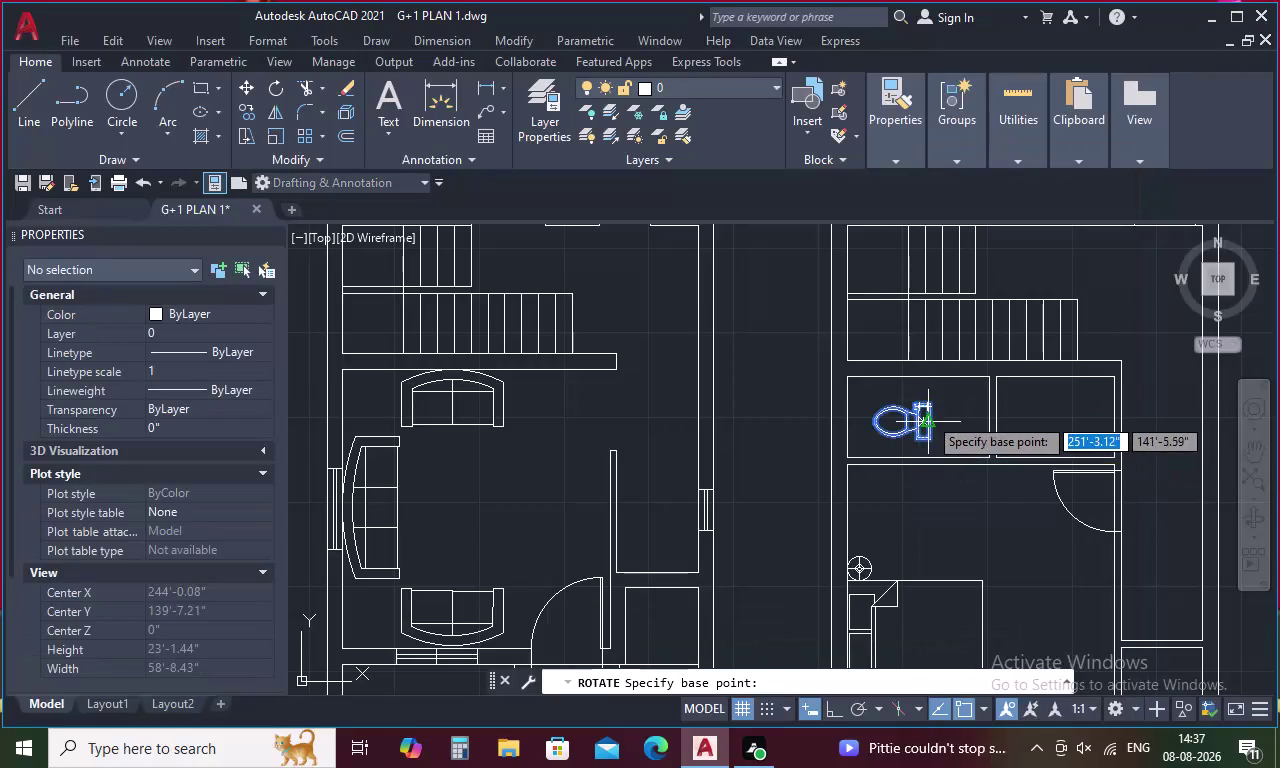
Rotate the toilet 180° and move it against the bathroom's left wall.
click(927, 421)
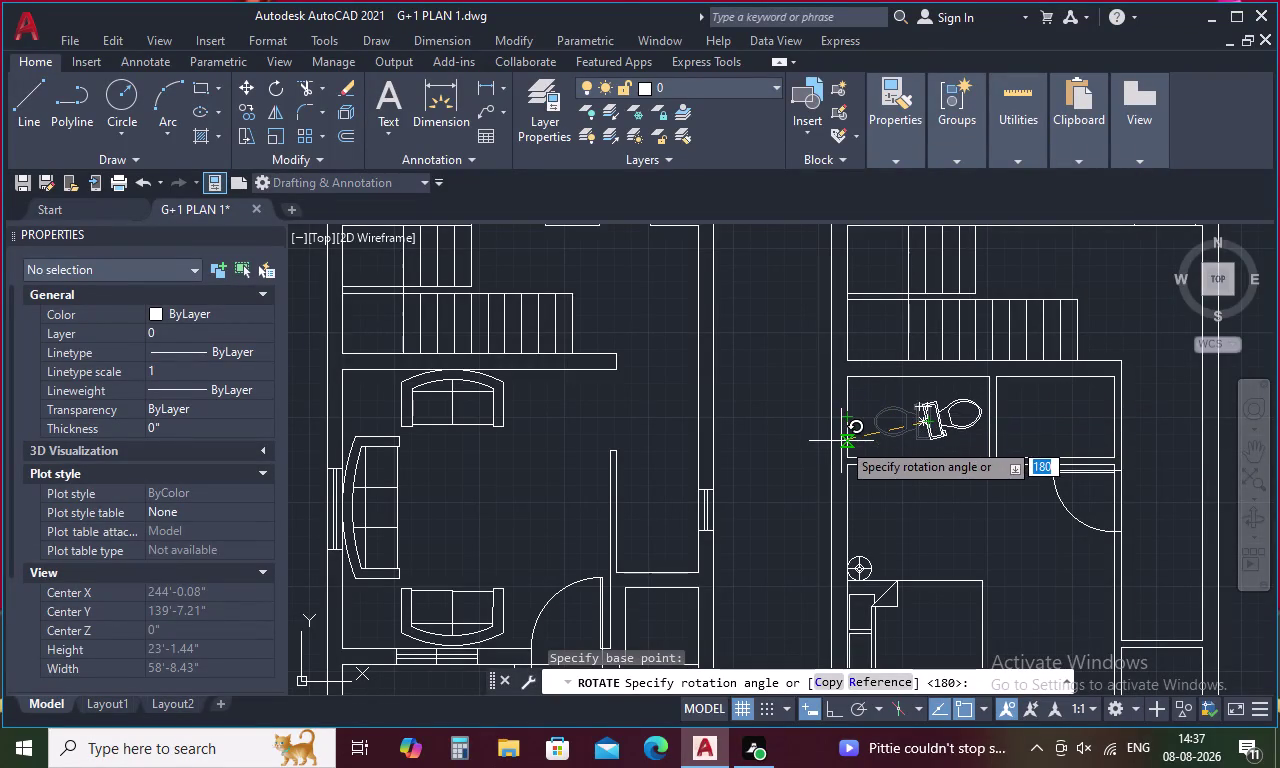
click(826, 428)
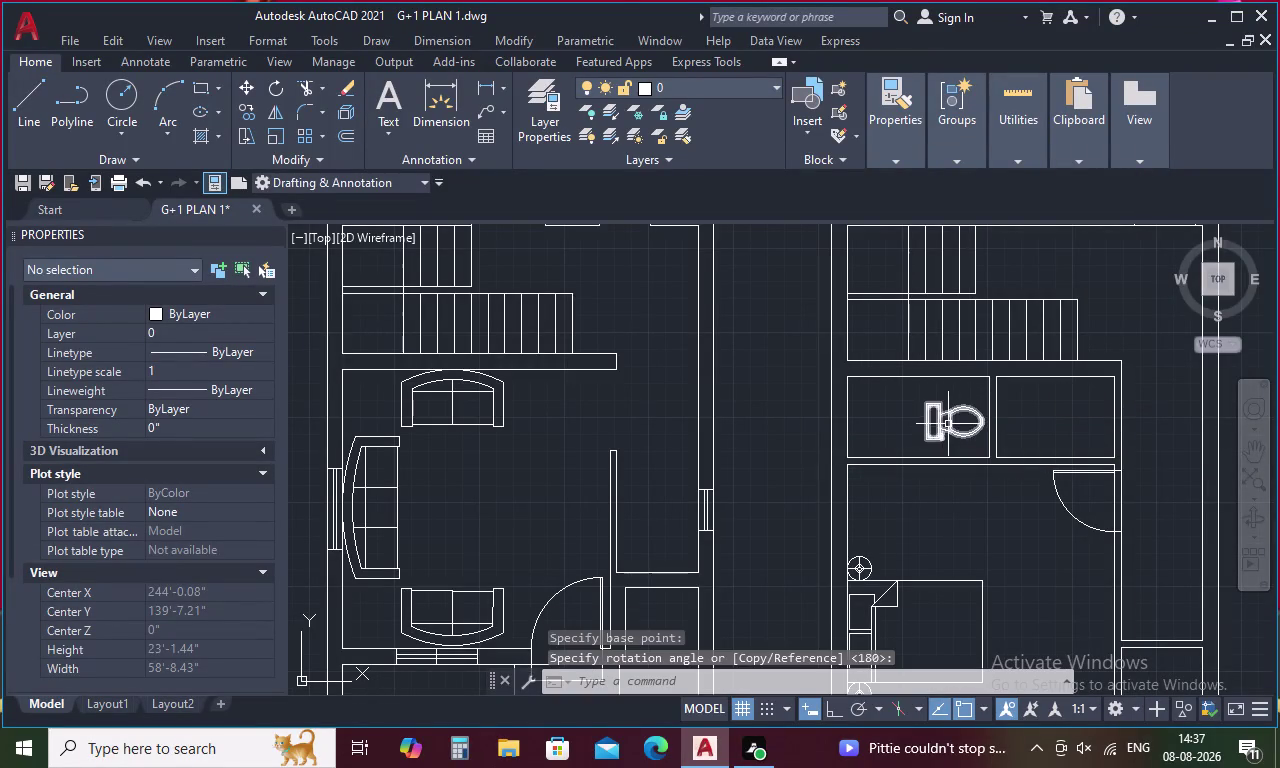
click(948, 424)
right_click(948, 424)
click(1020, 386)
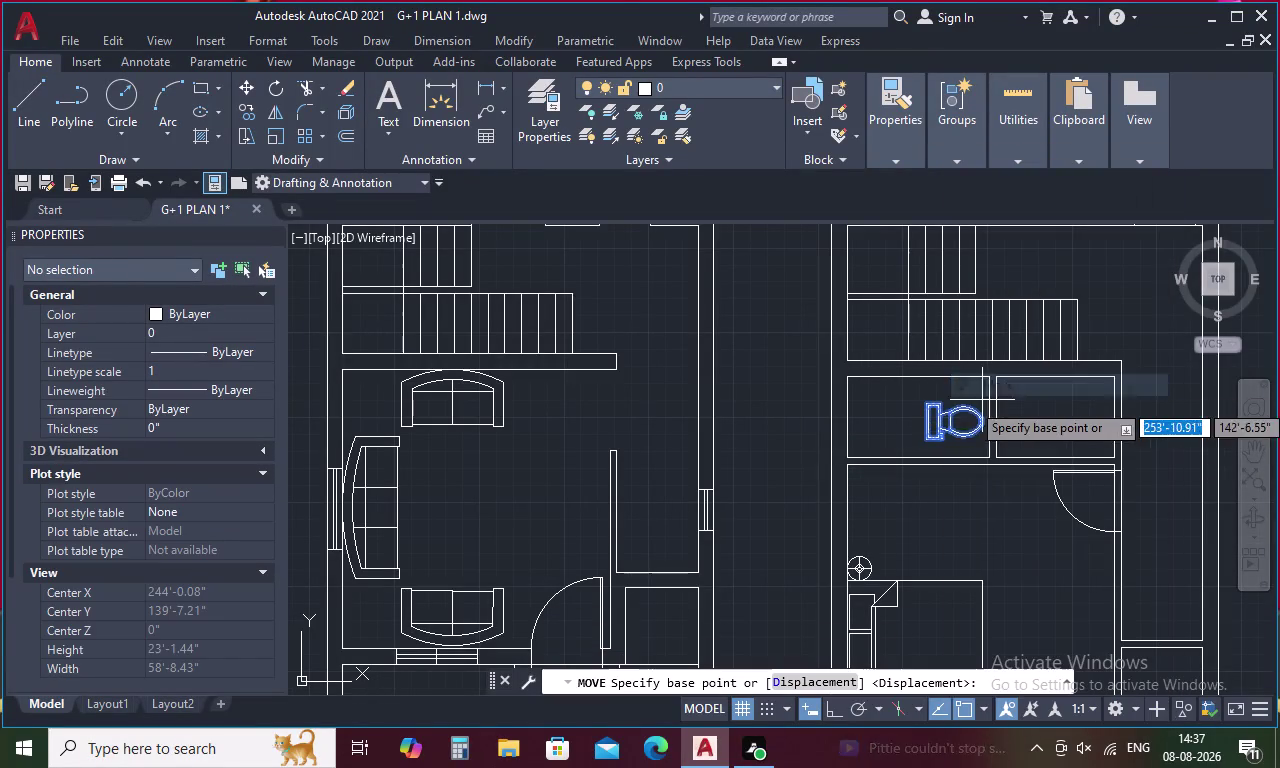
click(926, 427)
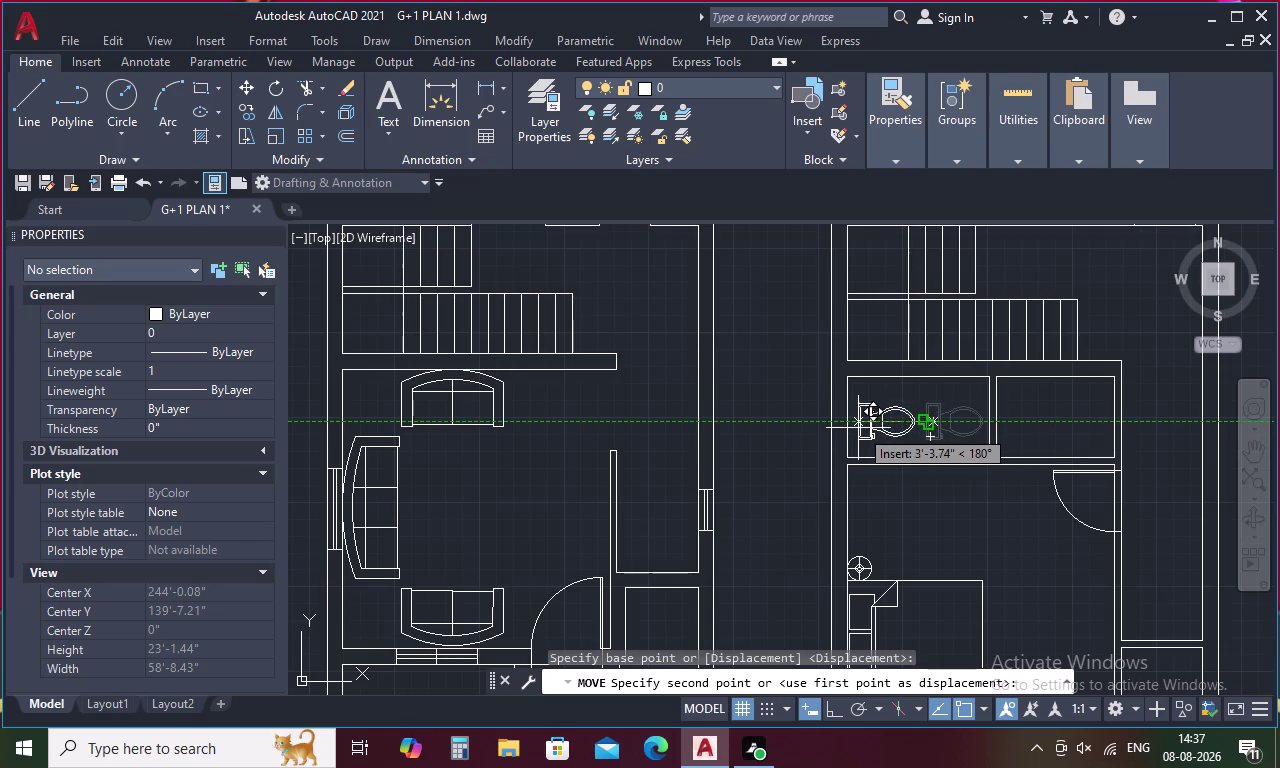
scroll(up, 3)
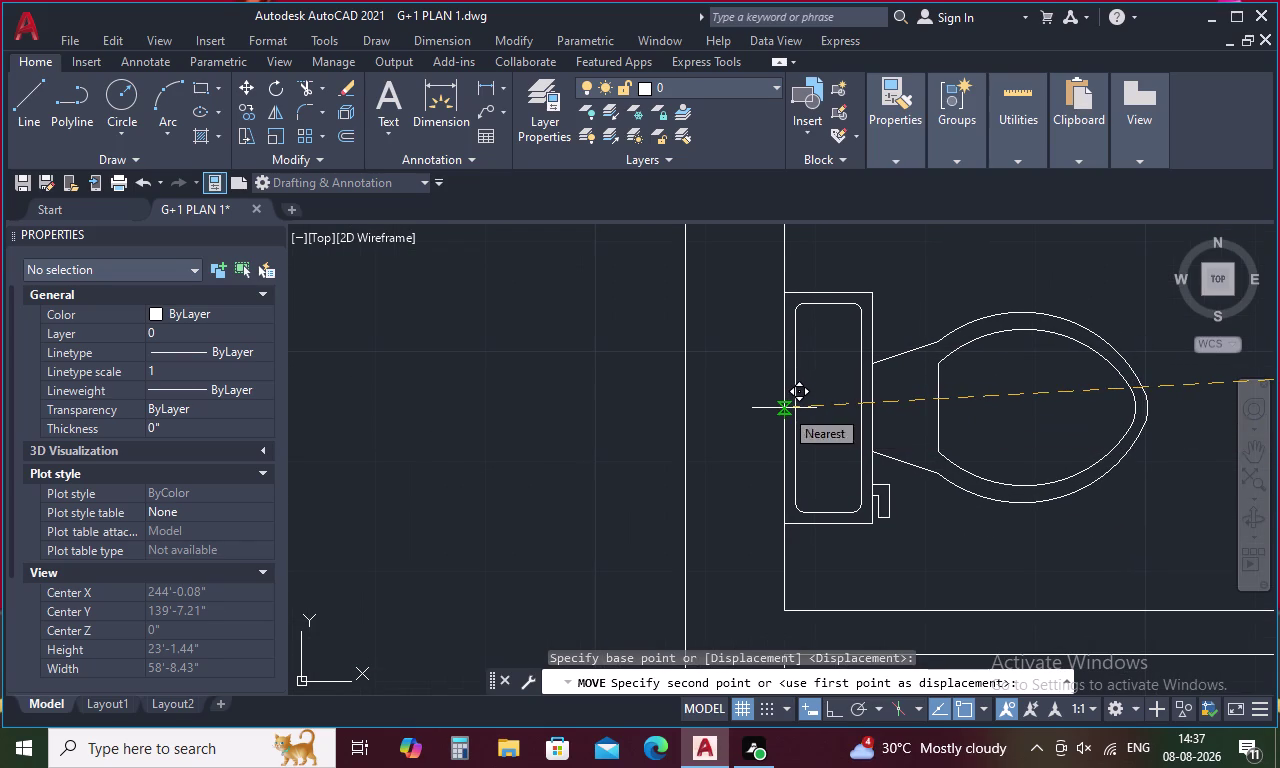
click(784, 408)
Zoom out and pan to frame both floor plans.
scroll(down, 3)
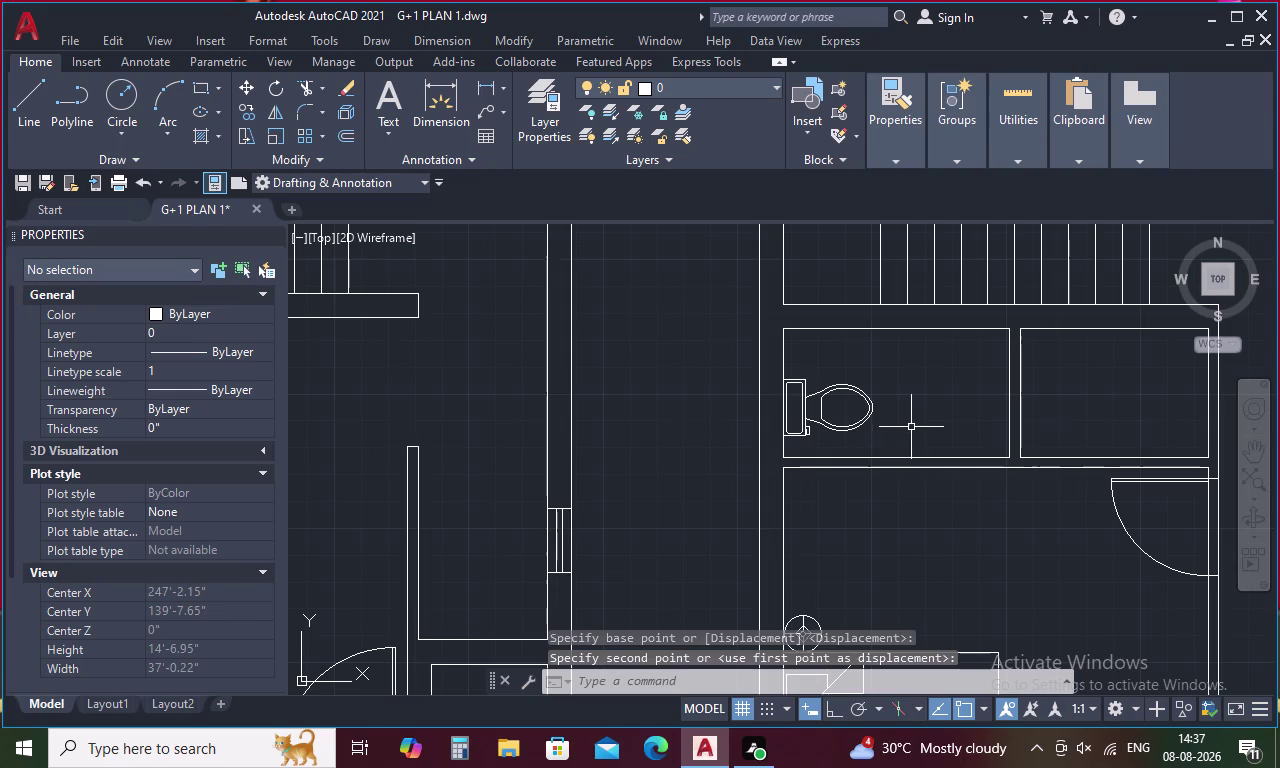
middle_drag(910, 427, 821, 492)
scroll(down, 3)
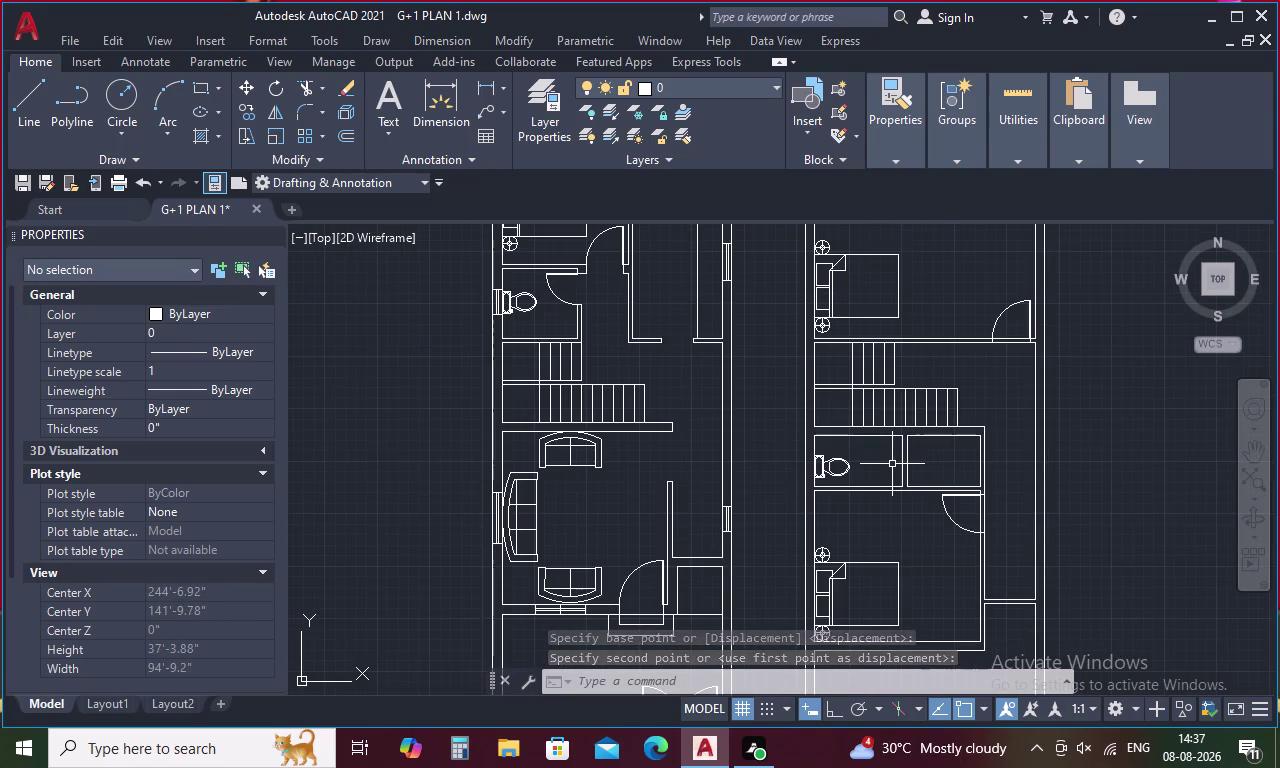
scroll(down, 3)
middle_drag(998, 428, 932, 449)
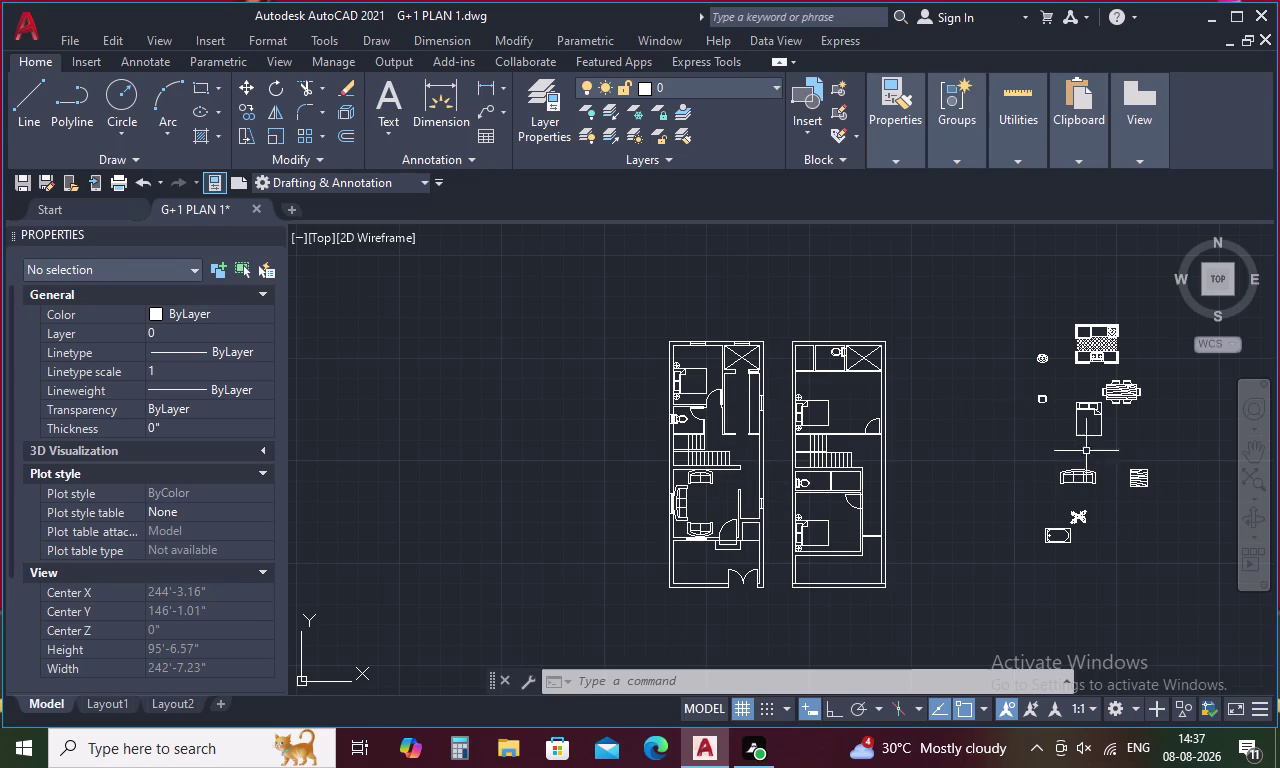
Move the small fixture onto the left plan's top wall.
scroll(up, 3)
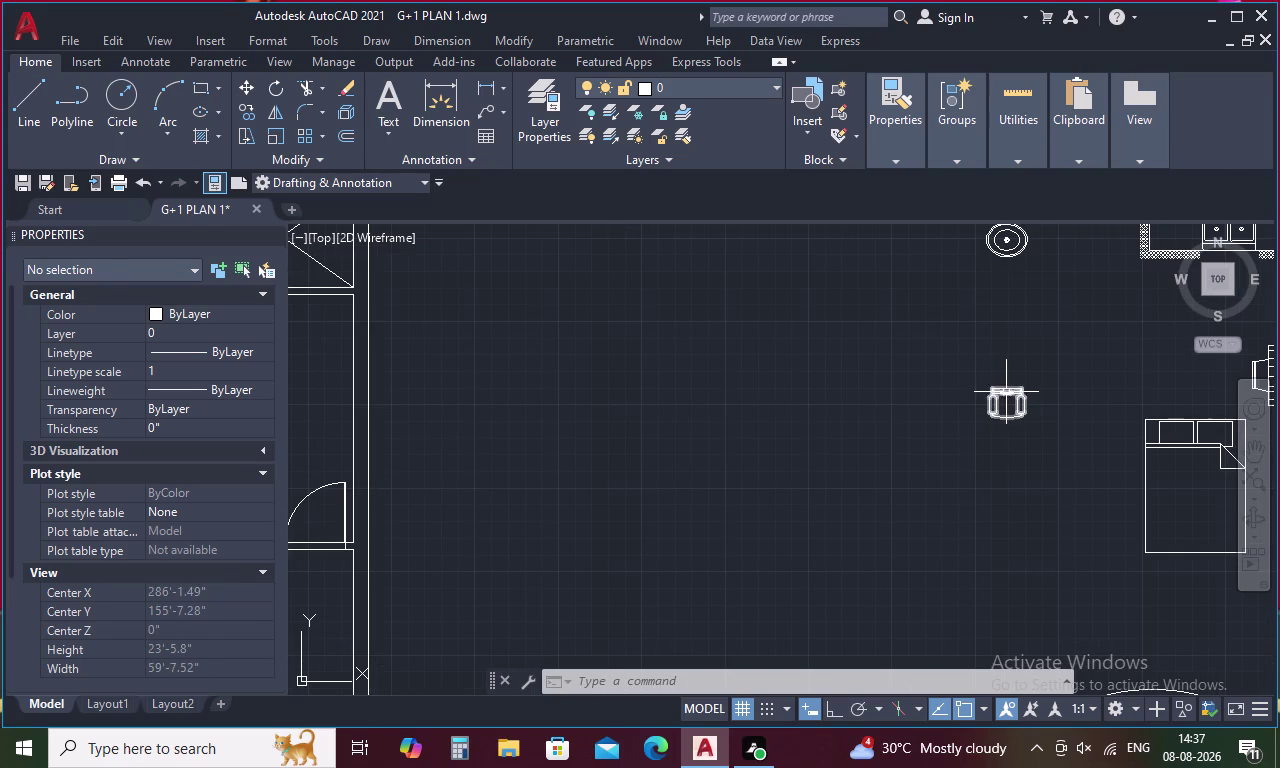
click(1006, 392)
right_click(1006, 392)
click(1069, 390)
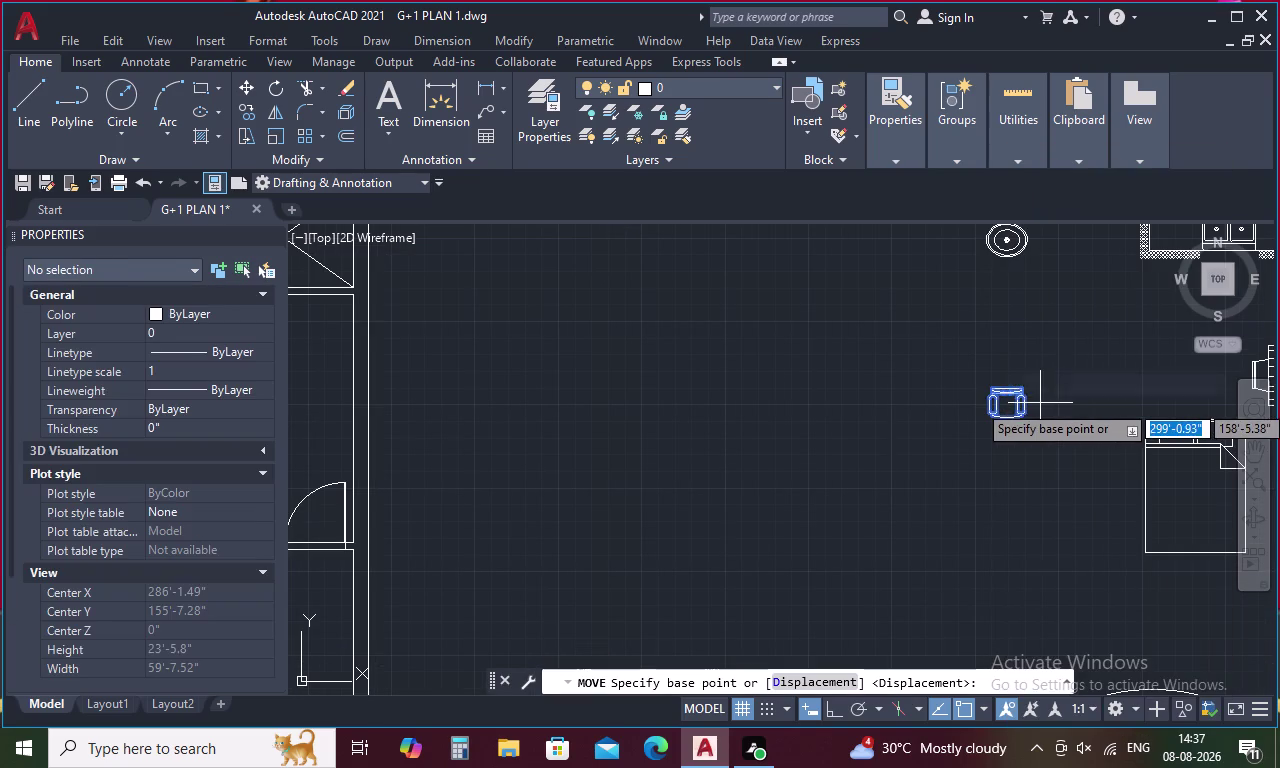
click(1005, 393)
scroll(down, 3)
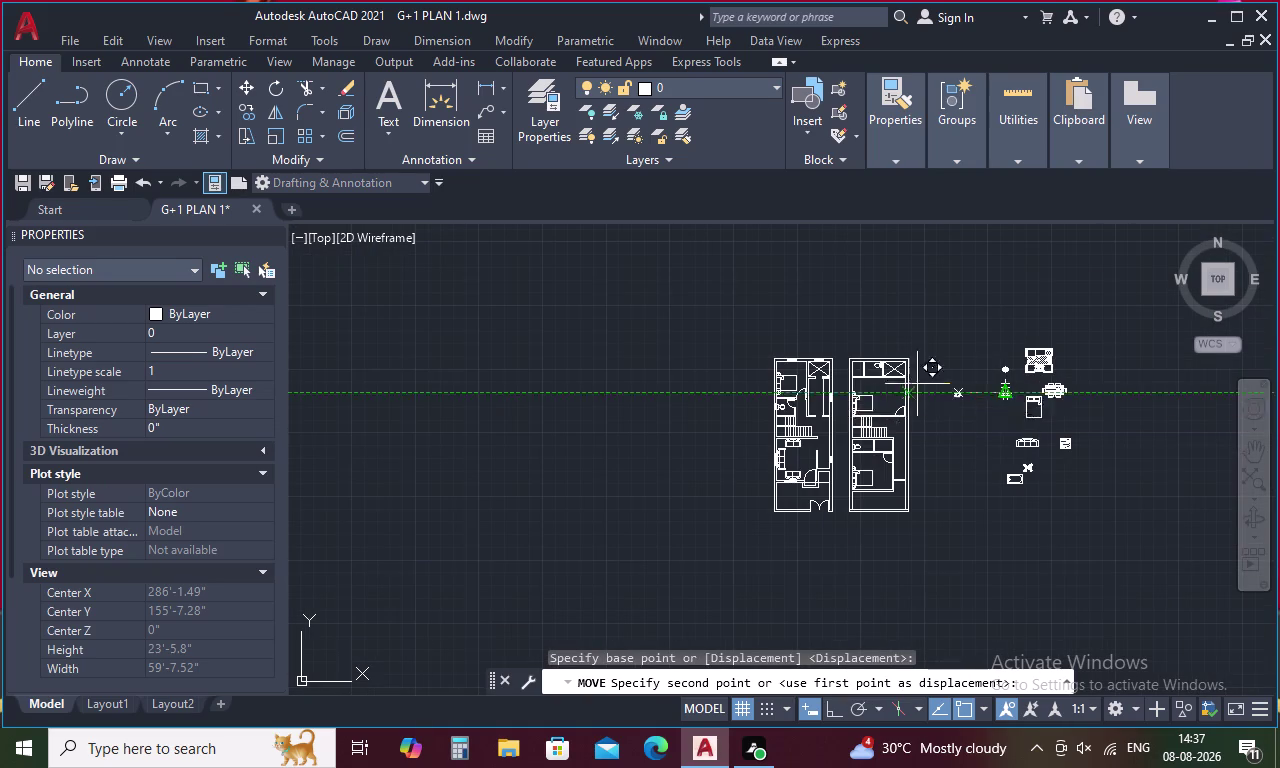
scroll(up, 3)
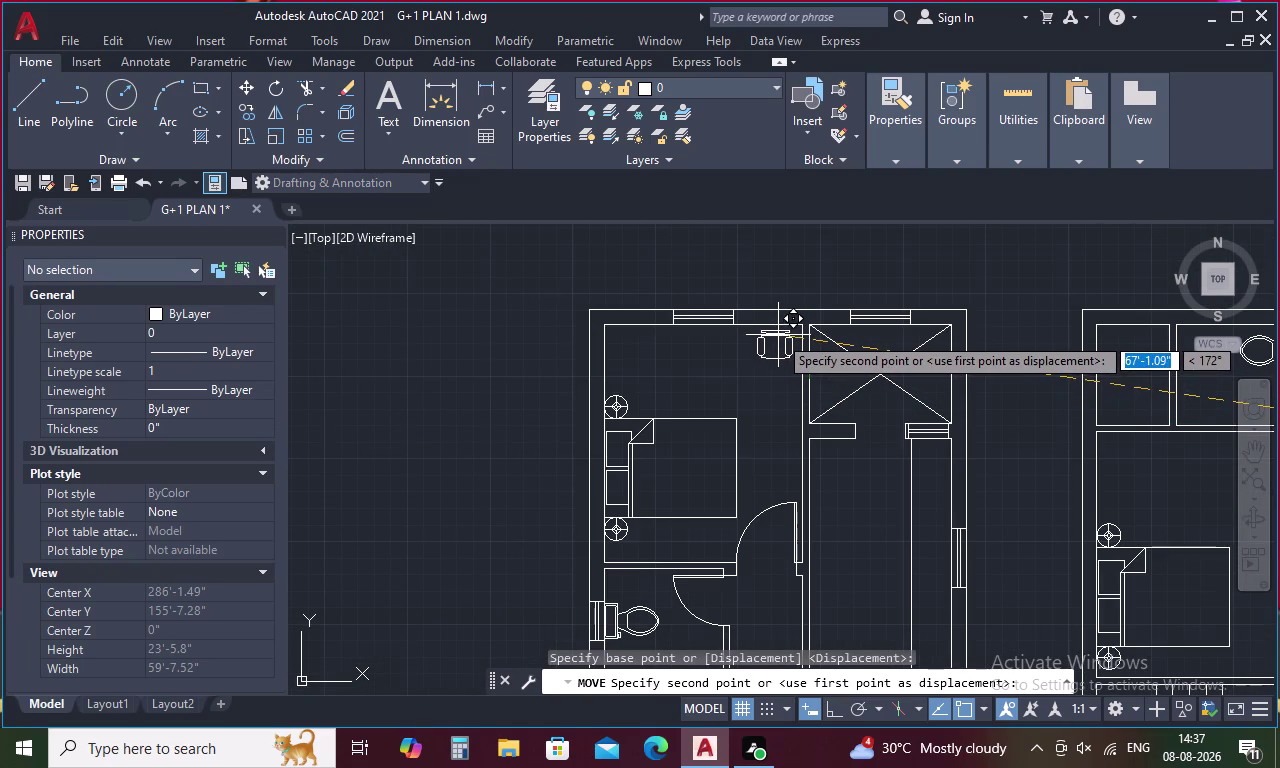
click(778, 335)
Frame both floor plans and select the living-room sofa.
scroll(down, 3)
middle_drag(903, 465, 906, 419)
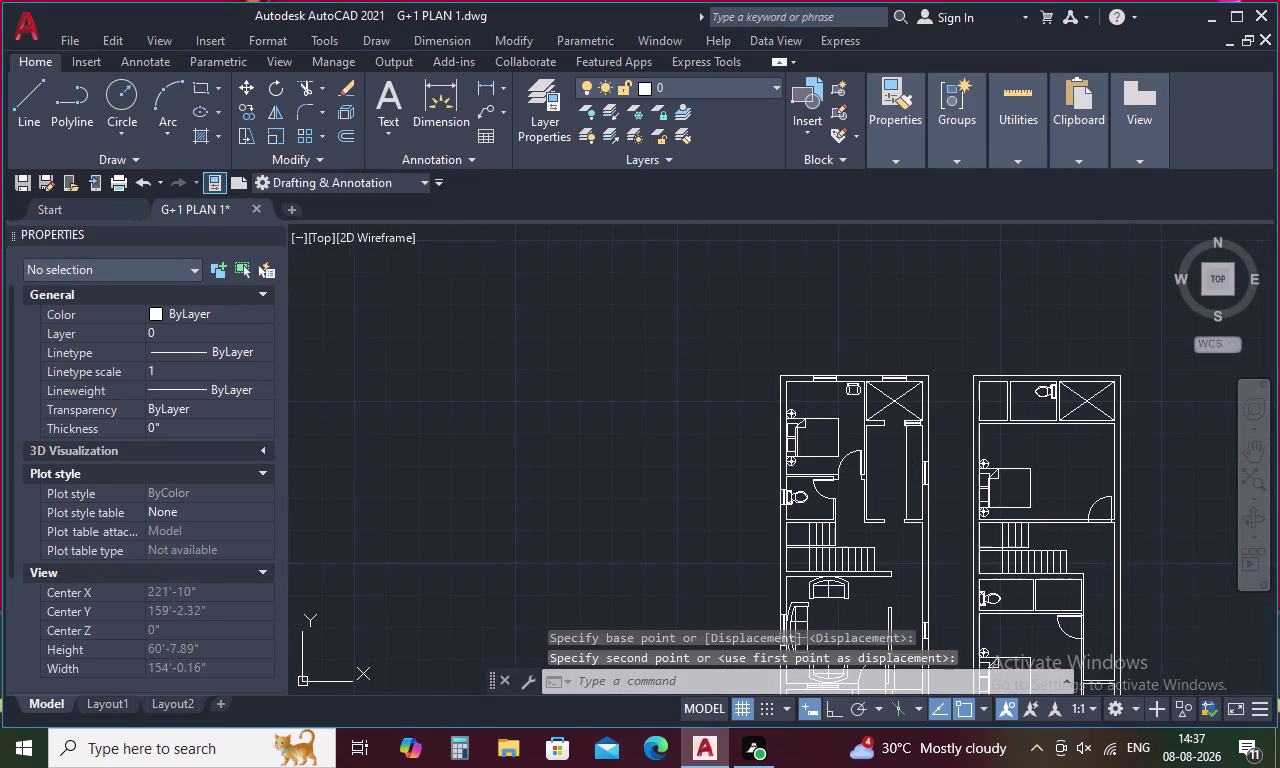
middle_drag(906, 419, 896, 358)
middle_drag(1122, 524, 982, 495)
middle_drag(916, 497, 717, 485)
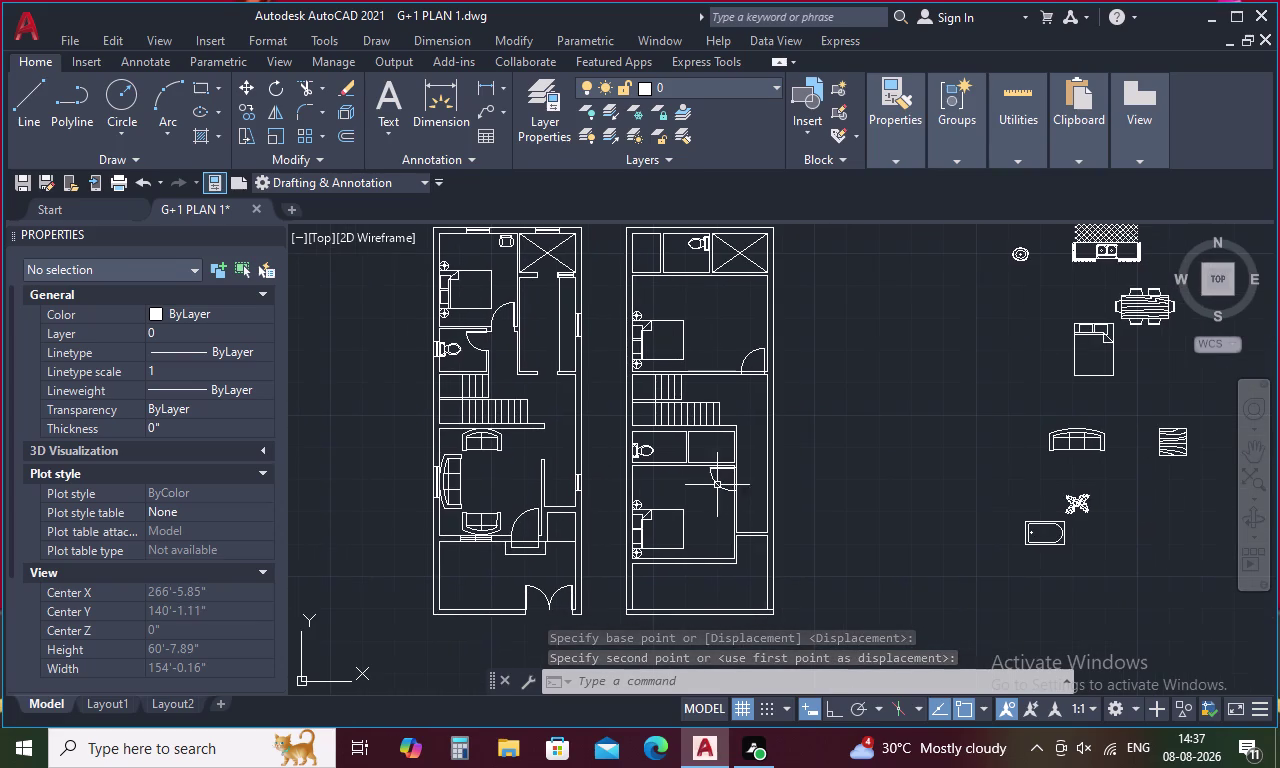
scroll(down, 3)
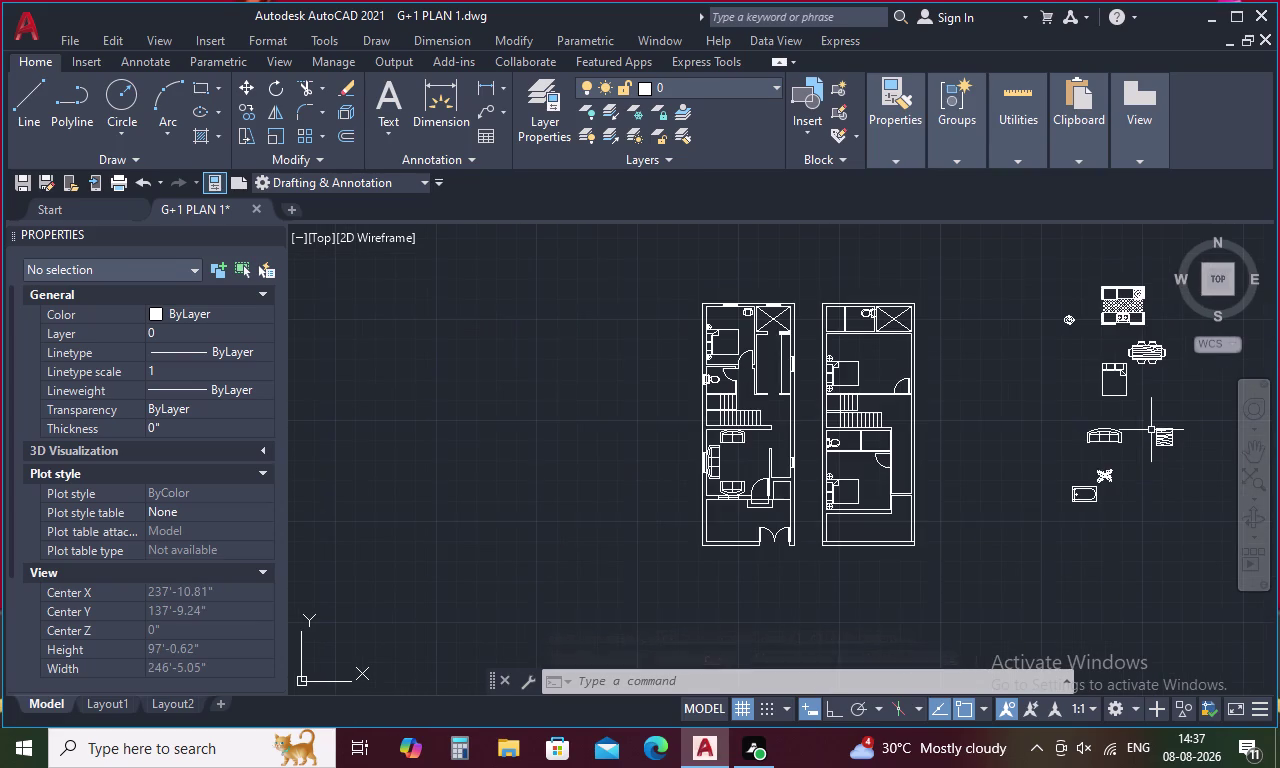
click(736, 441)
right_click(736, 441)
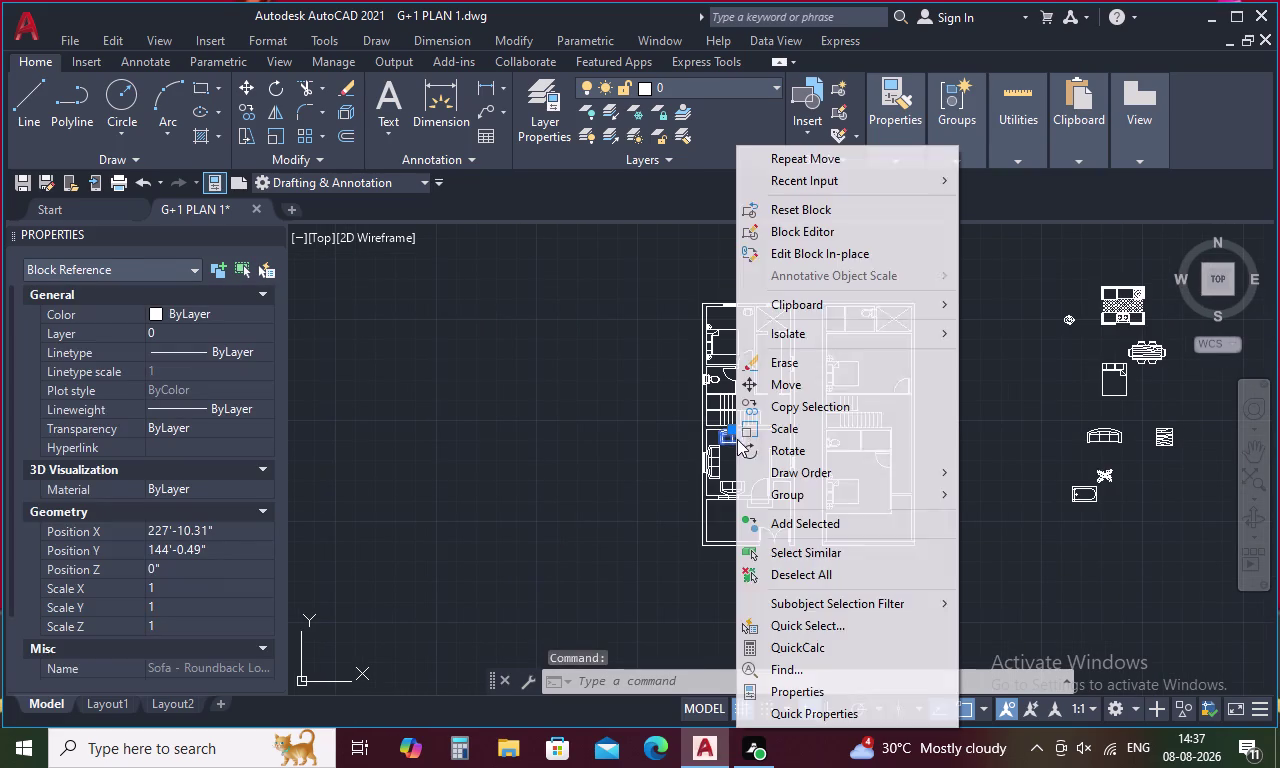
Copy the living-room sofa into the right plan's lower bedroom and select the copy.
click(815, 400)
scroll(up, 3)
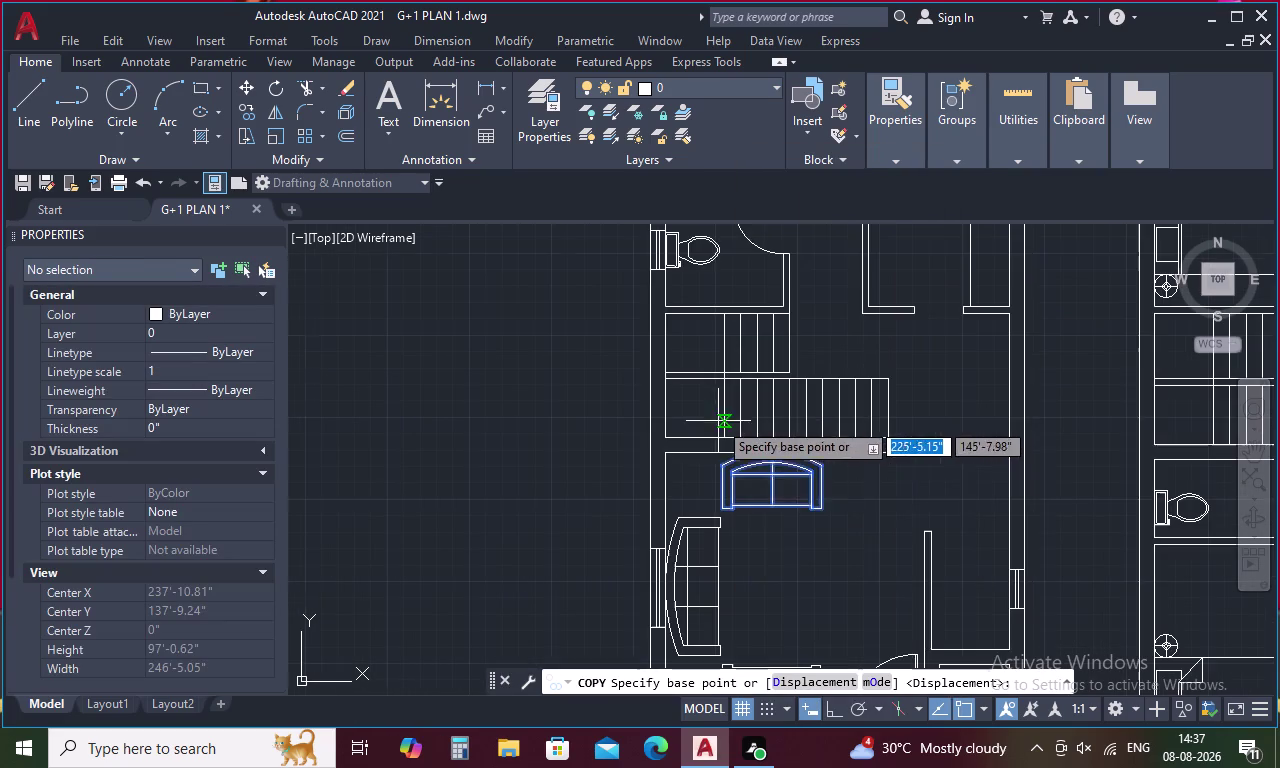
click(771, 466)
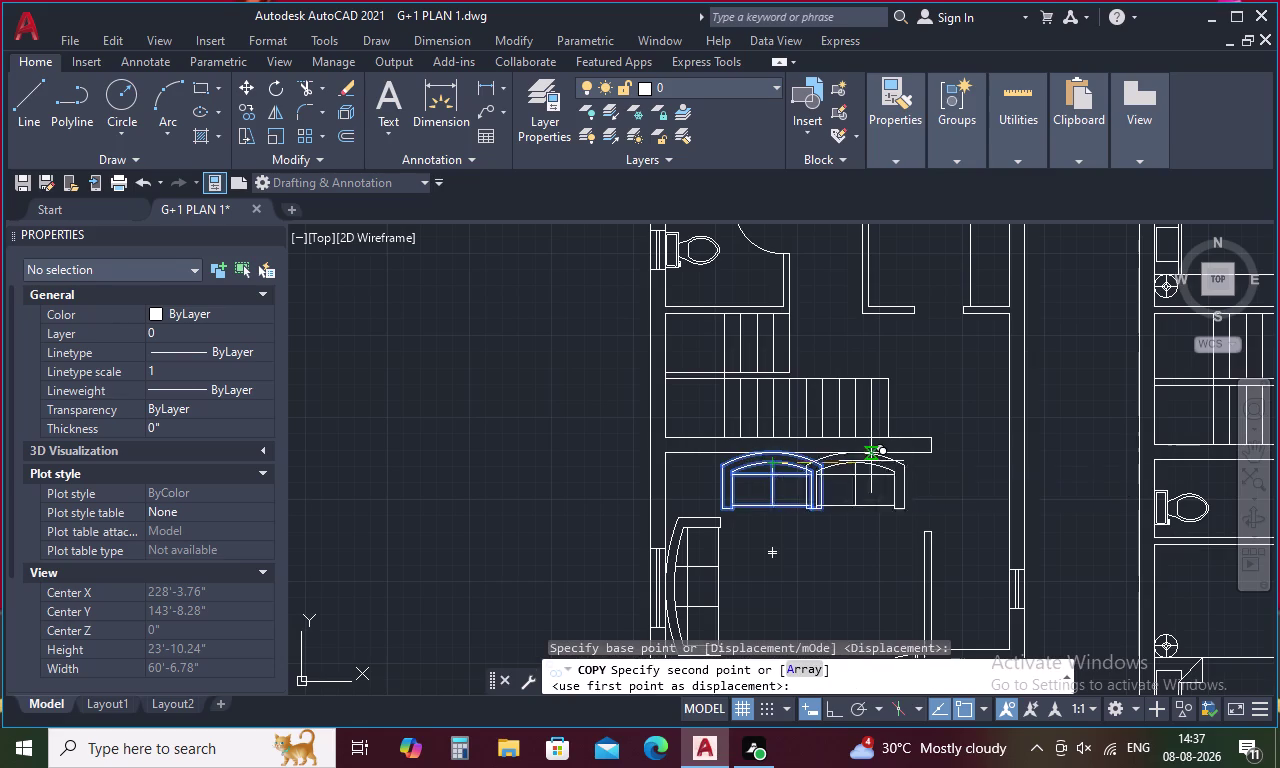
scroll(down, 3)
middle_drag(910, 461, 748, 453)
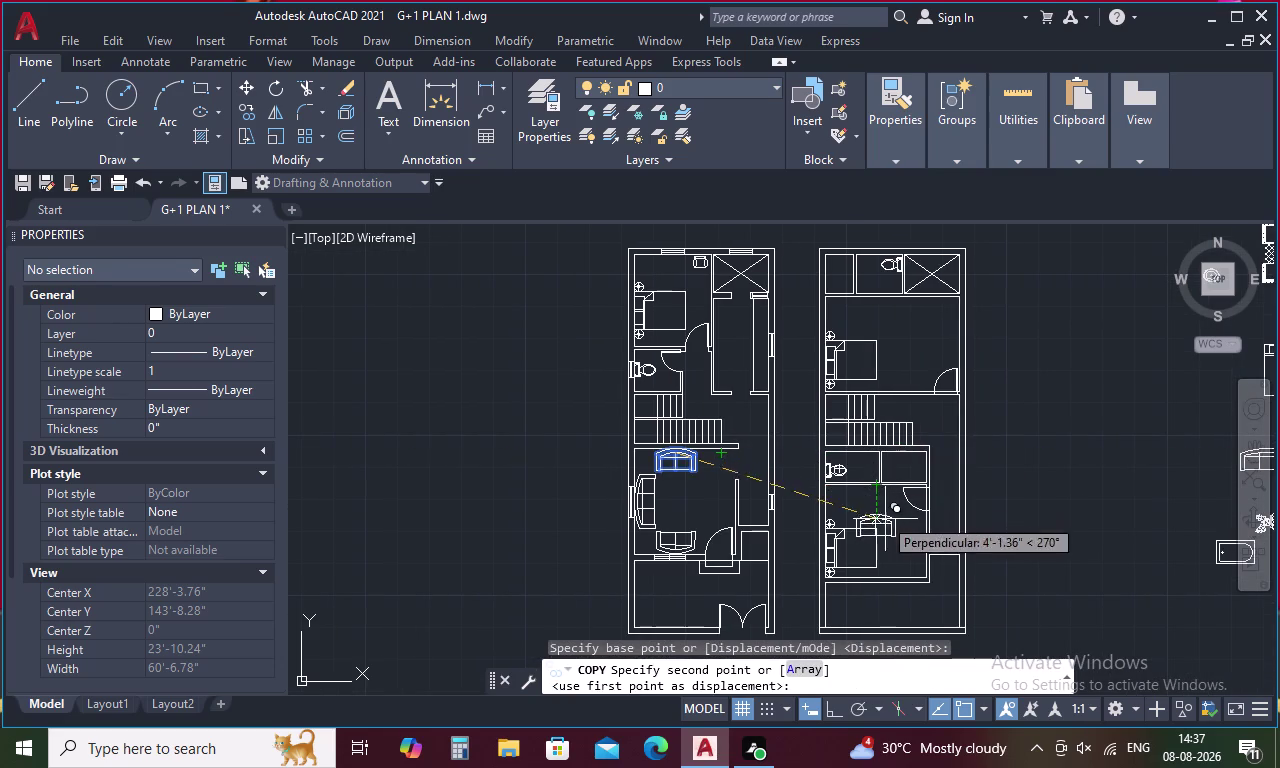
scroll(up, 3)
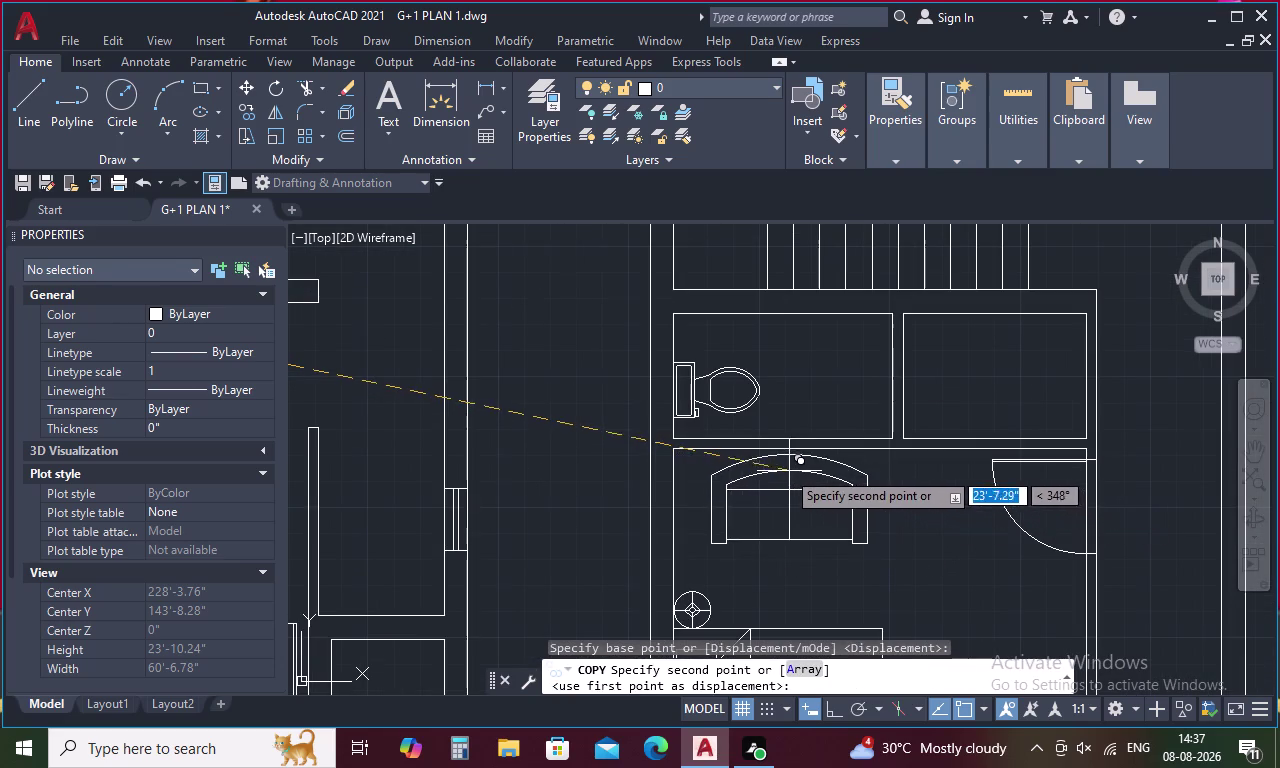
scroll(down, 3)
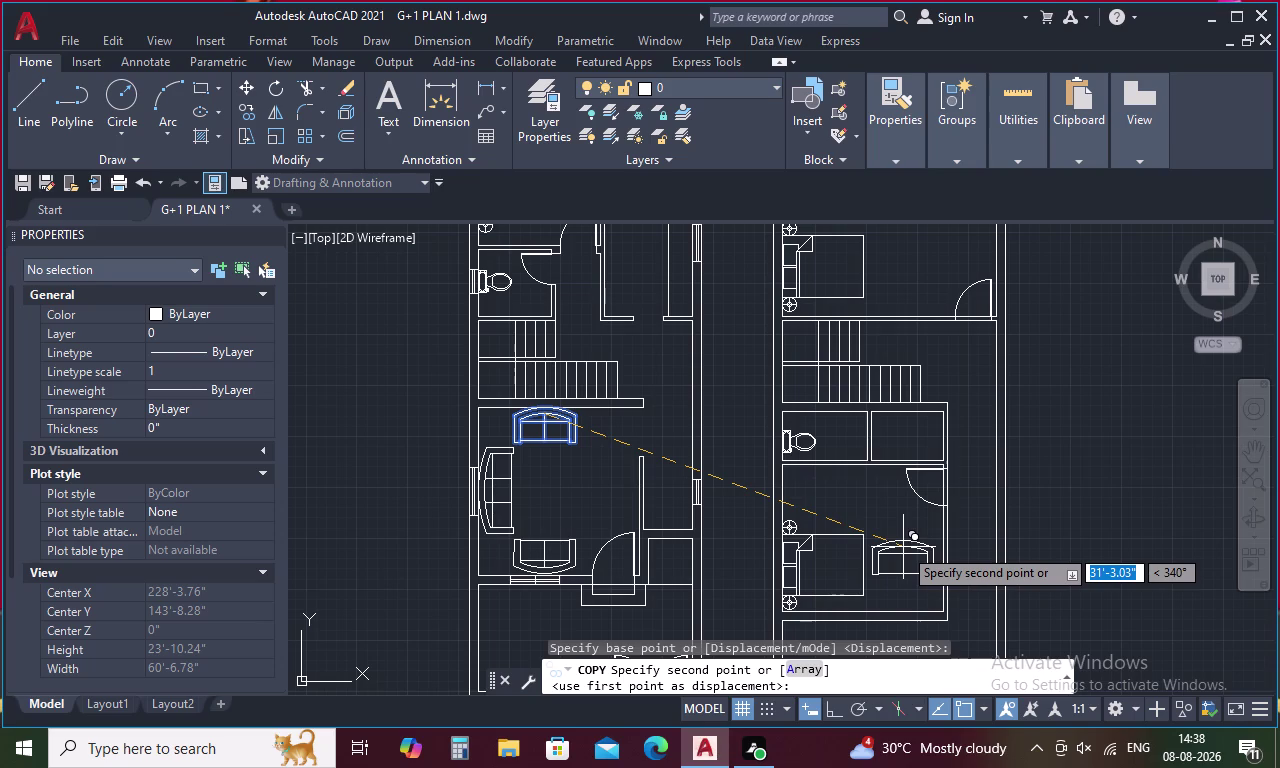
click(903, 547)
key(Escape)
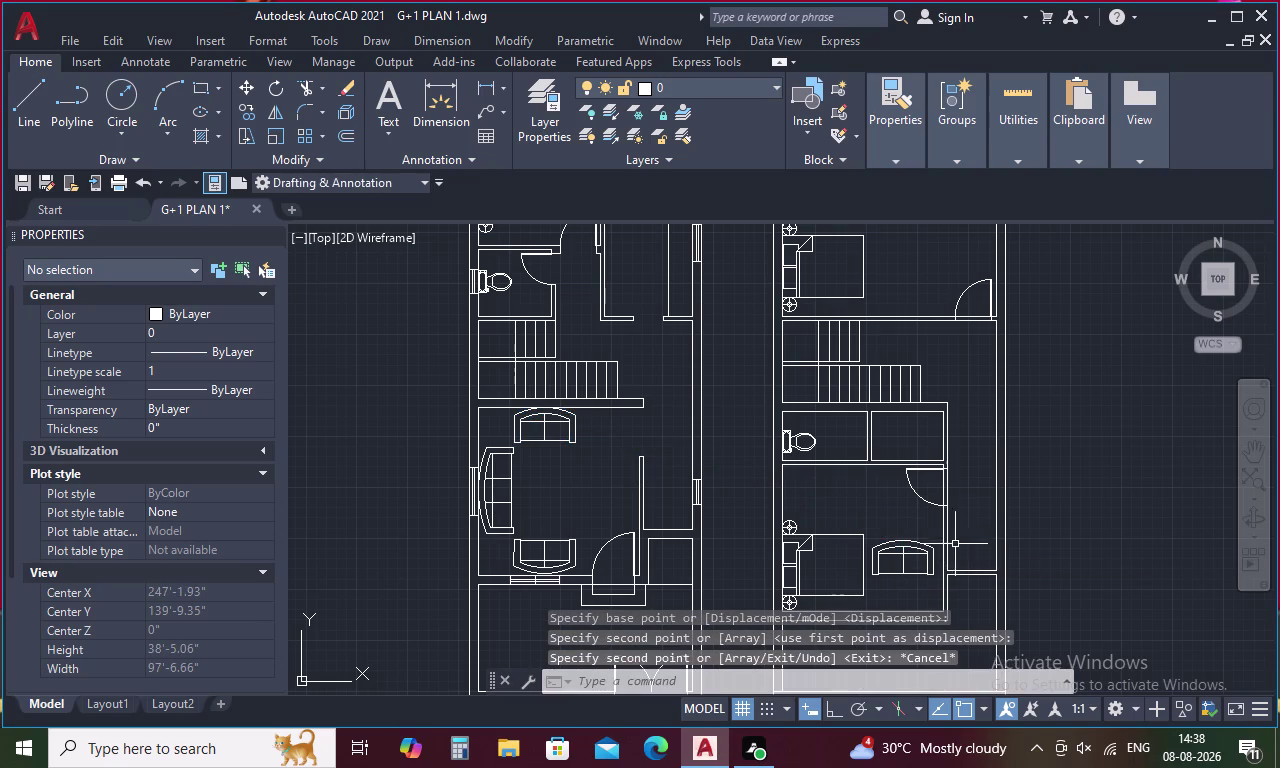
click(901, 550)
right_click(901, 550)
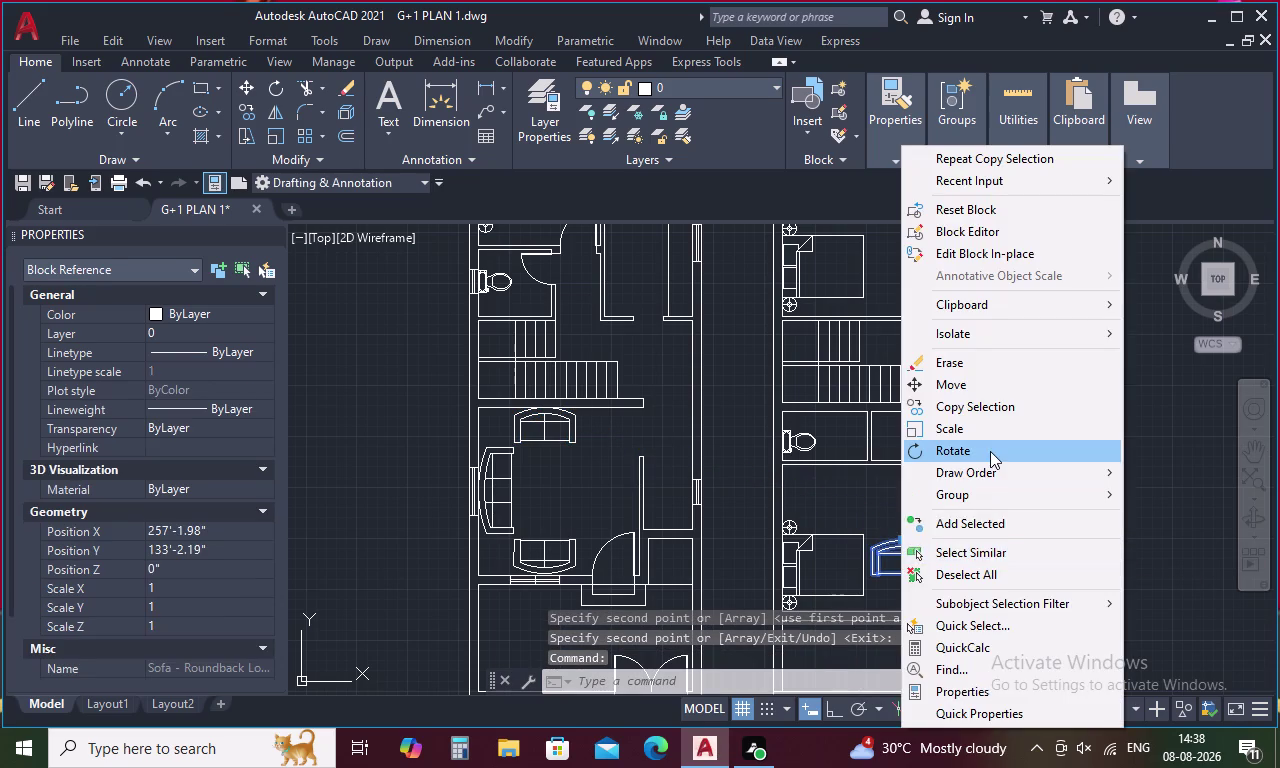
Rotate the copied sofa to face the bed.
click(990, 451)
click(906, 578)
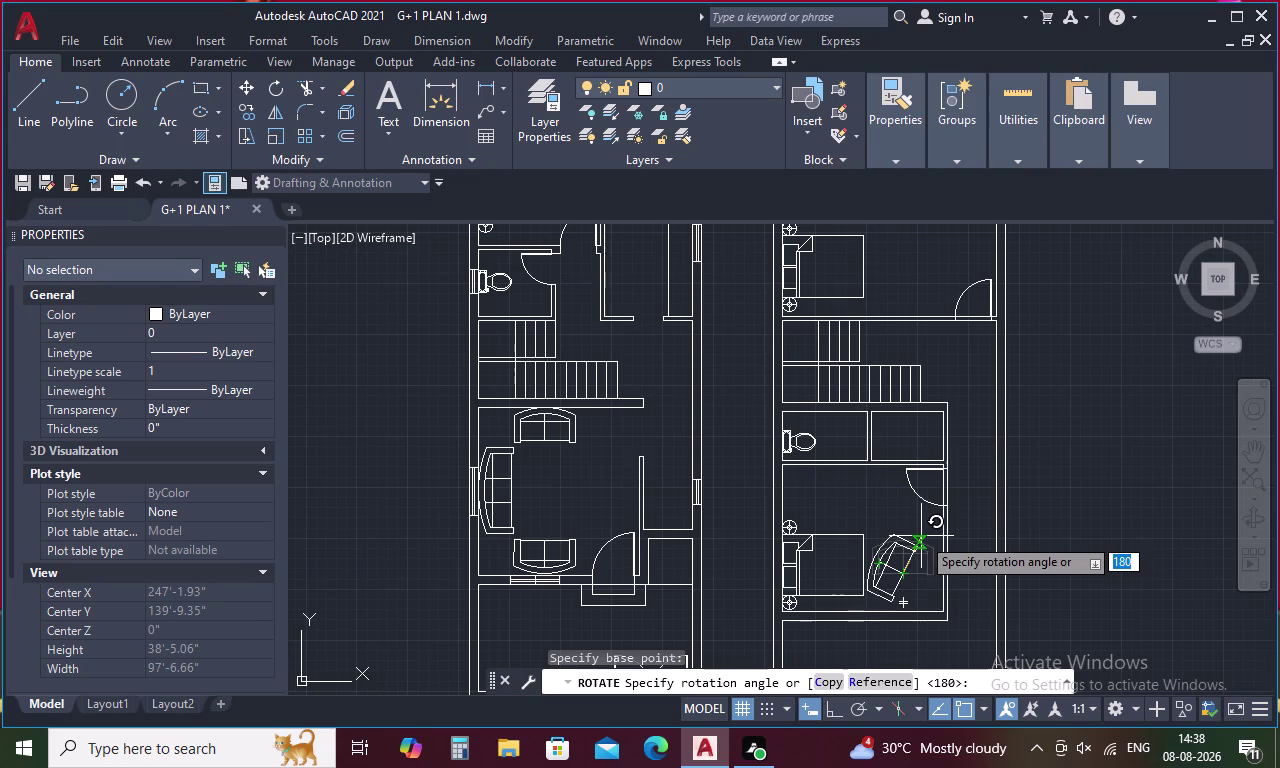
click(898, 612)
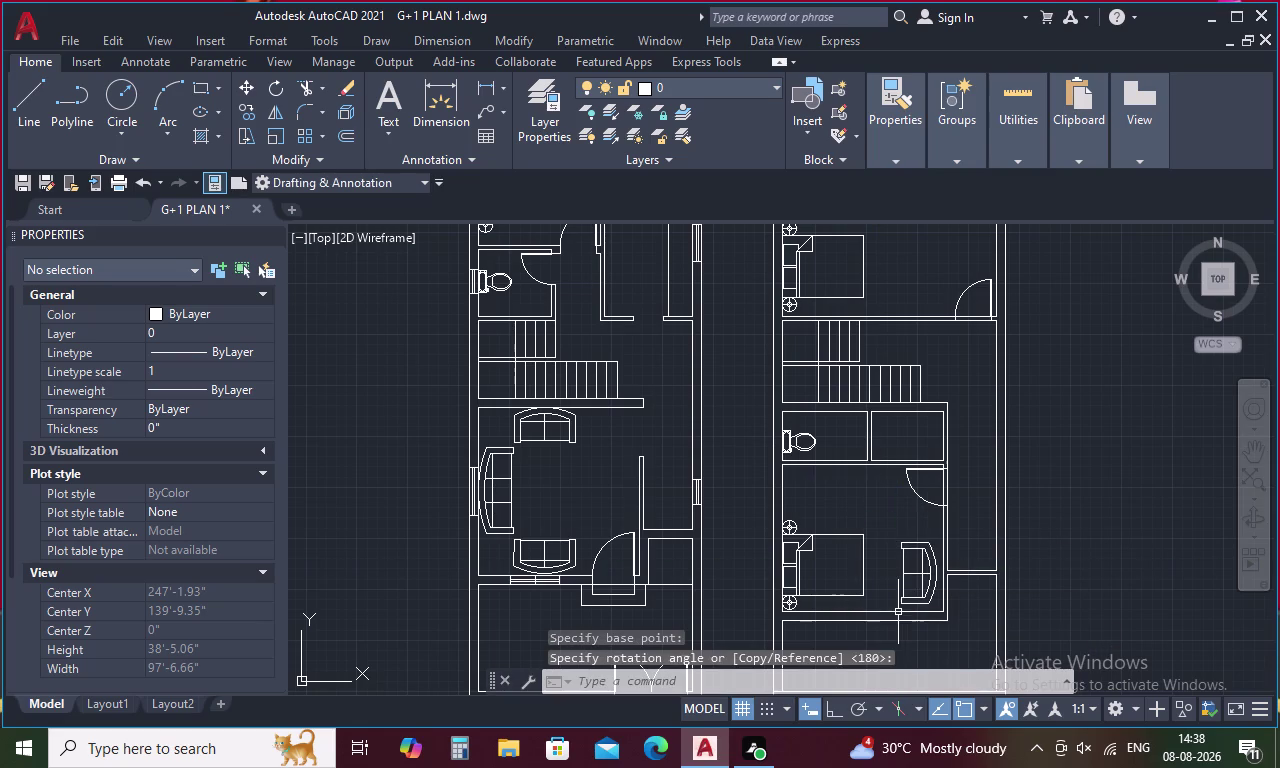
Move the turned sofa against the bedroom's right-hand wall.
click(913, 573)
right_click(913, 573)
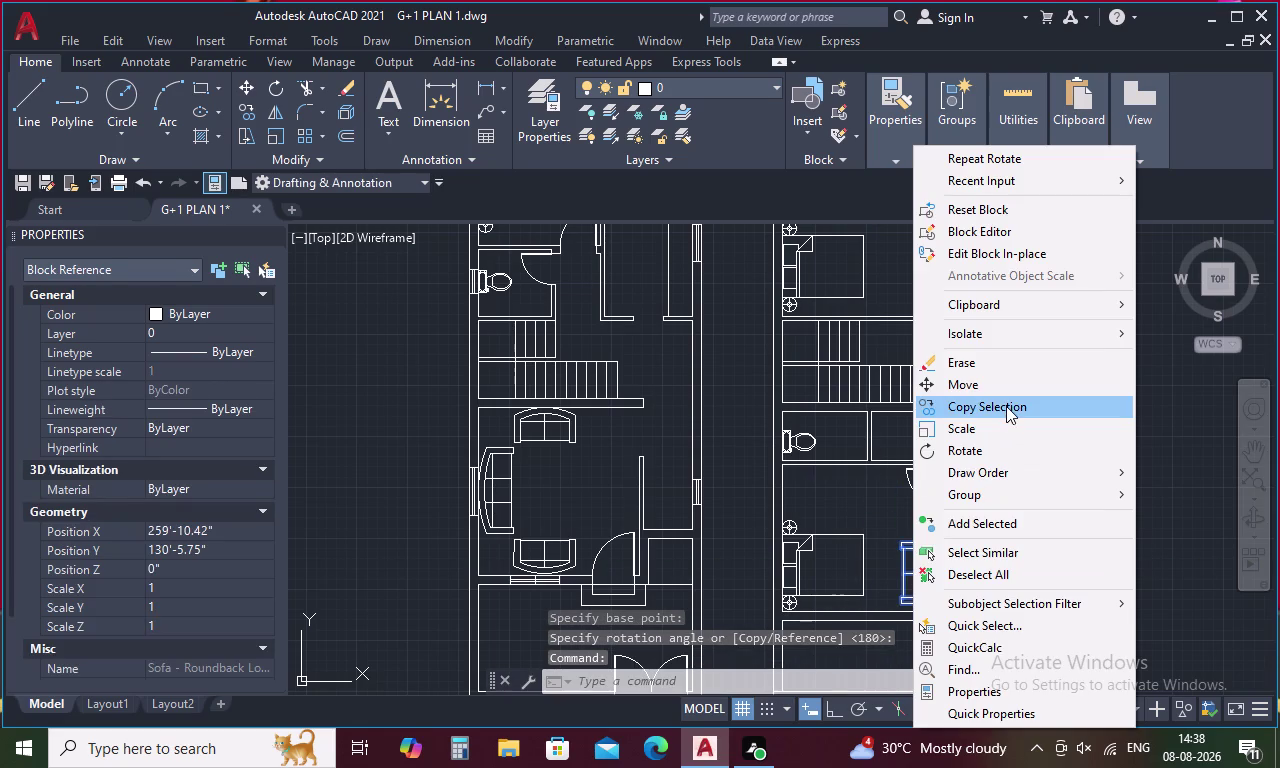
click(997, 390)
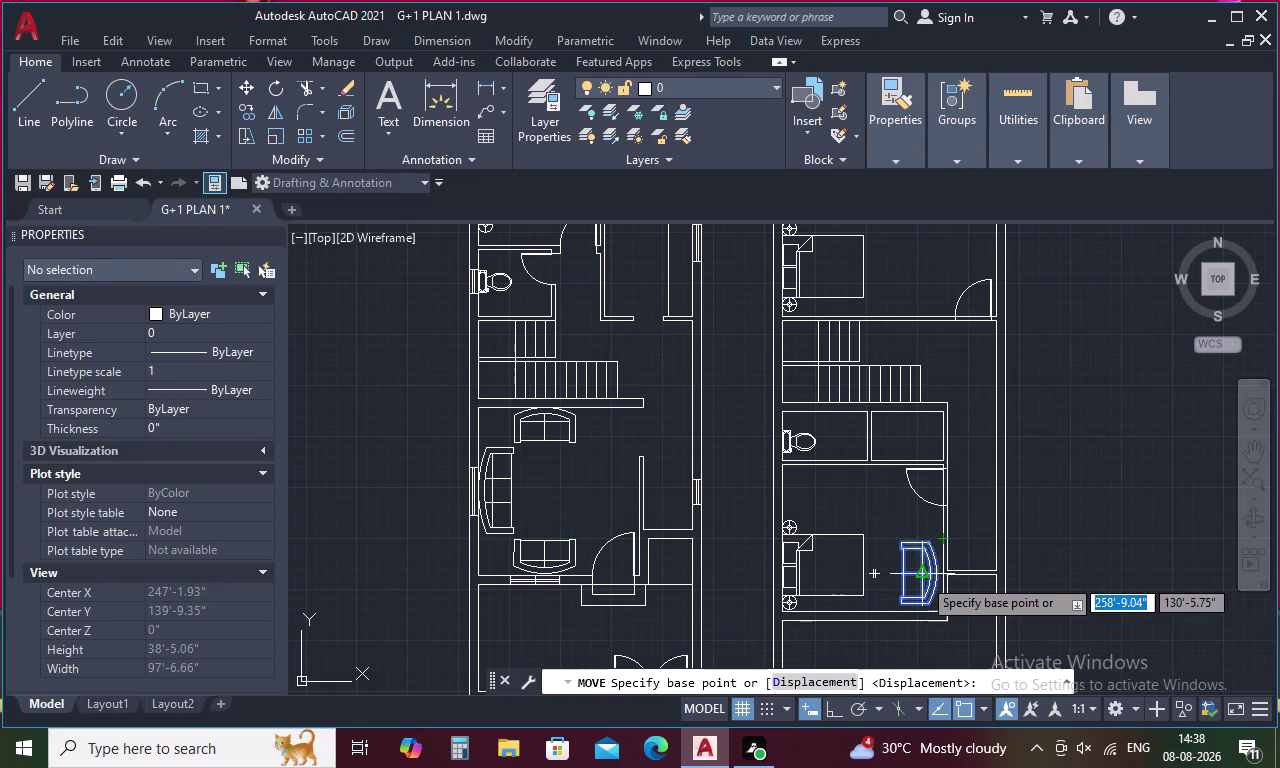
scroll(up, 3)
click(985, 556)
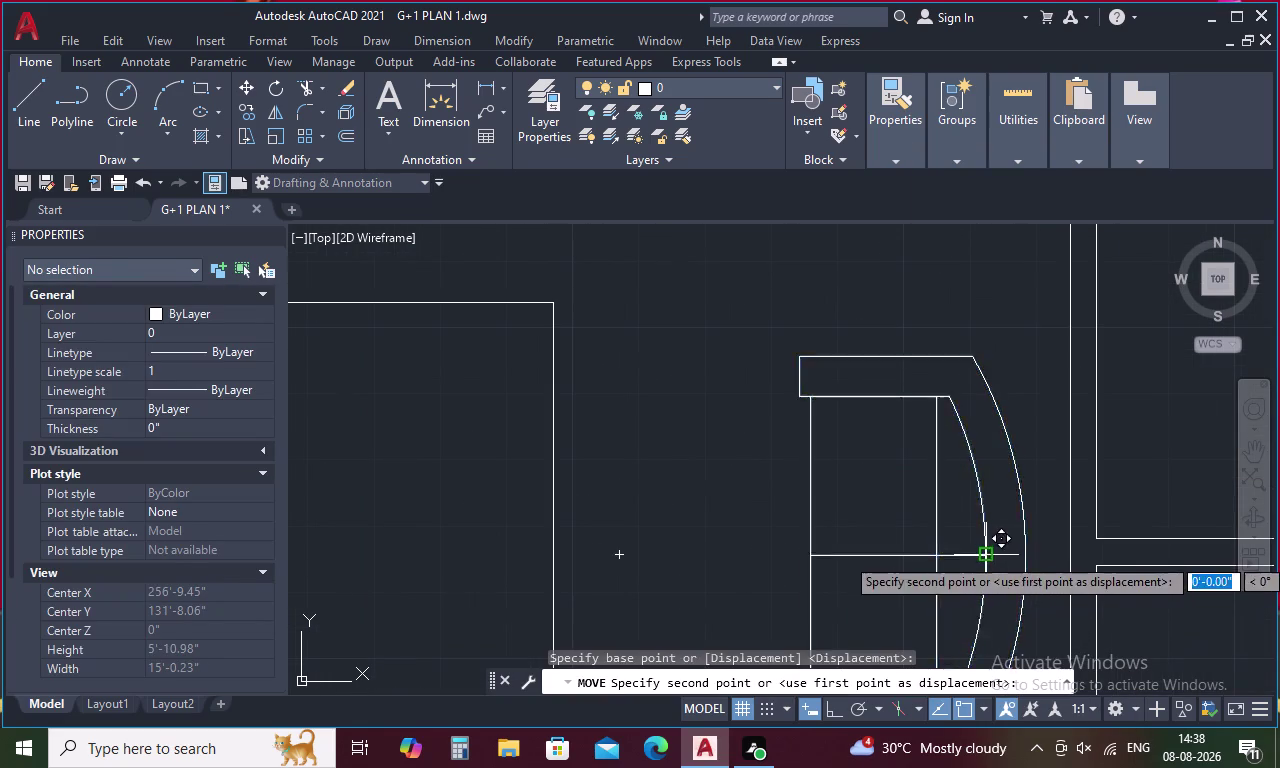
click(1024, 546)
scroll(down, 3)
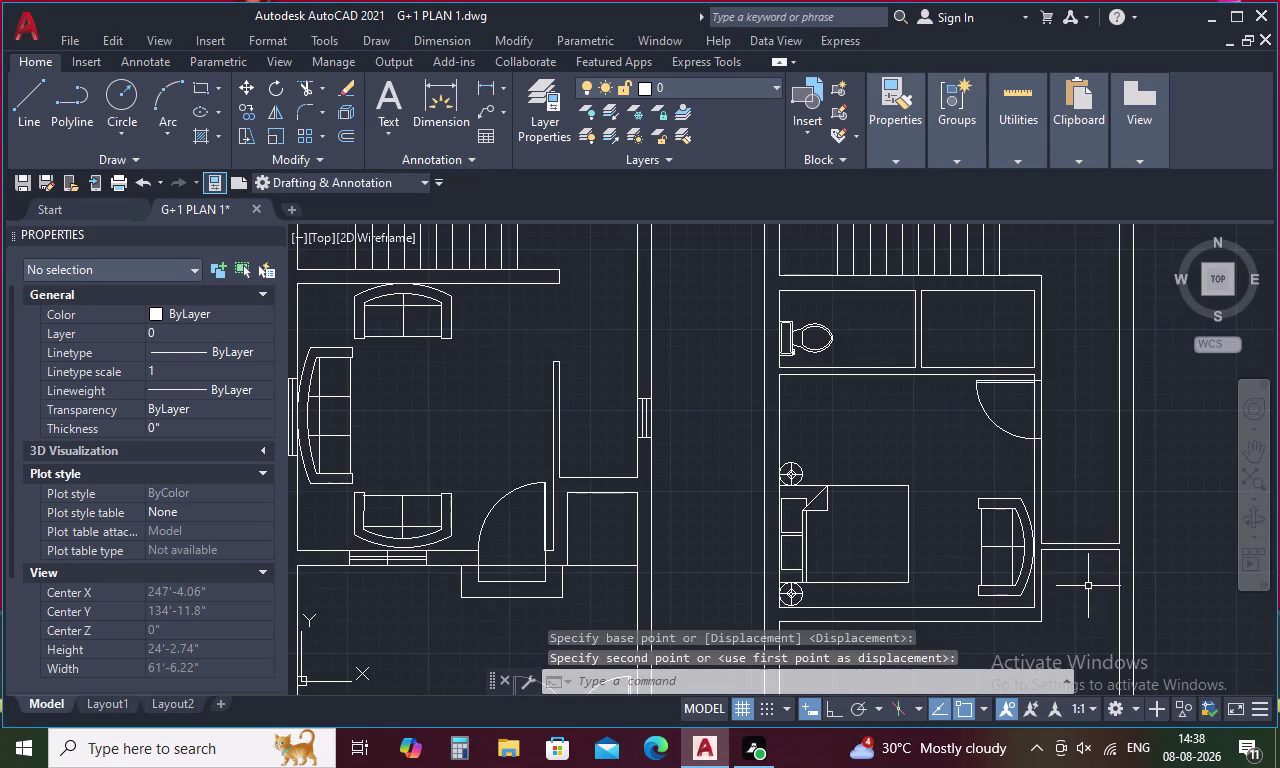
middle_drag(1089, 587, 1046, 531)
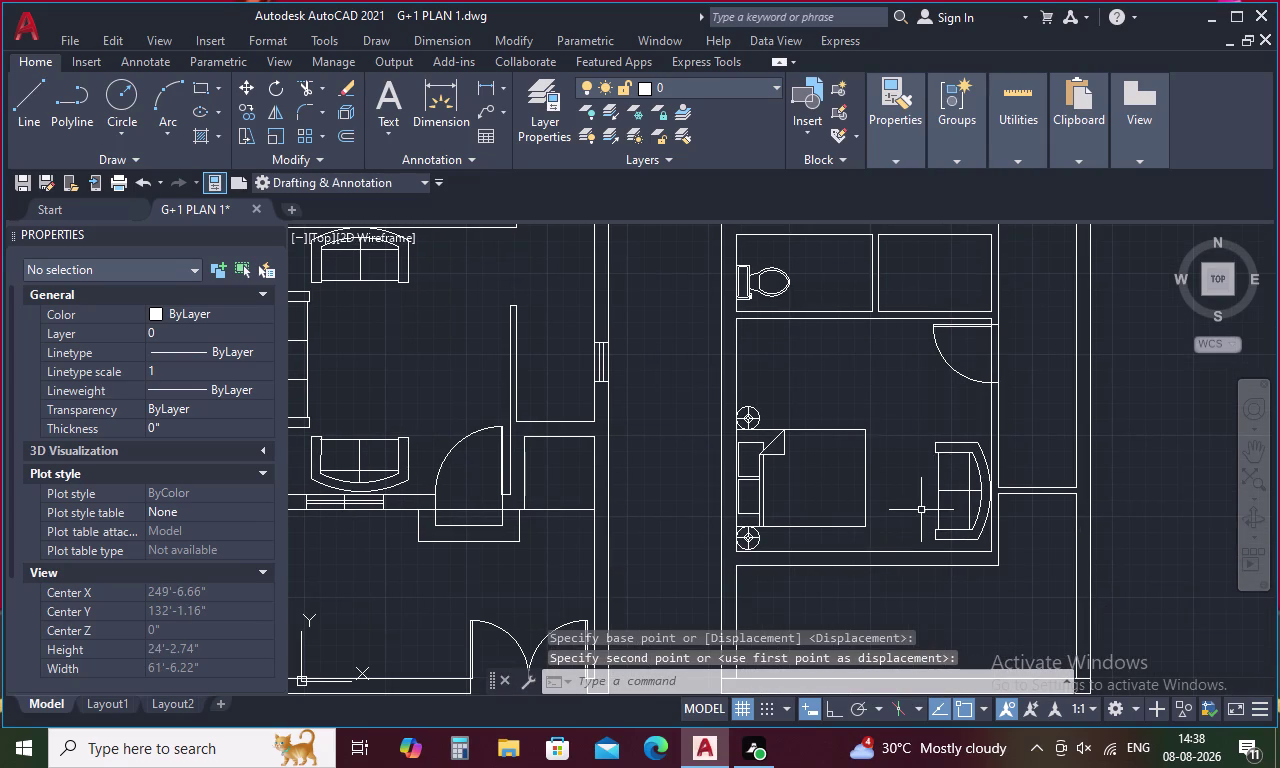
scroll(down, 3)
scroll(down, 3)
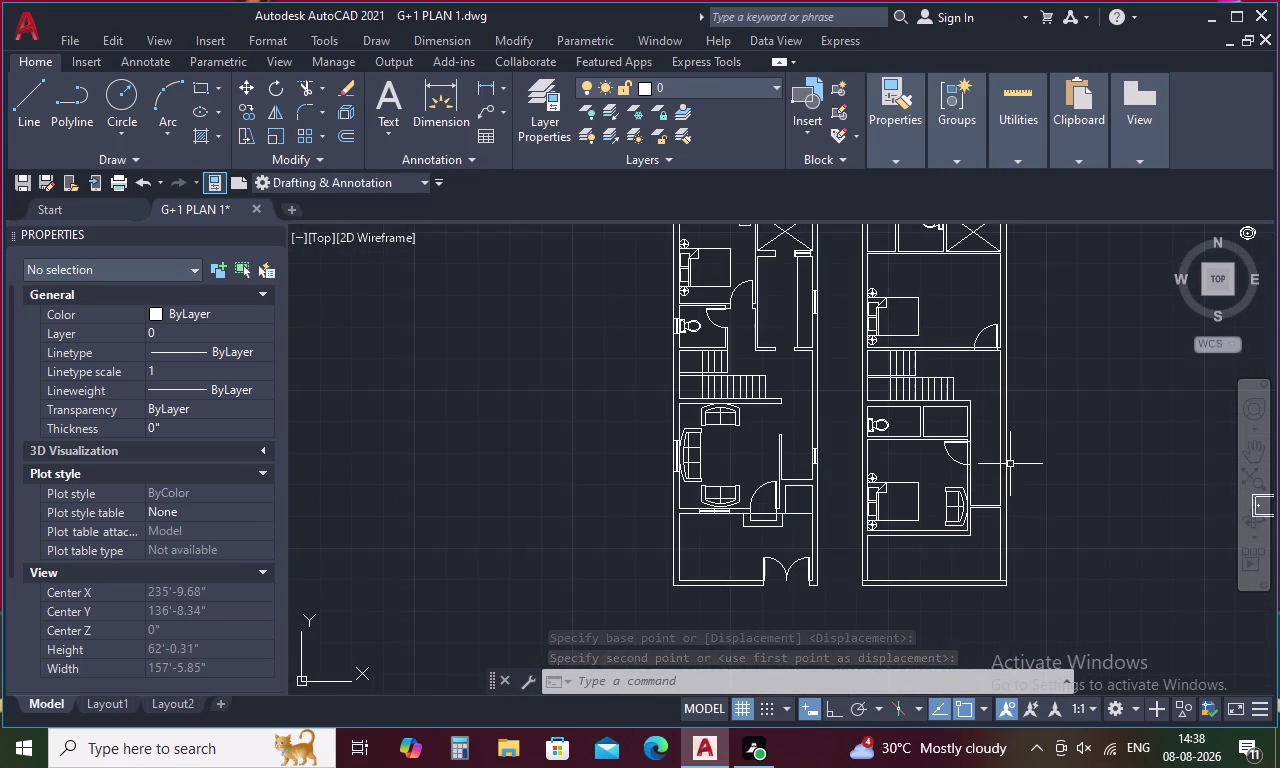
middle_drag(1008, 454, 857, 490)
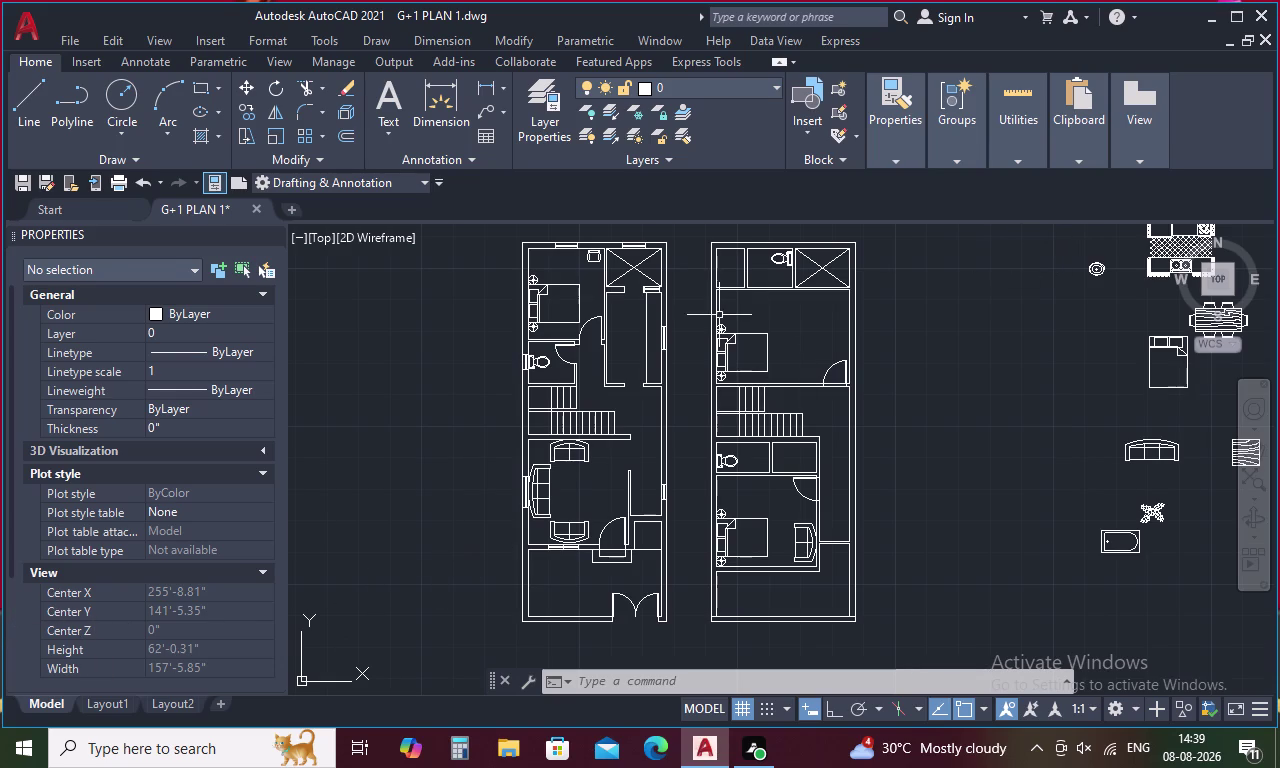
Zoom to the wall junction below the right plan's bathroom and cancel the pending command.
scroll(up, 3)
middle_drag(746, 289, 743, 420)
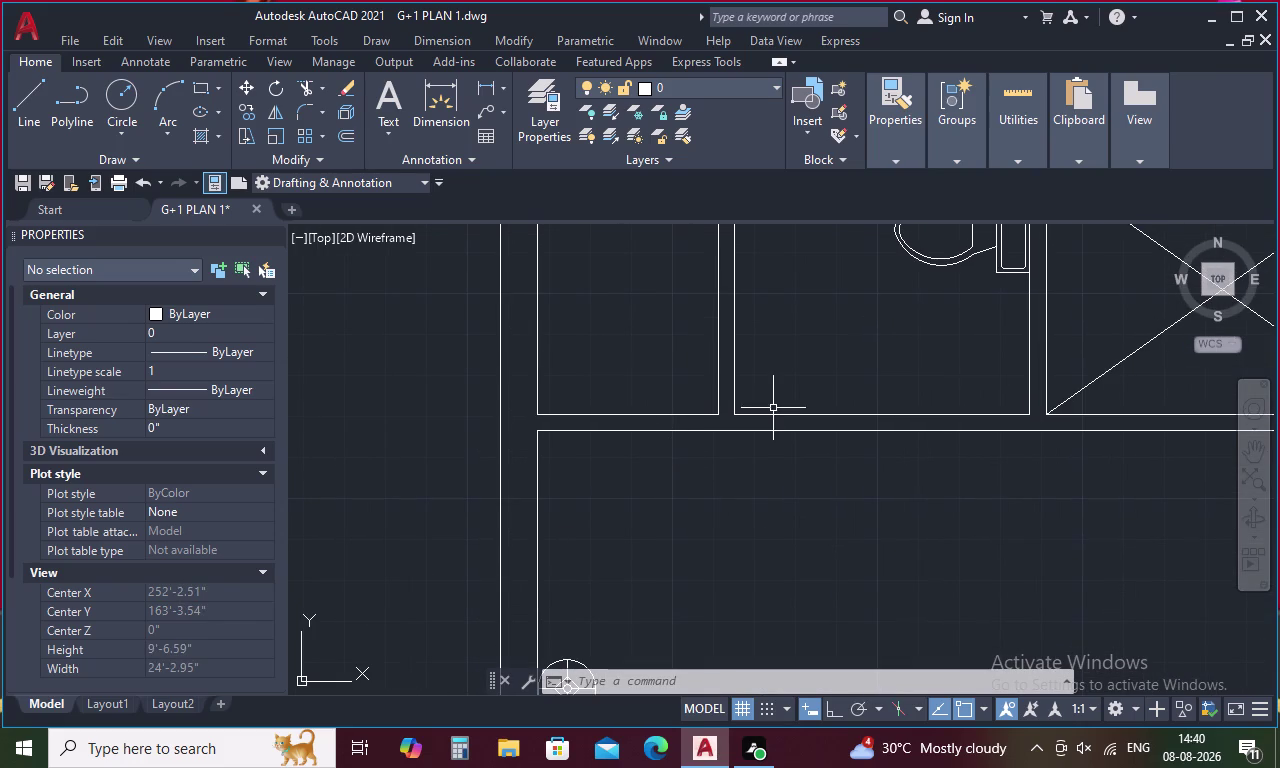
key(Escape)
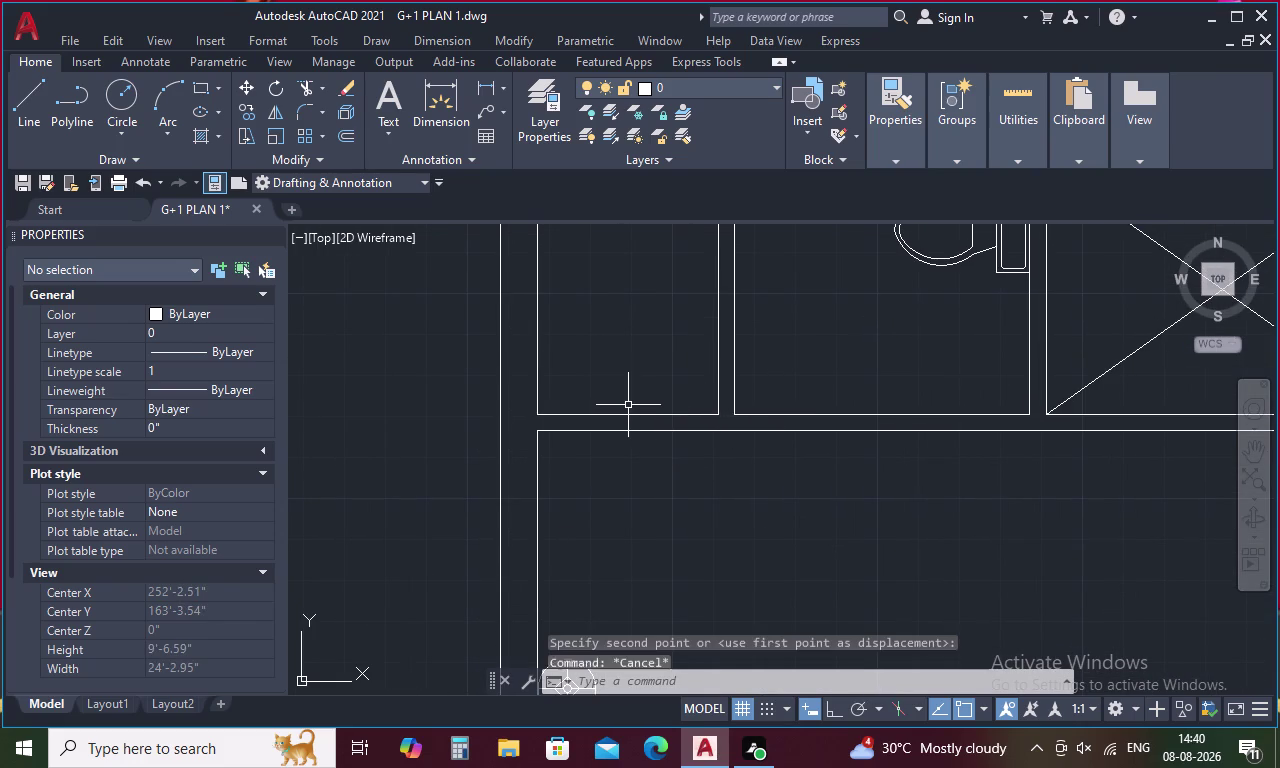
Extend the left and middle wall lines to their boundaries.
text(EX)
key(space)
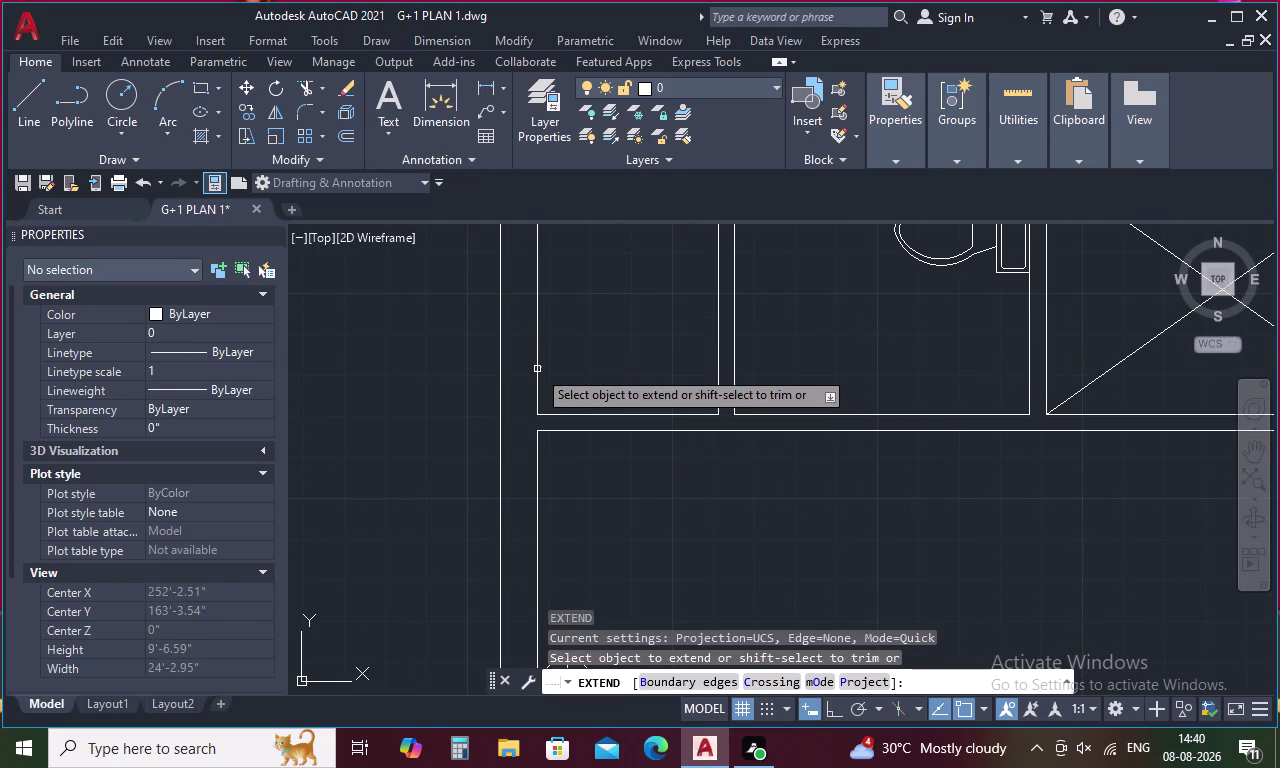
click(535, 366)
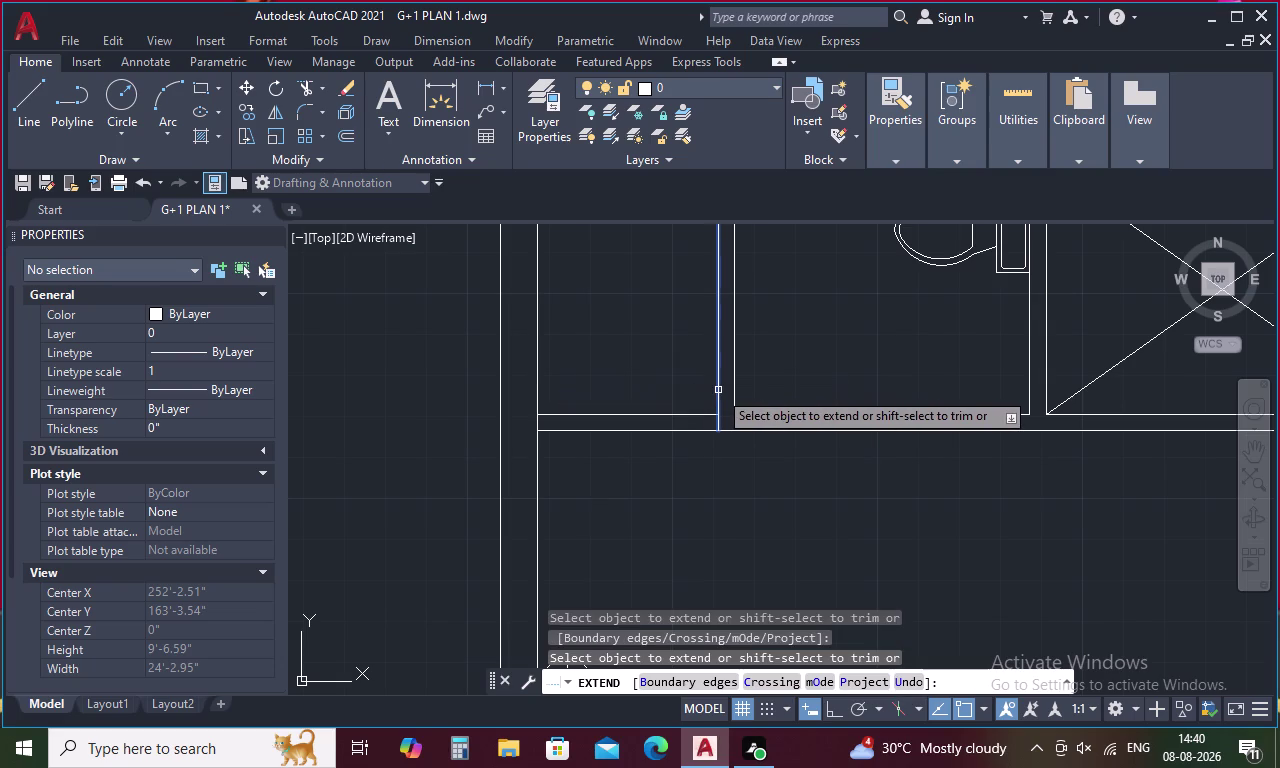
click(718, 390)
key(Escape)
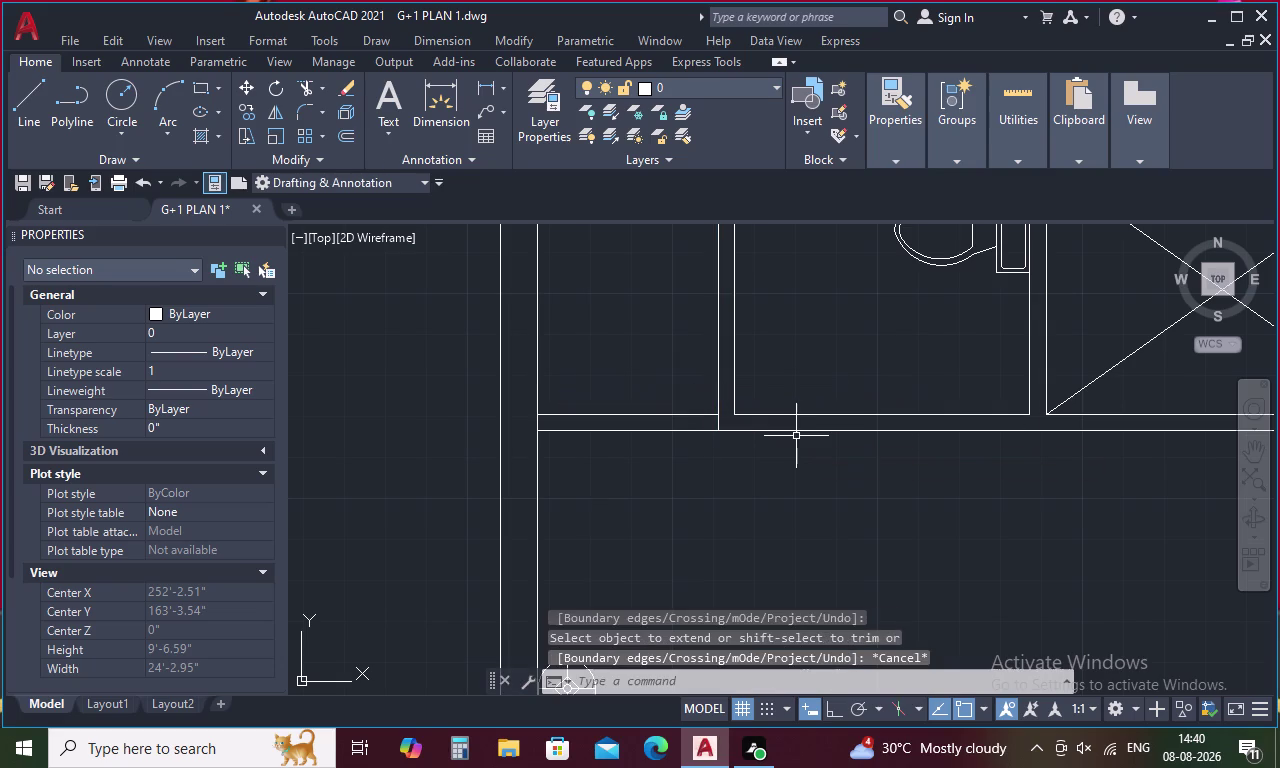
Trim the leftover wall segment and stray lines beside the stairs and bathroom door.
text(TR)
key(space)
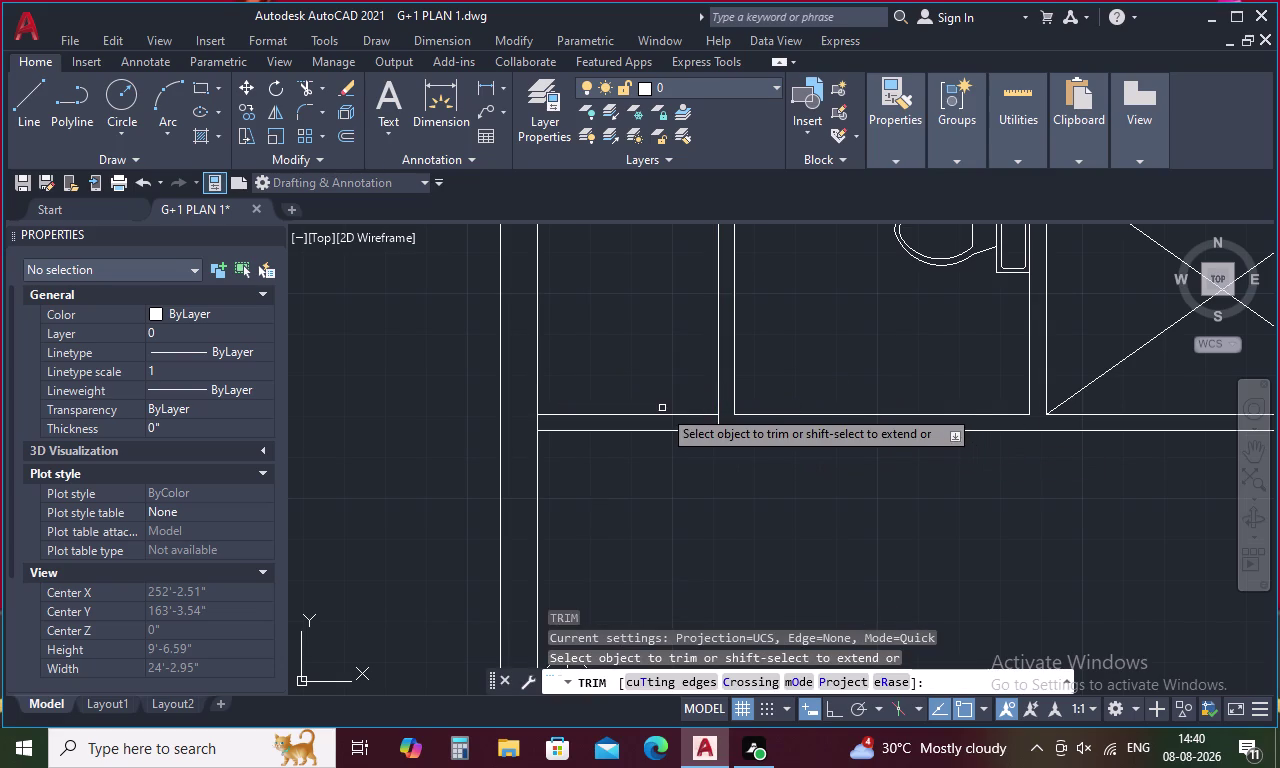
click(662, 416)
scroll(down, 3)
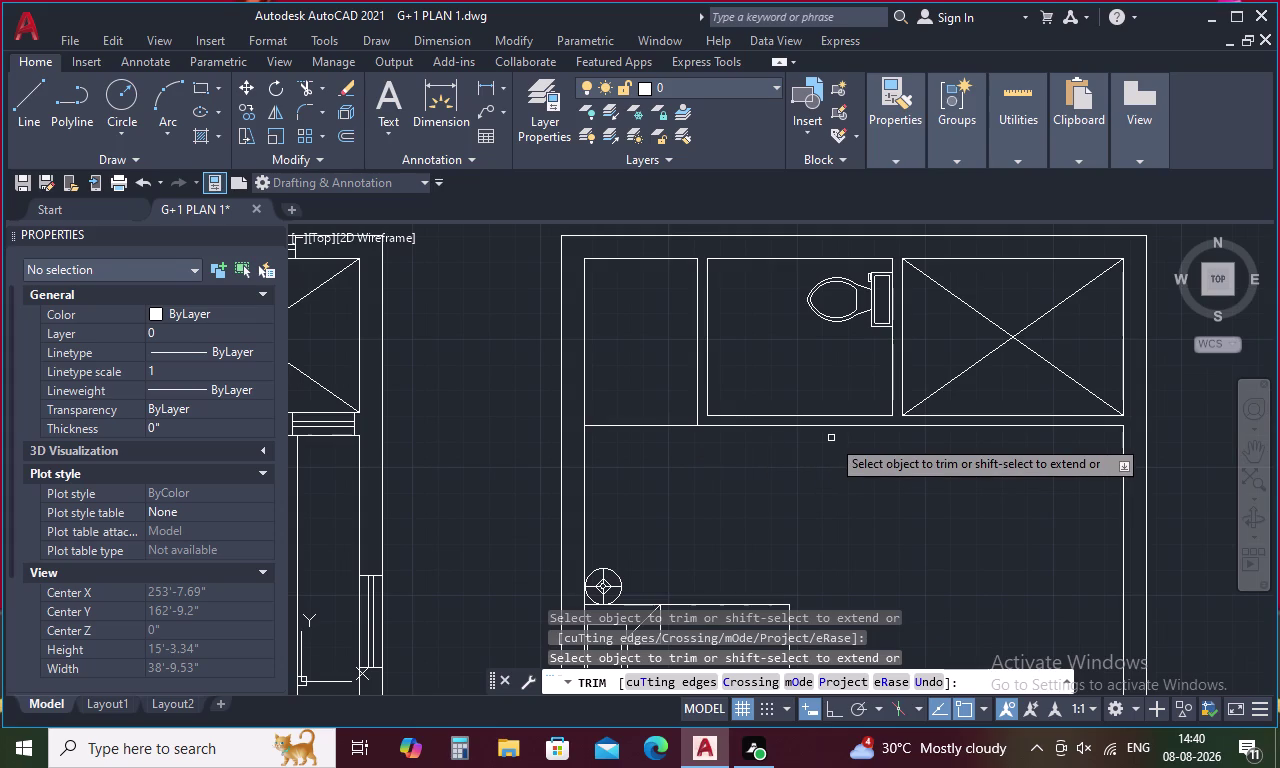
scroll(down, 3)
middle_drag(799, 506, 740, 352)
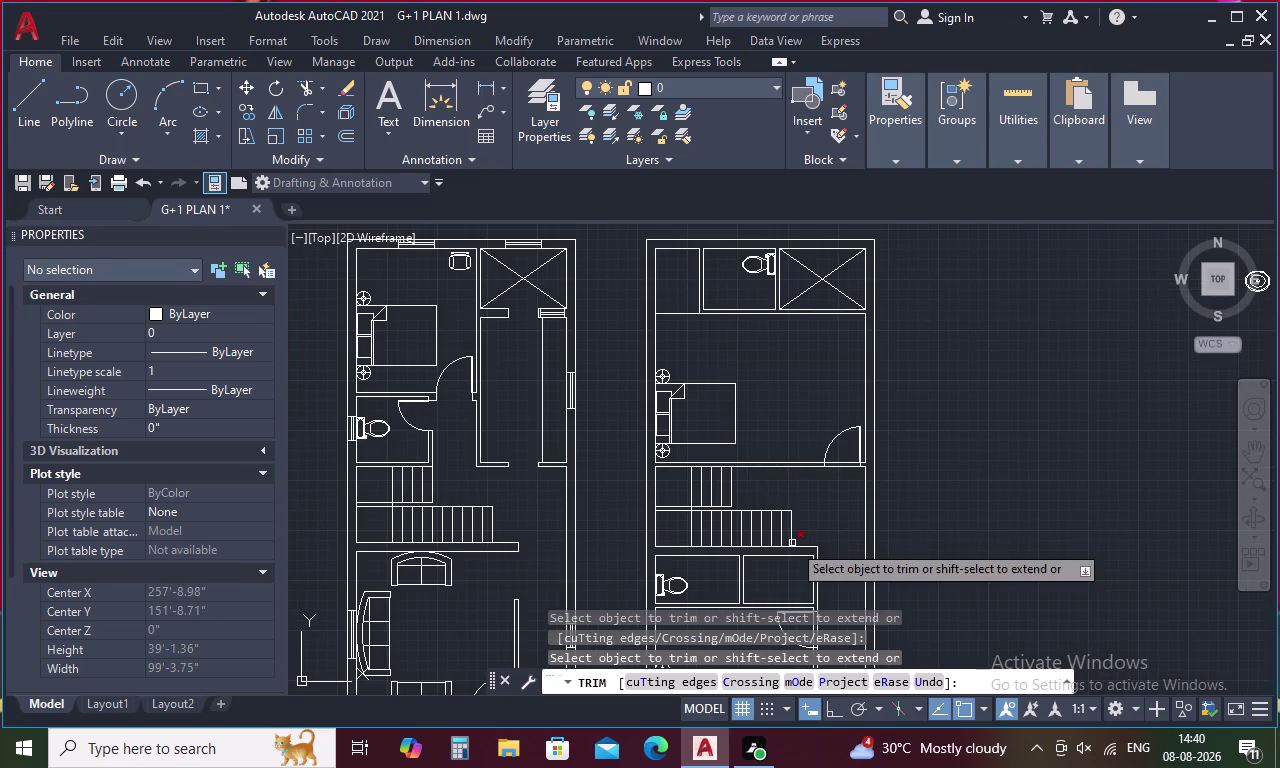
middle_drag(833, 507, 811, 421)
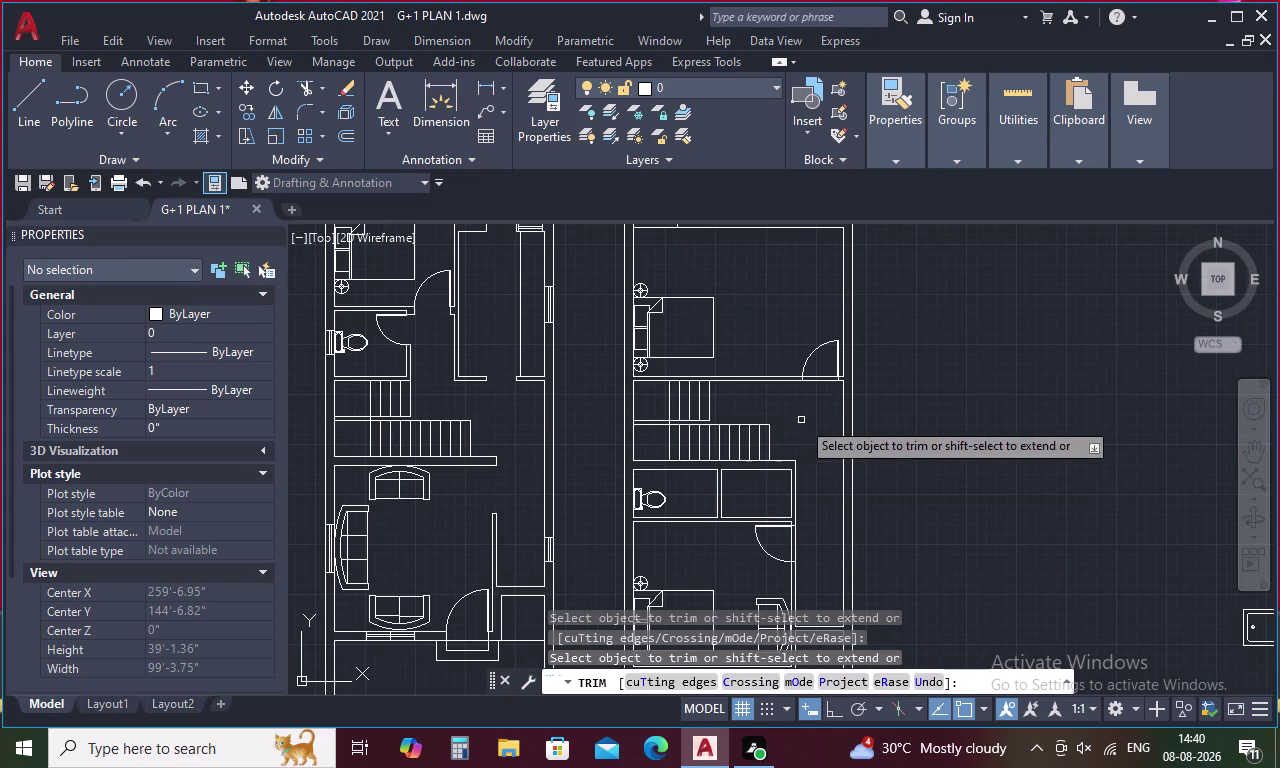
drag(826, 370, 826, 390)
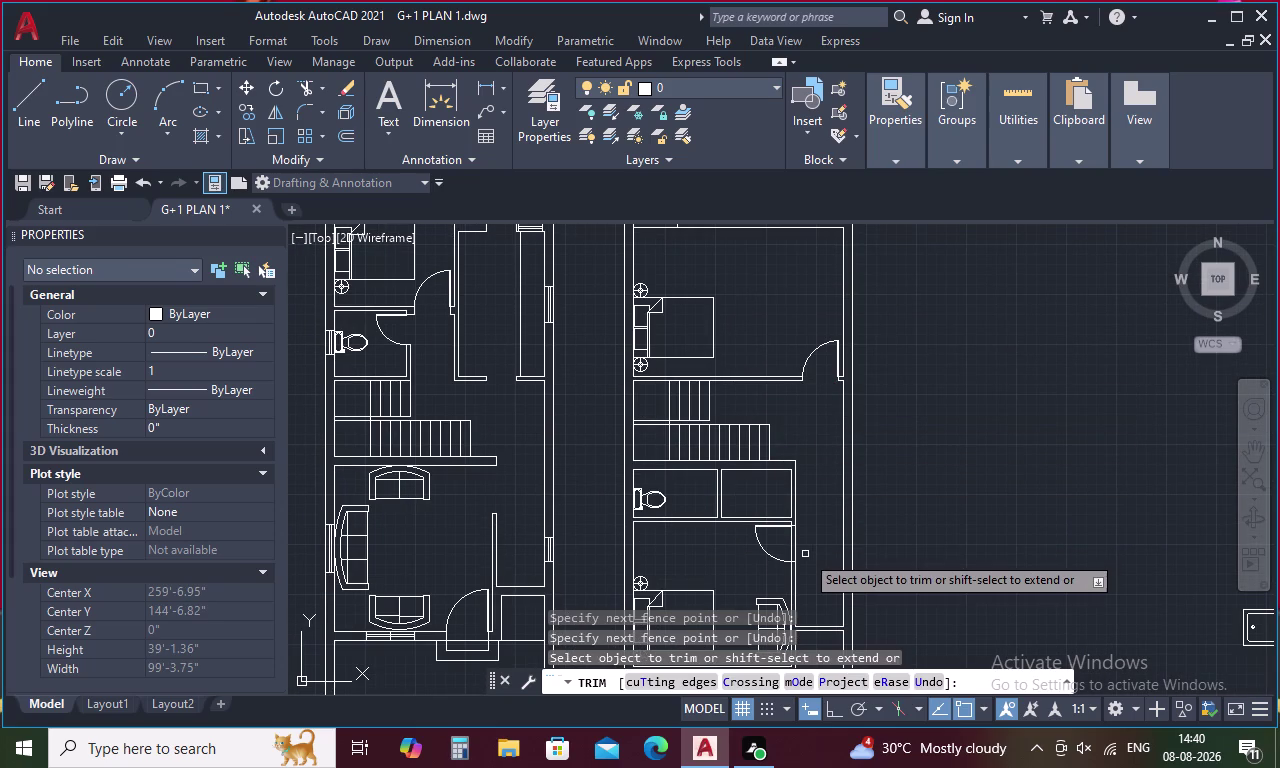
drag(805, 554, 780, 550)
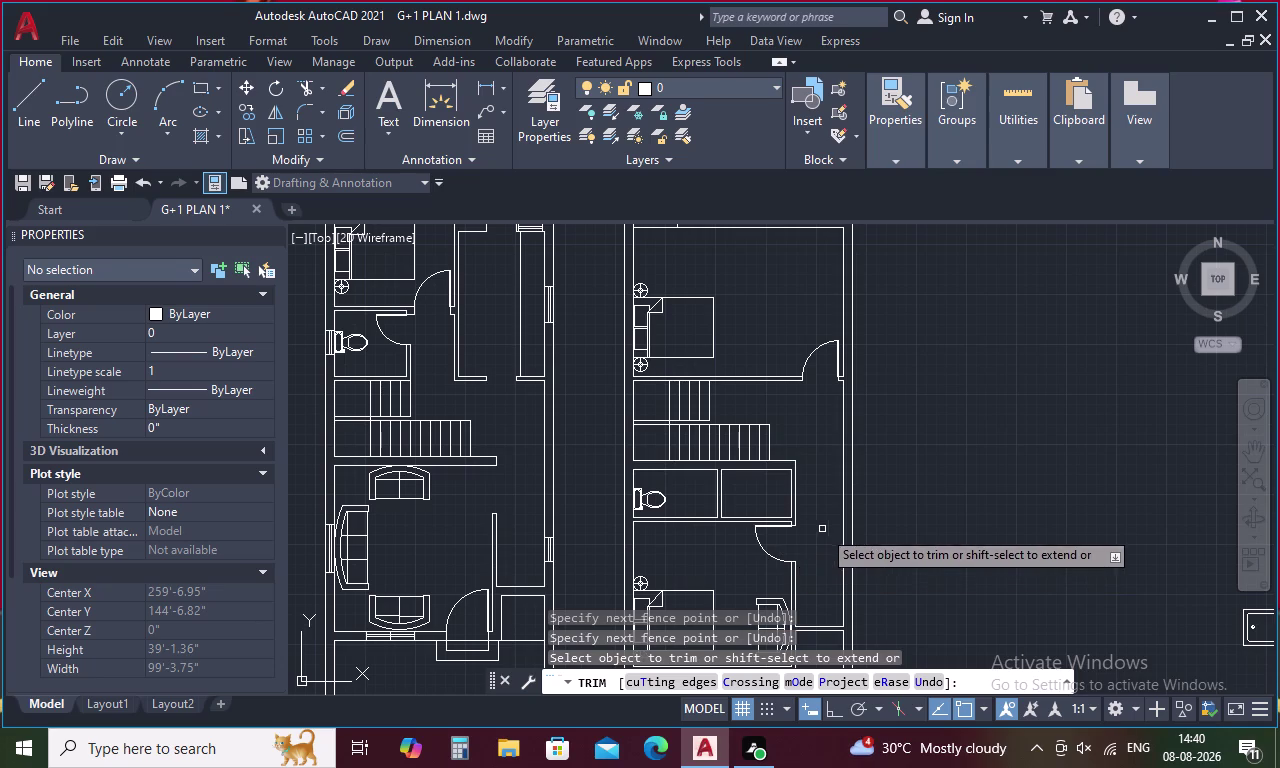
middle_drag(818, 582, 807, 486)
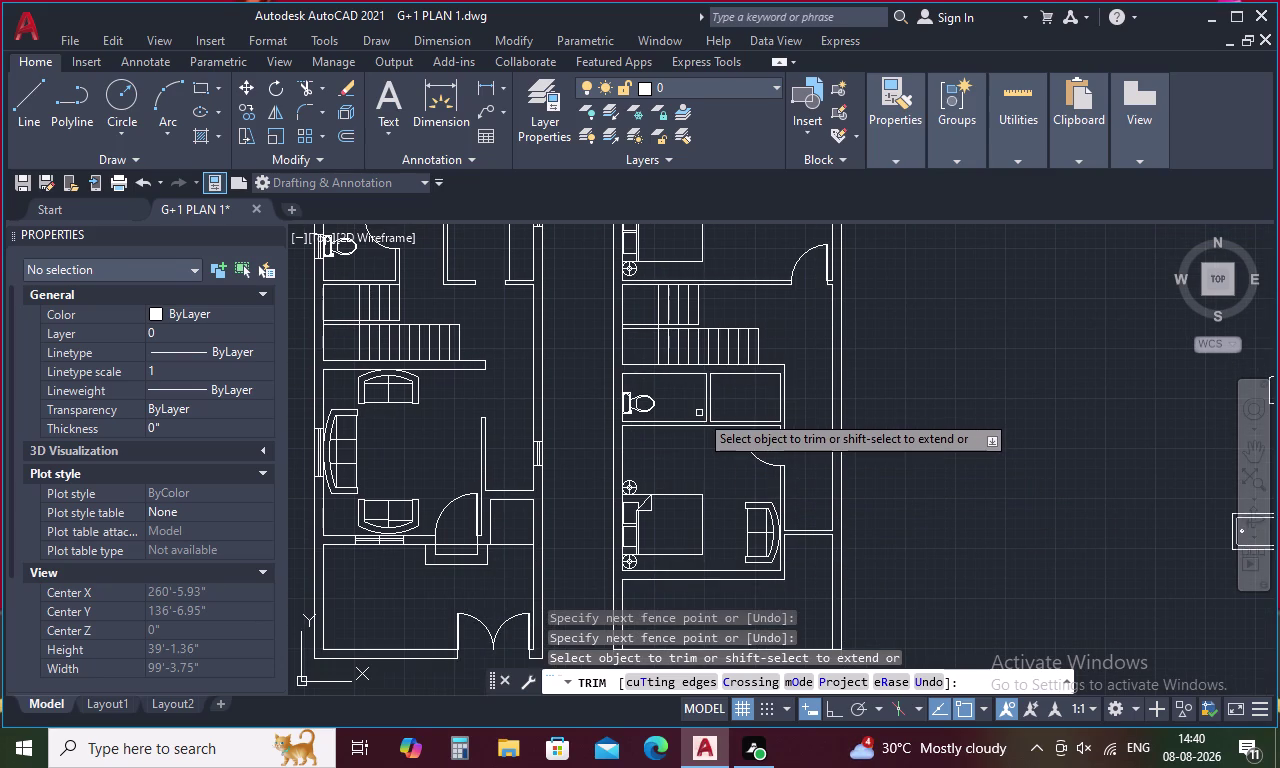
key(e)
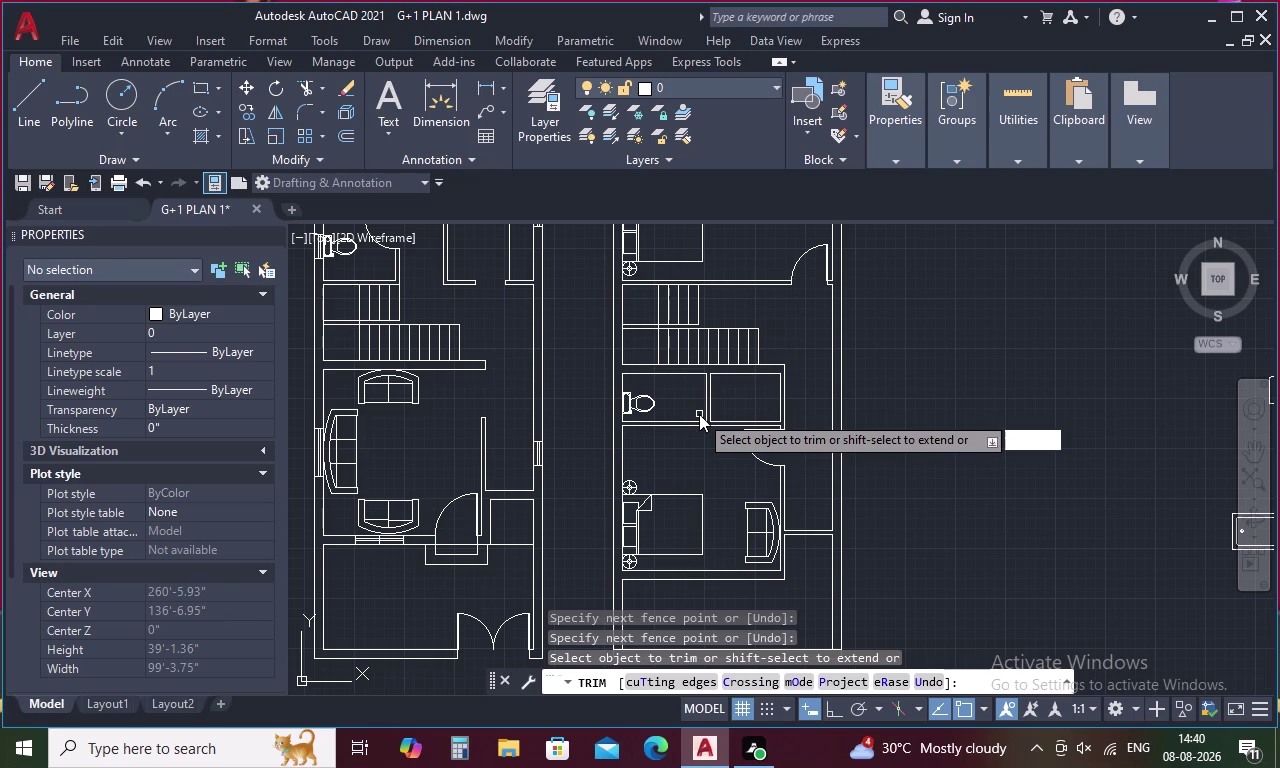
key(Escape)
Extend the line below the toilet and the short vertical partition line.
text(EX)
key(space)
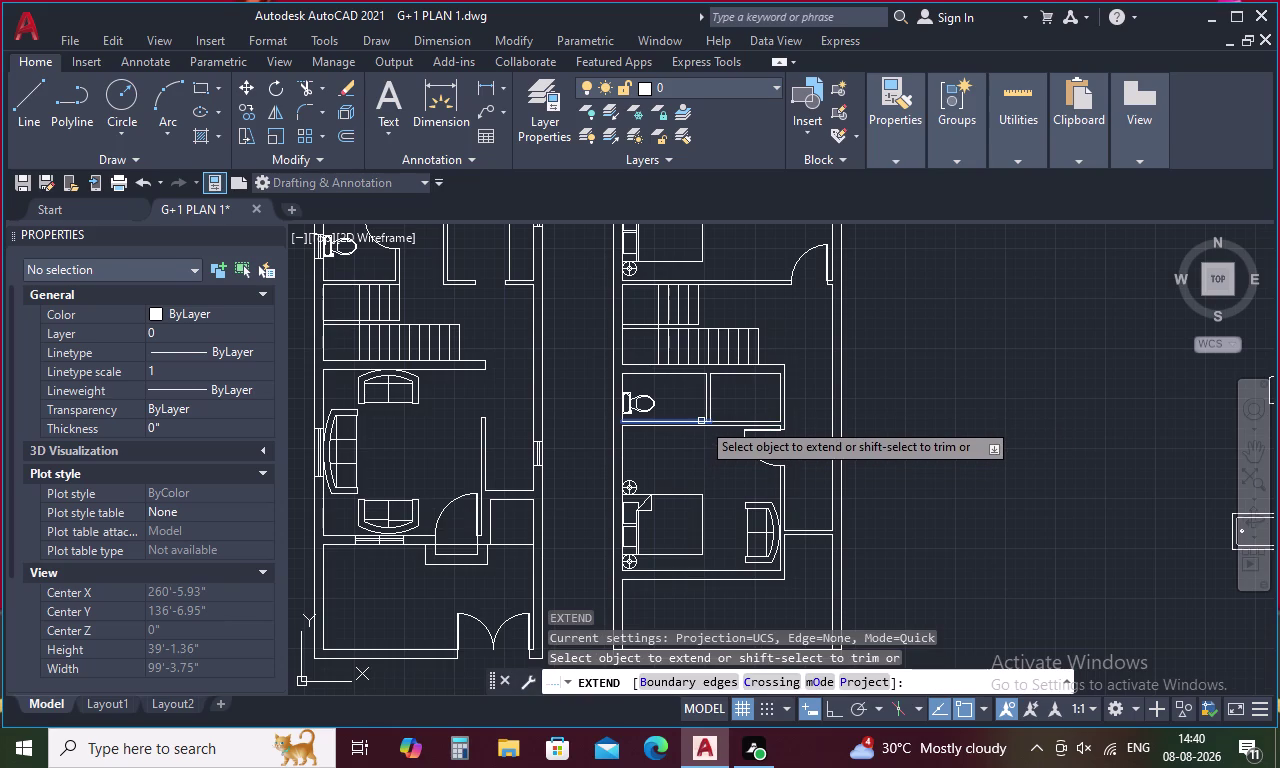
click(701, 421)
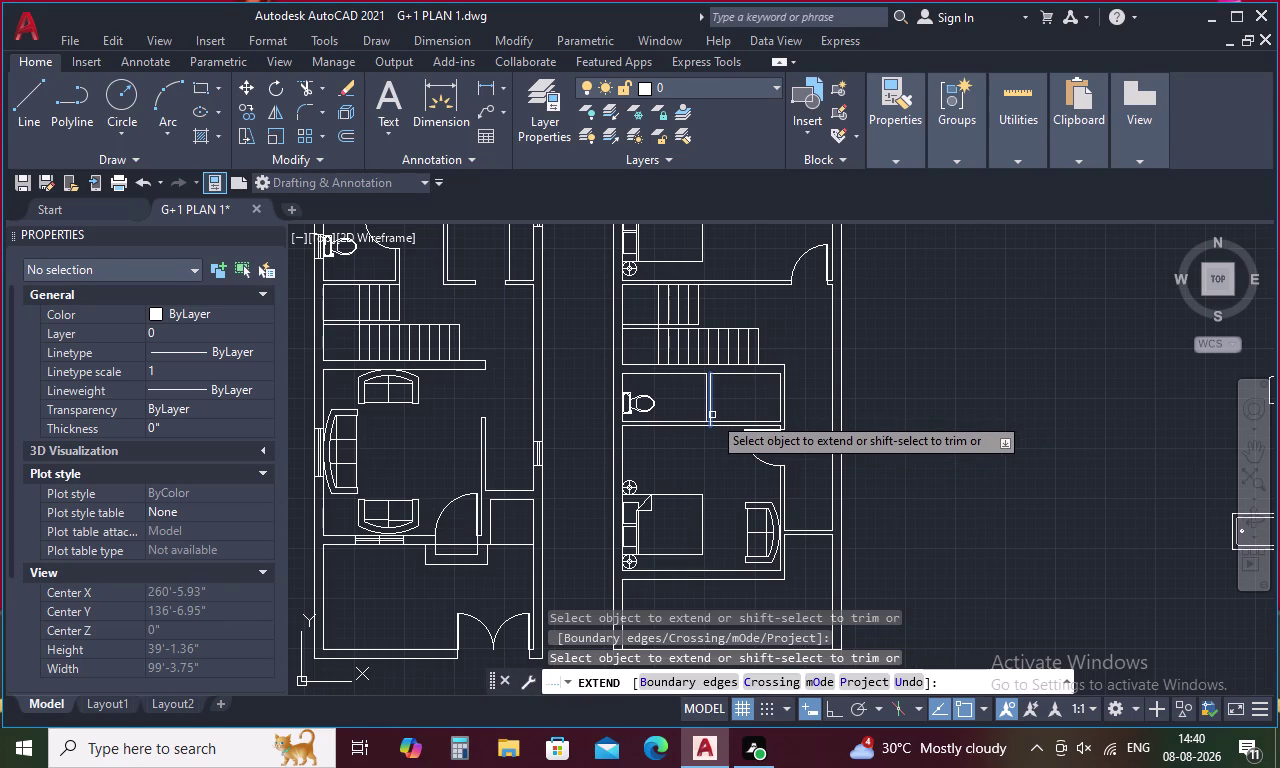
click(712, 415)
middle_drag(725, 410, 716, 439)
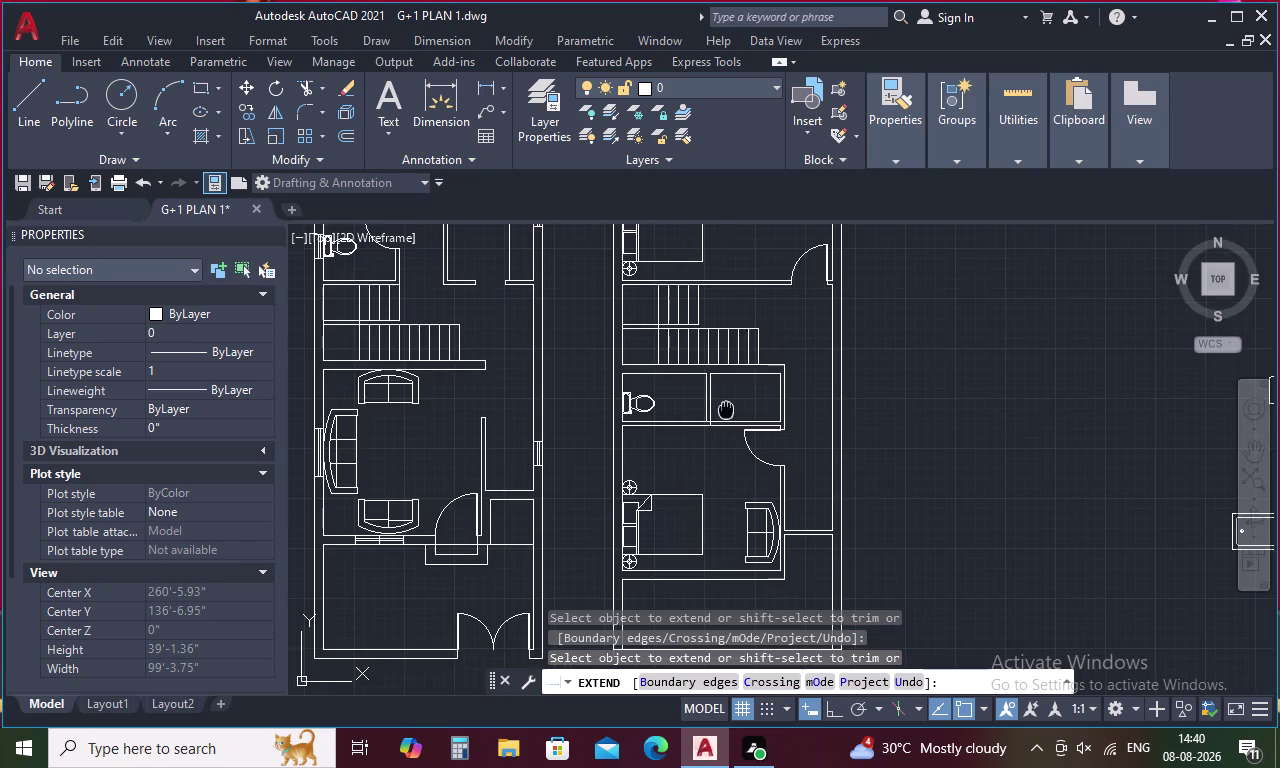
middle_drag(716, 439, 633, 580)
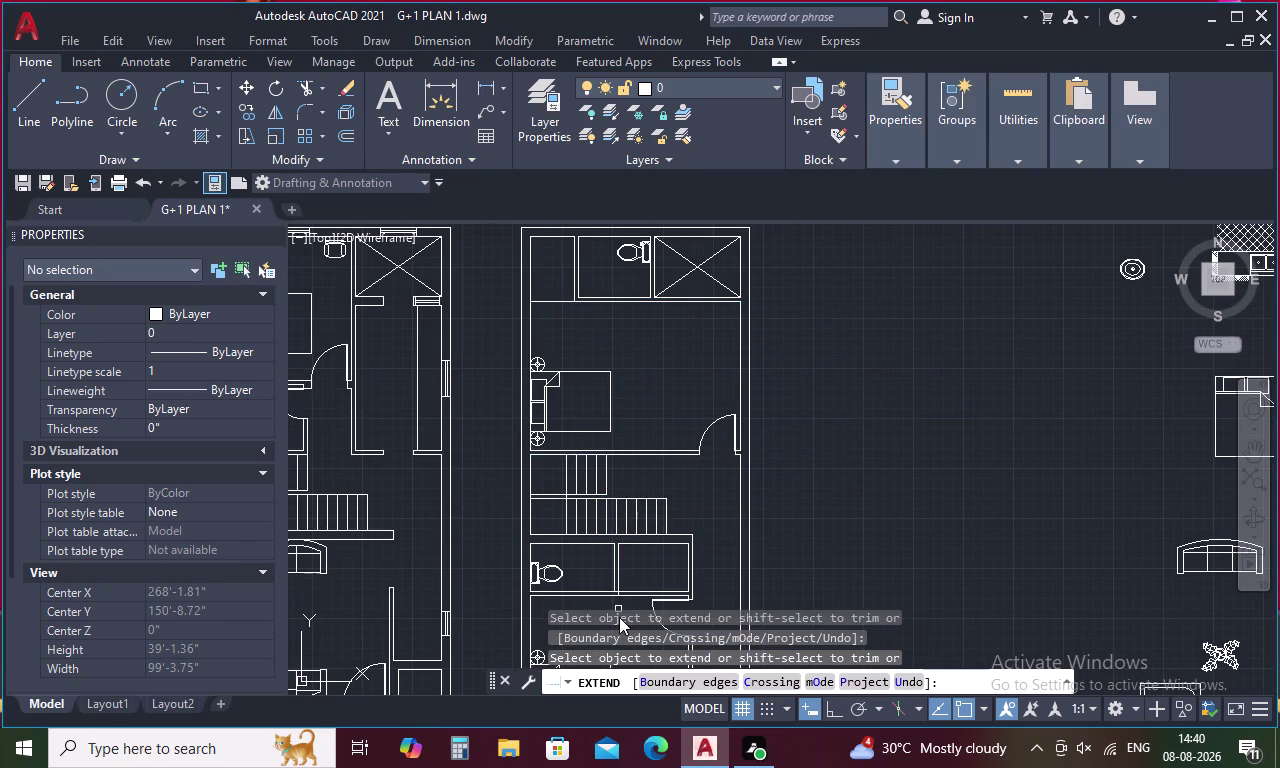
key(Escape)
Trim the short piece between the doubled wall lines near the door arc.
scroll(up, 3)
middle_drag(621, 599, 641, 516)
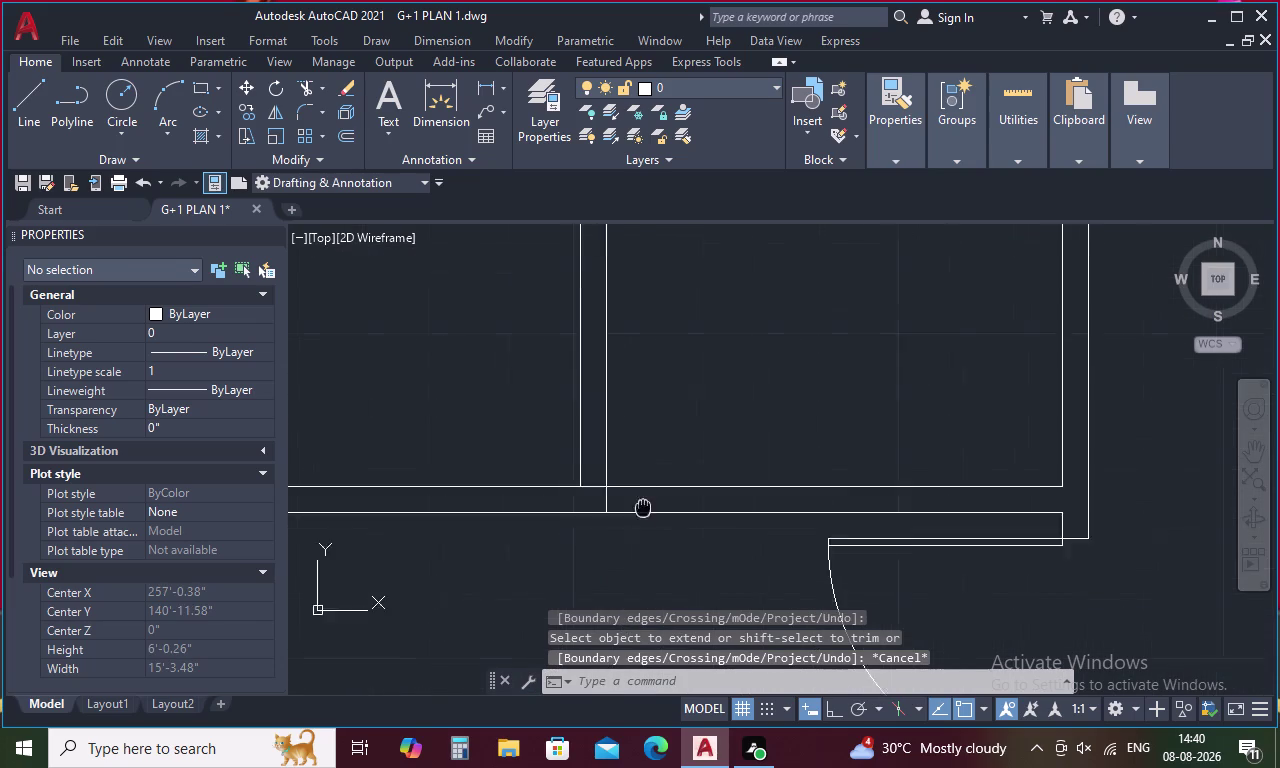
middle_drag(641, 516, 650, 478)
text(TR)
key(space)
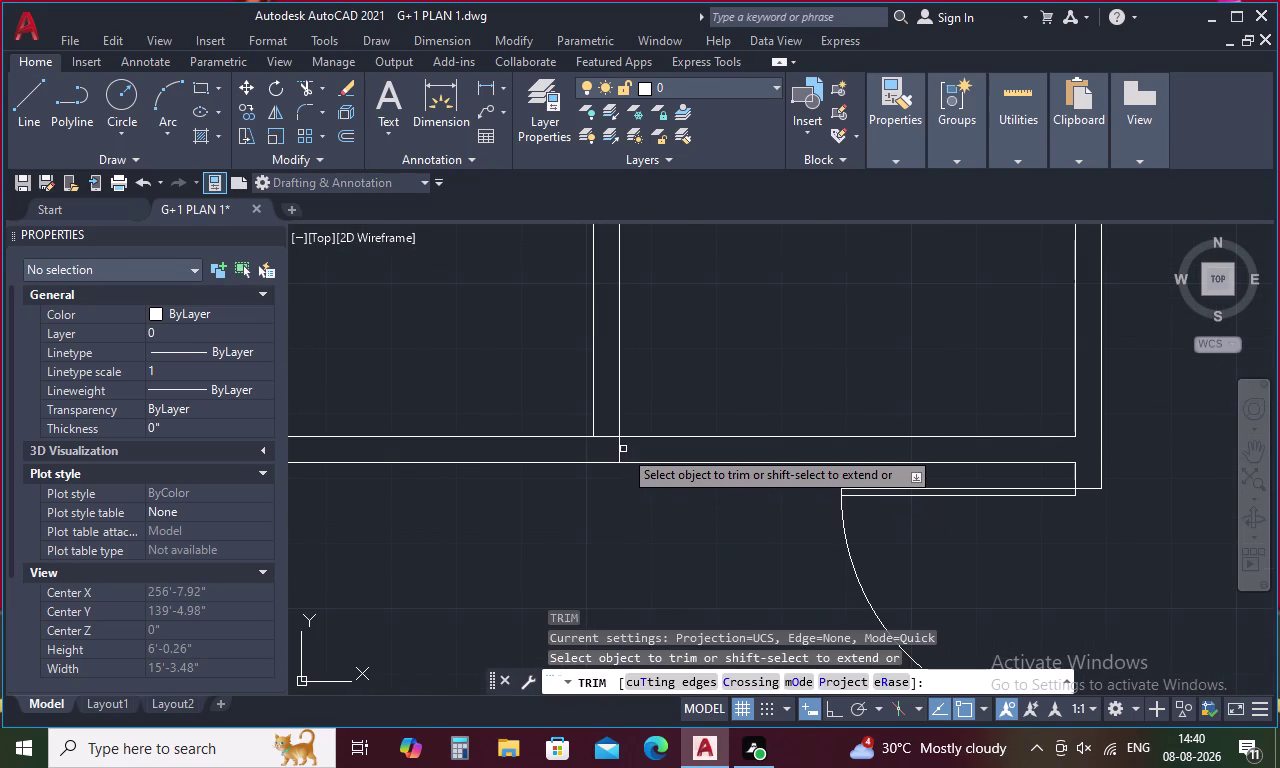
click(617, 446)
scroll(down, 3)
scroll(down, 3)
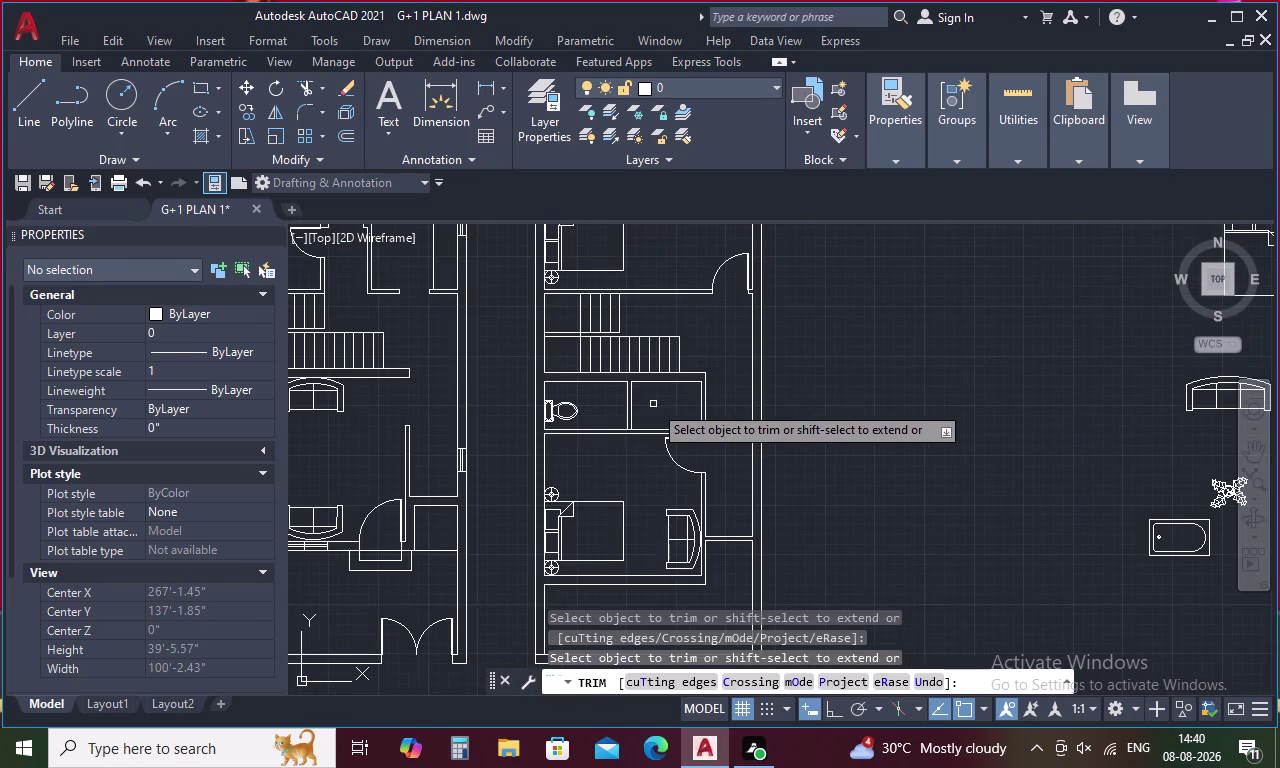
middle_drag(653, 404, 648, 496)
middle_drag(657, 356, 658, 504)
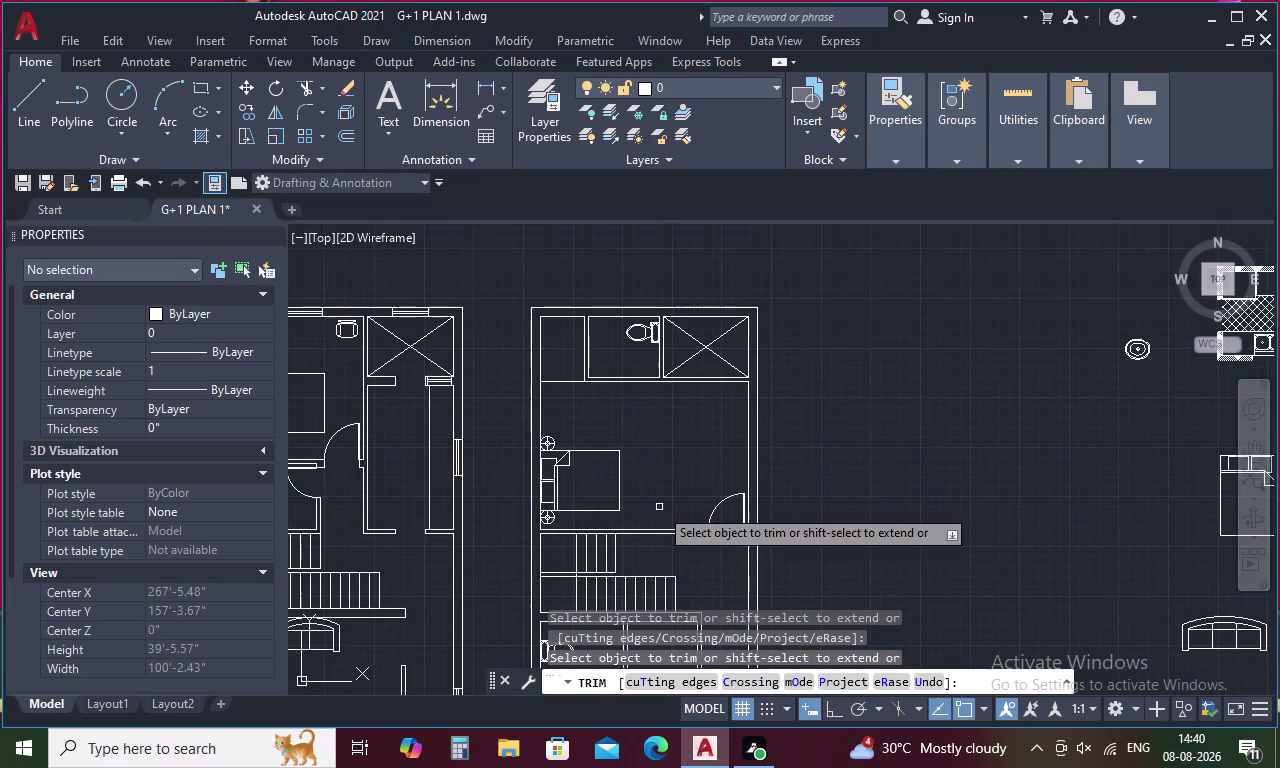
key(Escape)
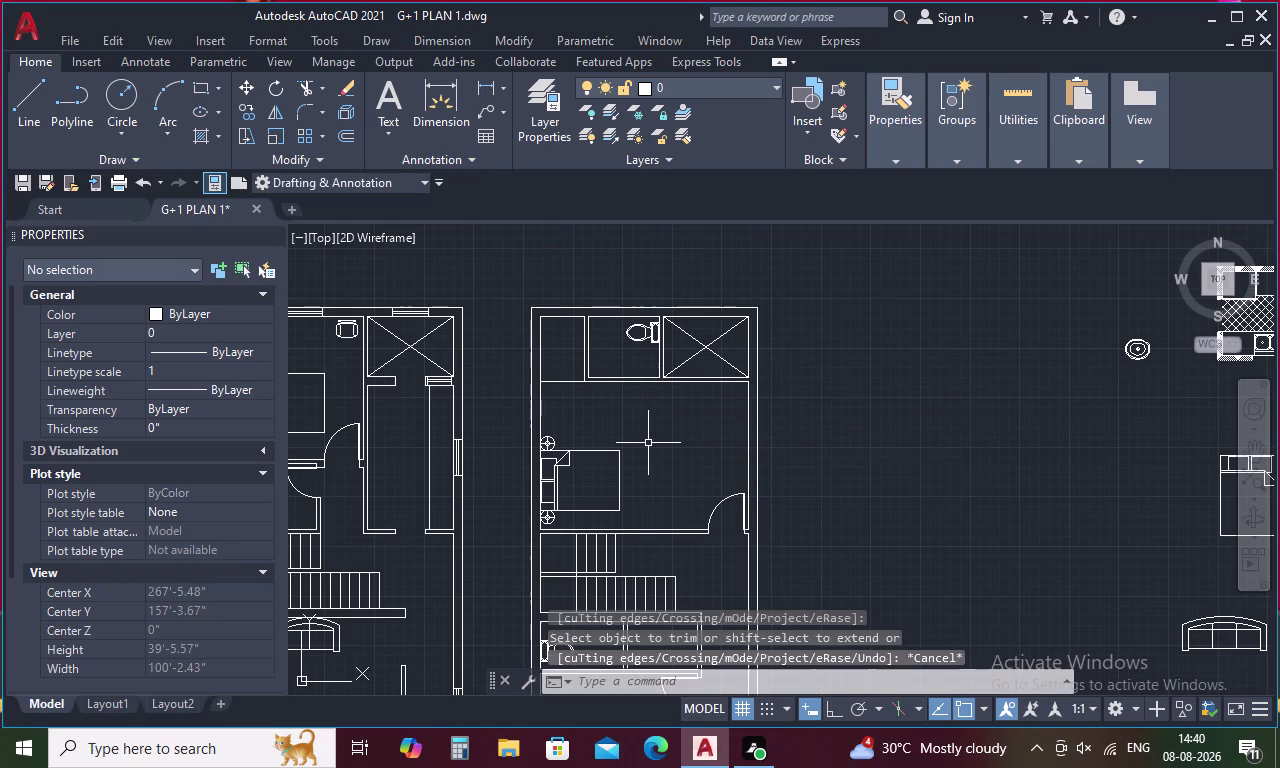
key(l)
key(space)
Draw a short orthogonal line starting 4 units from the bathroom wall corner.
text(TK)
key(space)
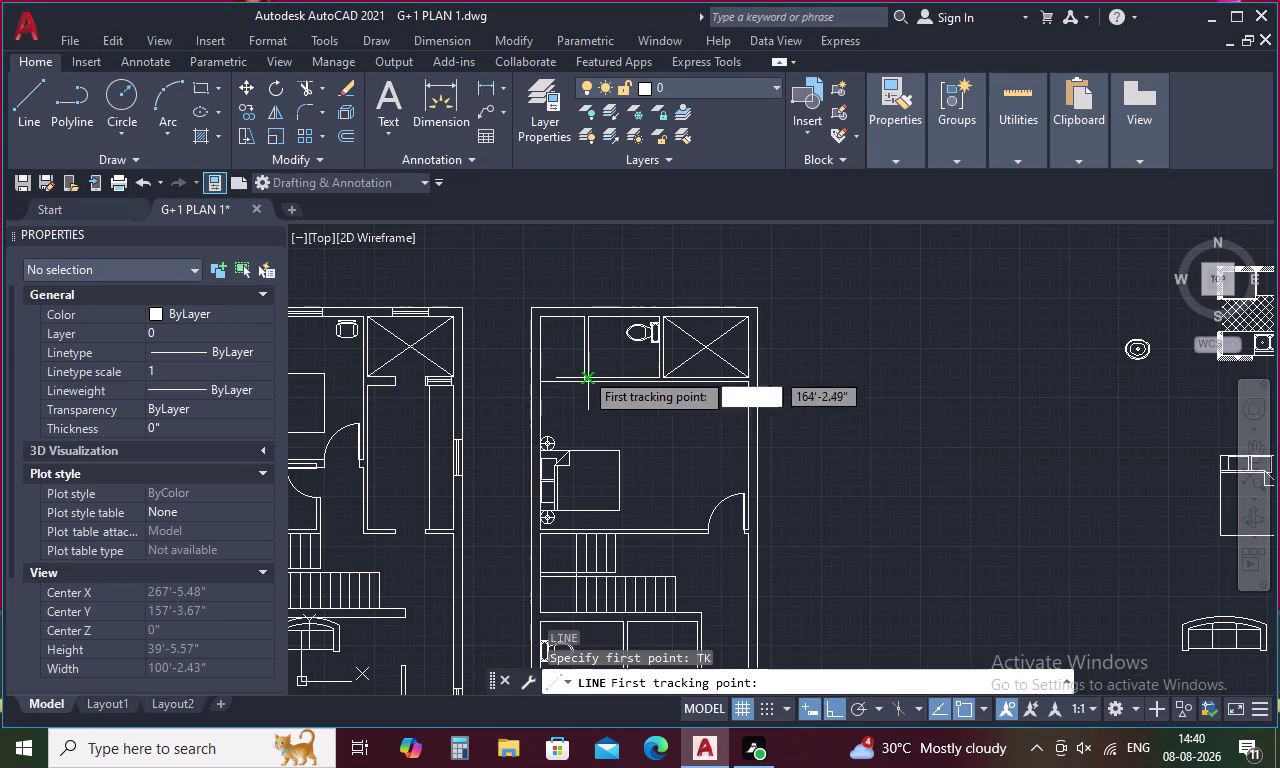
scroll(up, 3)
click(606, 413)
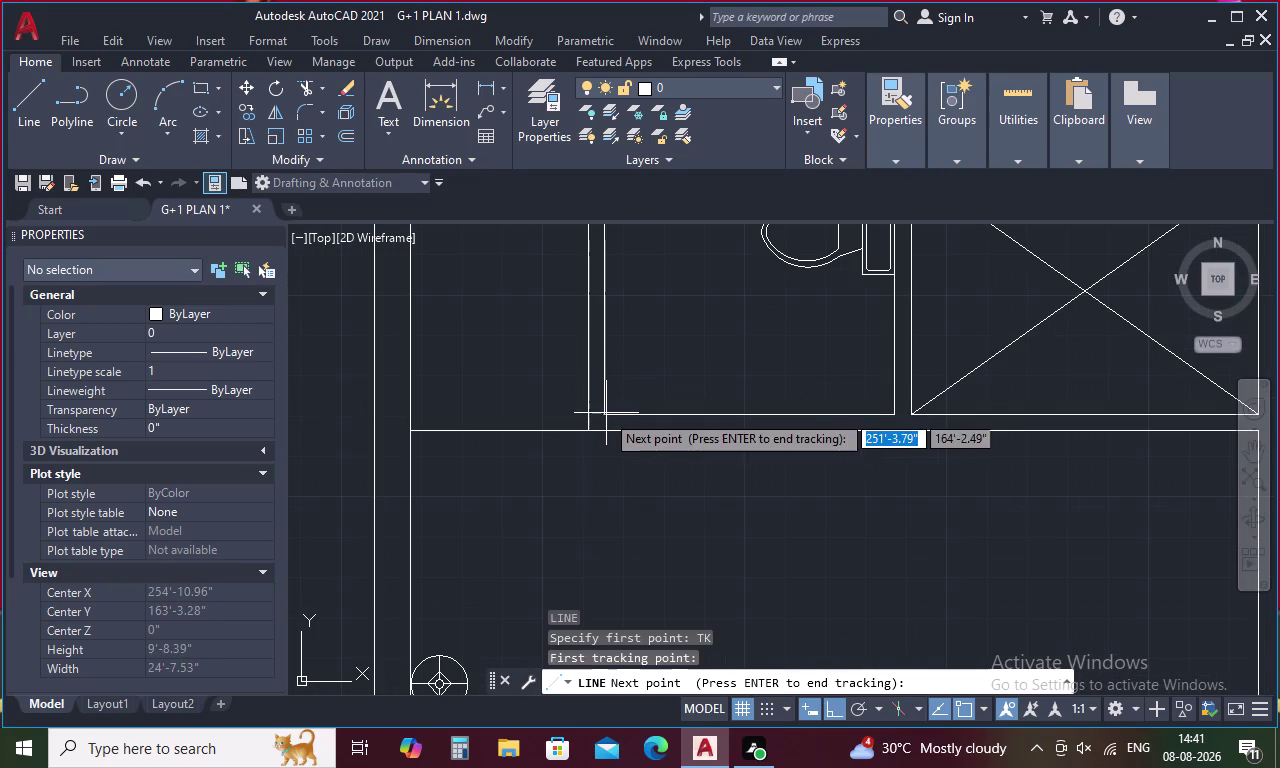
text(4)
key(space)
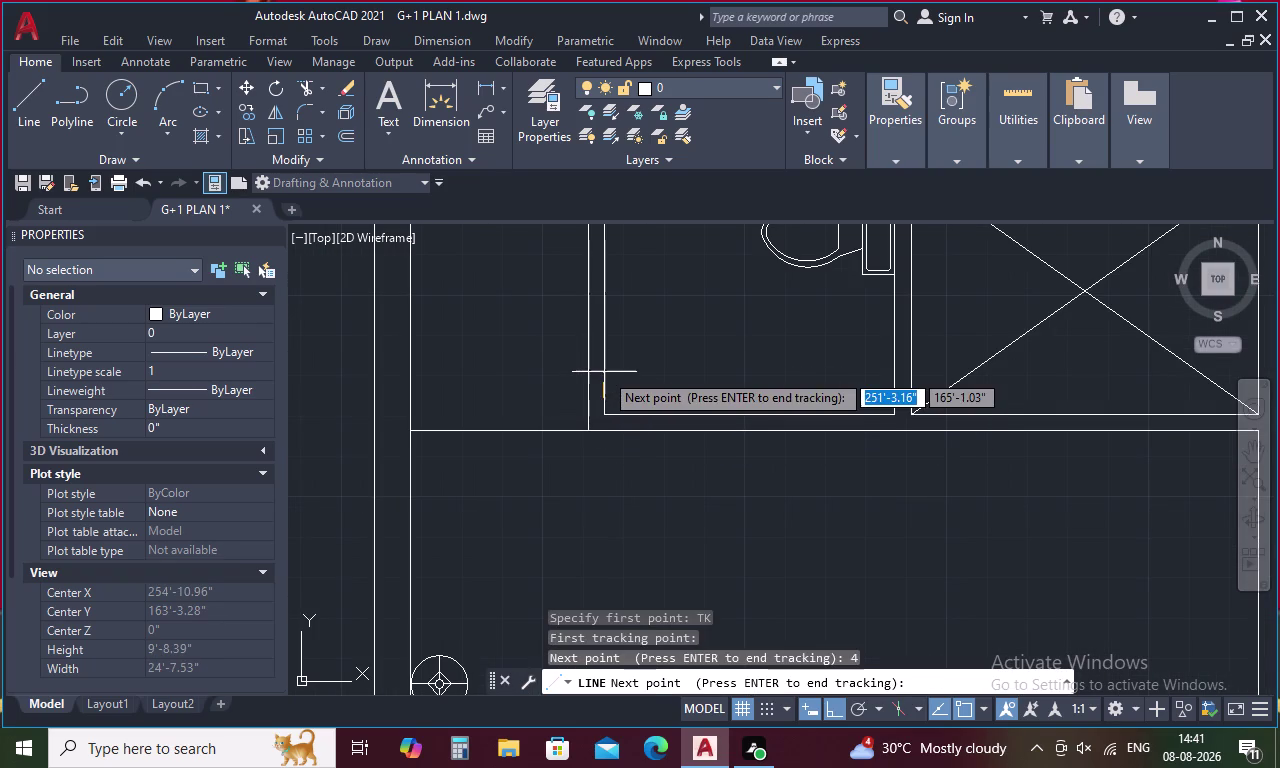
key(space)
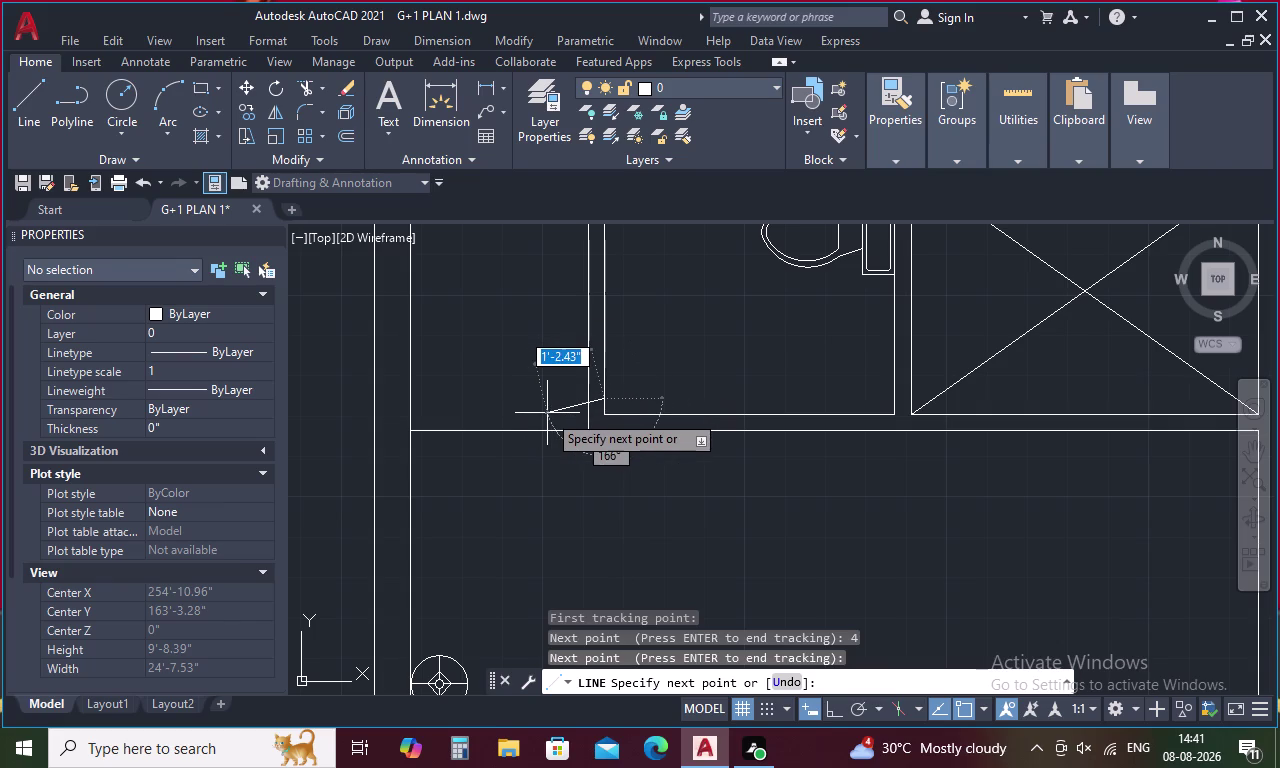
key(F8)
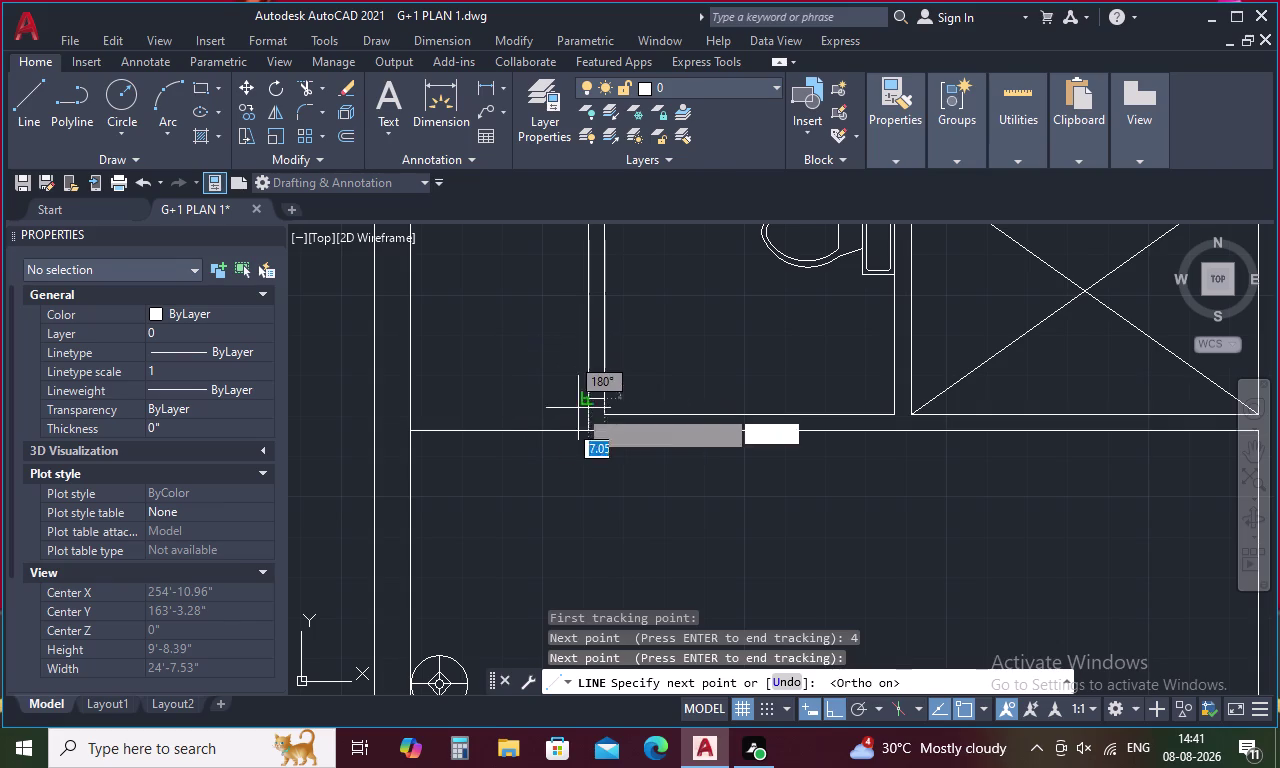
click(588, 397)
key(Escape)
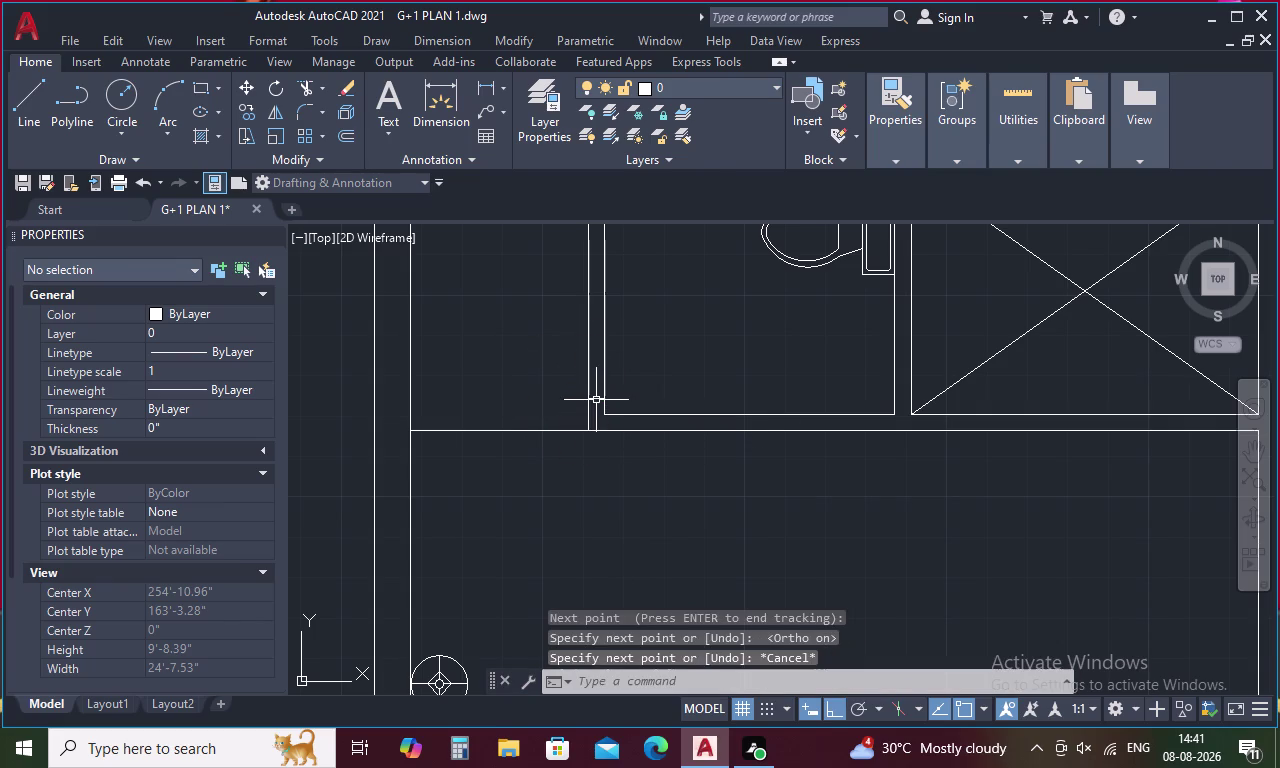
Zoom to the left plan's toilet door and select its leaf and swing arc.
scroll(down, 3)
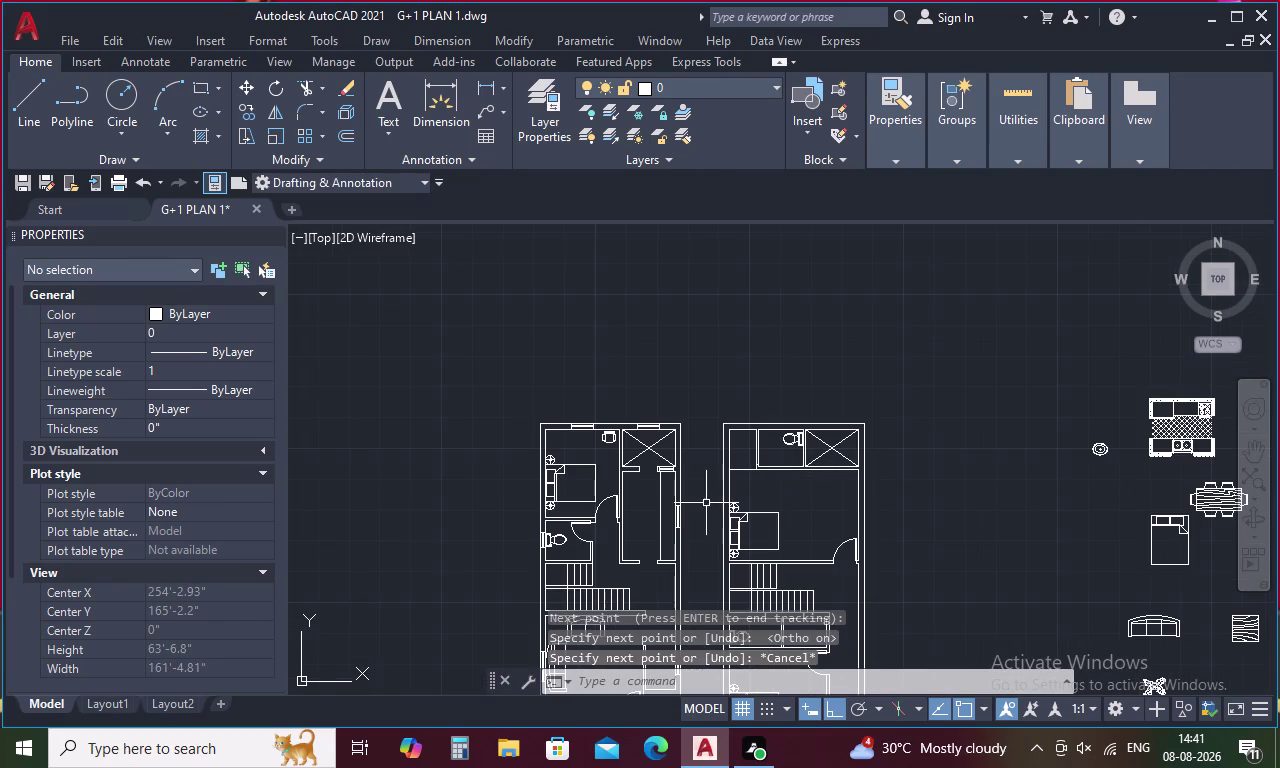
middle_drag(627, 541, 622, 463)
scroll(up, 3)
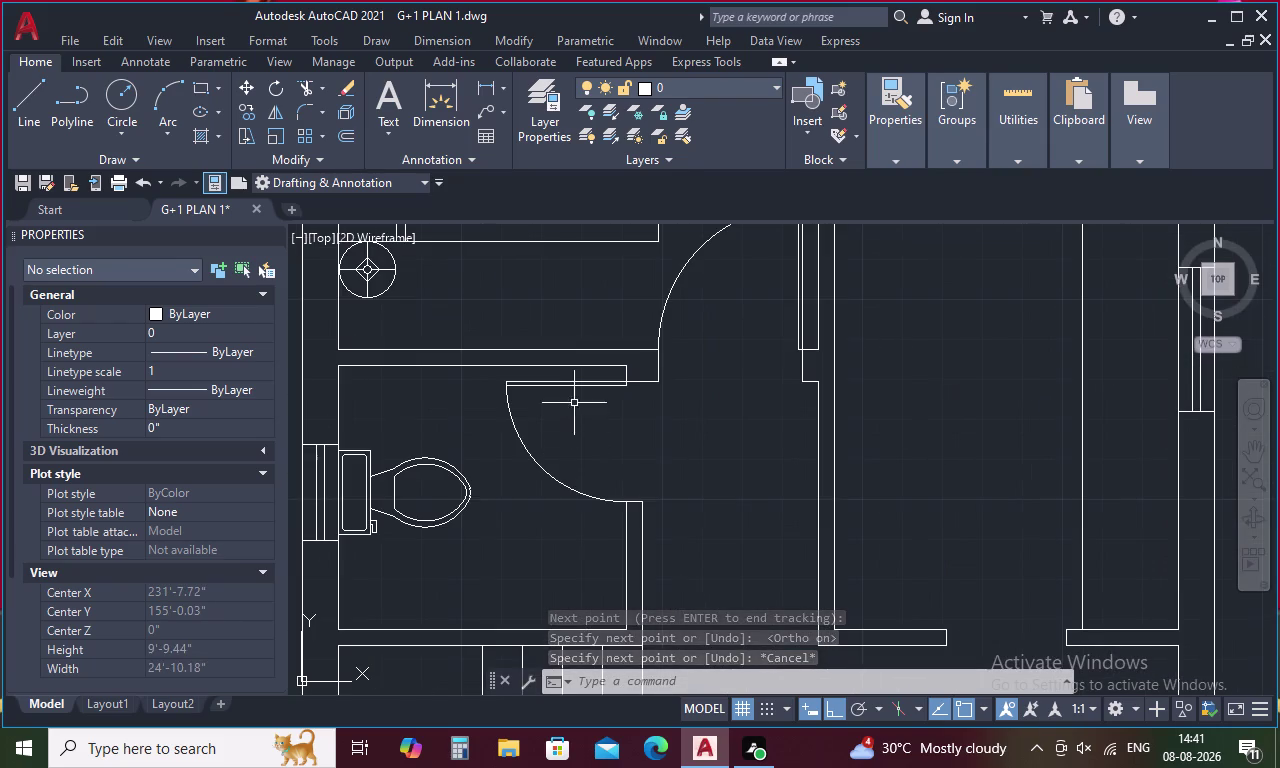
scroll(down, 3)
scroll(down, 3)
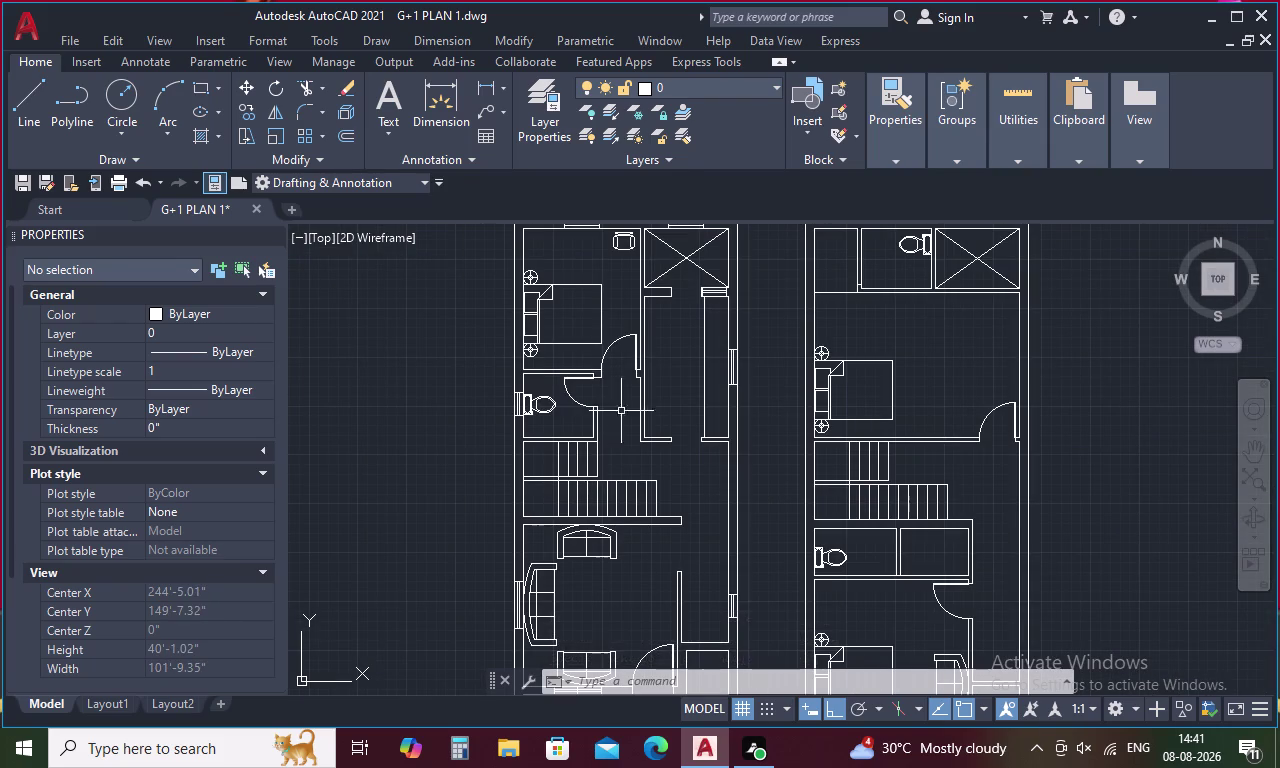
middle_drag(686, 487, 692, 392)
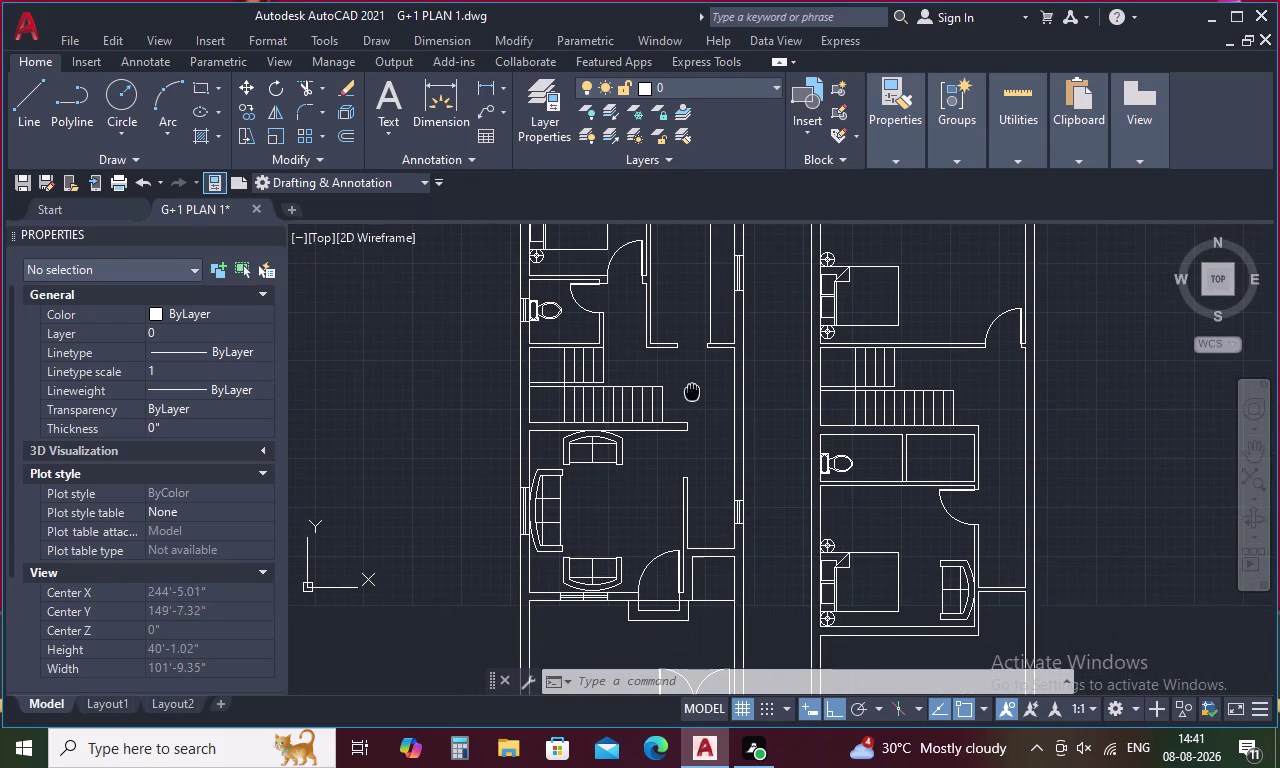
middle_drag(692, 392, 689, 591)
scroll(up, 3)
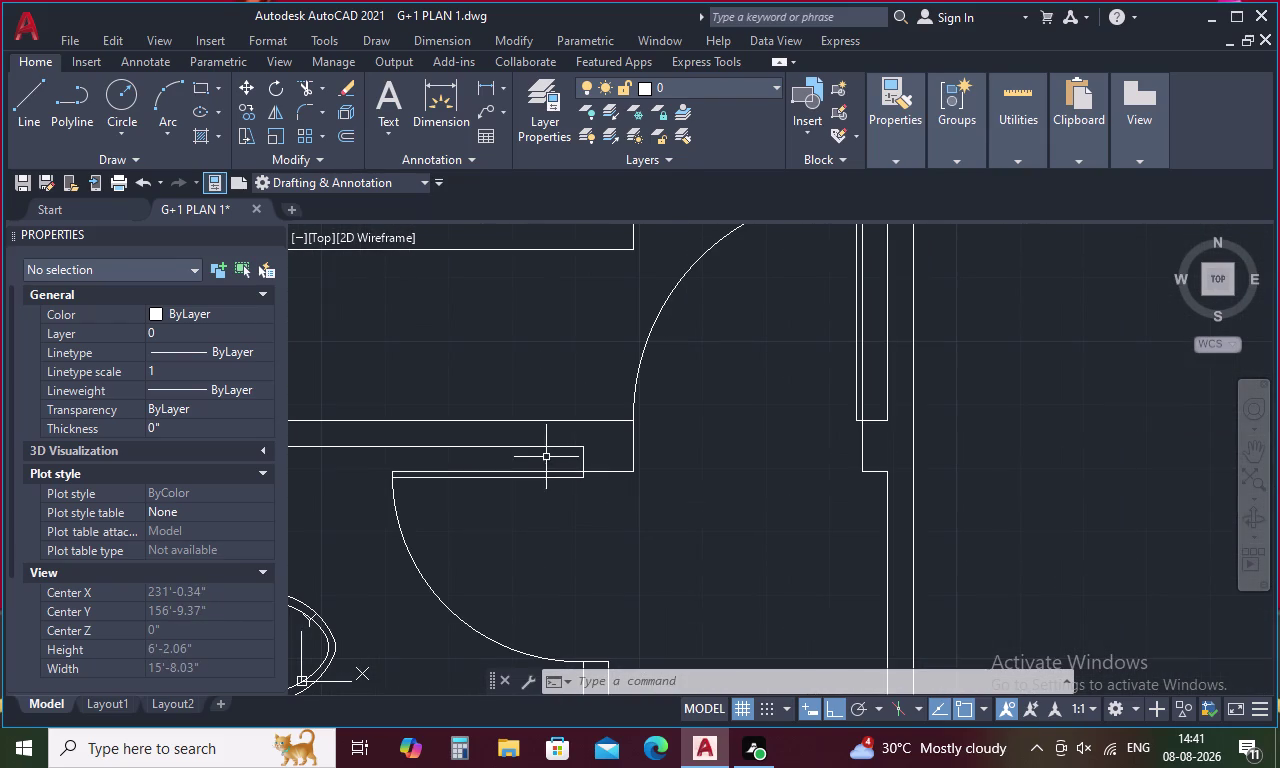
drag(546, 457, 392, 602)
middle_drag(609, 534, 630, 365)
click(622, 494)
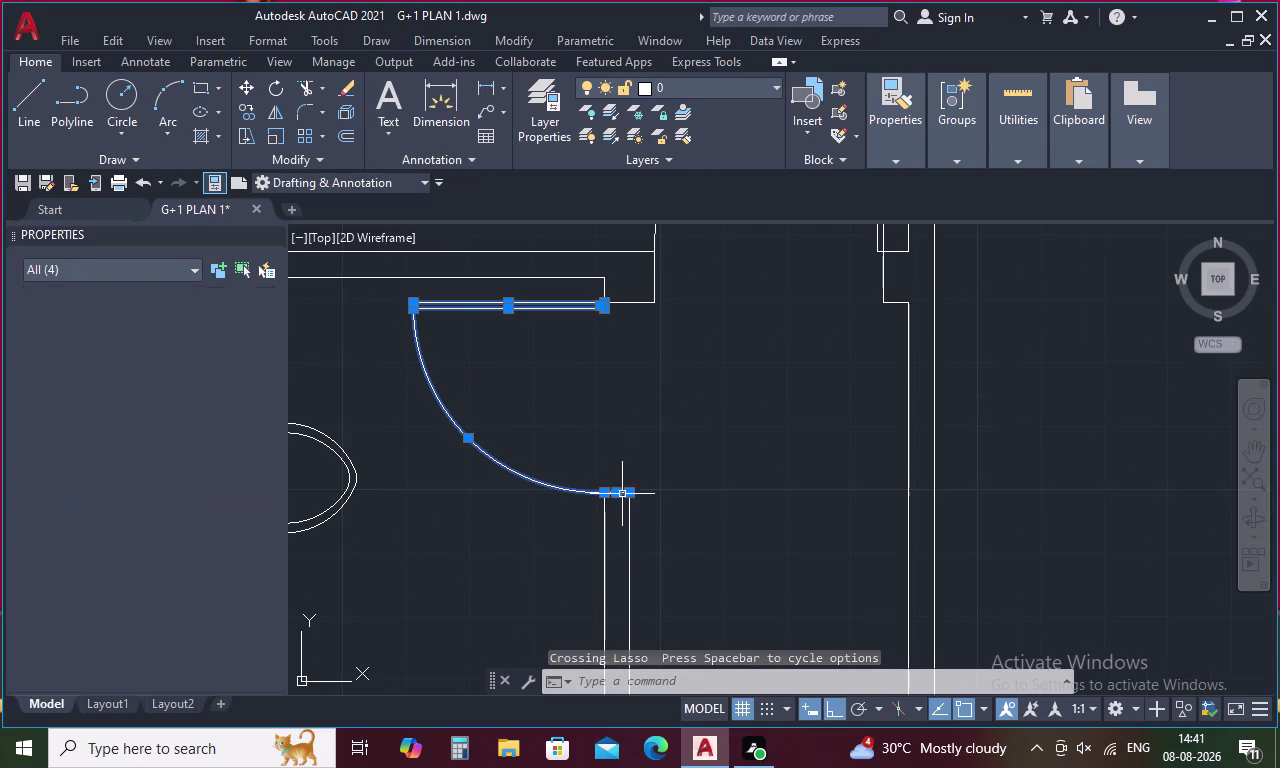
Copy the toilet door from its hinge to the other floor plan's bathroom opening.
right_click(675, 398)
click(780, 443)
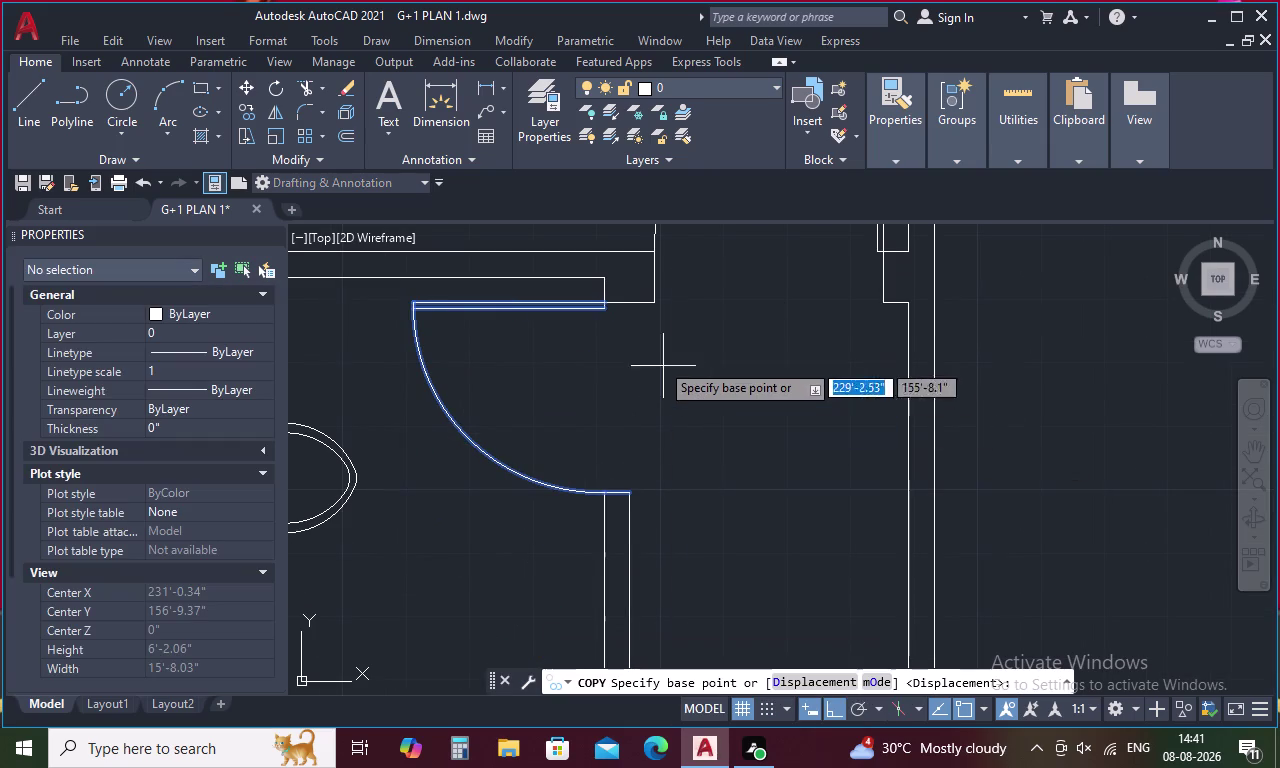
click(605, 300)
scroll(down, 3)
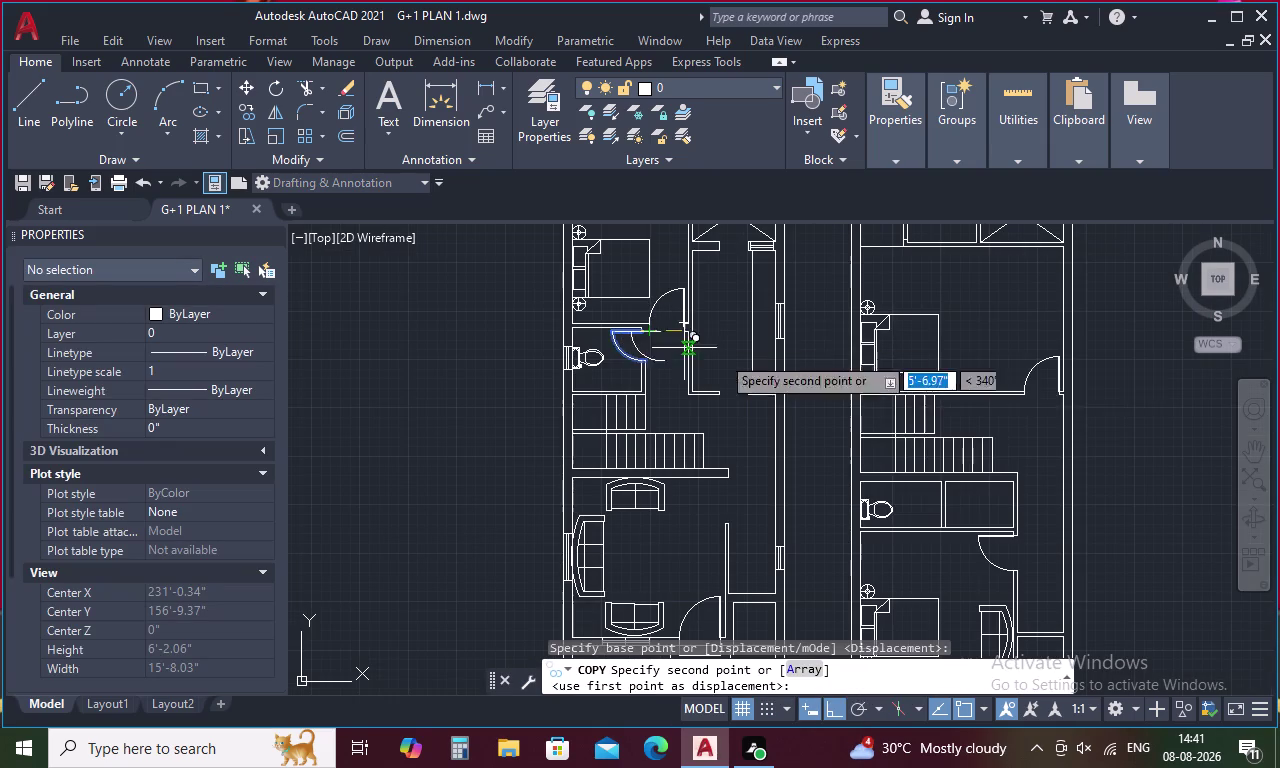
middle_drag(861, 367, 508, 495)
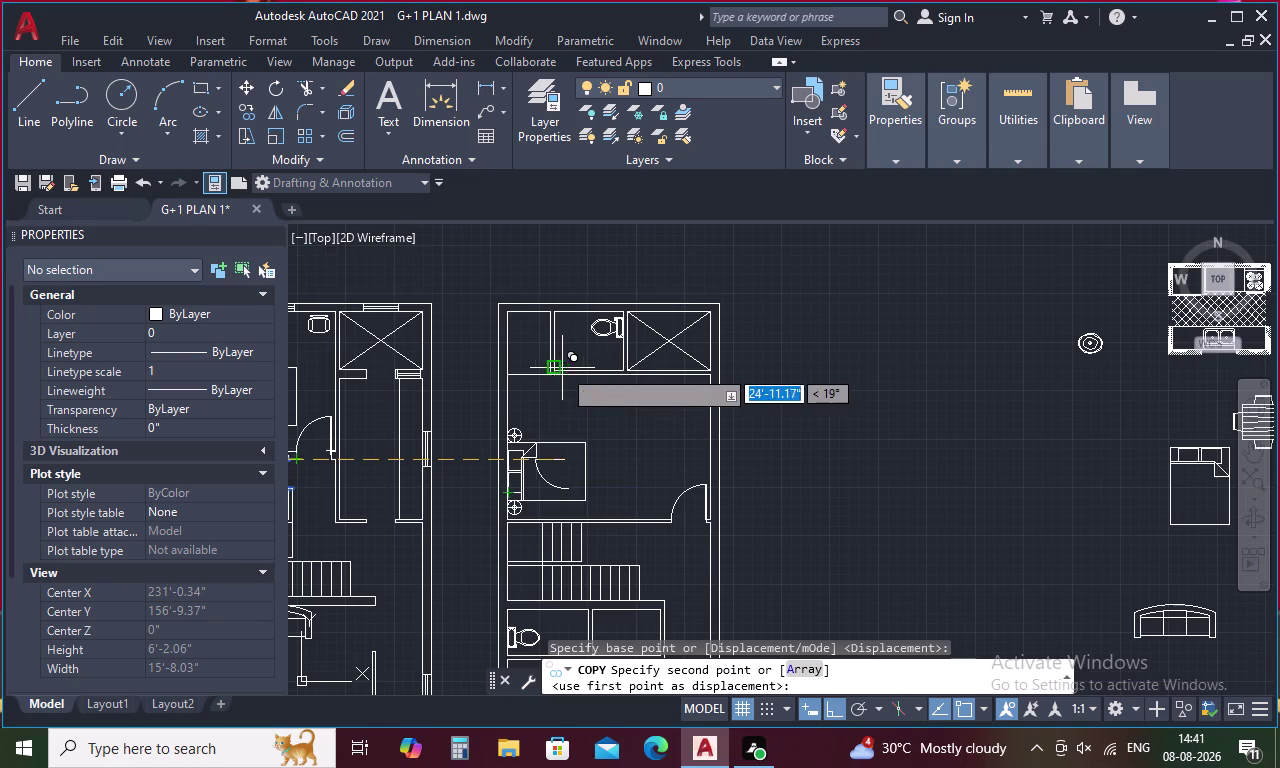
scroll(up, 3)
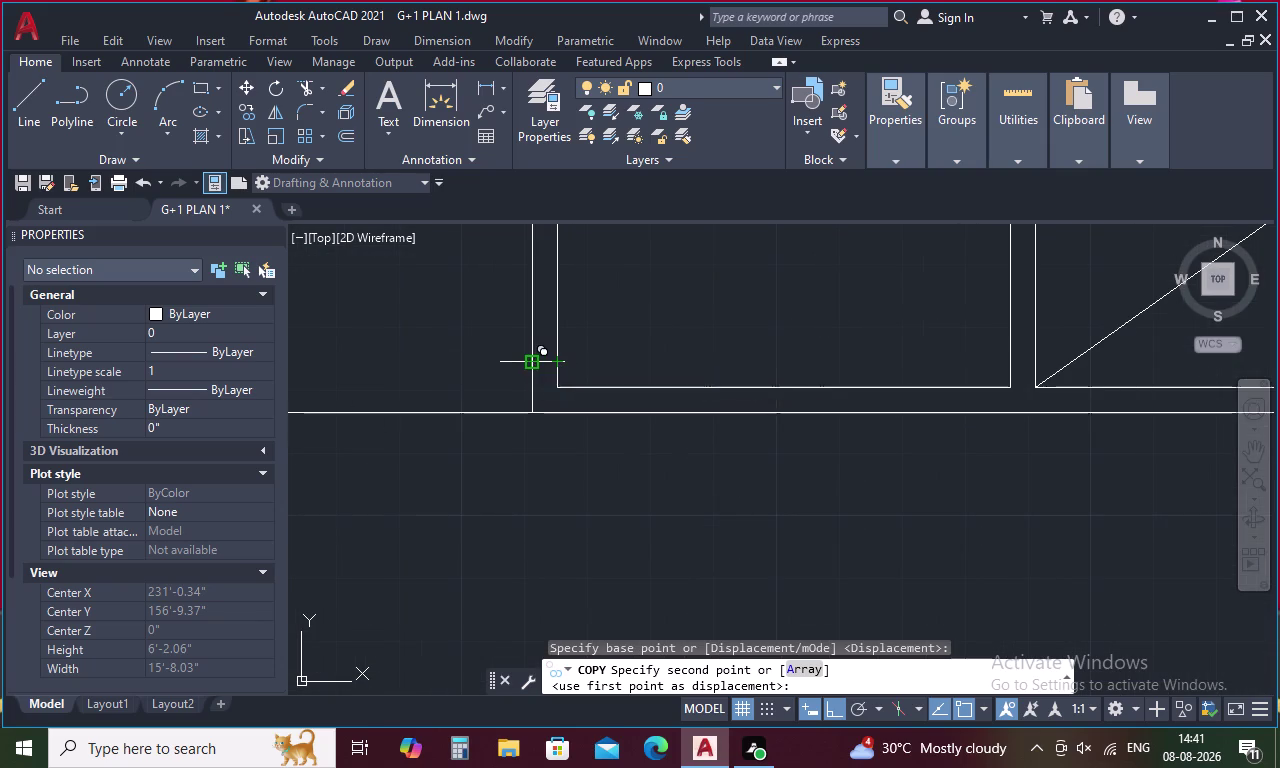
scroll(up, 3)
click(538, 359)
scroll(down, 3)
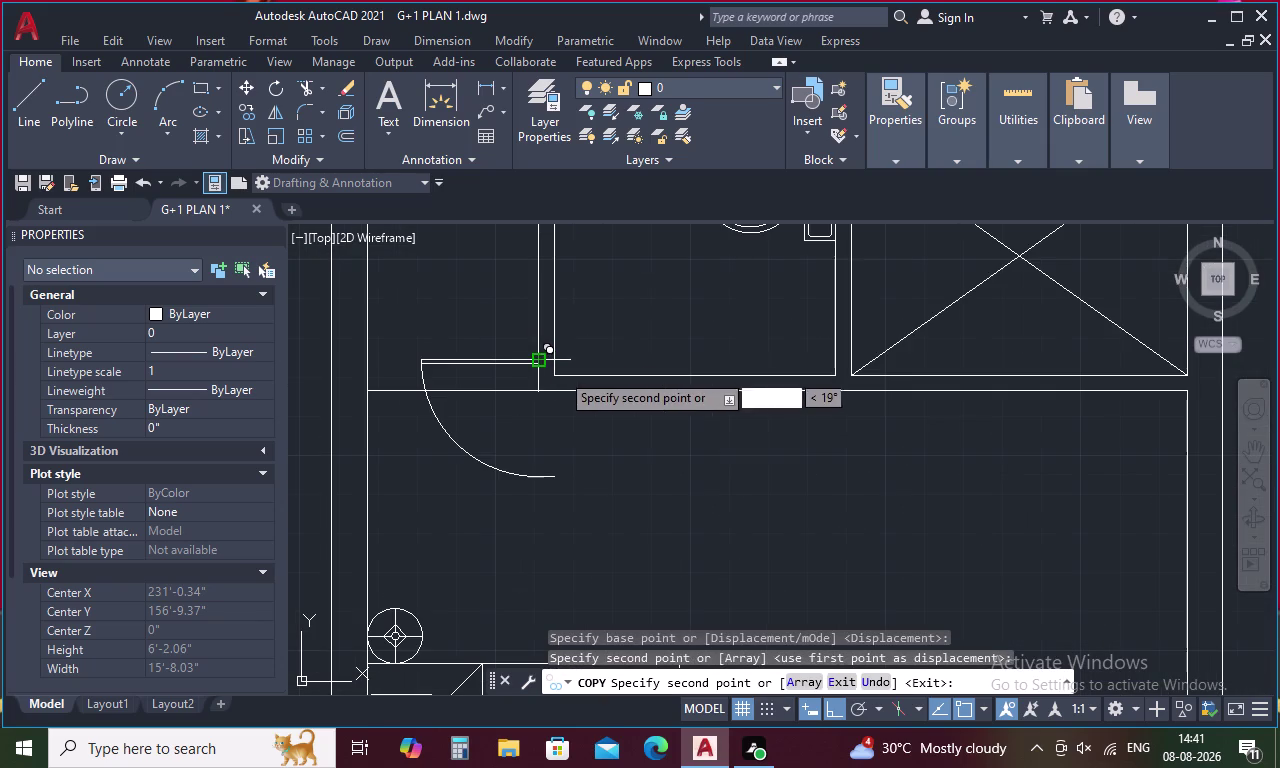
key(Escape)
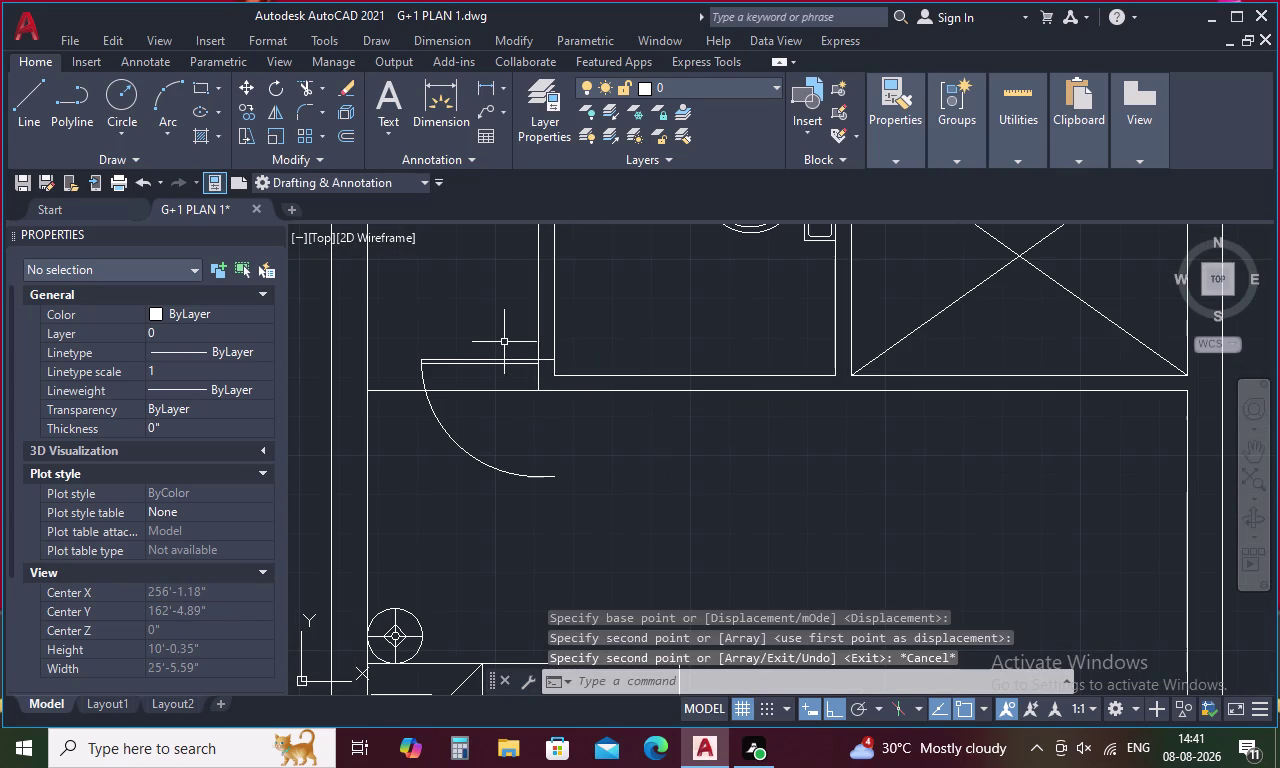
Rotate the copied door leaf and arc about the hinge, then undo the wrong angle.
drag(504, 342, 447, 373)
drag(455, 422, 451, 432)
click(451, 432)
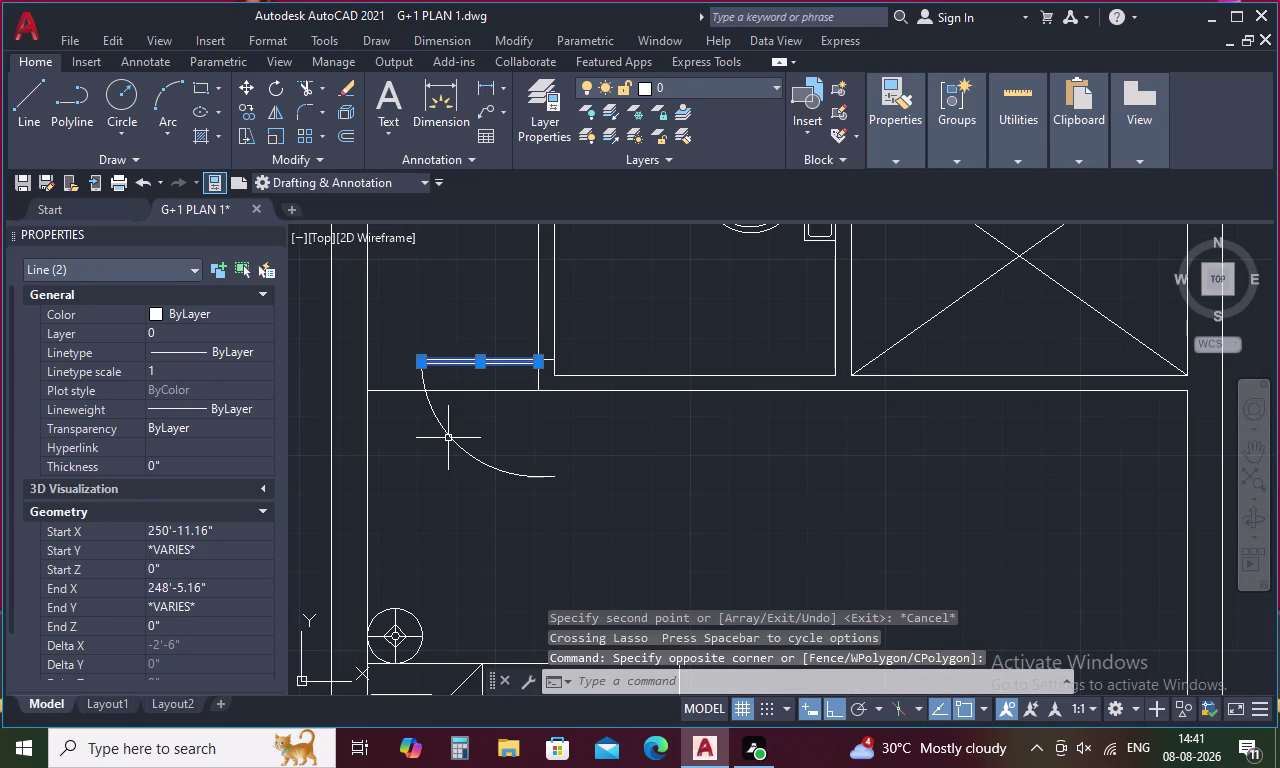
drag(580, 465, 457, 435)
right_click(457, 435)
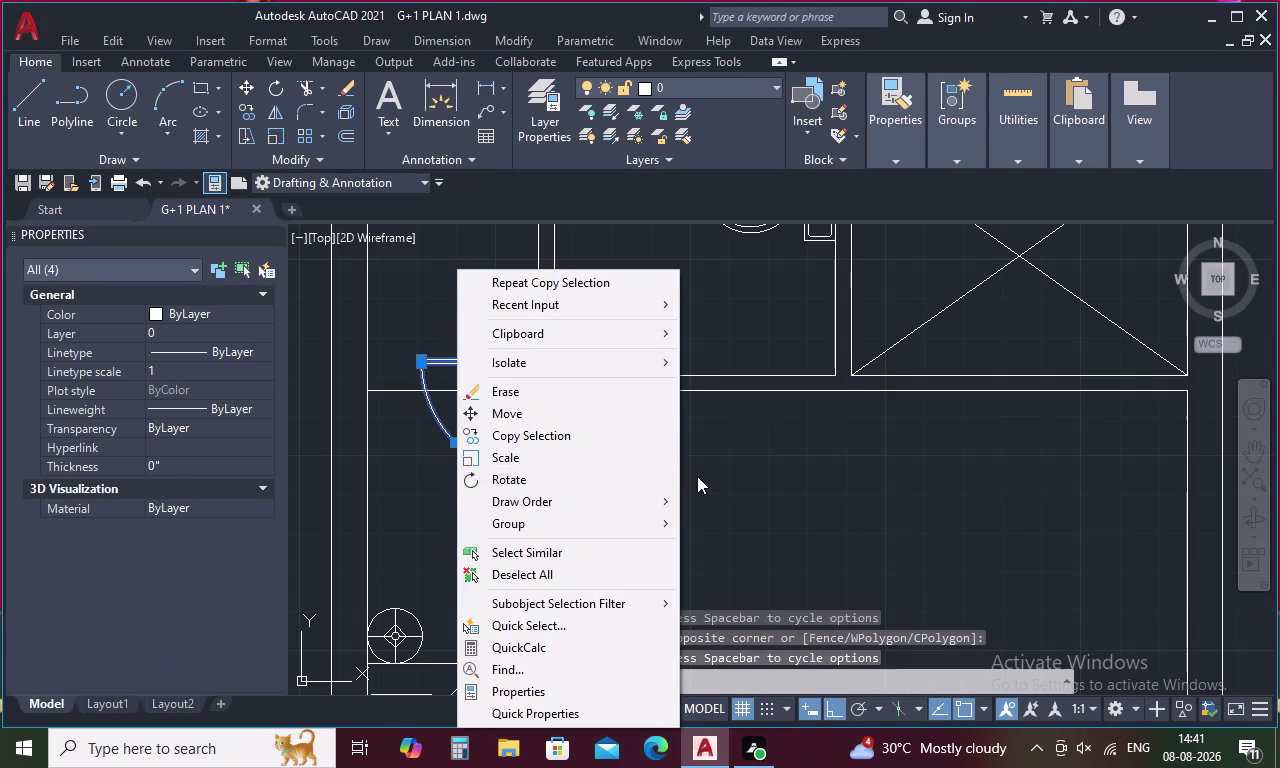
click(551, 471)
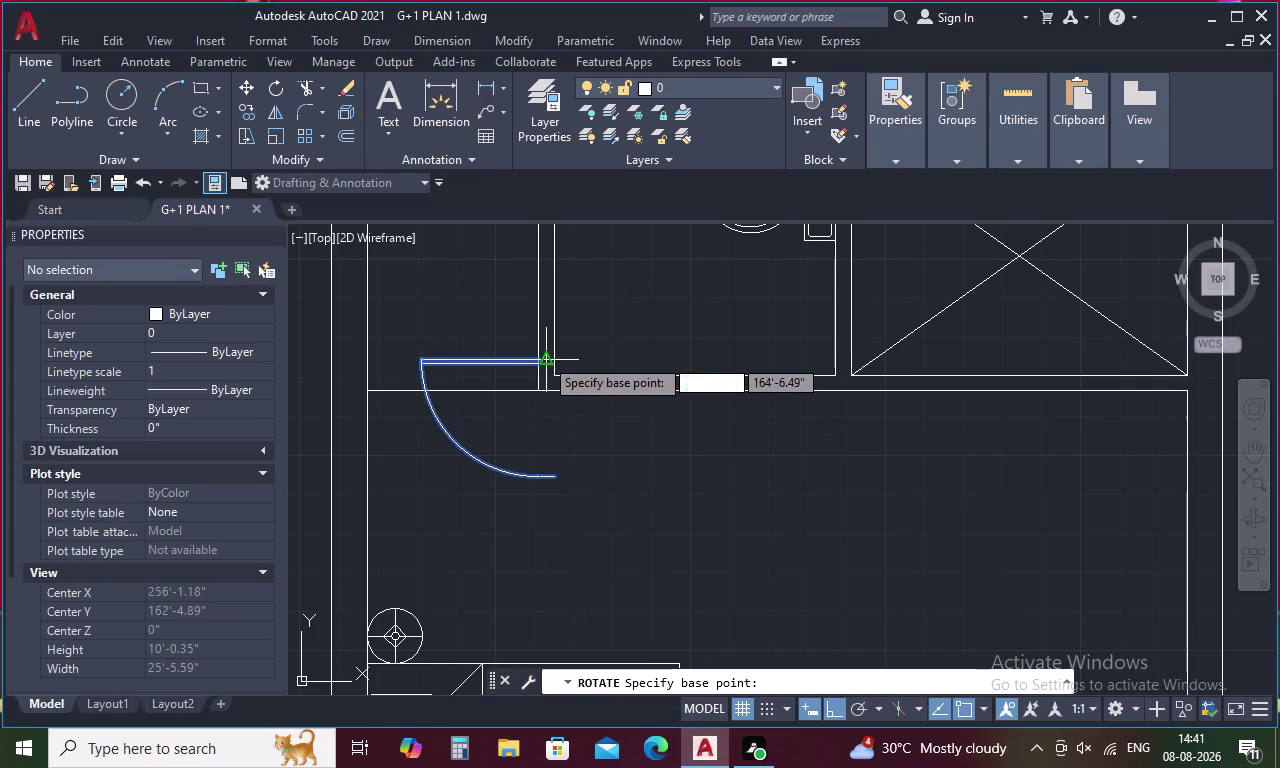
click(537, 355)
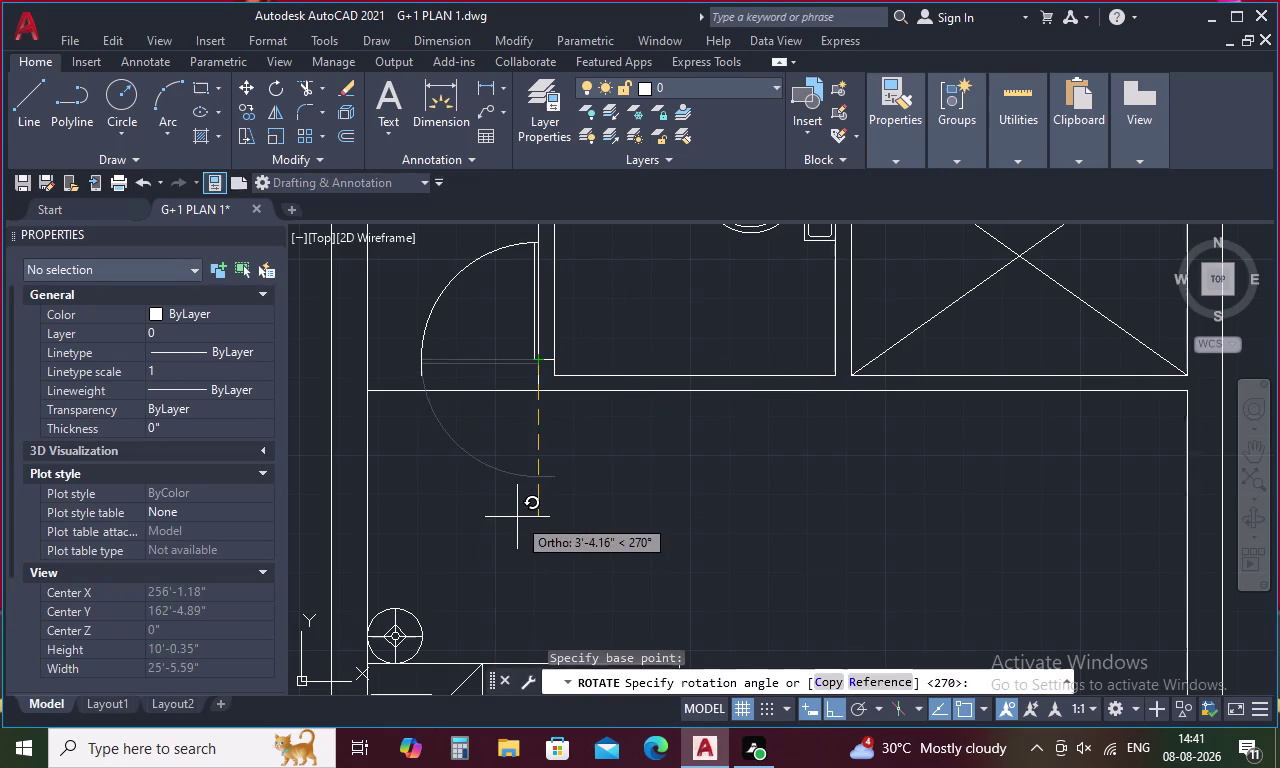
click(430, 436)
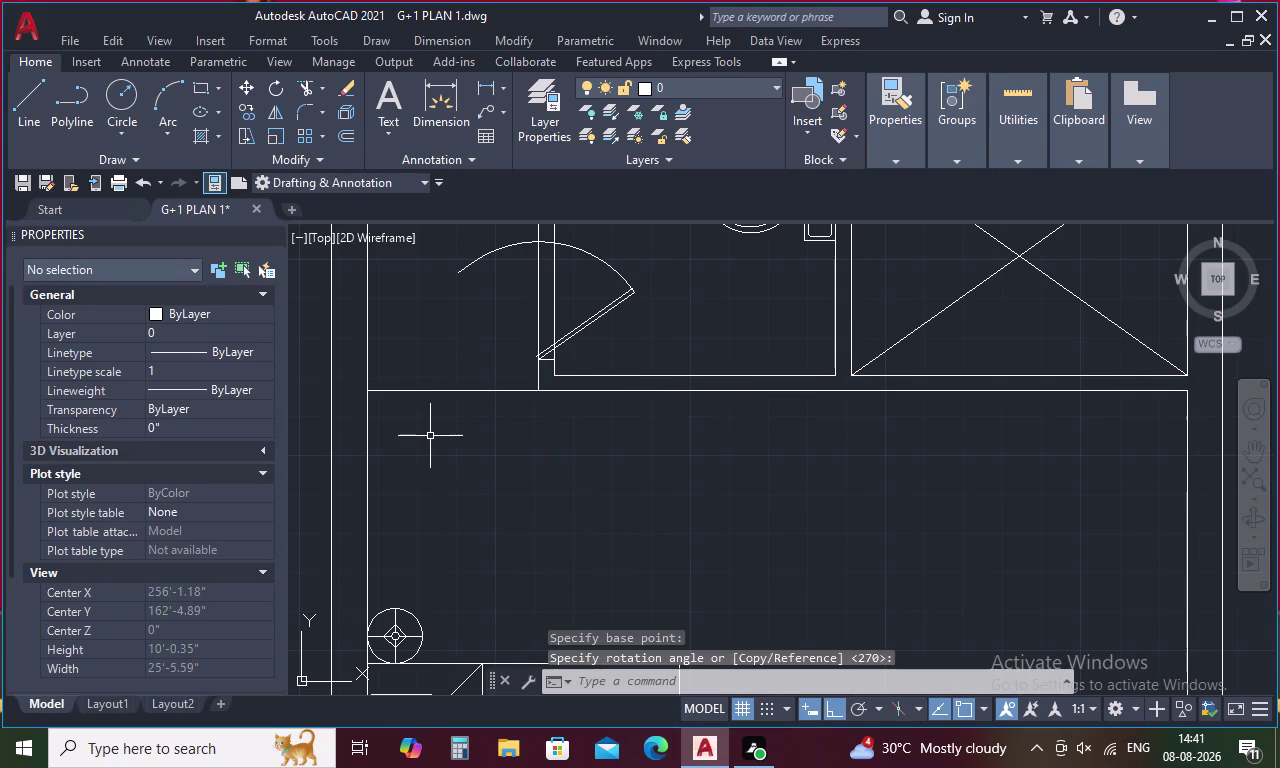
key(ctrl+z)
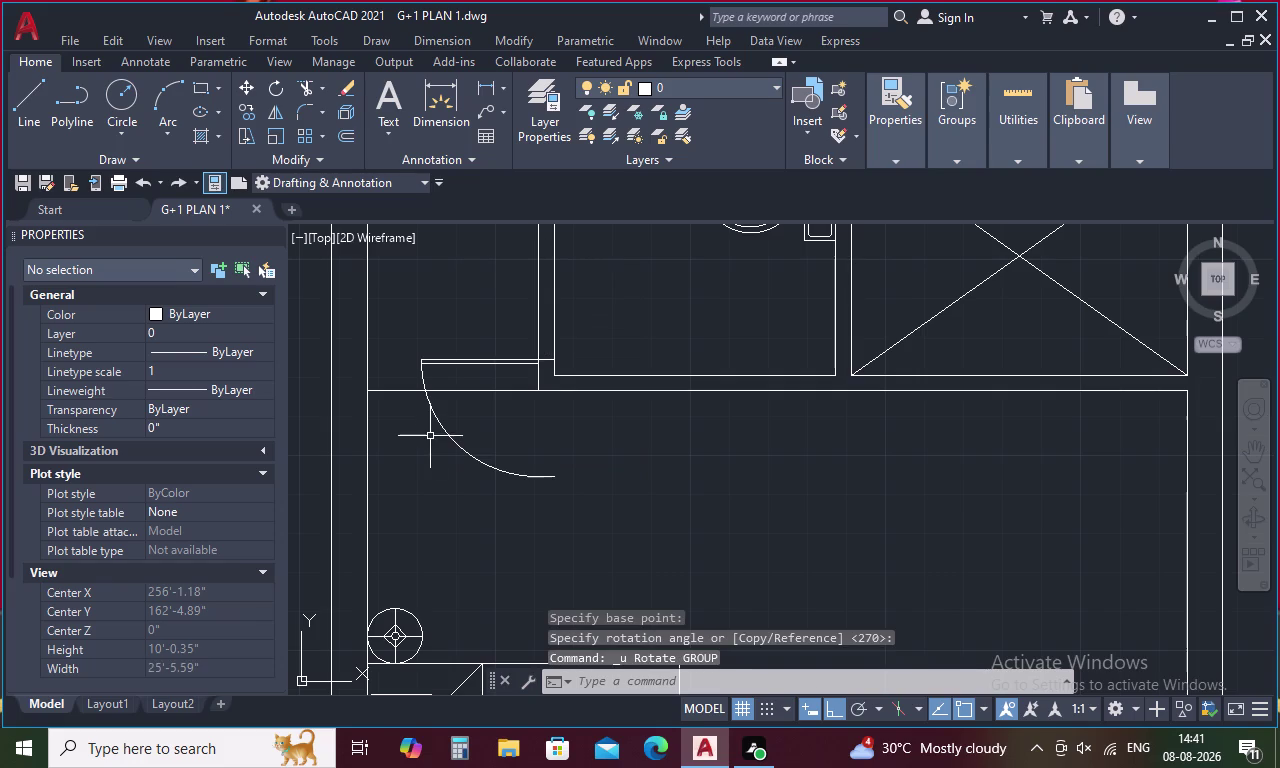
Rotate the copied door about its hinge again so it swings up into the bathroom.
drag(525, 331, 429, 376)
drag(451, 413, 417, 438)
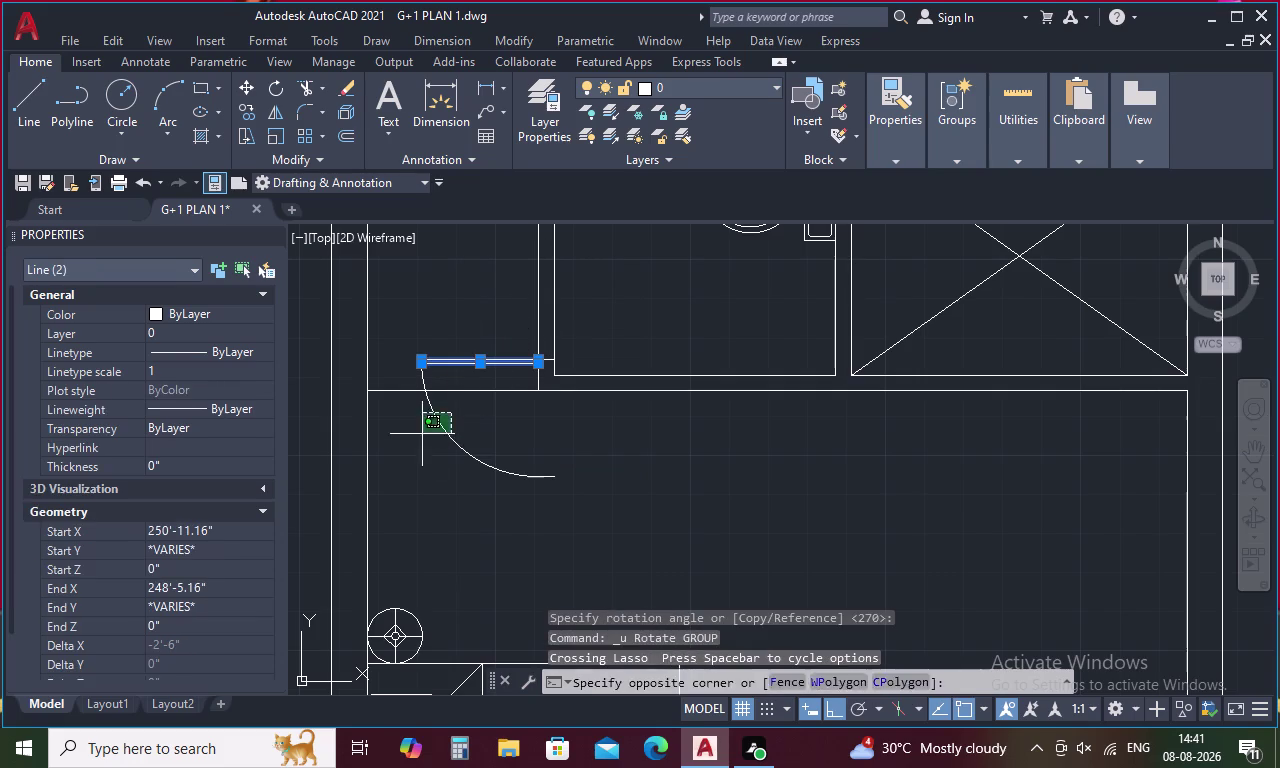
drag(417, 438, 409, 444)
right_click(409, 444)
click(504, 475)
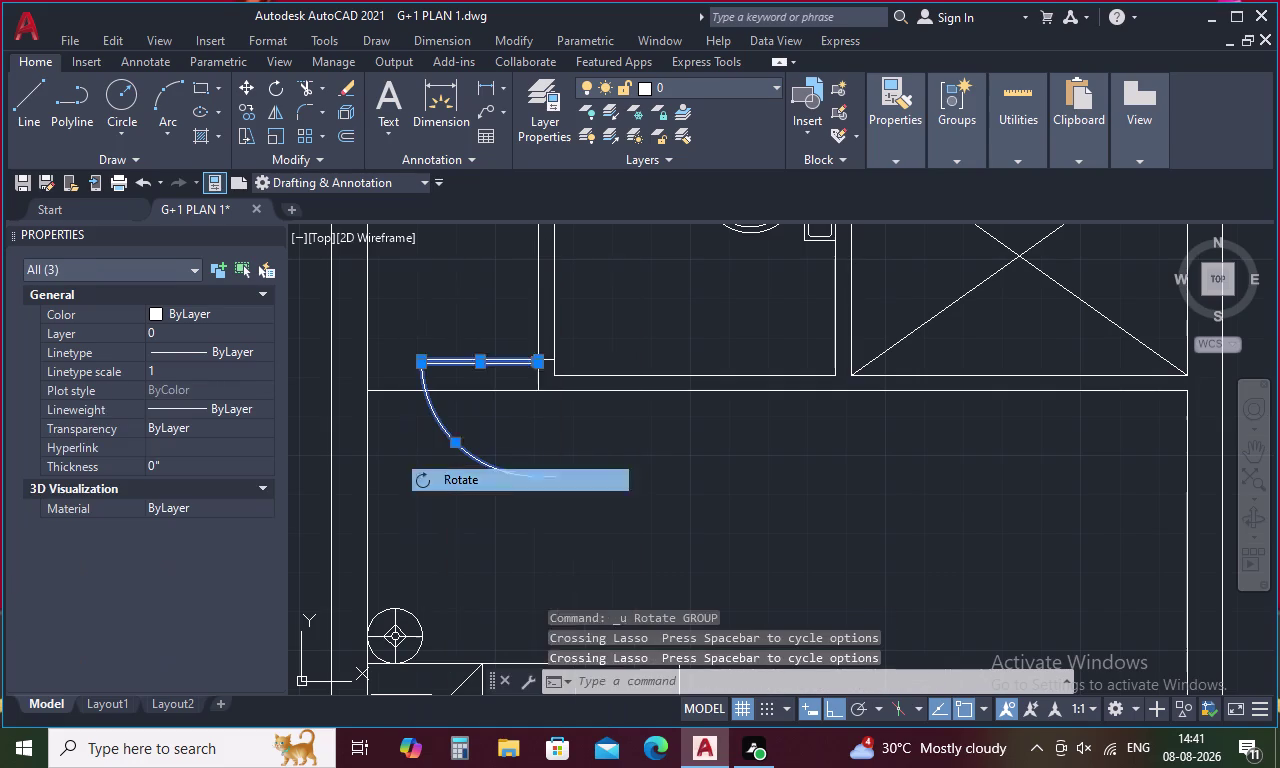
click(536, 356)
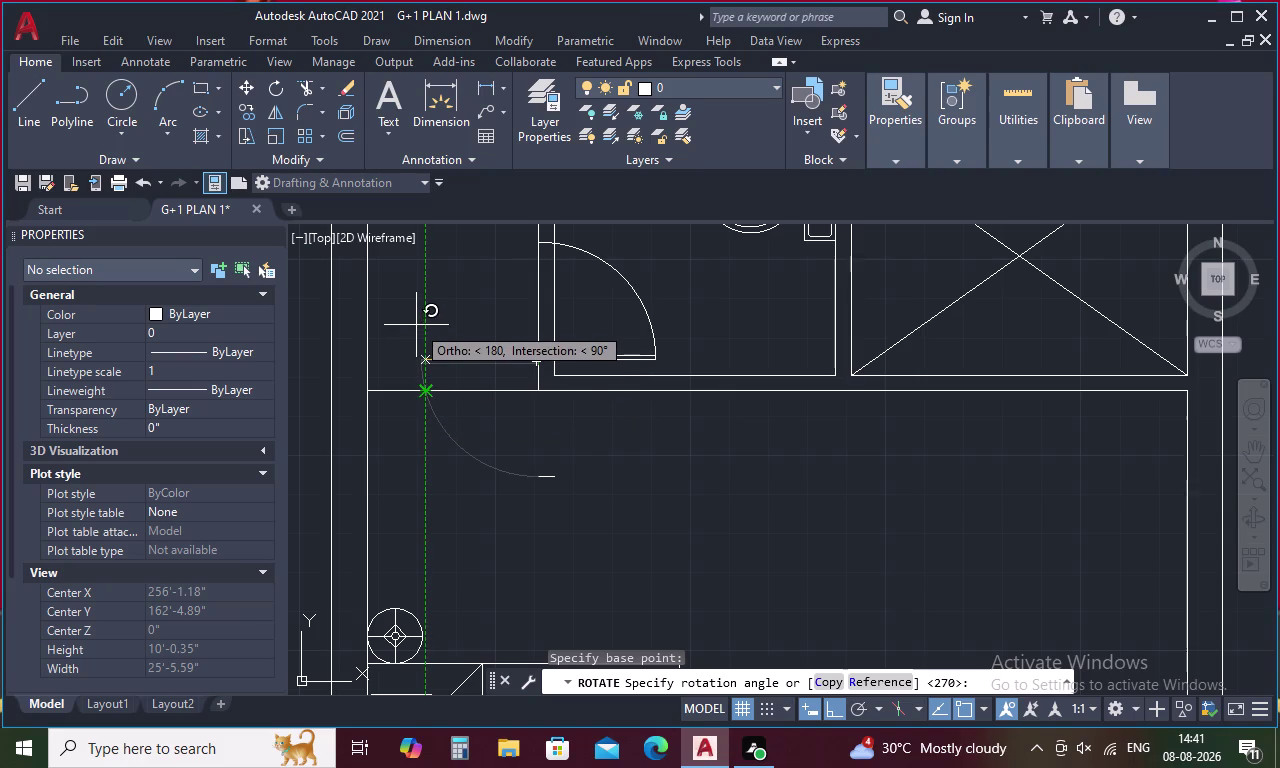
click(416, 320)
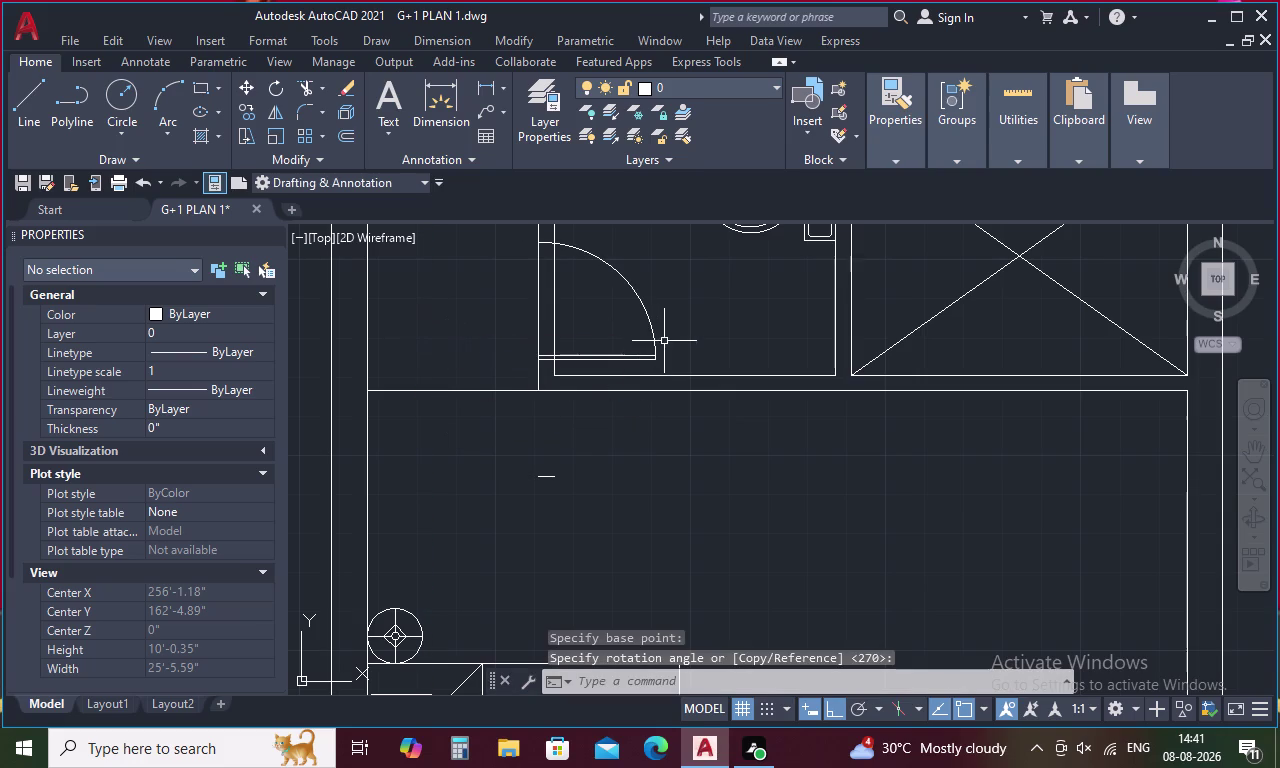
drag(658, 308, 605, 367)
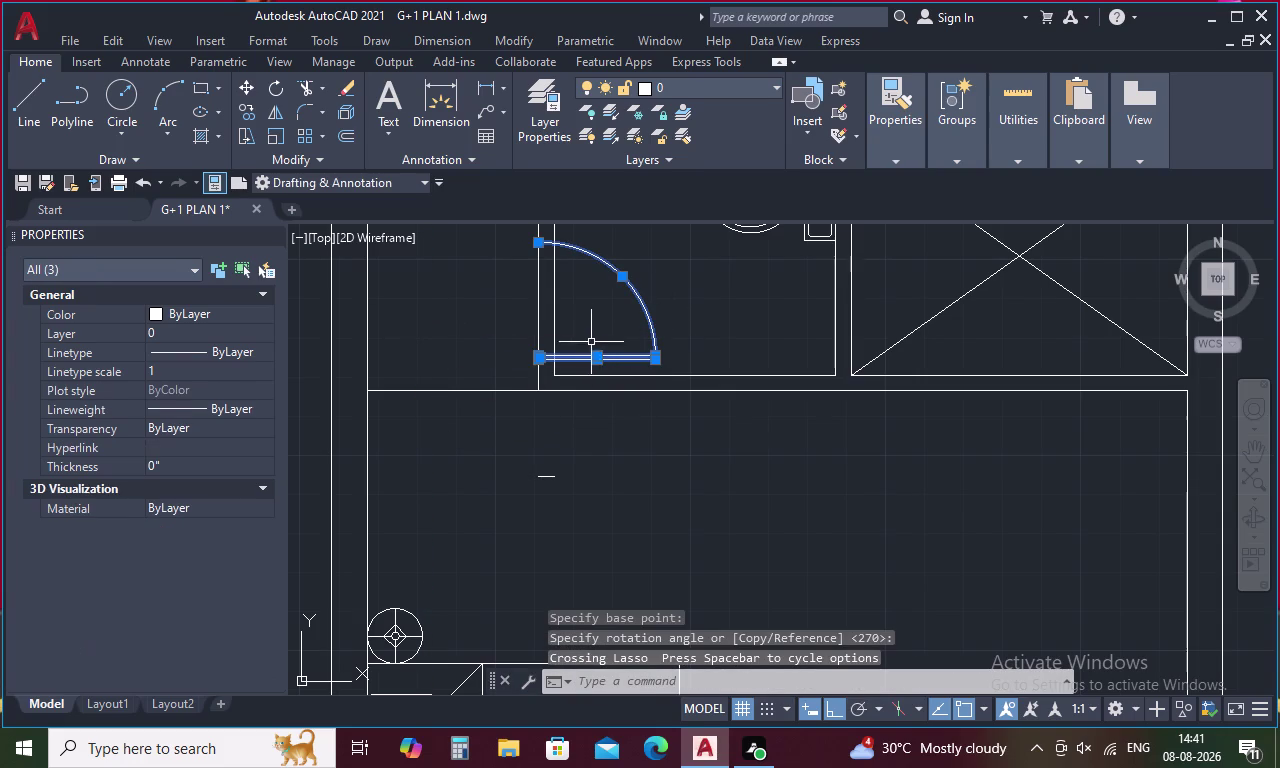
right_click(615, 321)
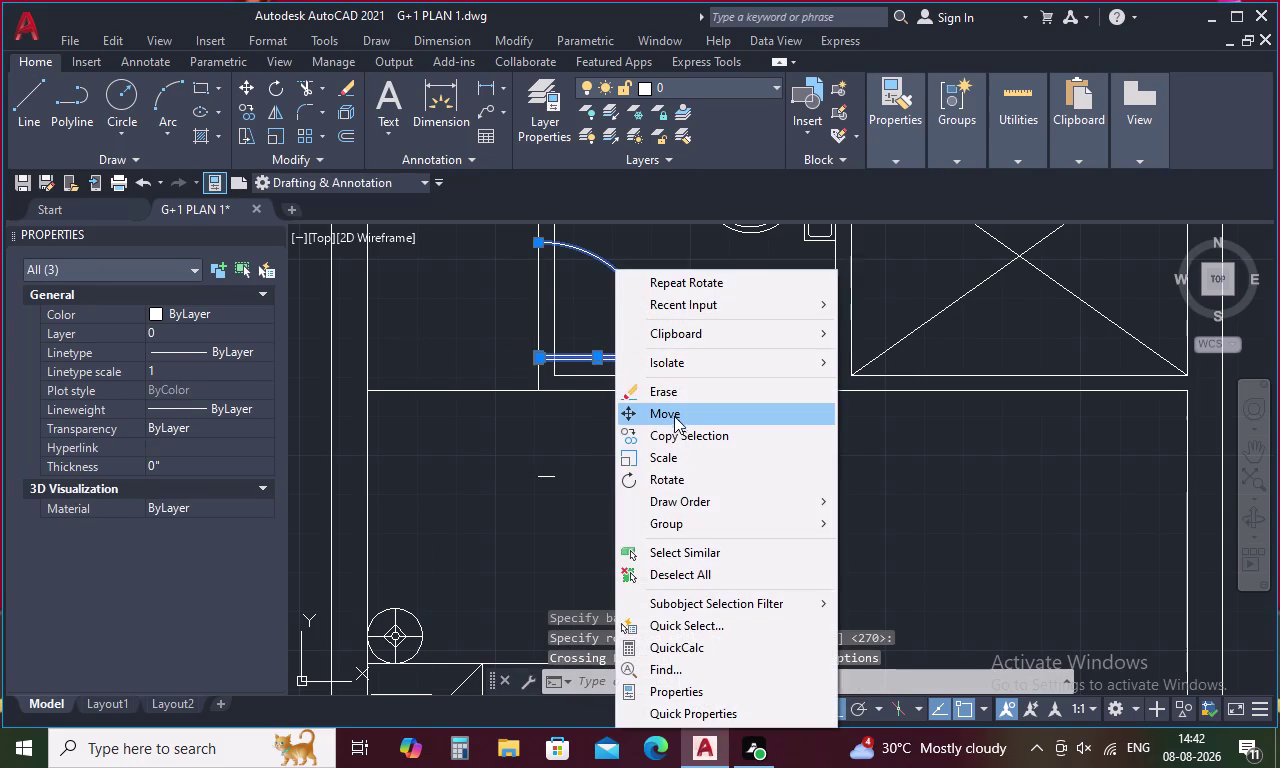
click(675, 417)
scroll(up, 3)
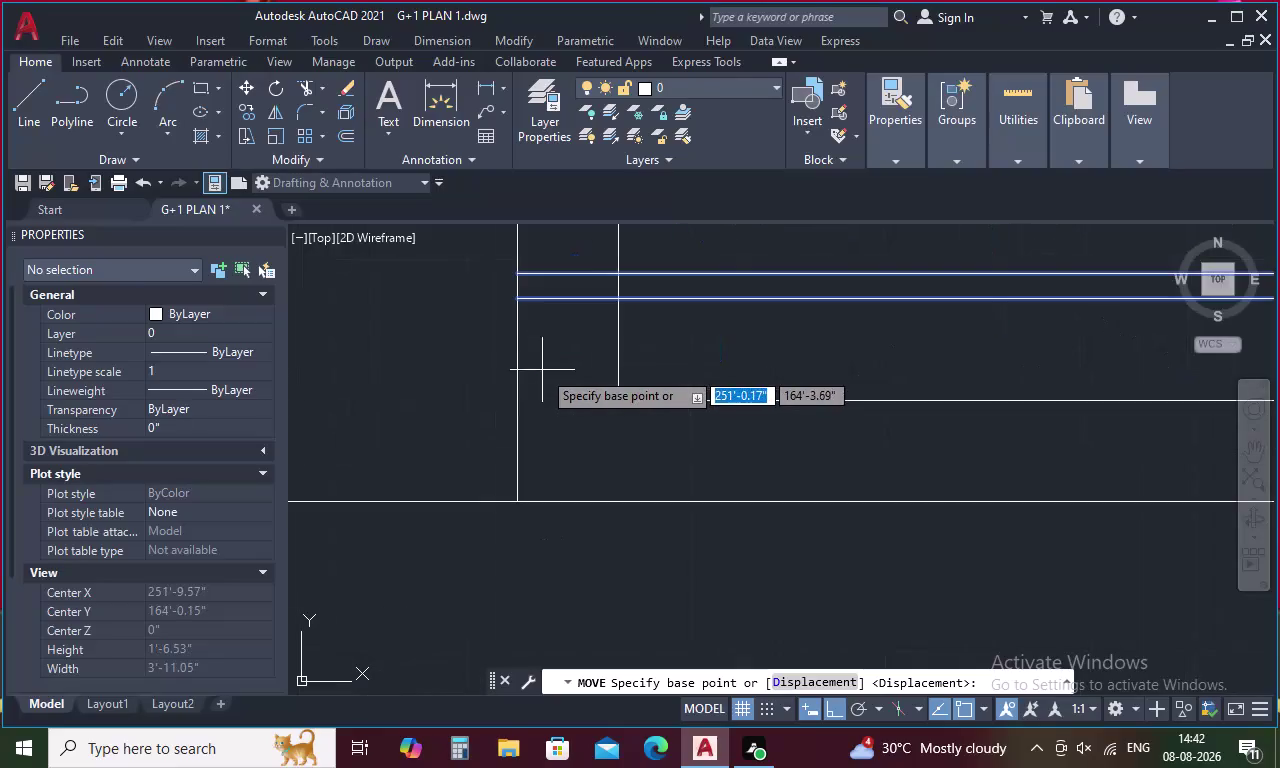
click(515, 300)
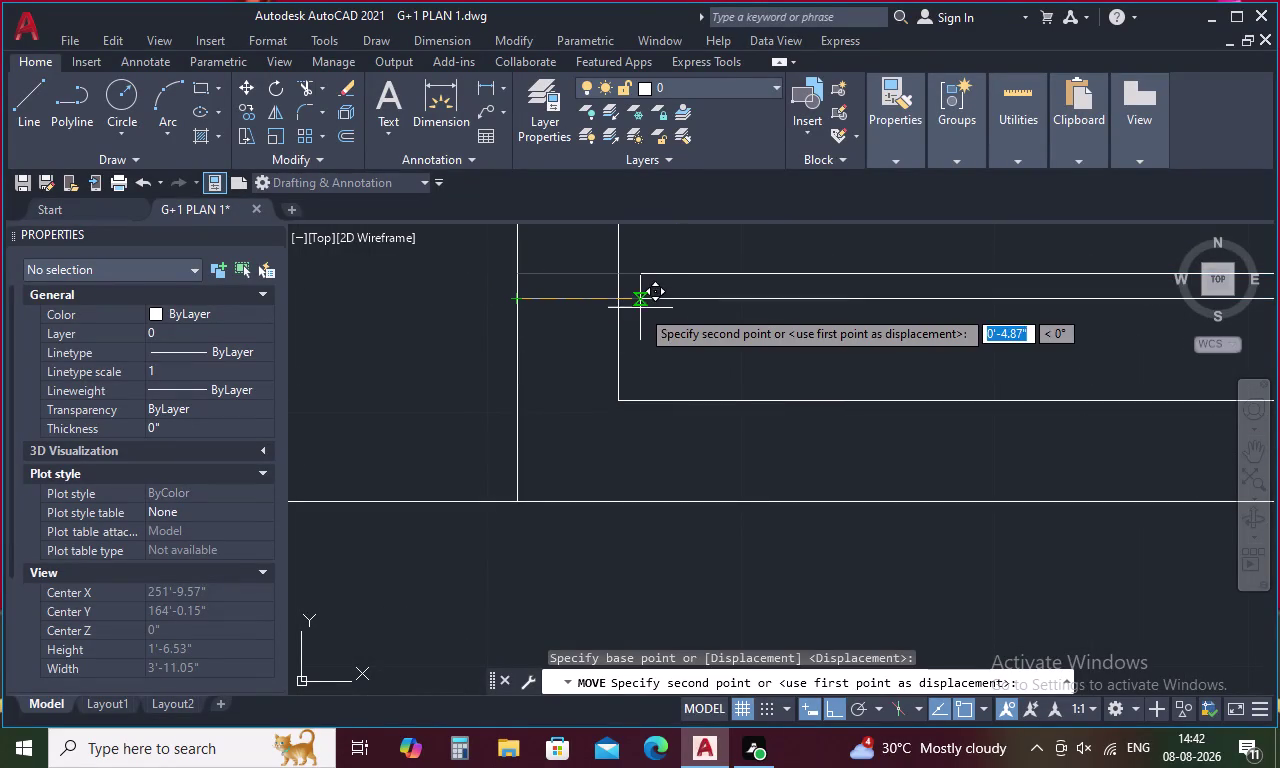
click(624, 299)
scroll(down, 3)
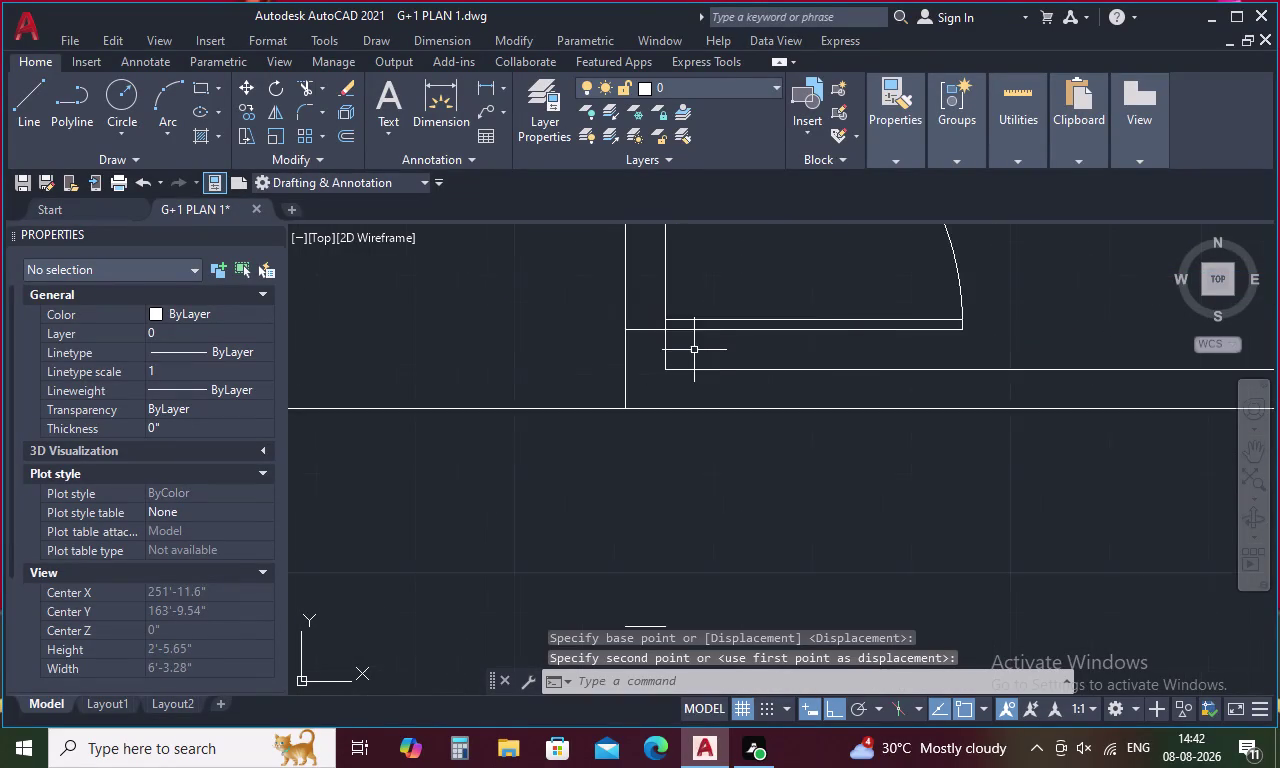
middle_drag(761, 343, 597, 445)
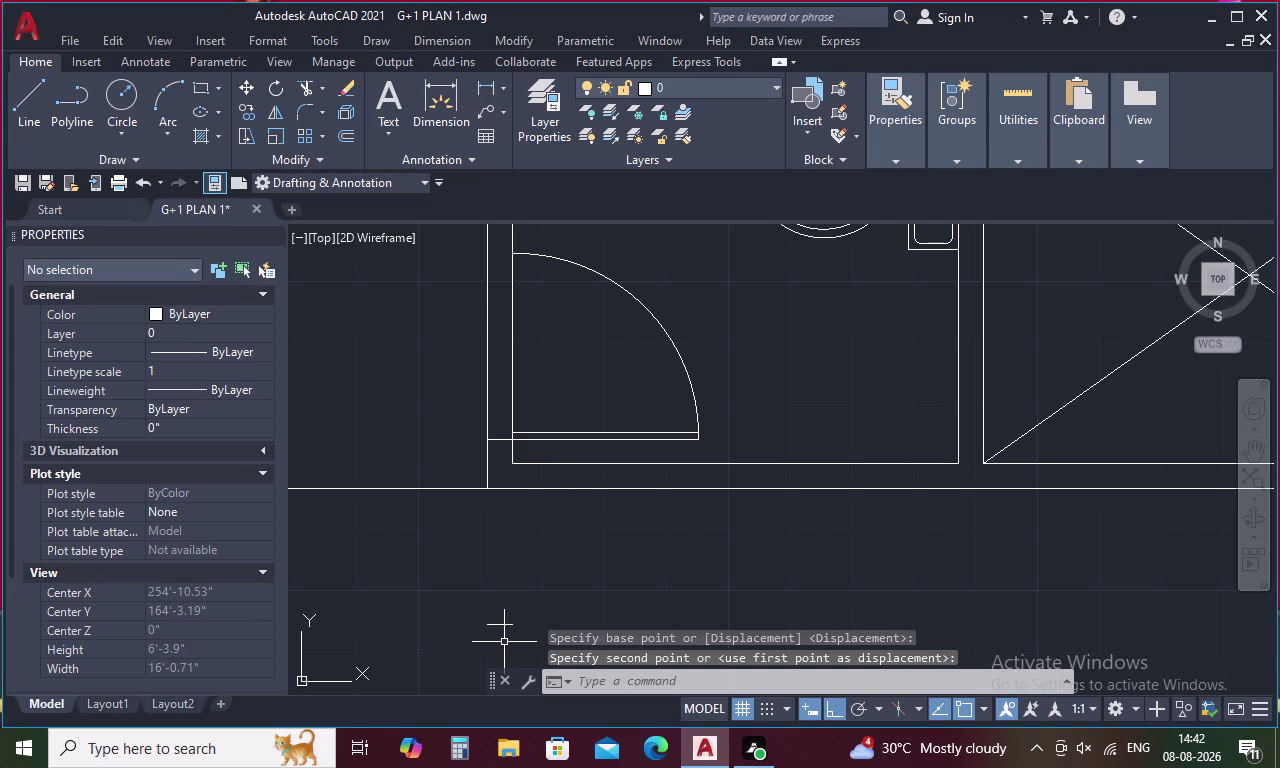
click(503, 626)
right_click(503, 626)
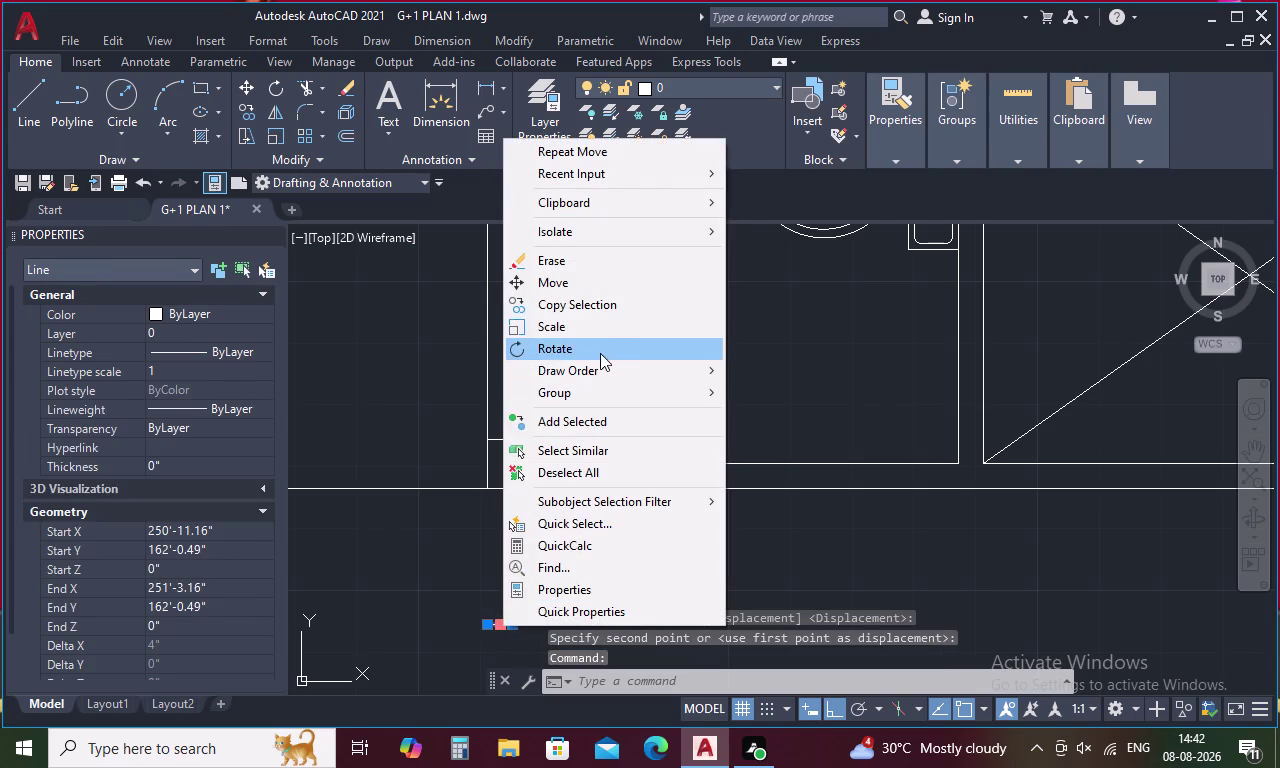
click(608, 285)
drag(516, 621, 521, 605)
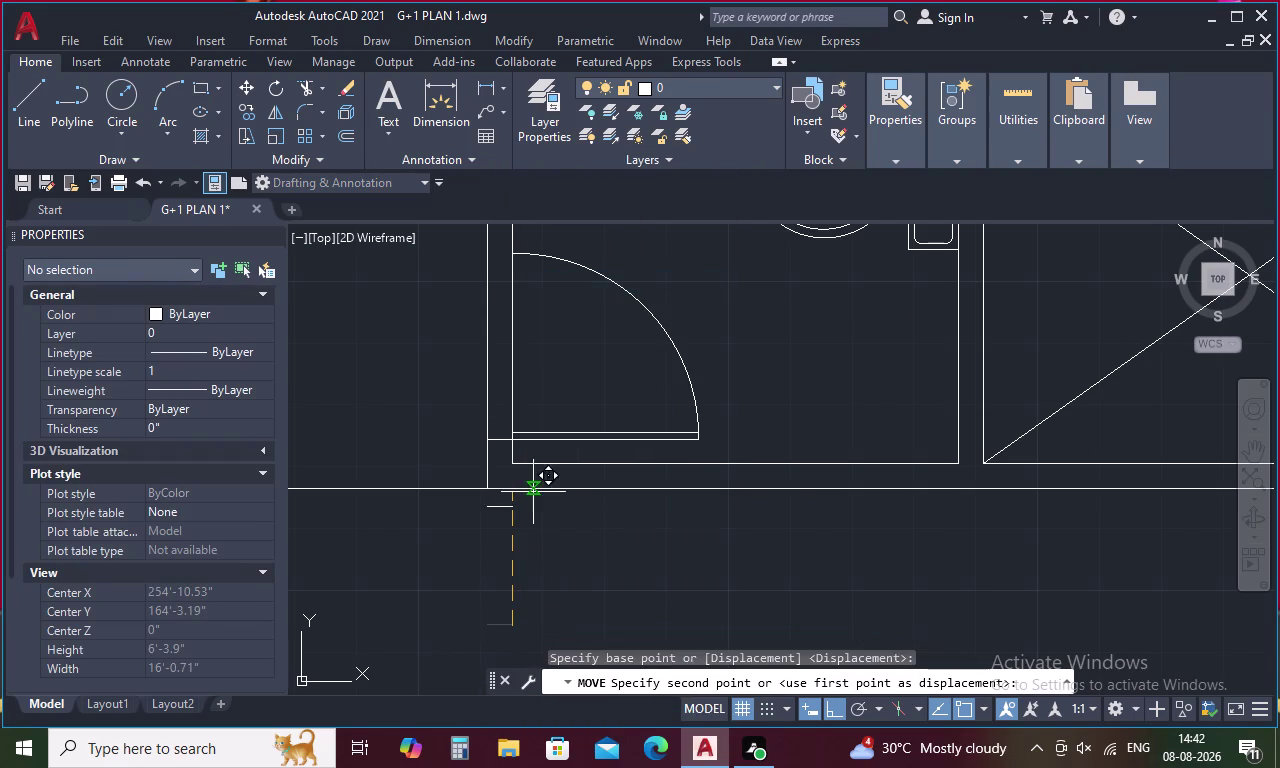
click(512, 253)
key(Escape)
scroll(down, 3)
text(TR)
key(space)
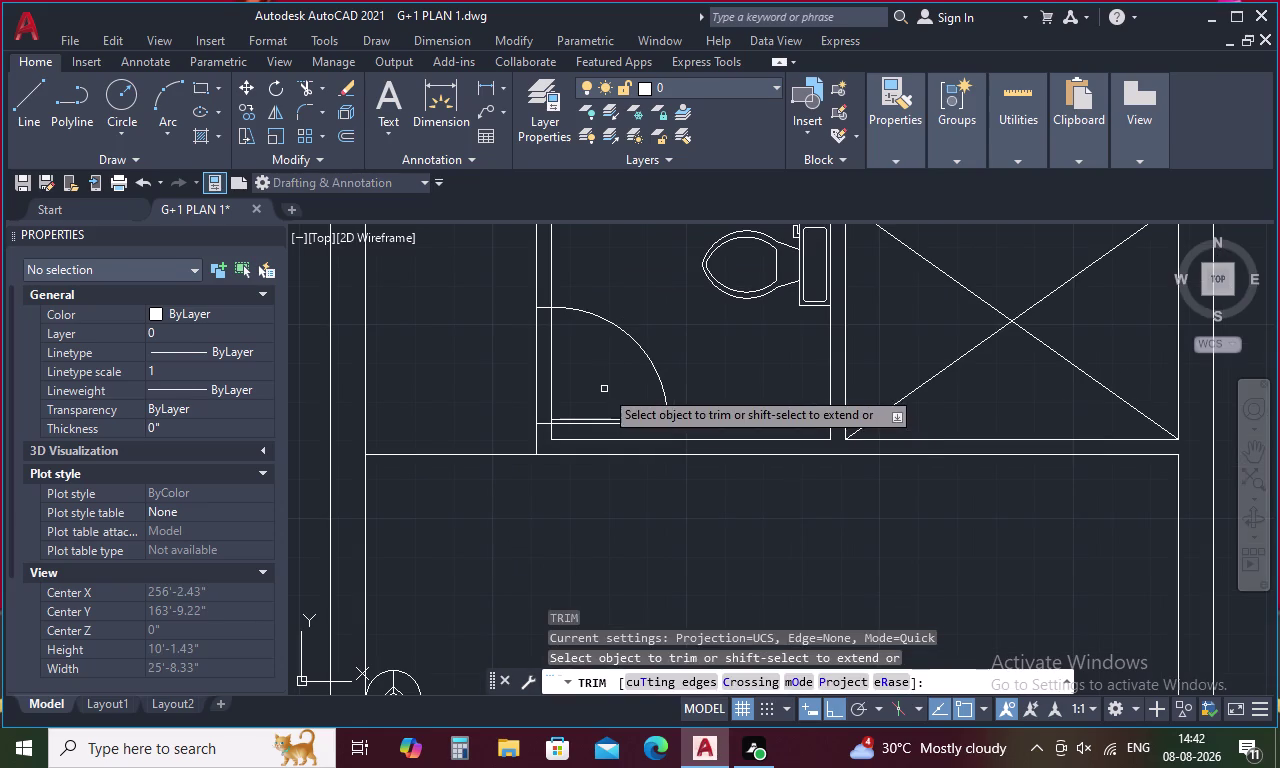
drag(594, 367, 459, 373)
scroll(down, 3)
middle_drag(498, 472, 515, 450)
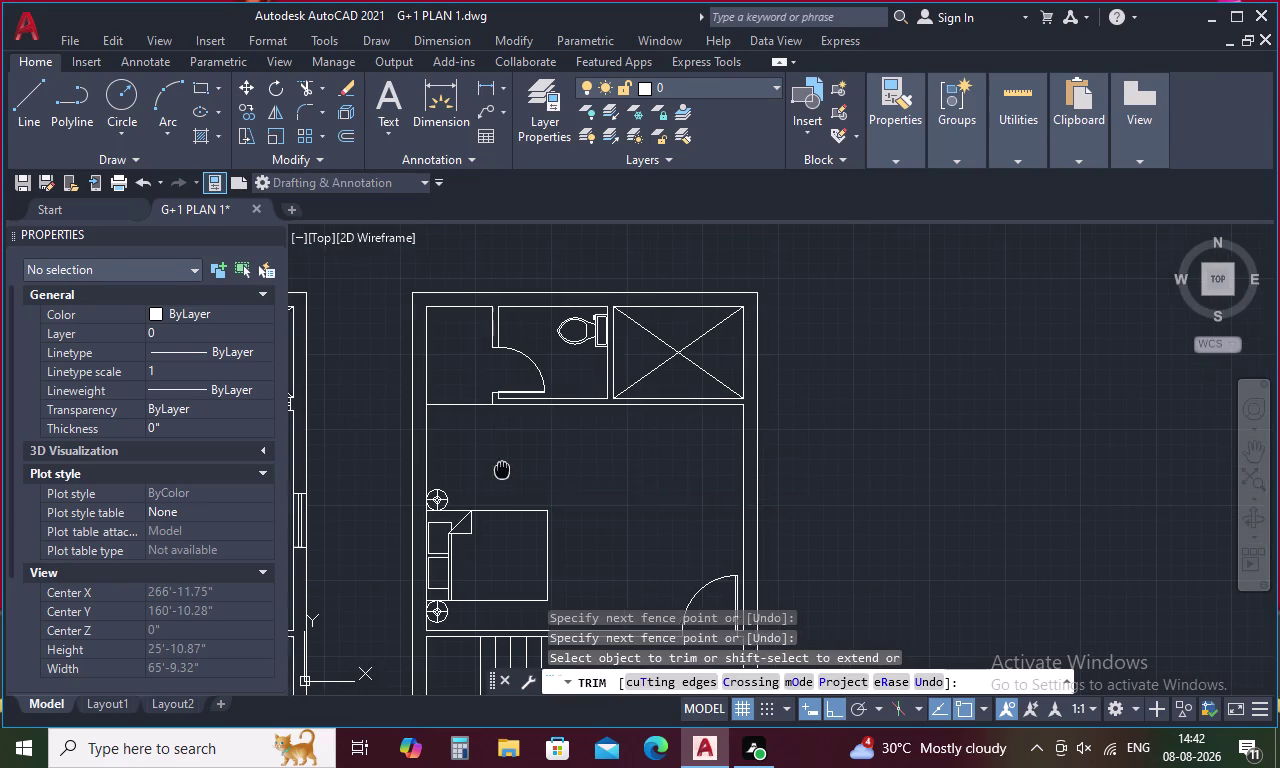
middle_drag(515, 450, 533, 428)
key(Escape)
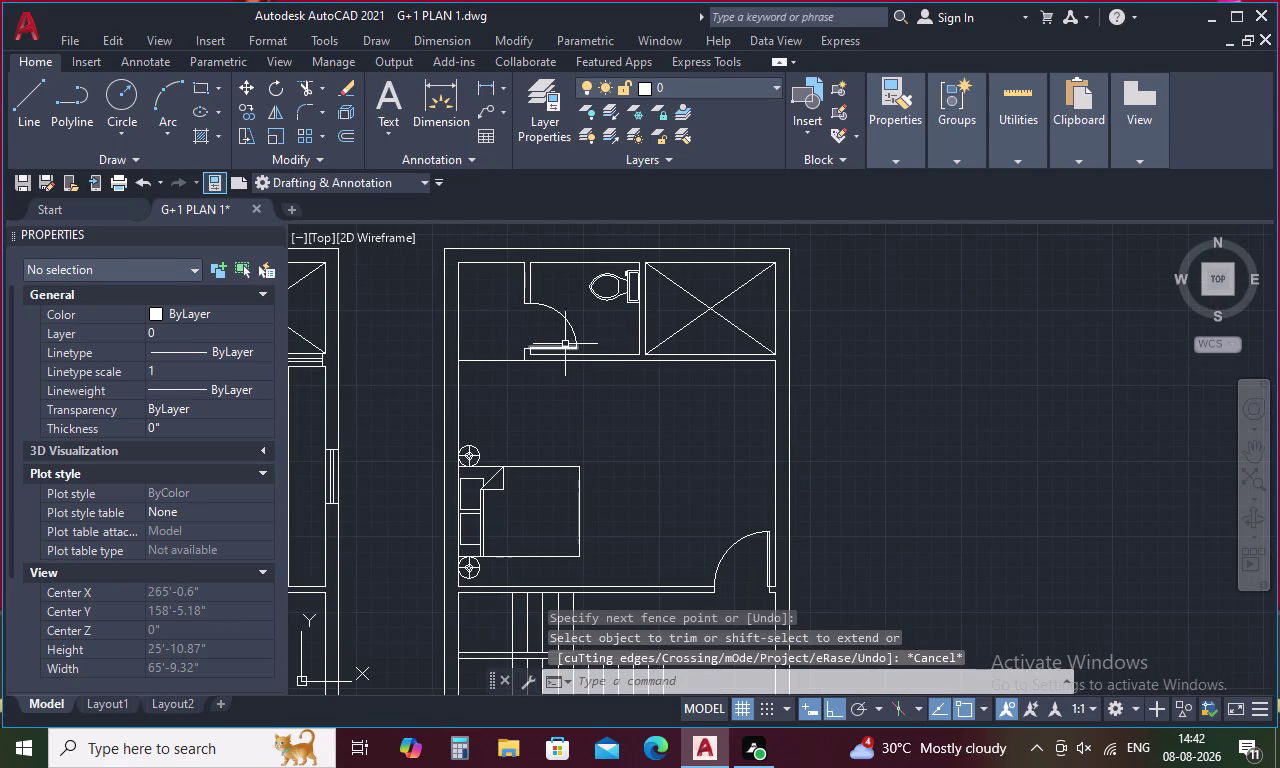
text(T)
text(R)
key(space)
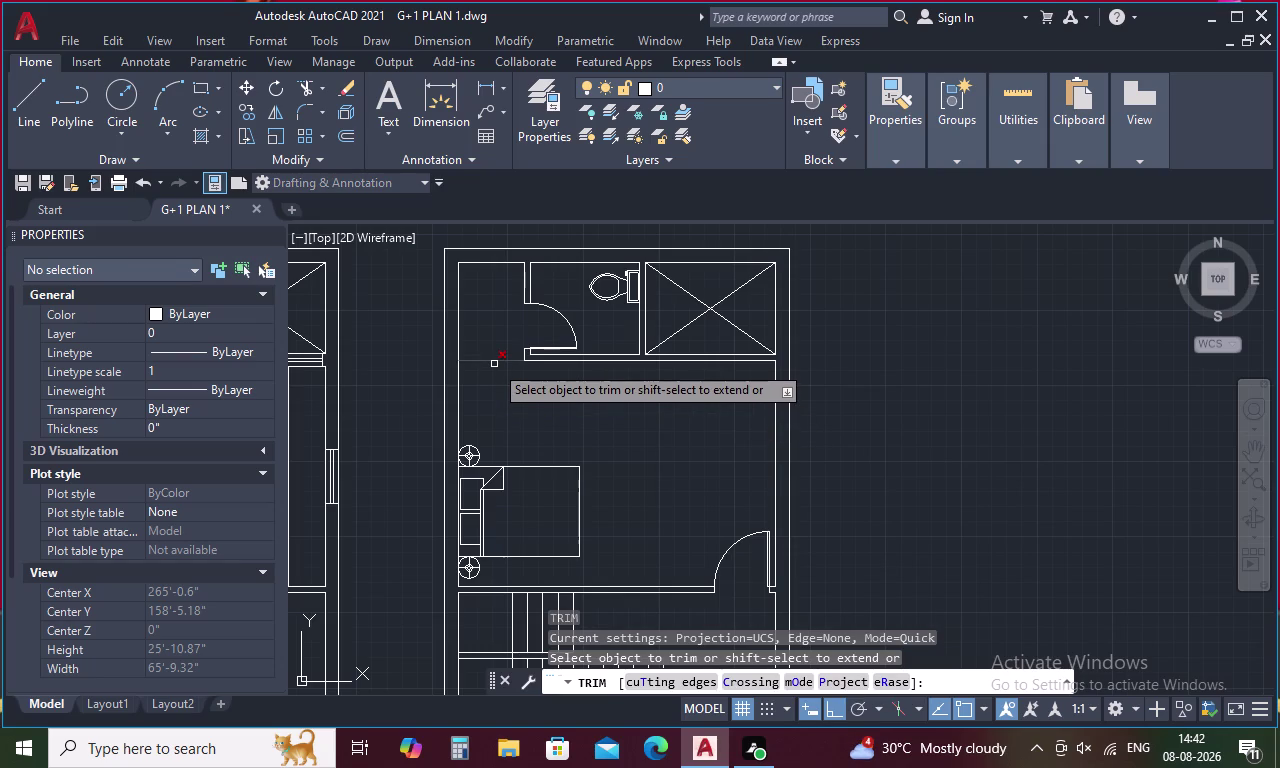
click(494, 364)
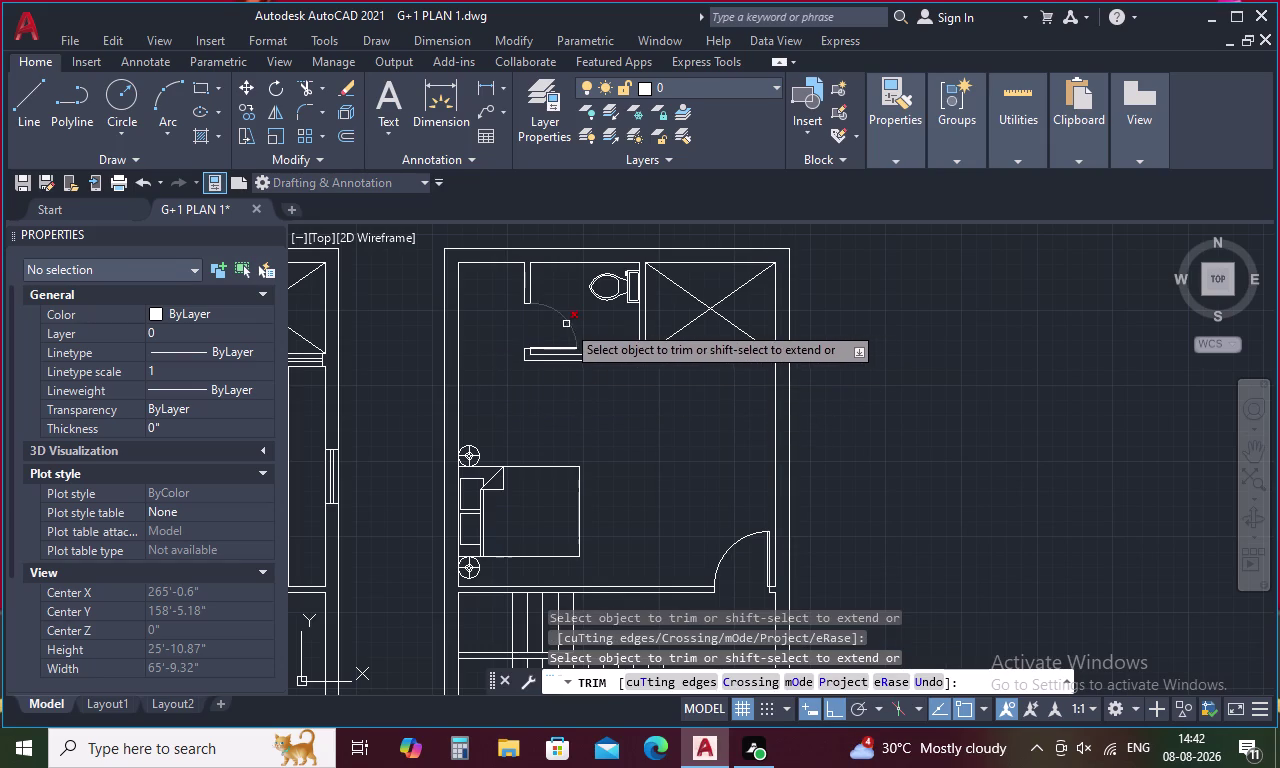
key(ctrl+z)
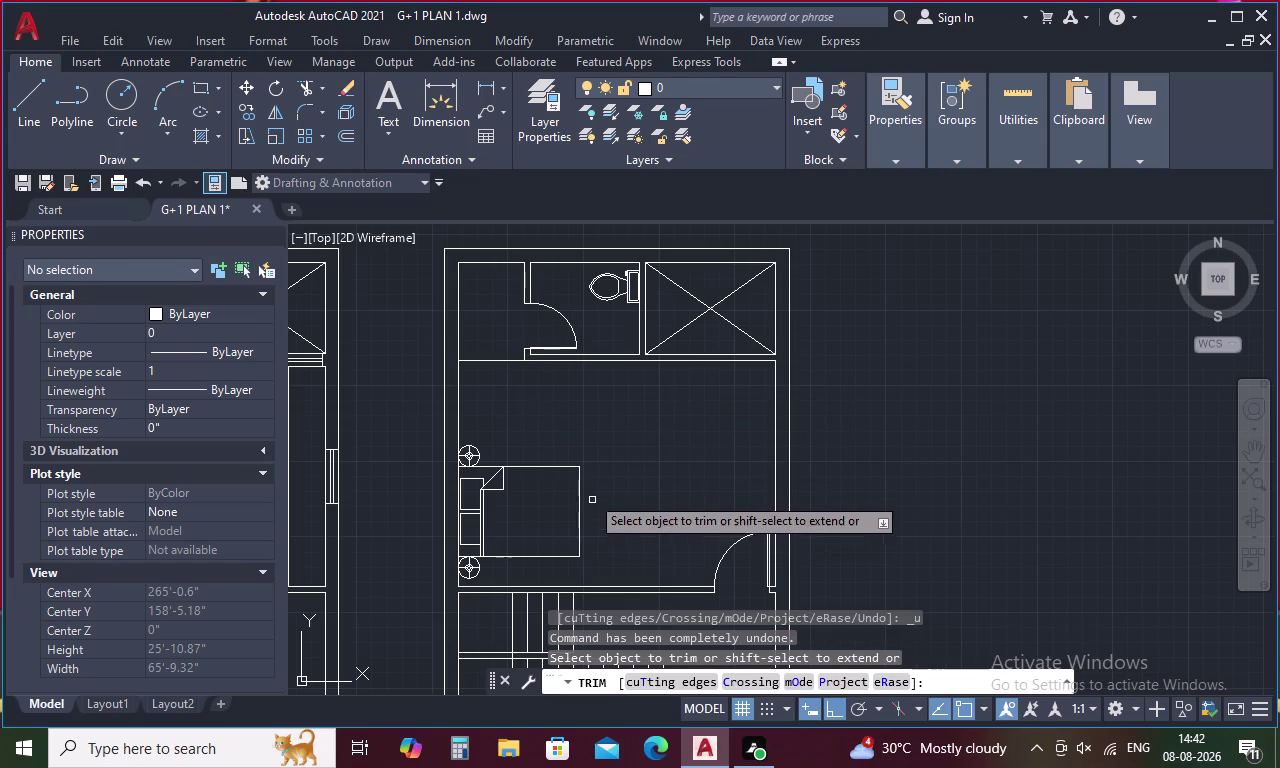
key(Escape)
drag(570, 310, 552, 356)
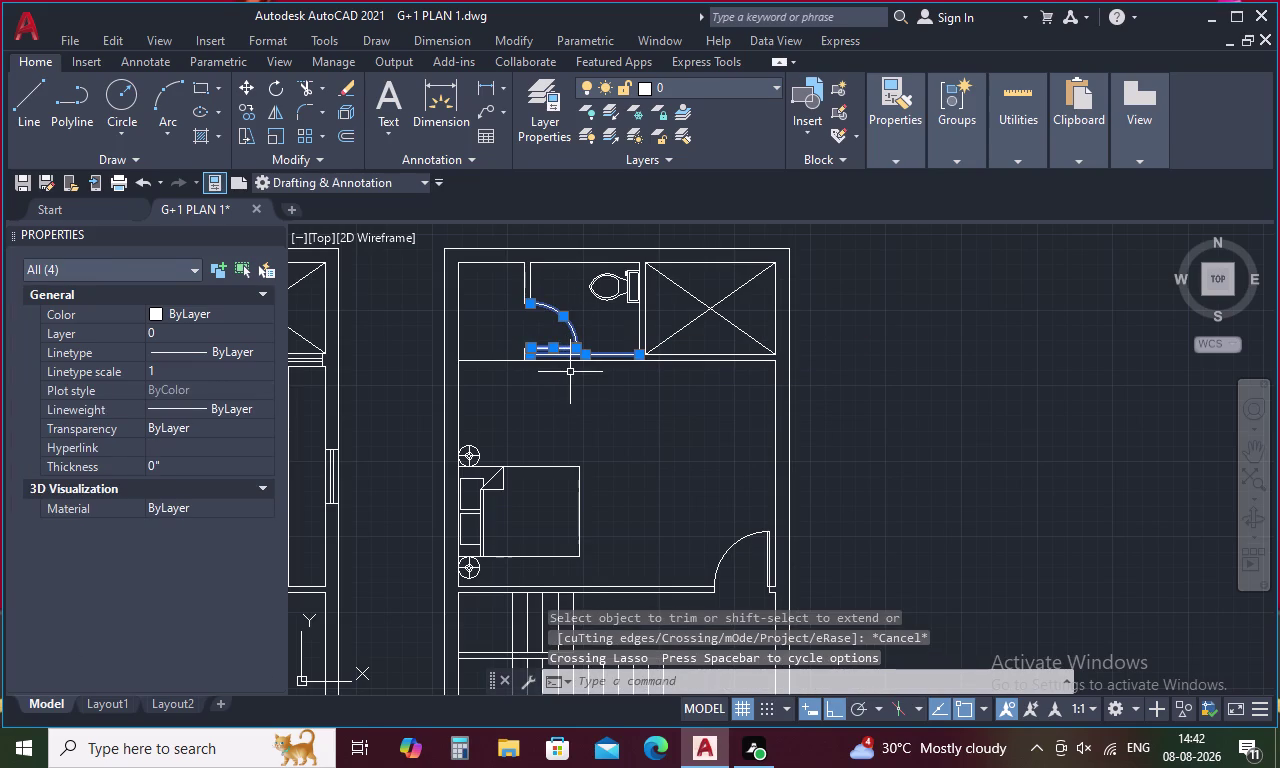
key(Escape)
scroll(up, 3)
middle_drag(567, 321, 570, 425)
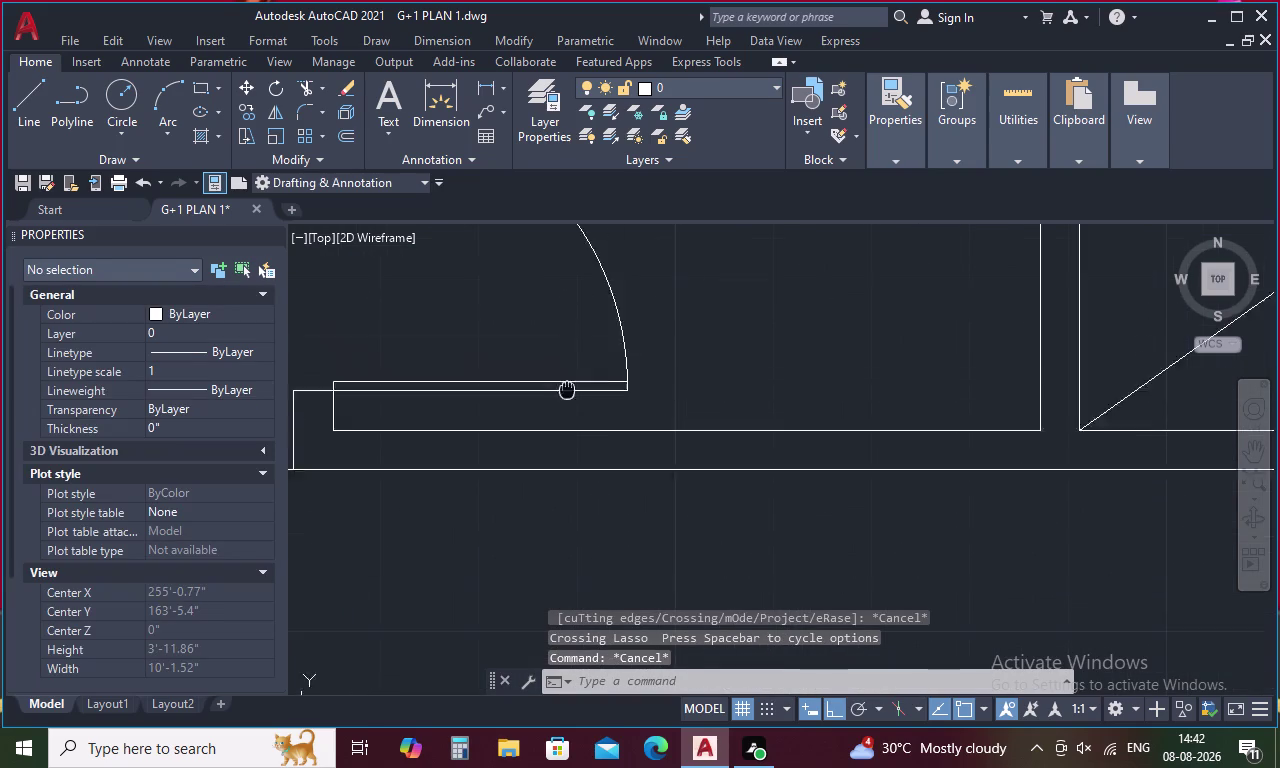
middle_drag(570, 425, 570, 438)
drag(634, 317, 504, 455)
scroll(down, 3)
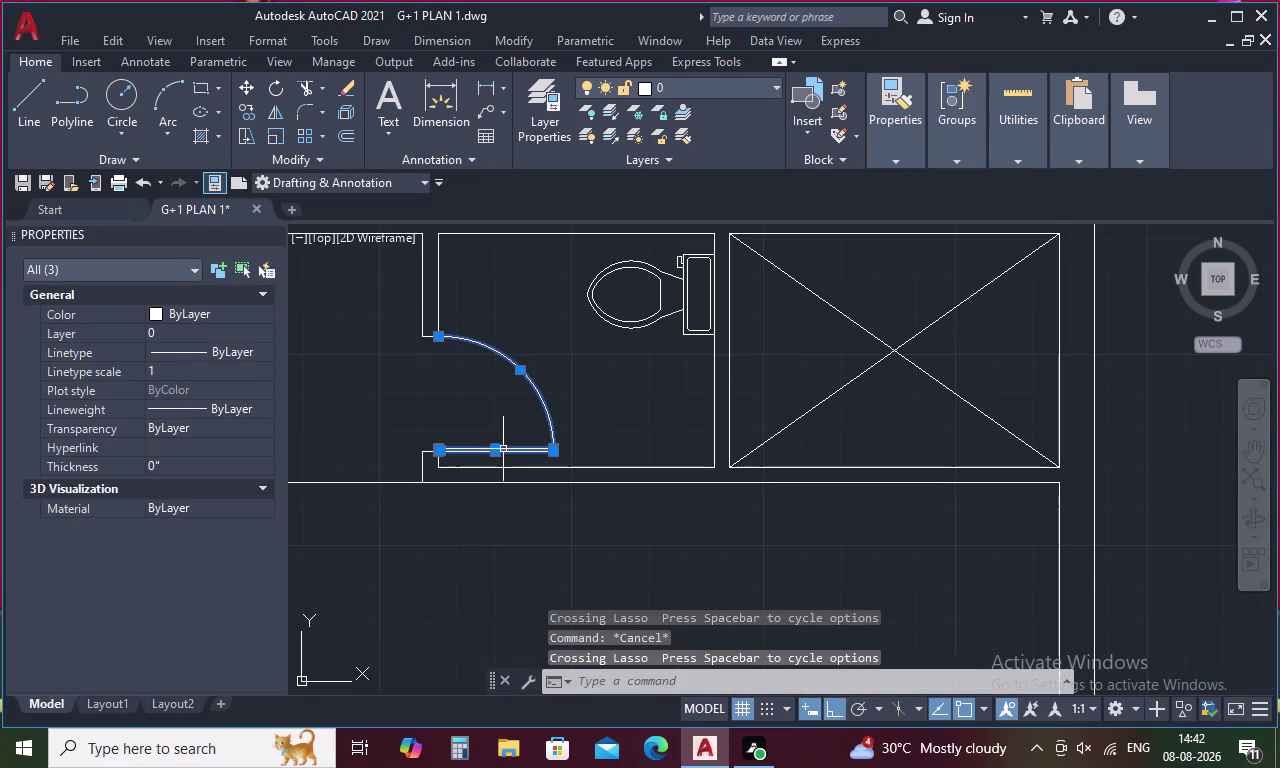
scroll(up, 3)
Copy the door leaf and swing arc from its corner into the toilet beside the WC.
right_click(449, 420)
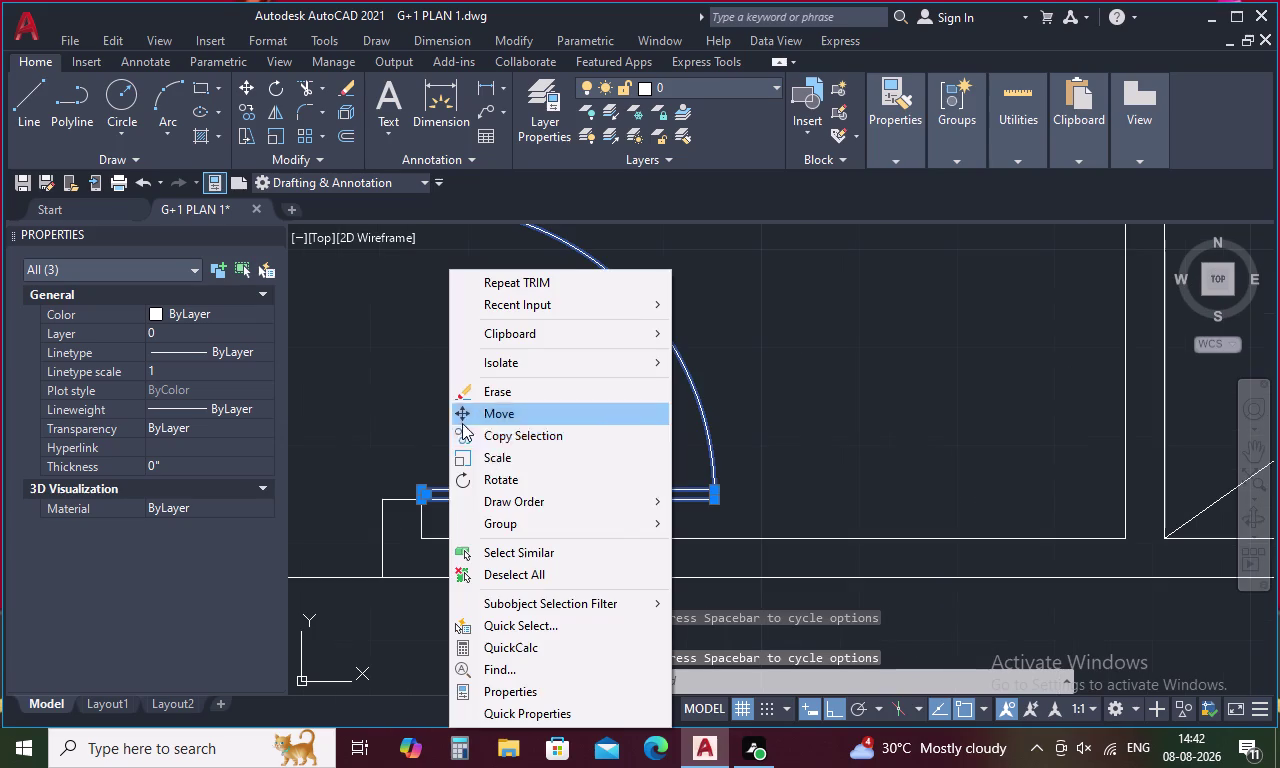
click(556, 443)
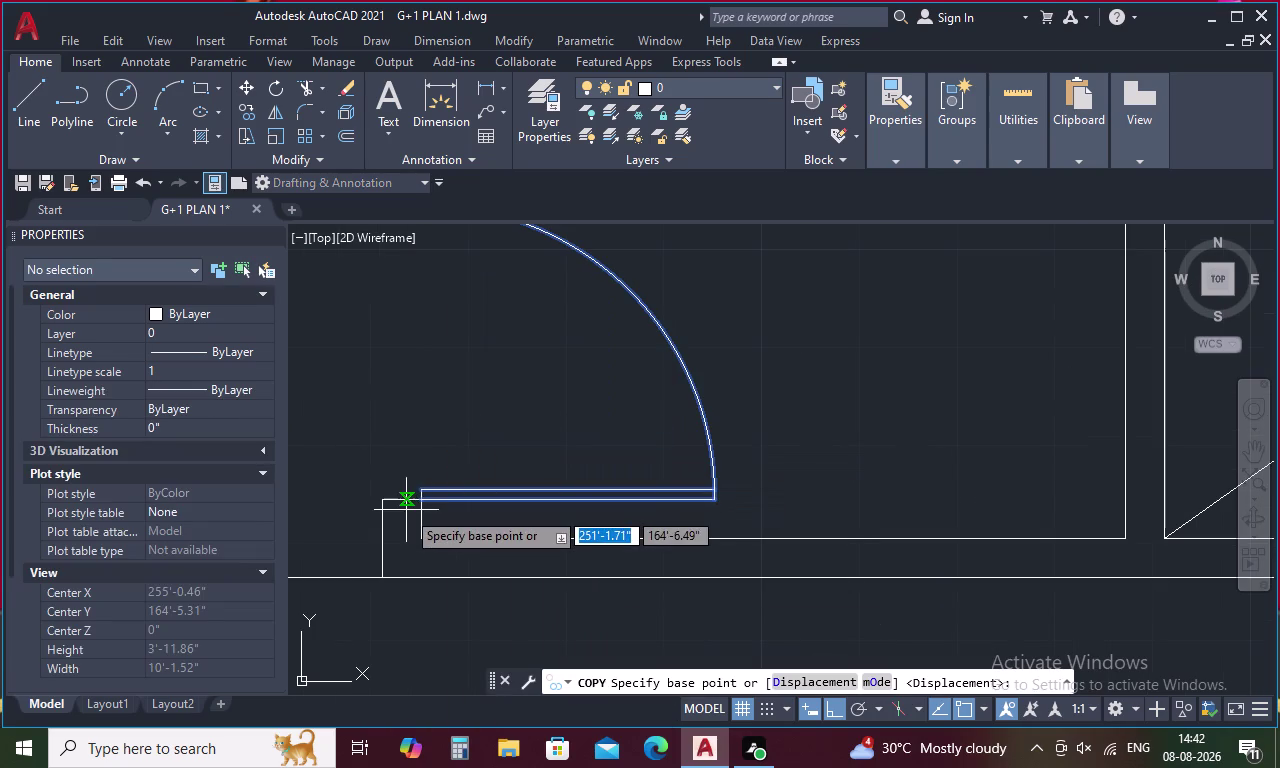
click(421, 496)
scroll(down, 3)
middle_drag(431, 532, 499, 365)
scroll(down, 3)
scroll(up, 3)
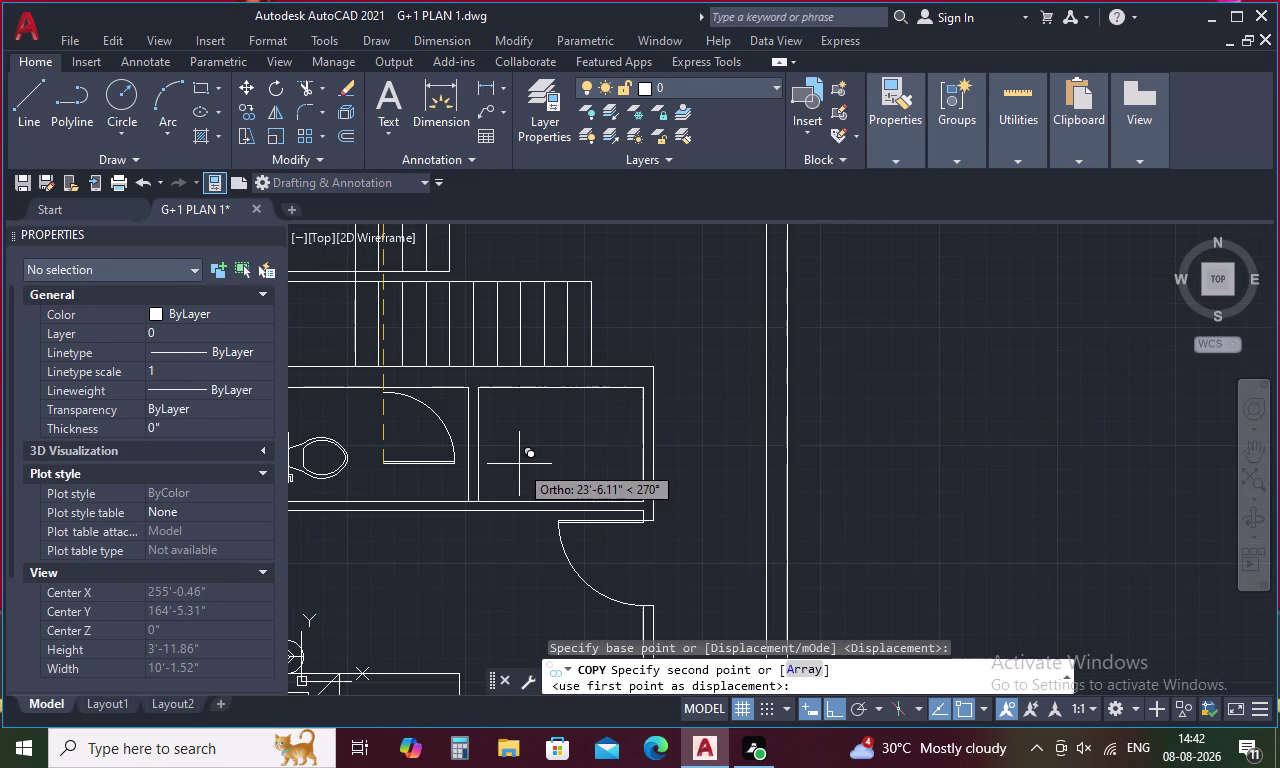
click(590, 473)
key(Escape)
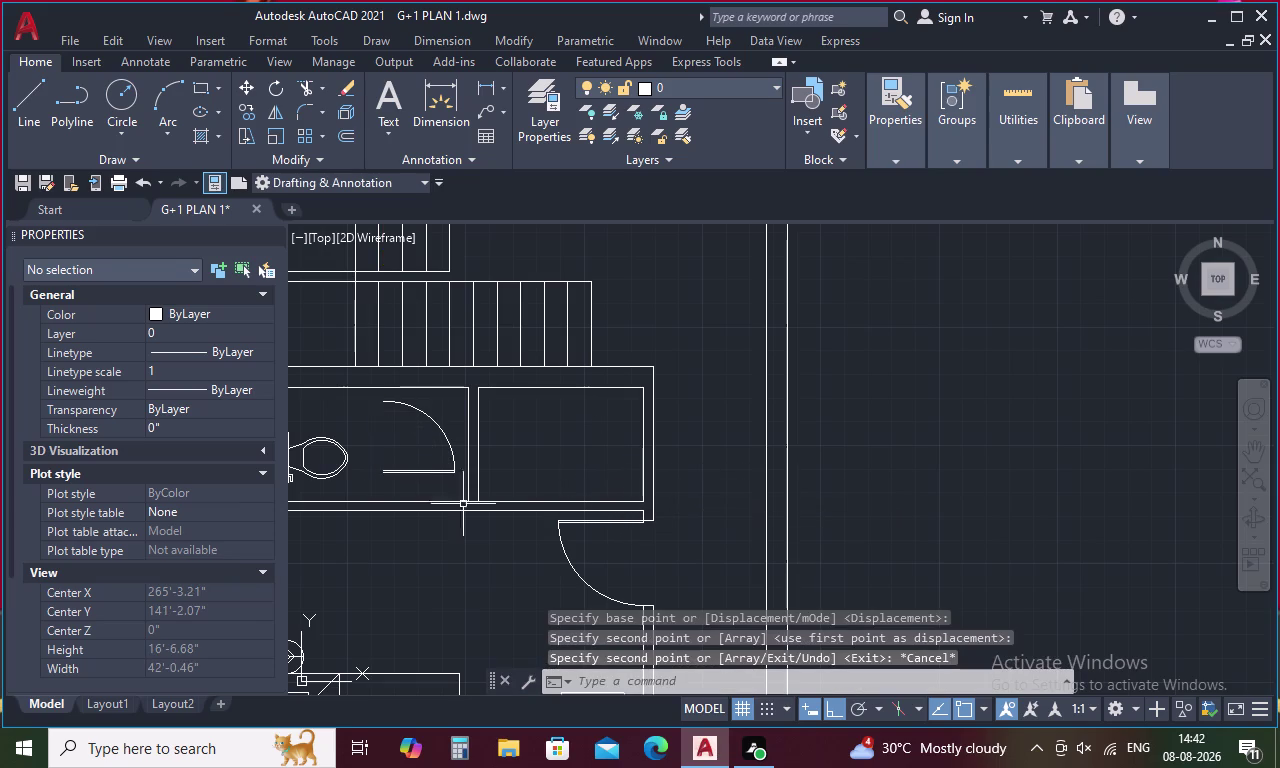
drag(443, 402, 400, 481)
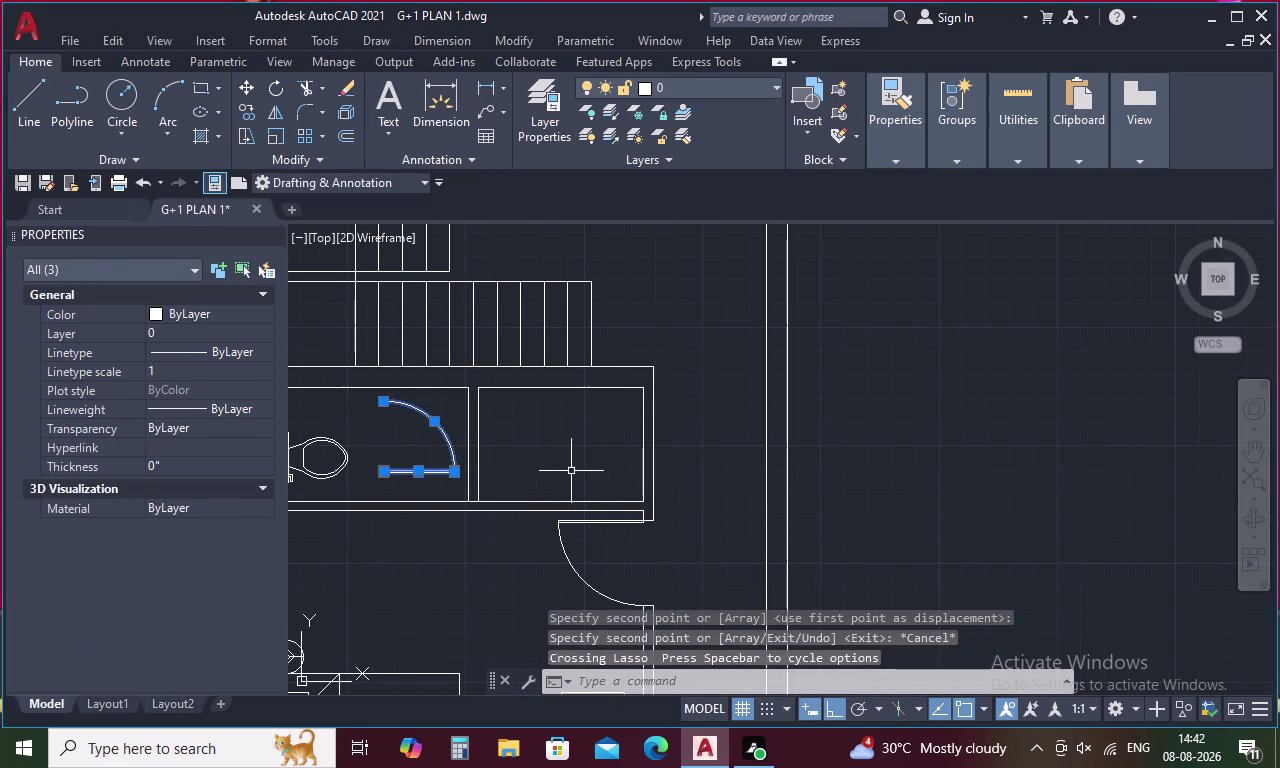
Mirror the copied door about a vertical hinge axis, erasing the source, then undo it.
right_click(579, 468)
key(Escape)
text(MI)
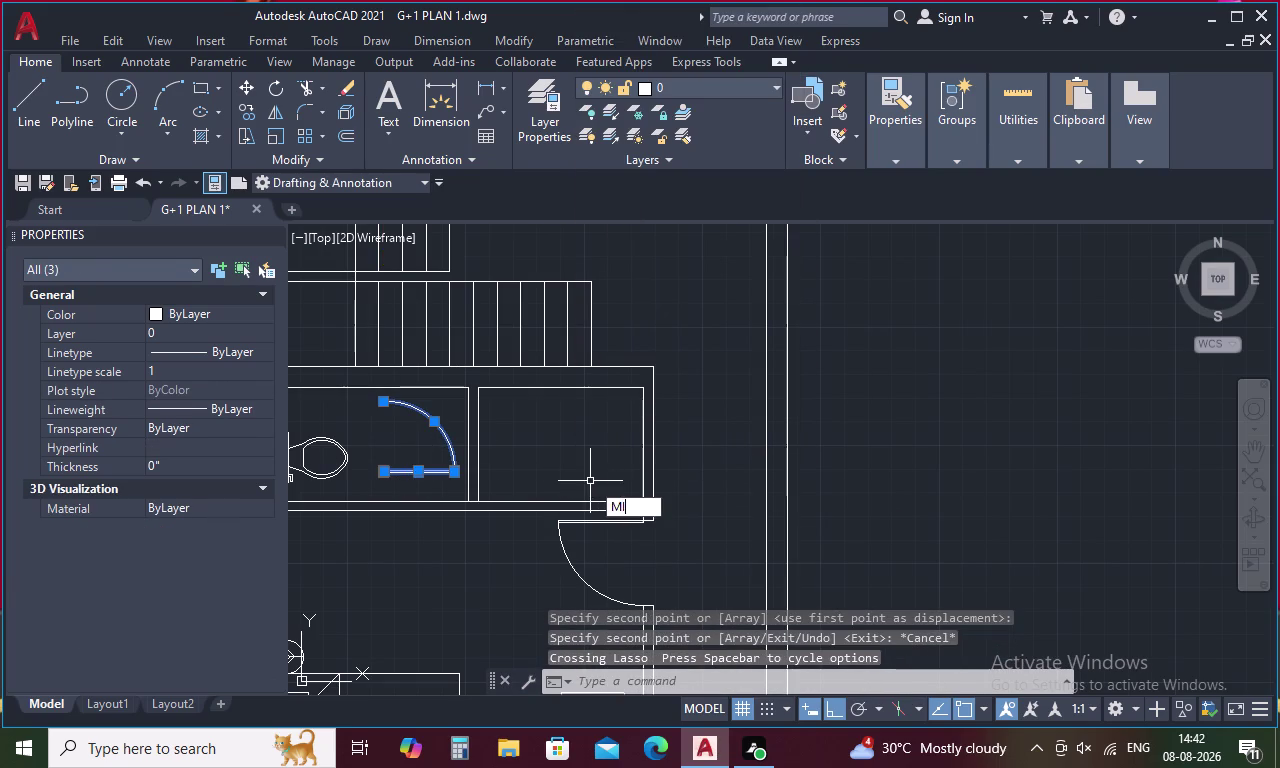
key(space)
click(383, 475)
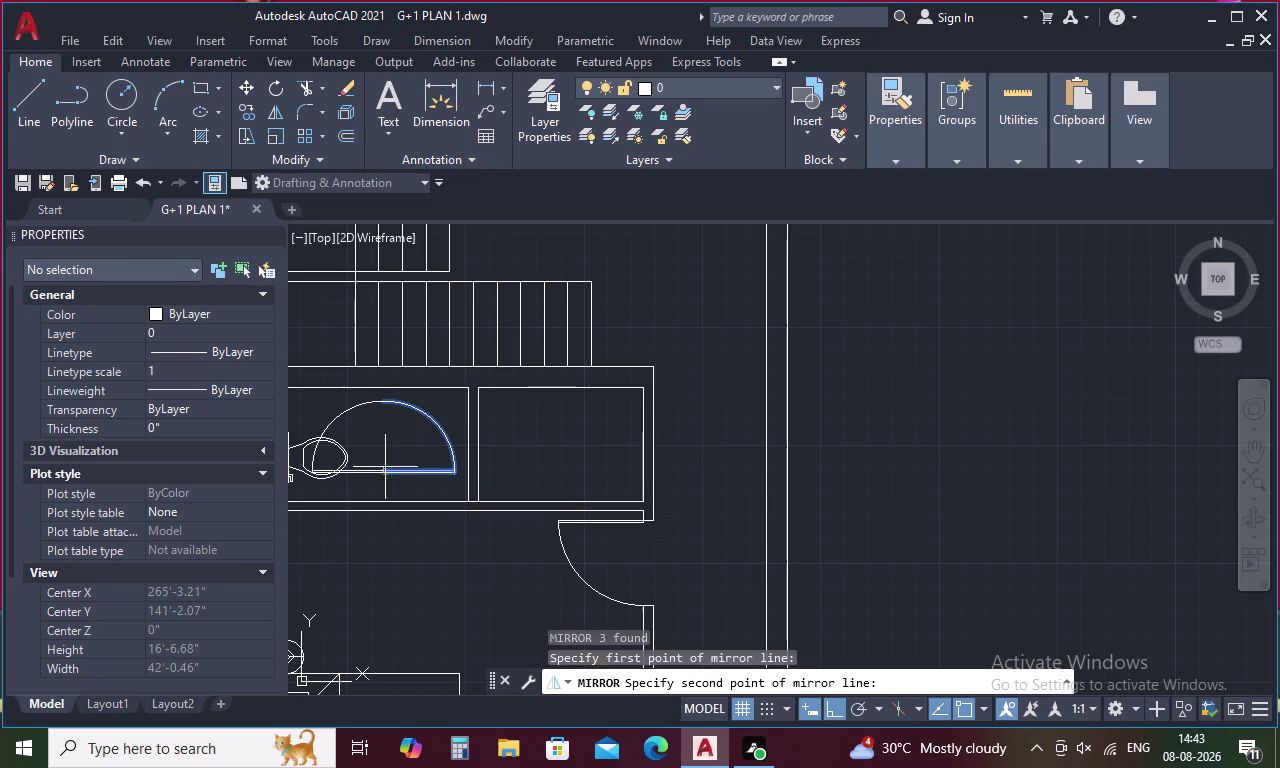
click(387, 397)
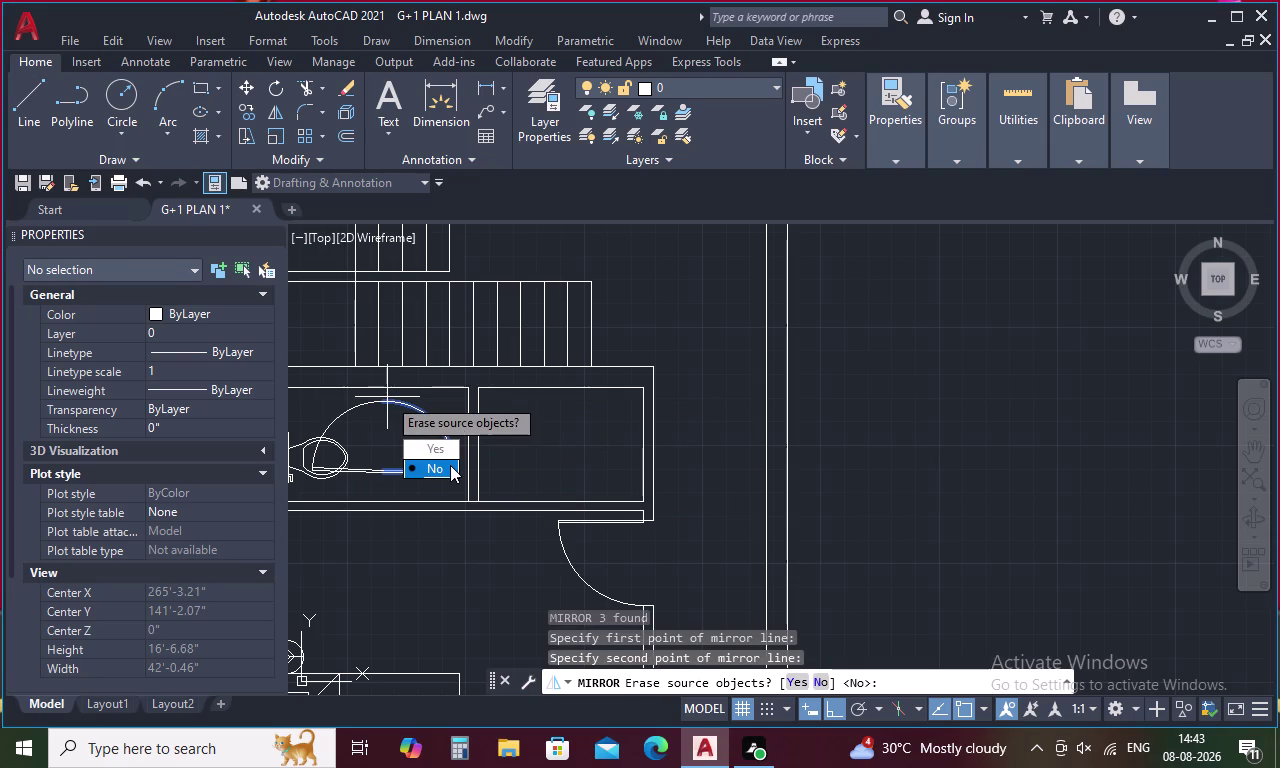
drag(448, 447, 387, 397)
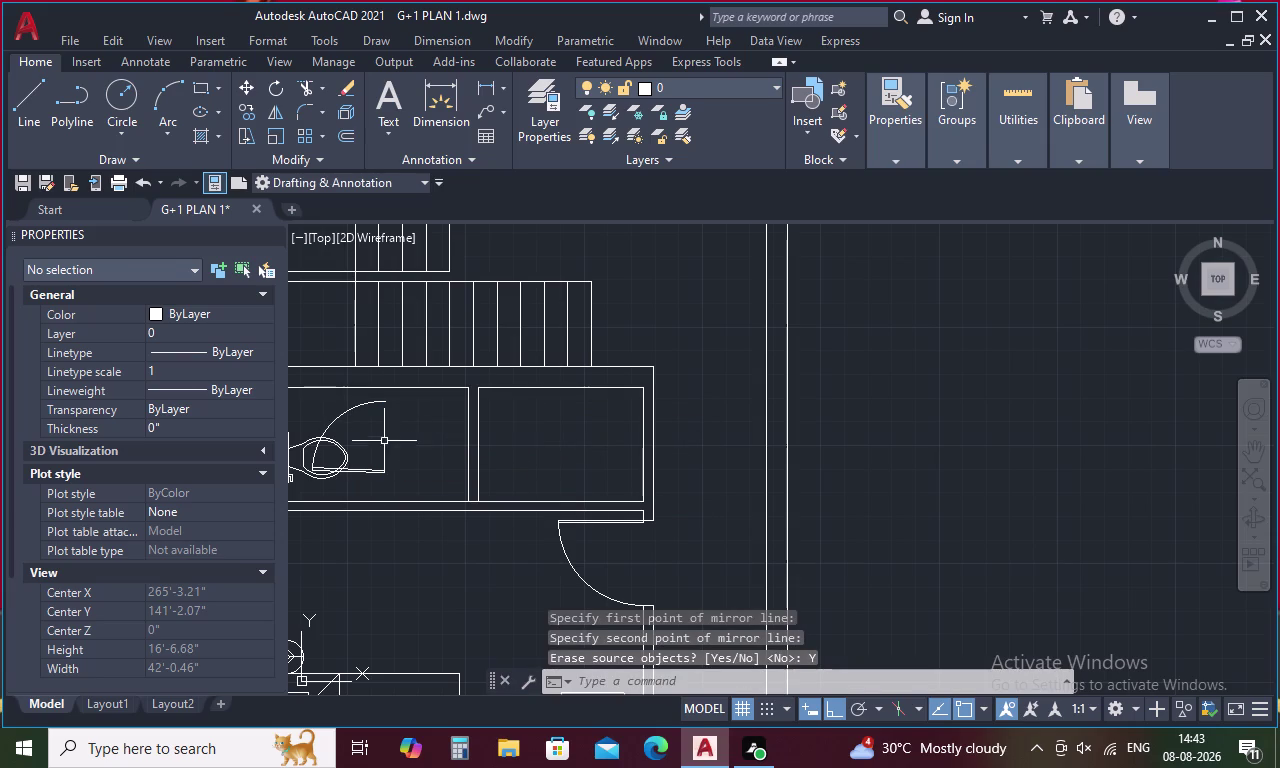
scroll(up, 3)
scroll(down, 3)
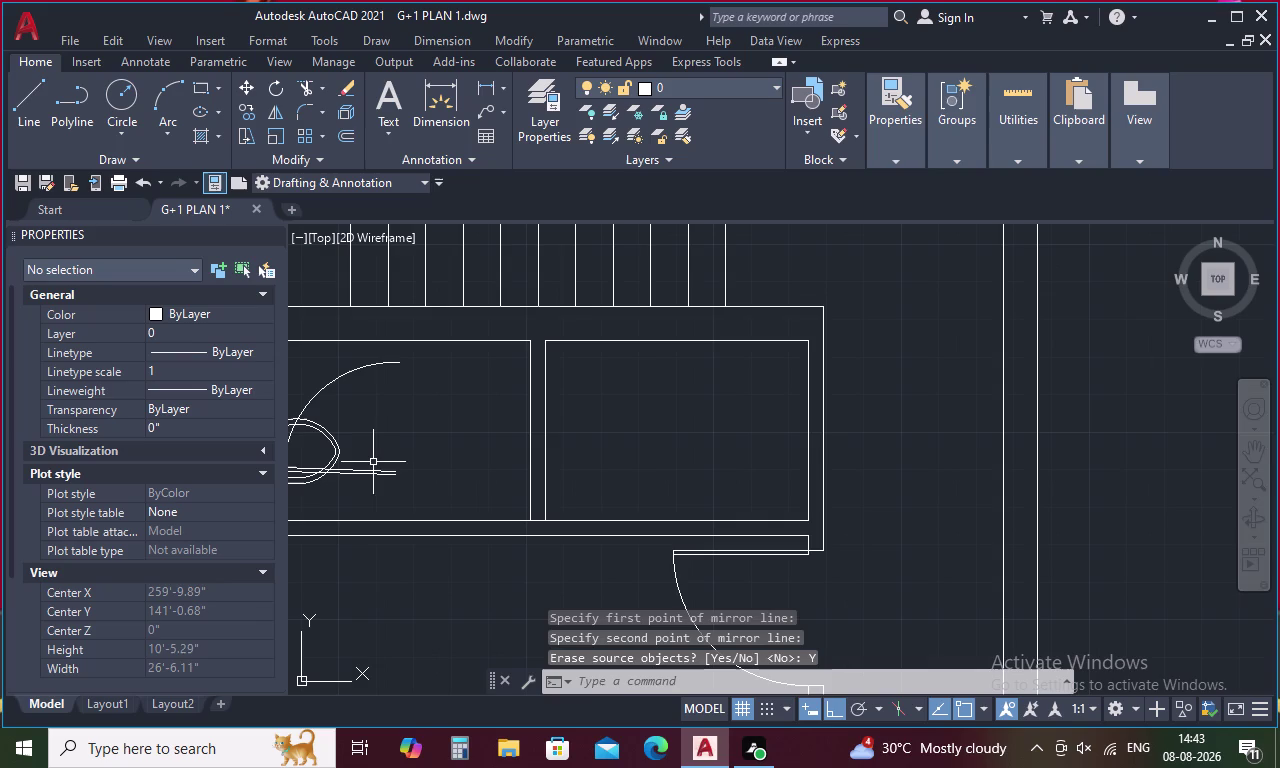
key(ctrl+z)
key(ctrl+z)
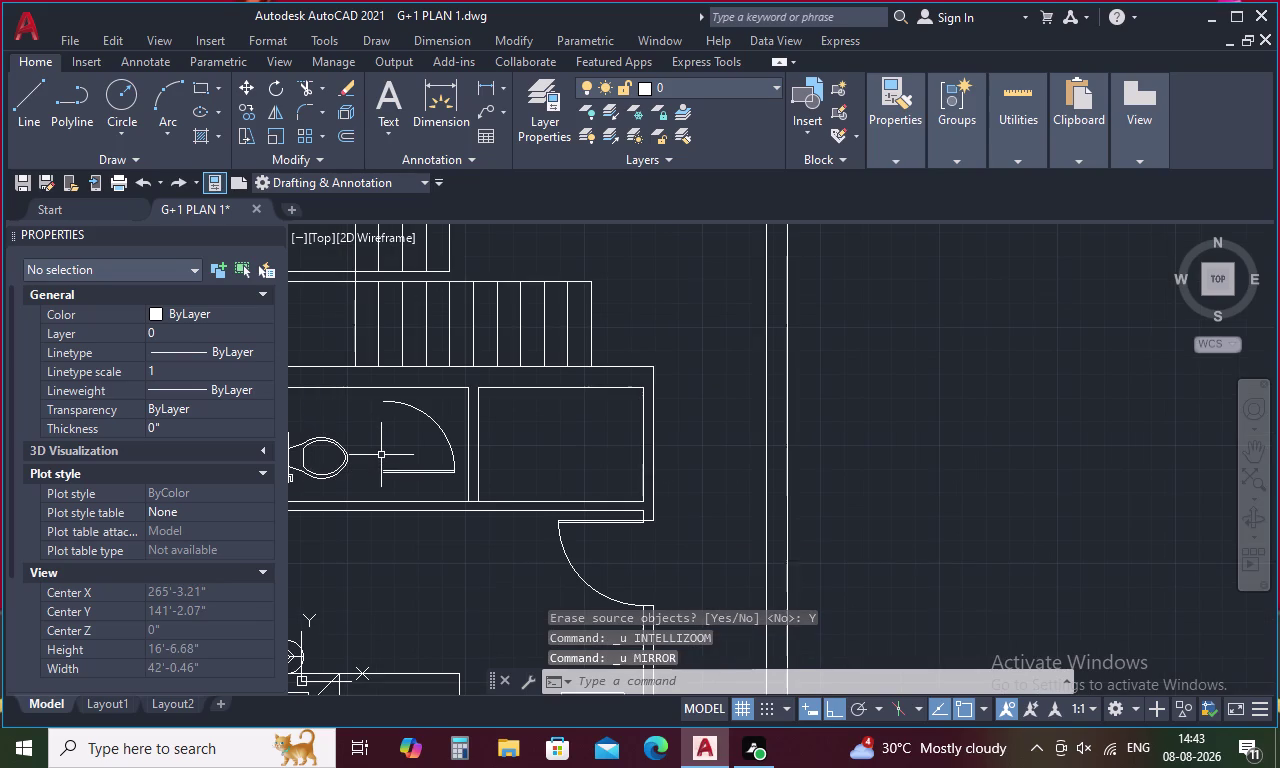
Mirror the copied door again about the vertical hinge axis, erasing the original.
drag(435, 402, 405, 484)
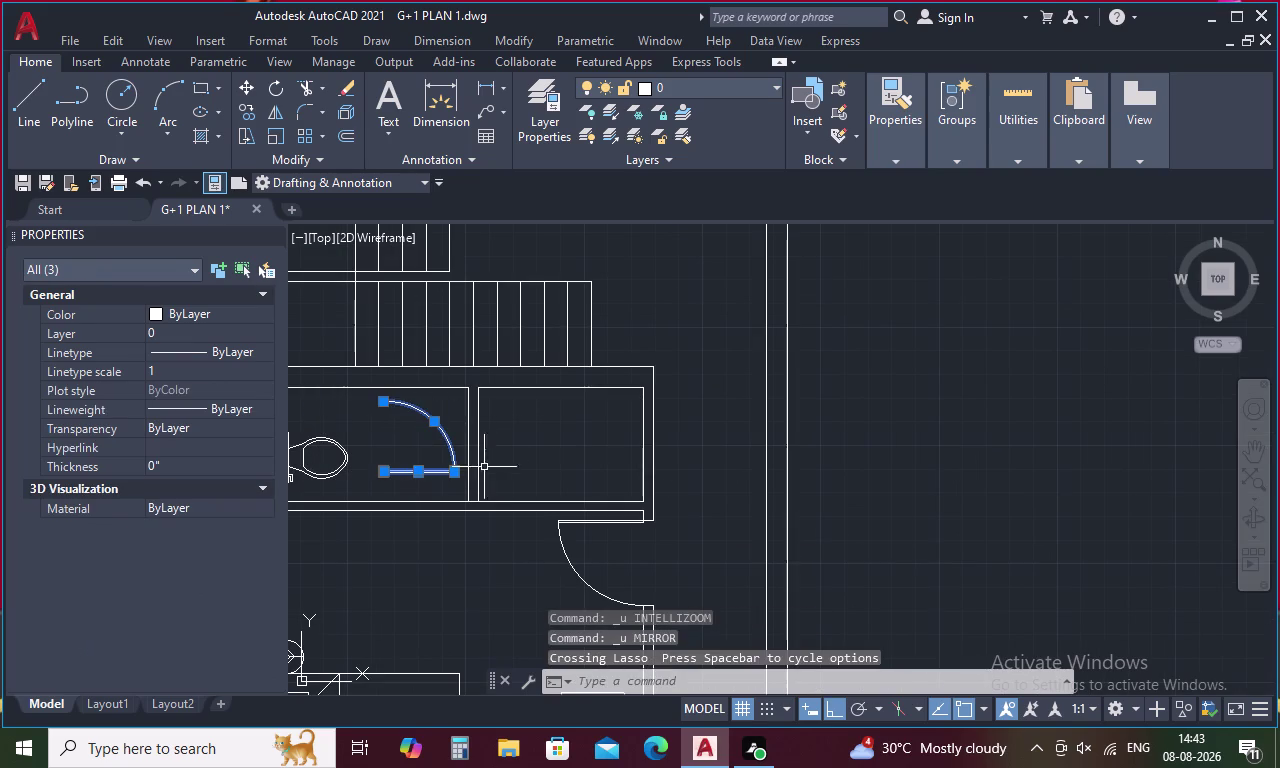
right_click(531, 449)
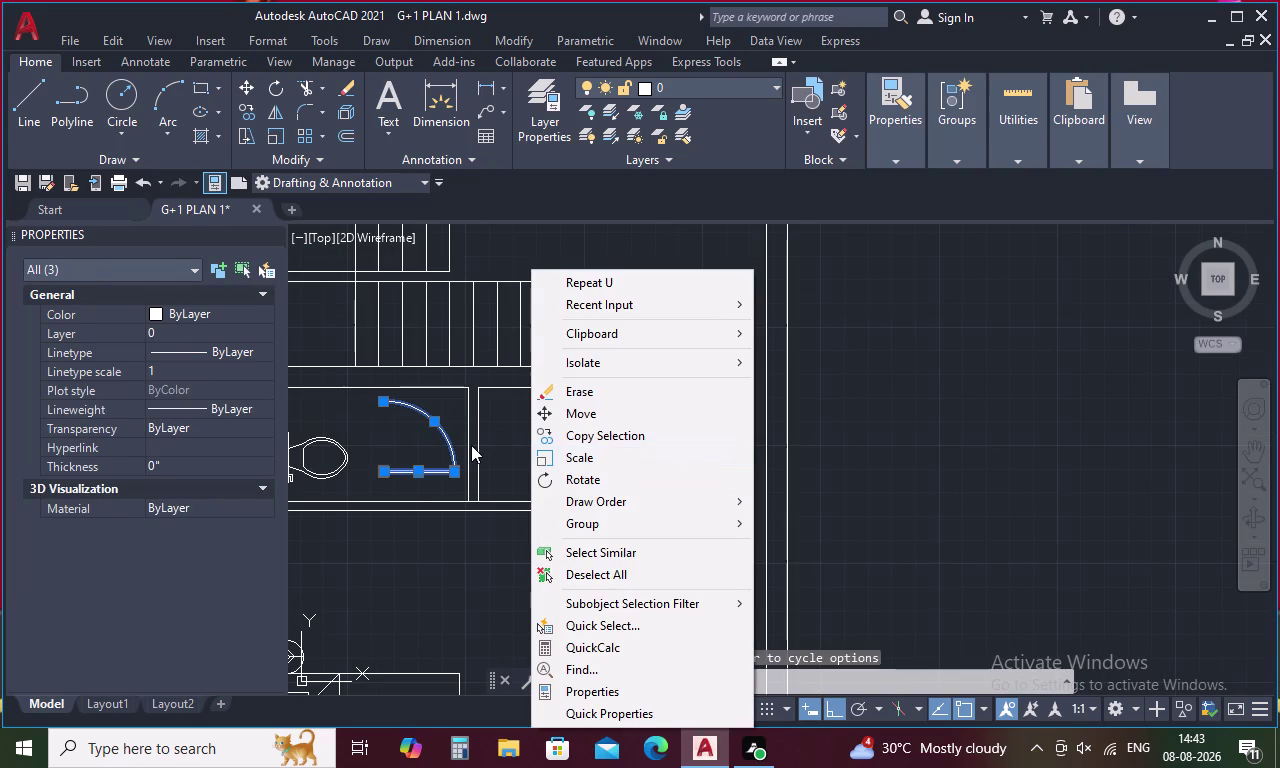
key(Escape)
text(MI)
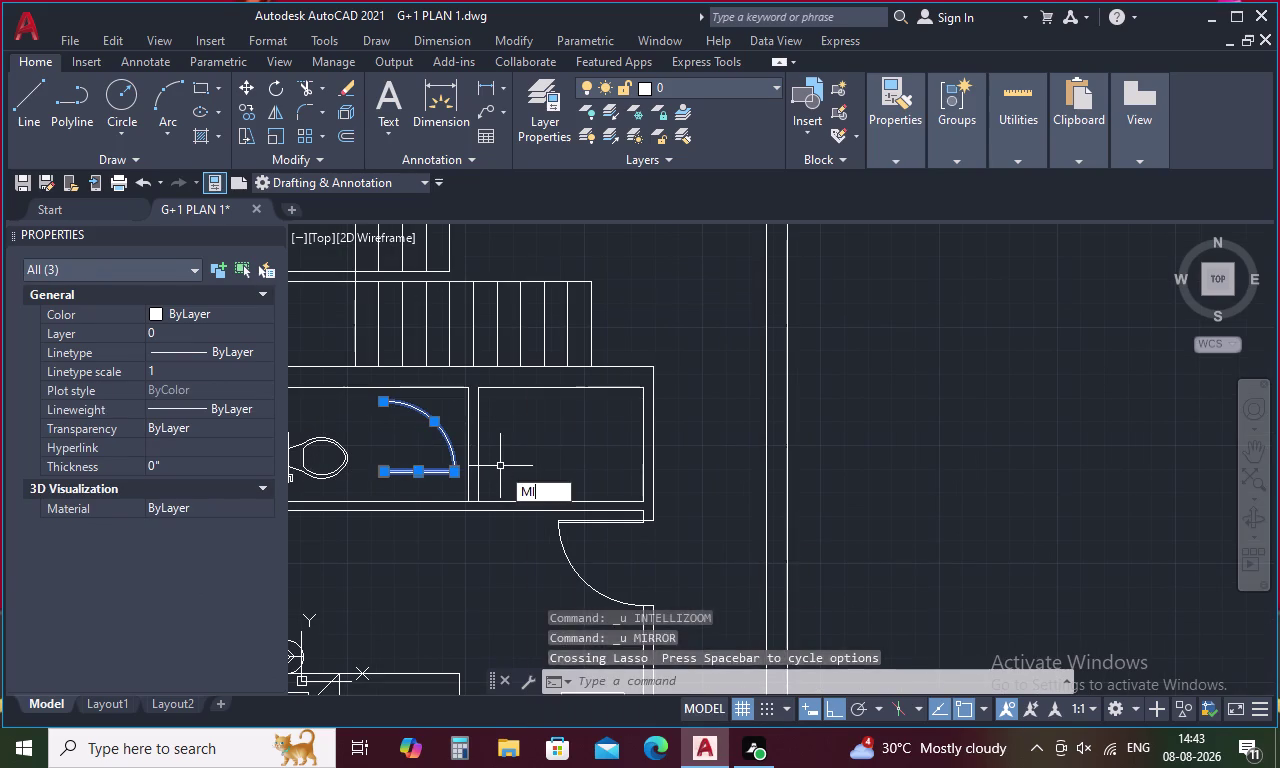
key(space)
click(387, 477)
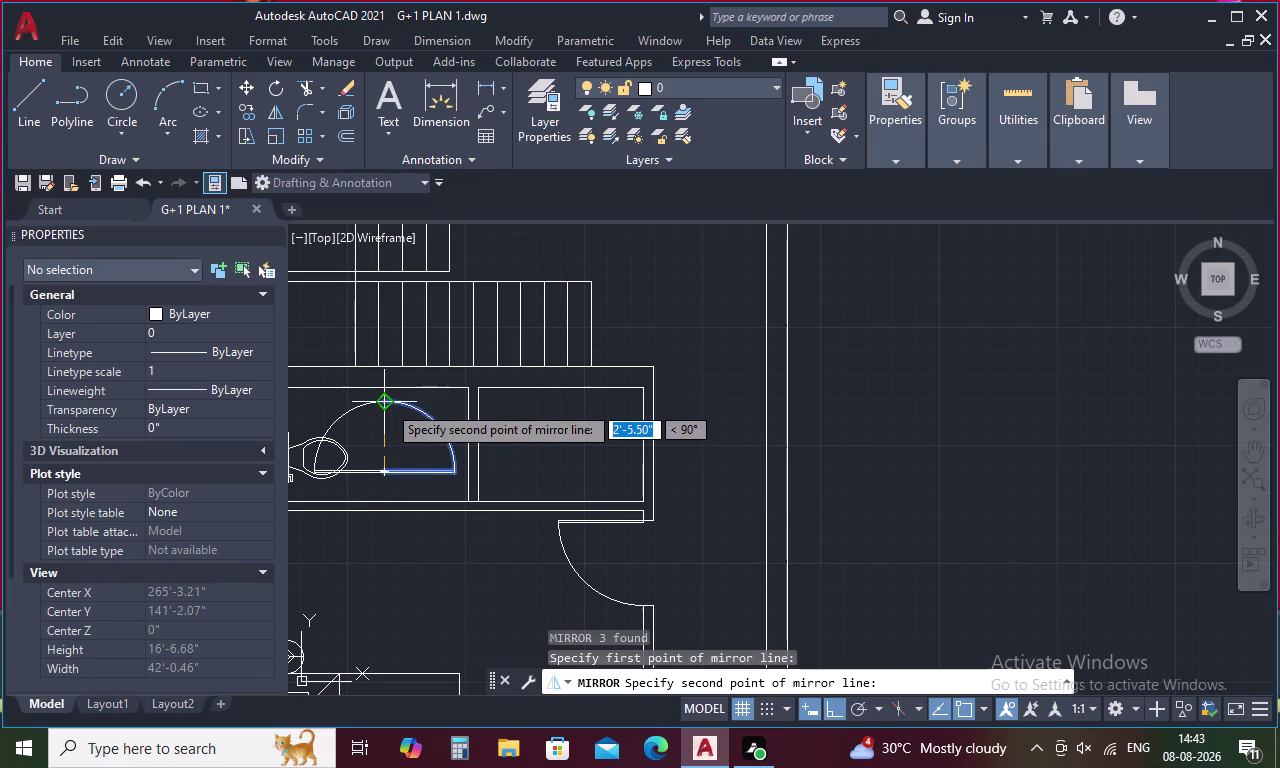
click(387, 404)
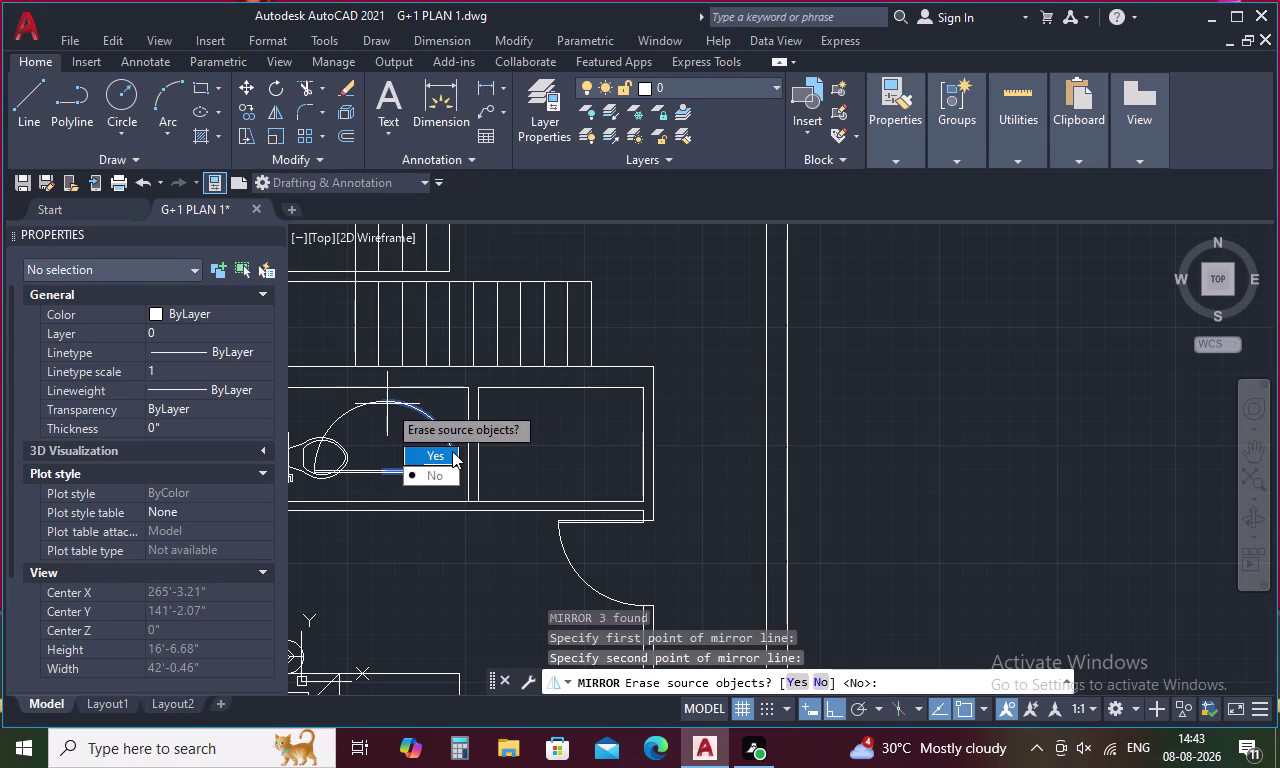
drag(452, 451, 387, 404)
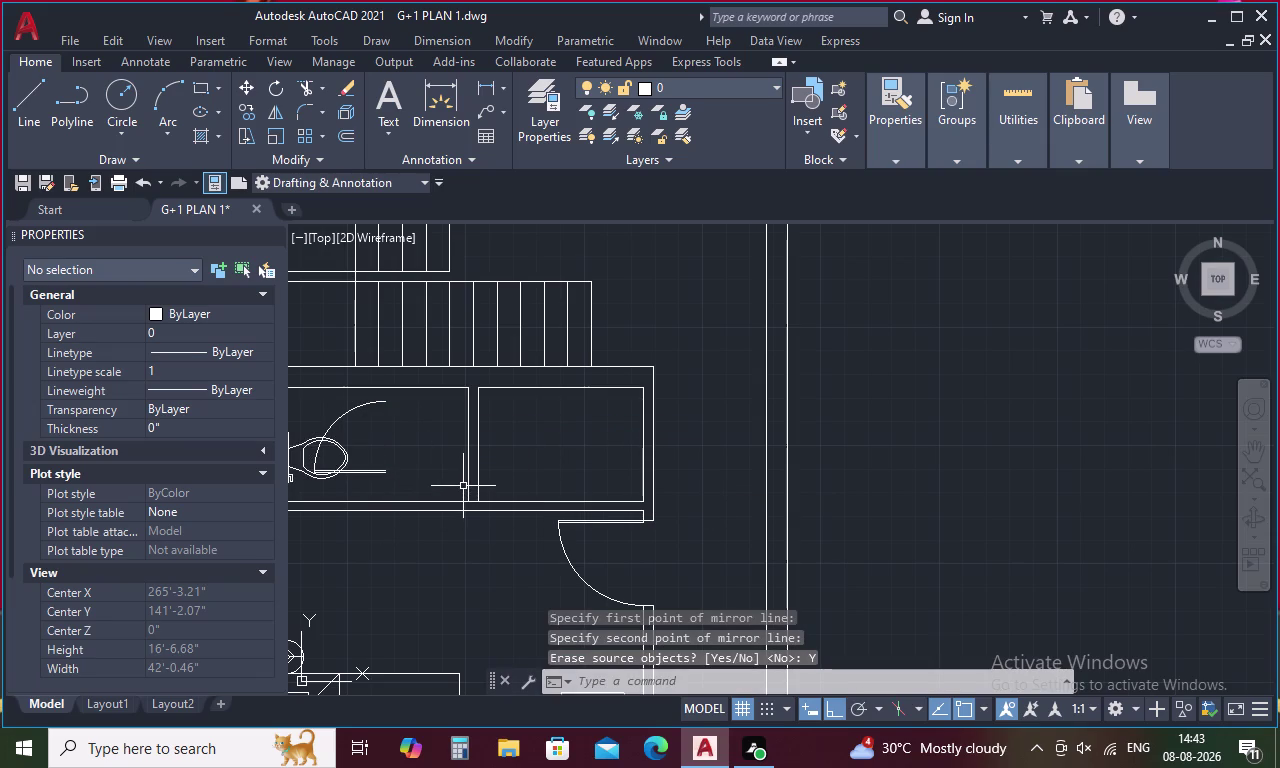
key(Escape)
text(L)
key(space)
Start a line tracked 4 units from the wall corner, then cancel it.
key(y)
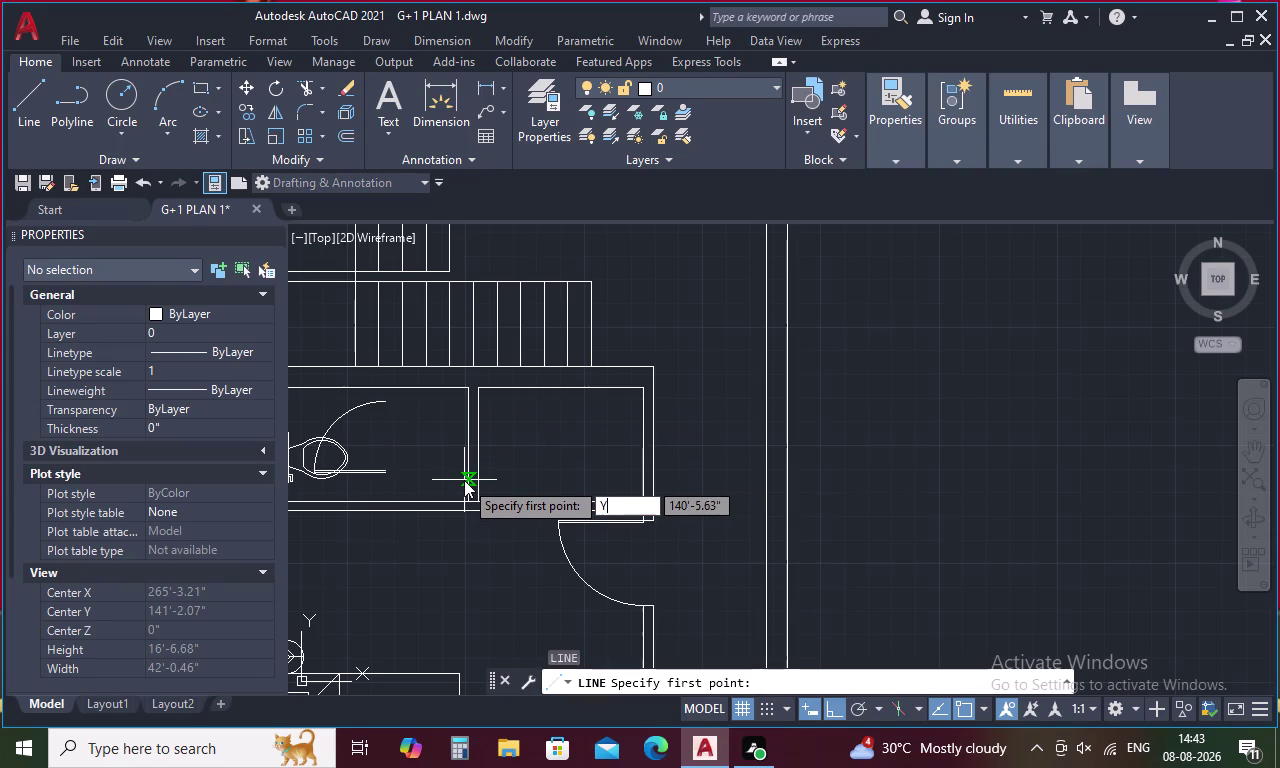
key(BackSpace)
text(TK)
key(space)
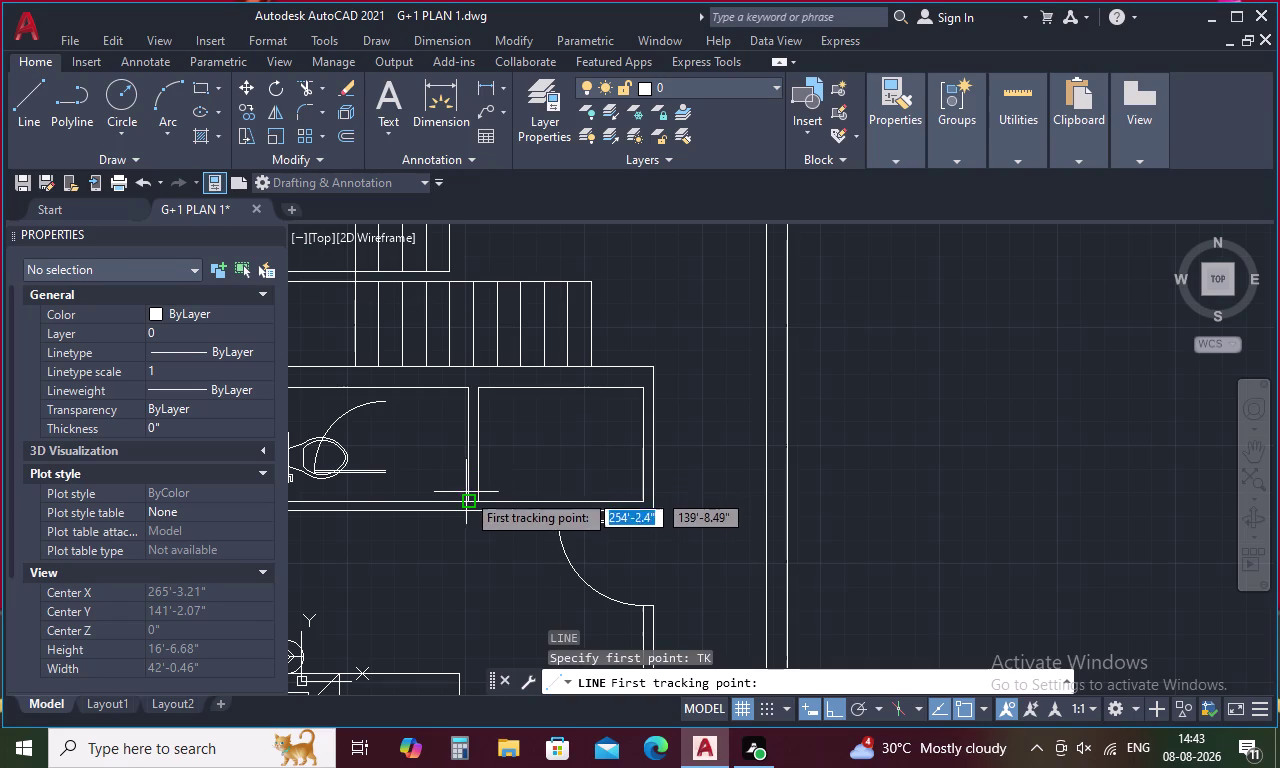
click(466, 502)
text(4)
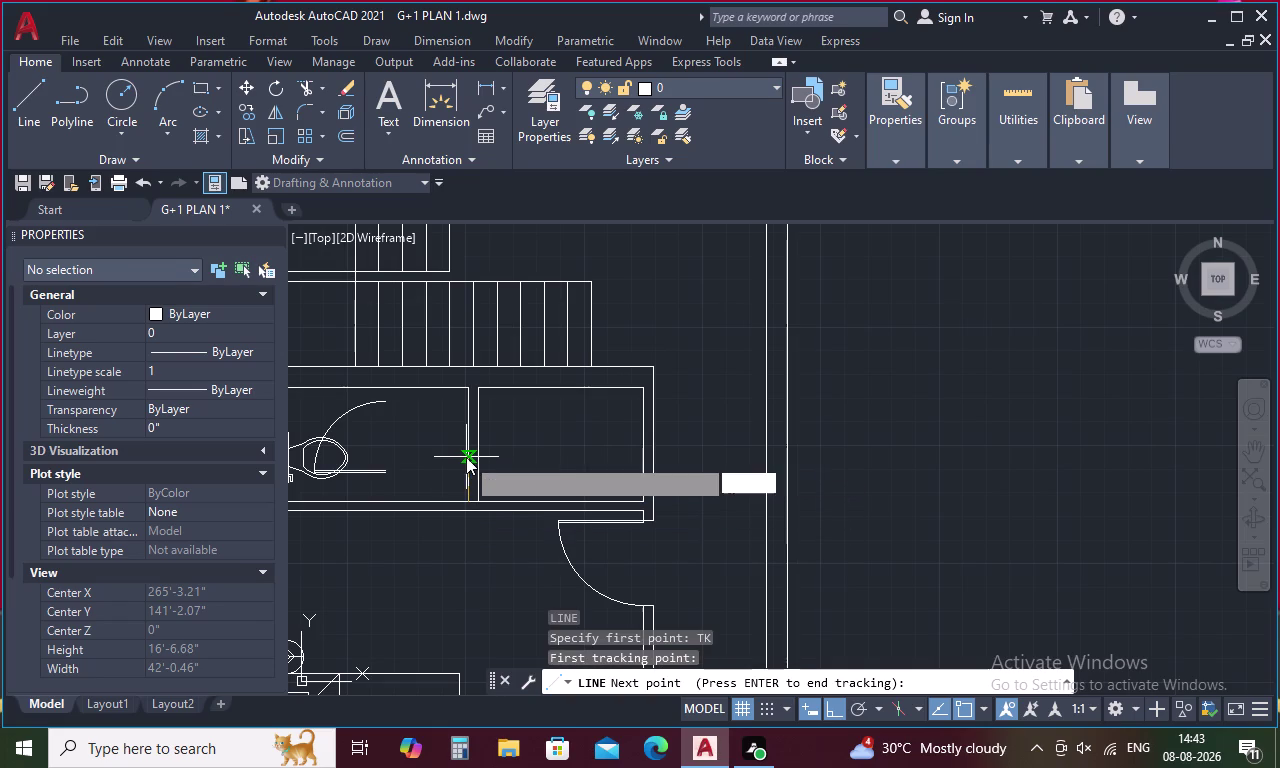
key(space)
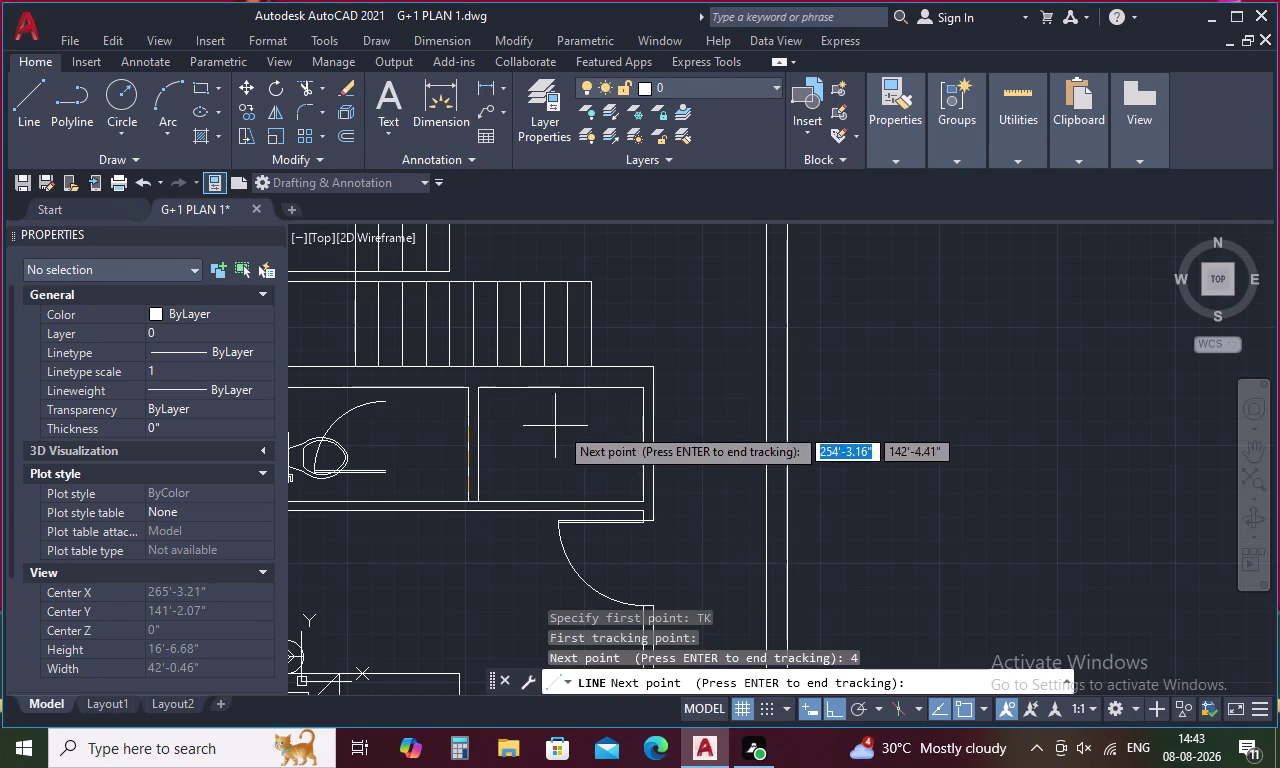
key(space)
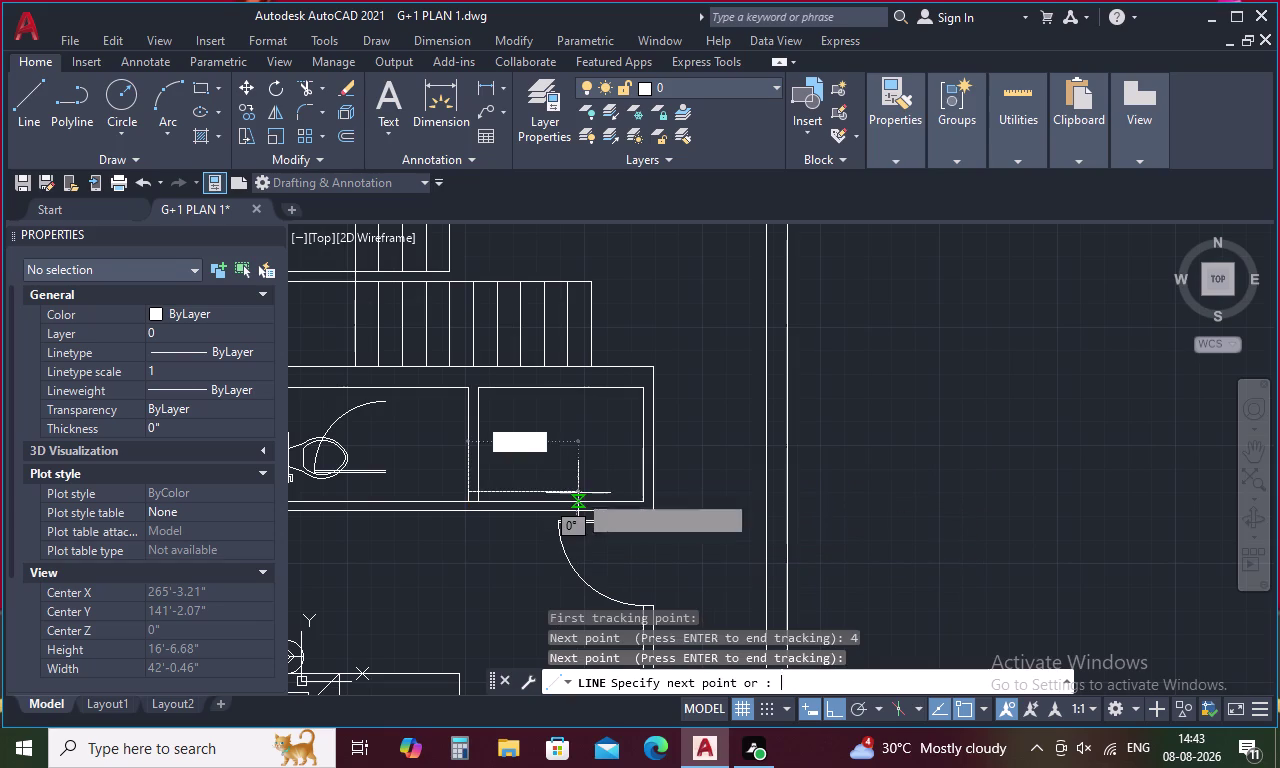
scroll(up, 3)
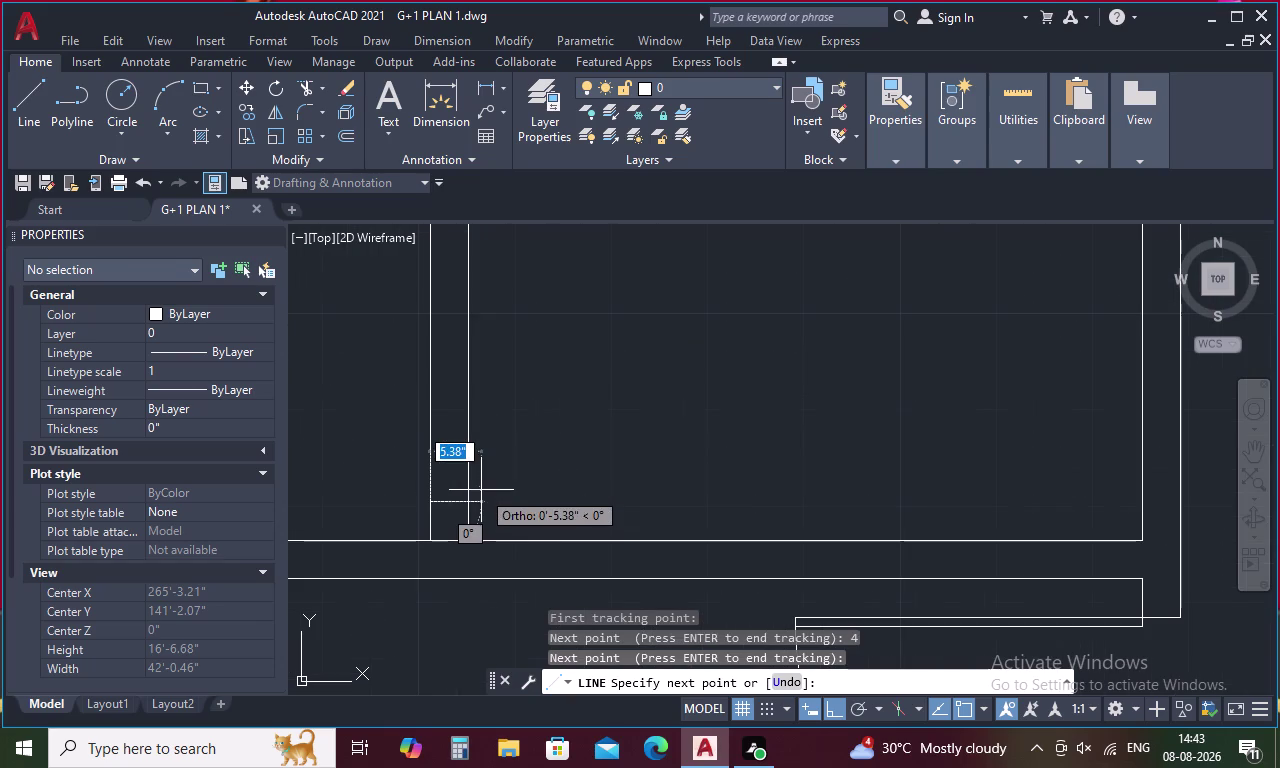
click(468, 505)
key(Escape)
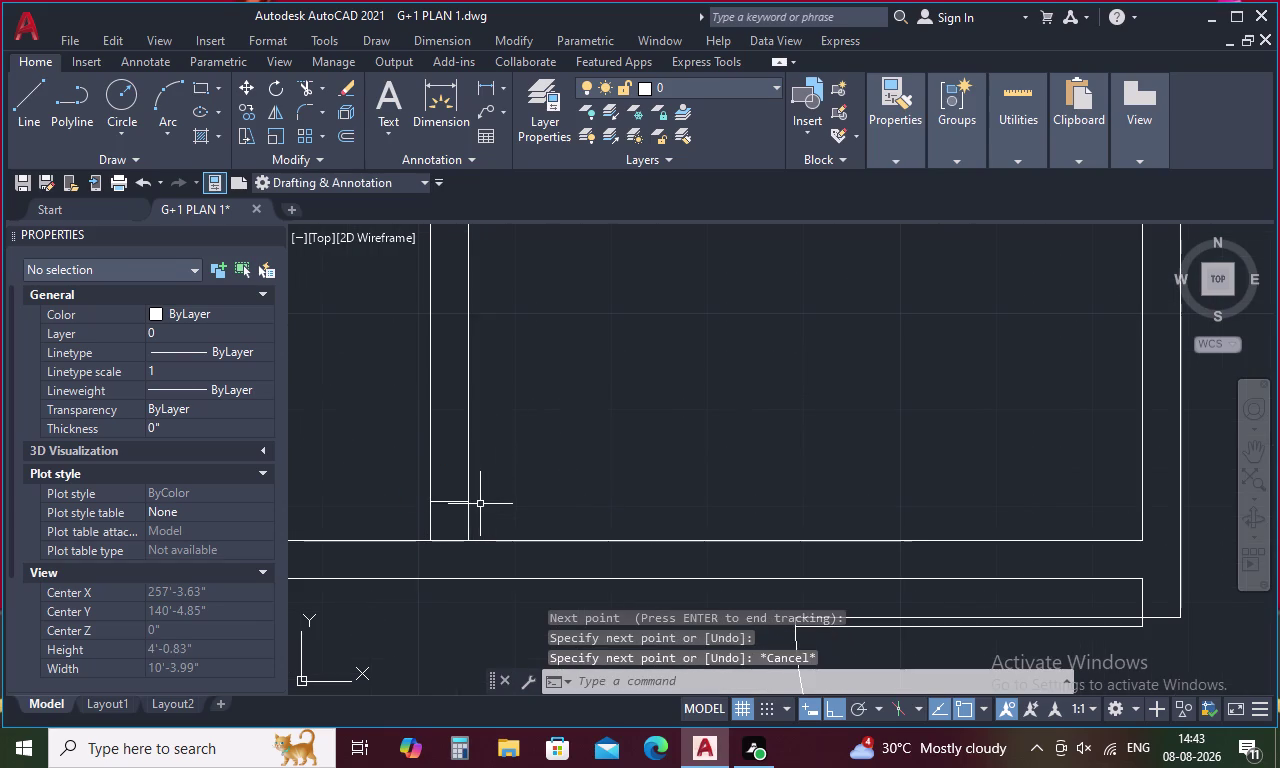
Pan to the toilet doorway and select the door arc and its two leaf lines.
scroll(down, 3)
middle_drag(337, 474, 435, 468)
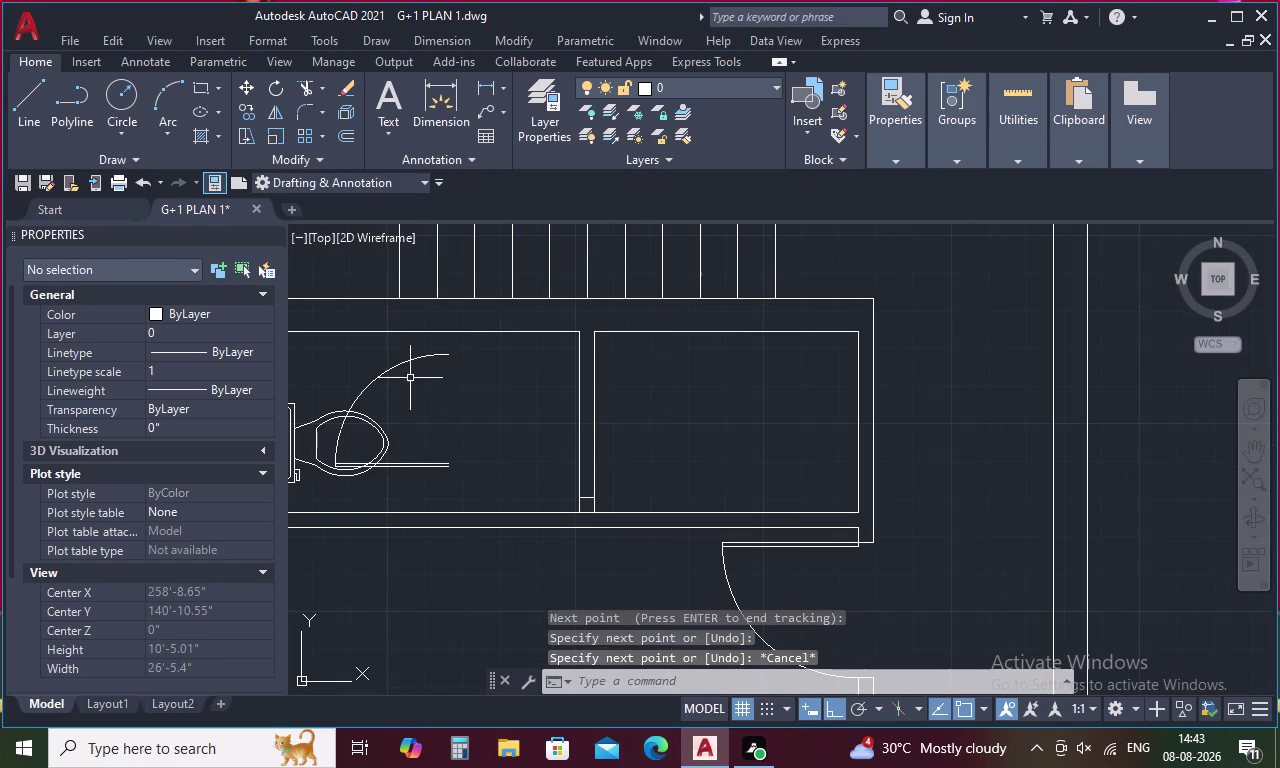
drag(378, 359, 419, 474)
drag(428, 478, 417, 349)
drag(445, 350, 425, 362)
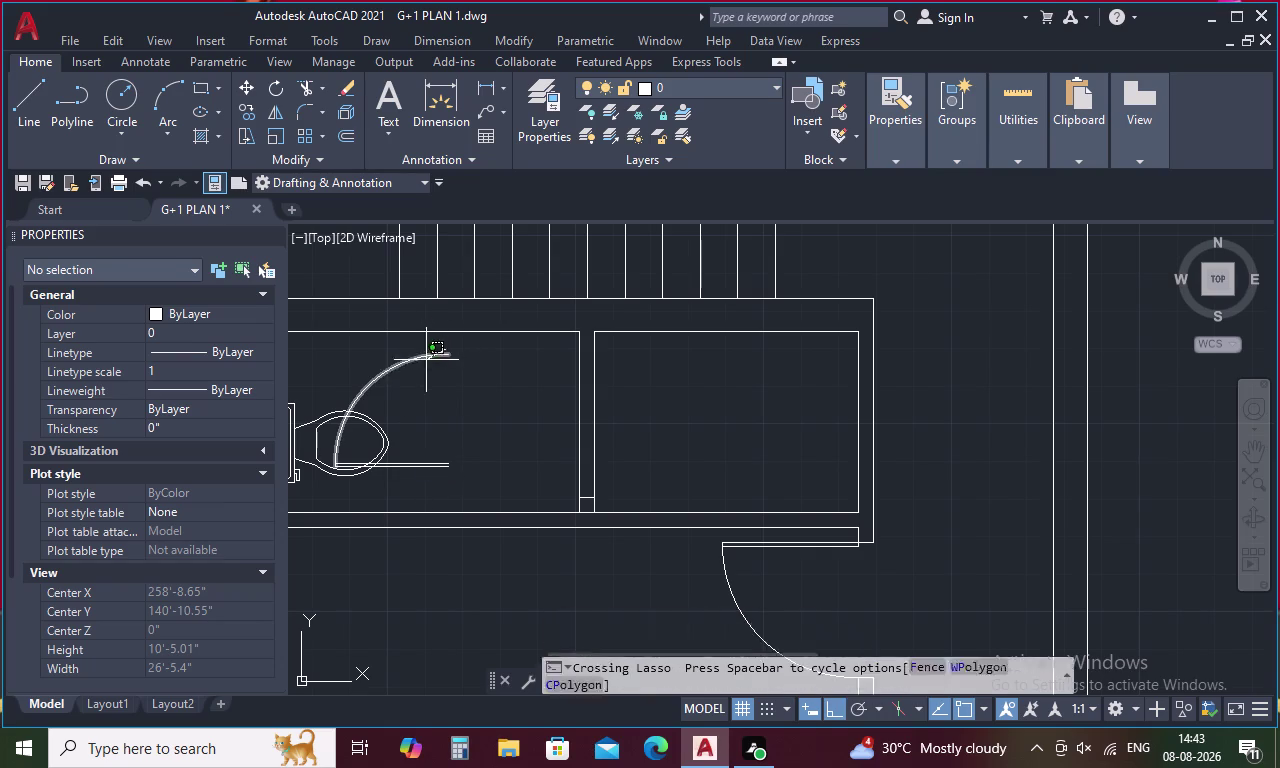
drag(425, 362, 476, 478)
Move the toilet door swing from its line end to sit against the partition wall.
right_click(473, 468)
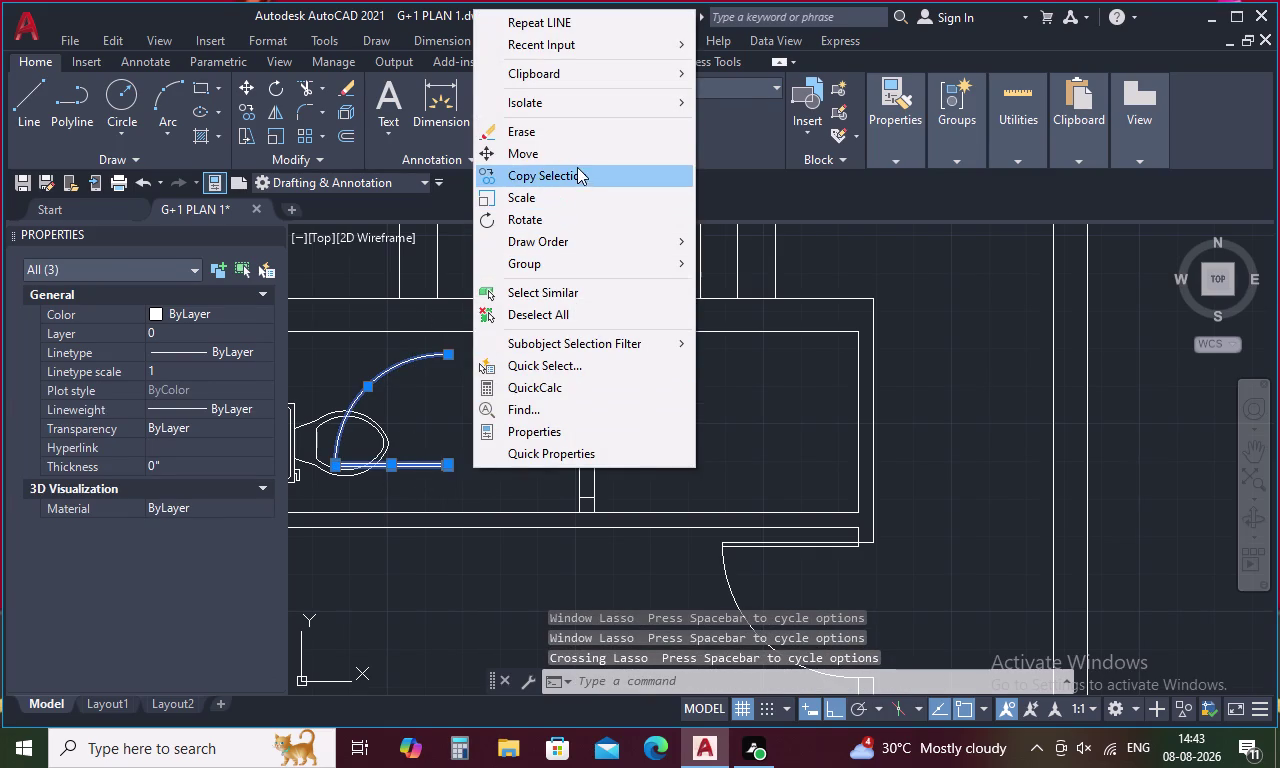
click(577, 164)
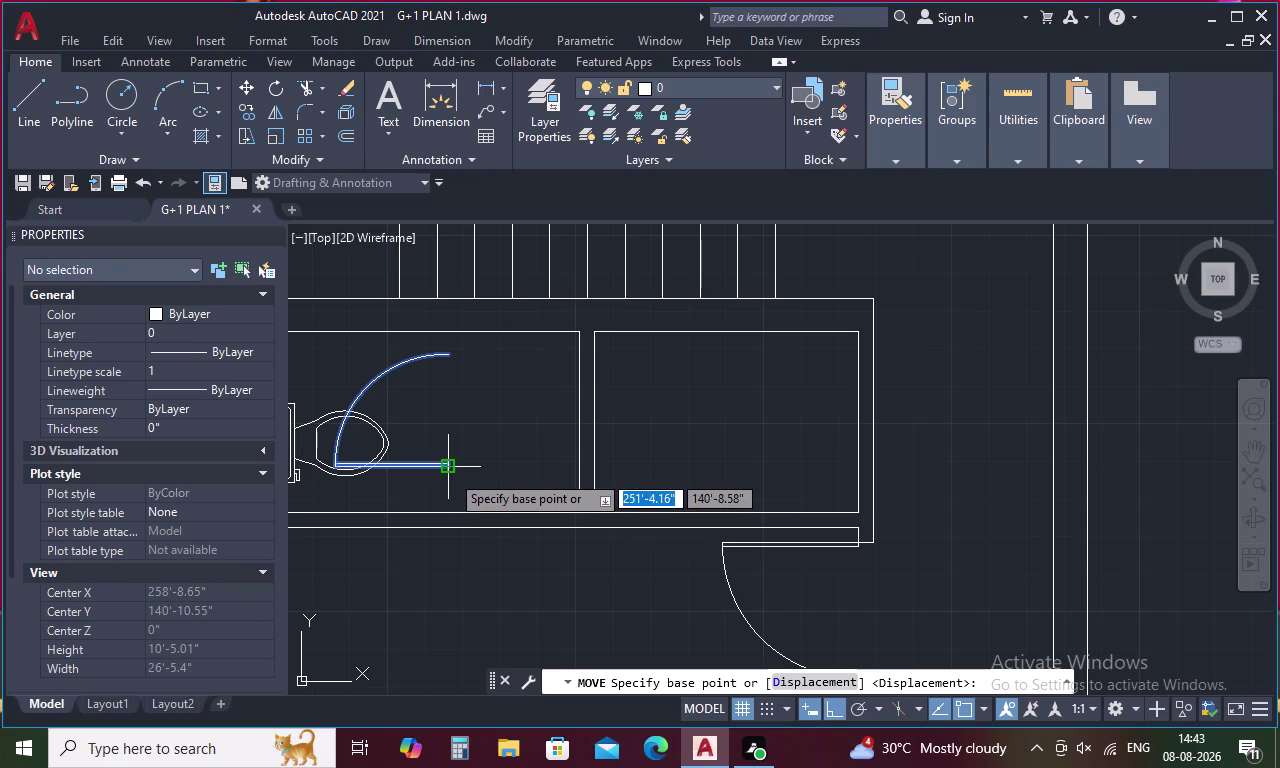
click(450, 473)
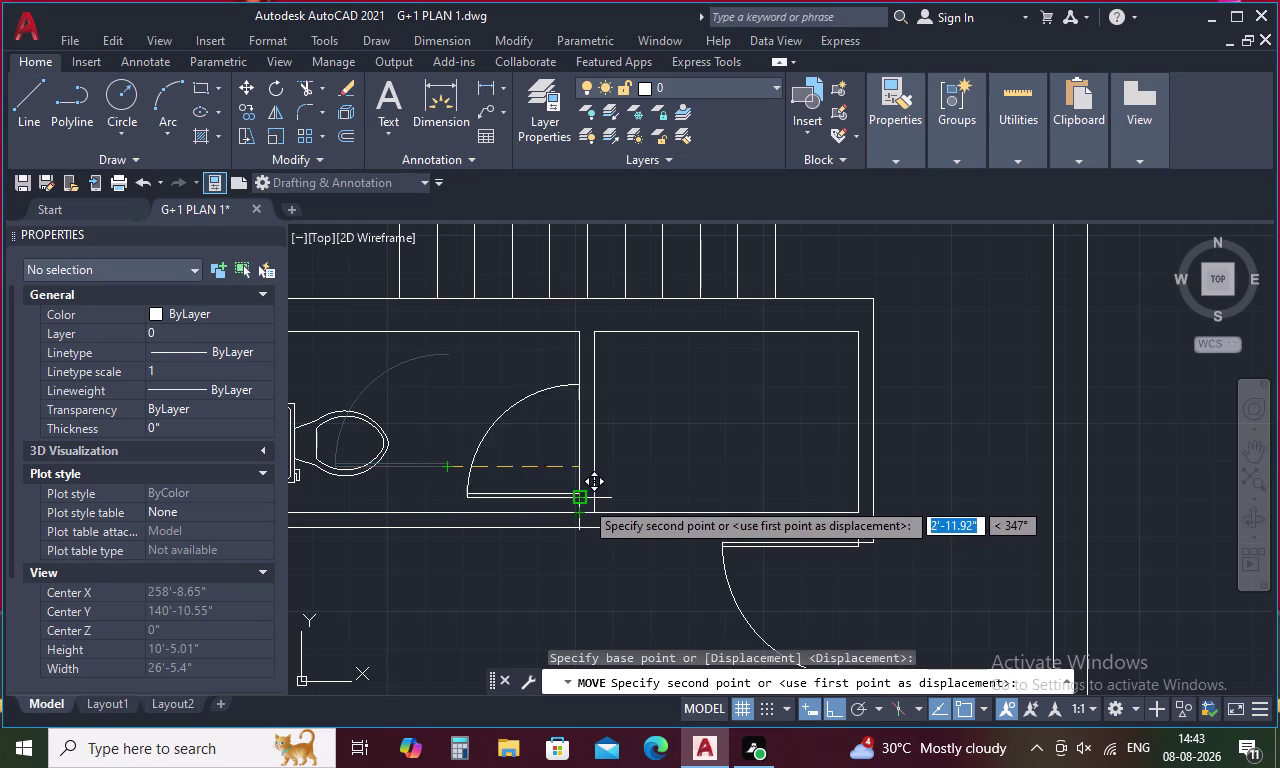
click(584, 500)
key(Escape)
key(e)
key(e)
key(e)
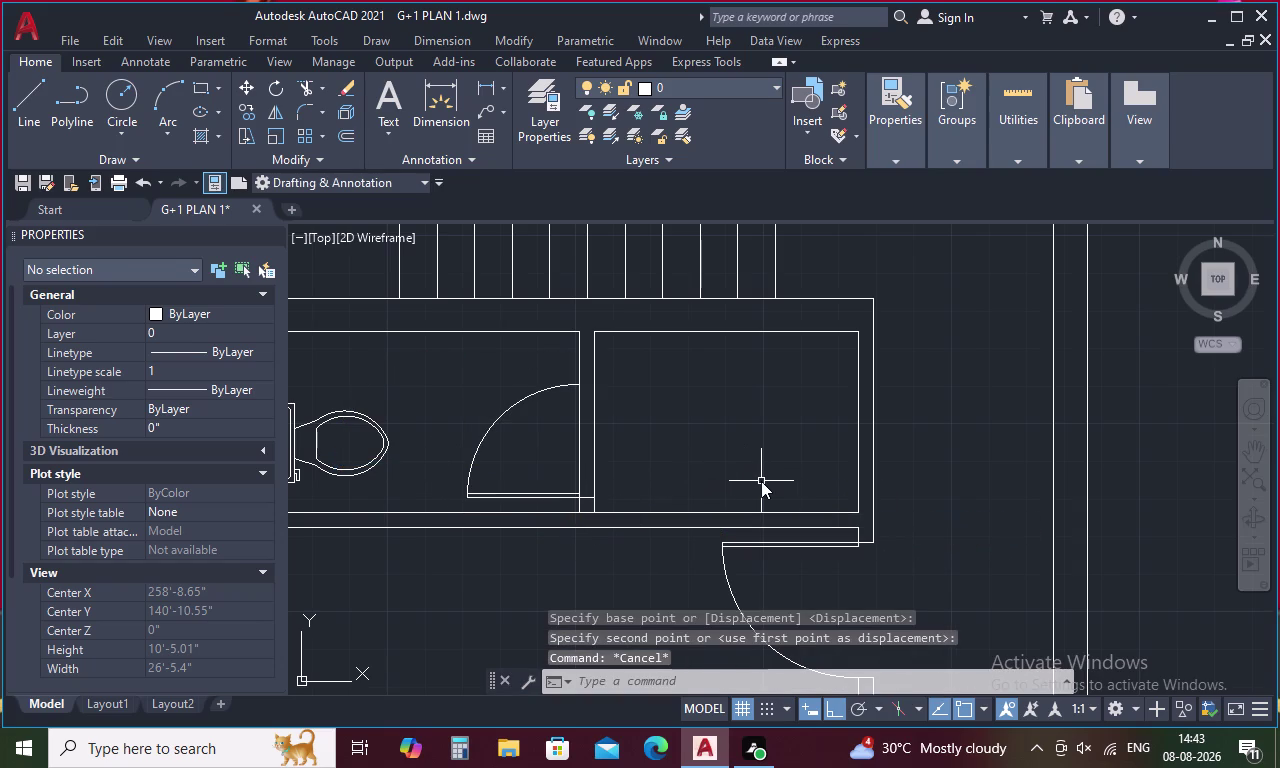
key(Escape)
Abandon a line at the arc's end and fence-trim the wall lines across the doorway.
text(L)
key(space)
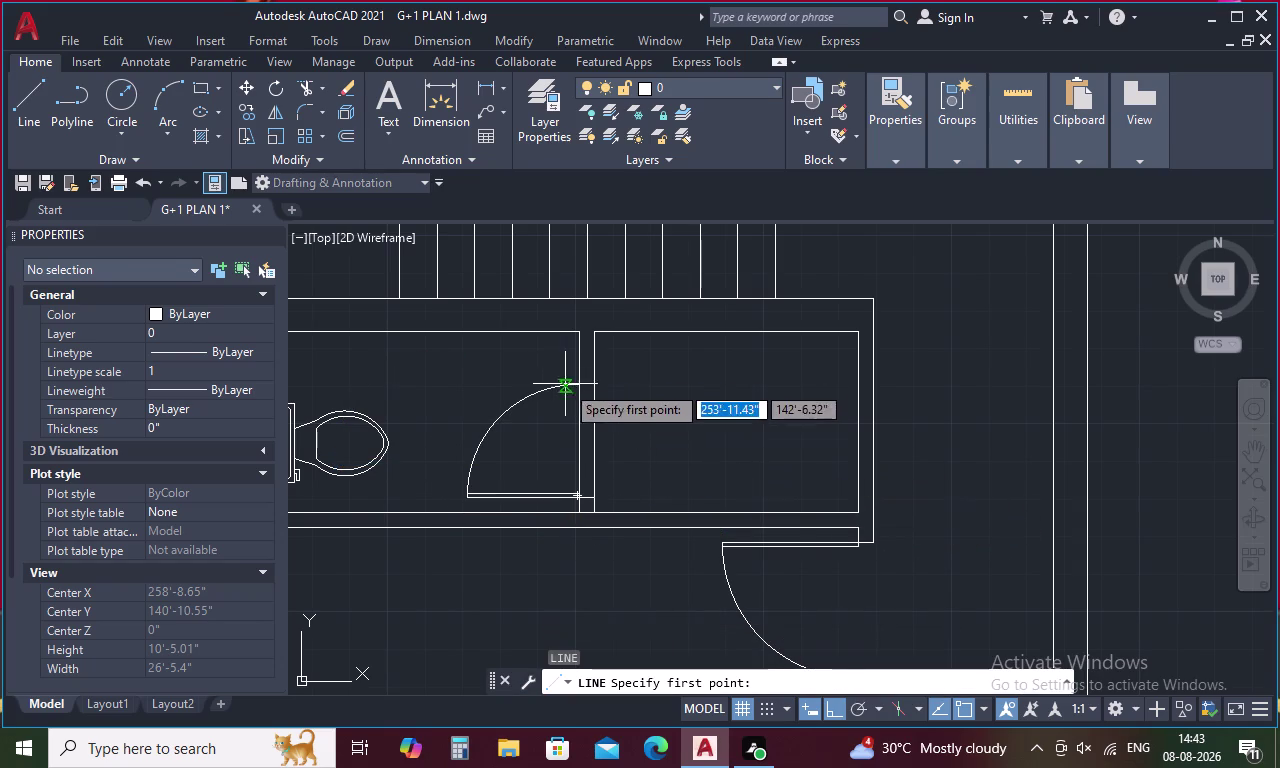
click(577, 391)
click(596, 390)
key(Escape)
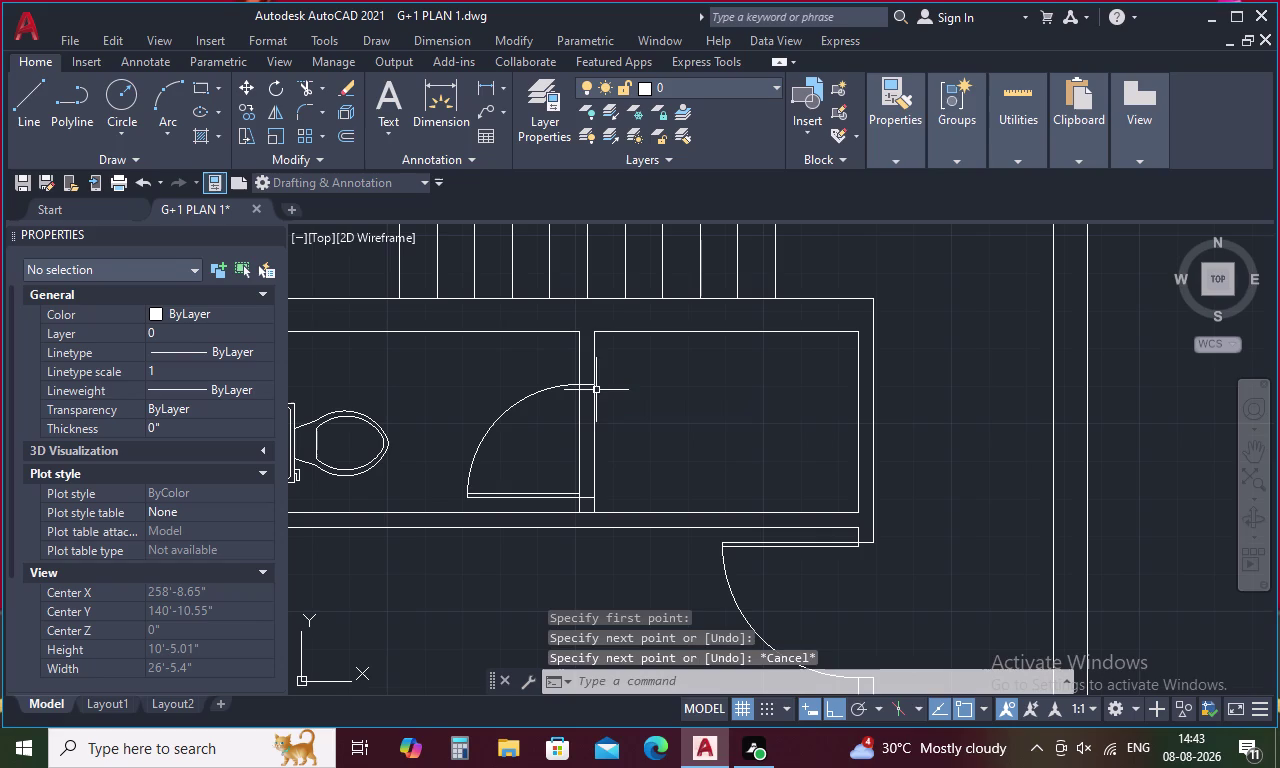
text(TR)
key(space)
drag(610, 417, 567, 432)
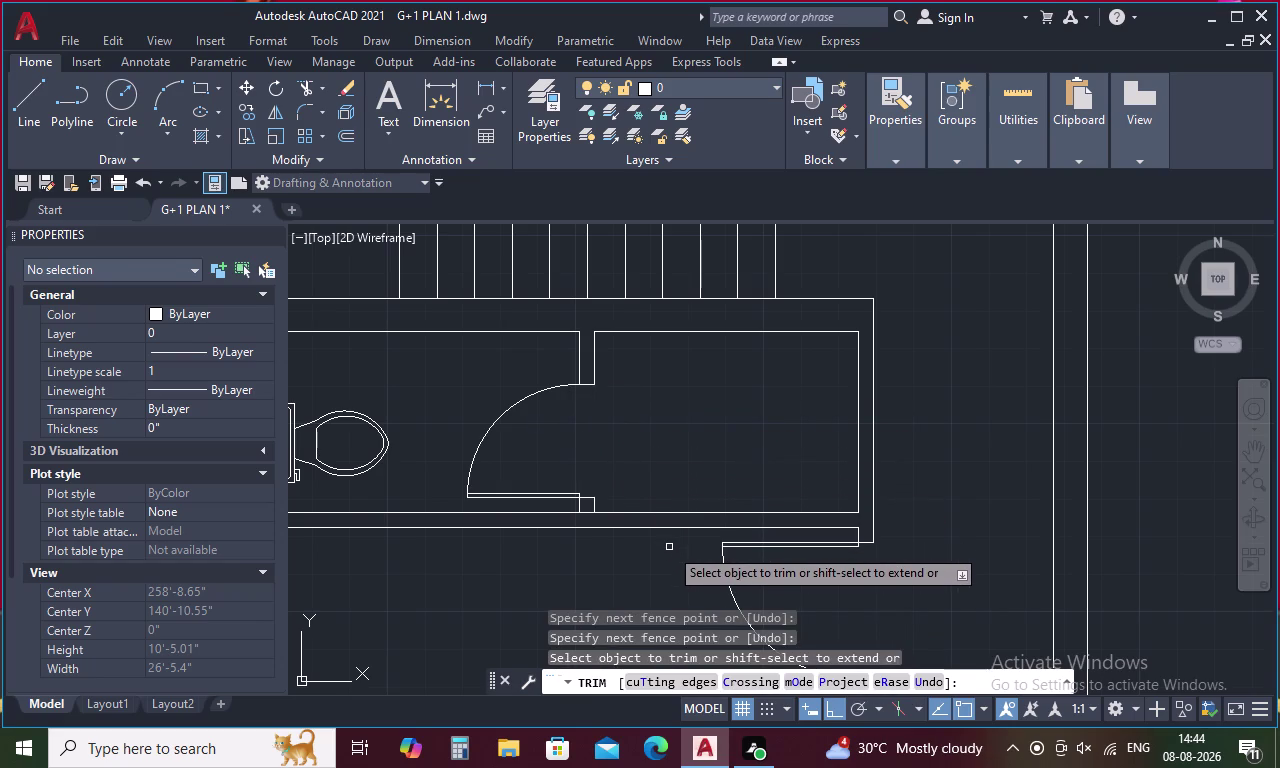
Cancel the trim and extend the toilet's lower wall line.
key(Escape)
scroll(down, 3)
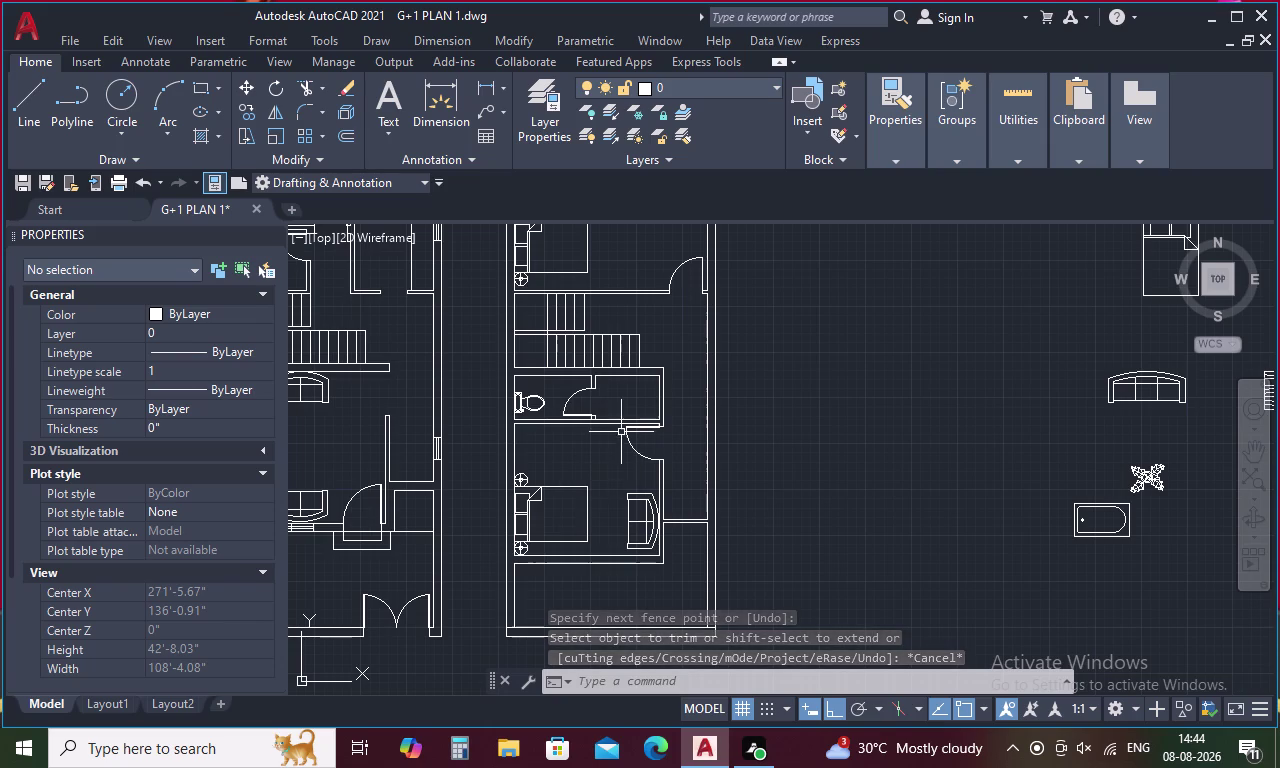
scroll(up, 3)
key(Escape)
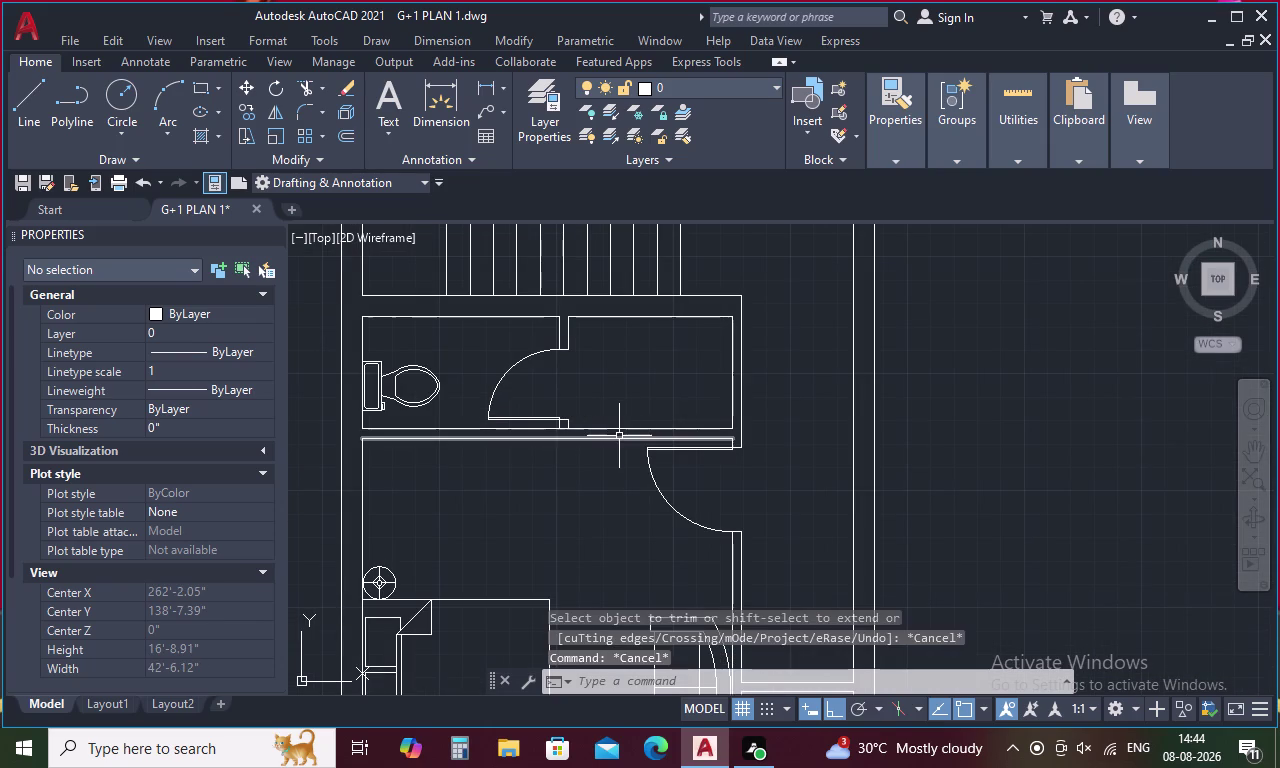
text(EX)
key(space)
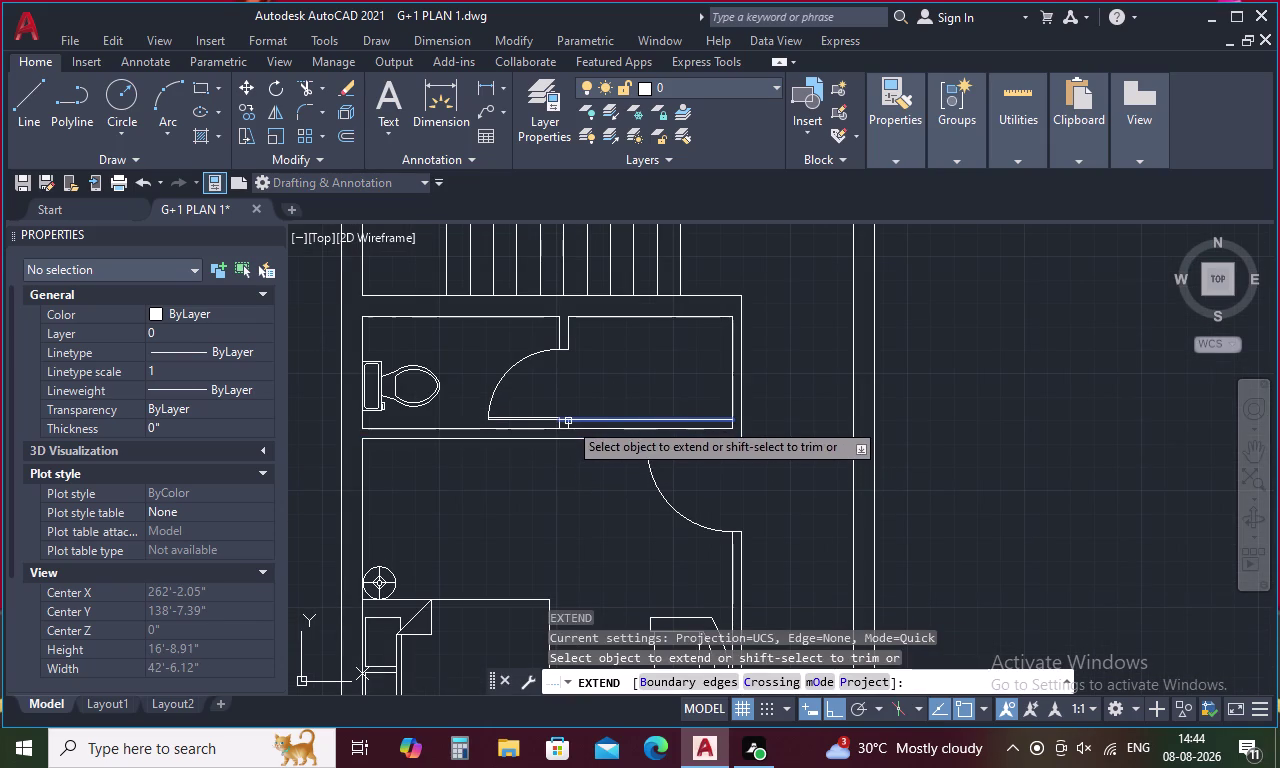
scroll(up, 3)
click(565, 437)
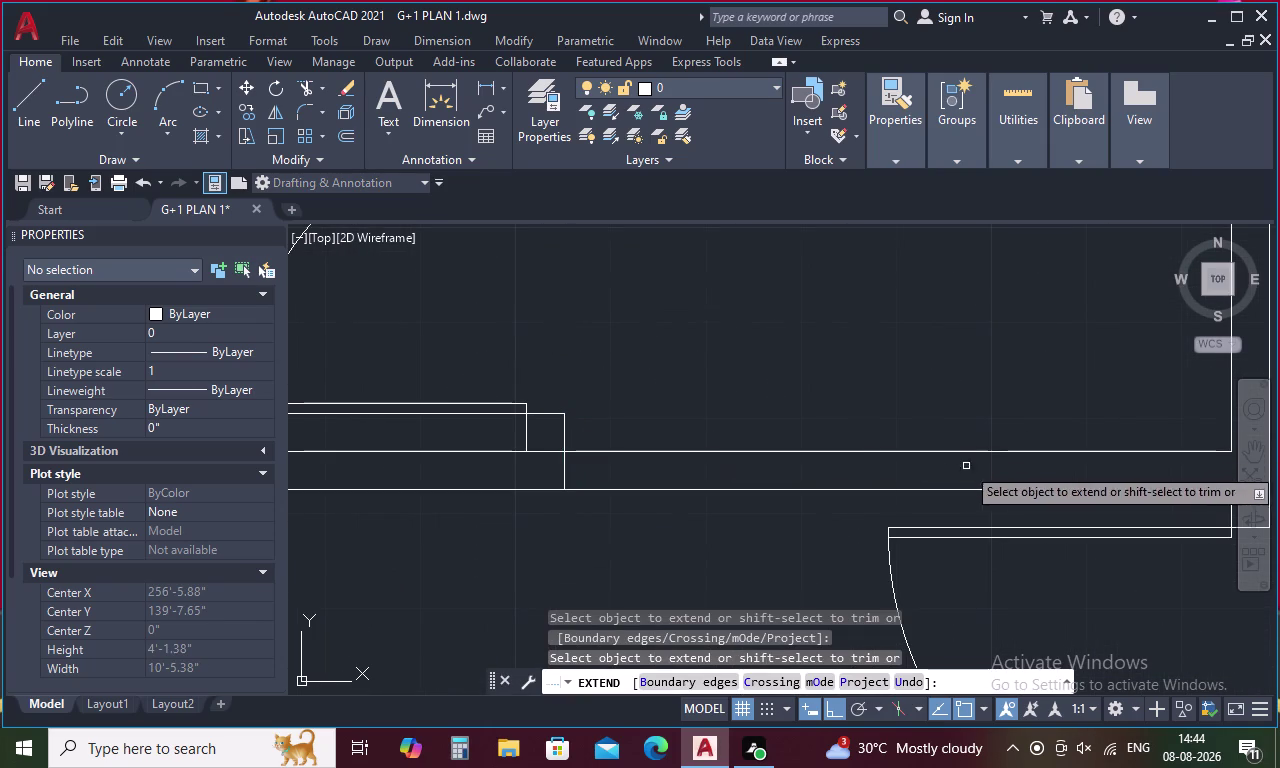
key(Escape)
Trim away the leftover wall line piece.
text(TR)
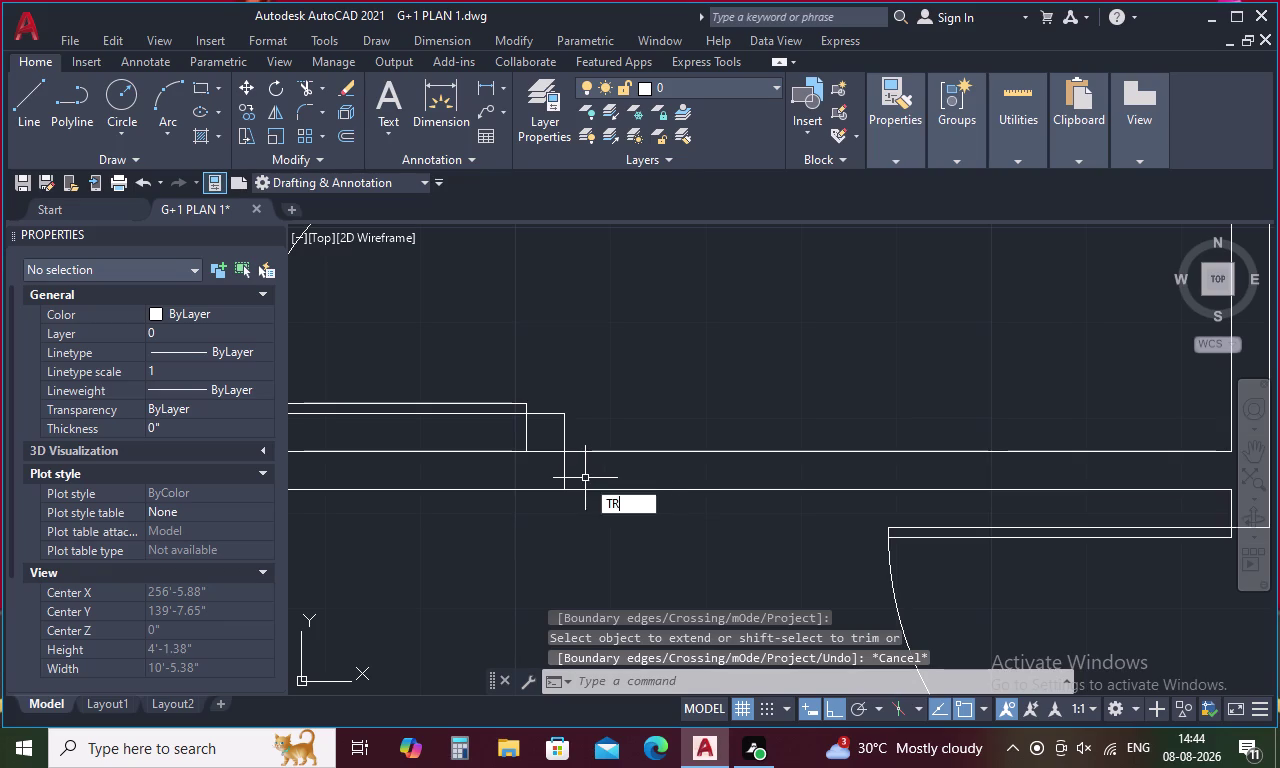
key(space)
click(546, 450)
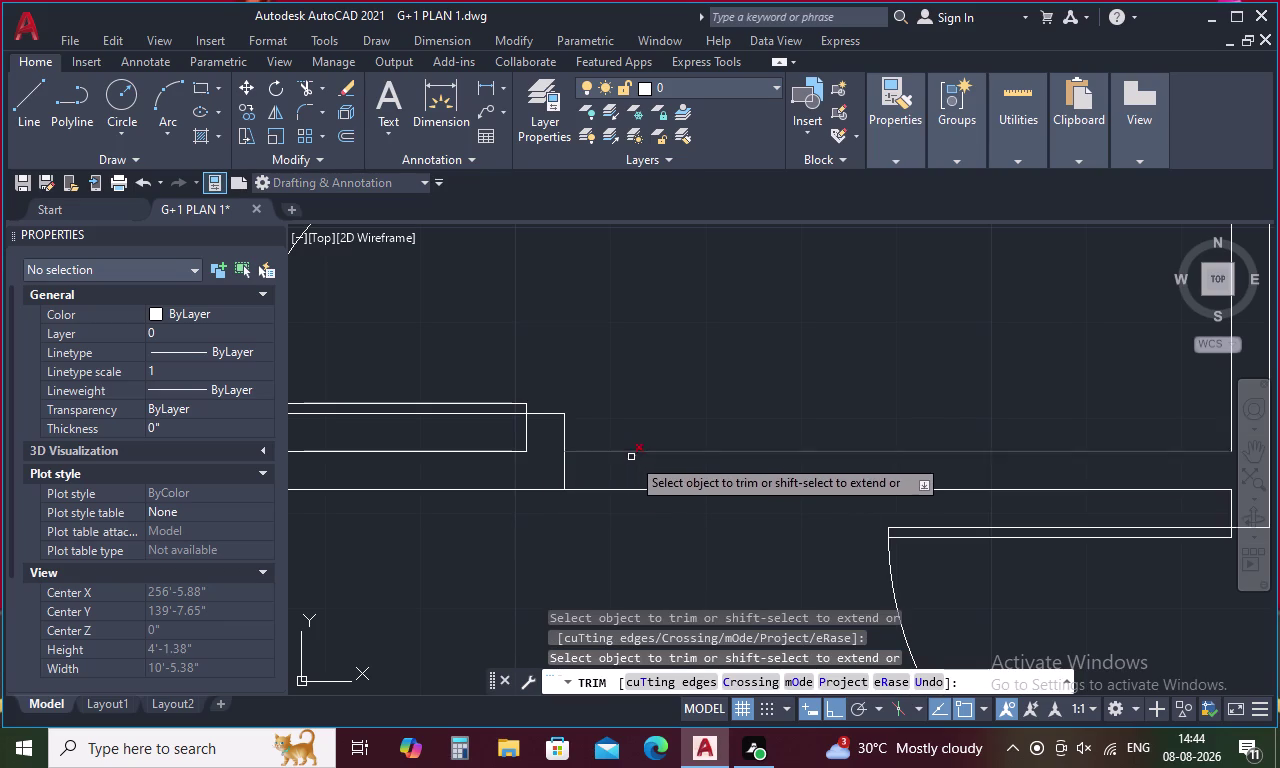
key(Escape)
Offset the vertical wall end line 2'6" to the right to mark the opening.
text(O)
key(space)
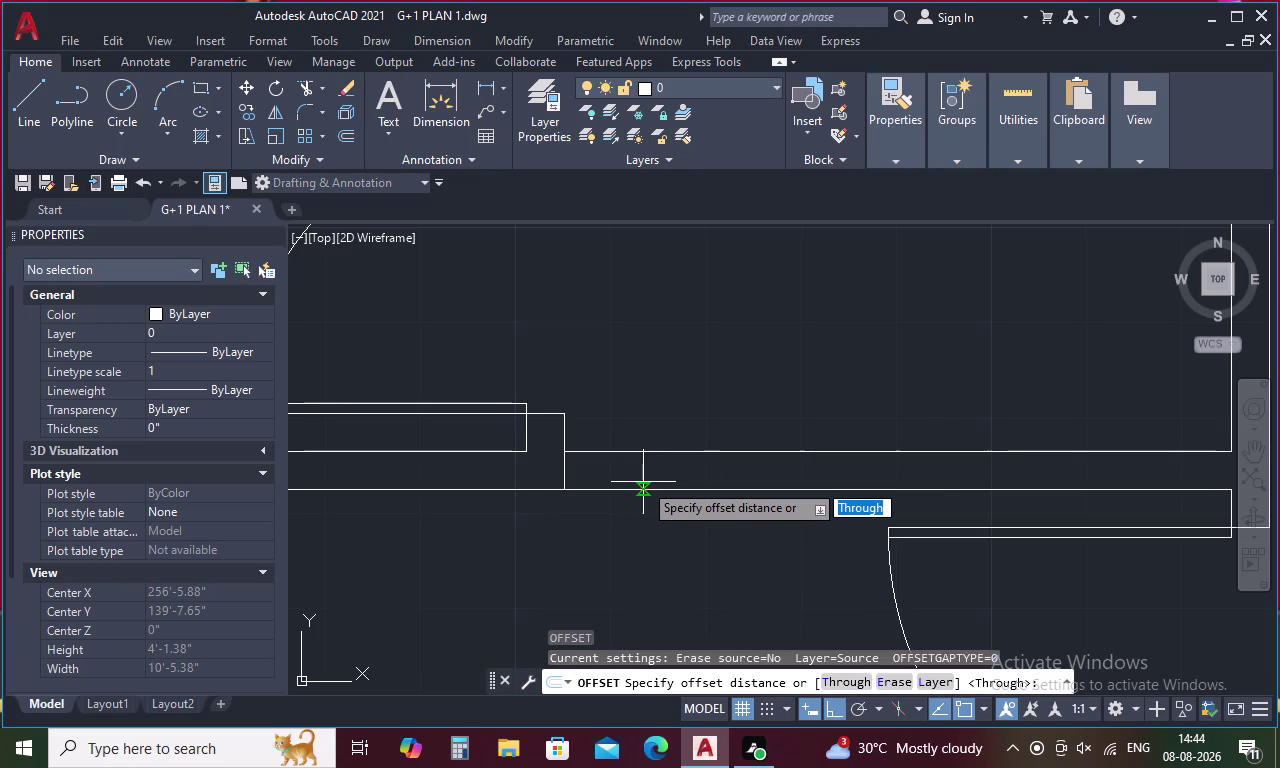
key(2)
key(apostrophe)
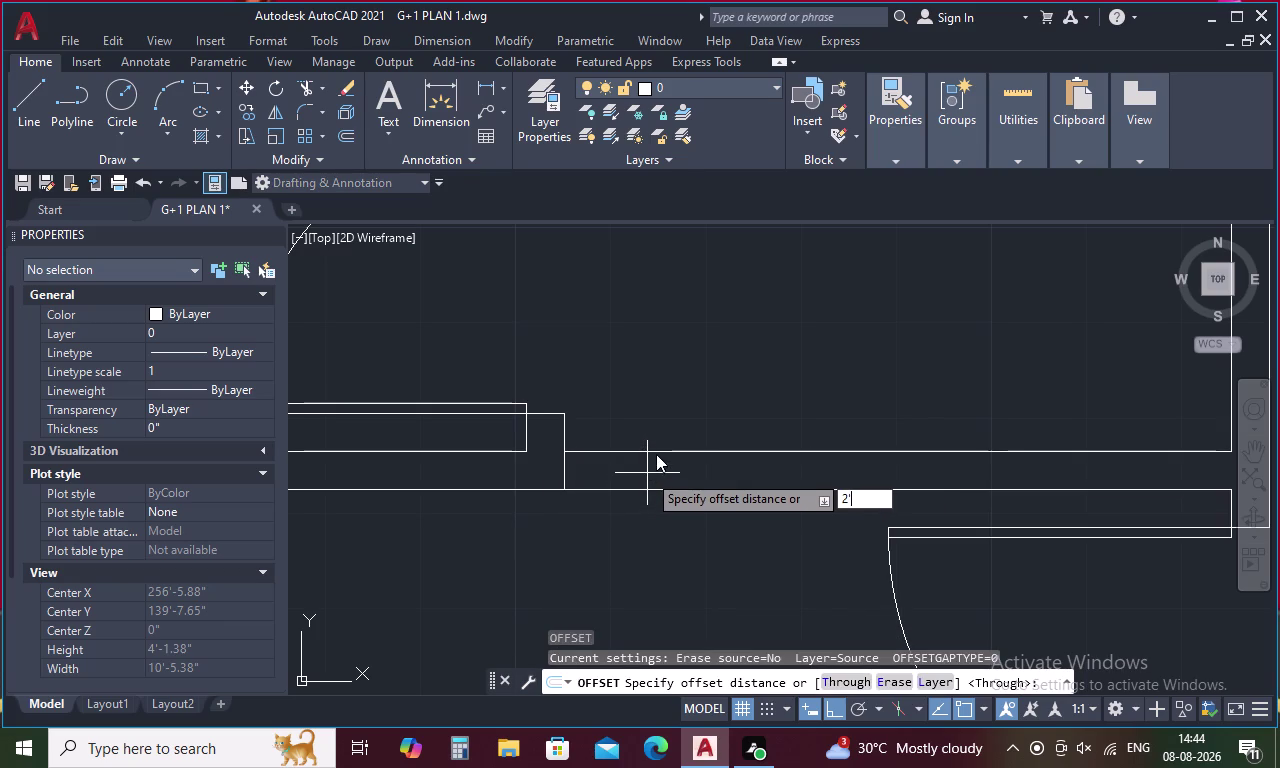
text(6")
key(space)
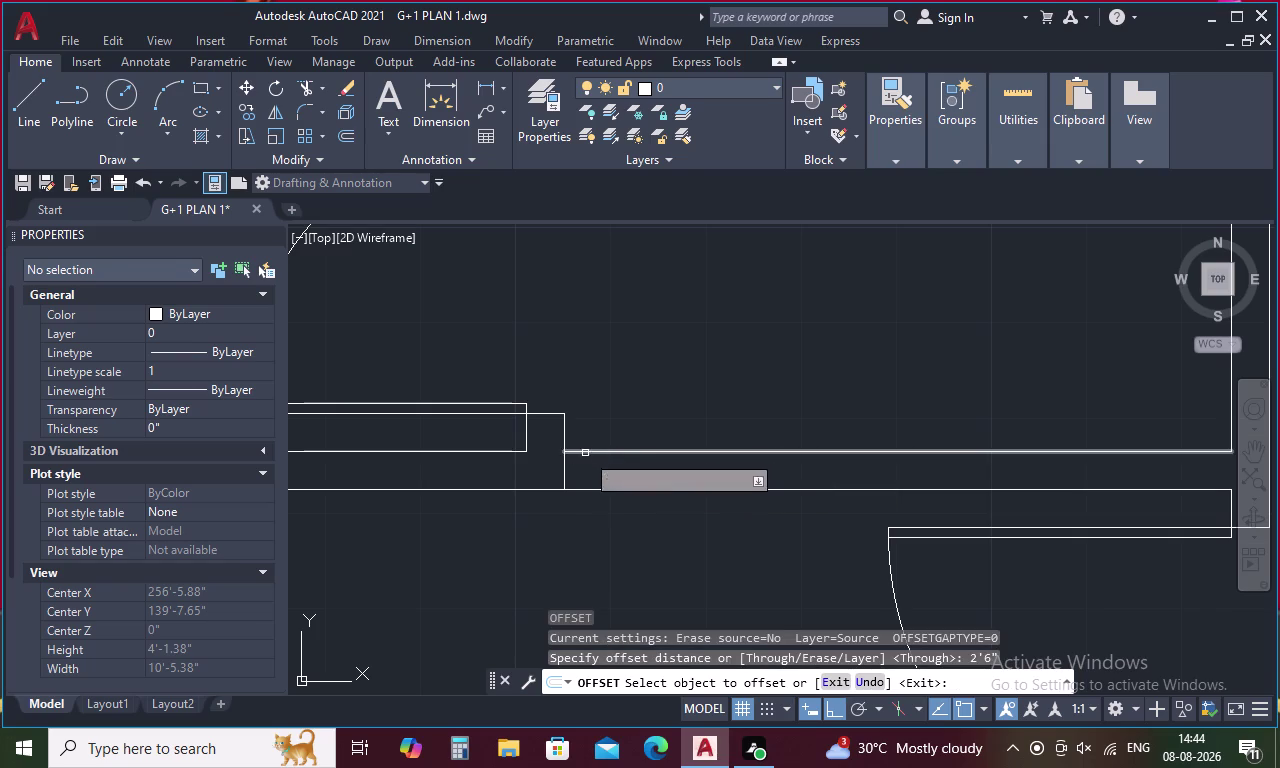
click(566, 470)
click(707, 474)
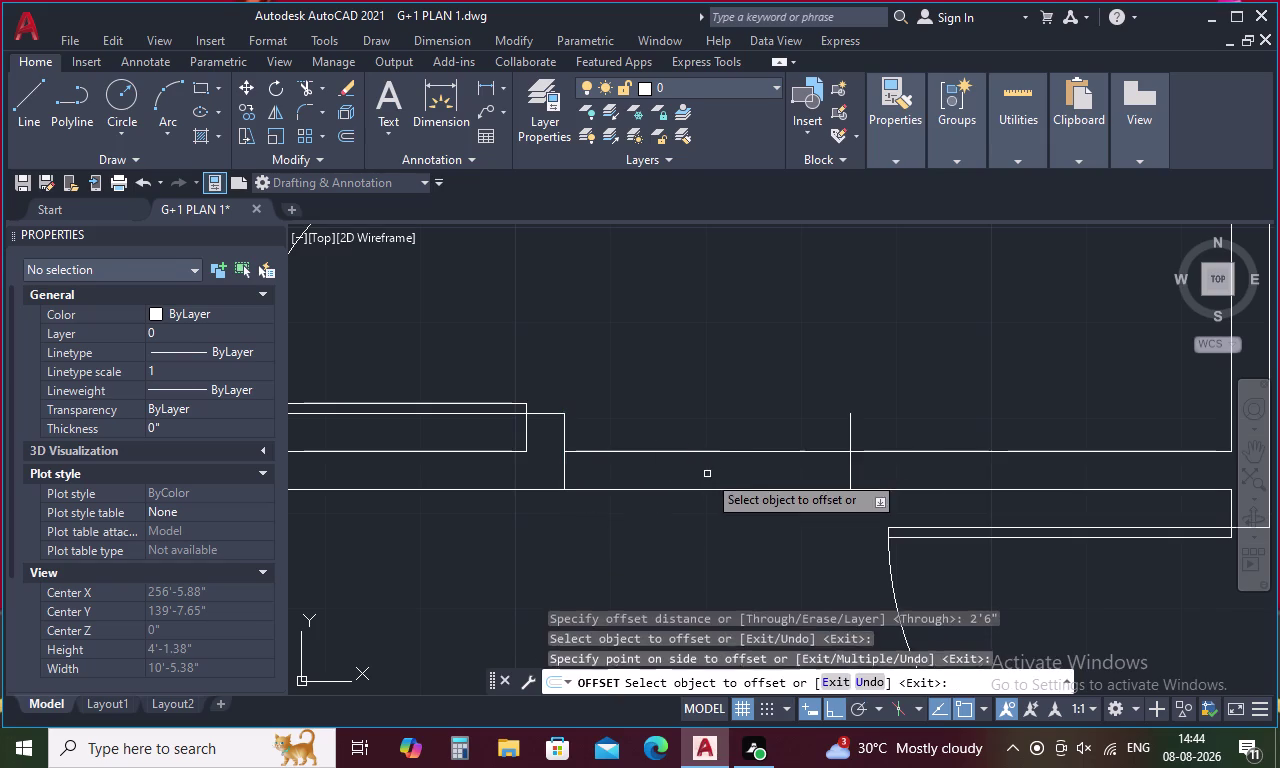
key(Escape)
Fence-trim the wall lines inside the 2'6" doorway below the toilet.
text(TR)
key(space)
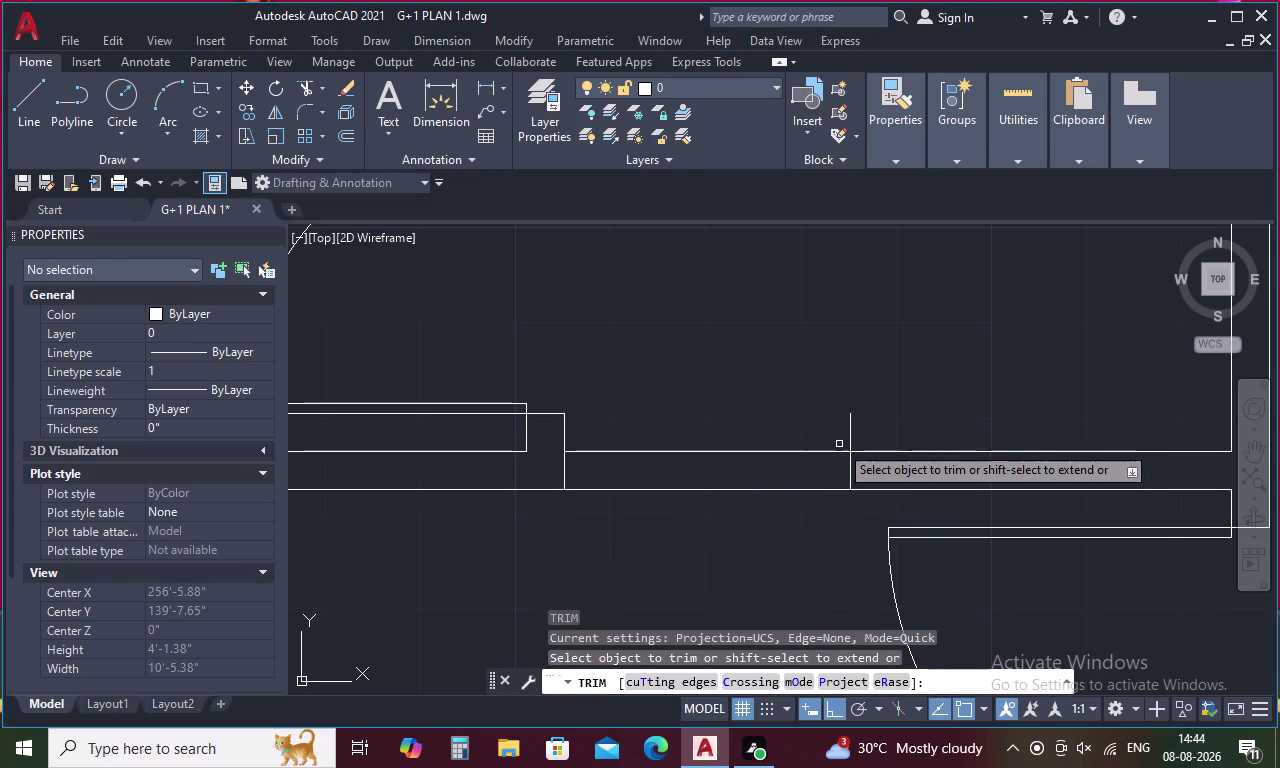
click(850, 442)
drag(771, 440, 767, 454)
click(767, 454)
Zoom out and pan to show both floor plans with the furniture, then end the trim.
scroll(down, 3)
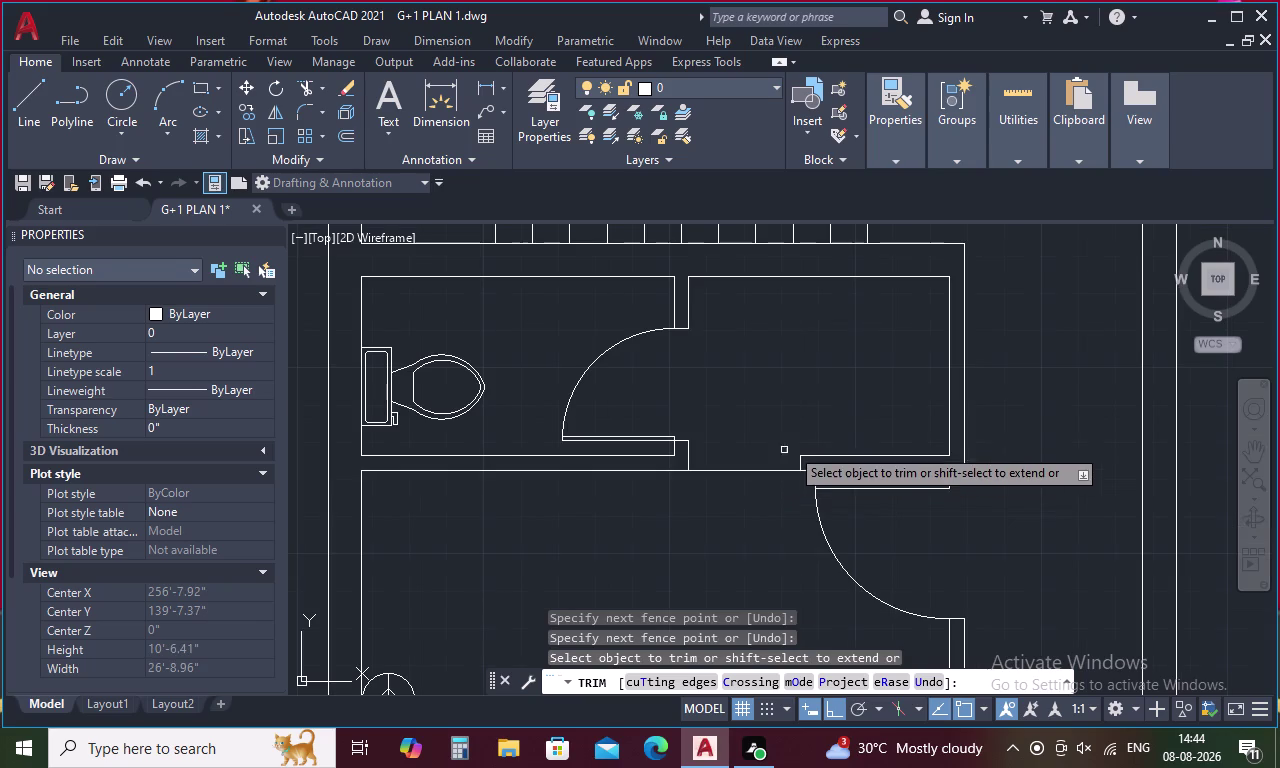
scroll(down, 3)
middle_drag(871, 414, 781, 414)
scroll(down, 3)
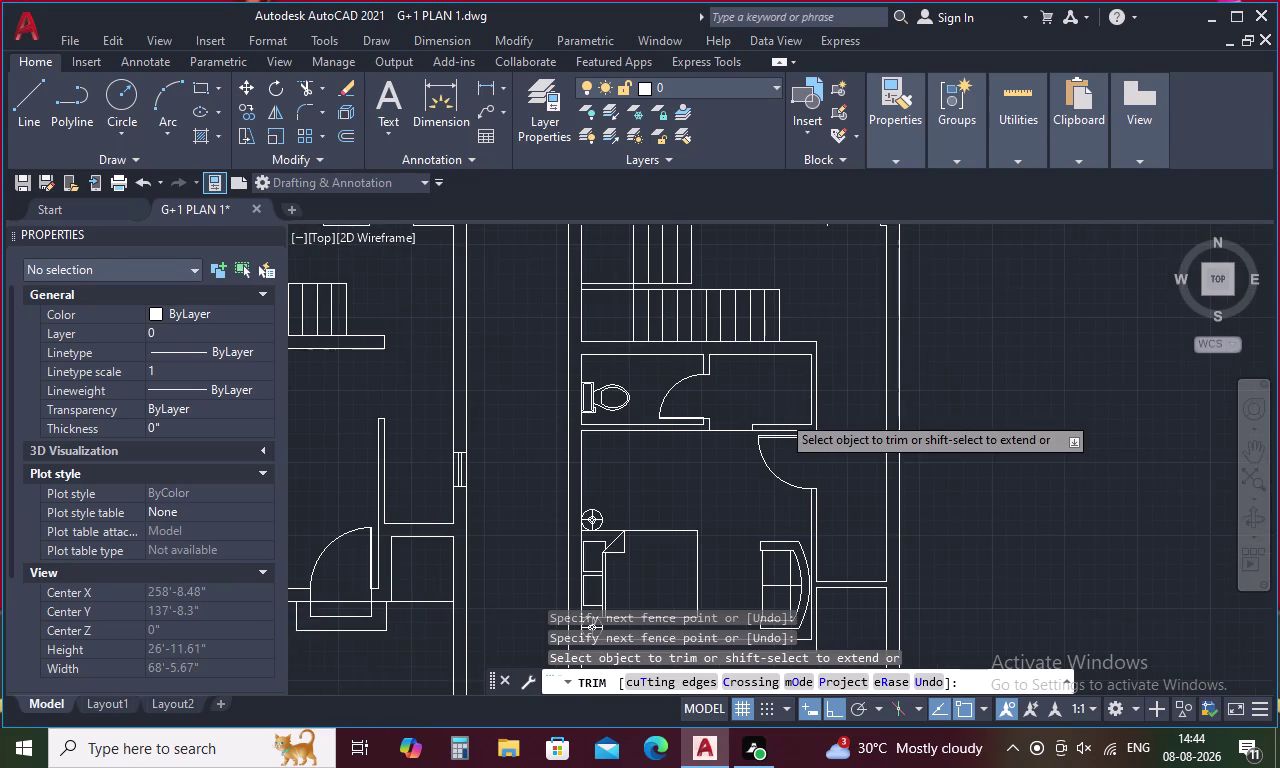
middle_drag(892, 500, 848, 503)
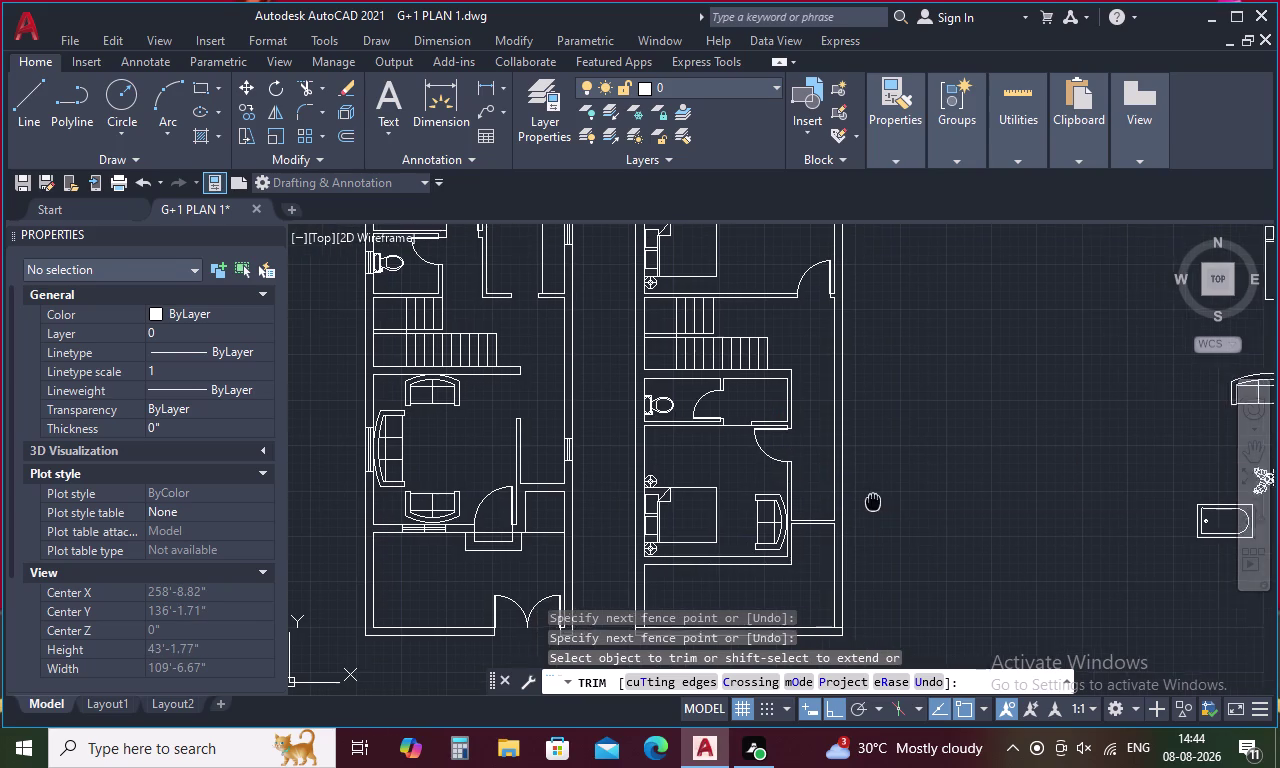
middle_drag(848, 503, 805, 503)
middle_drag(816, 525, 785, 465)
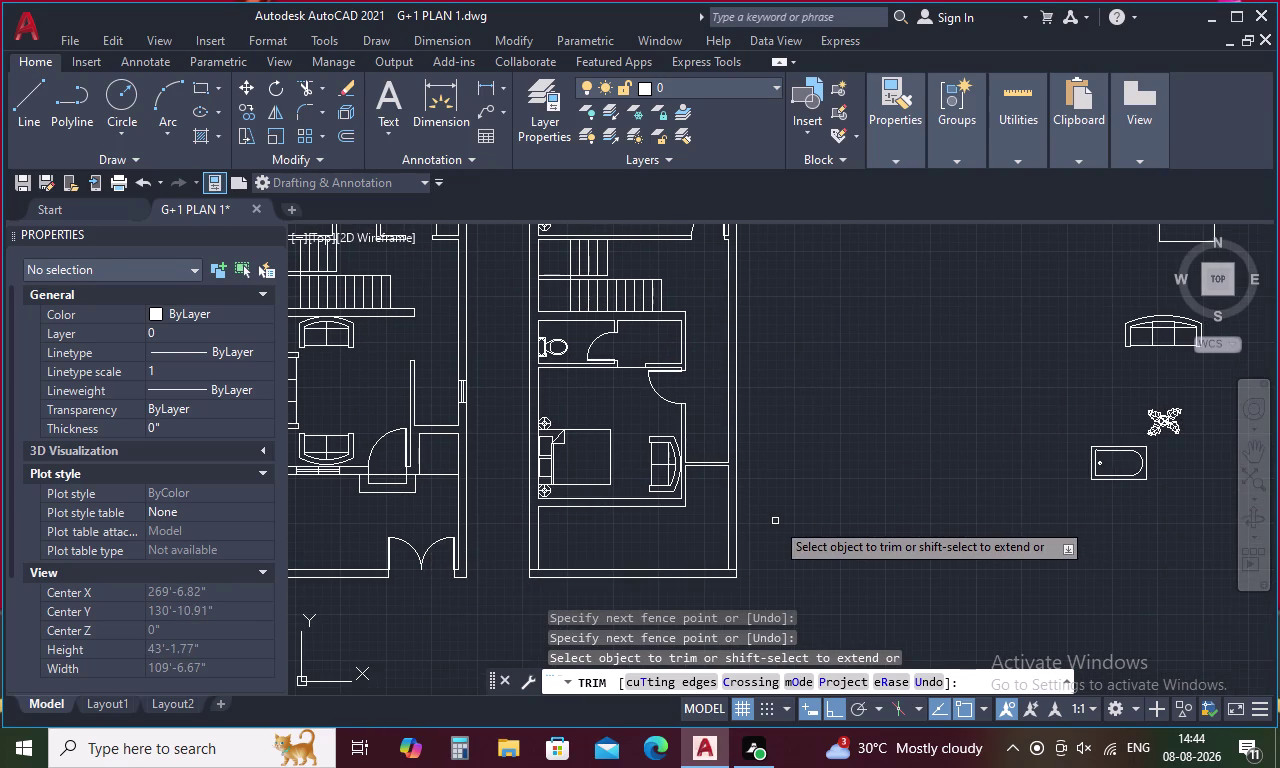
scroll(down, 3)
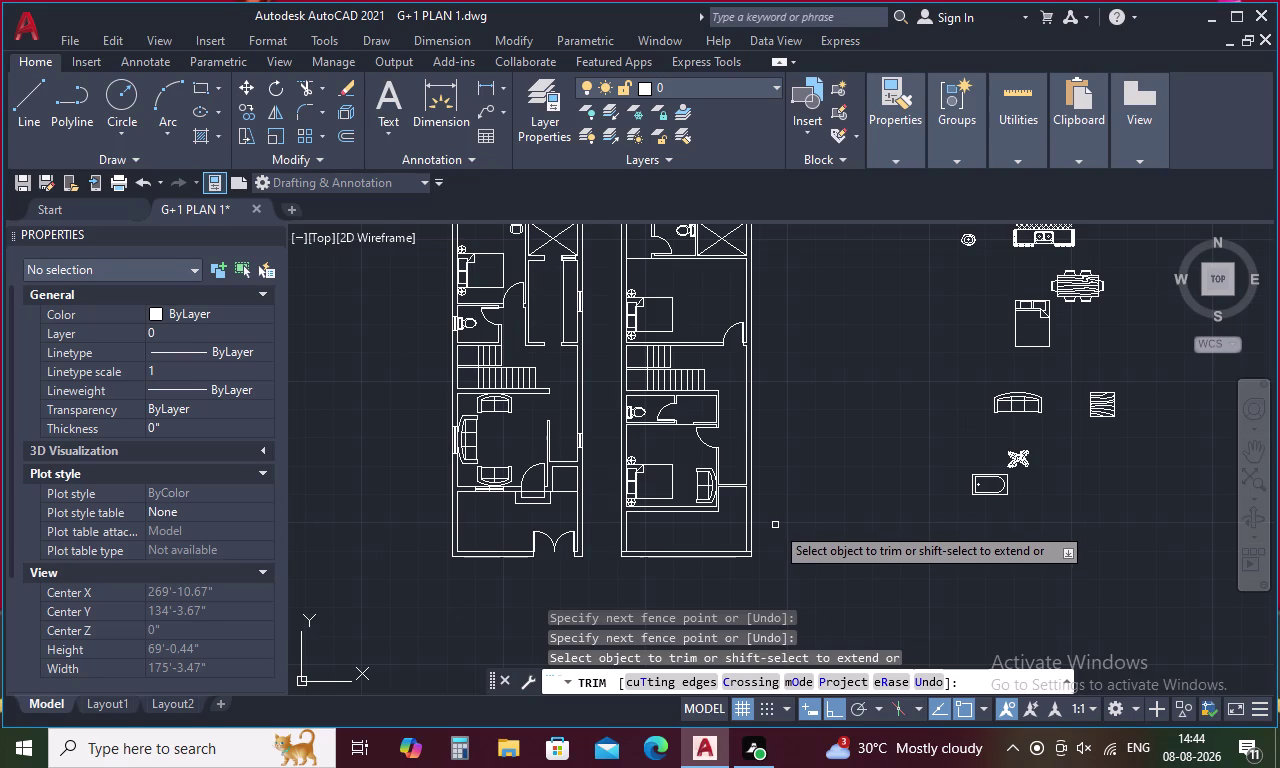
middle_drag(777, 525, 788, 578)
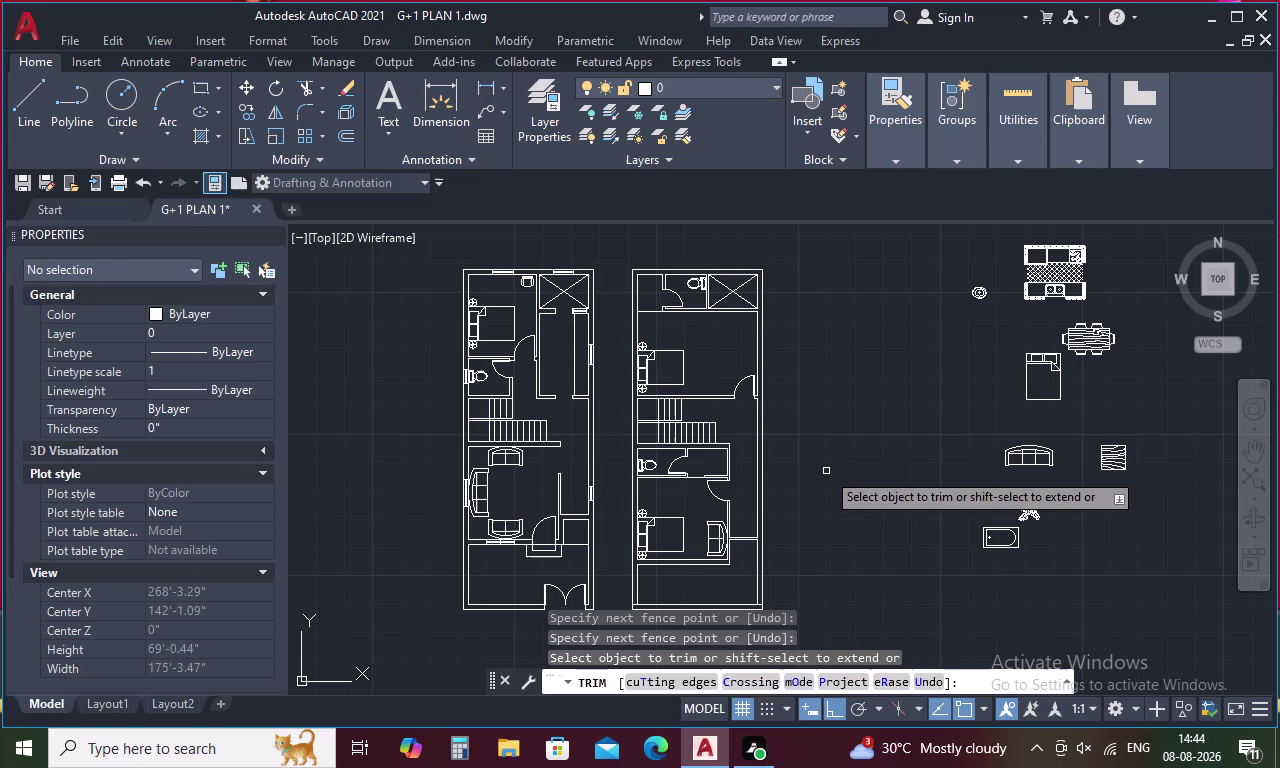
key(Escape)
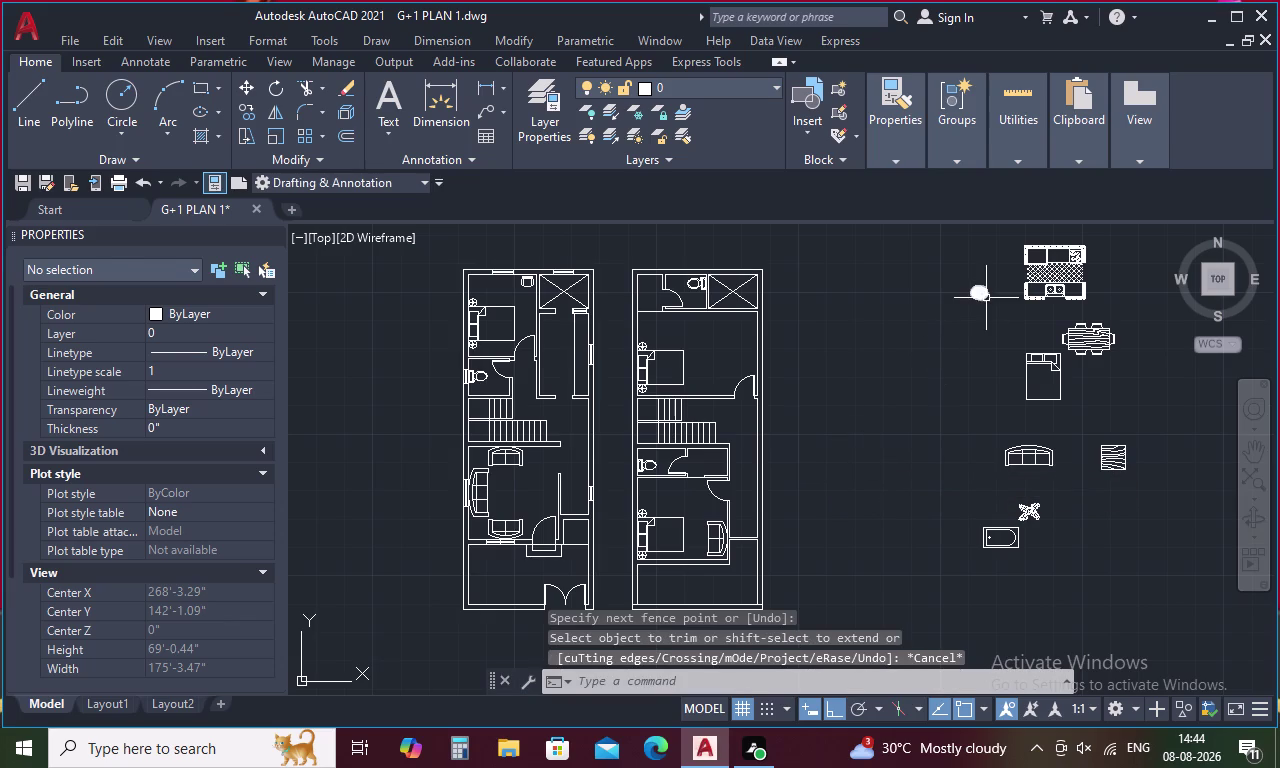
Copy the oval sink from its centre to a spot beside the toilet in the right-hand bathroom.
click(988, 295)
right_click(988, 295)
click(1041, 397)
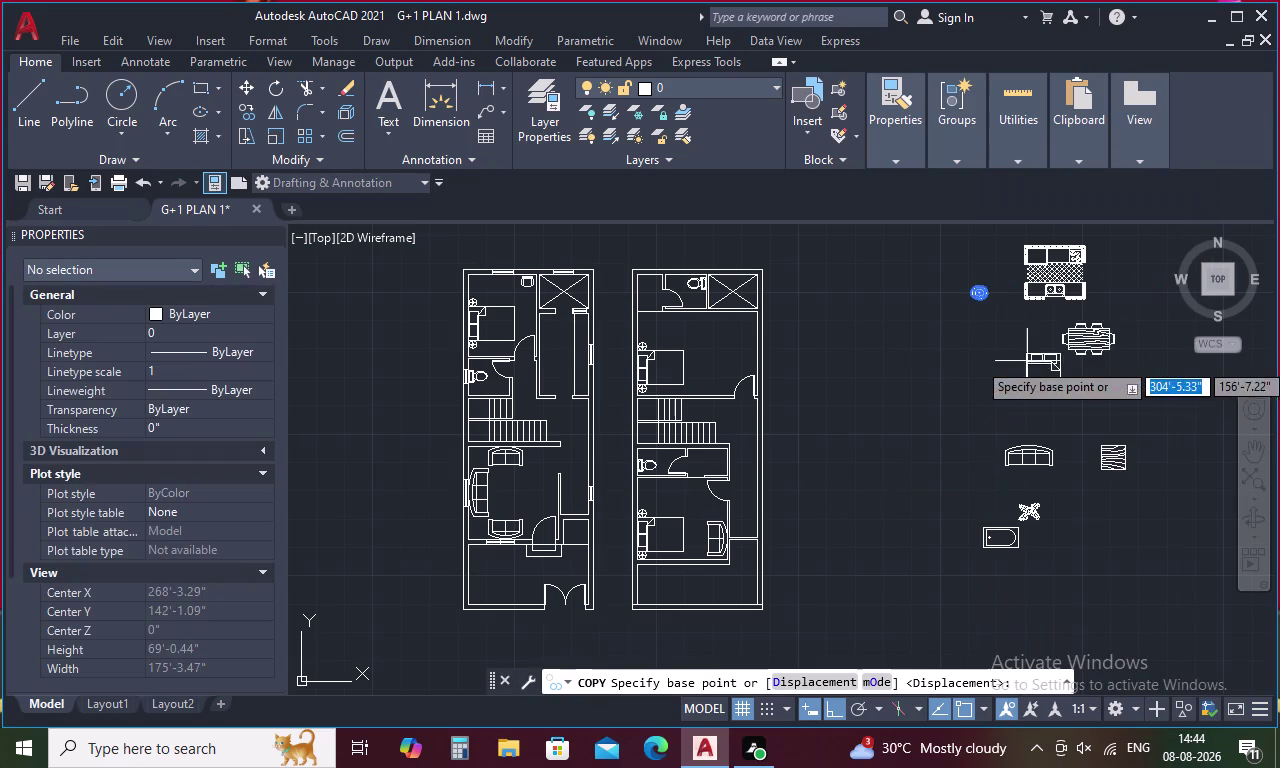
click(977, 289)
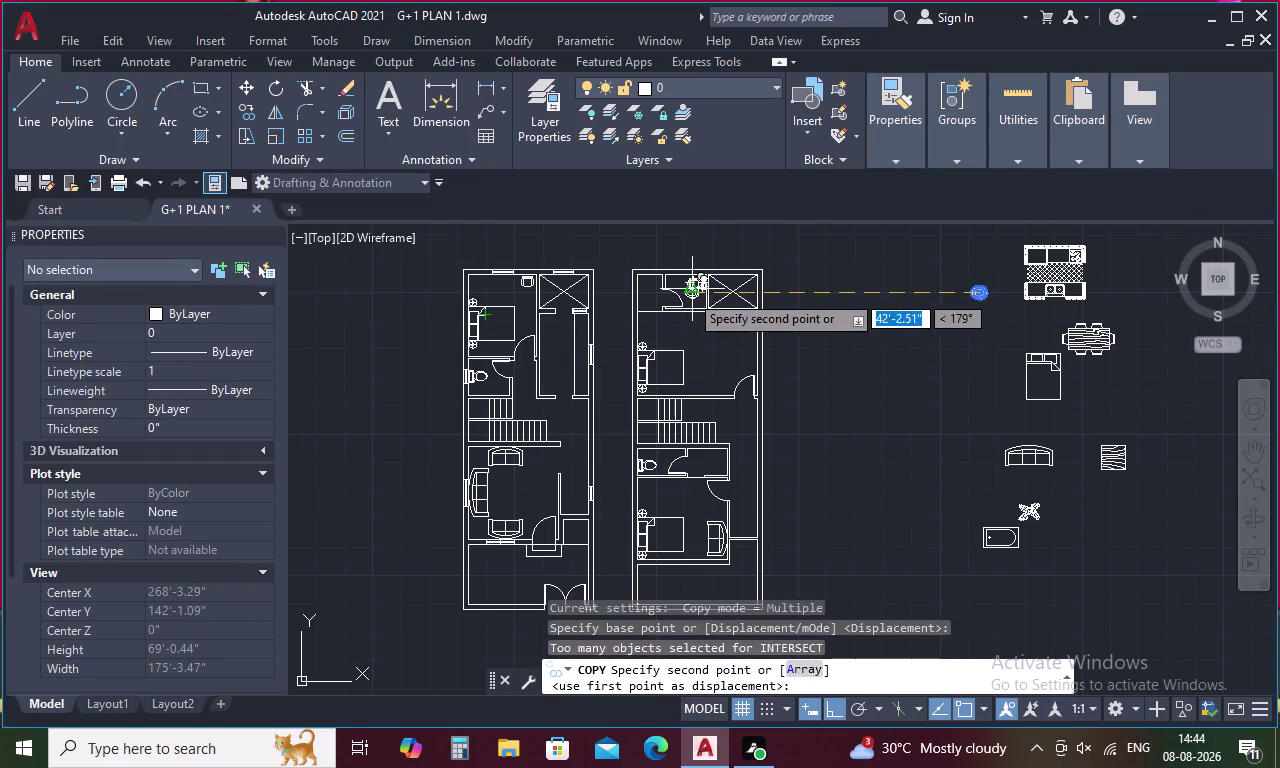
scroll(up, 3)
key(F8)
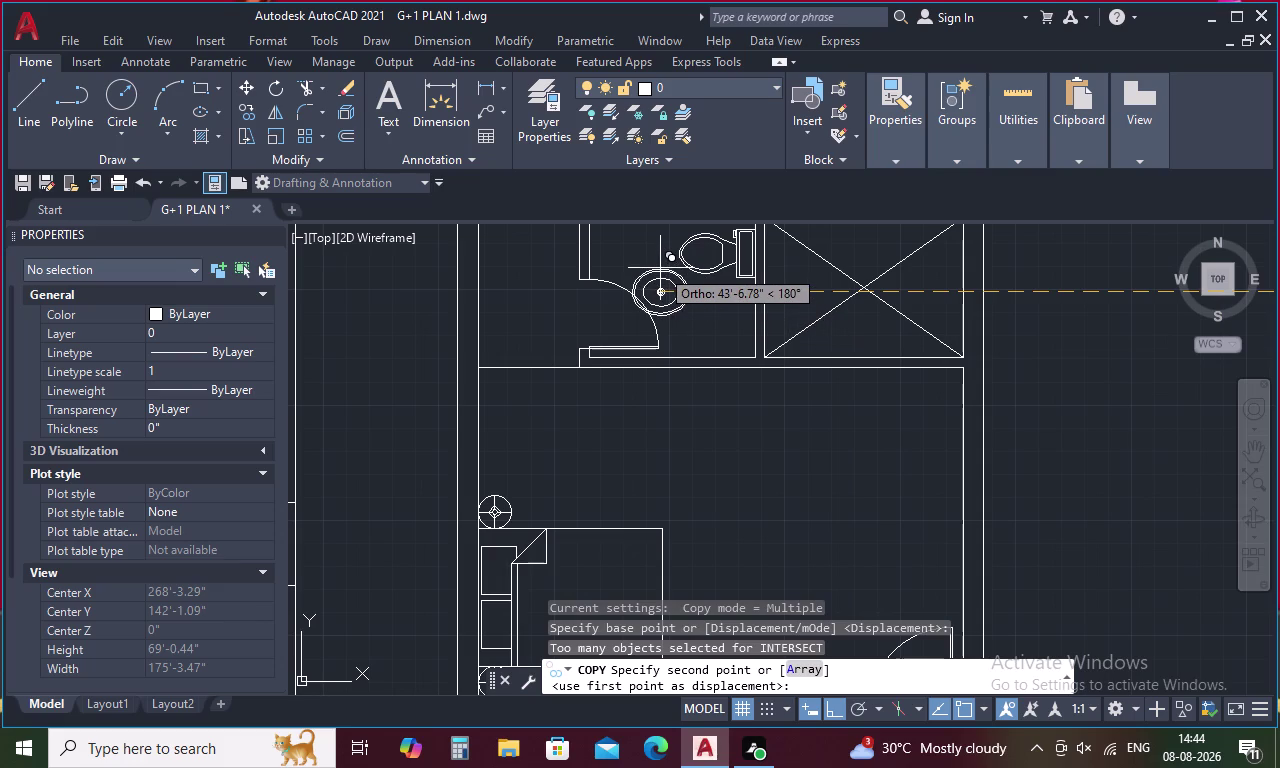
middle_drag(660, 268, 667, 387)
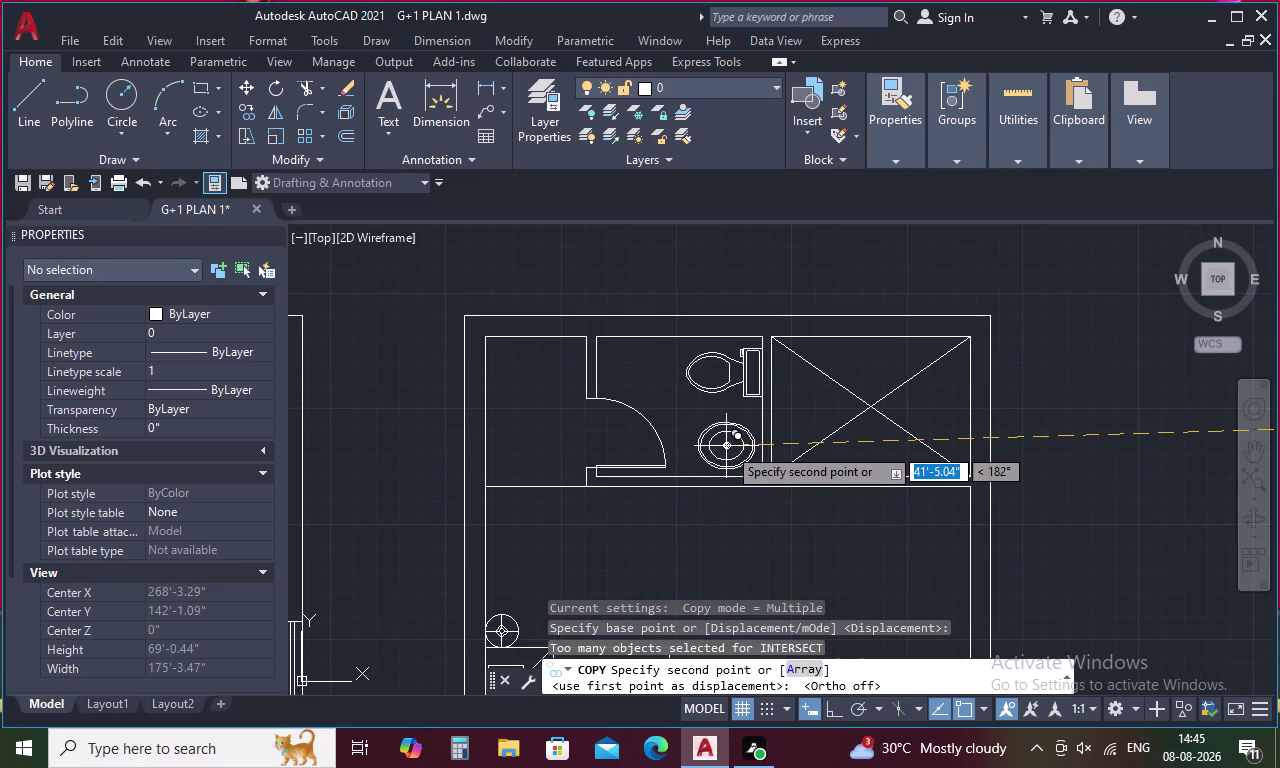
click(728, 446)
scroll(down, 3)
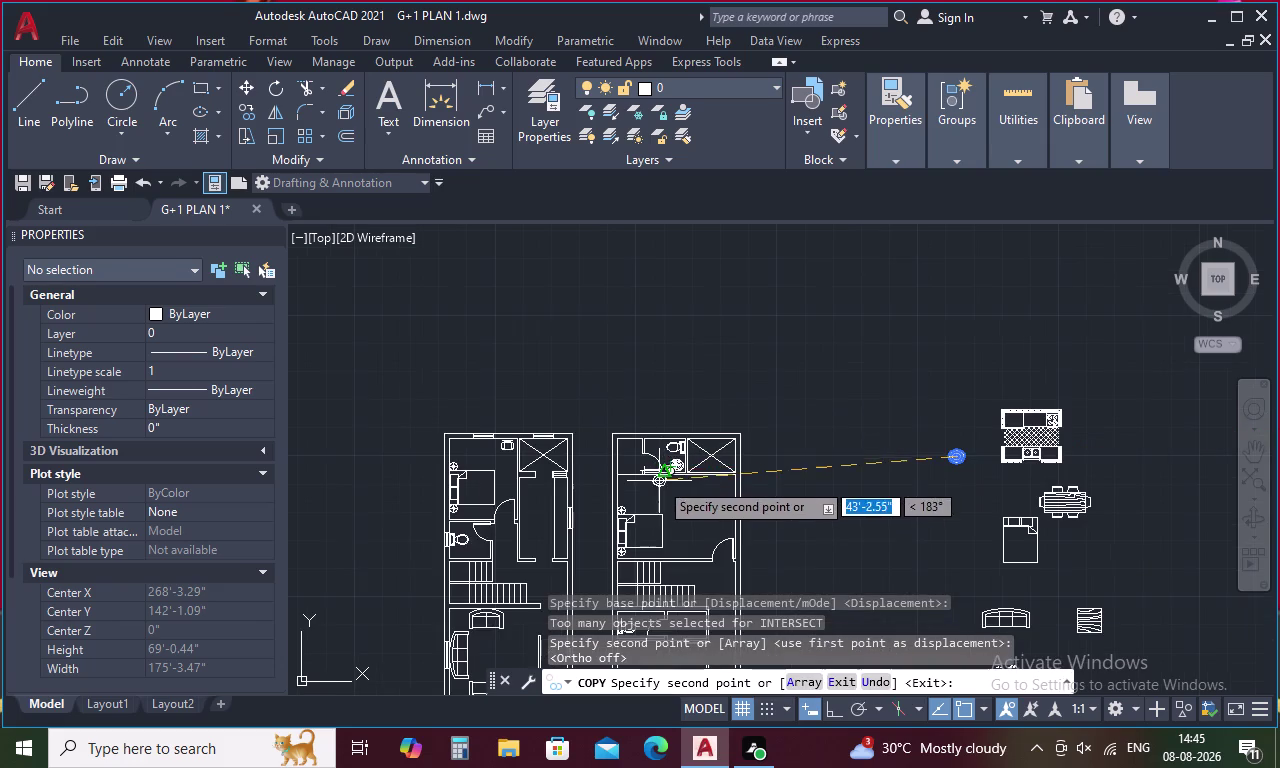
middle_drag(659, 482, 787, 357)
scroll(up, 3)
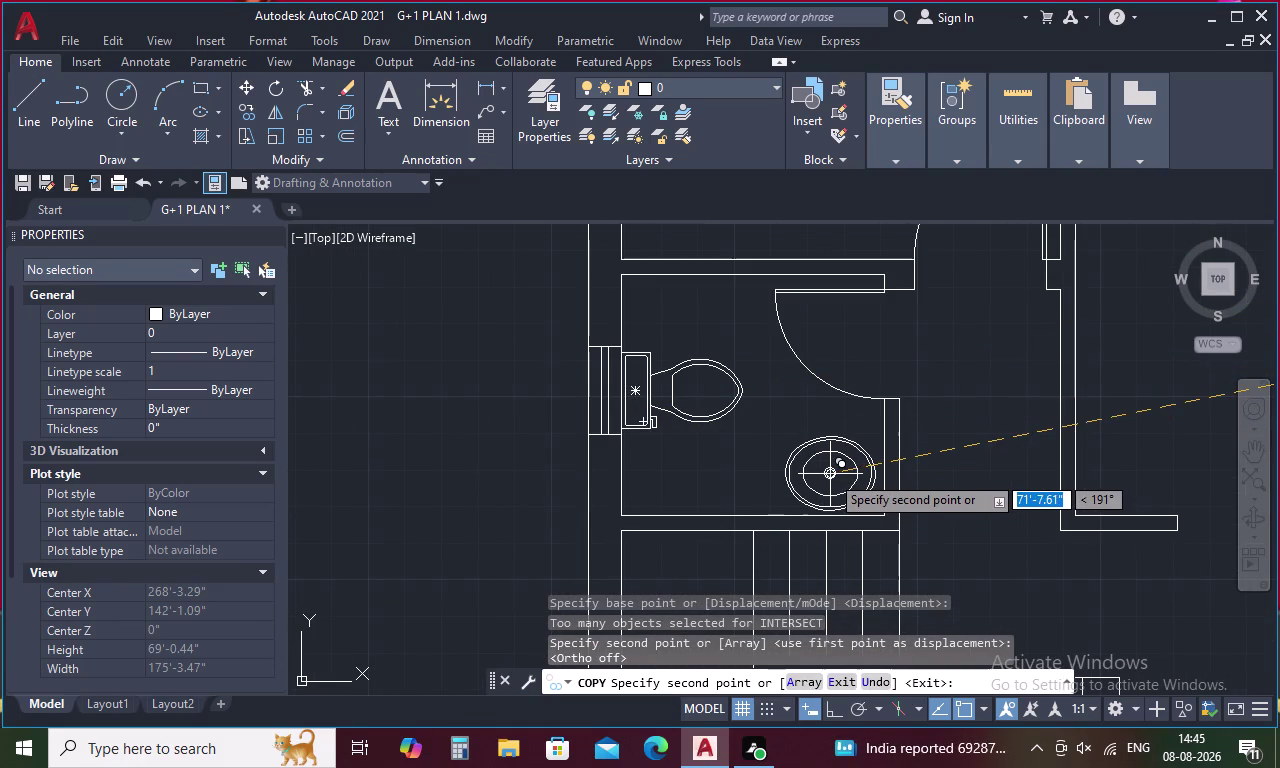
click(832, 472)
Place one more copy of the sink in the bathroom area, then end copying.
scroll(down, 3)
middle_drag(878, 600, 833, 413)
scroll(down, 3)
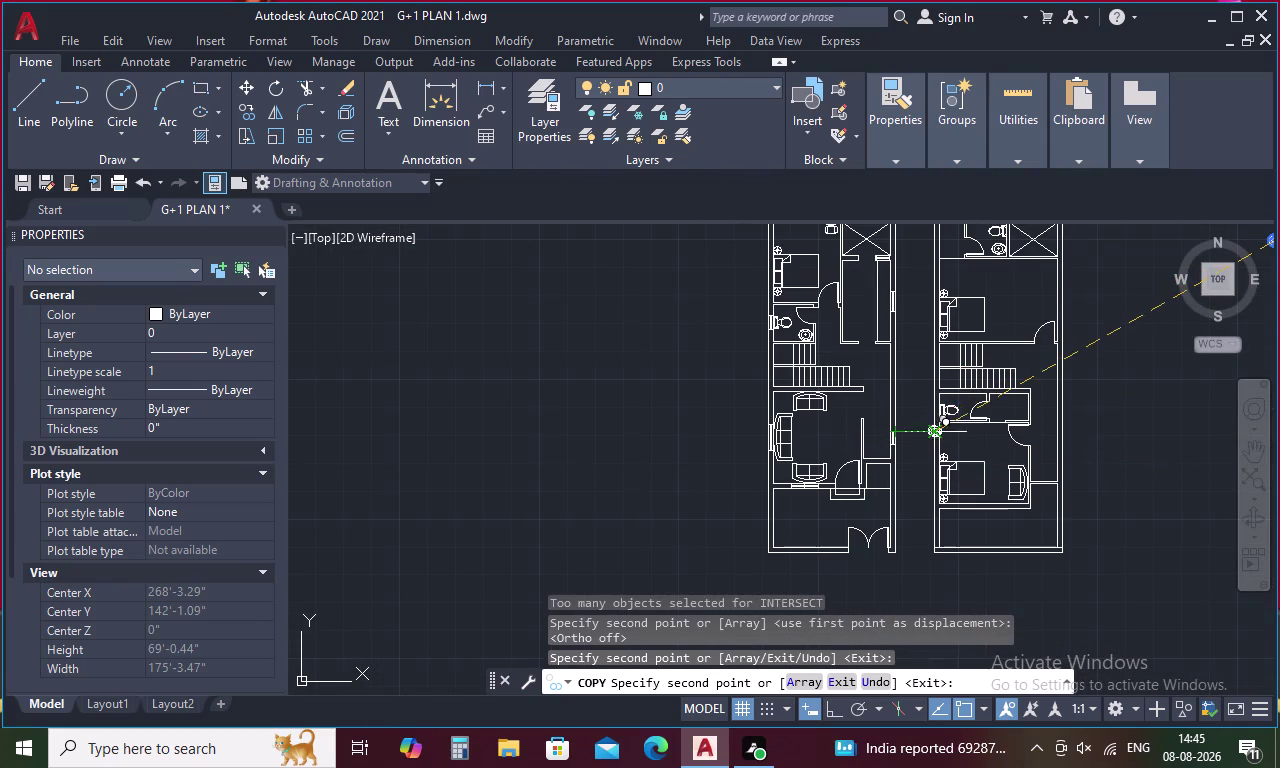
scroll(up, 3)
scroll(up, 3)
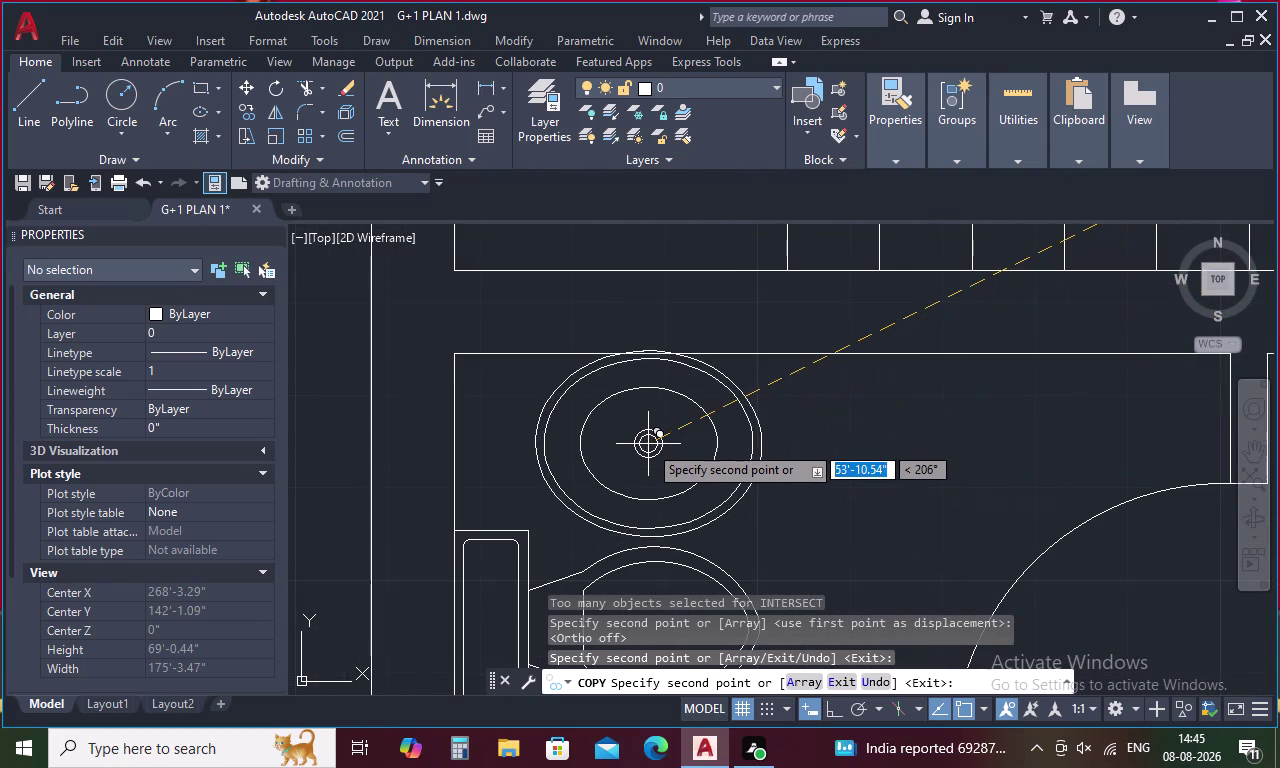
scroll(down, 3)
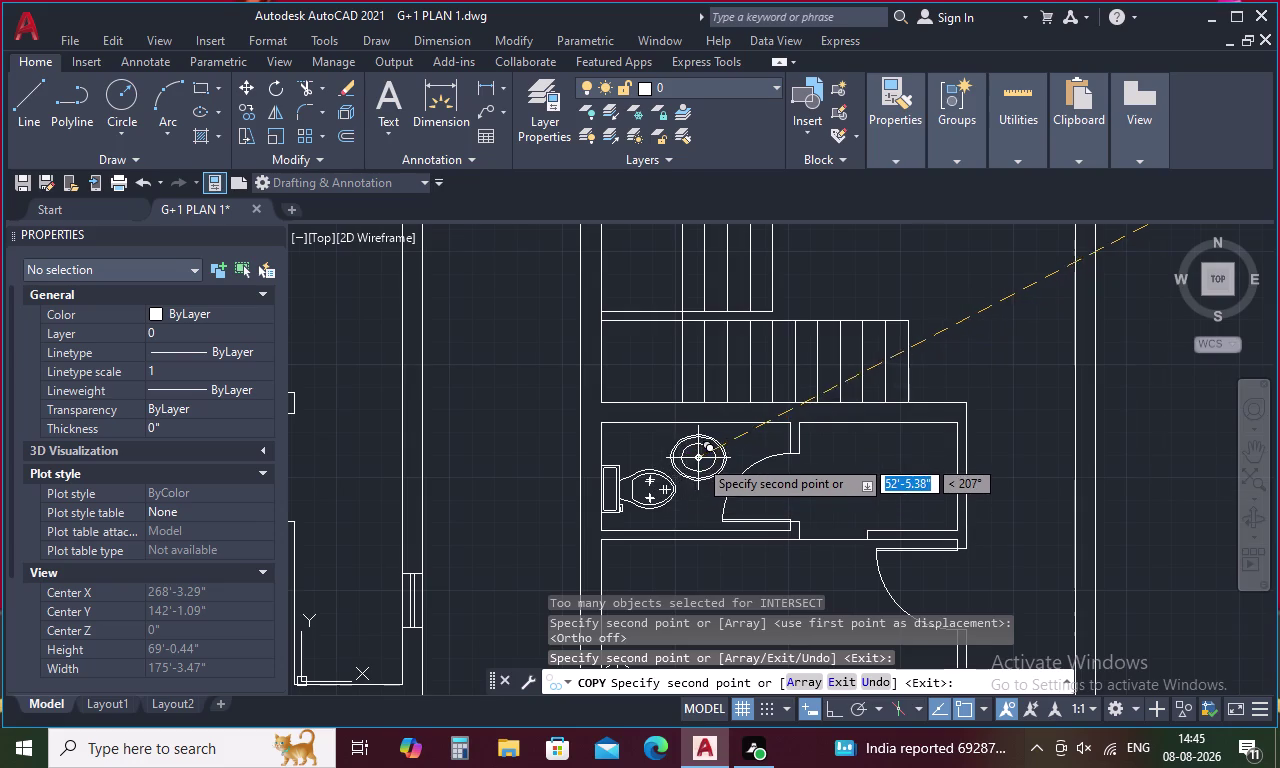
scroll(up, 3)
scroll(down, 3)
middle_drag(503, 382, 528, 392)
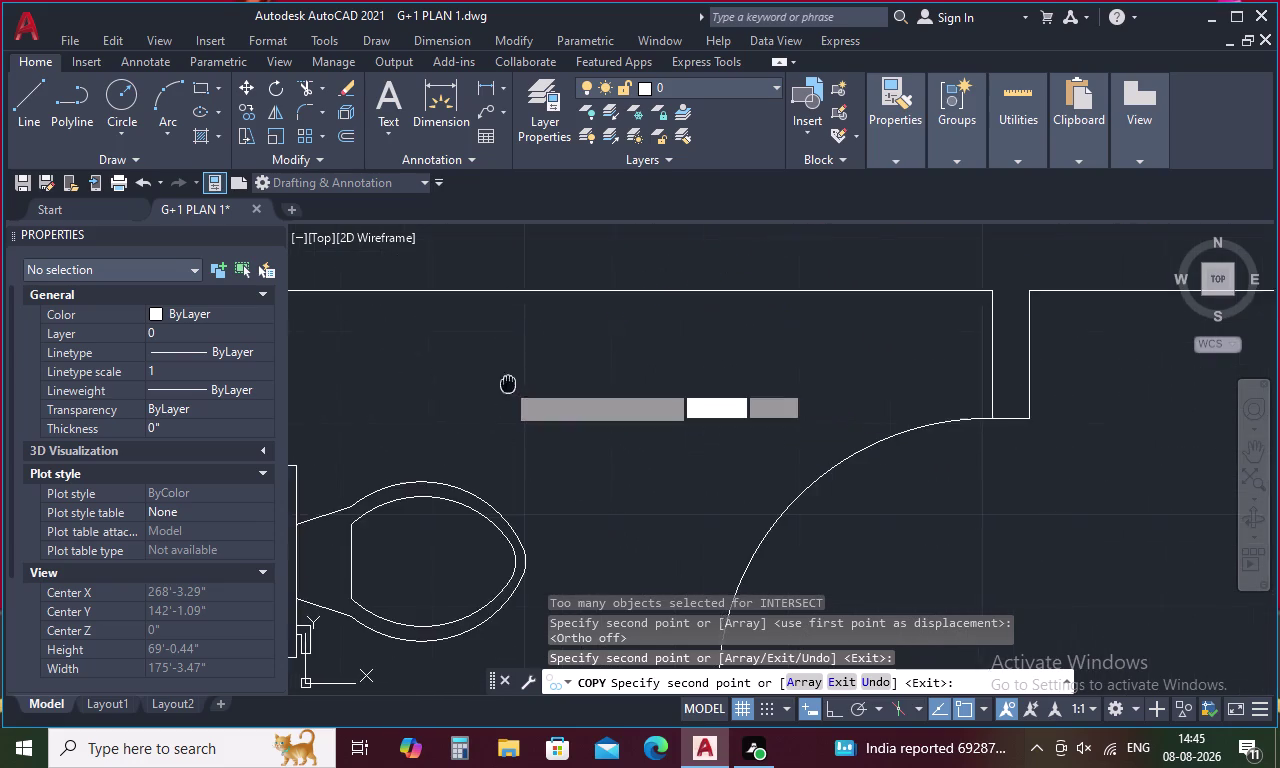
middle_drag(528, 392, 749, 424)
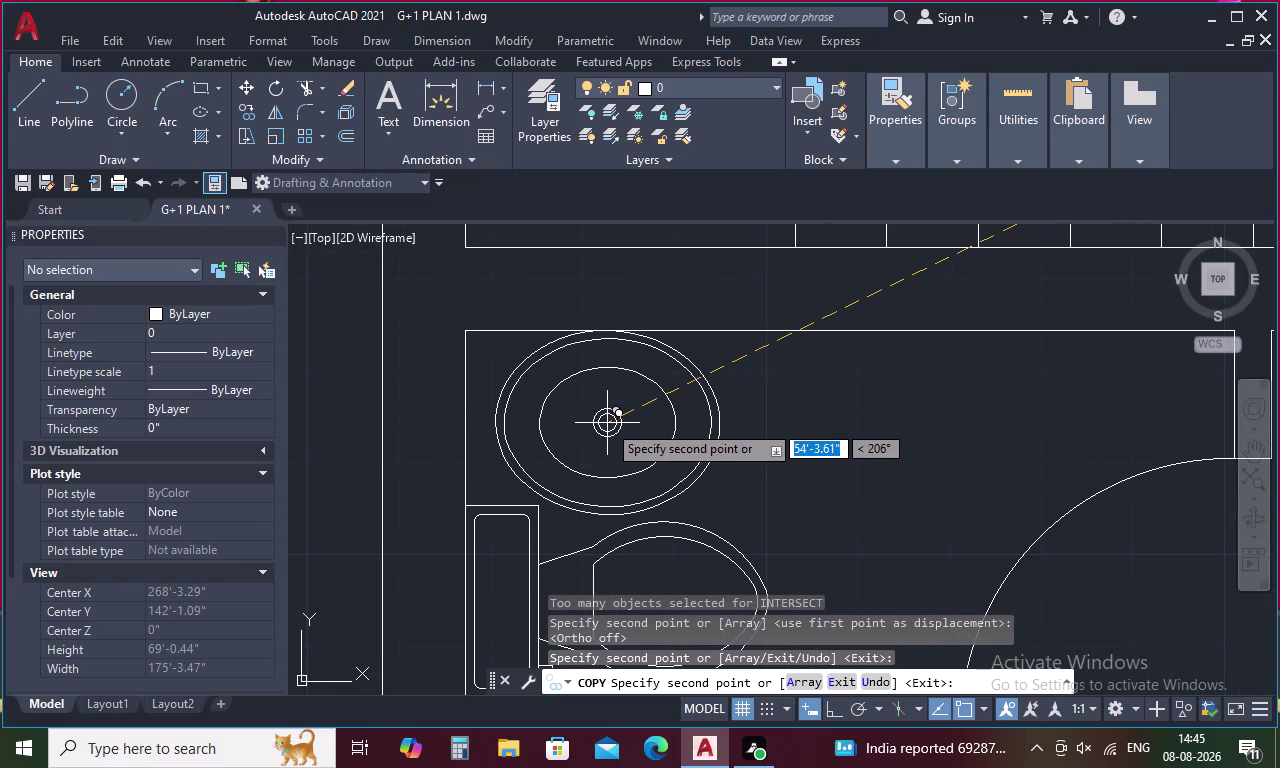
click(610, 431)
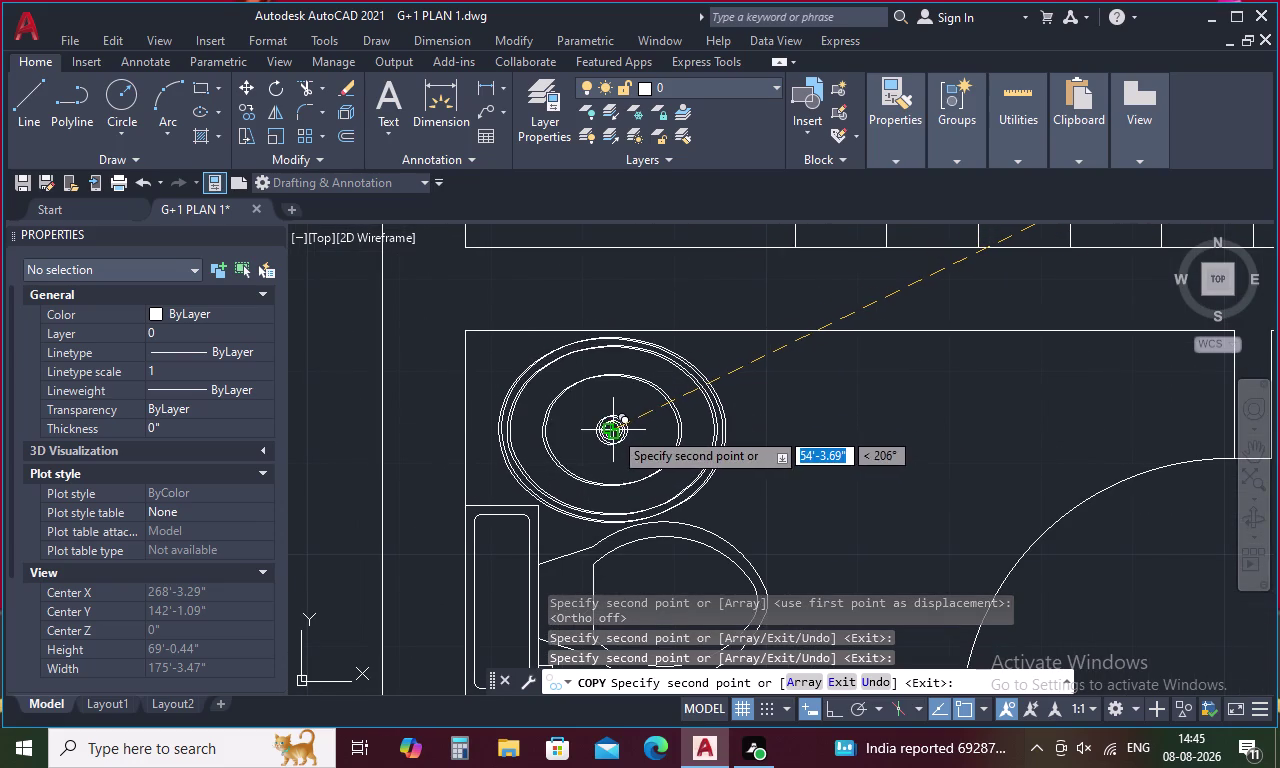
scroll(down, 3)
middle_drag(781, 456, 988, 457)
scroll(down, 3)
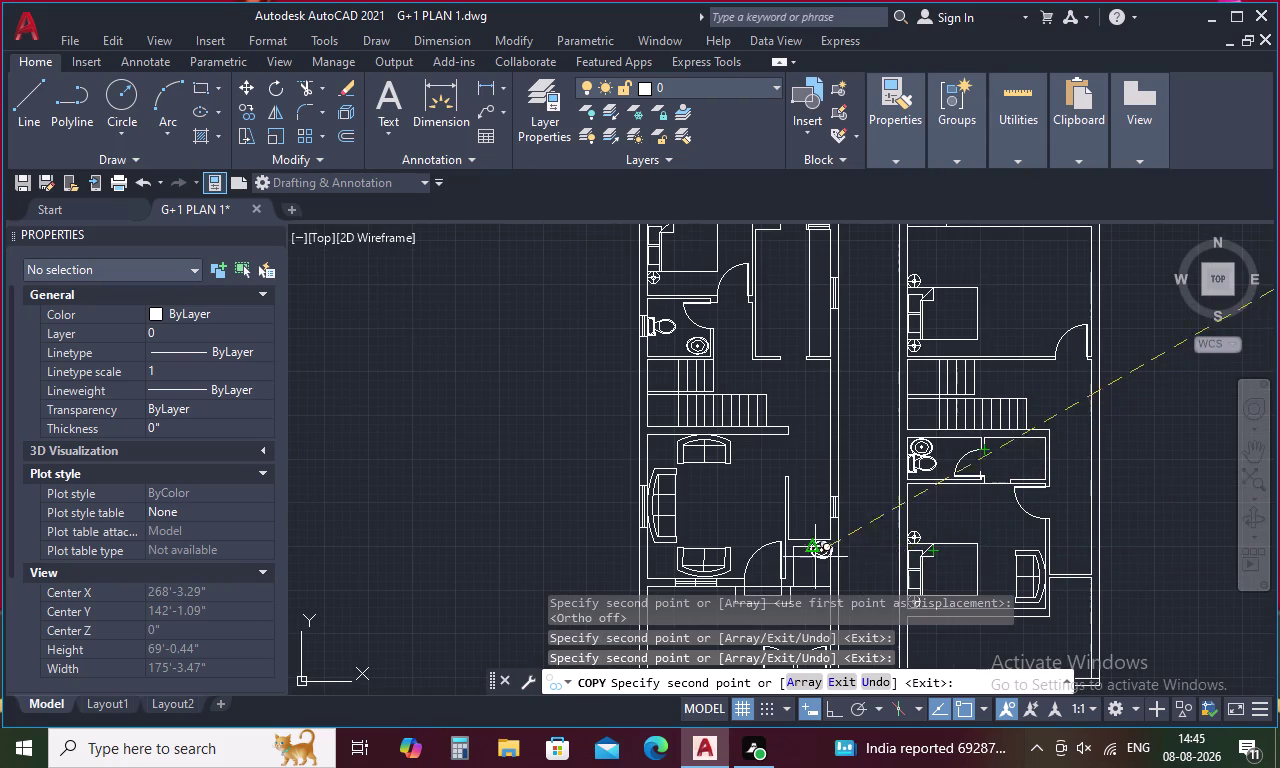
scroll(down, 3)
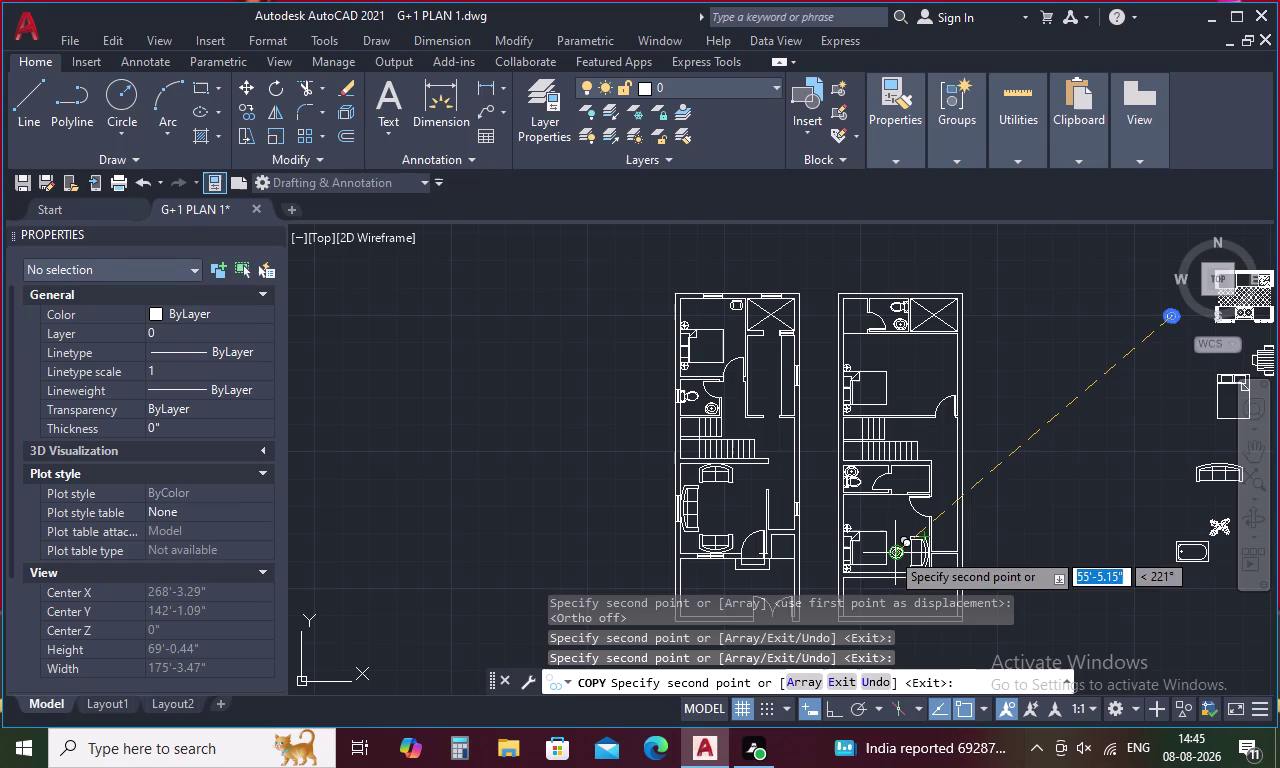
key(Escape)
scroll(up, 3)
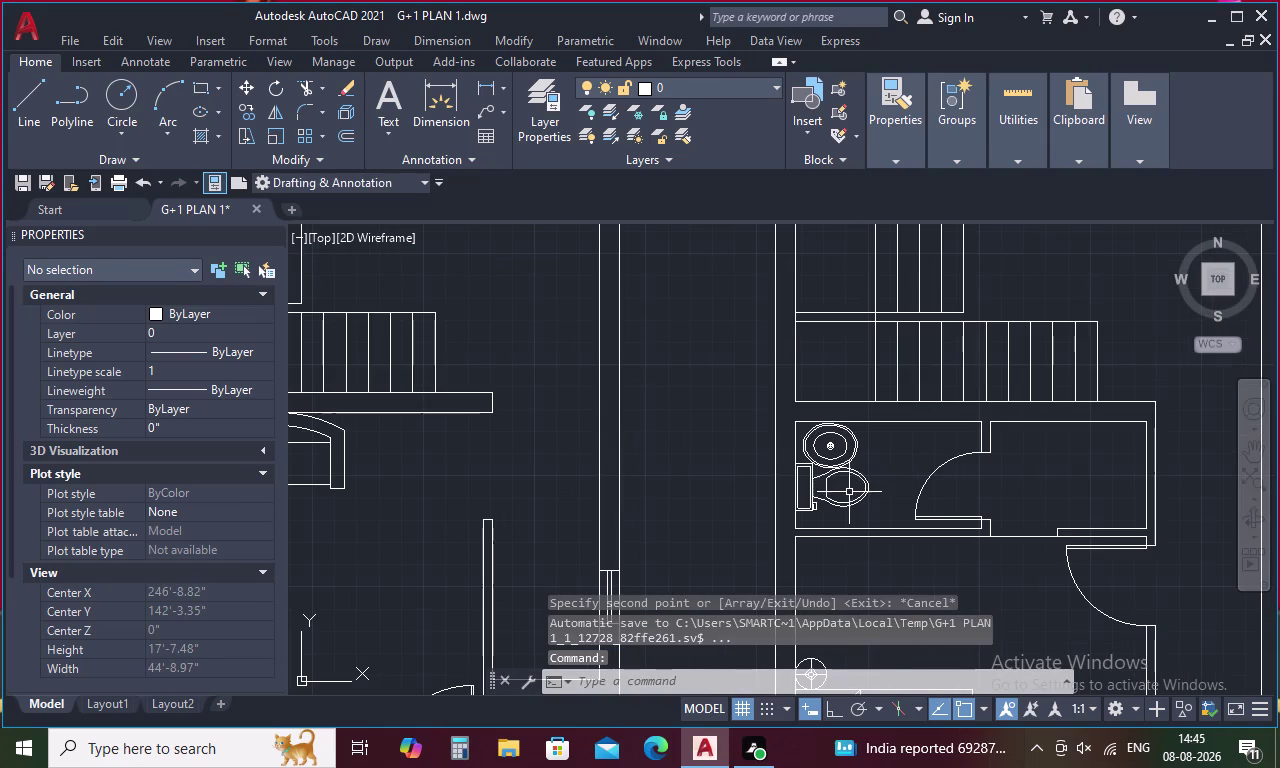
Move the right-hand bathroom's toilet flush against the wall.
click(841, 502)
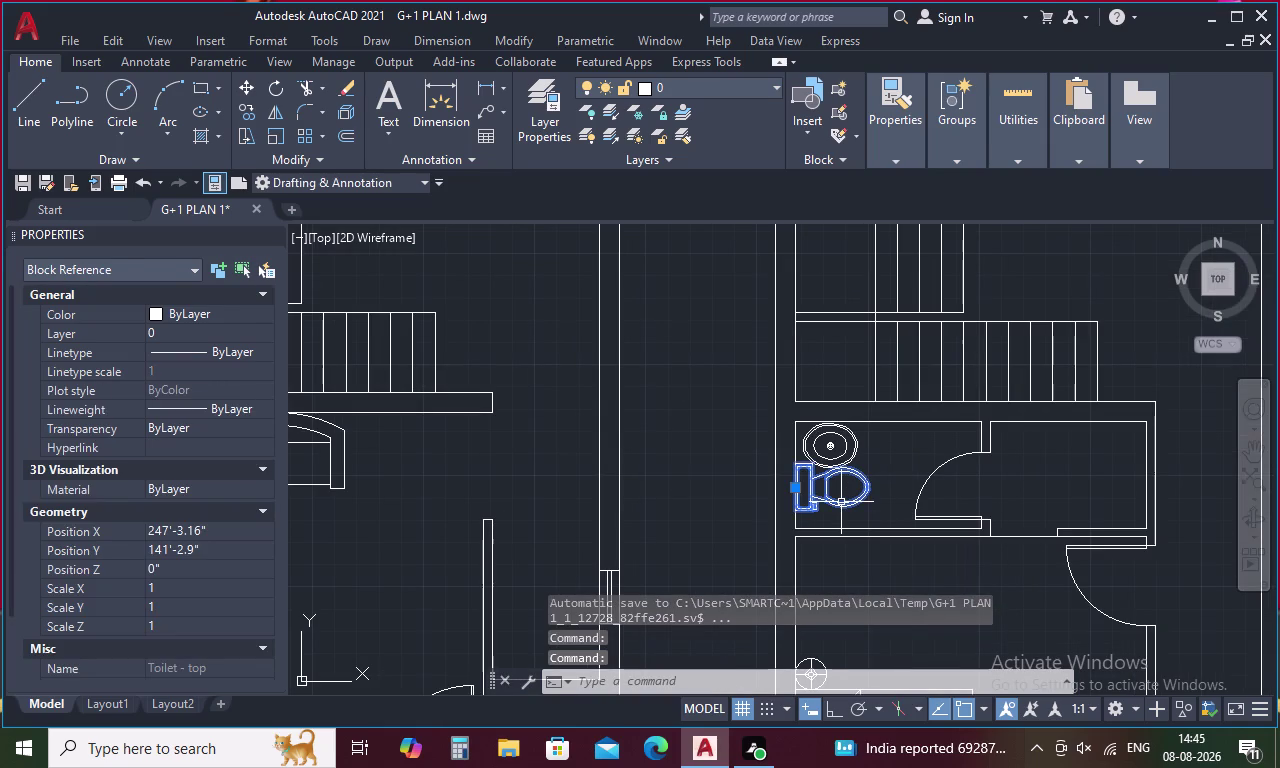
right_click(801, 485)
click(875, 391)
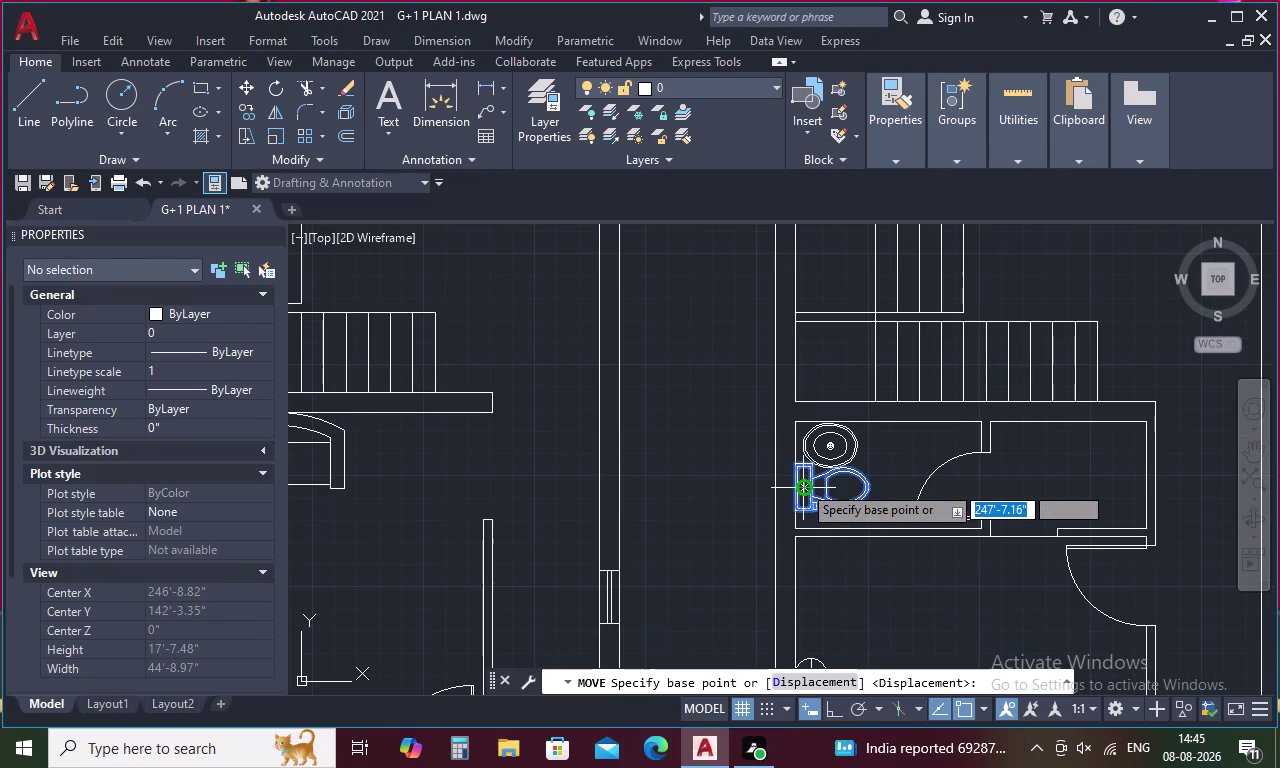
scroll(up, 3)
click(797, 494)
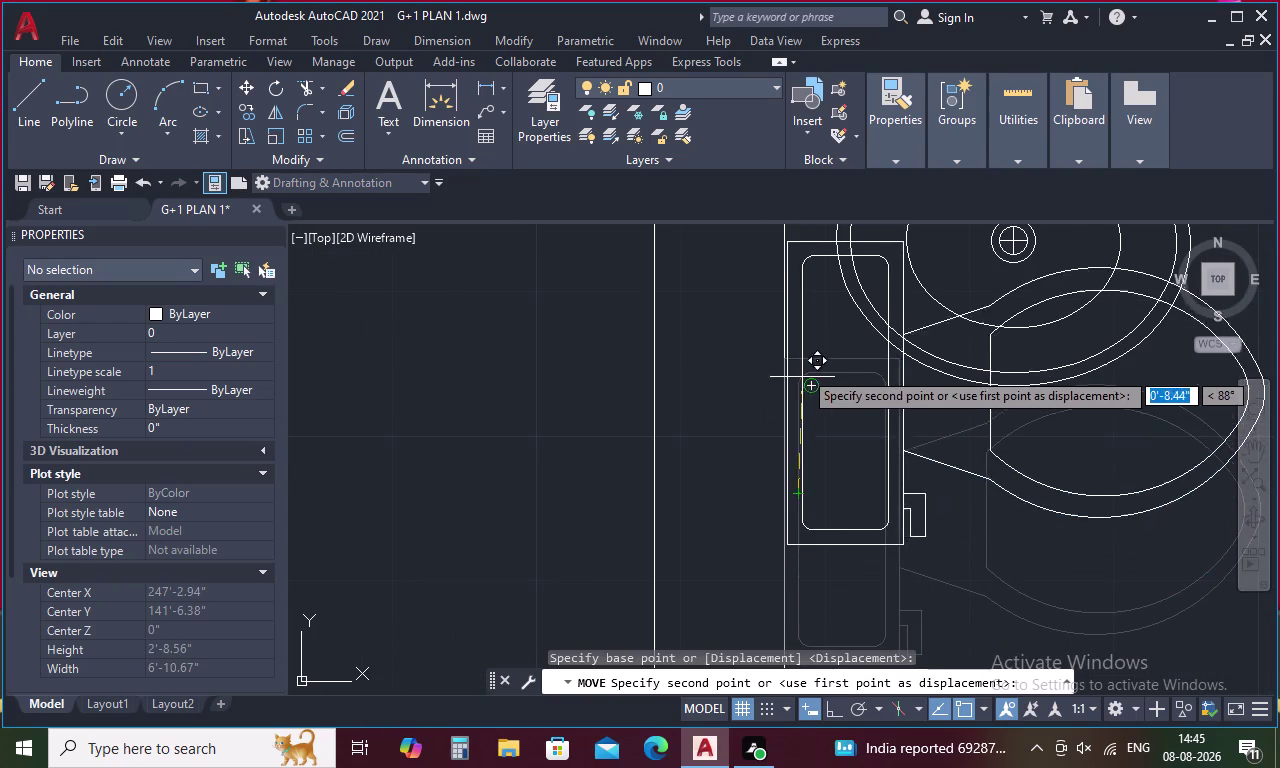
middle_drag(802, 352, 794, 505)
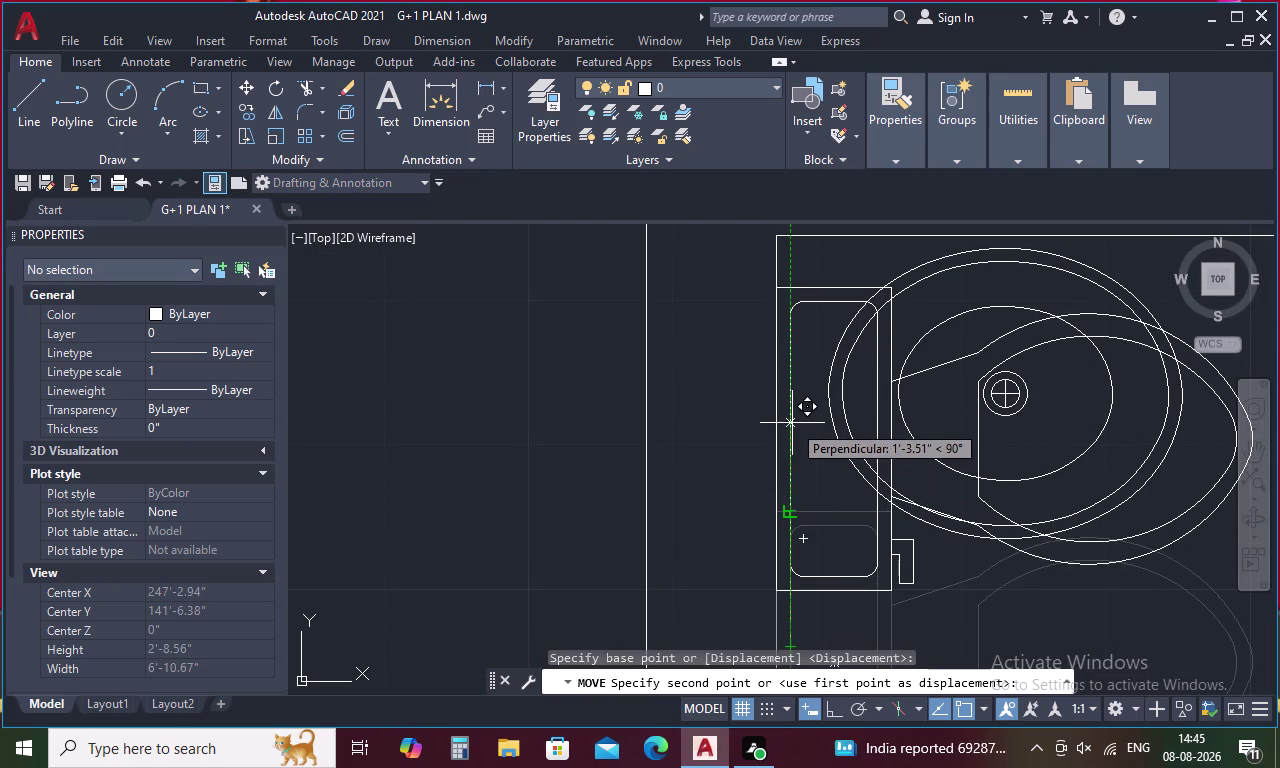
click(792, 414)
Move the oval sink by its centre to just below the toilet.
click(831, 414)
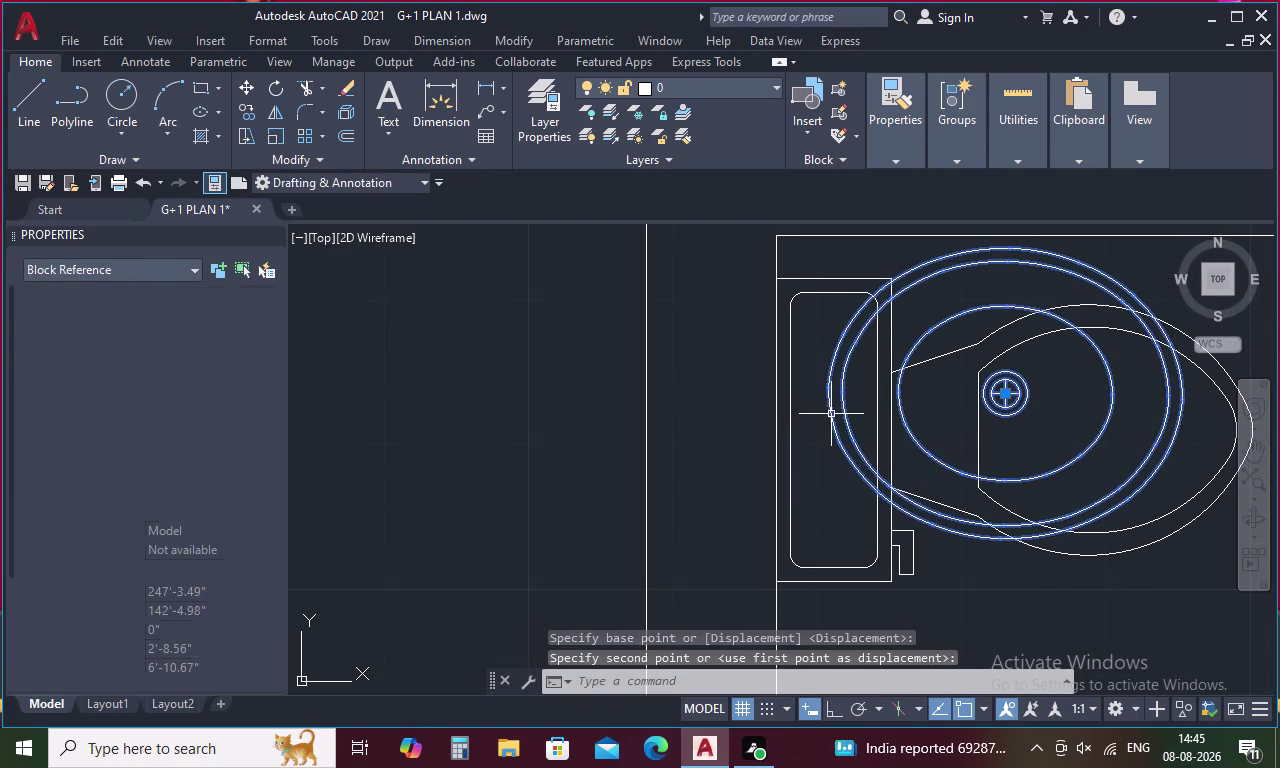
right_click(1008, 403)
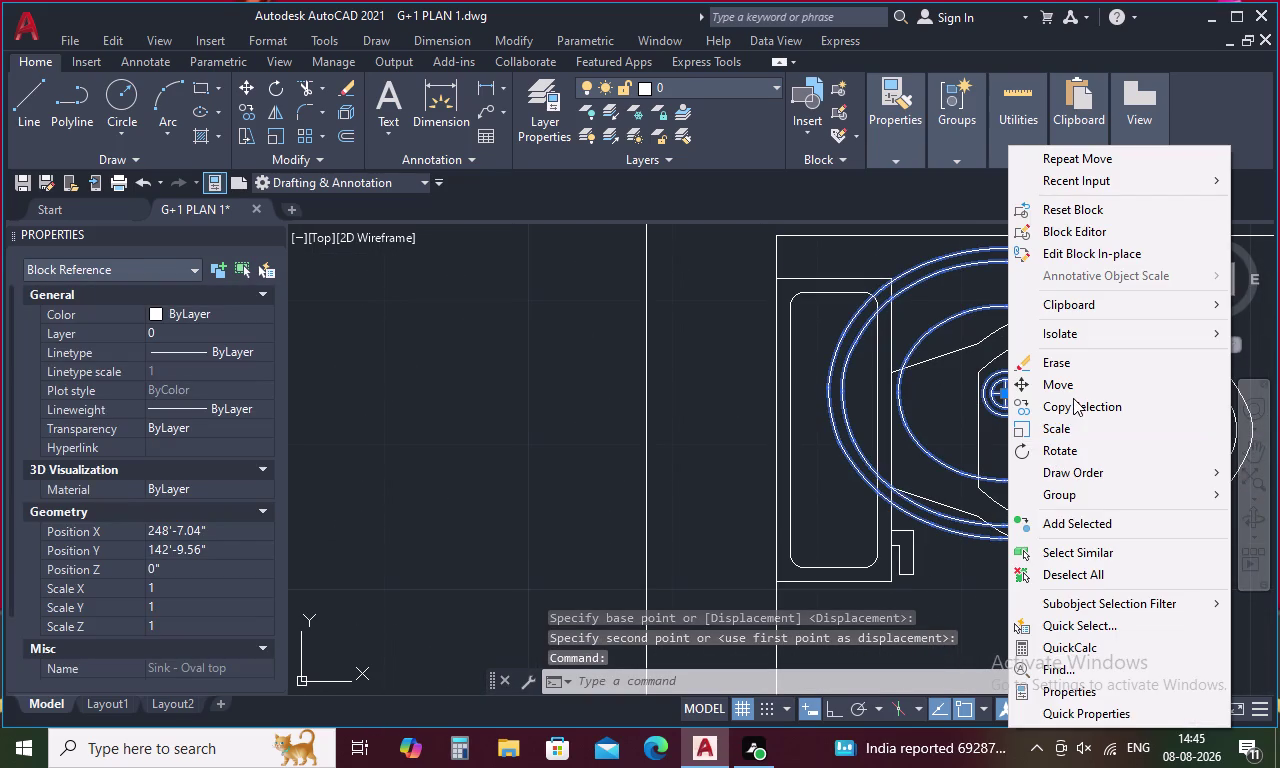
click(1083, 377)
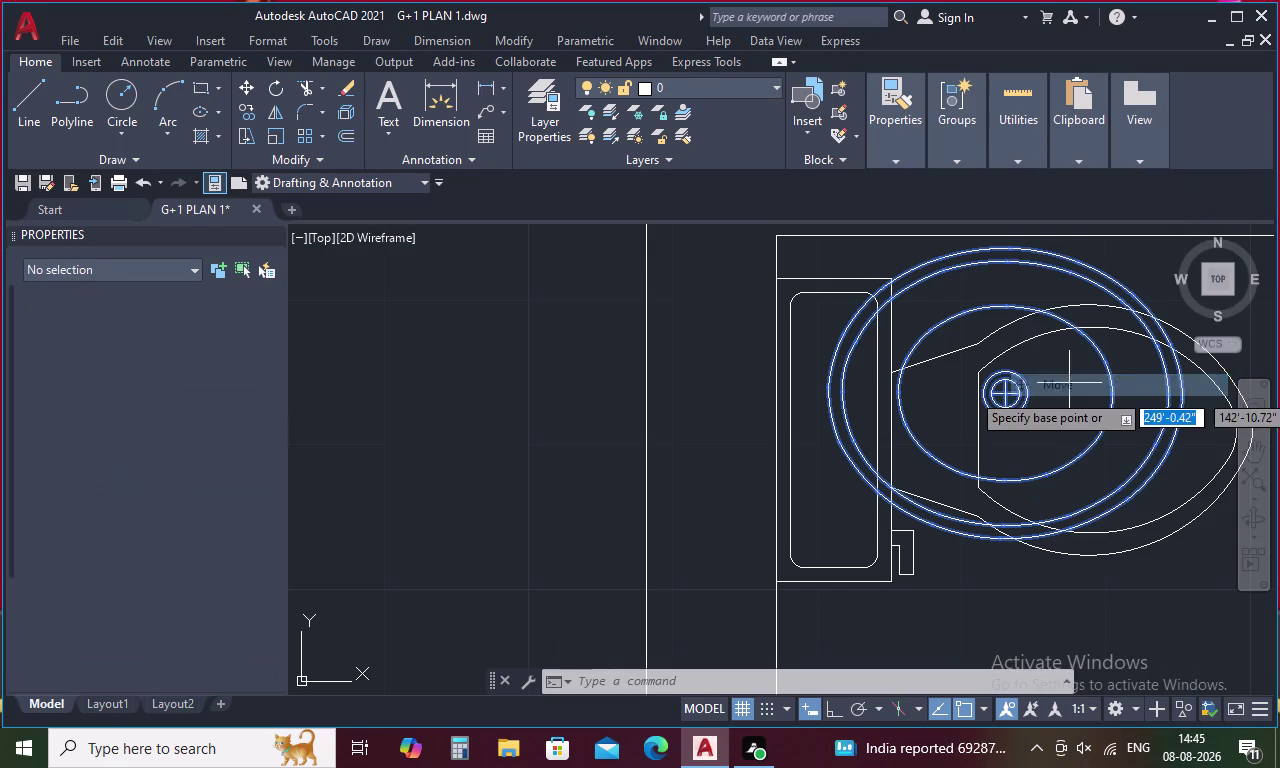
click(1008, 395)
scroll(down, 3)
middle_drag(998, 446, 980, 406)
scroll(up, 3)
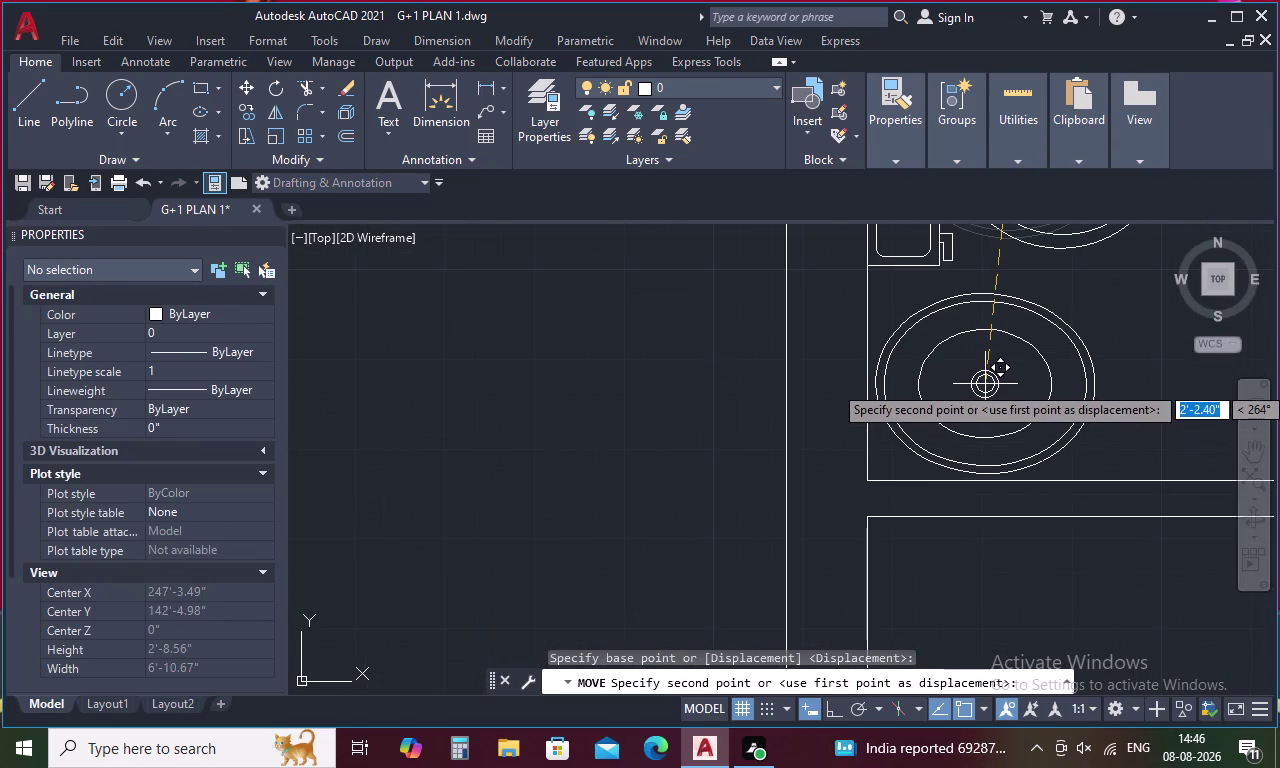
click(985, 384)
scroll(down, 3)
middle_drag(1034, 408, 825, 471)
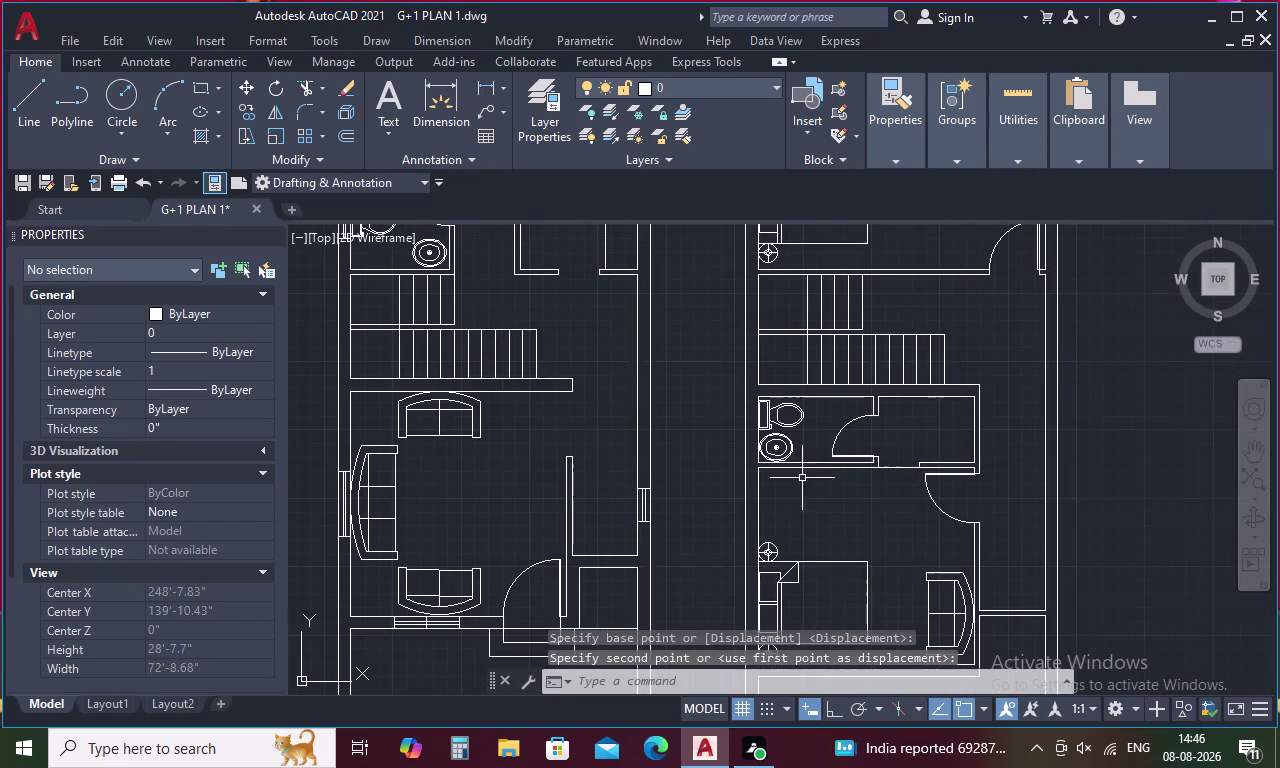
scroll(down, 3)
middle_drag(919, 511, 776, 498)
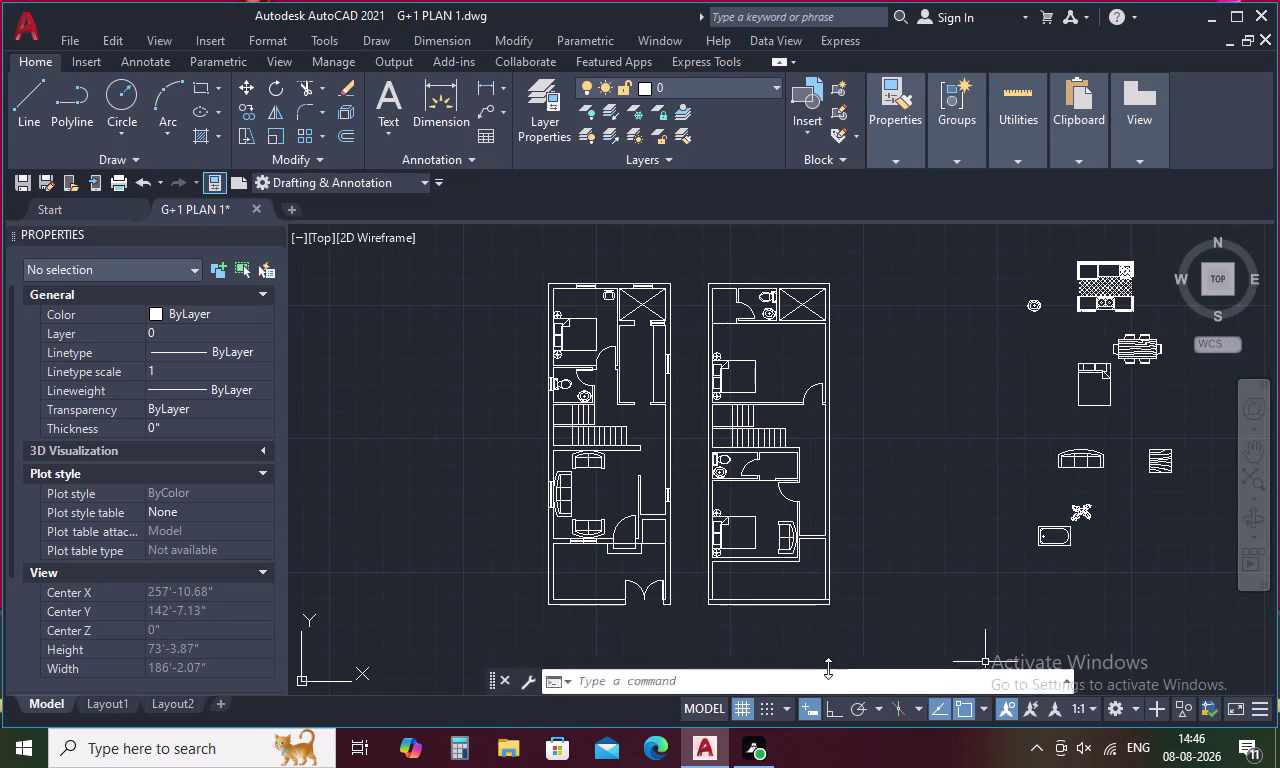
Move the potted plant beside the left-hand plan's door.
click(1091, 520)
right_click(1091, 520)
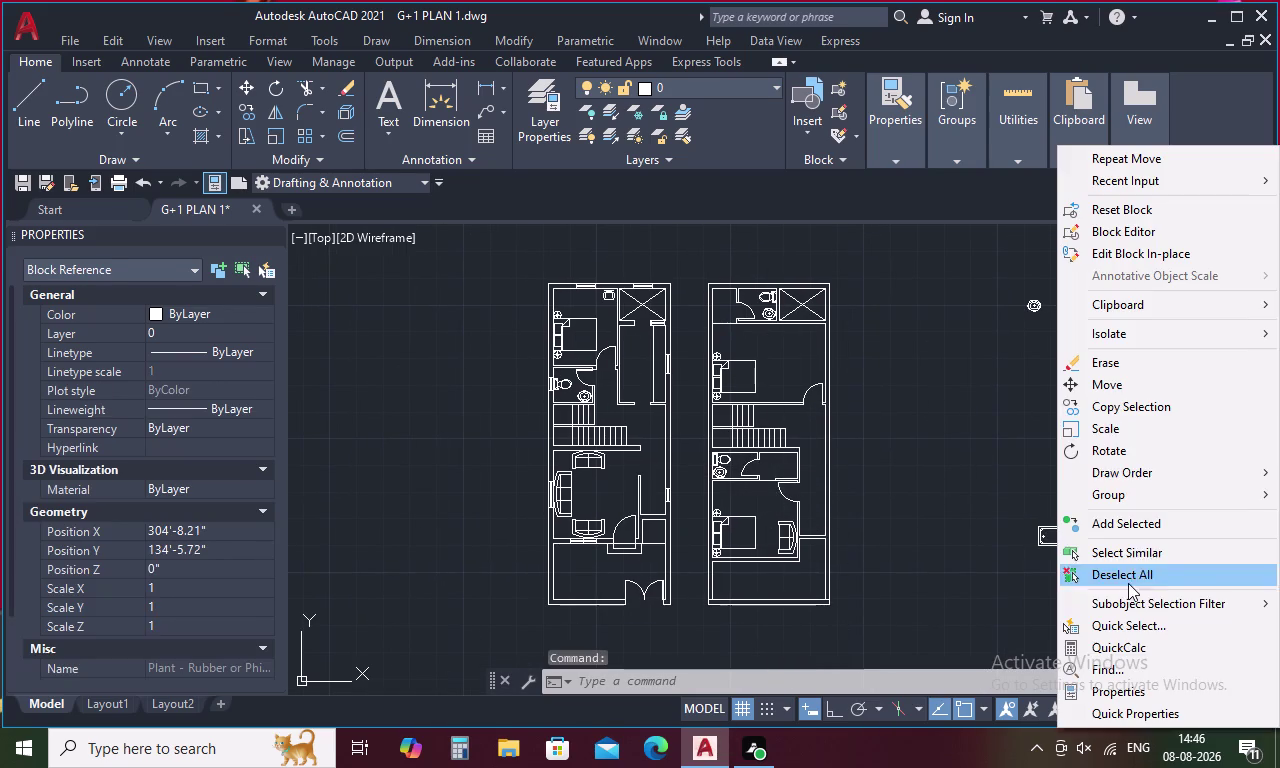
click(1114, 387)
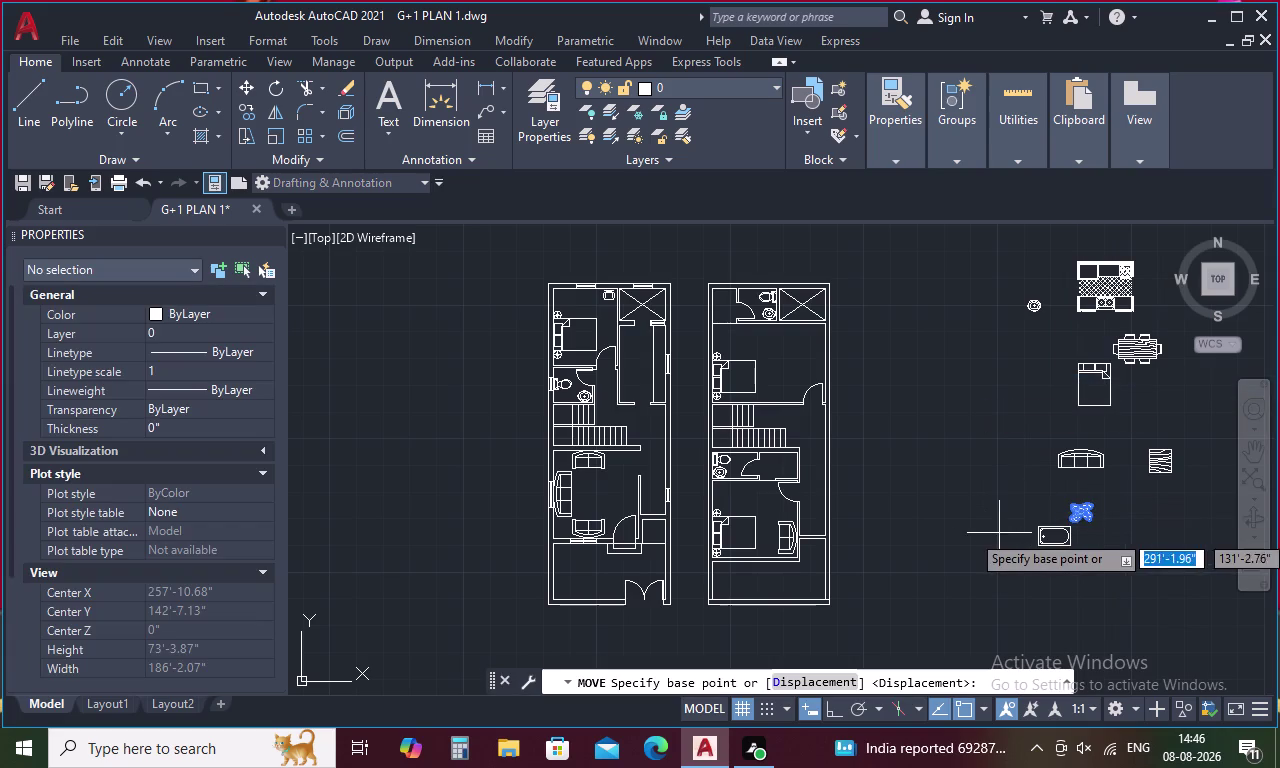
click(1084, 507)
scroll(up, 3)
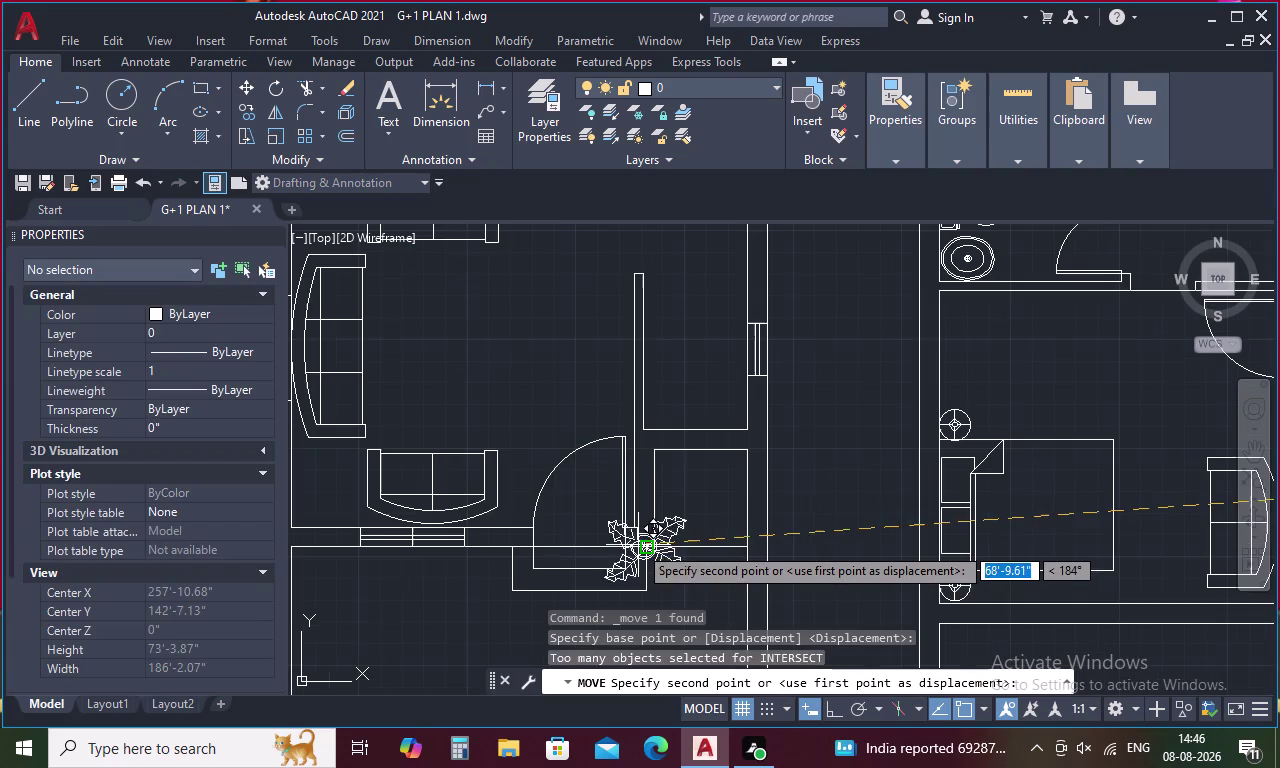
scroll(up, 3)
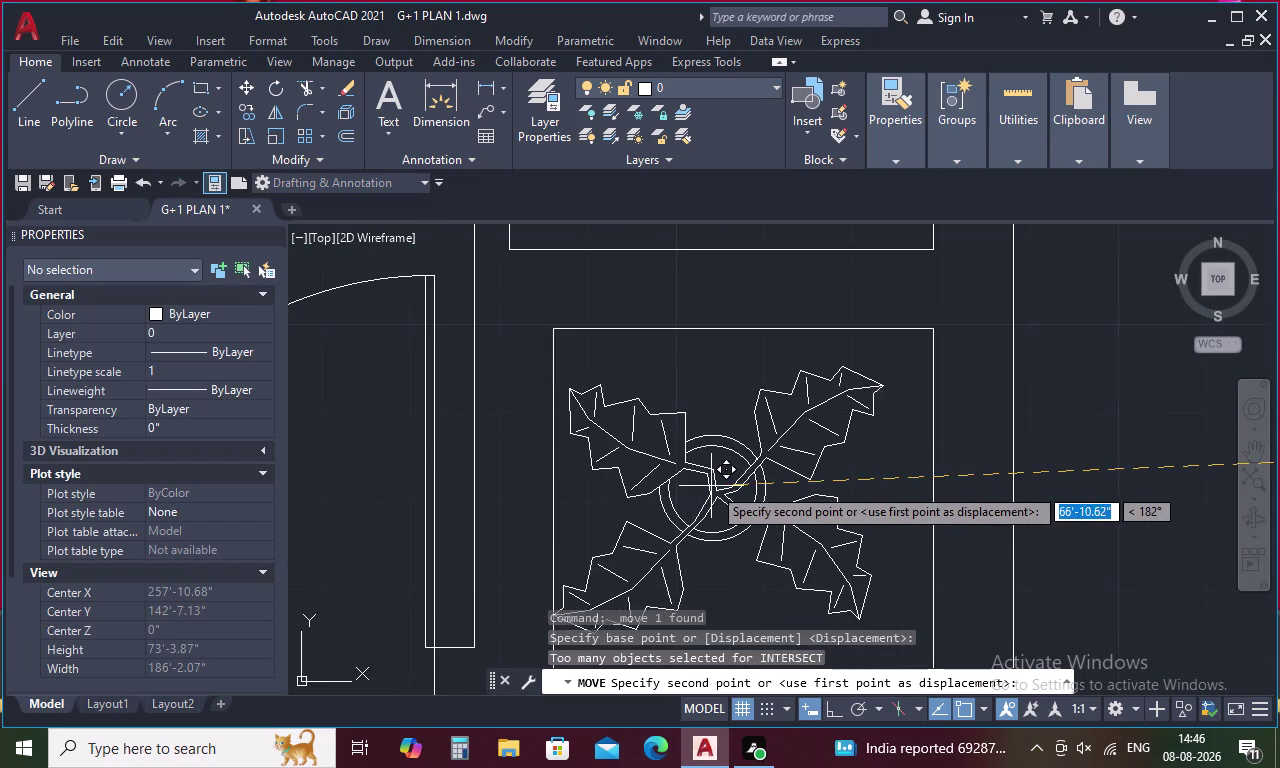
click(739, 493)
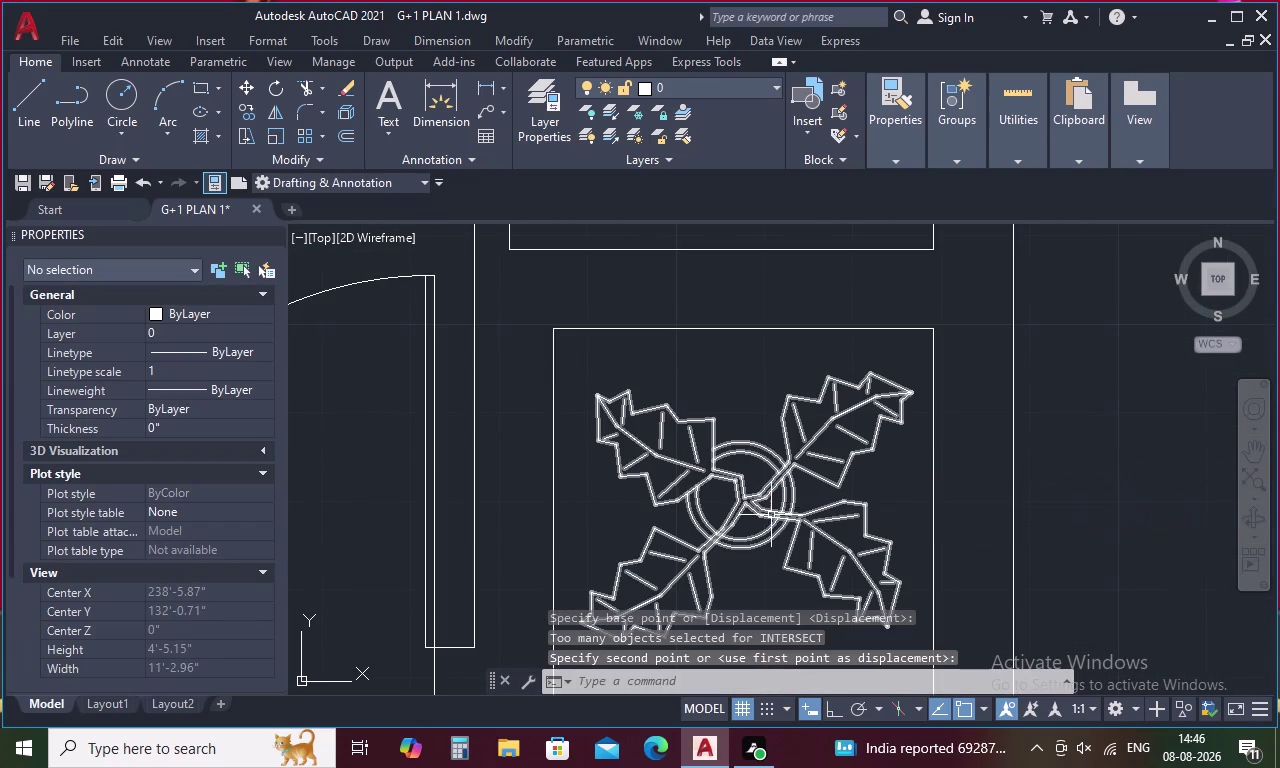
scroll(down, 3)
scroll(down, 3)
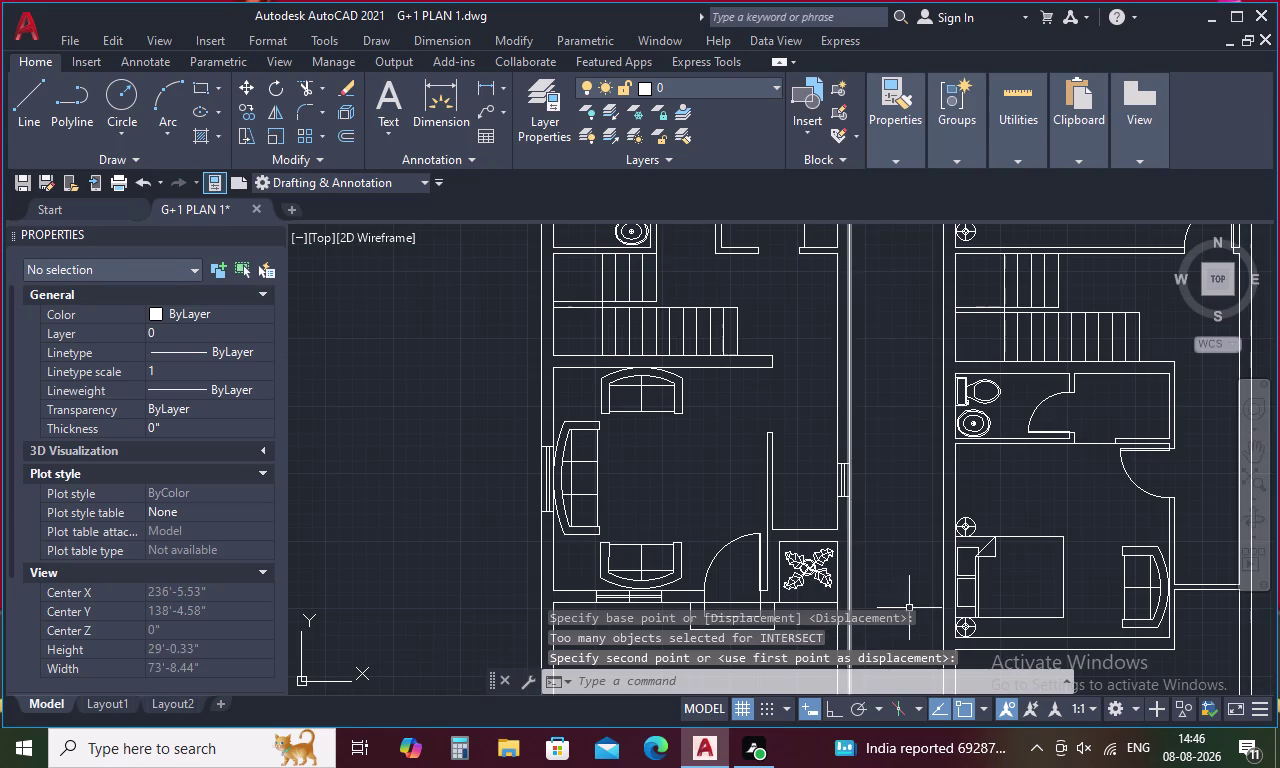
middle_drag(930, 576, 887, 474)
scroll(down, 3)
middle_drag(875, 531, 794, 575)
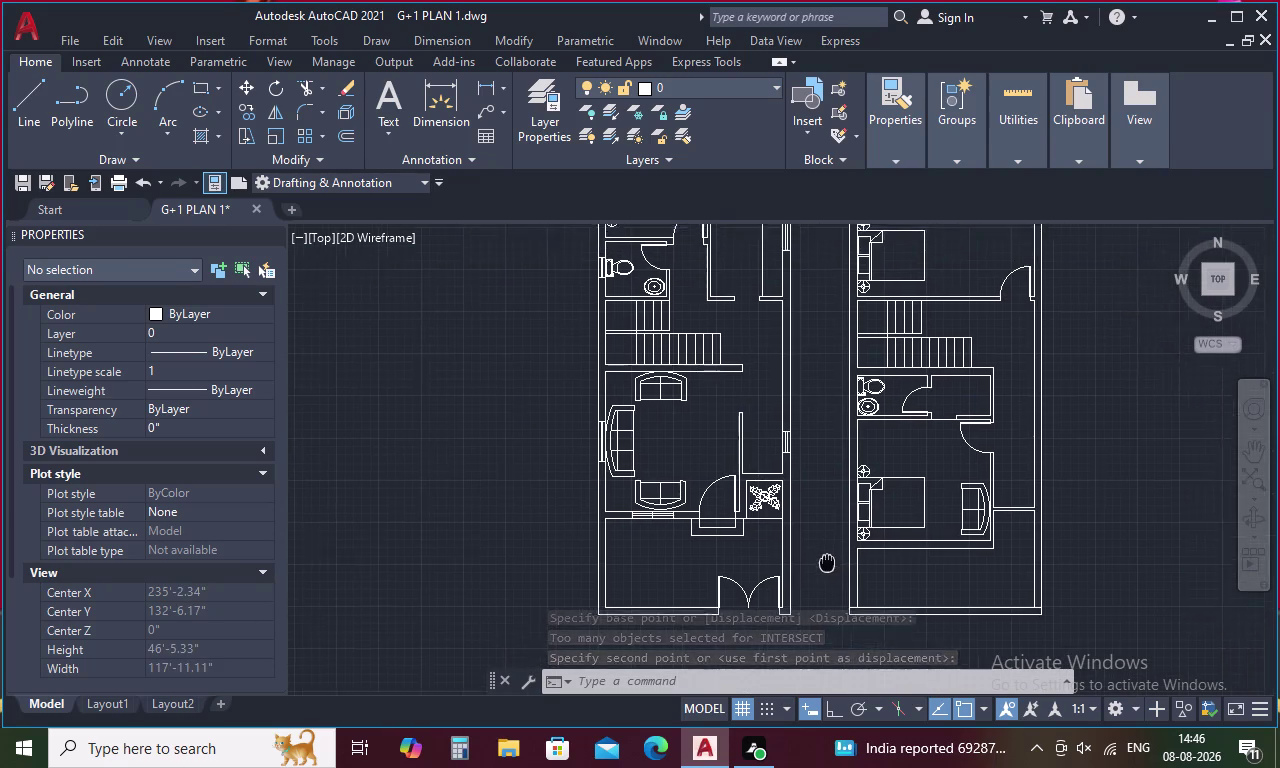
middle_drag(794, 575, 710, 609)
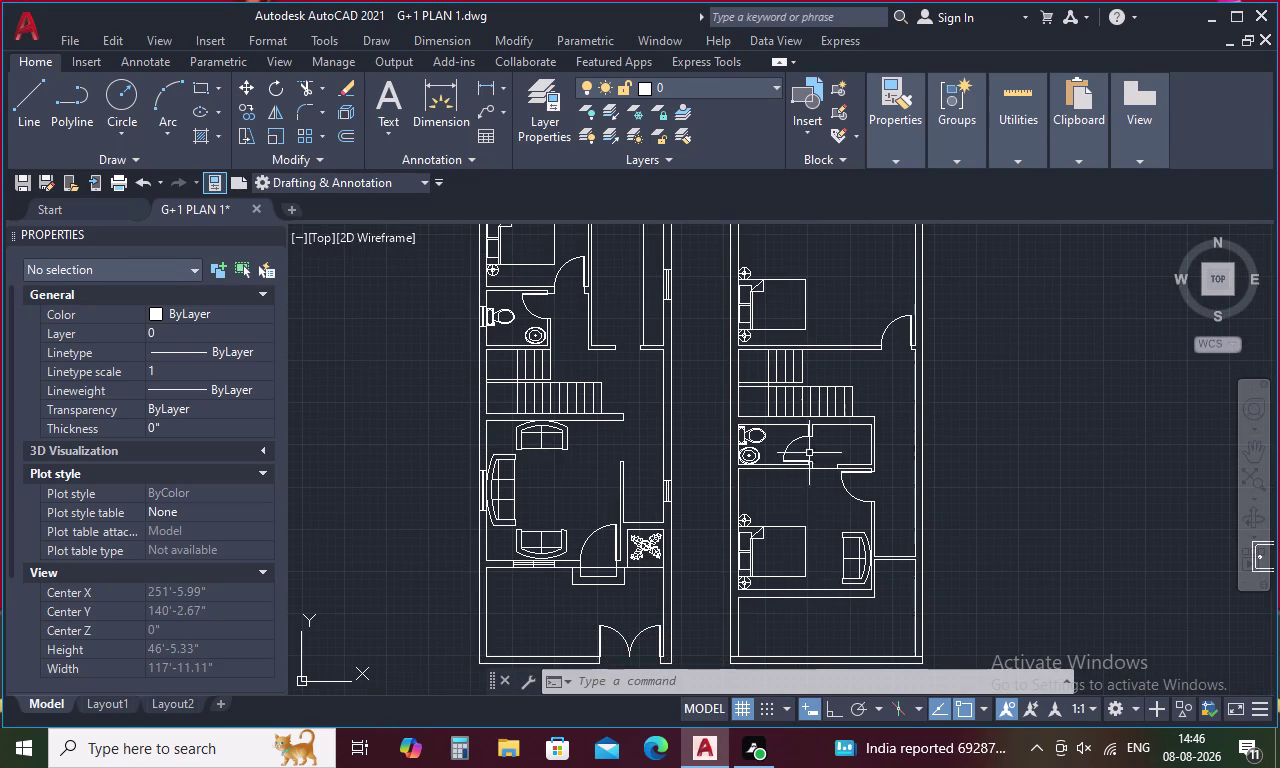
scroll(down, 3)
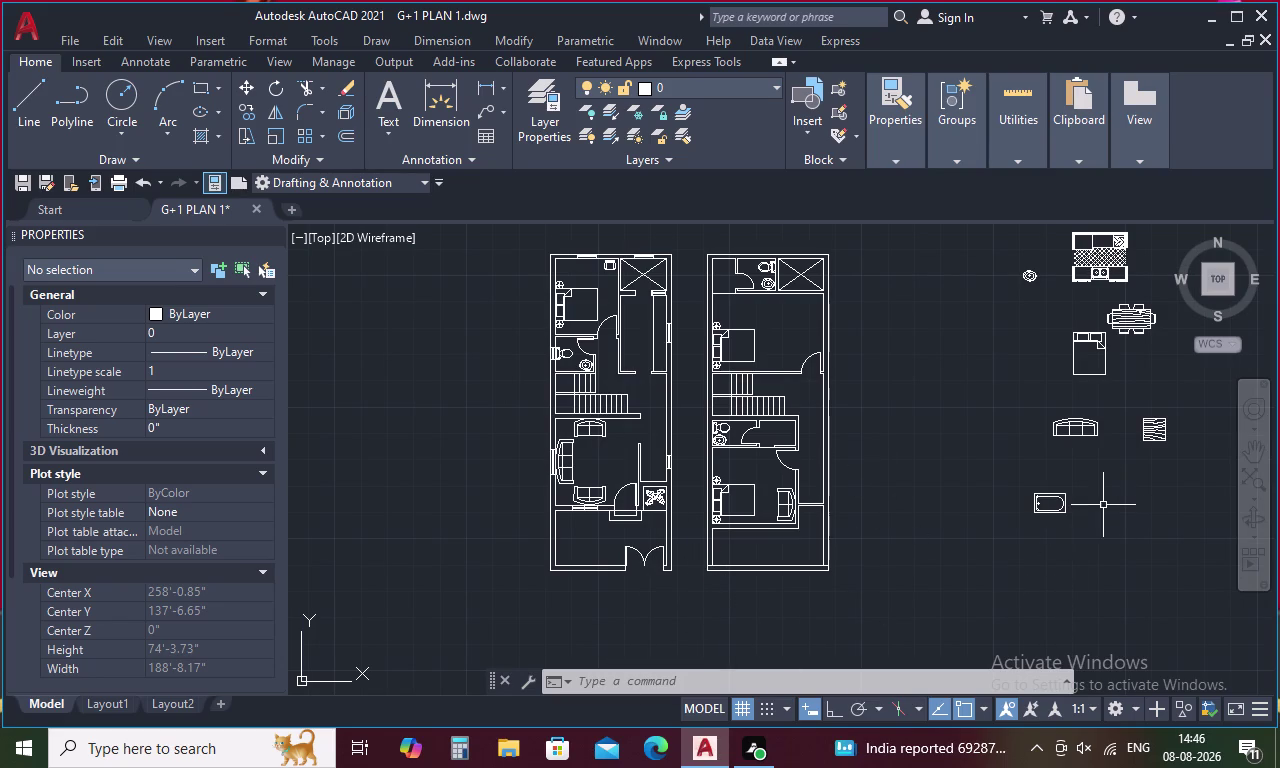
middle_drag(1101, 506, 951, 575)
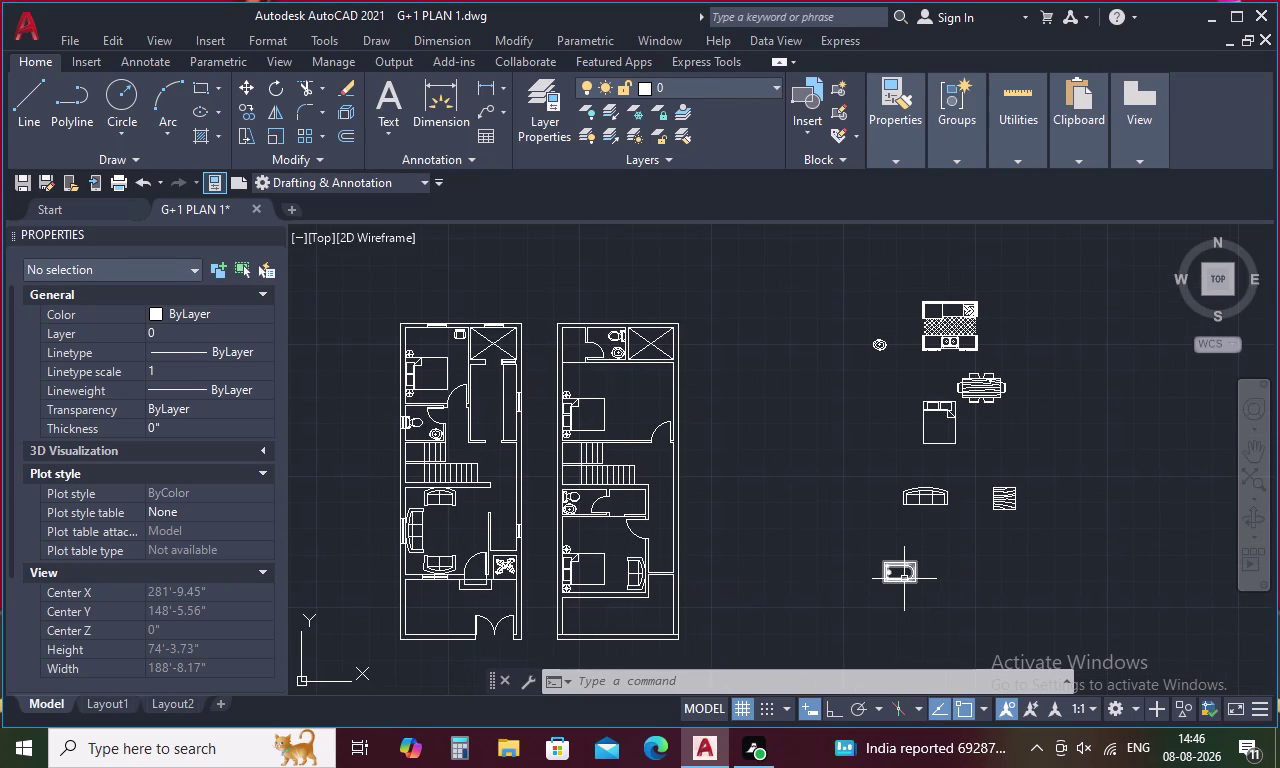
Cancel the pending command, zoom in on the ground-floor window, and begin a LINE.
key(Escape)
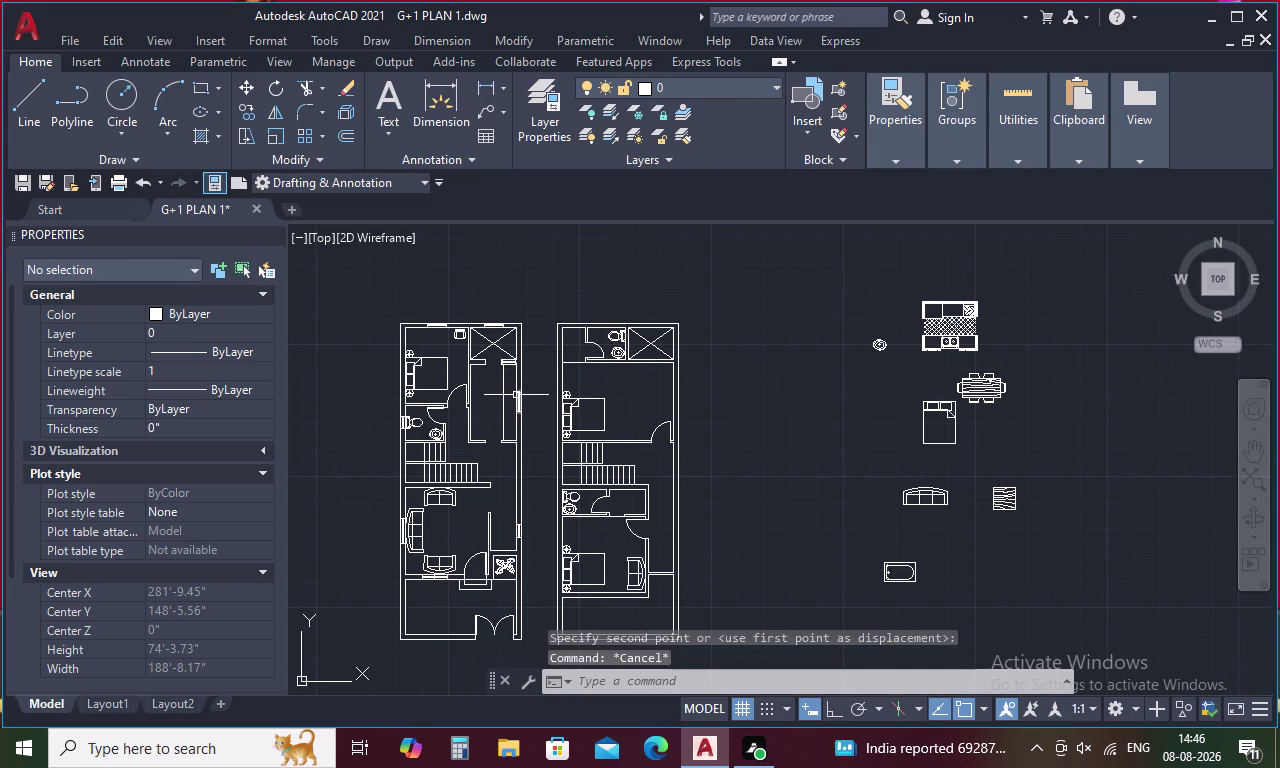
scroll(up, 3)
text(L)
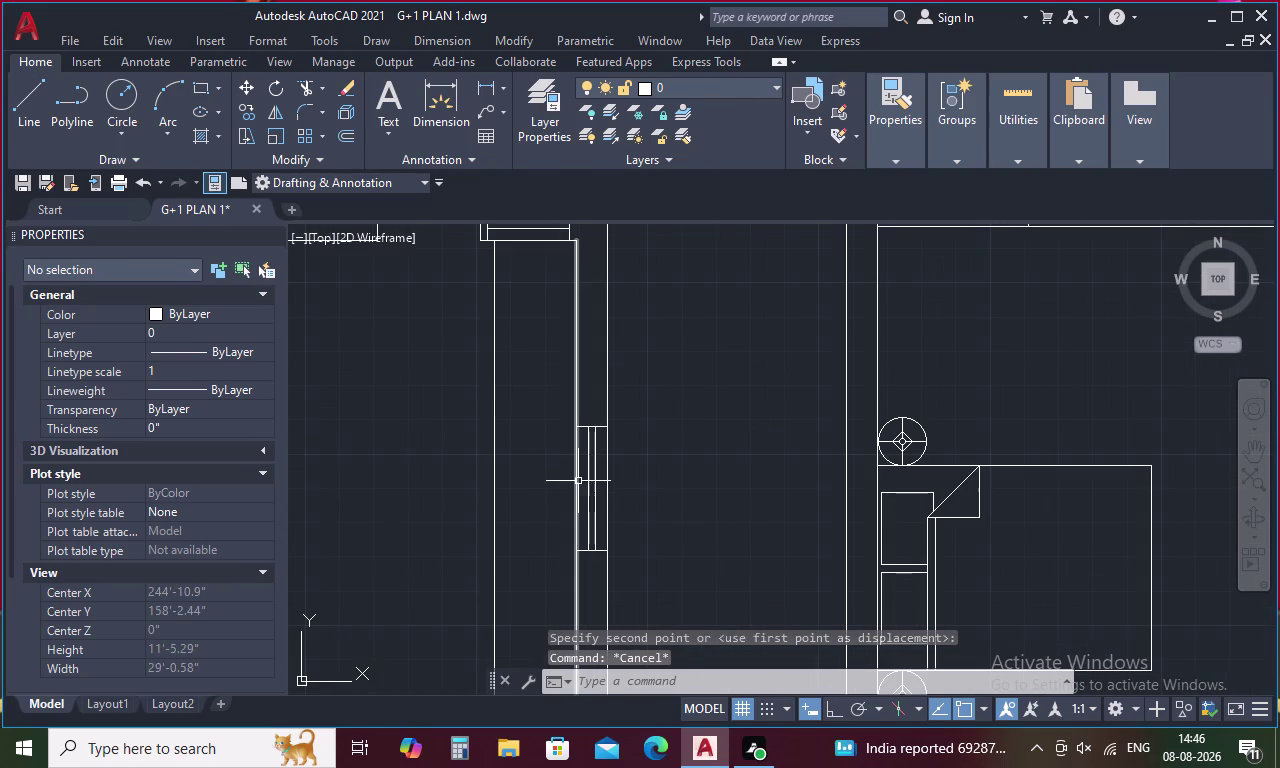
key(space)
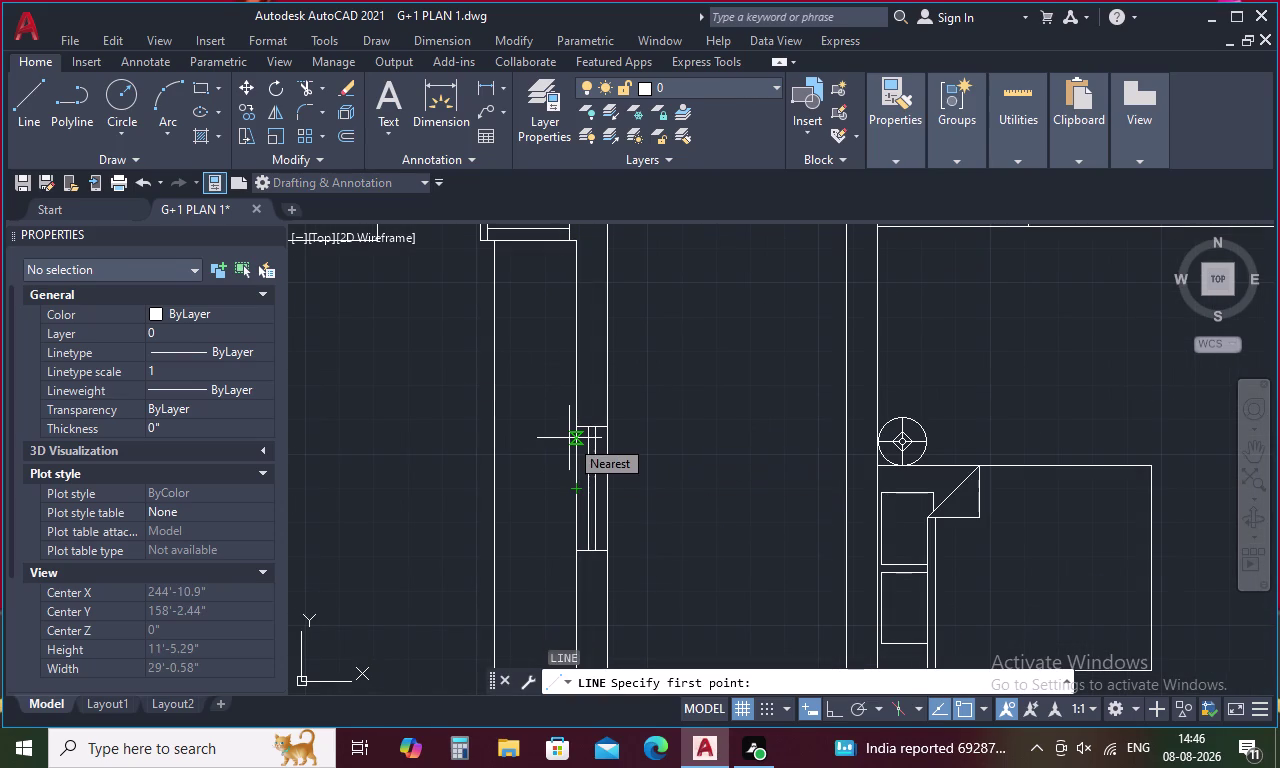
Try offsetting the window line by 1, then cancel the offset.
key(Escape)
text(O)
key(space)
text(1)
key(space)
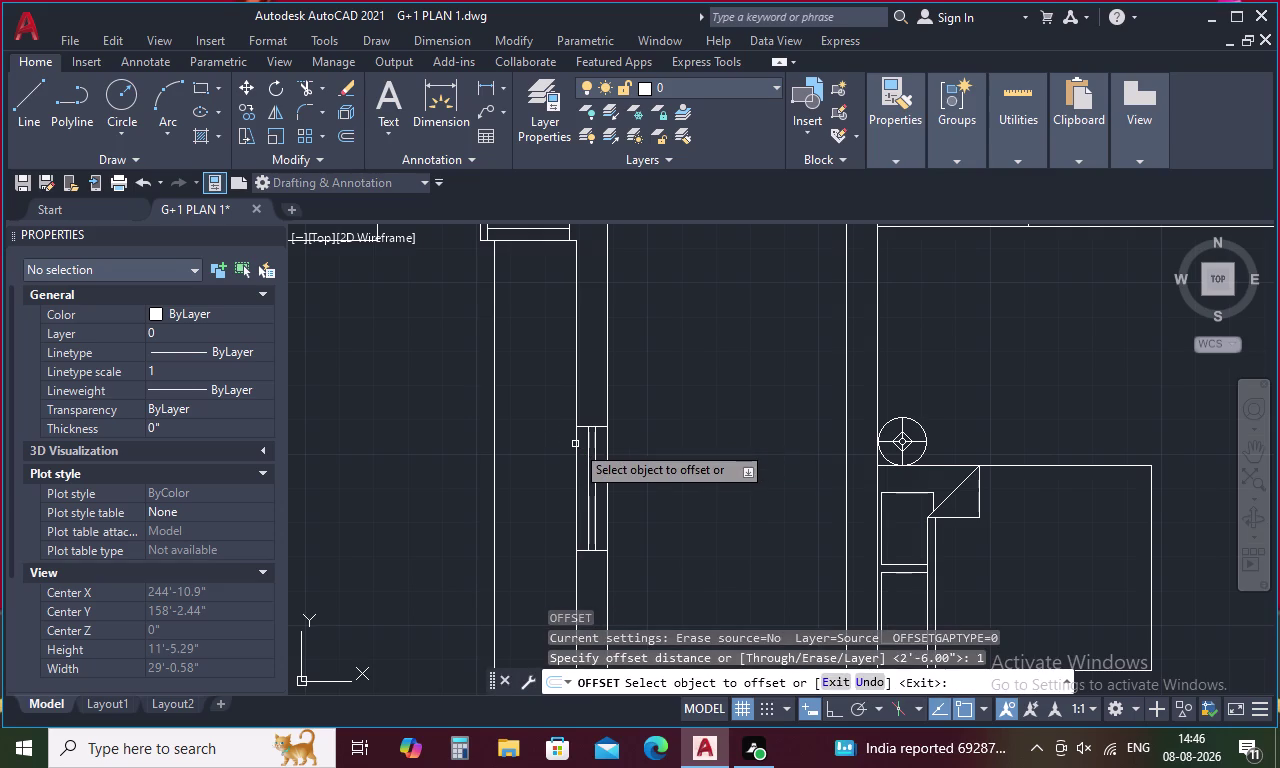
click(575, 444)
click(547, 447)
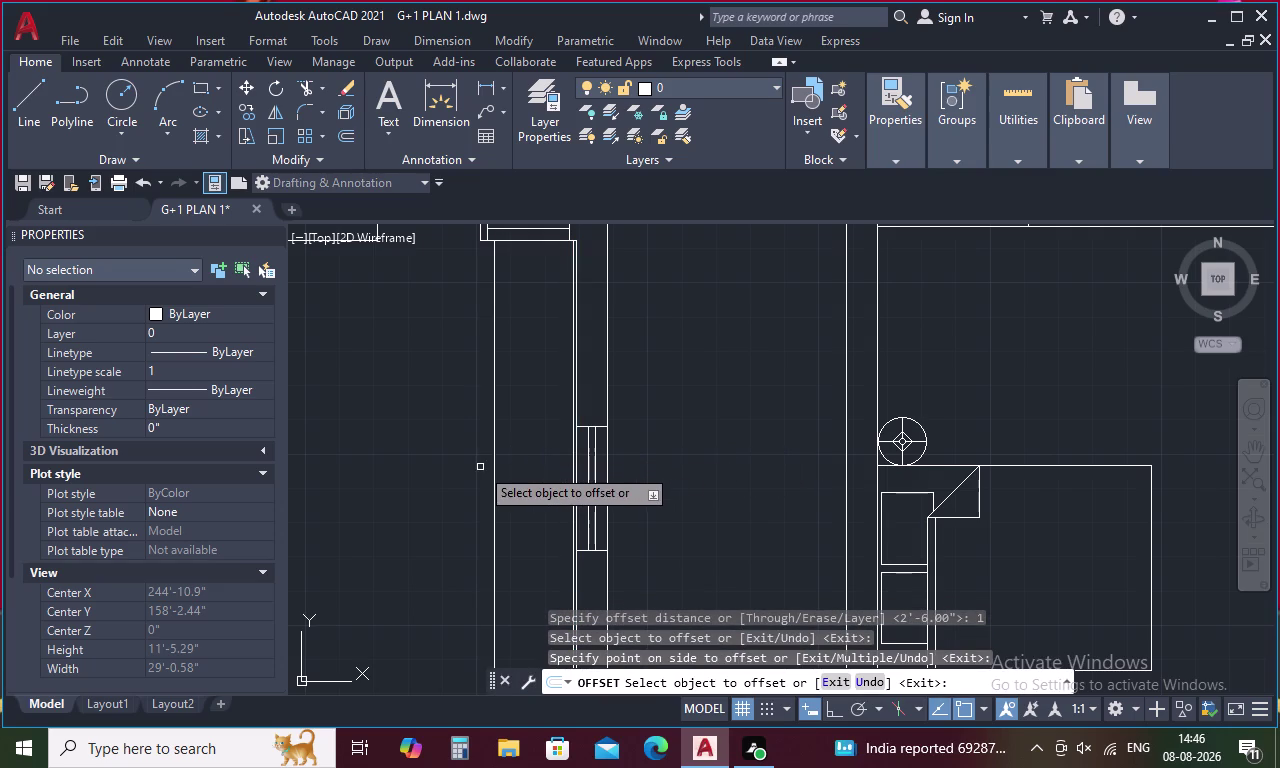
click(495, 461)
click(534, 462)
key(Escape)
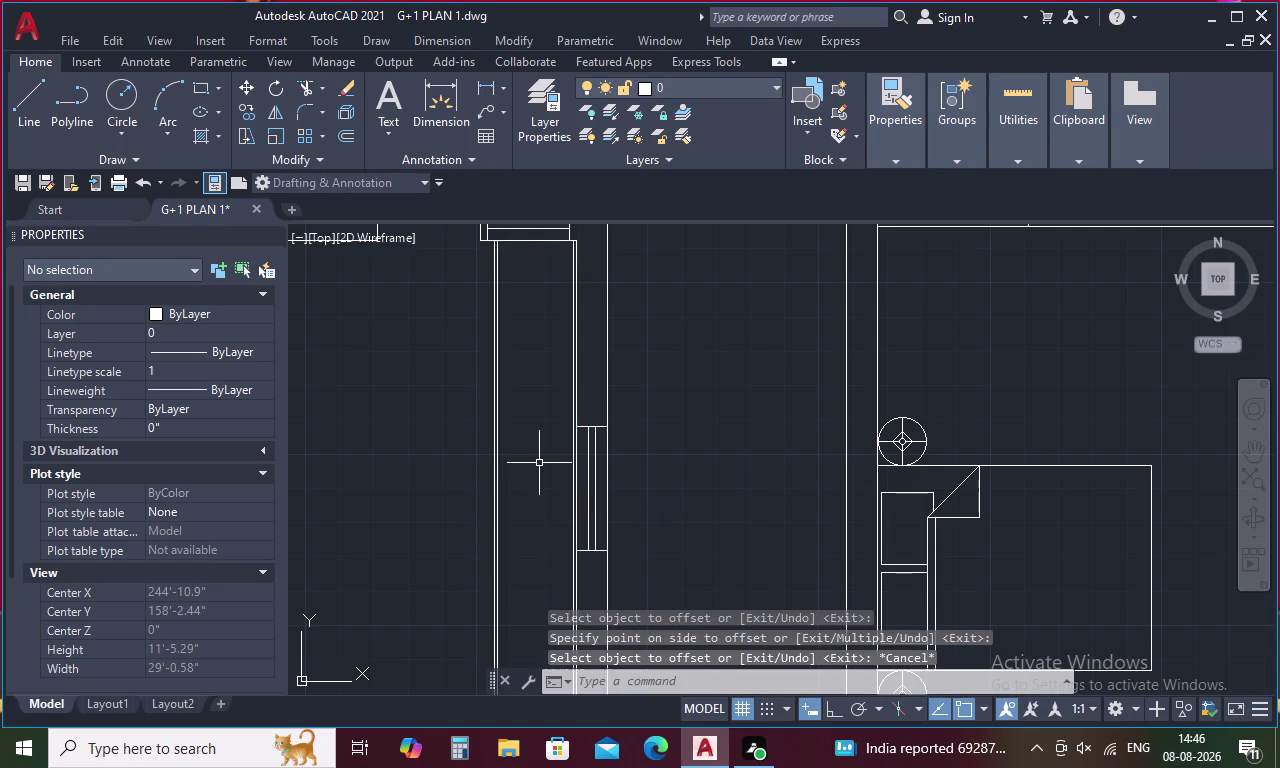
With Ortho on, draw a horizontal line from the window's upper corner to the inner wall.
text(L)
key(space)
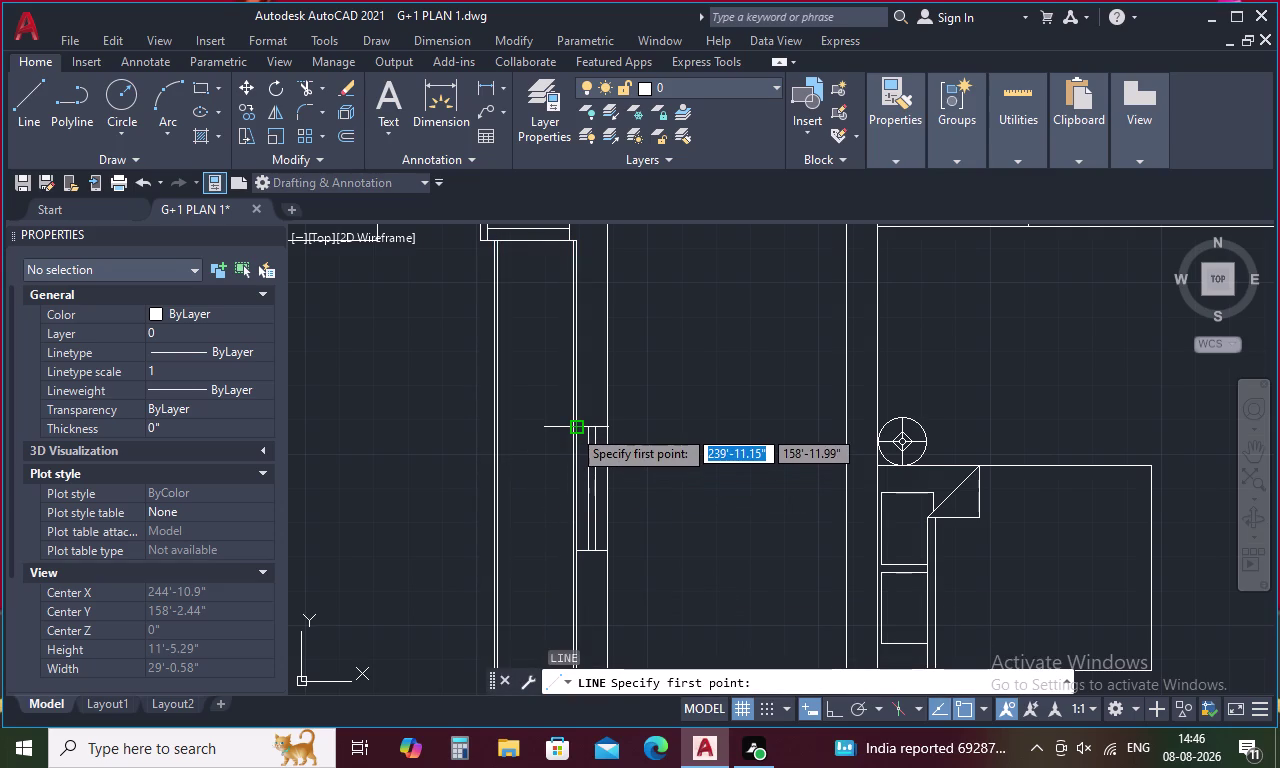
scroll(up, 3)
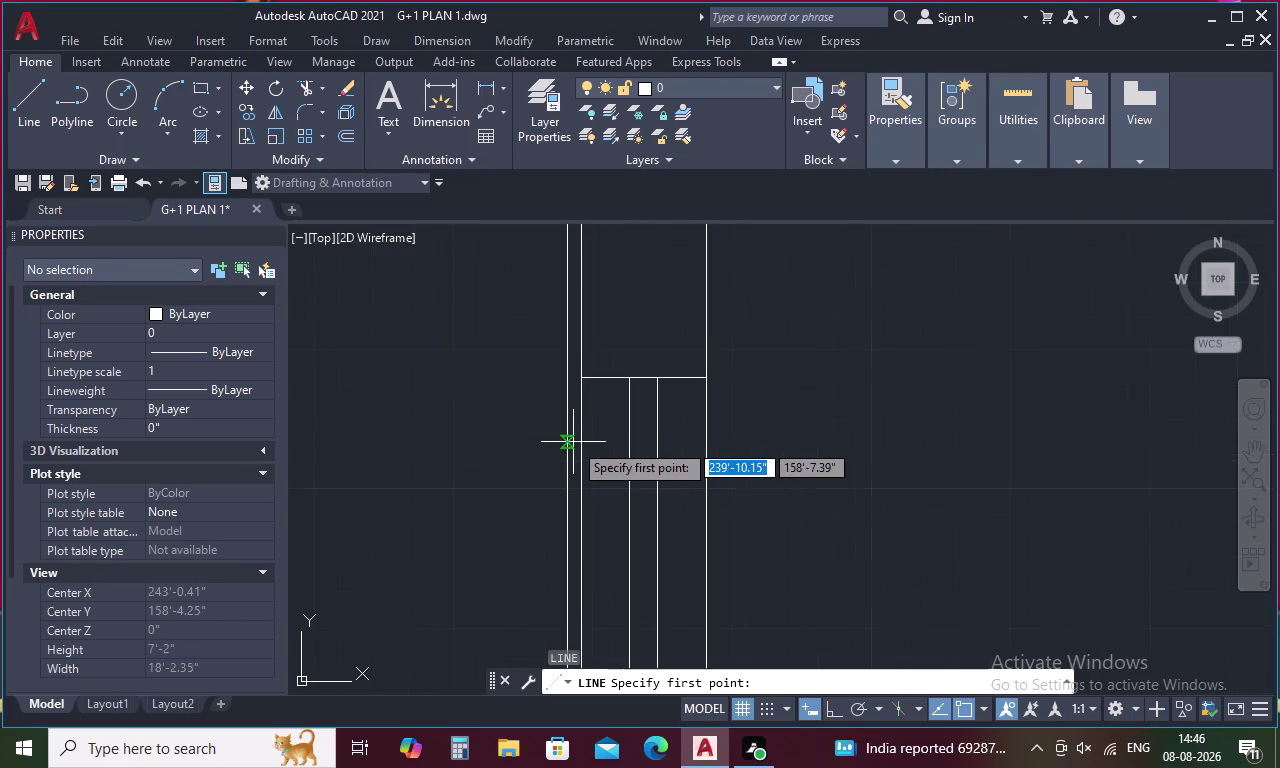
click(566, 442)
middle_drag(510, 434, 656, 469)
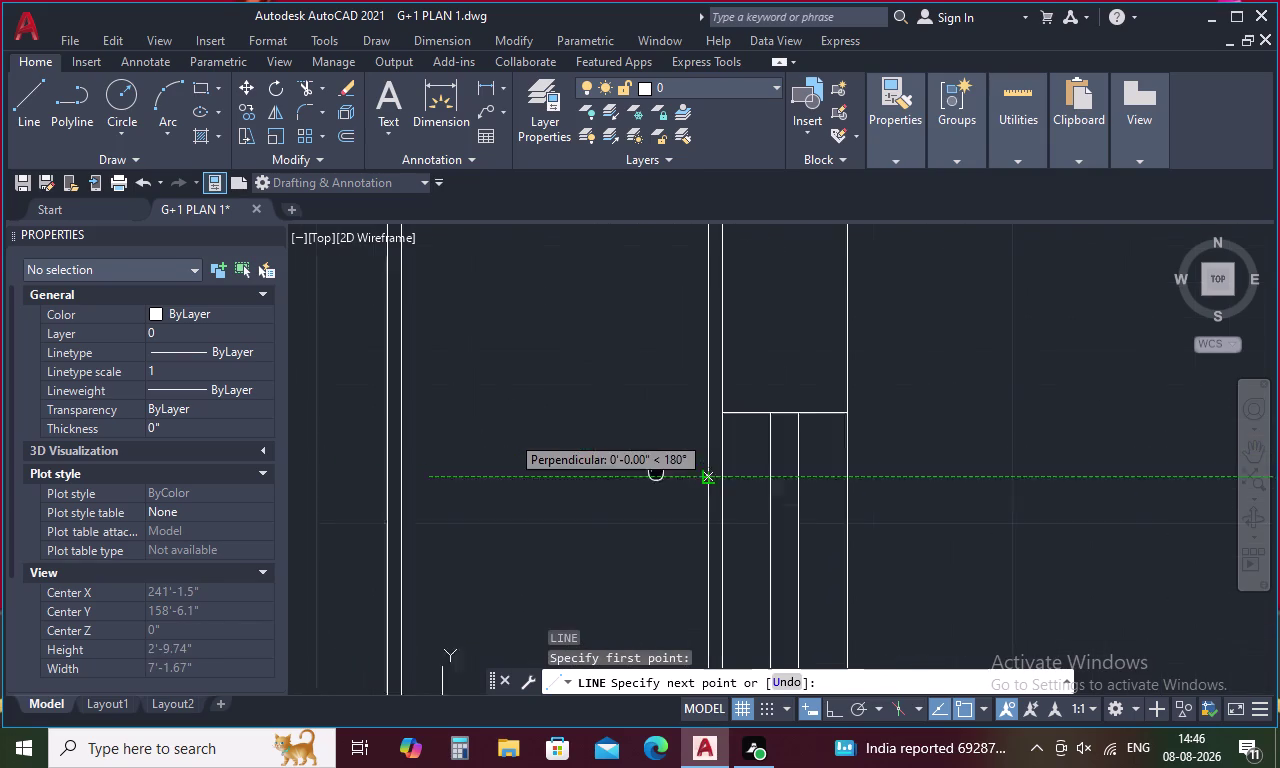
middle_drag(656, 469, 669, 470)
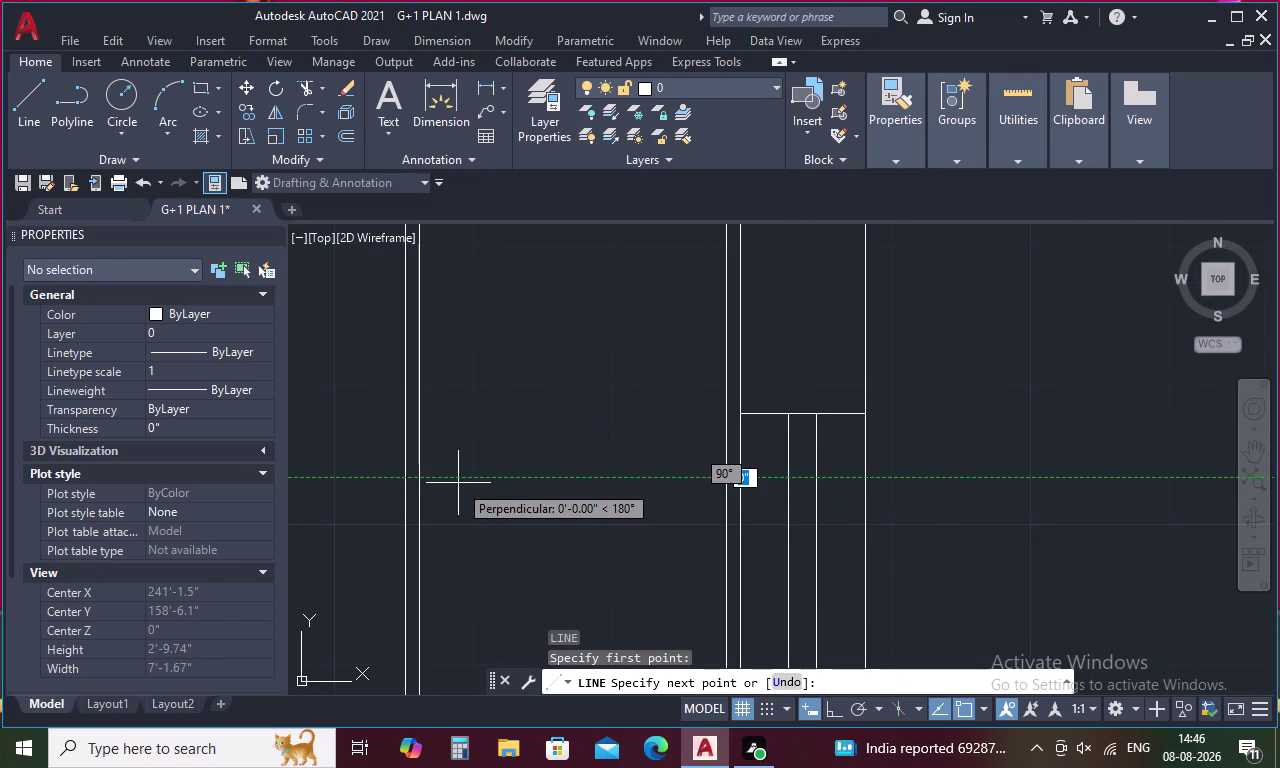
key(F8)
click(416, 480)
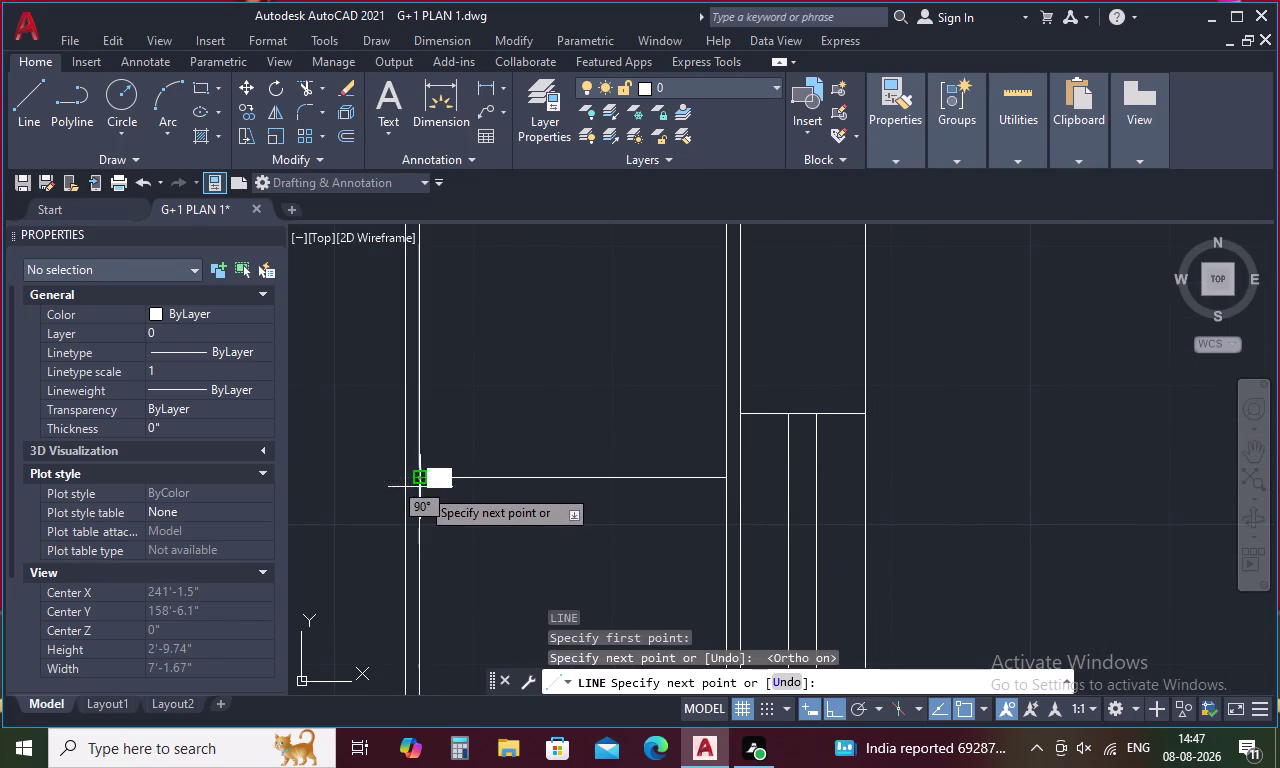
key(Escape)
text(0)
key(space)
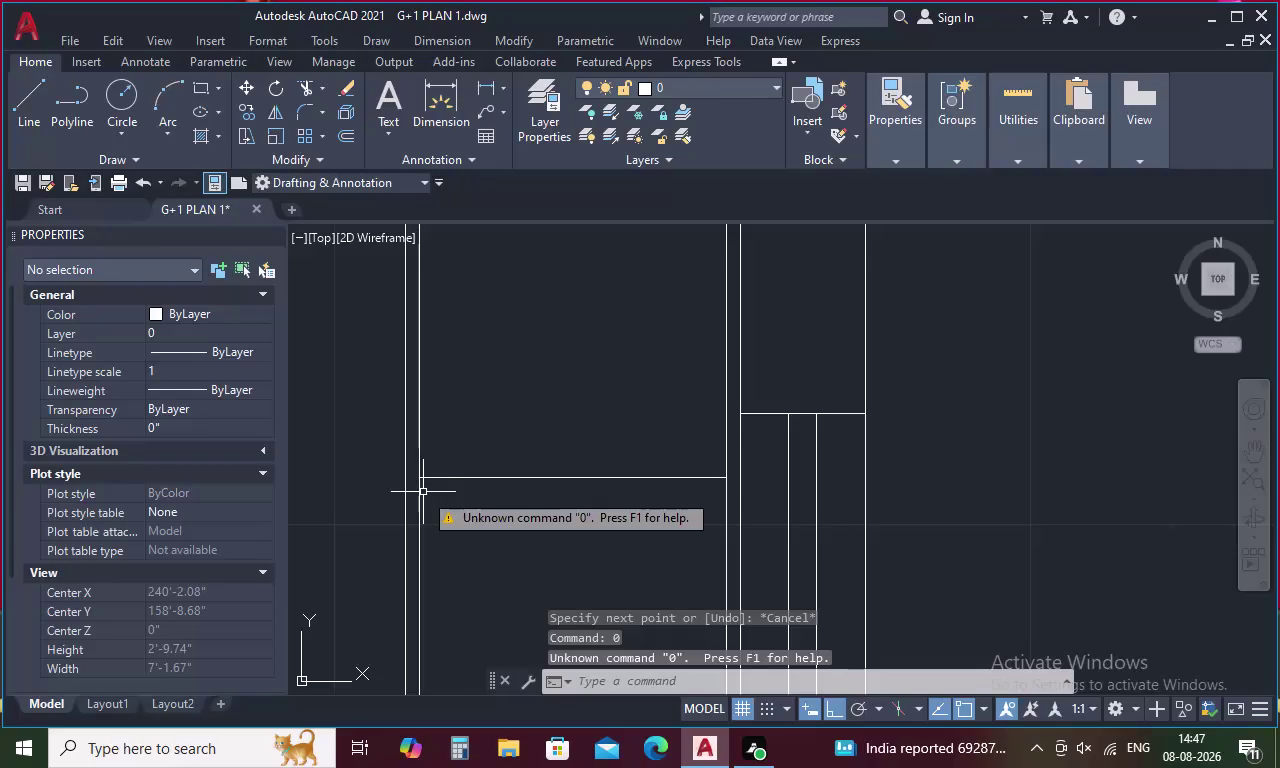
key(Escape)
scroll(down, 3)
middle_drag(522, 529, 556, 431)
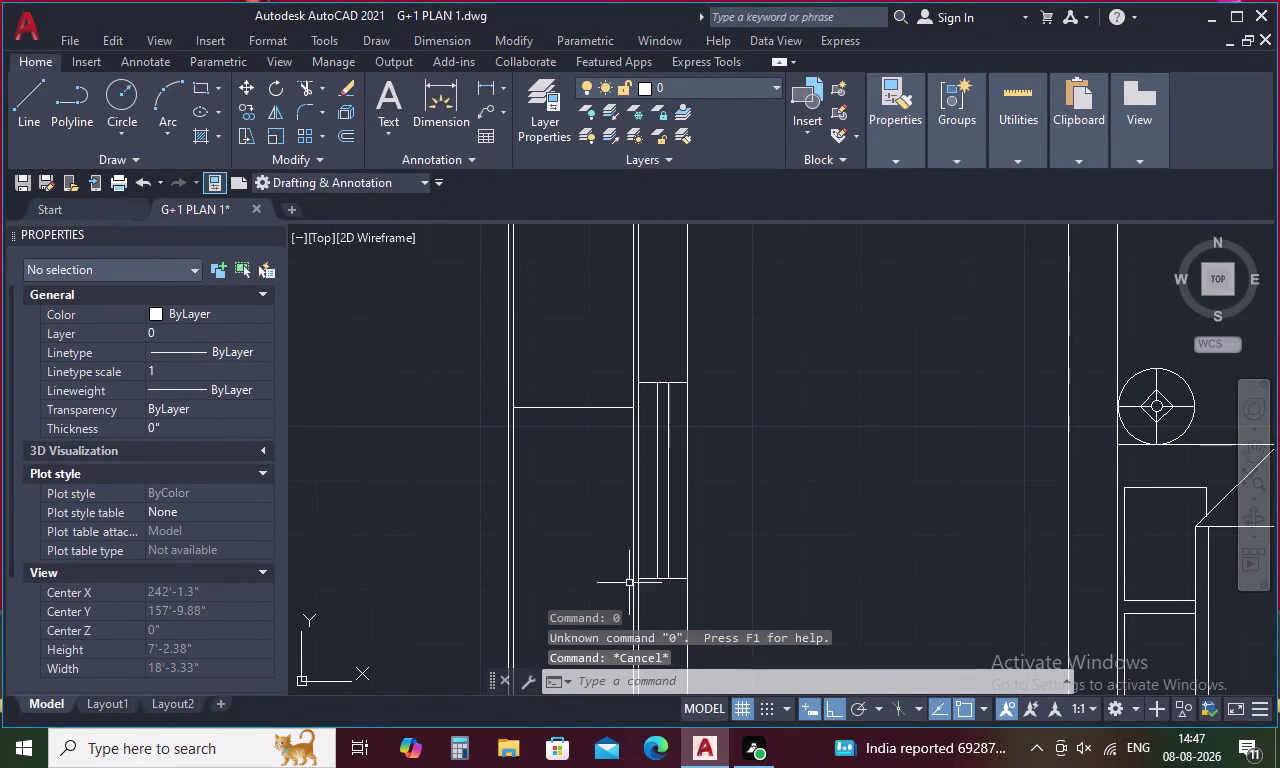
Draw a second horizontal line from the window's lower corner to the inner wall.
text(L)
key(space)
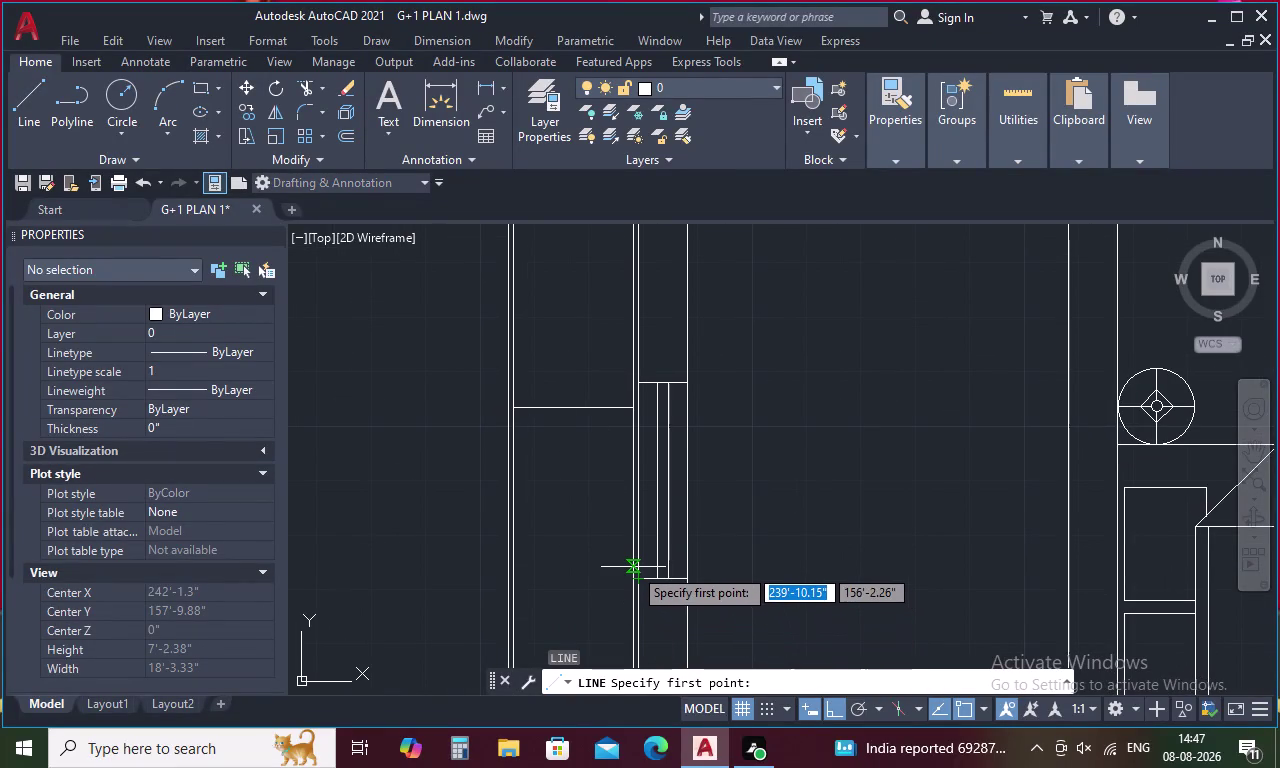
scroll(up, 3)
click(633, 567)
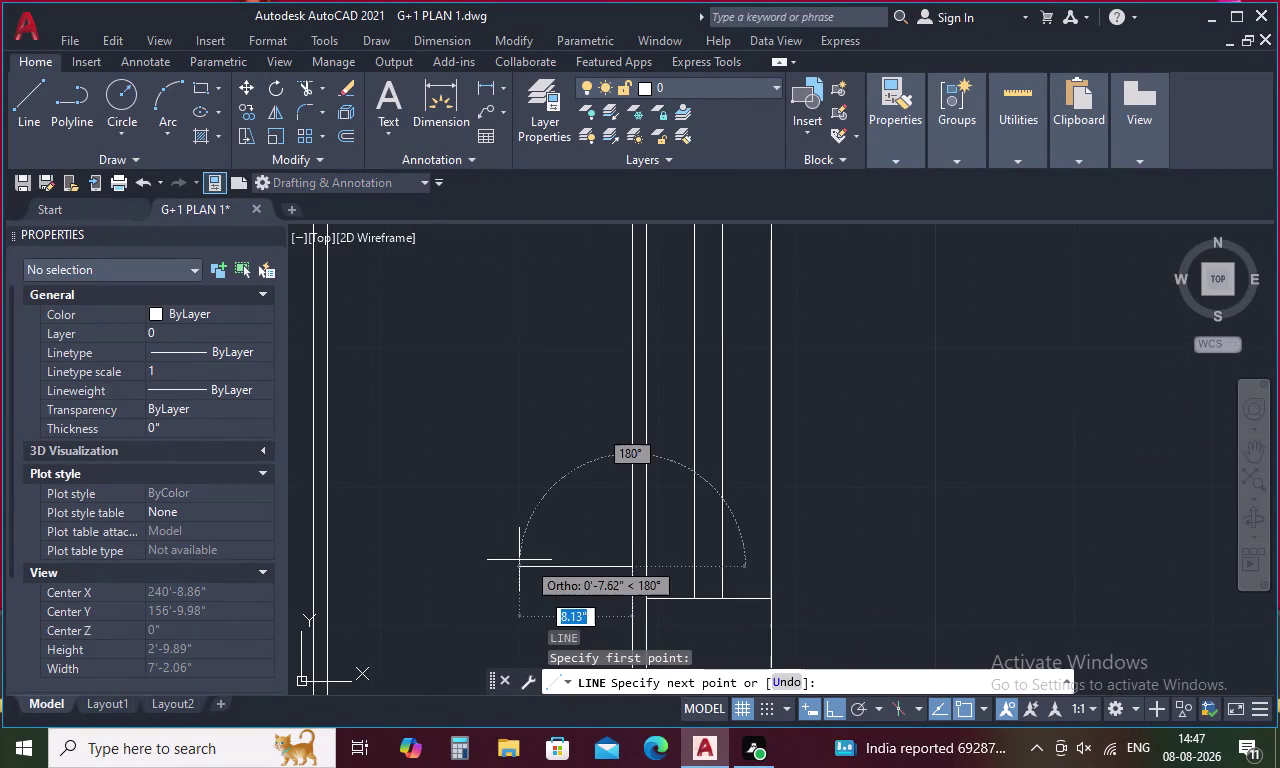
middle_drag(519, 560, 739, 578)
click(545, 588)
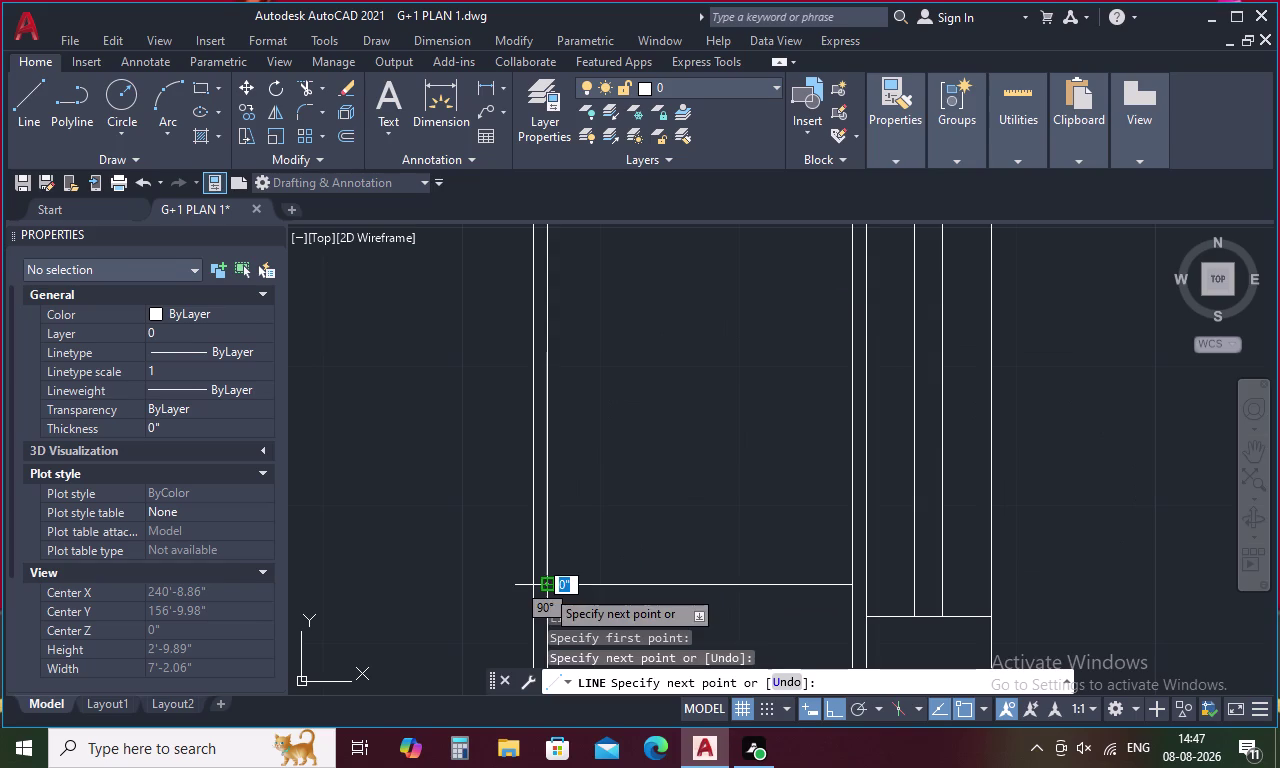
key(Escape)
scroll(down, 3)
key(Escape)
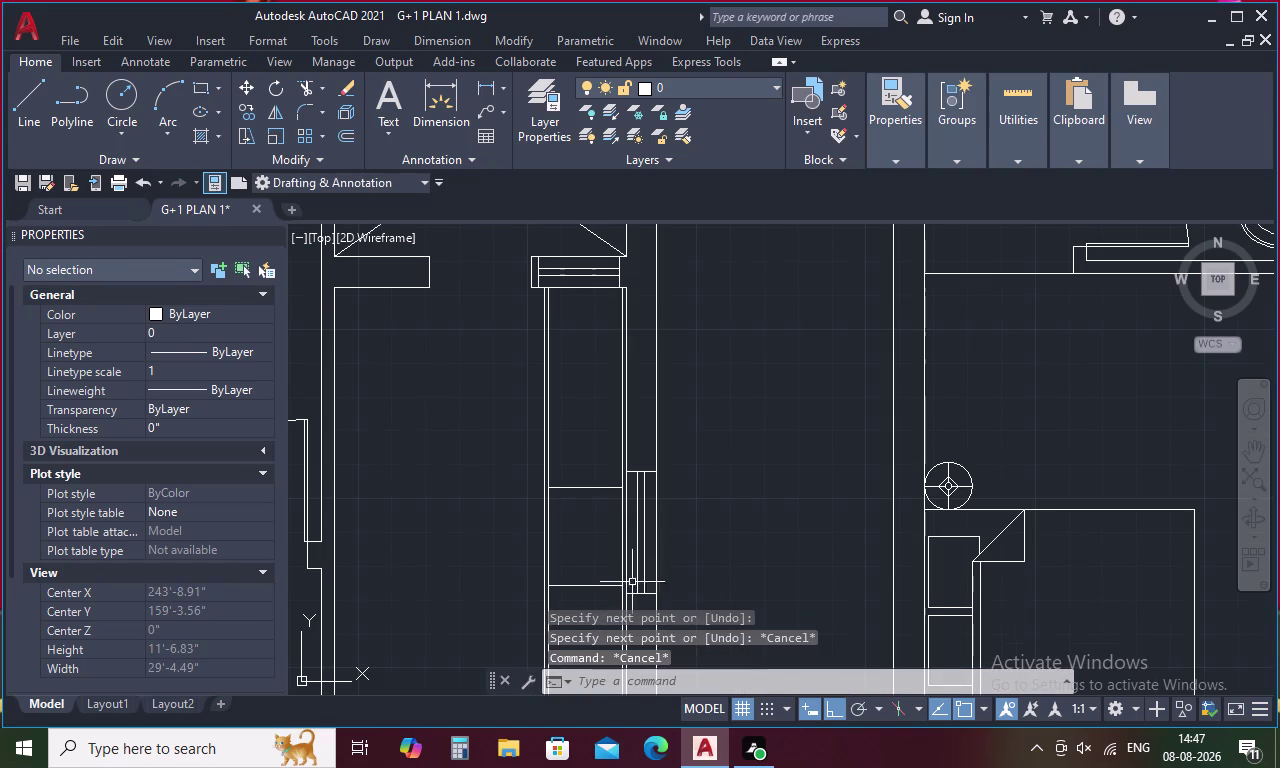
Trim the four excess line segments around the new box.
key(t)
text(R)
key(space)
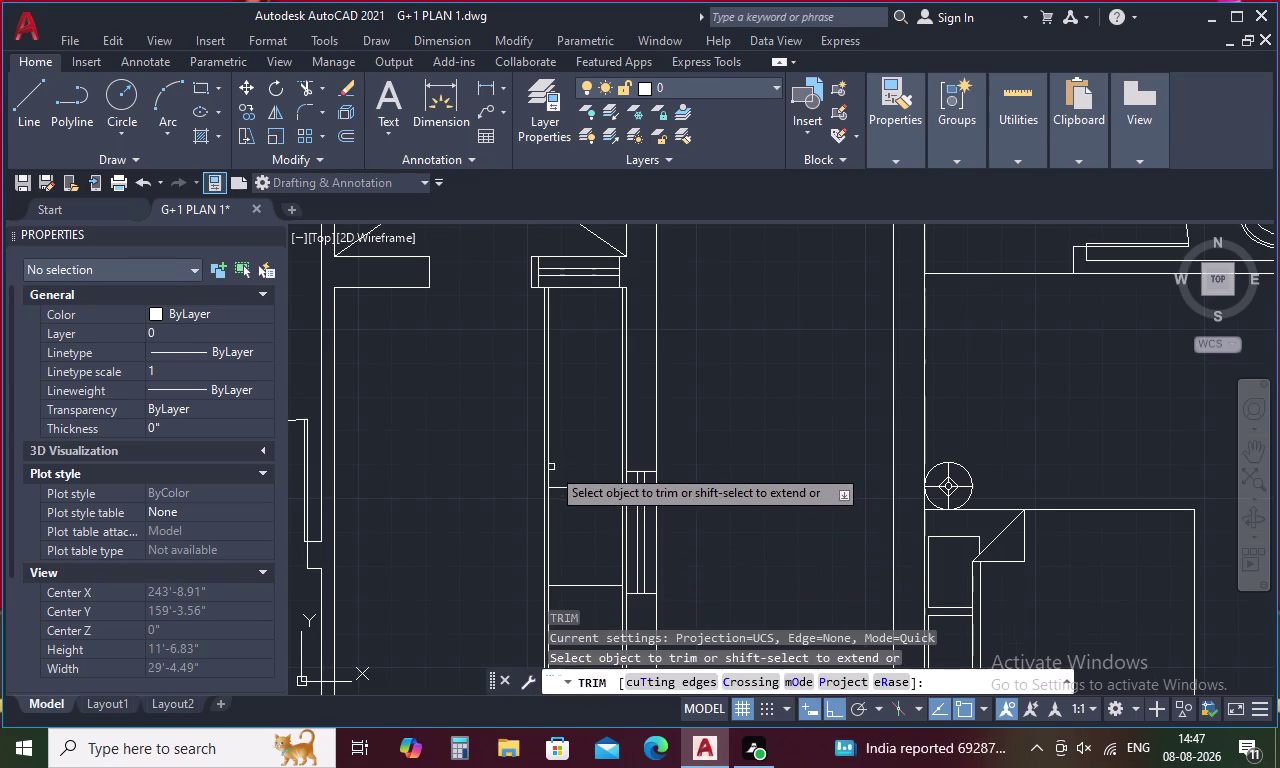
click(550, 466)
click(621, 460)
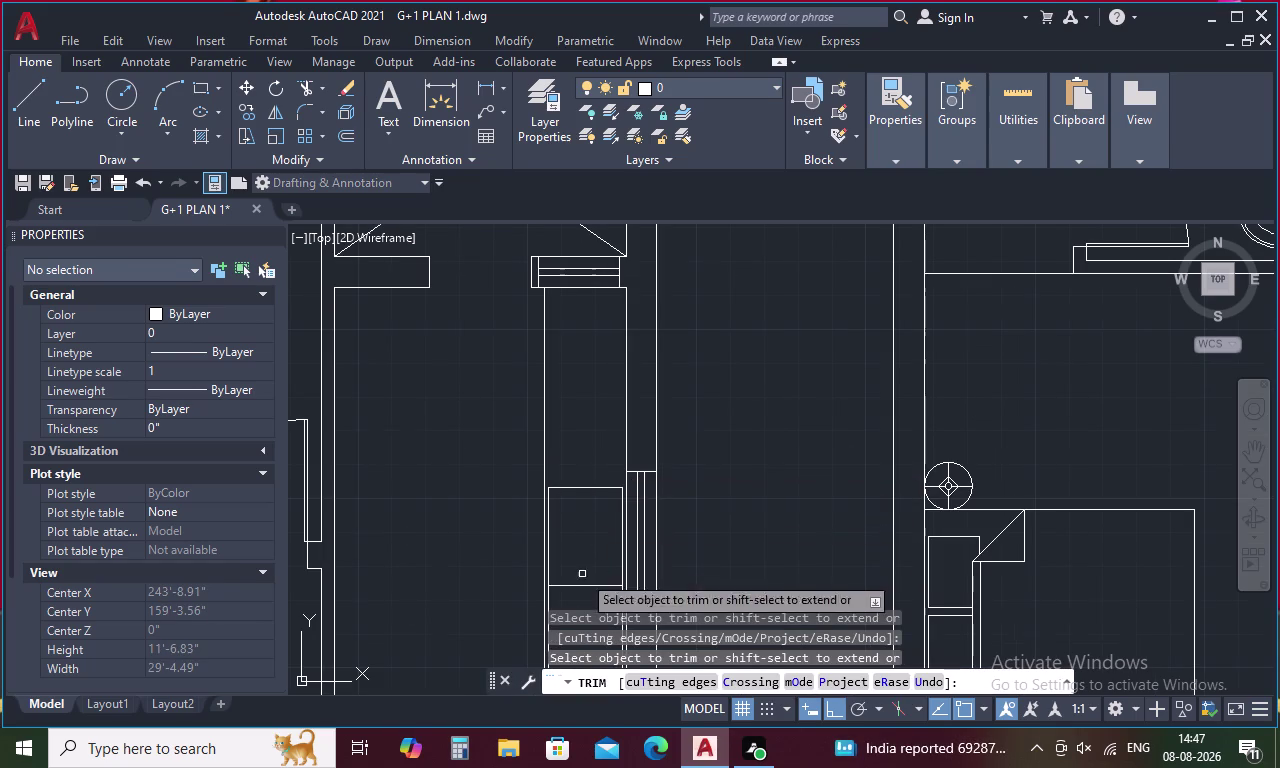
middle_drag(582, 574, 605, 476)
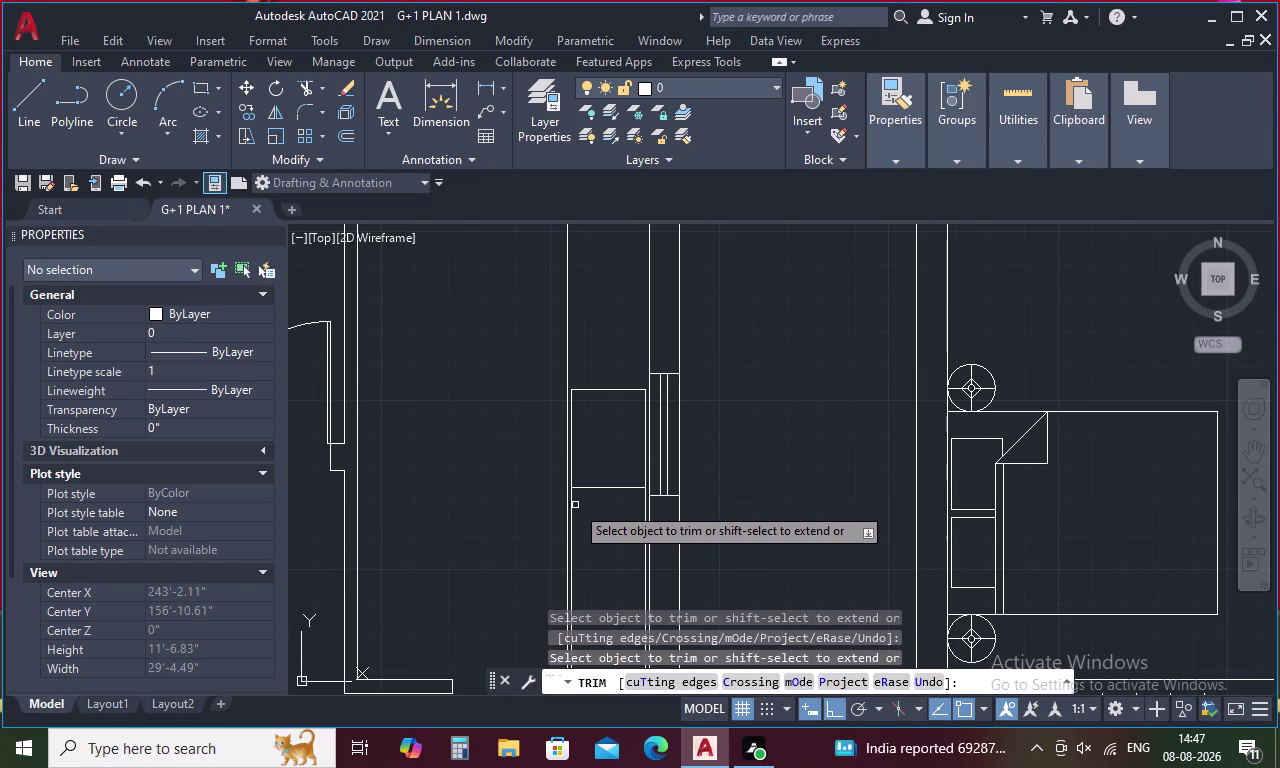
click(572, 502)
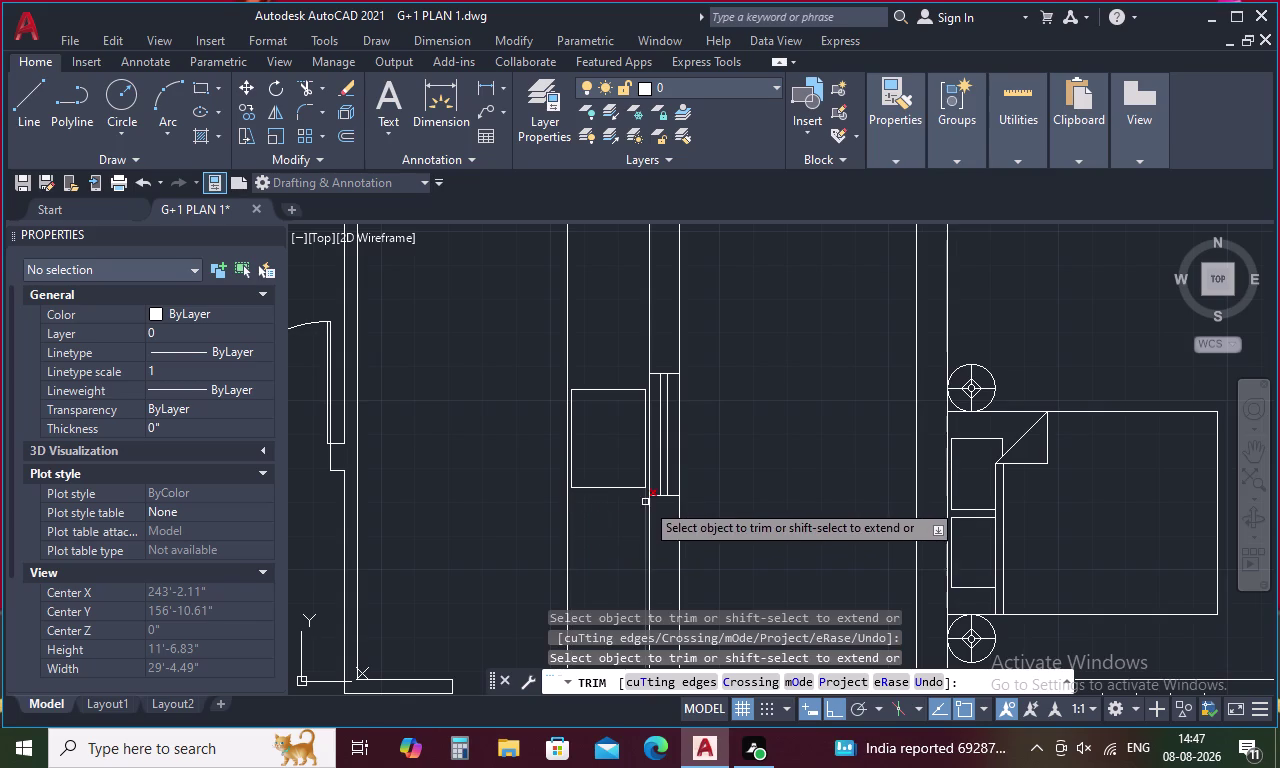
click(645, 502)
key(Escape)
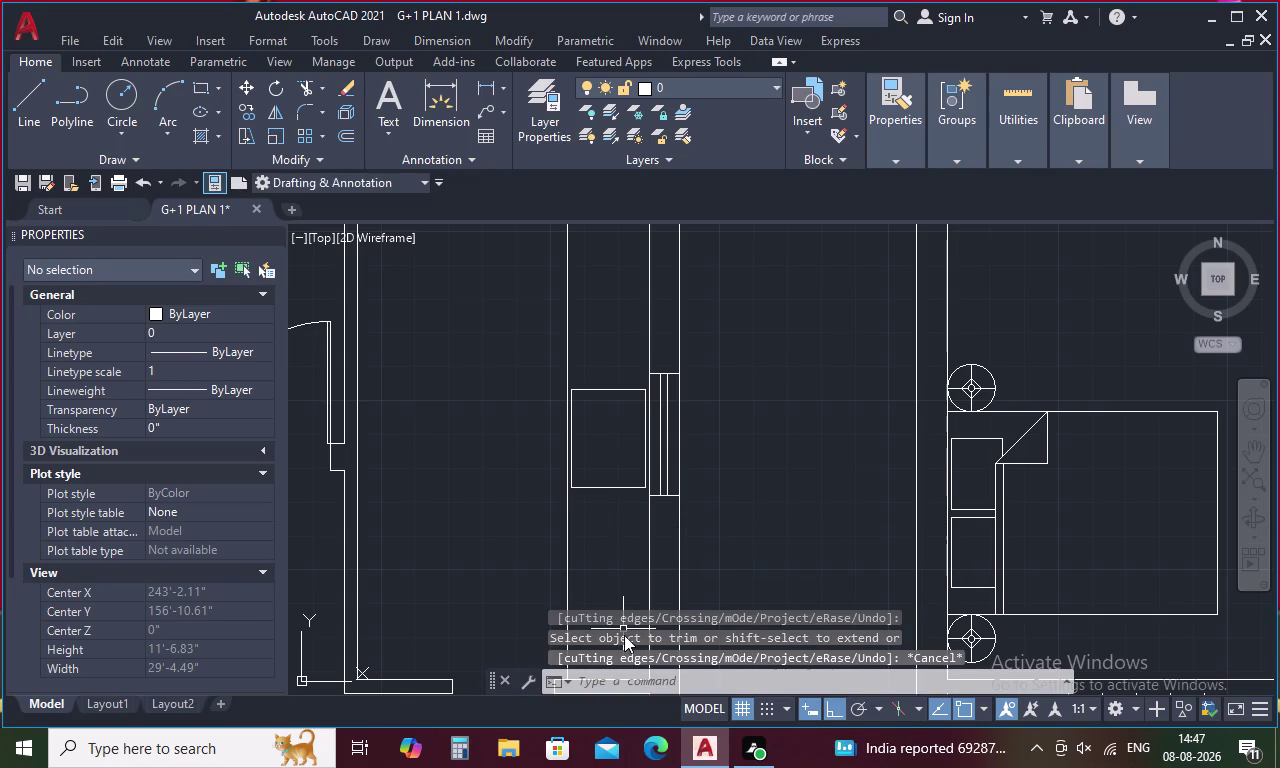
Draw a 4.72" circle inside the small box beside the window.
text(C)
key(space)
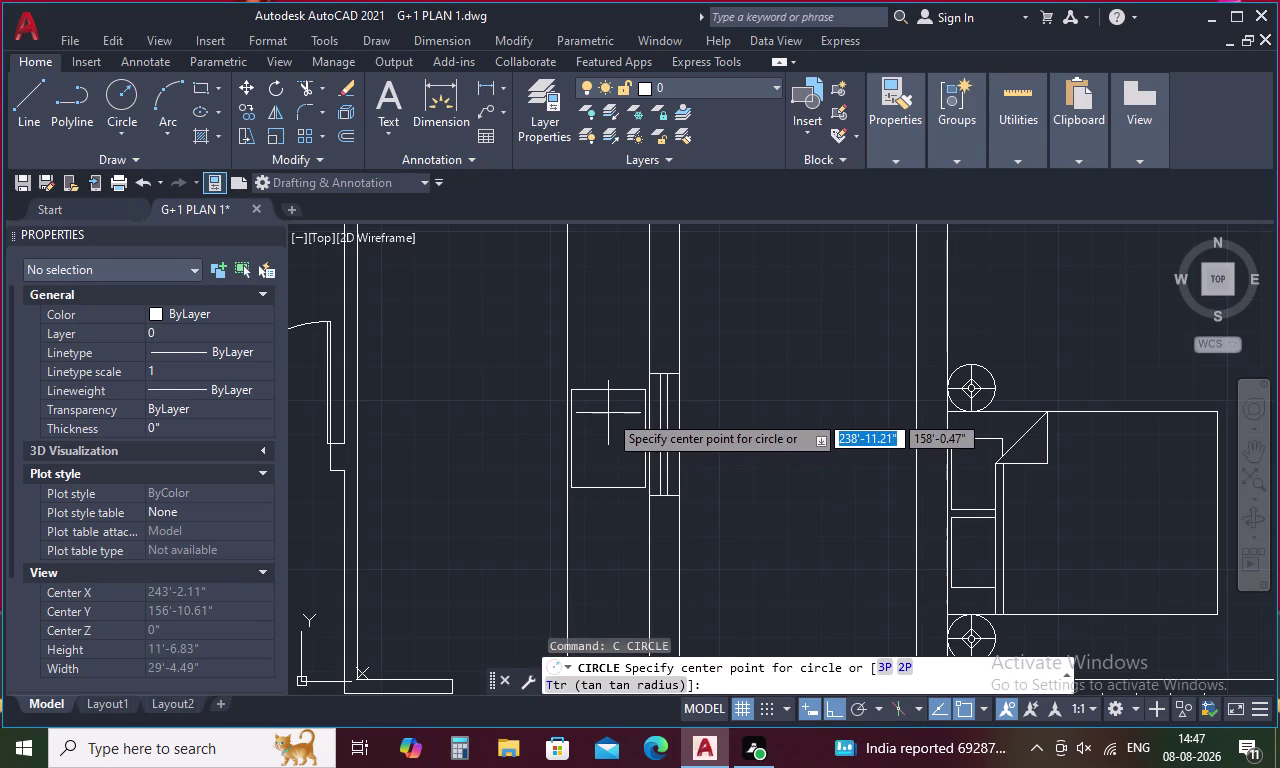
click(608, 413)
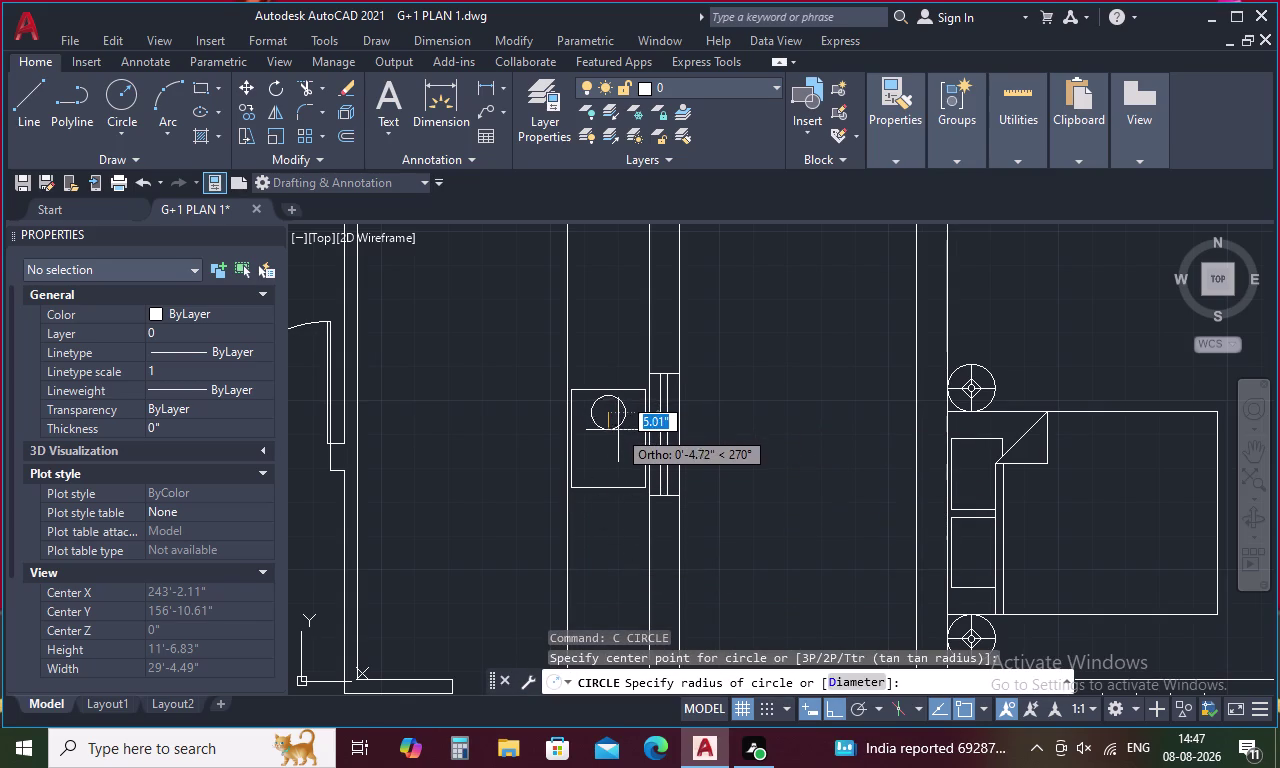
click(617, 429)
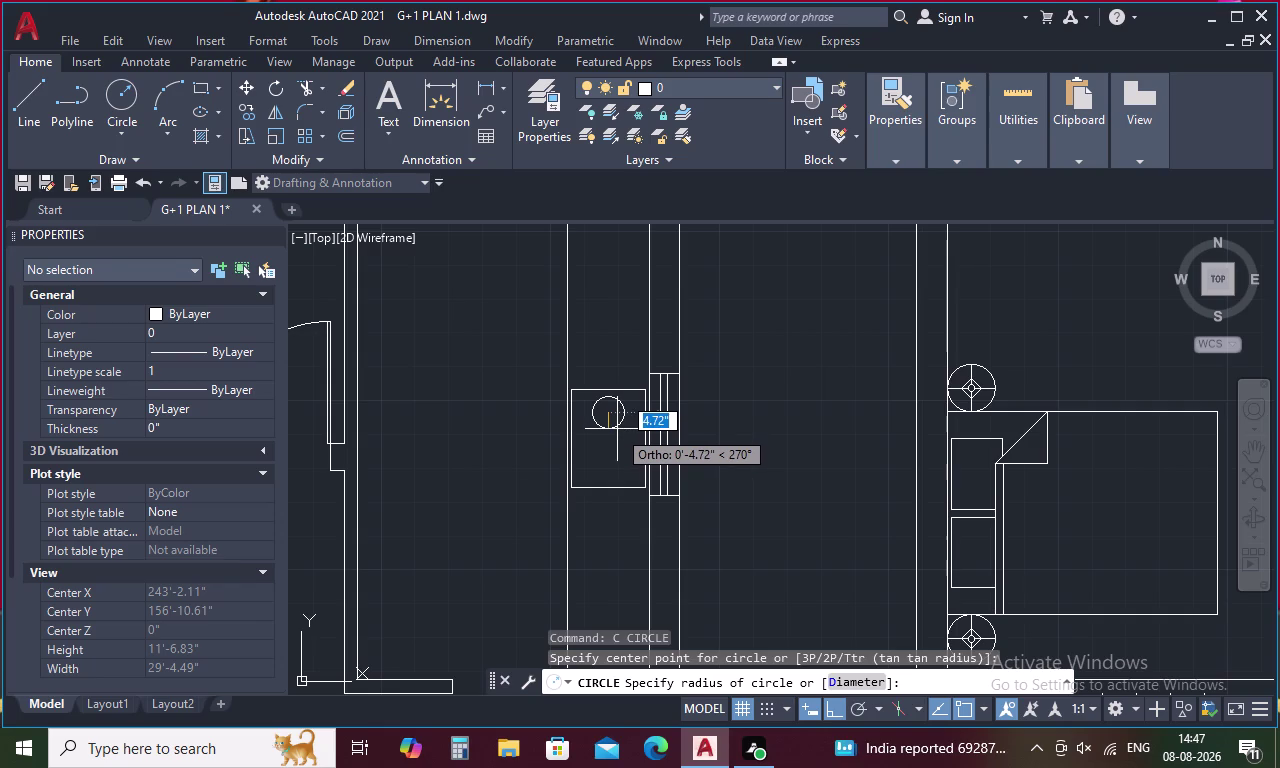
click(609, 429)
right_click(609, 429)
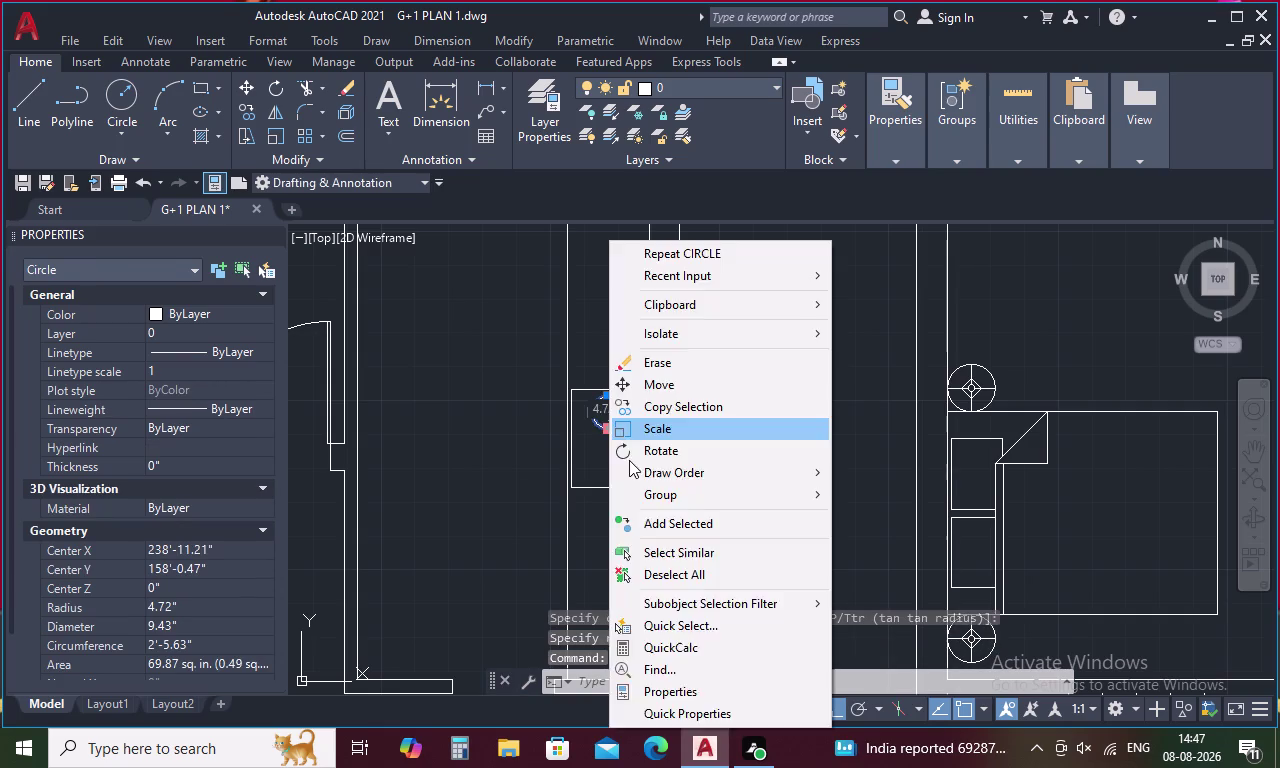
key(Escape)
Mirror the circle across a horizontal line, keeping the original.
text(MI)
key(space)
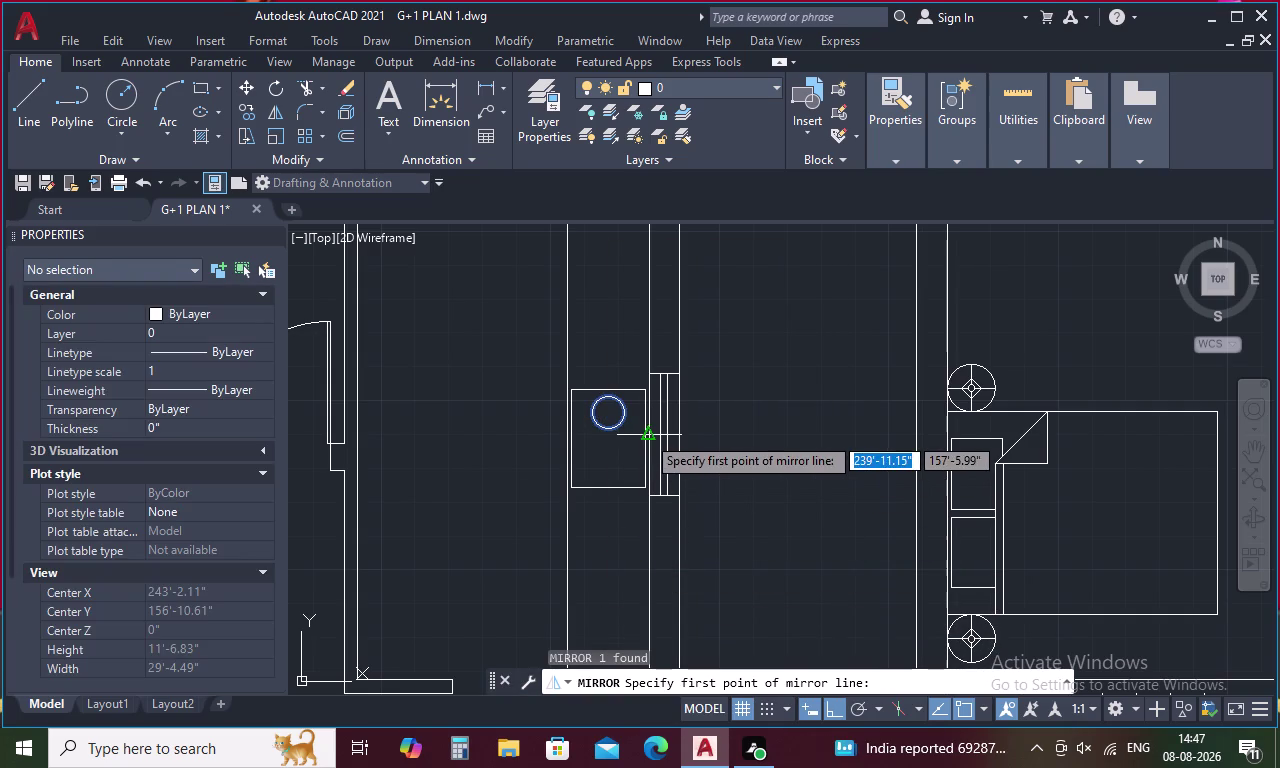
scroll(up, 3)
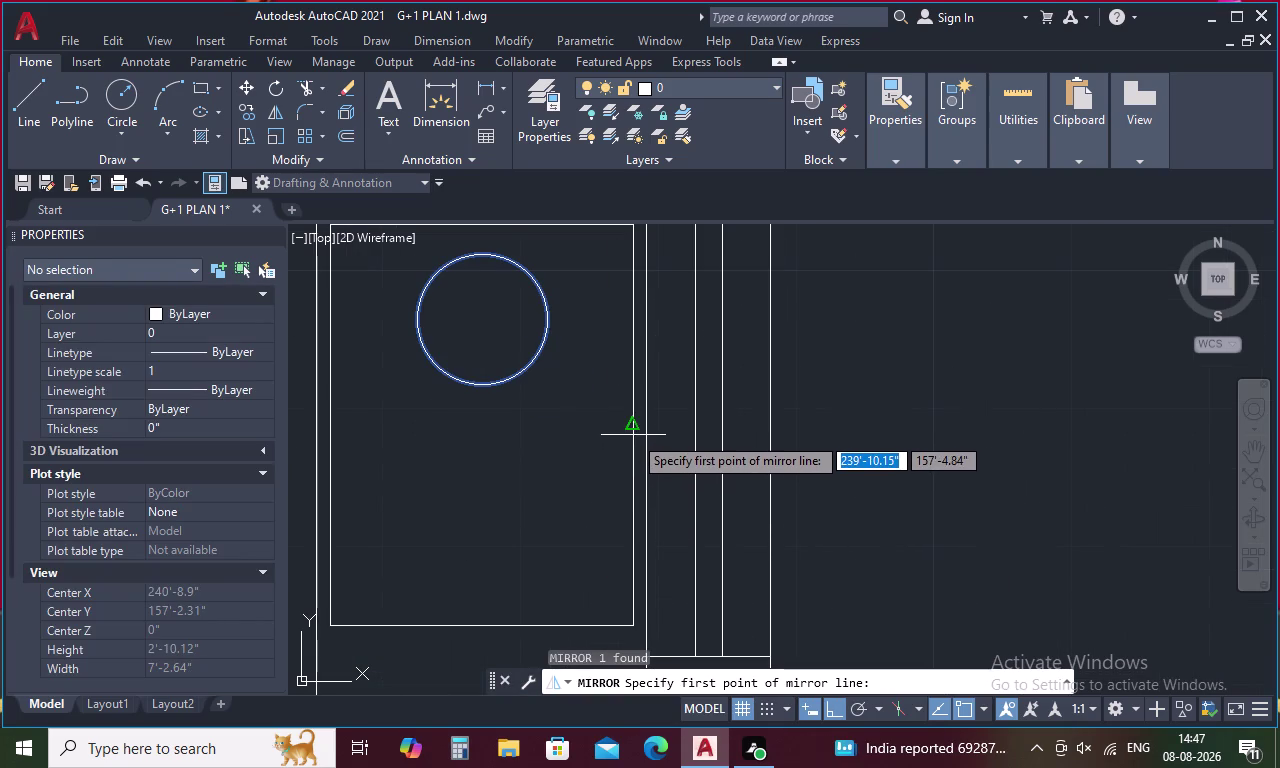
click(633, 425)
click(331, 420)
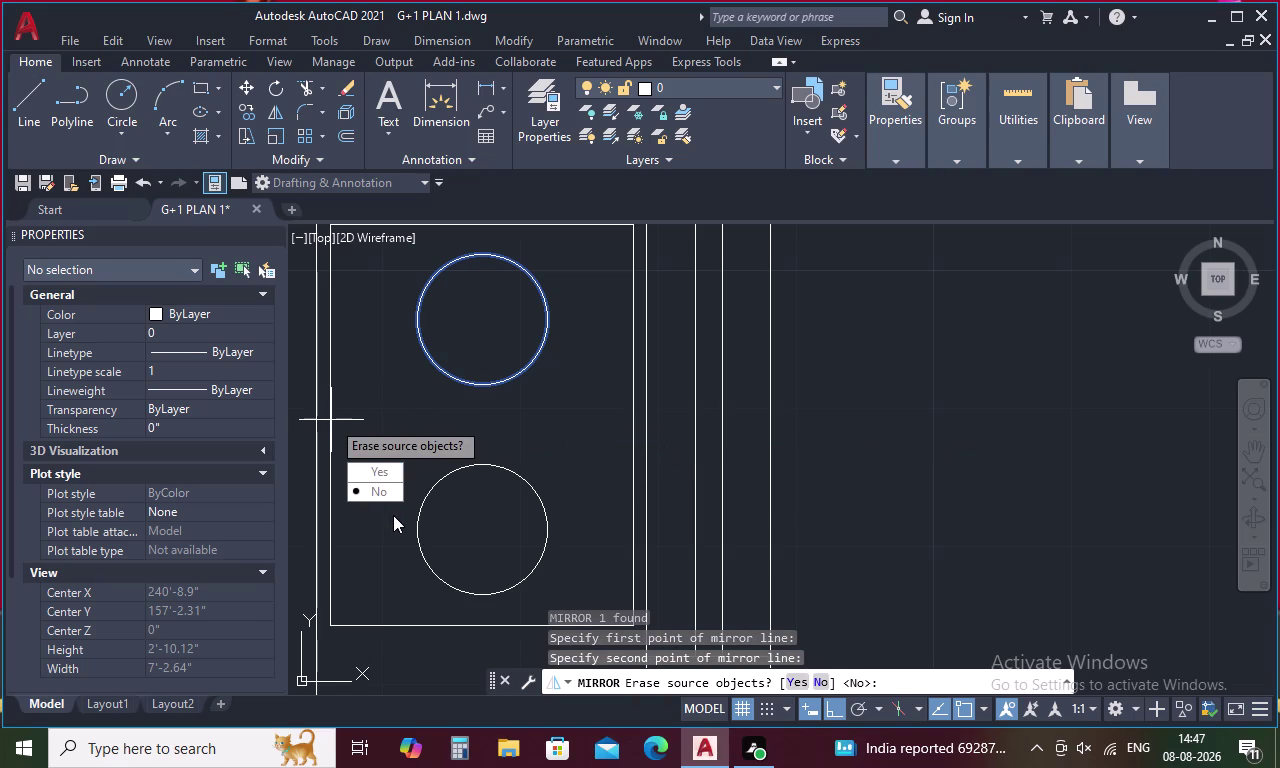
drag(390, 491, 331, 420)
scroll(down, 3)
middle_drag(499, 491, 611, 555)
scroll(down, 3)
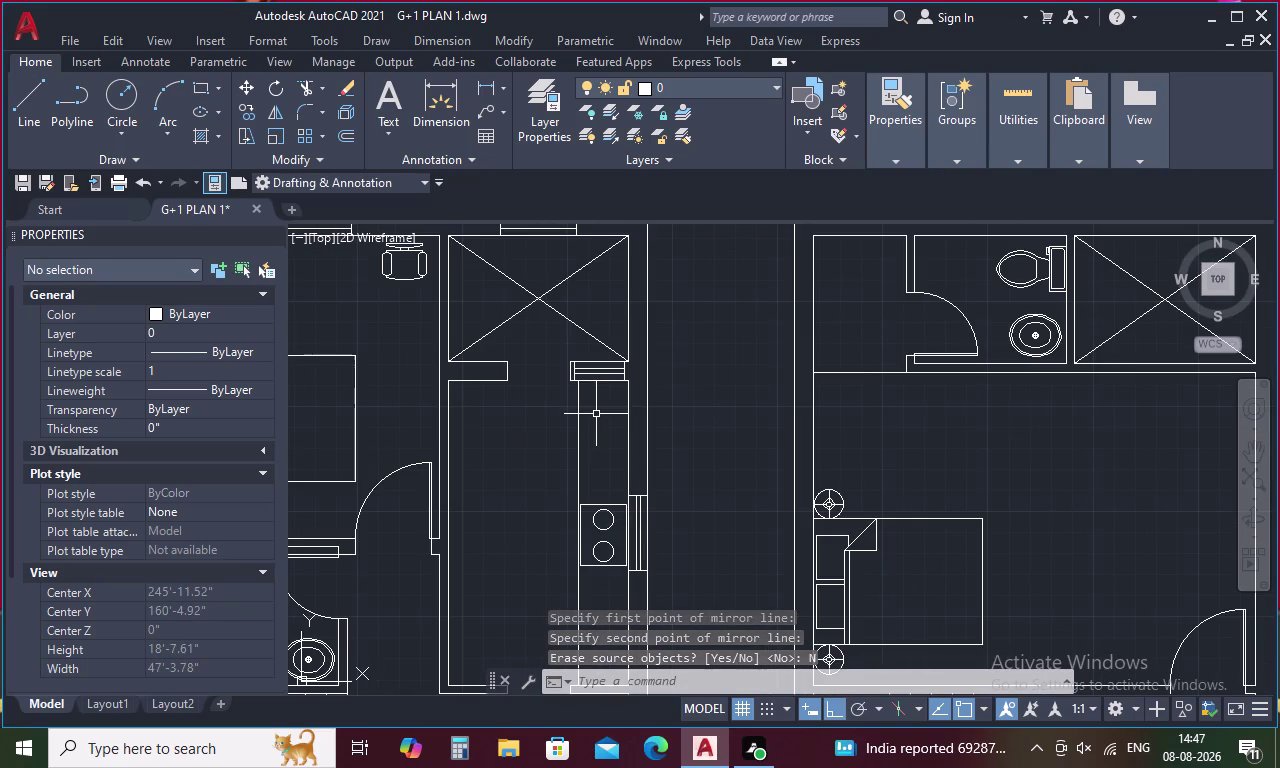
middle_drag(596, 414, 597, 340)
middle_drag(597, 358, 595, 414)
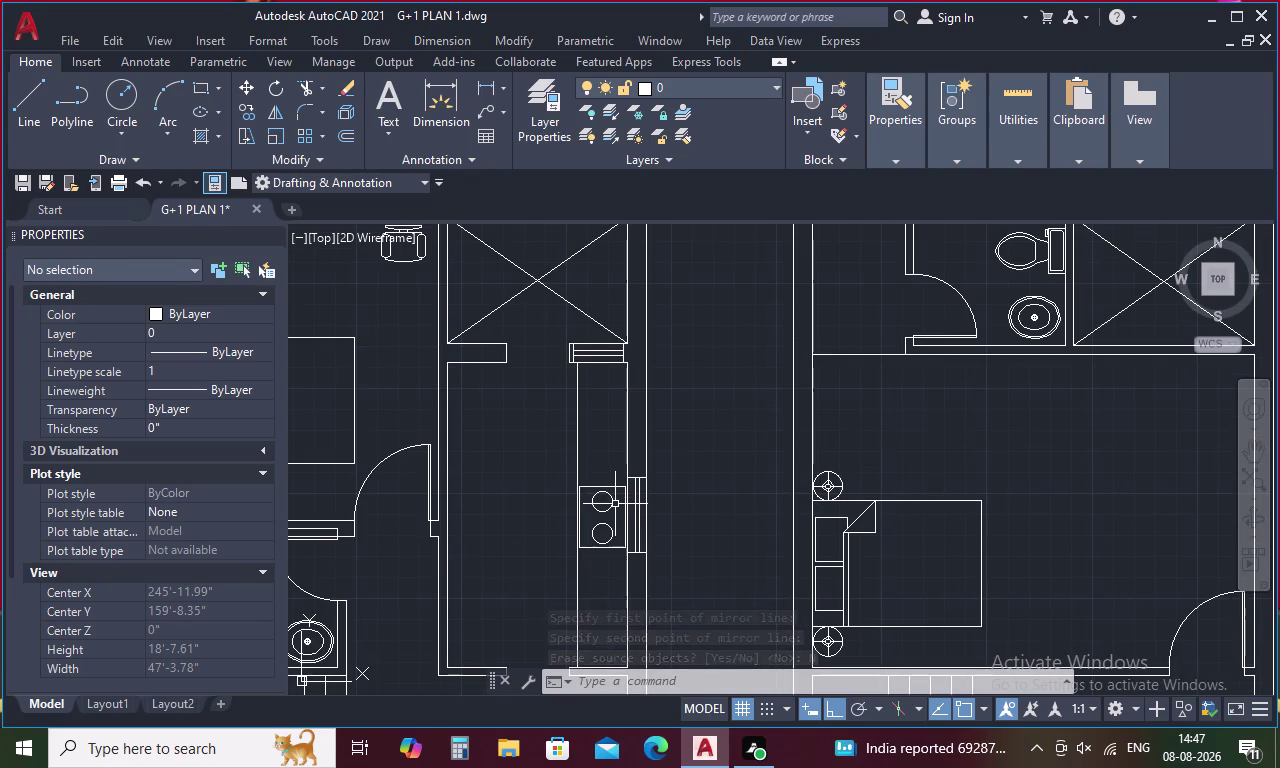
Start a line offset 1 unit from the wall corner using TK tracking.
text(L)
key(space)
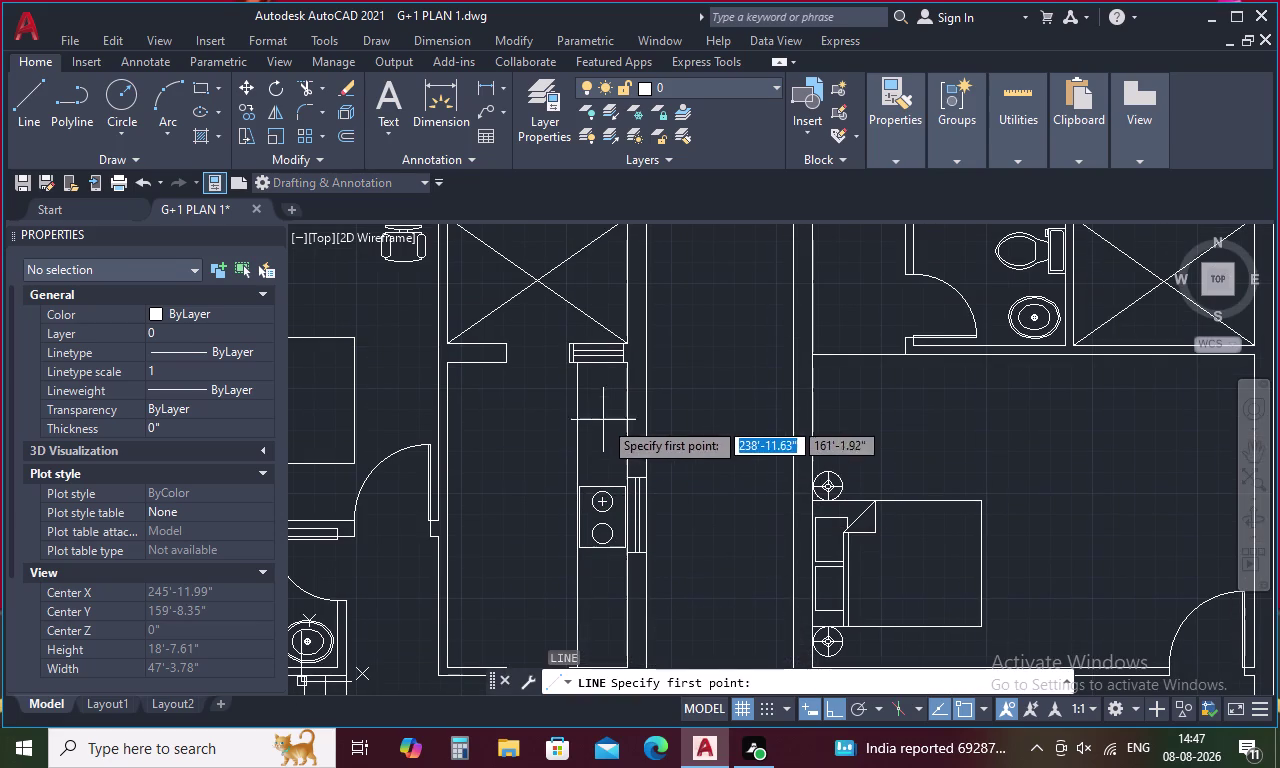
scroll(up, 3)
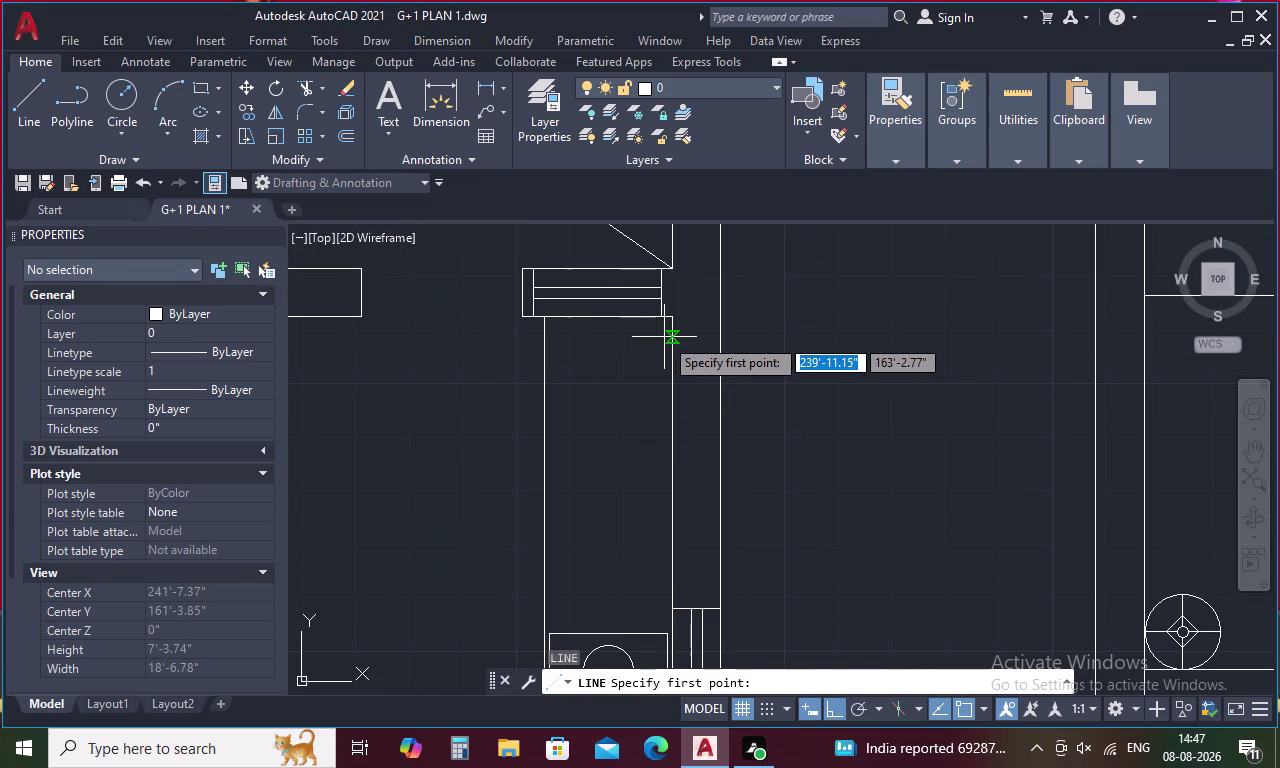
text(T)
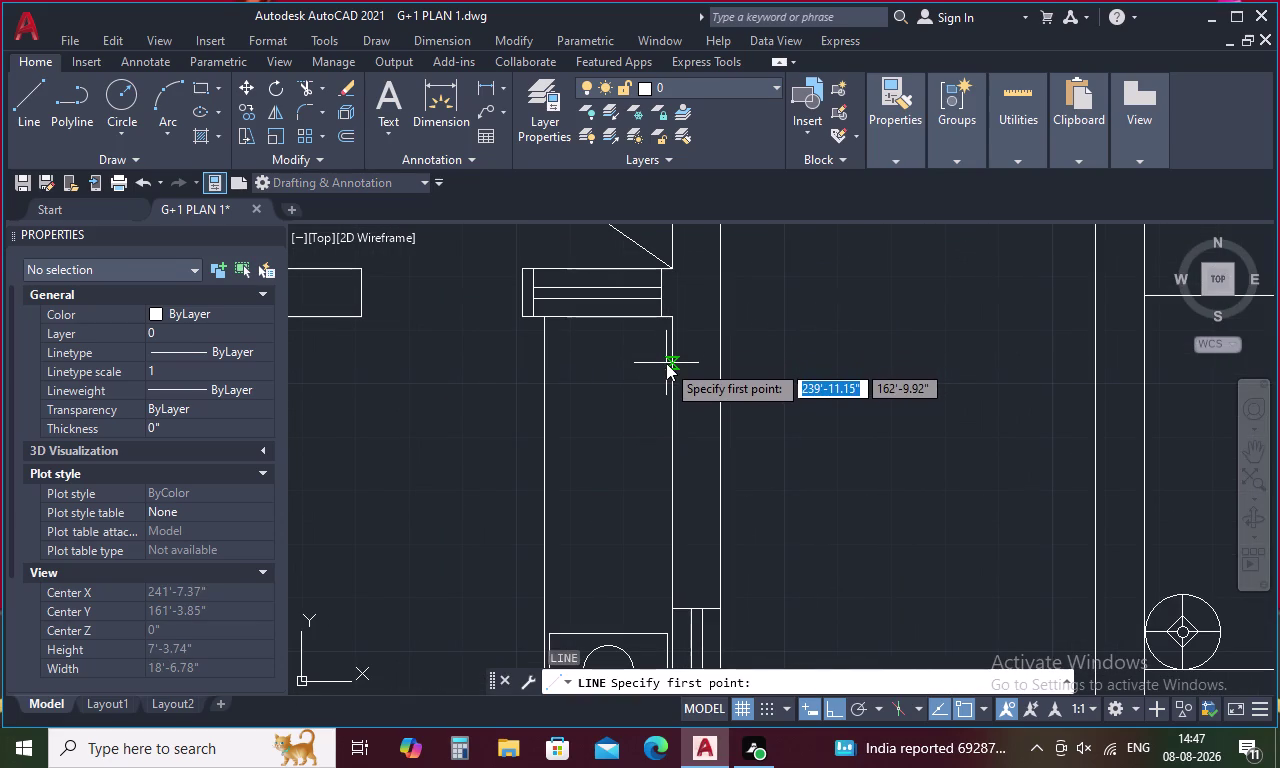
text(KL)
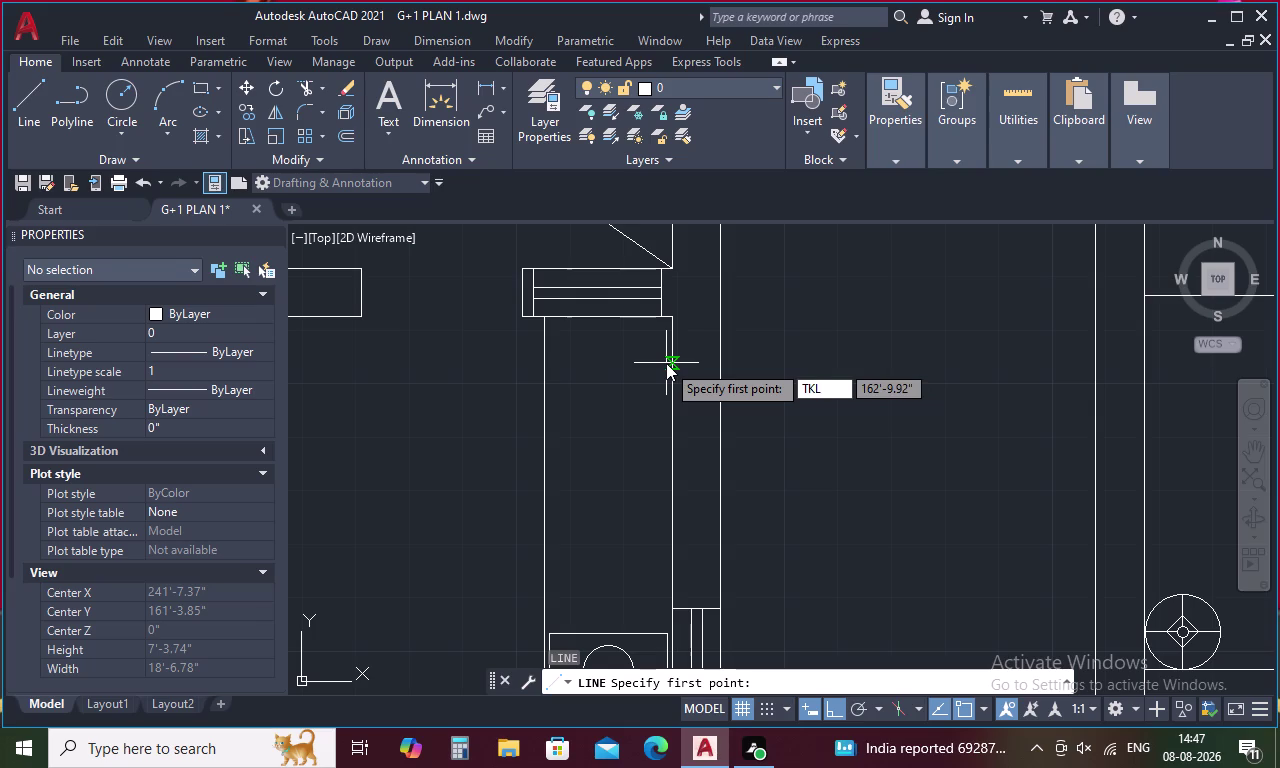
key(BackSpace)
key(space)
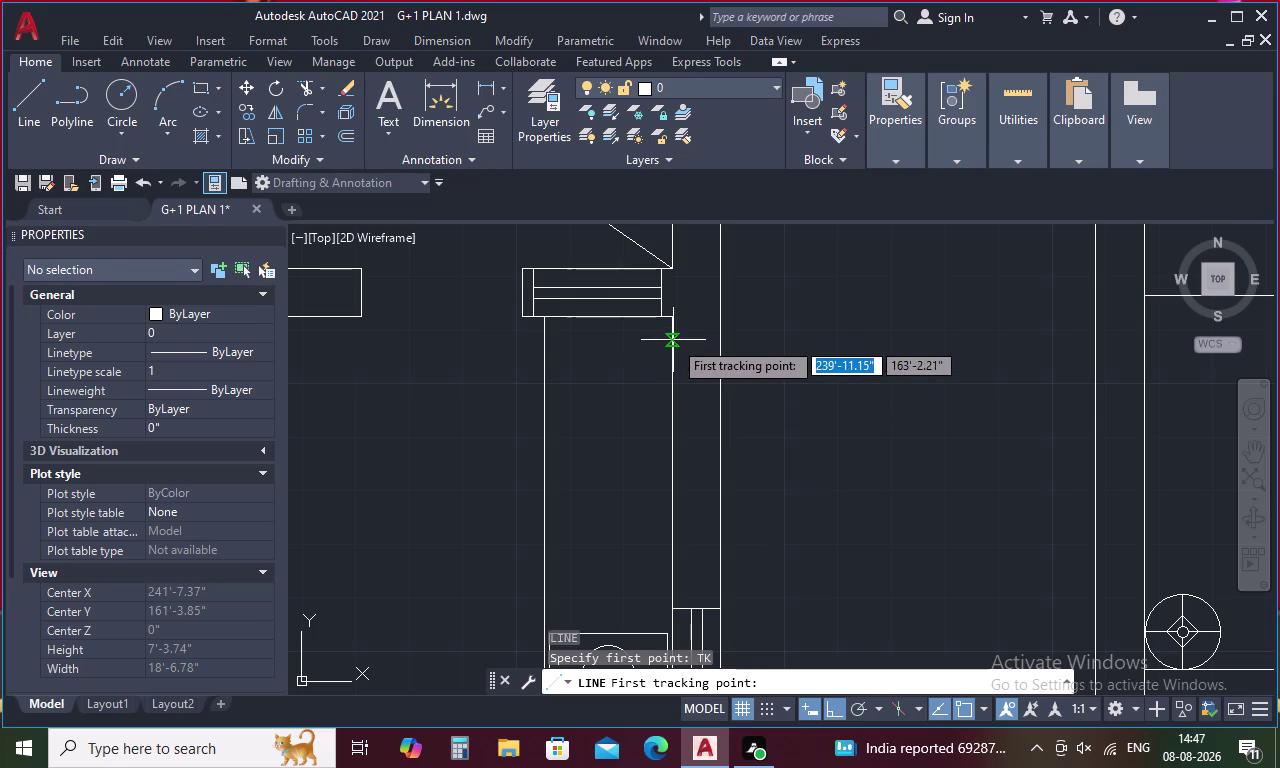
click(673, 340)
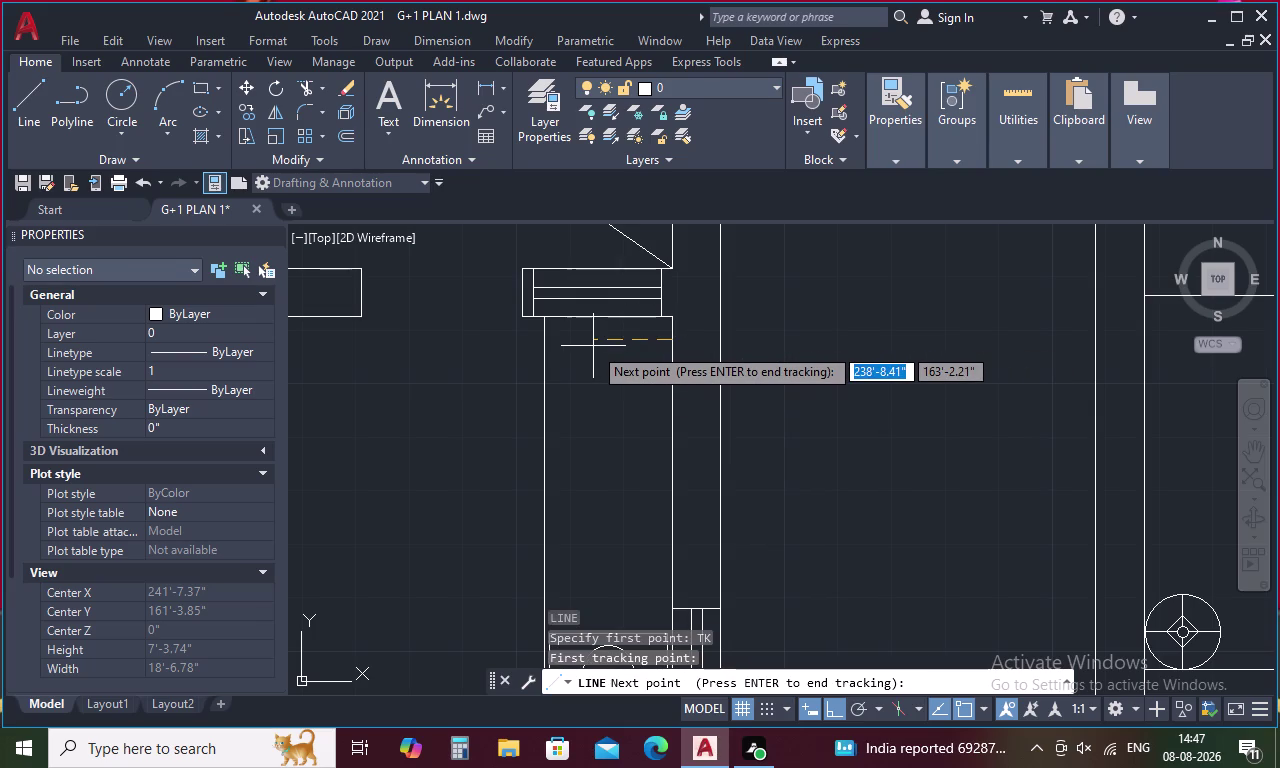
key(1)
key(space)
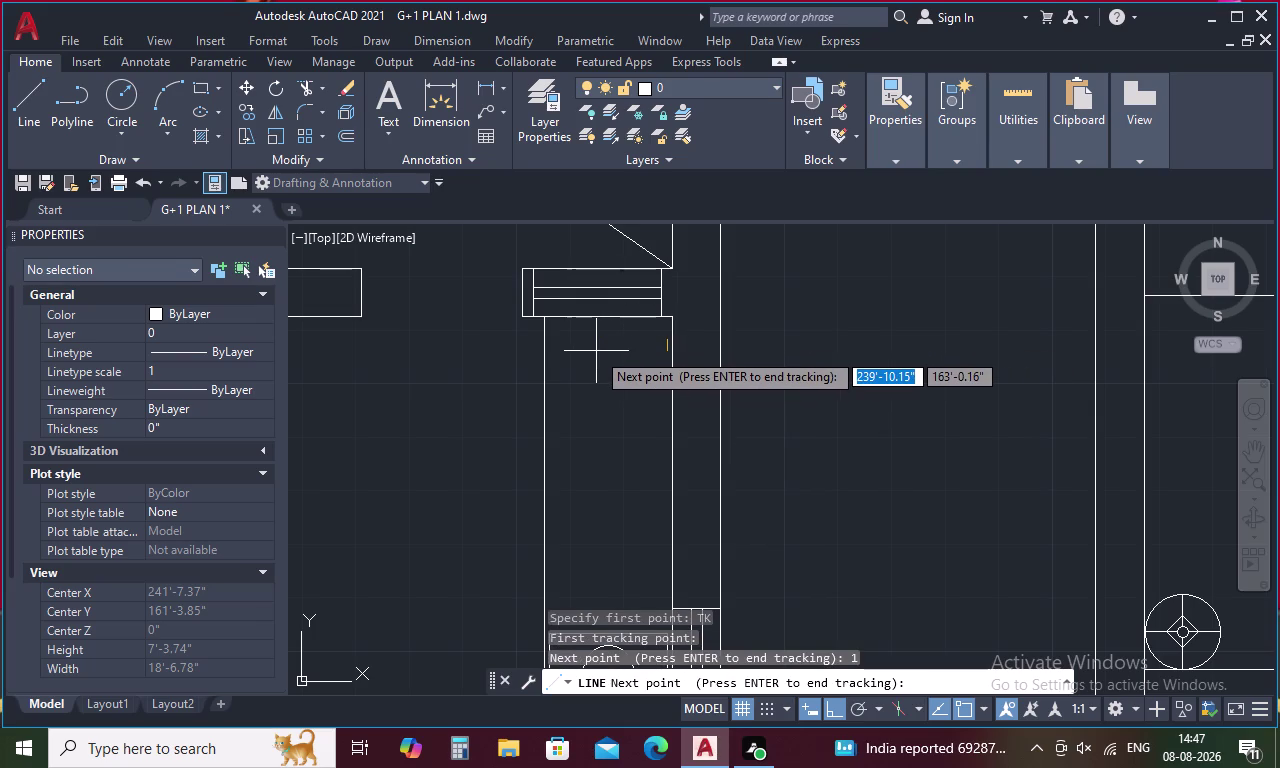
key(space)
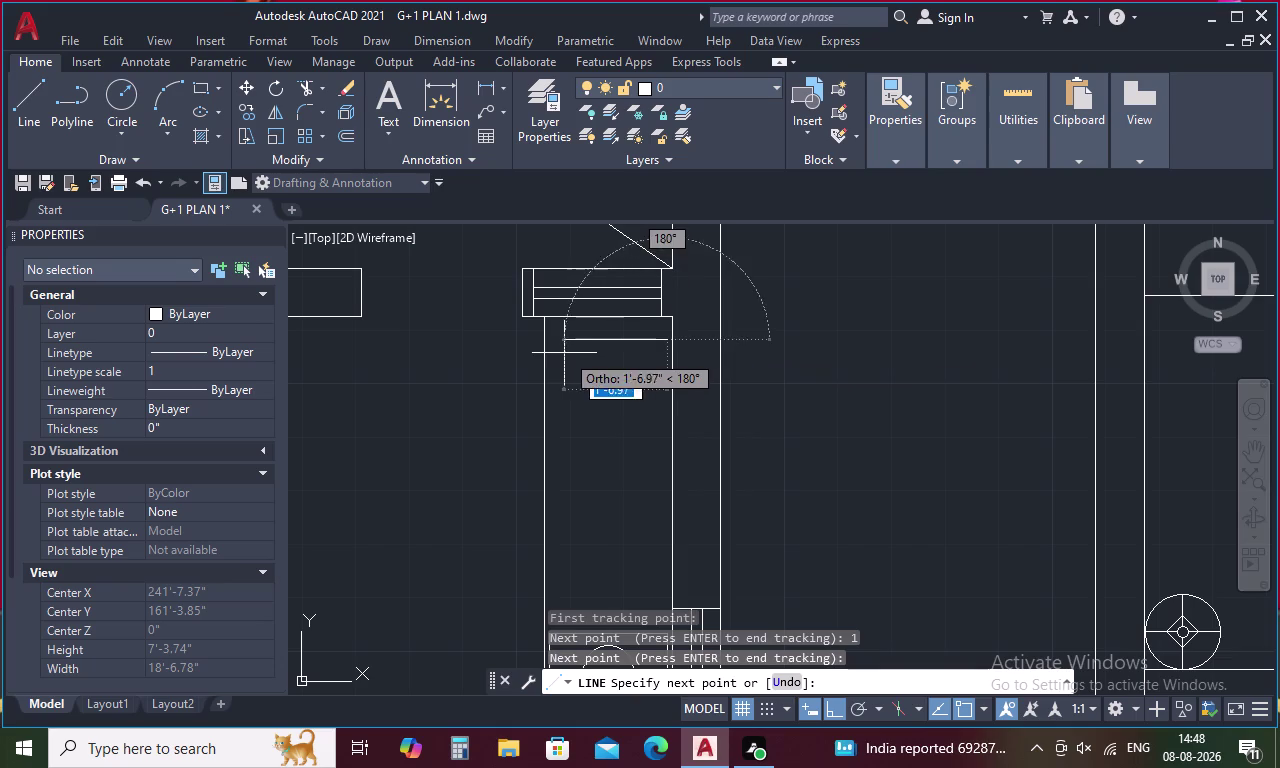
Draw the four ortho sides of the inset rectangle below the fixture.
click(650, 462)
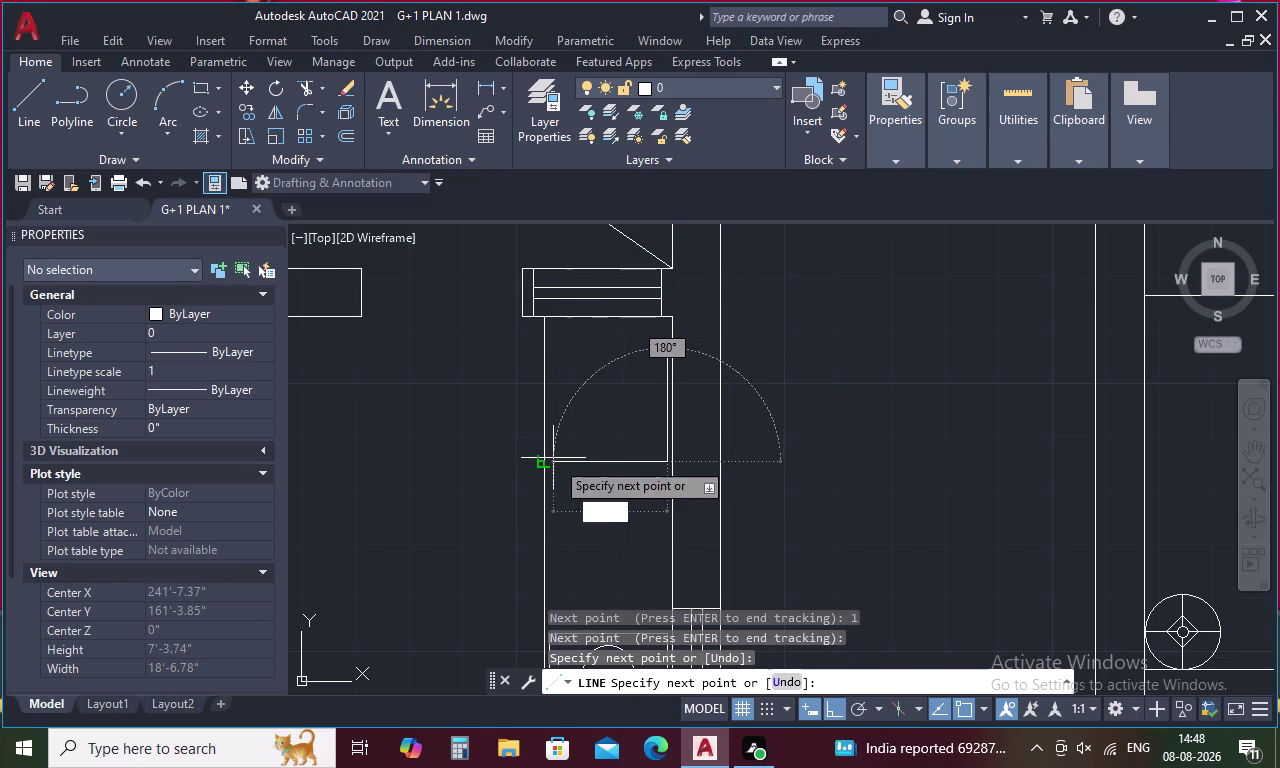
click(557, 460)
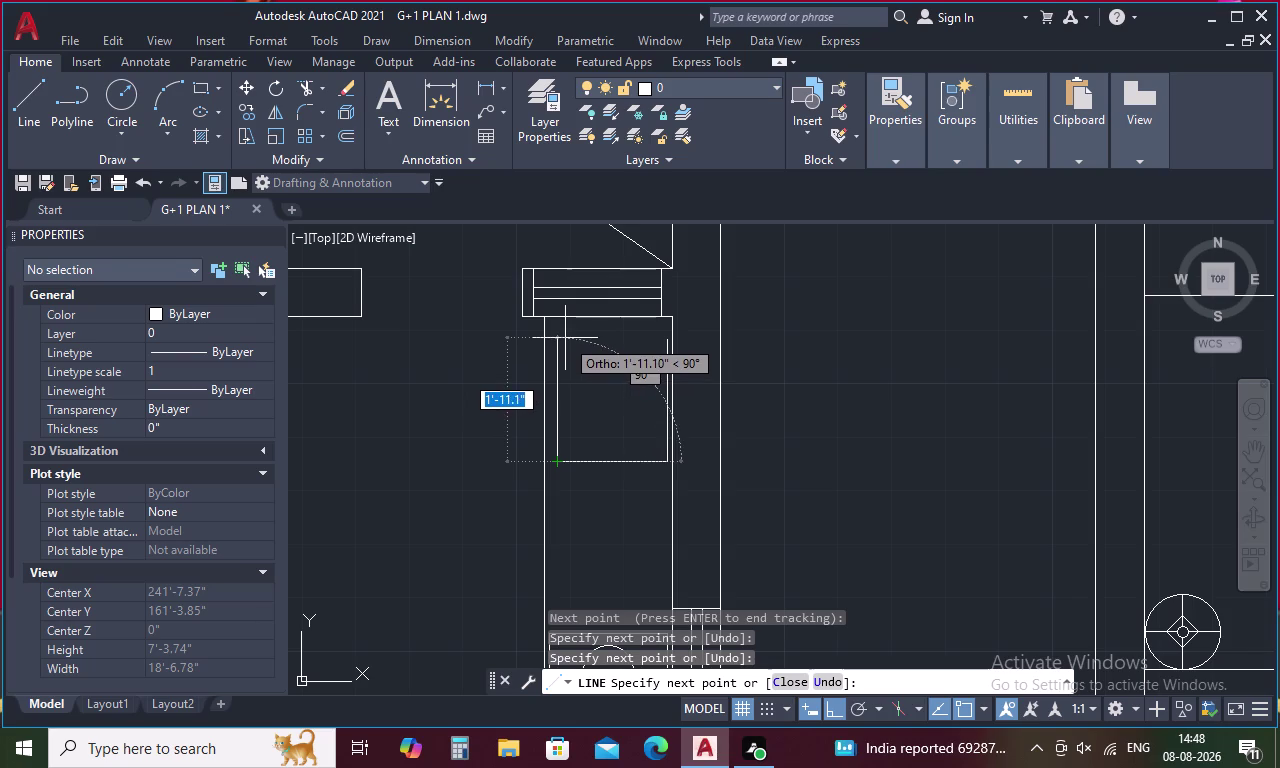
click(565, 338)
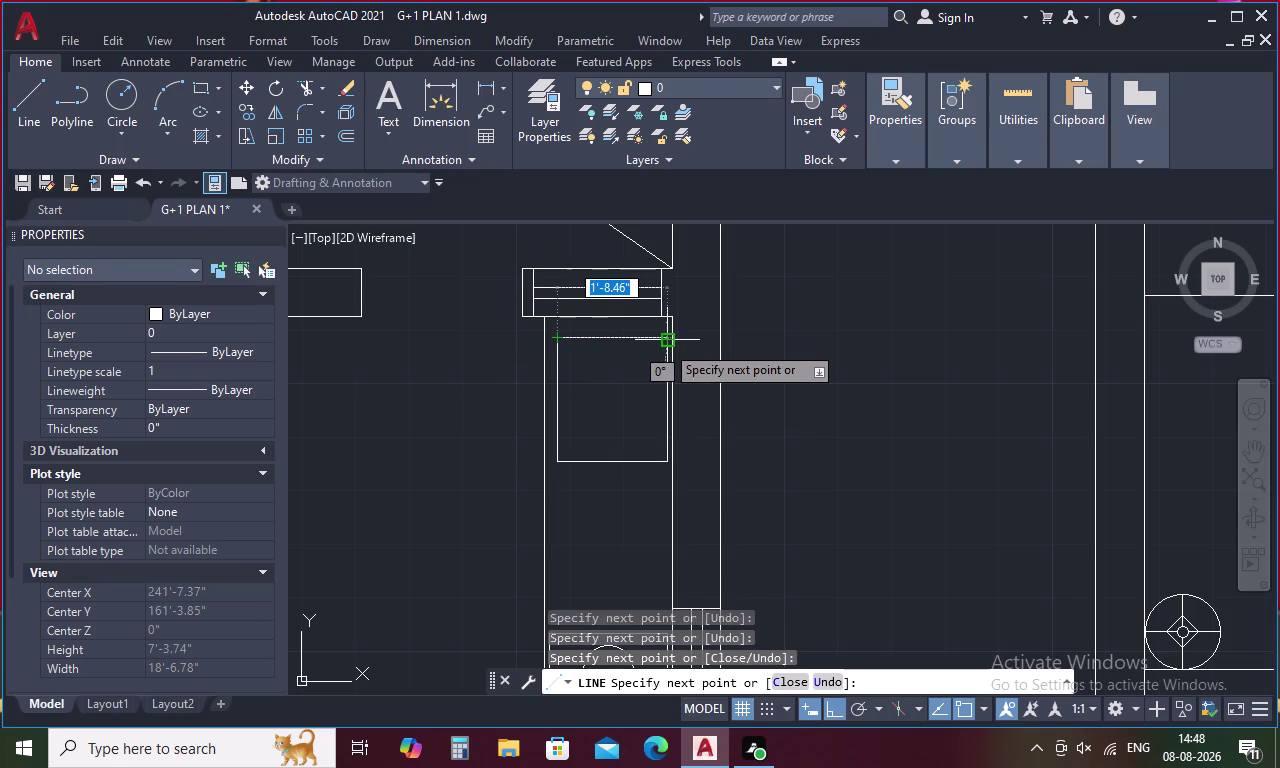
click(655, 338)
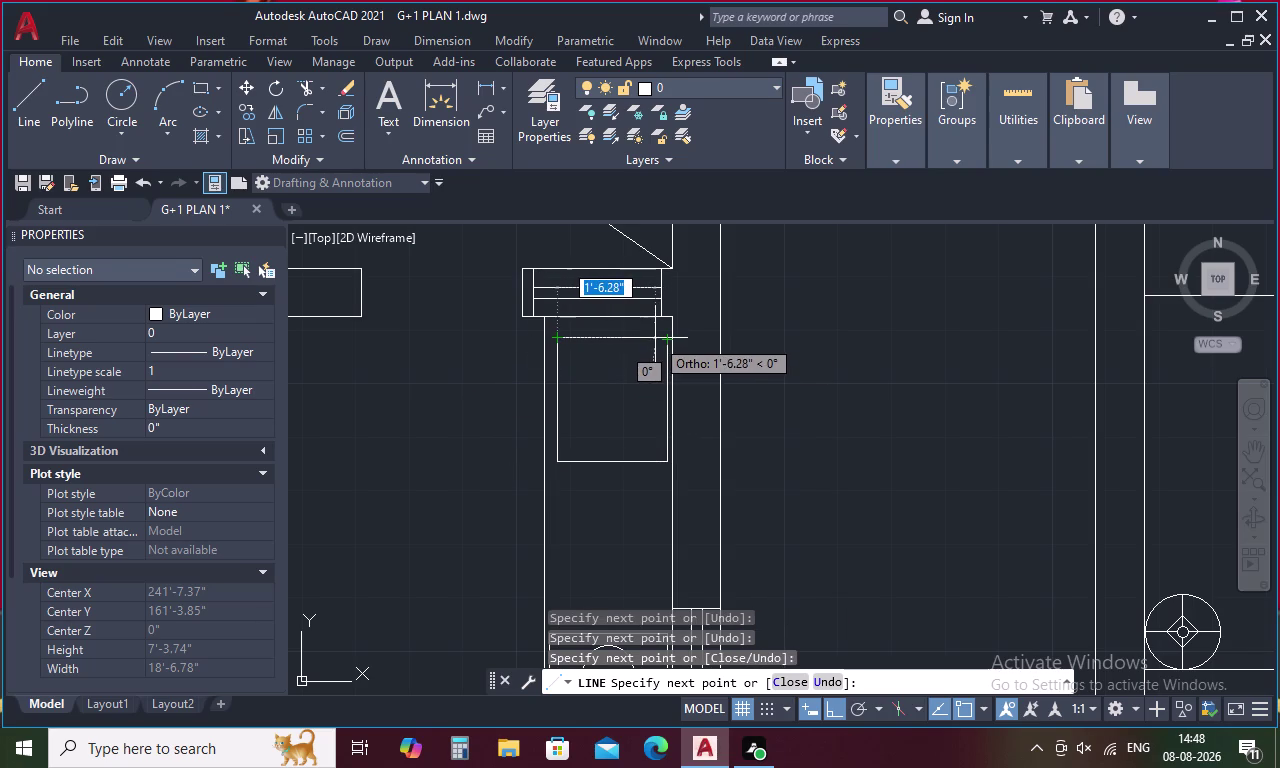
key(Escape)
text(F)
key(space)
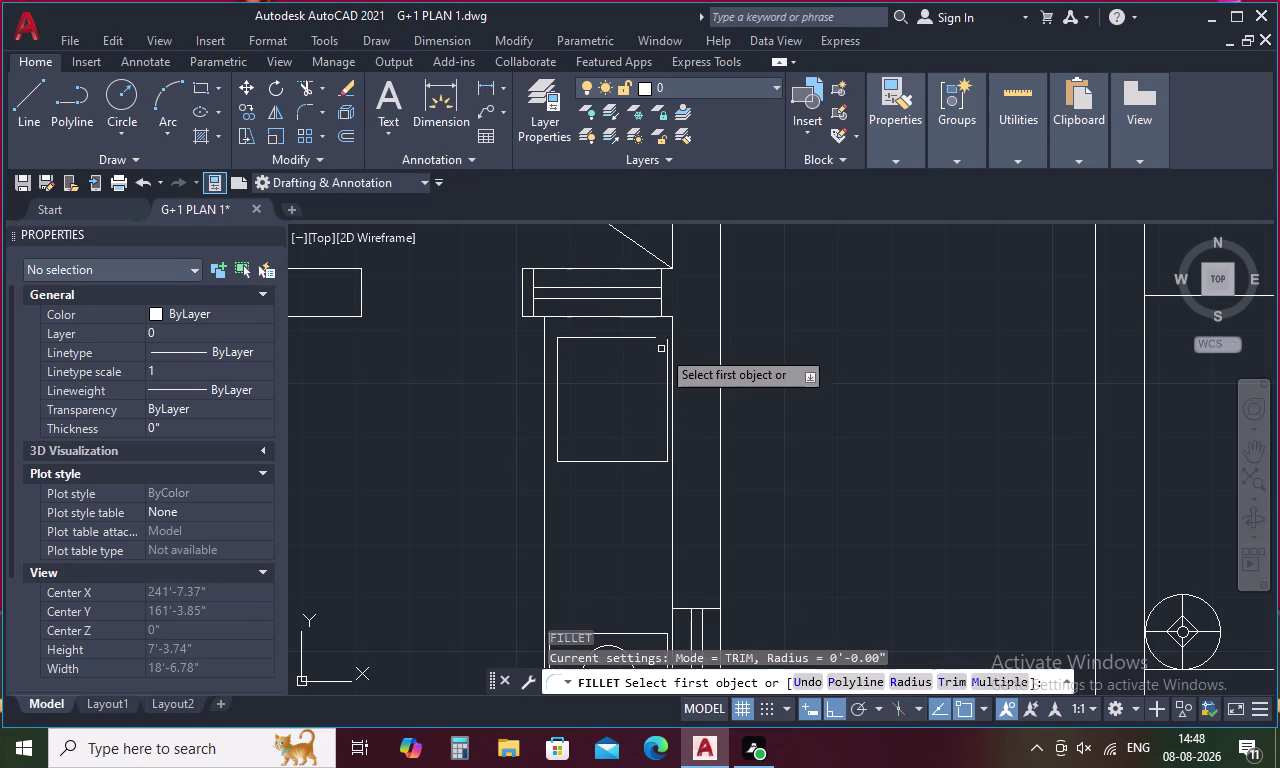
Fillet the inset rectangle's open corner with the Multiple option.
text(M)
key(space)
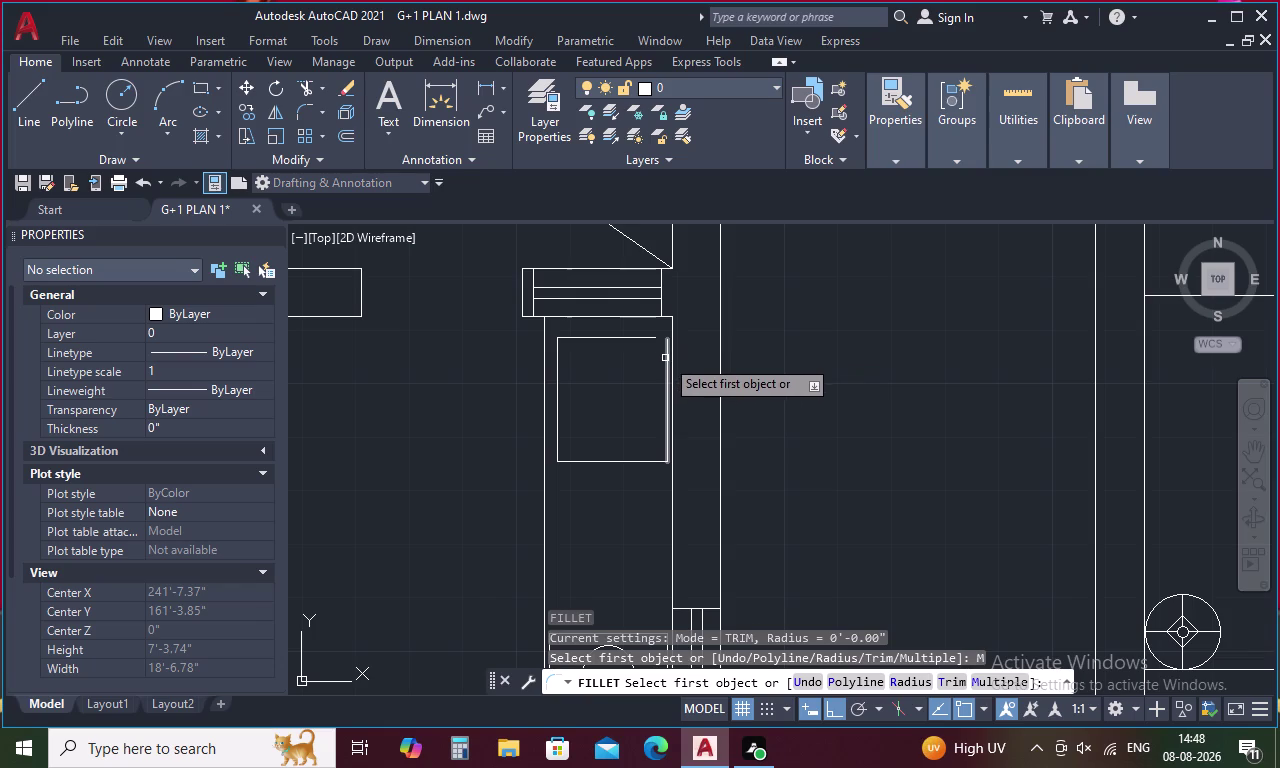
click(667, 357)
click(647, 340)
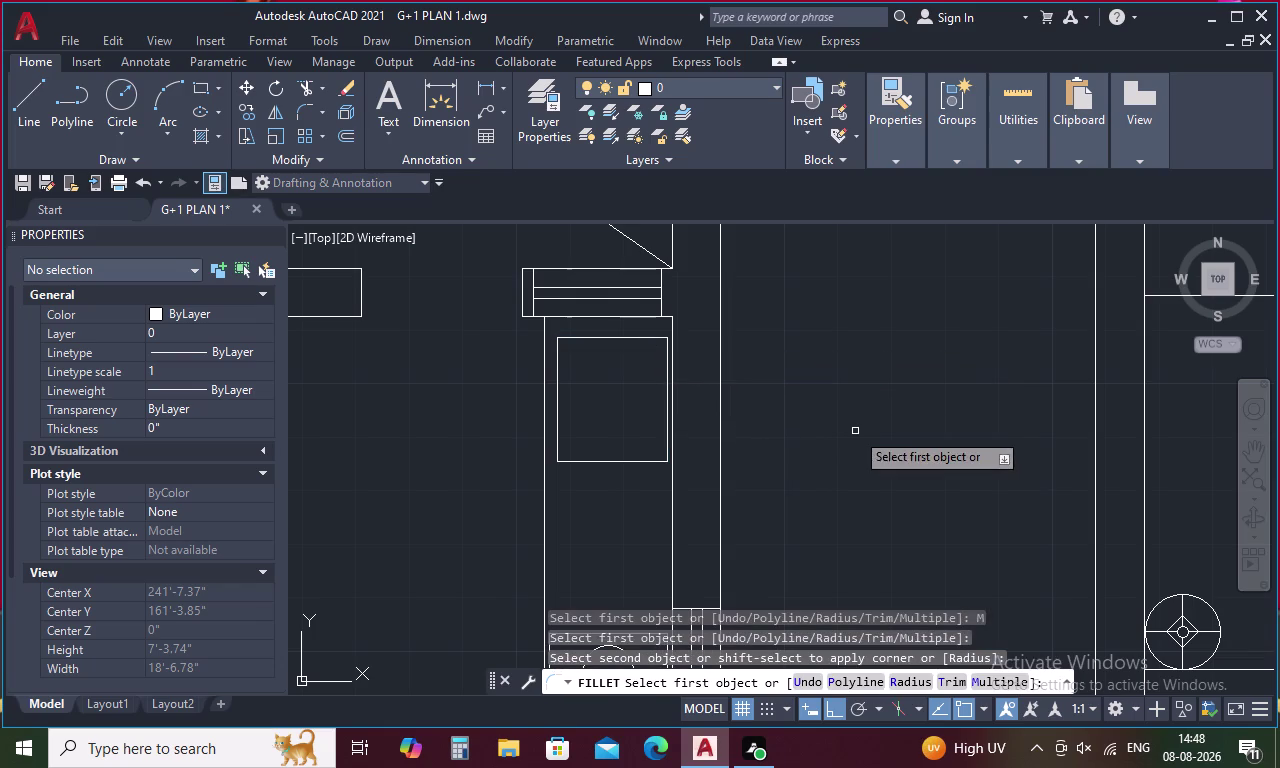
key(Escape)
Start a small circle near the rectangle's top, then cancel it undrawn.
text(C)
key(space)
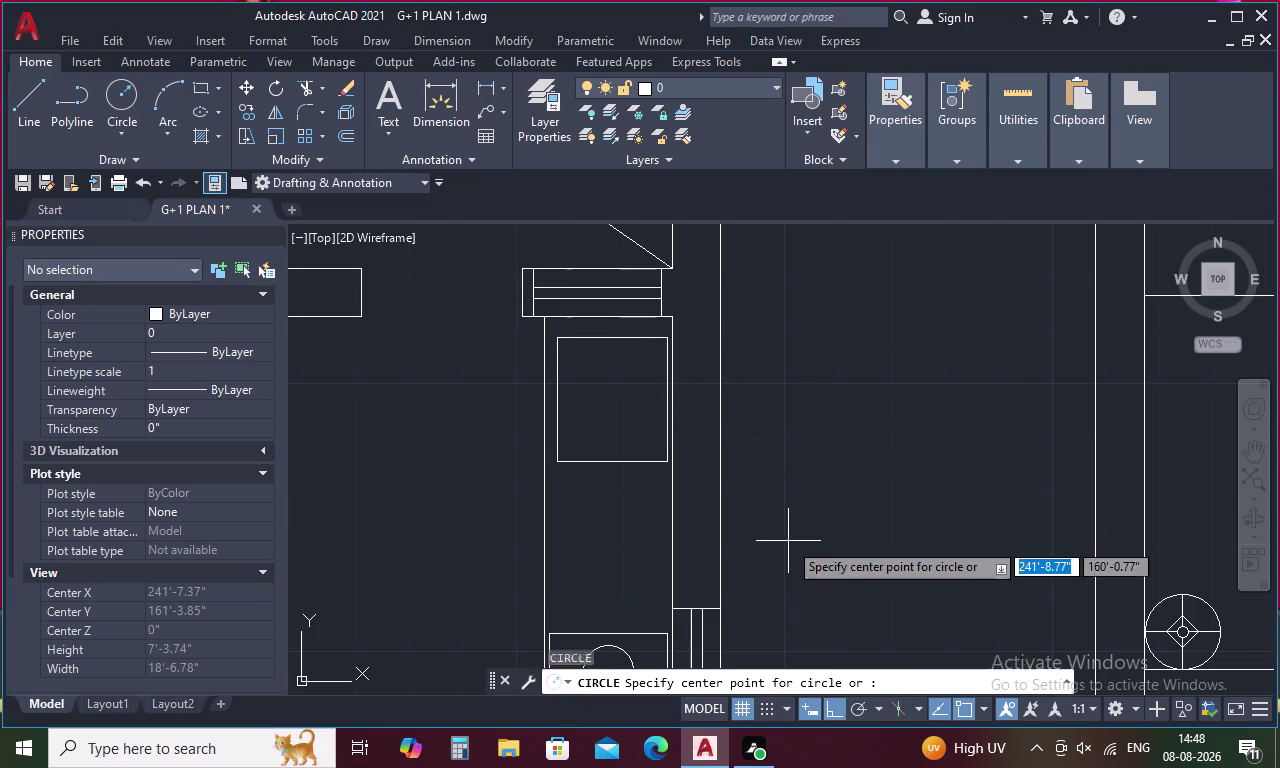
click(655, 351)
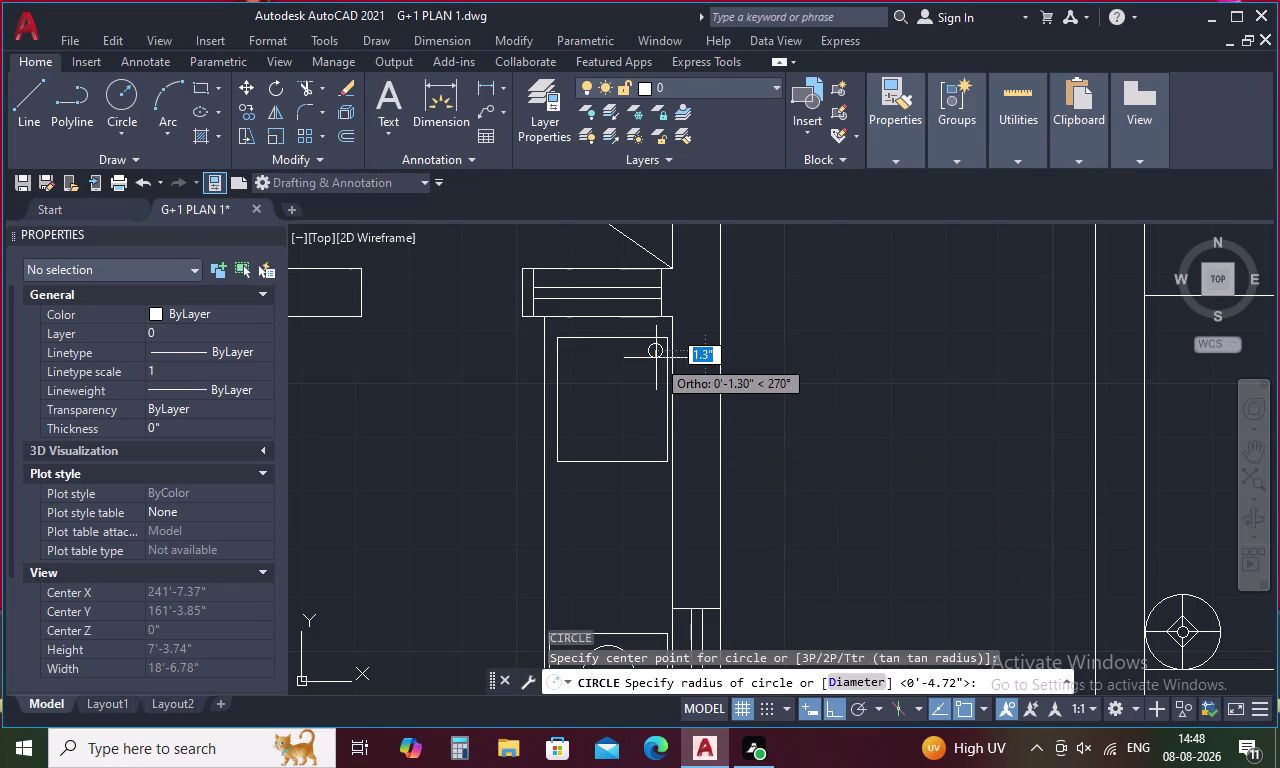
click(655, 361)
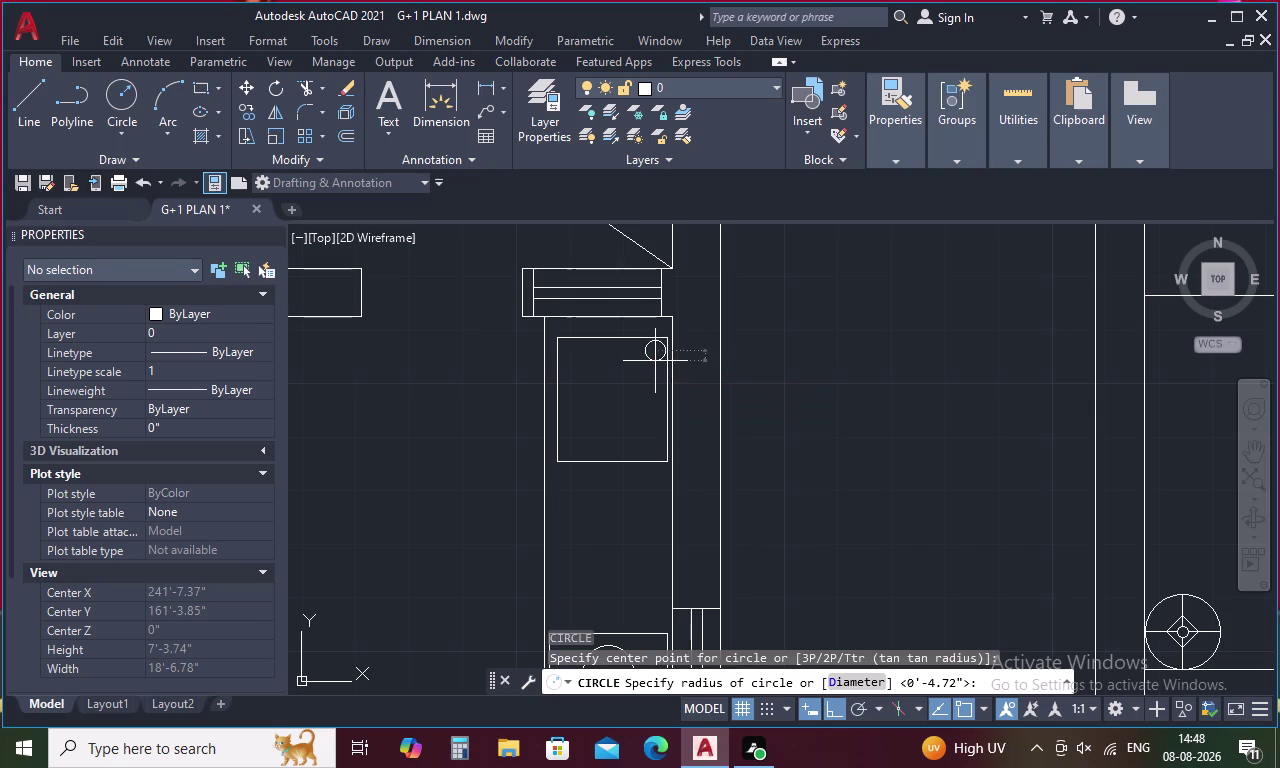
key(Escape)
Window-select and erase the seven loose furniture blocks right of the plans, then re-centre.
scroll(down, 3)
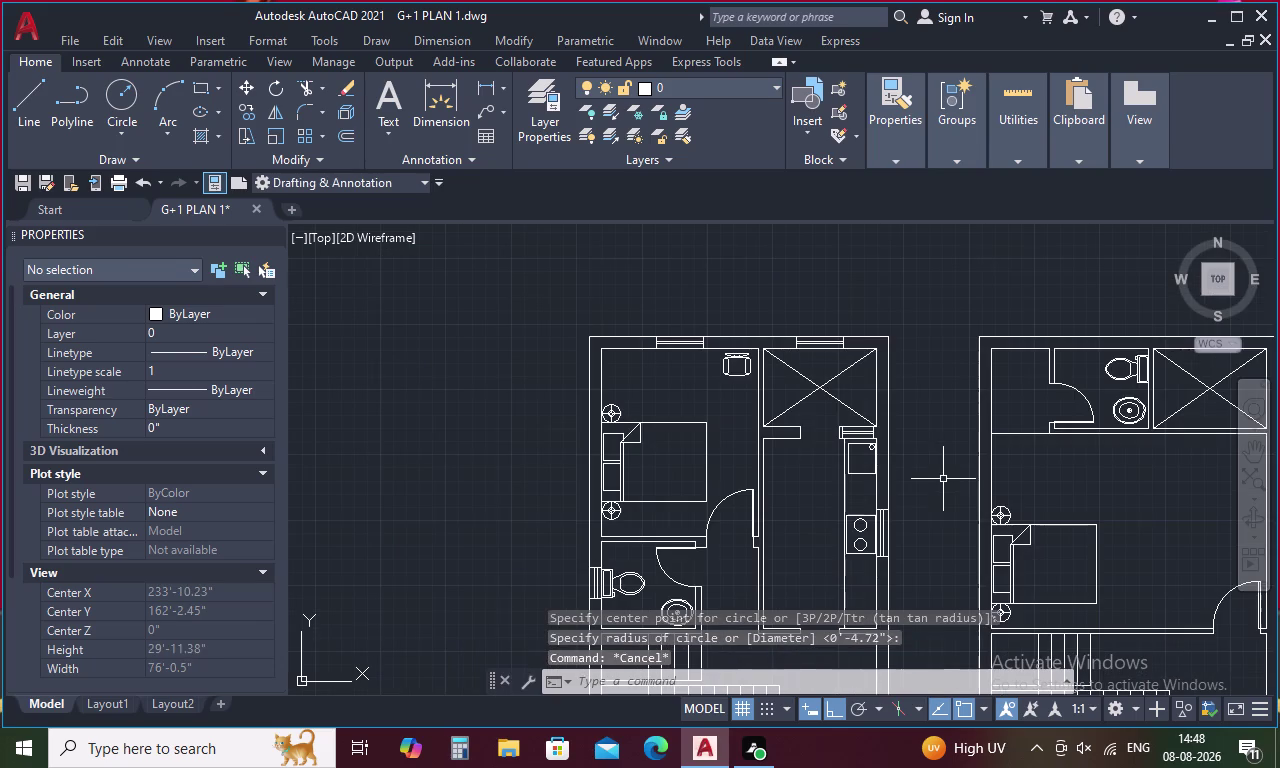
middle_drag(928, 488, 807, 371)
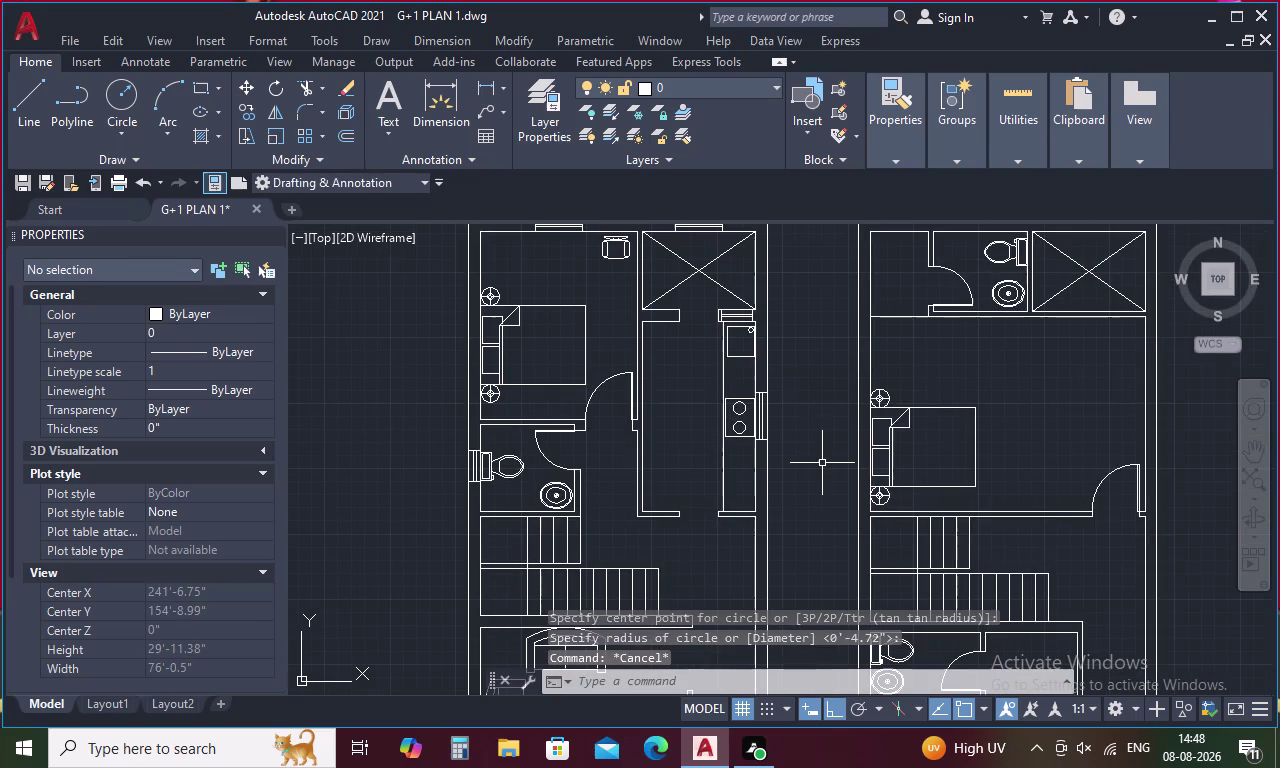
scroll(down, 3)
scroll(down, 3)
middle_drag(1002, 536, 949, 482)
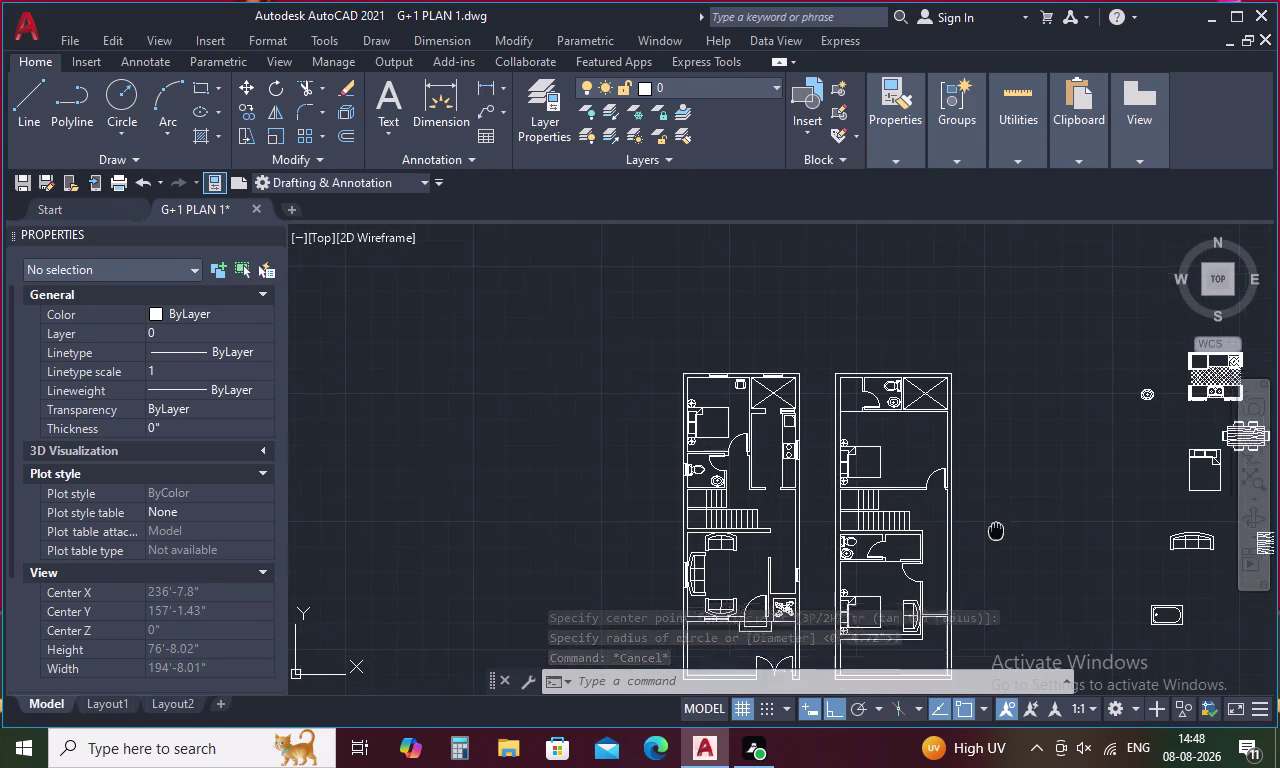
middle_drag(949, 482, 922, 442)
middle_drag(926, 490, 791, 498)
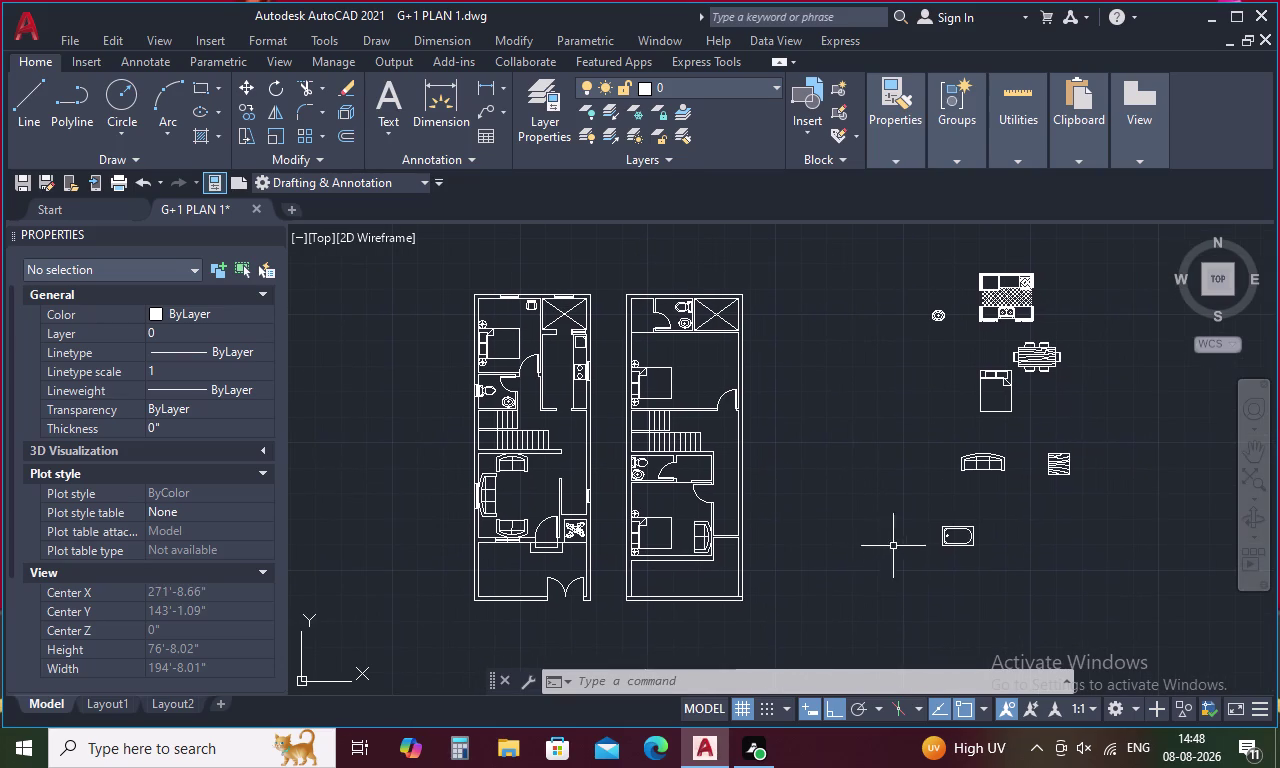
drag(902, 556, 821, 247)
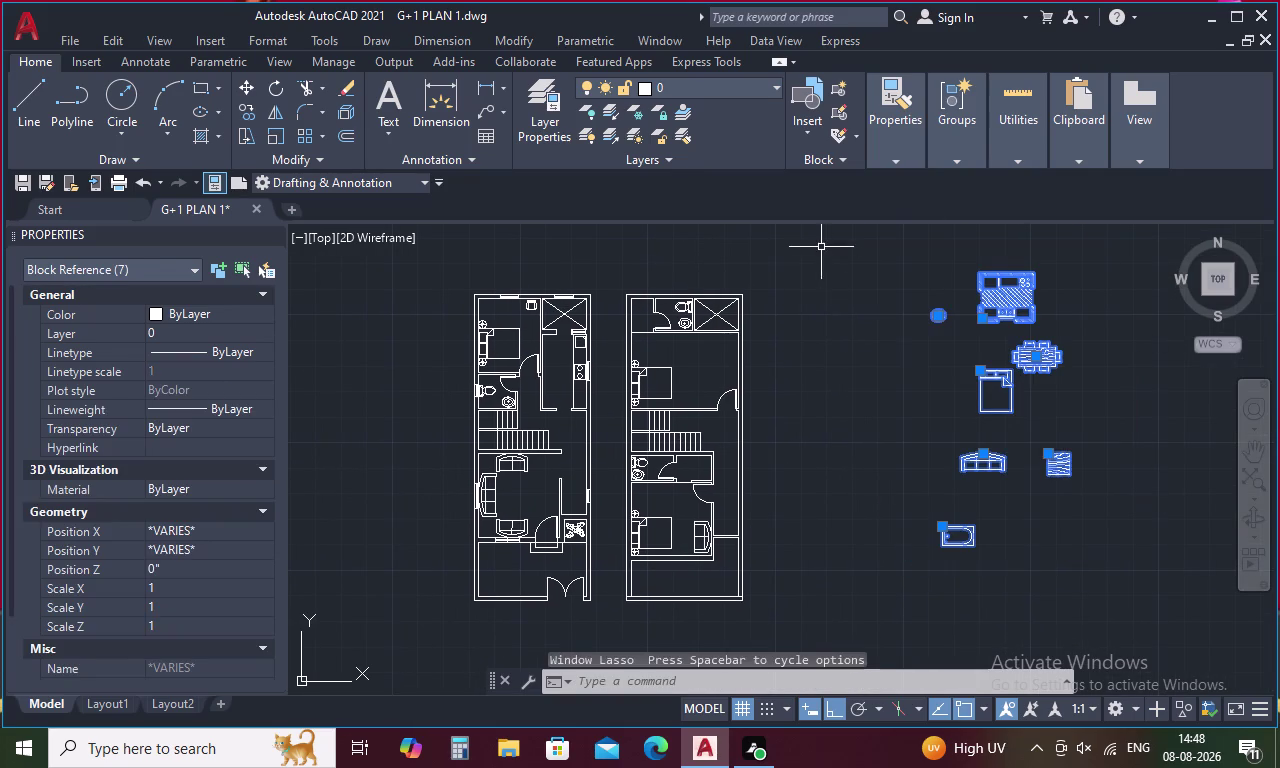
key(Delete)
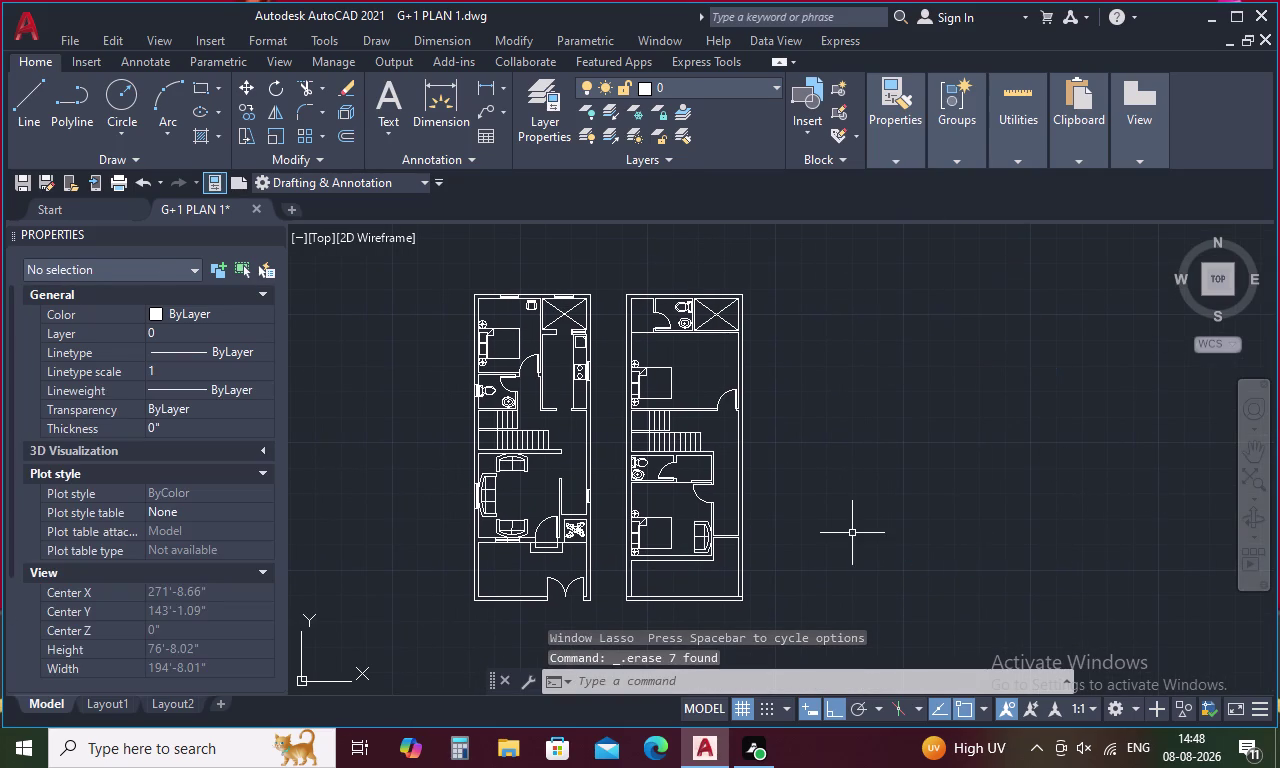
scroll(down, 3)
scroll(up, 3)
middle_drag(816, 559, 805, 528)
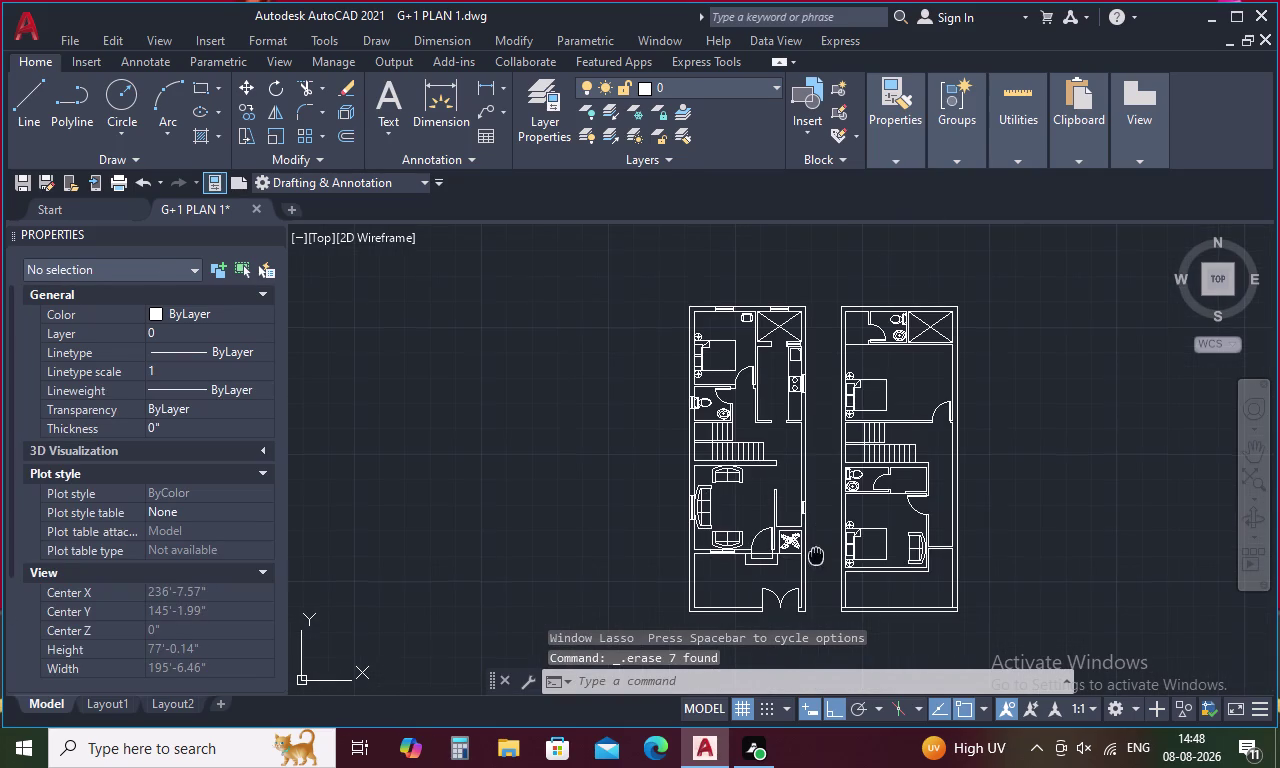
middle_drag(805, 528, 787, 509)
scroll(up, 3)
middle_drag(781, 501, 769, 556)
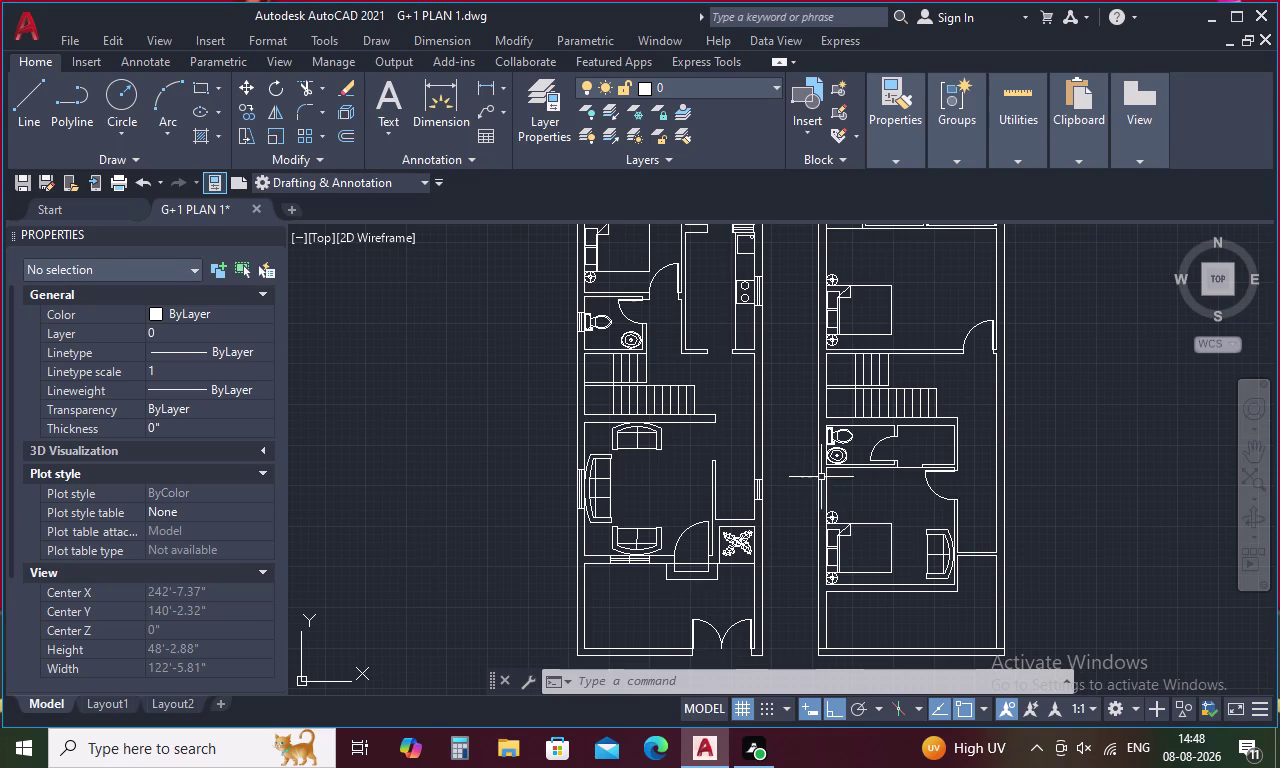
middle_drag(805, 471, 776, 569)
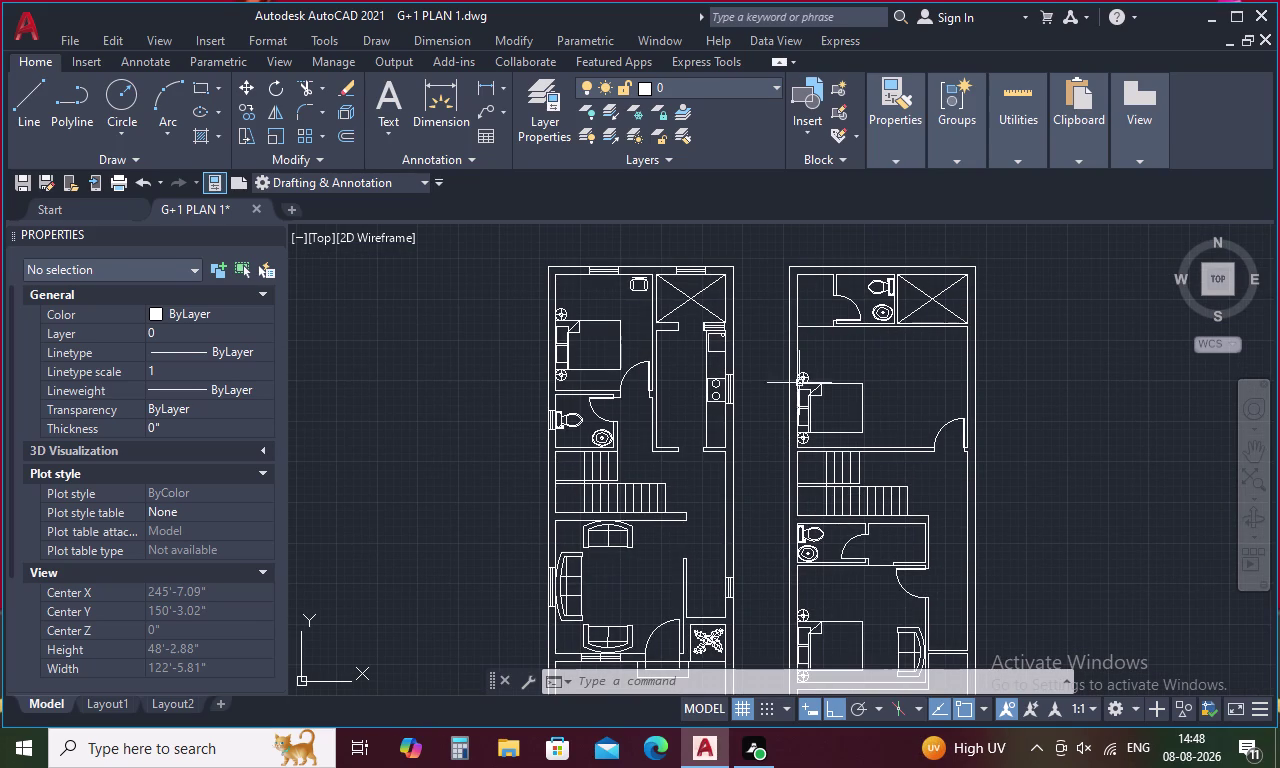
middle_drag(774, 507, 787, 405)
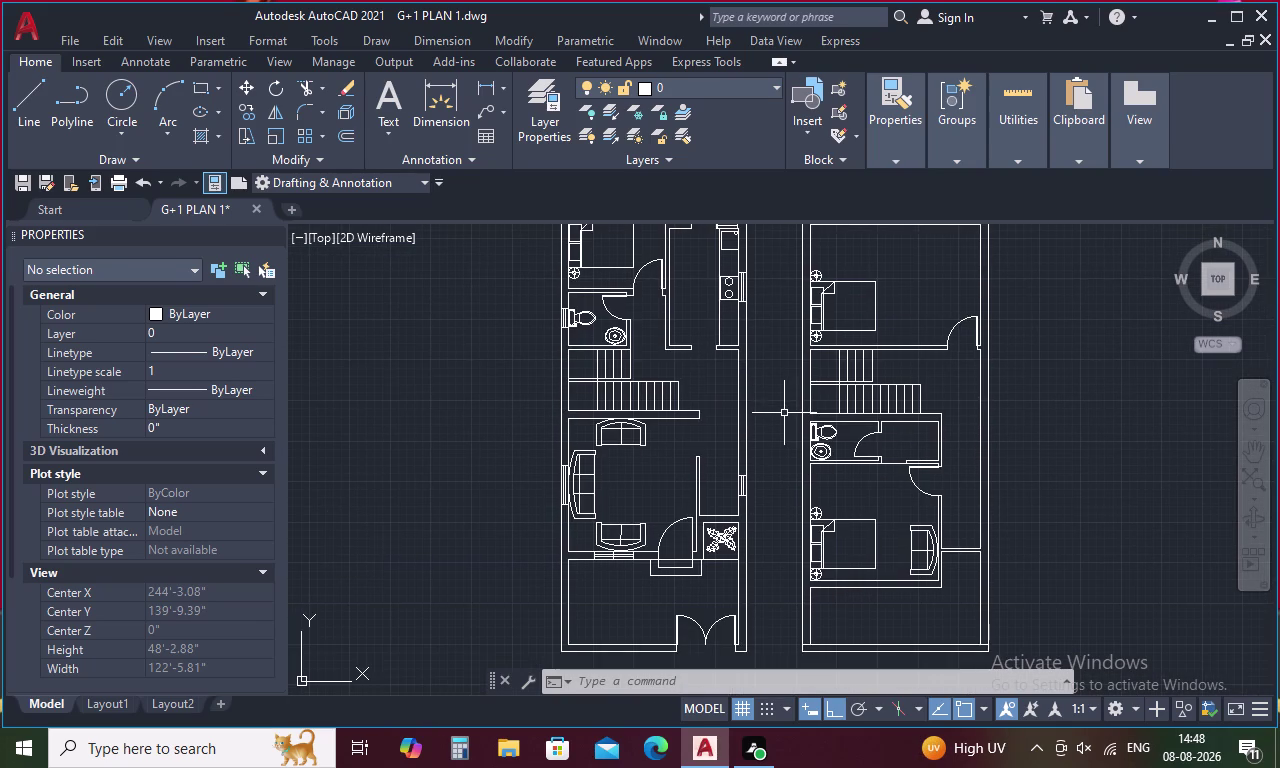
middle_drag(784, 413, 770, 530)
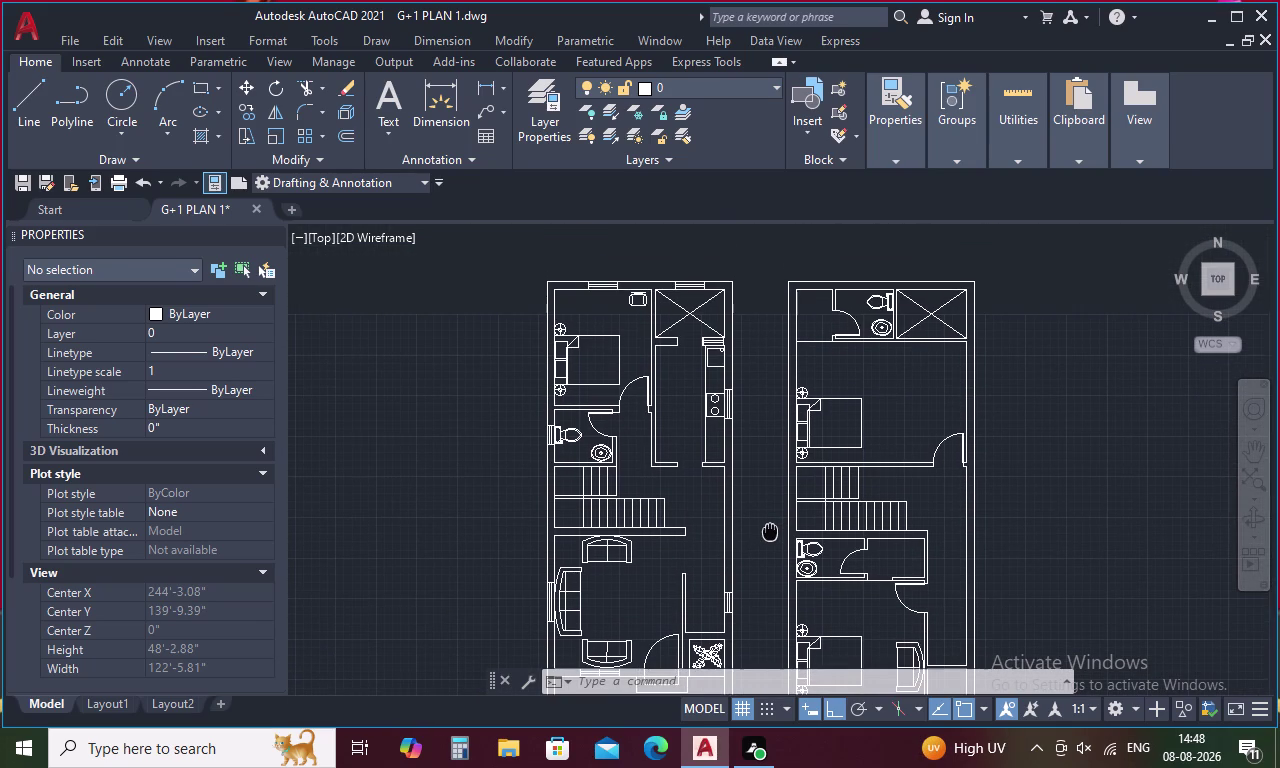
middle_drag(770, 530, 776, 476)
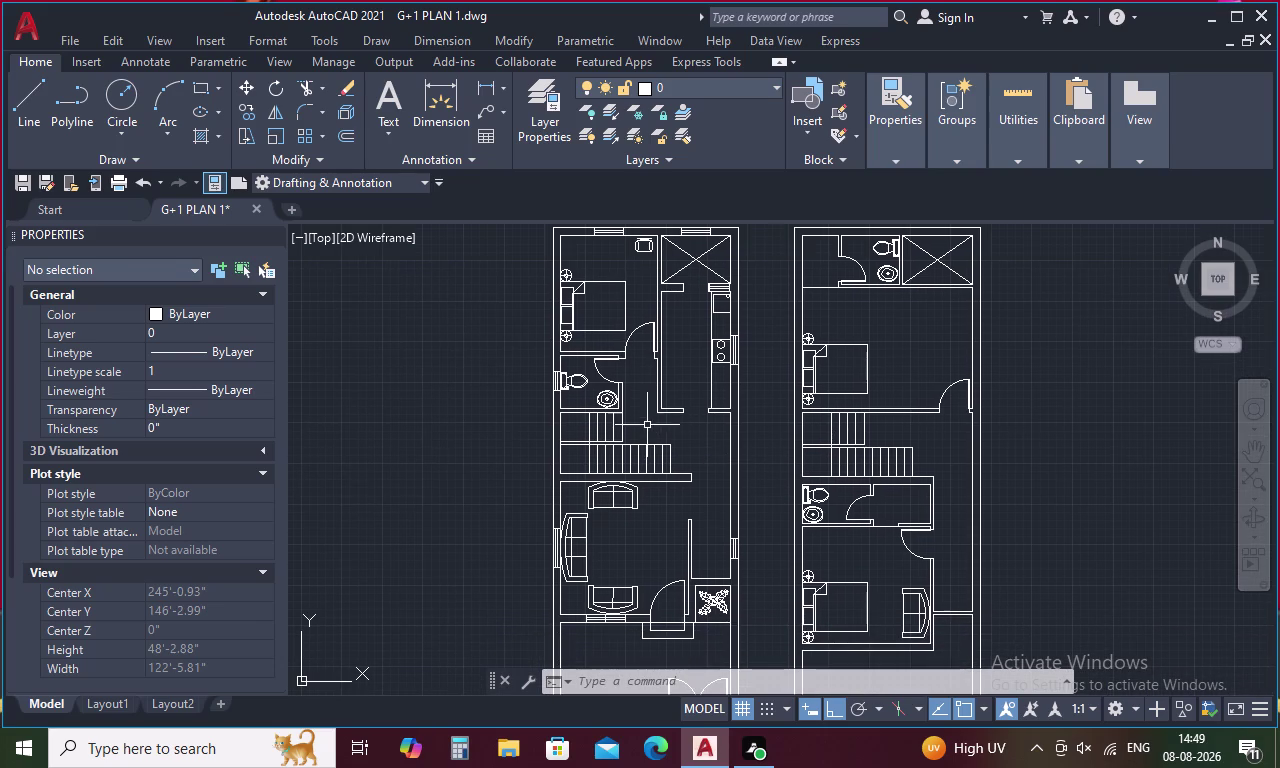
click(578, 383)
right_click(578, 383)
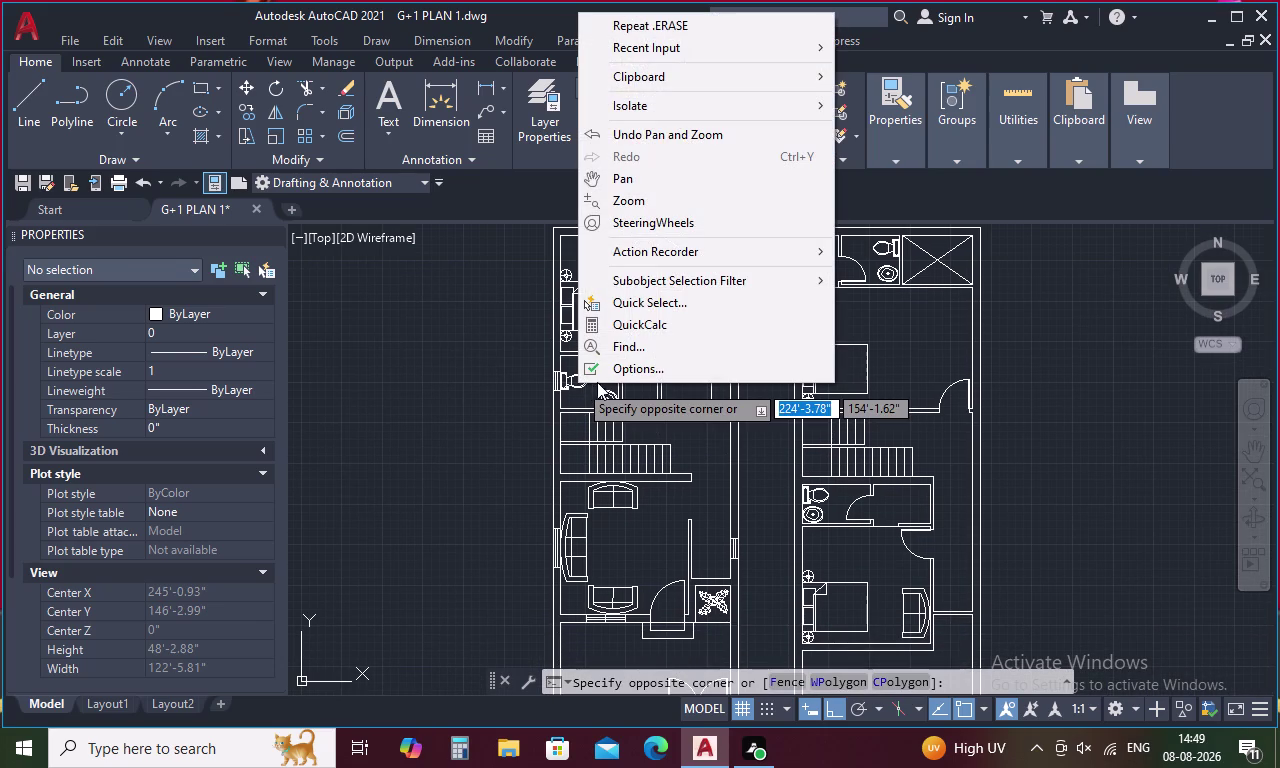
key(Escape)
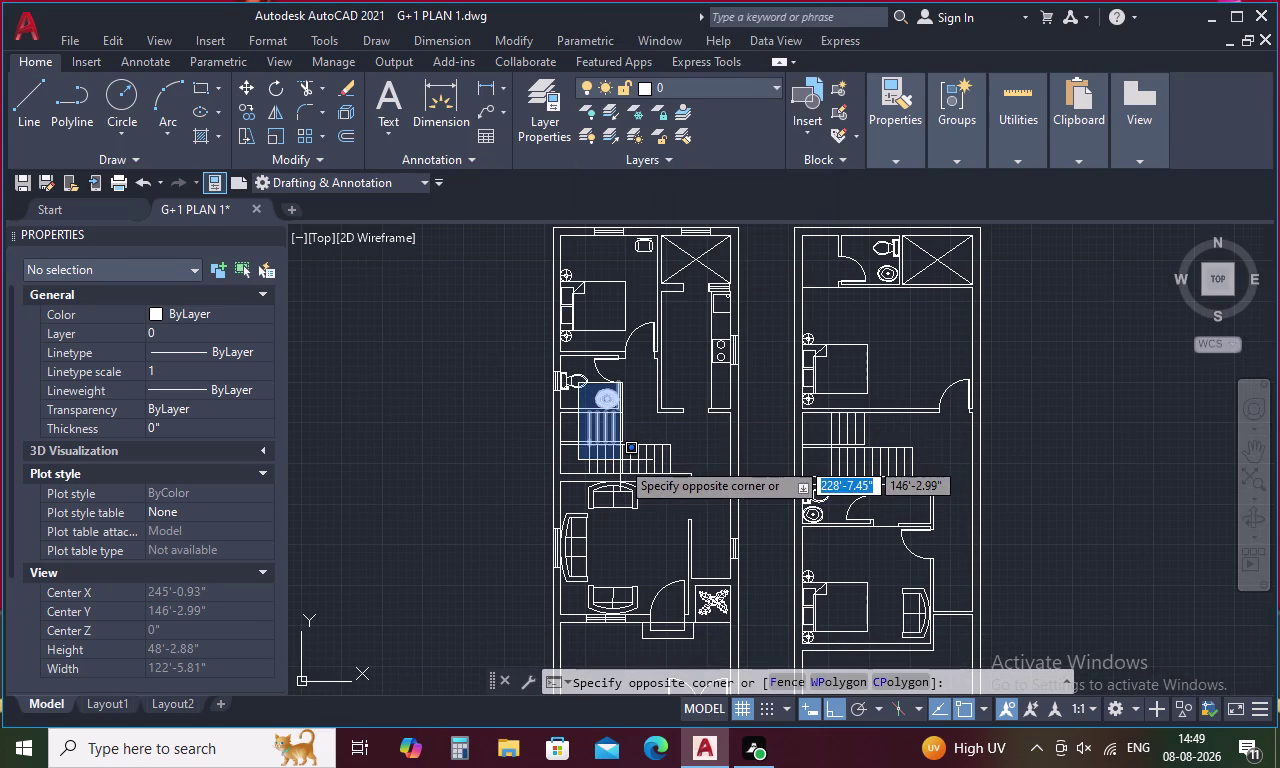
key(Escape)
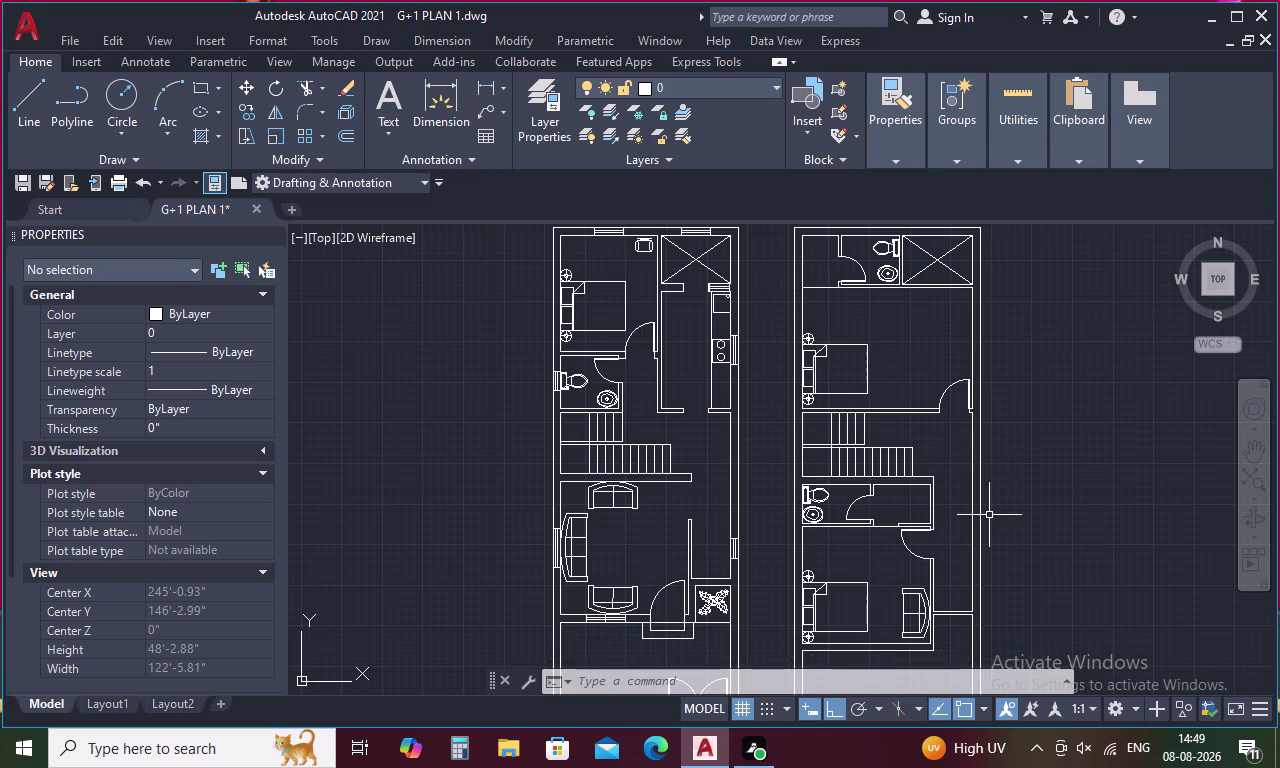
Zoom to the upper-floor bedroom wall and abandon a trial short line there.
text(L)
key(space)
middle_drag(861, 551, 841, 417)
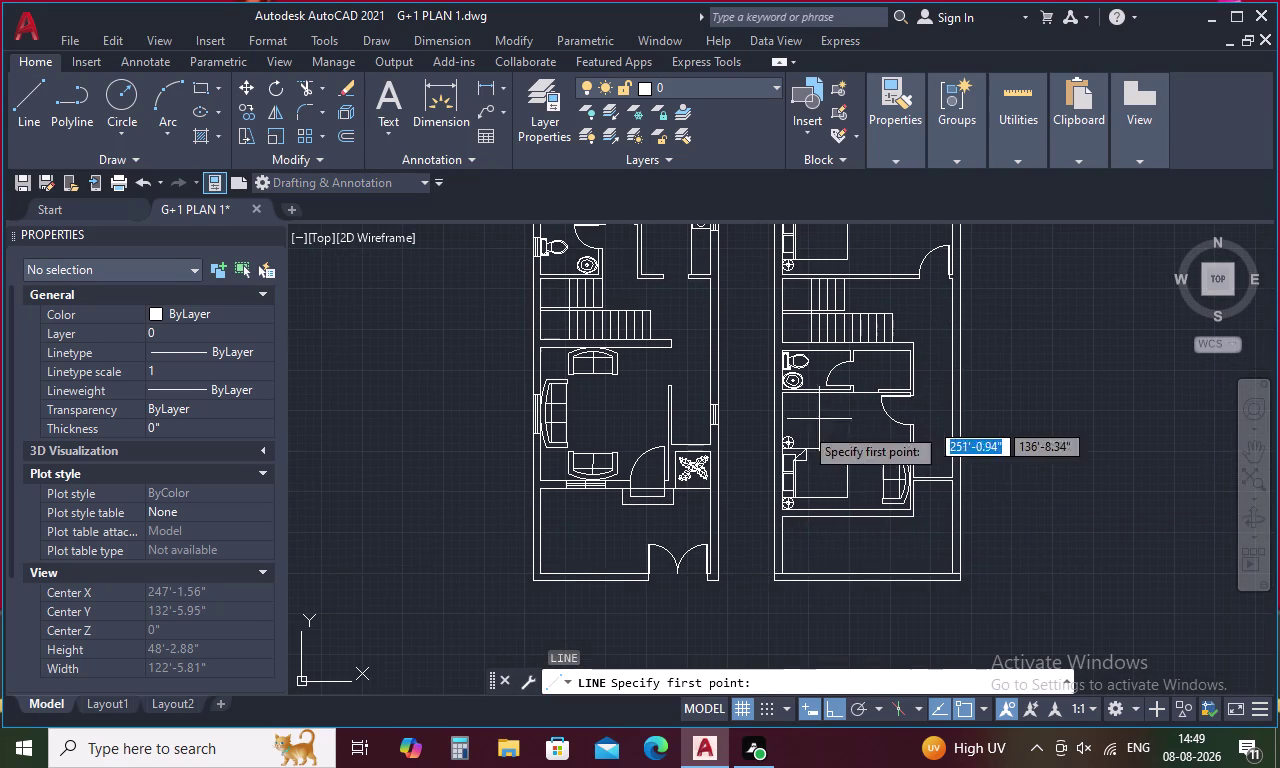
scroll(up, 3)
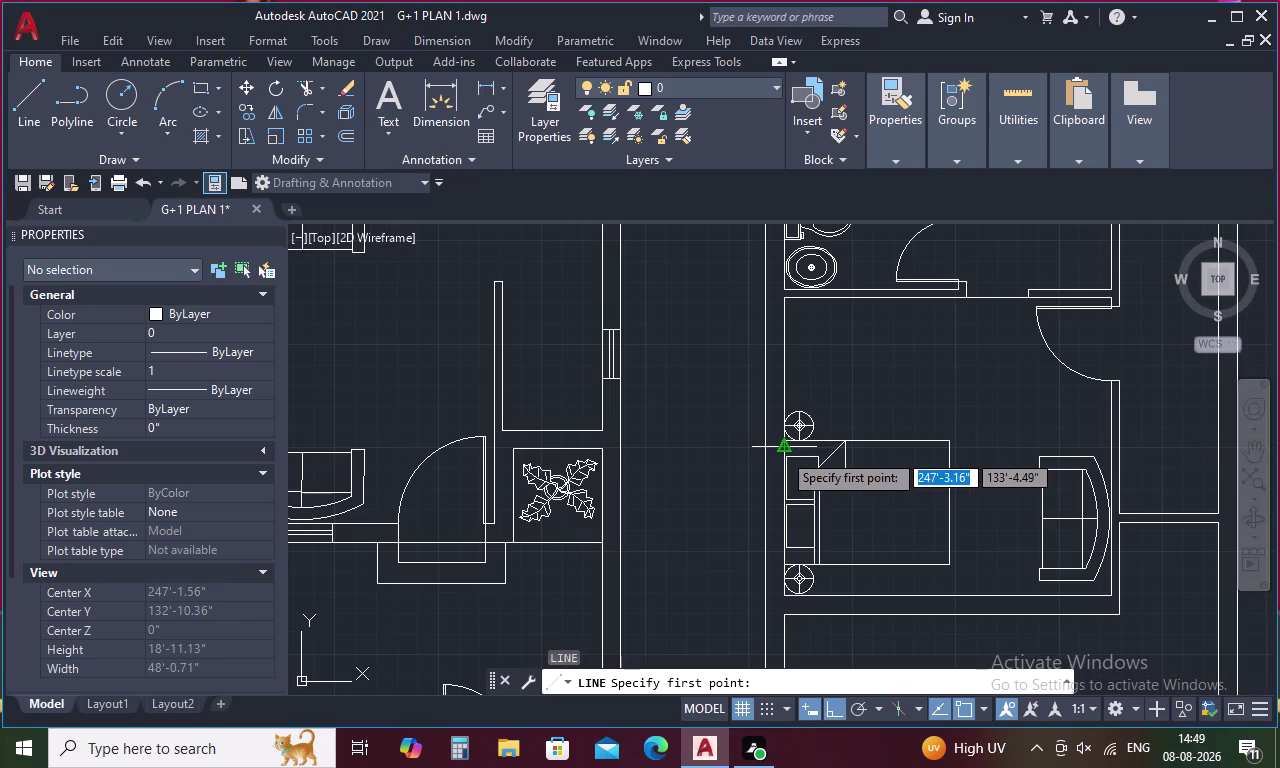
click(784, 452)
click(769, 452)
key(Escape)
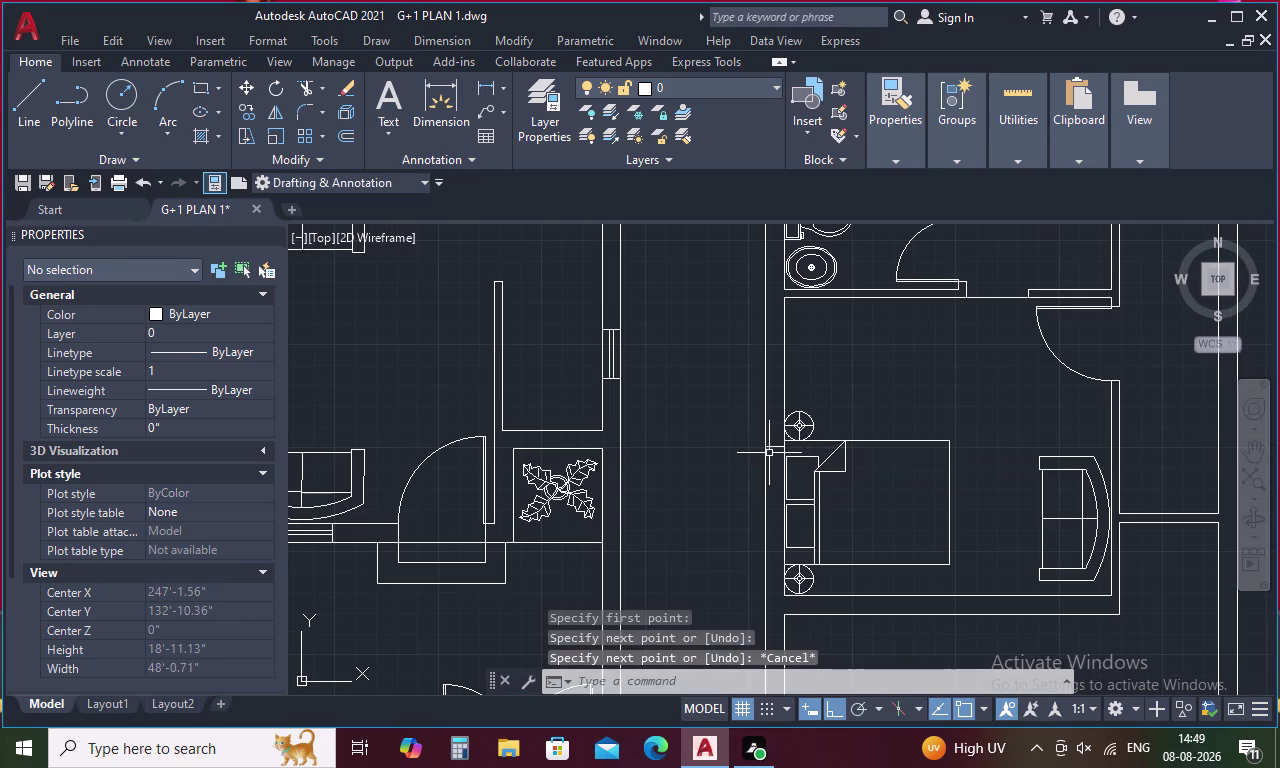
Offset the bedroom wall by 1.5, then undo the copy and cancel.
key(o)
key(space)
text(1.5)
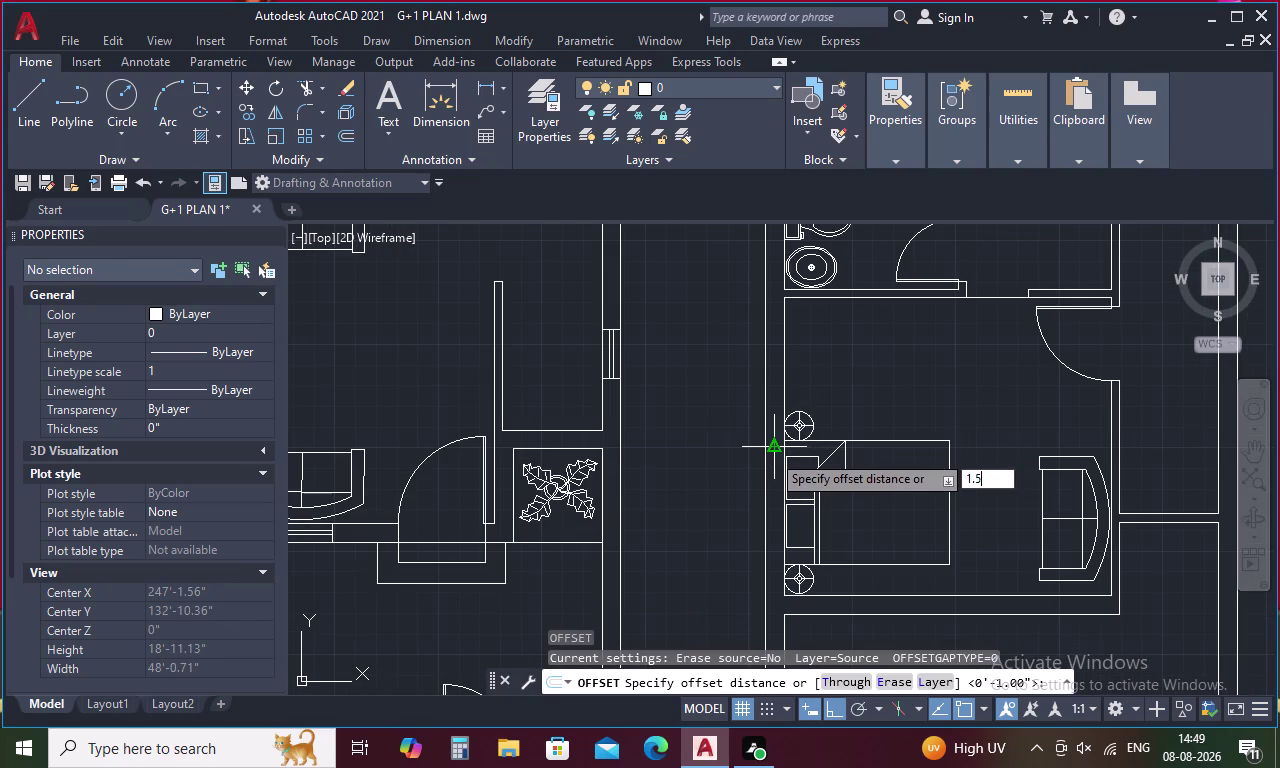
key(space)
click(779, 446)
click(774, 397)
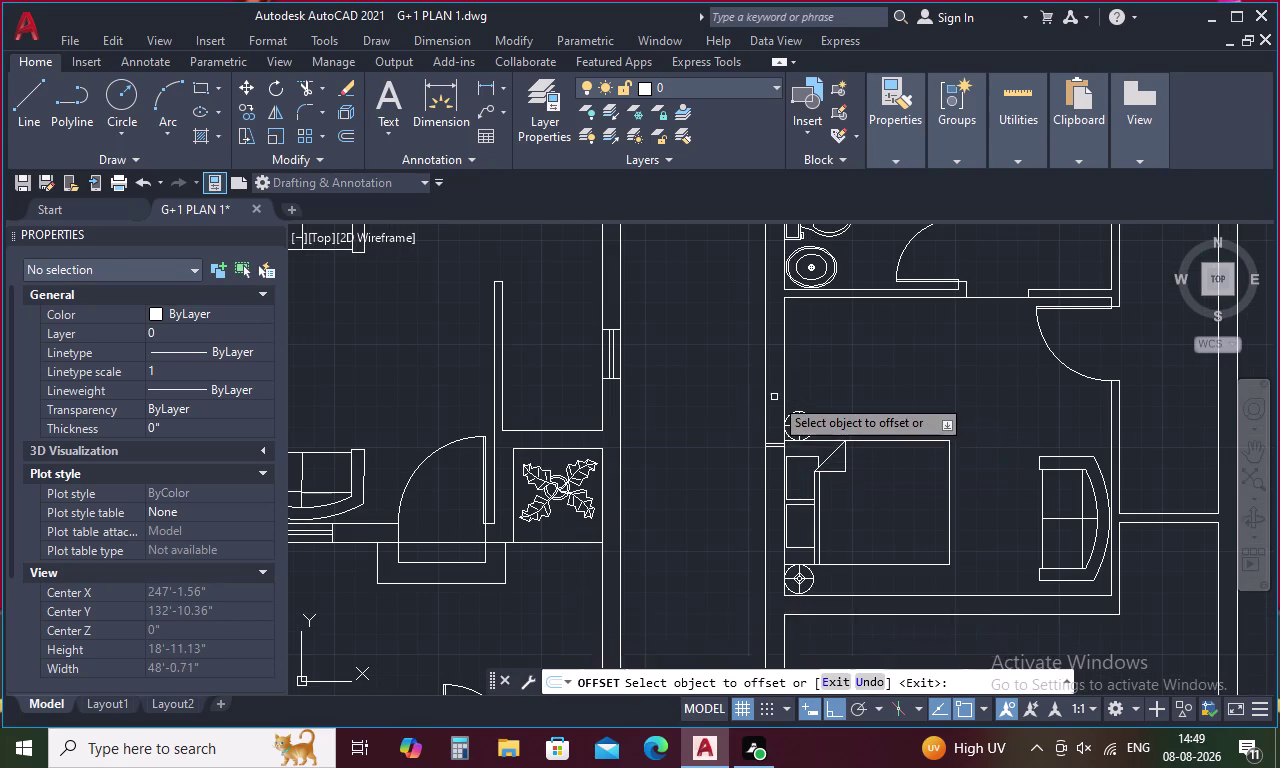
key(ctrl+z)
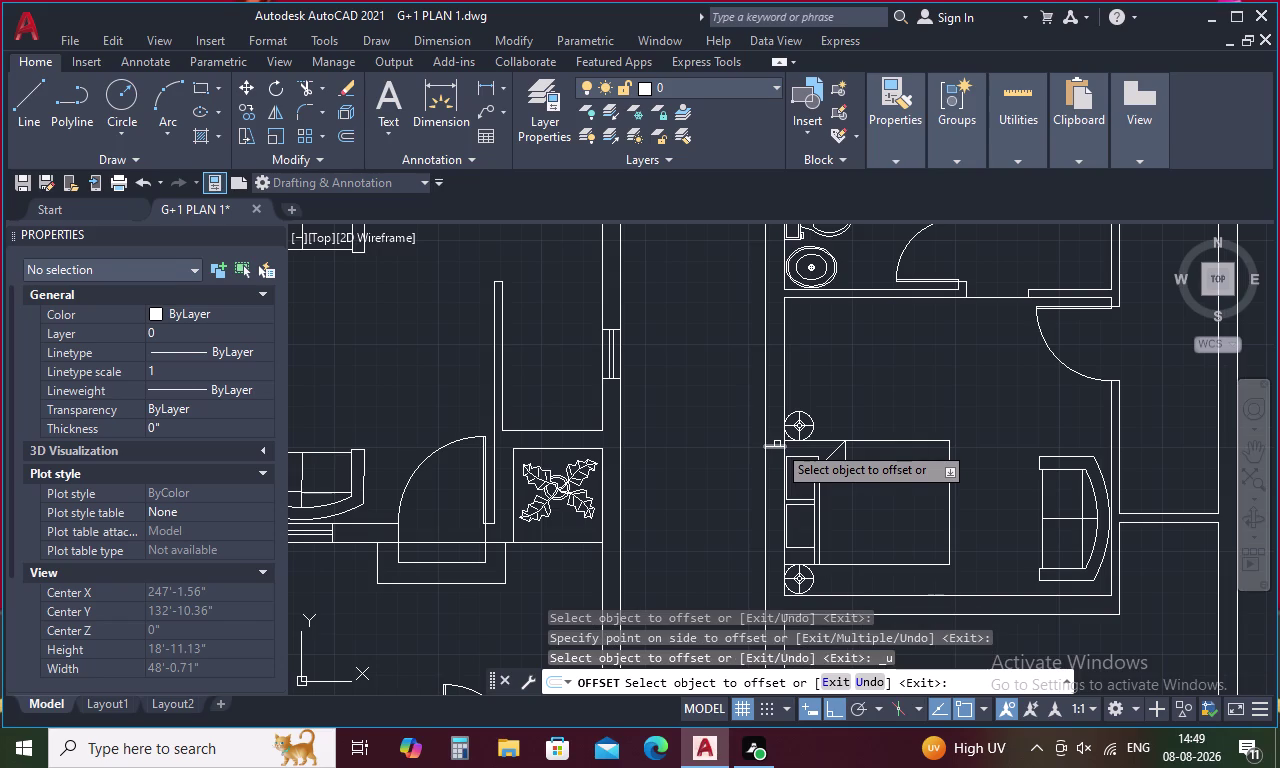
key(Escape)
text(L)
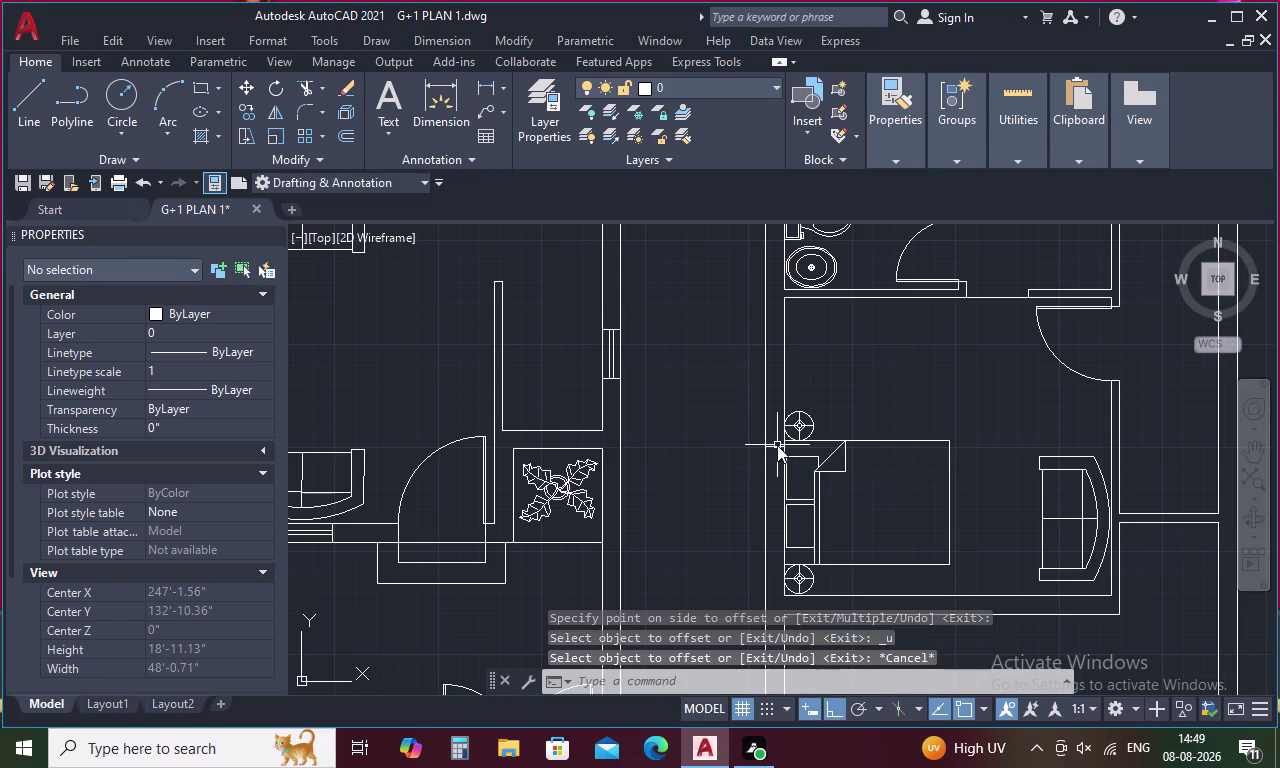
key(space)
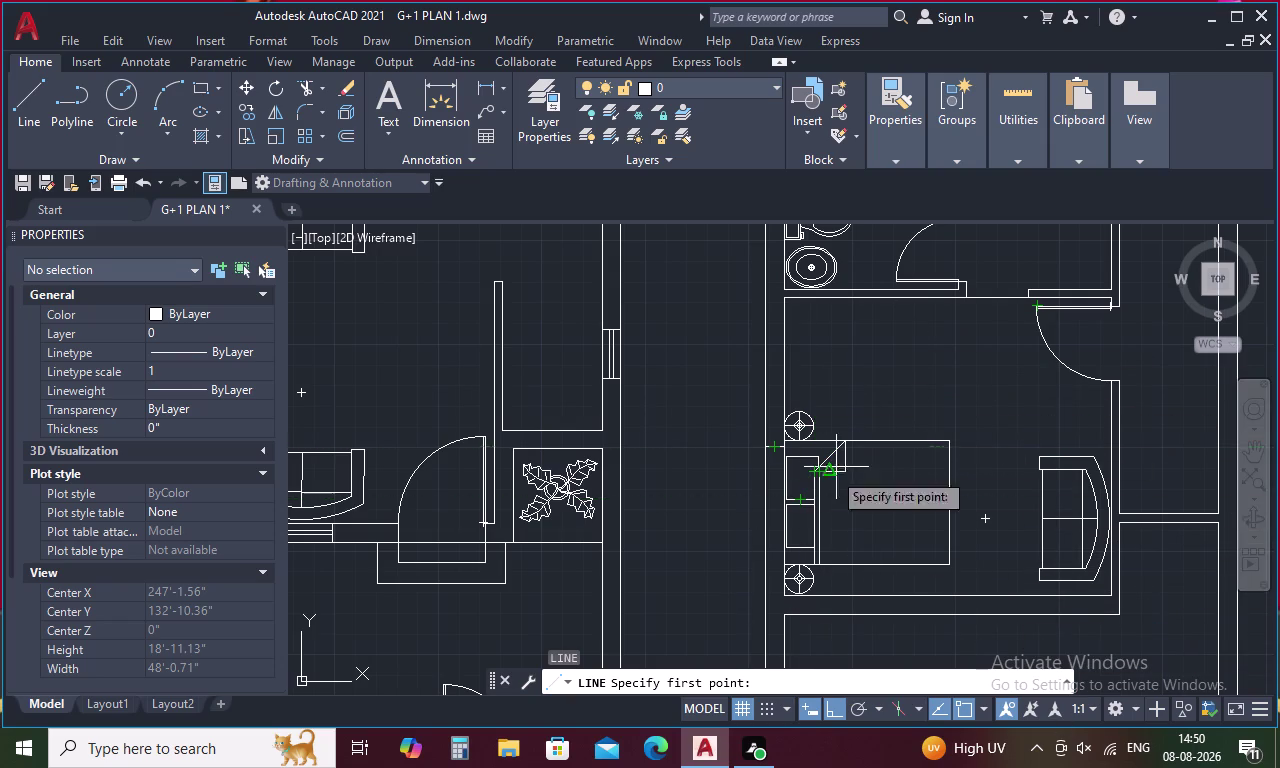
Cancel the pending LINE by the upper-floor bedroom so no command stays active.
key(Escape)
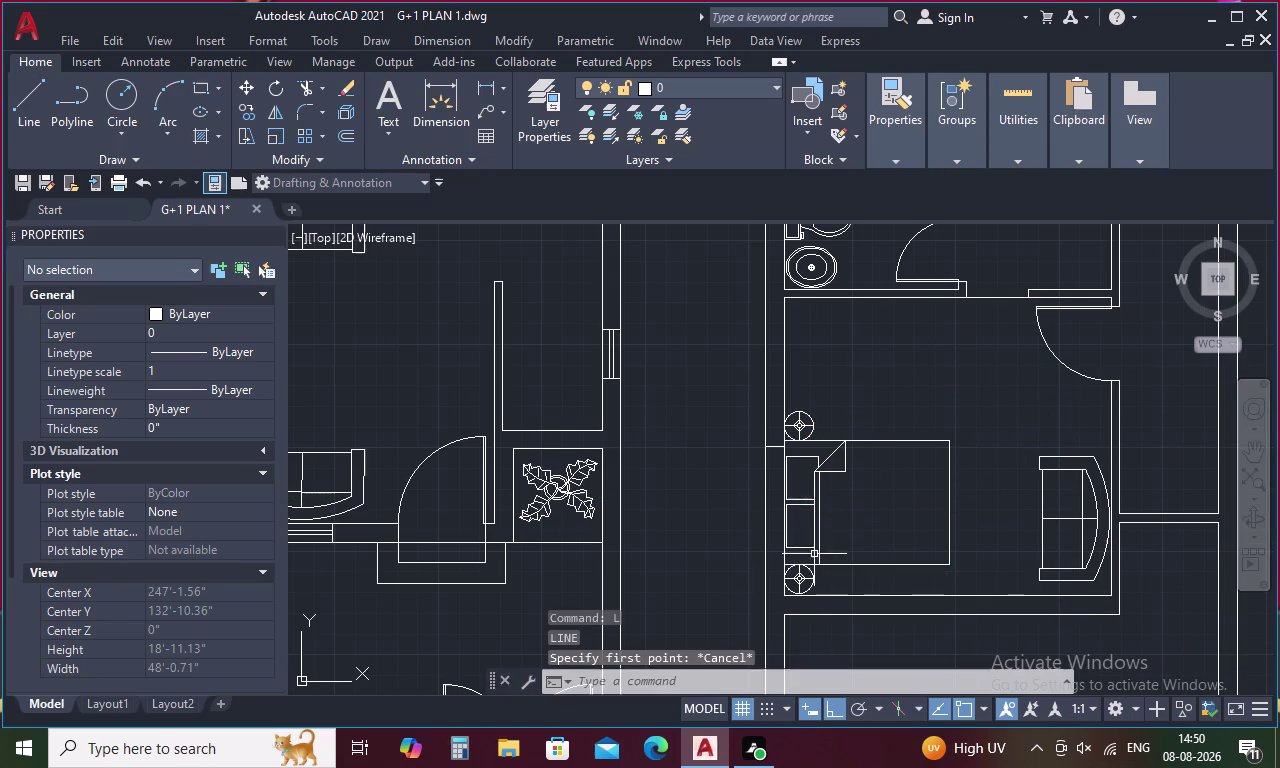
key(Escape)
key(Escape)
key(Escape)
key(Escape)
key(Escape)
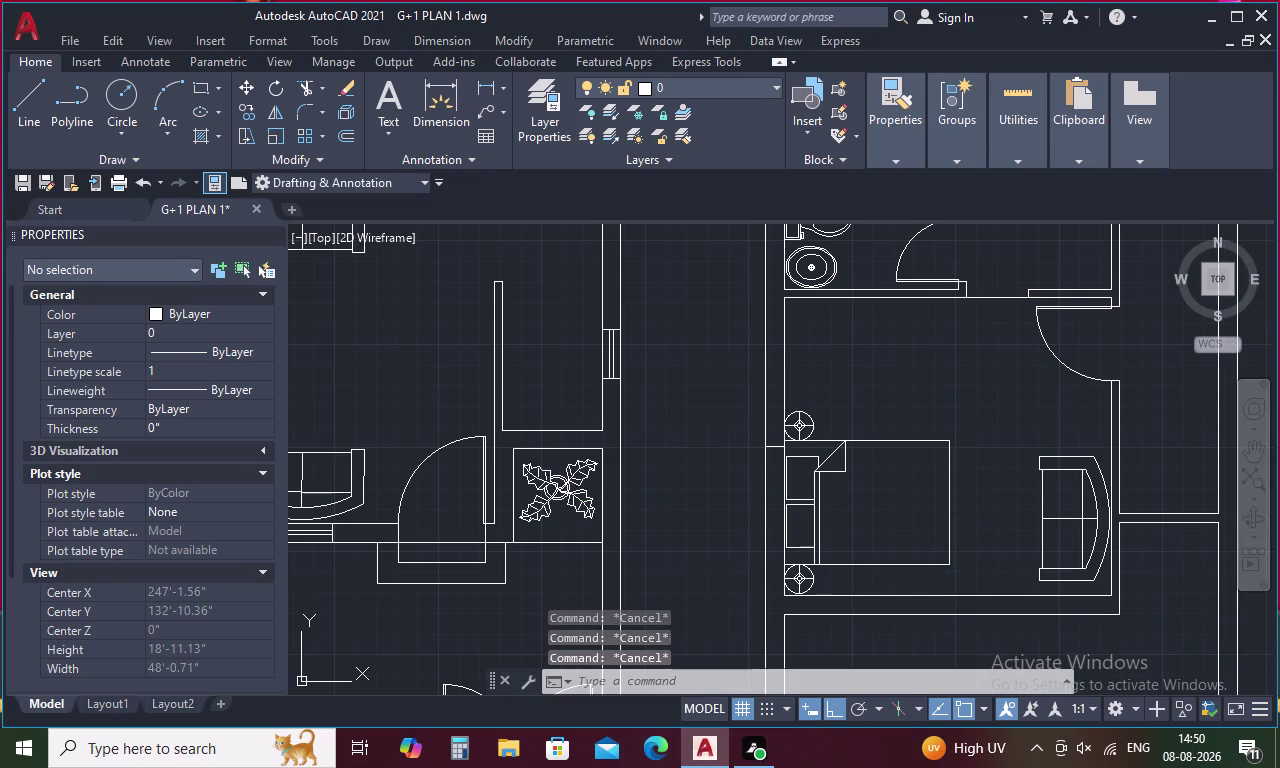
key(Escape)
key(Escape)
key(Escape)
key(Escape)
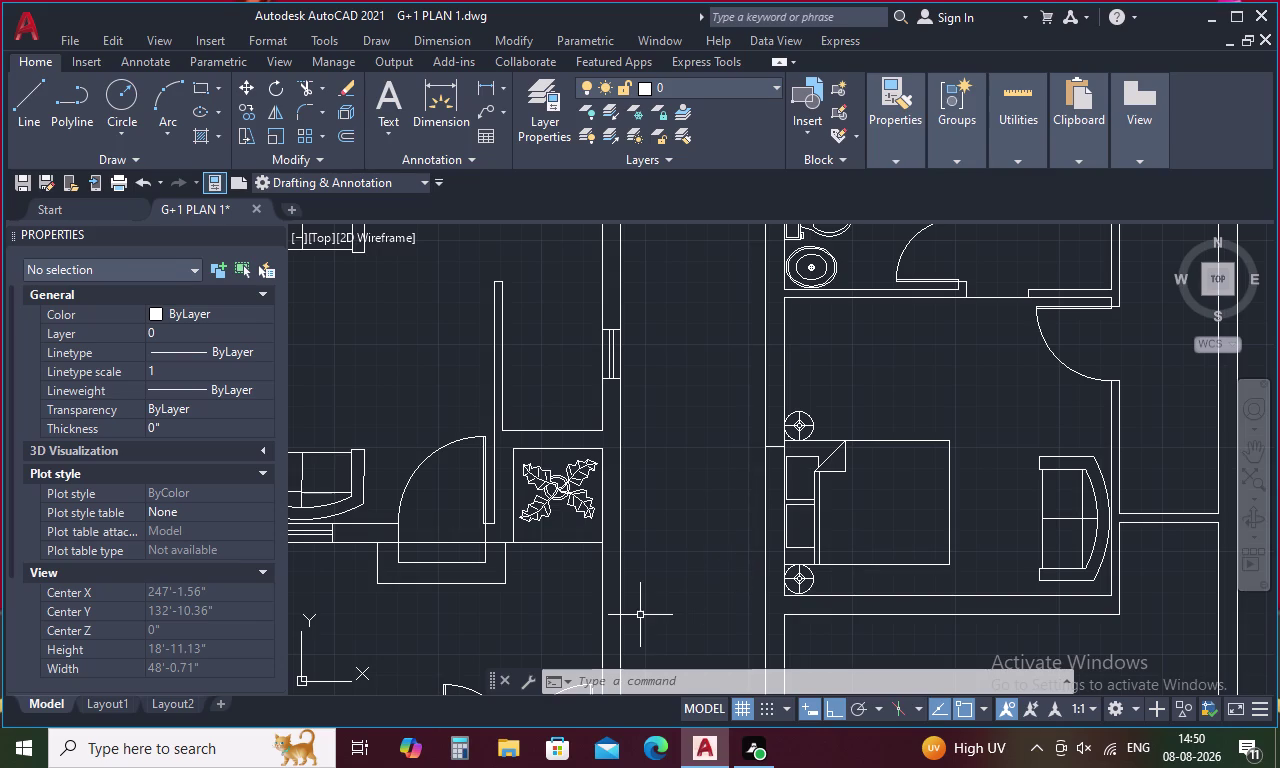
Begin a 3-unit offset of the bedroom wall, then cancel it.
text(O)
key(space)
text(3)
key(space)
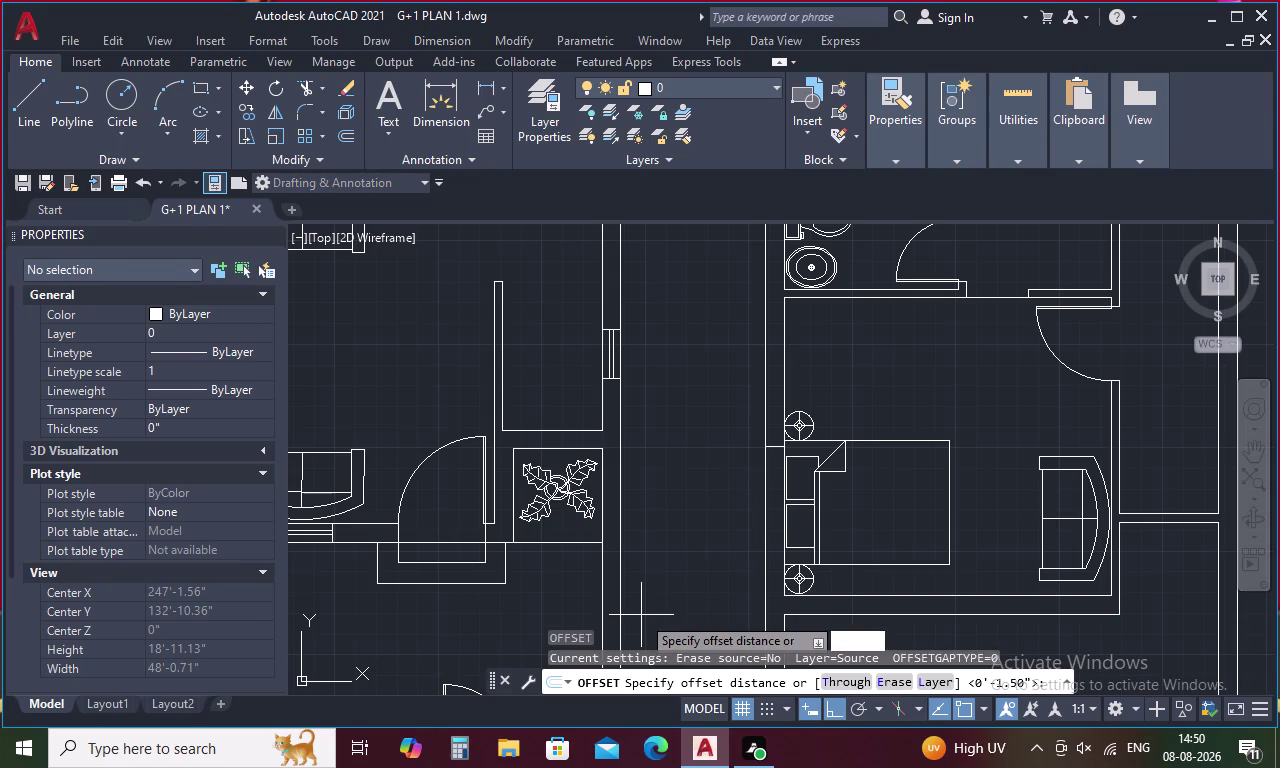
click(775, 445)
key(Escape)
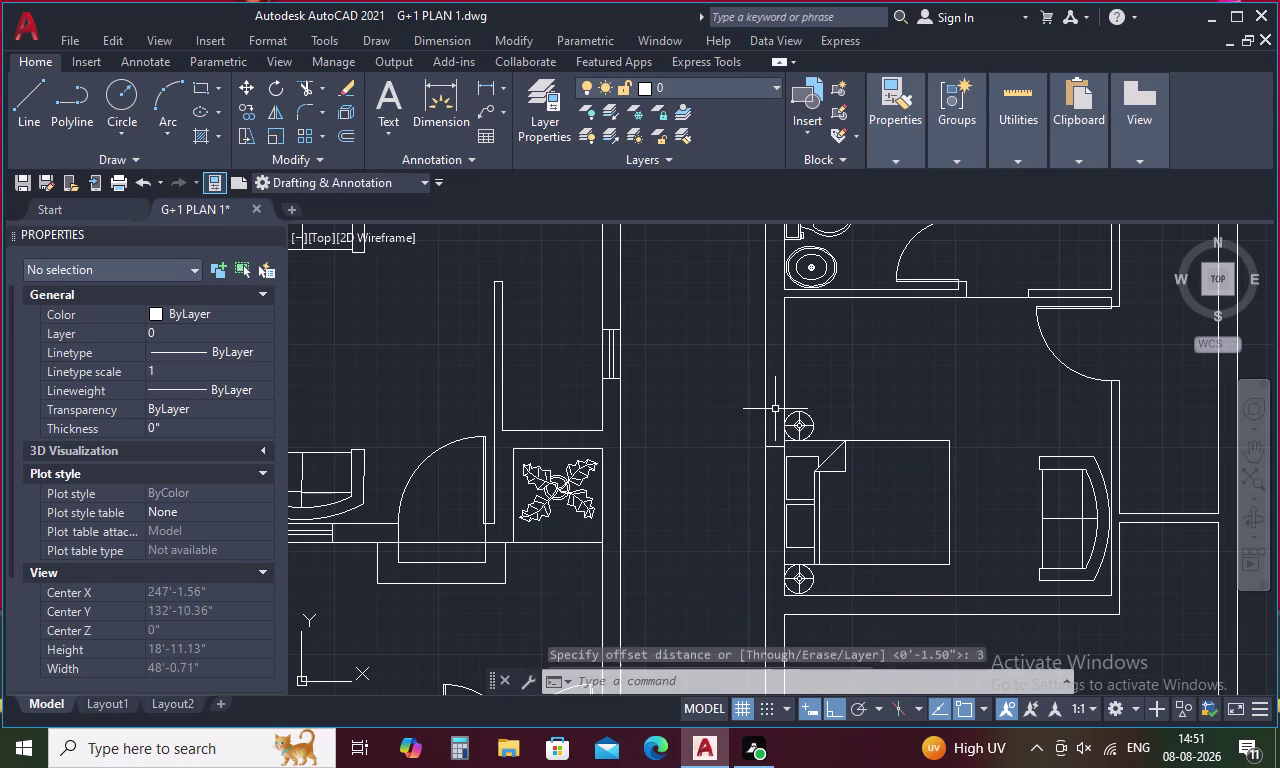
Offset two bedroom wall lines by 3 feet.
text(O)
key(space)
text(3')
key(space)
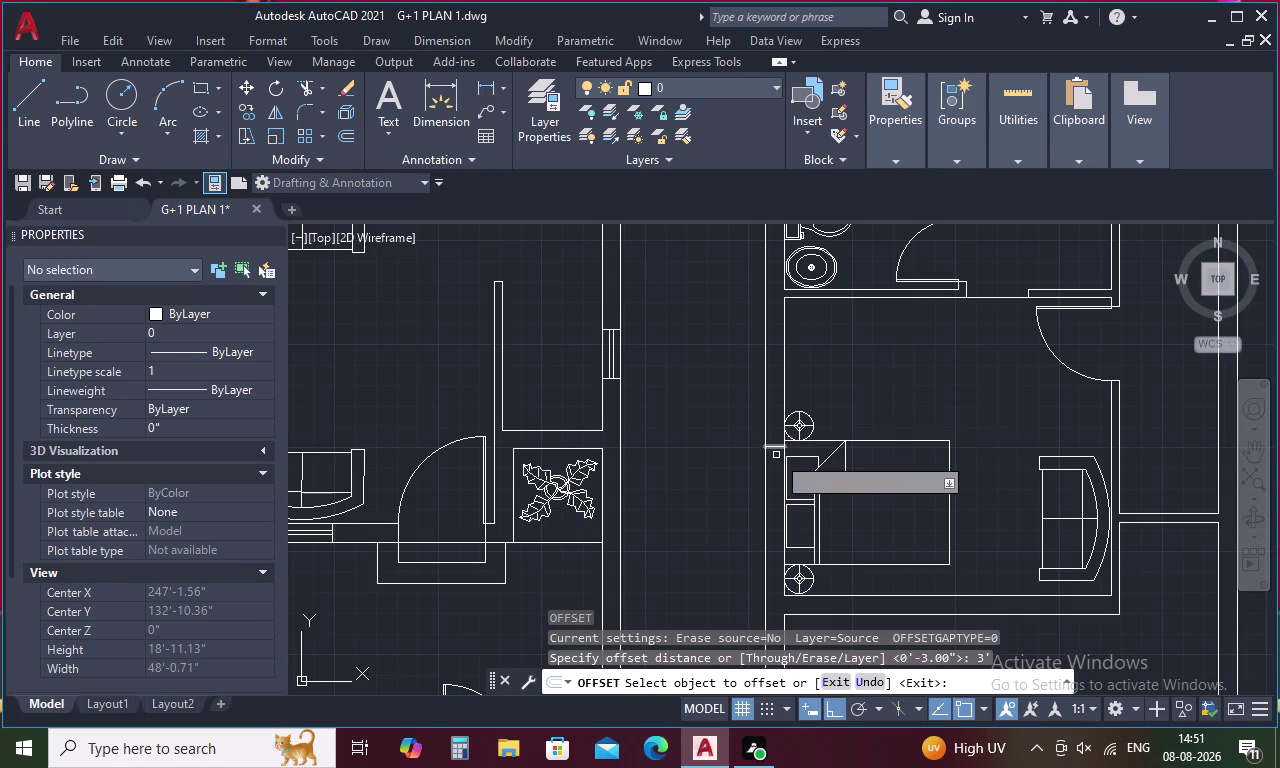
click(776, 446)
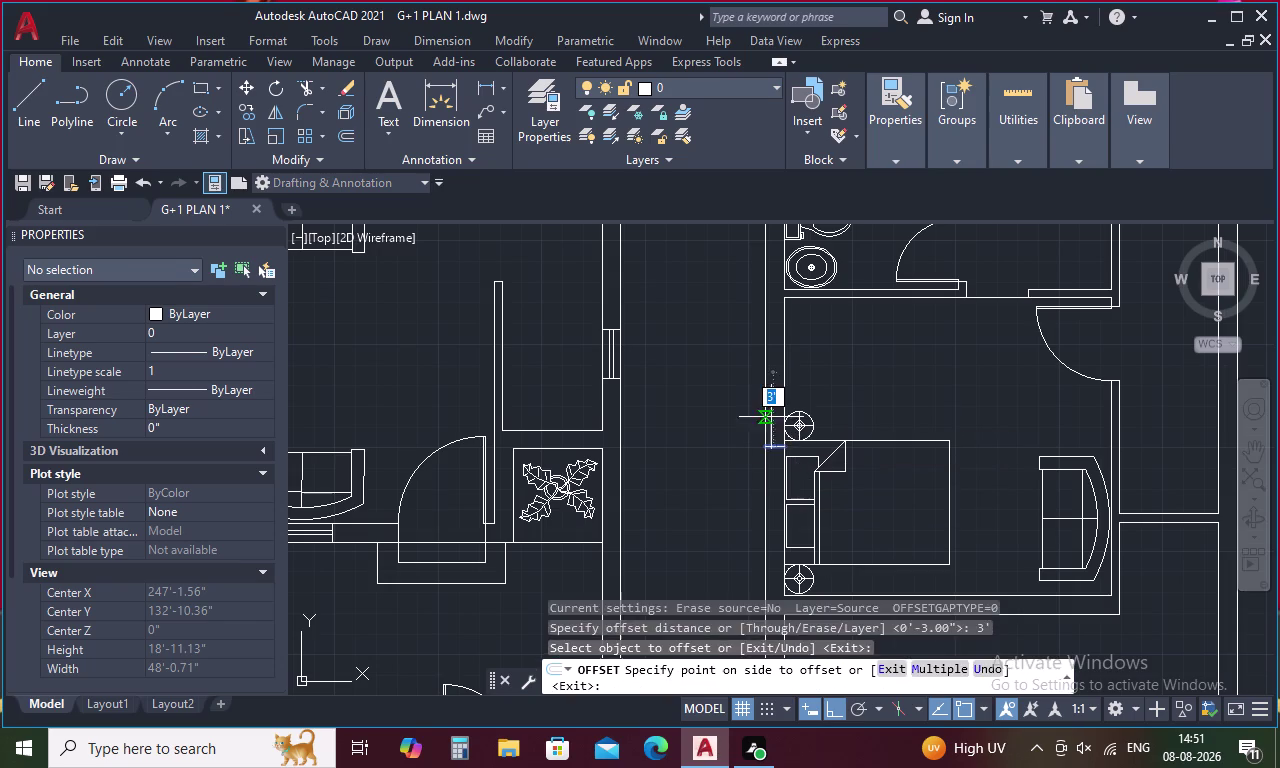
click(769, 401)
click(770, 449)
click(780, 512)
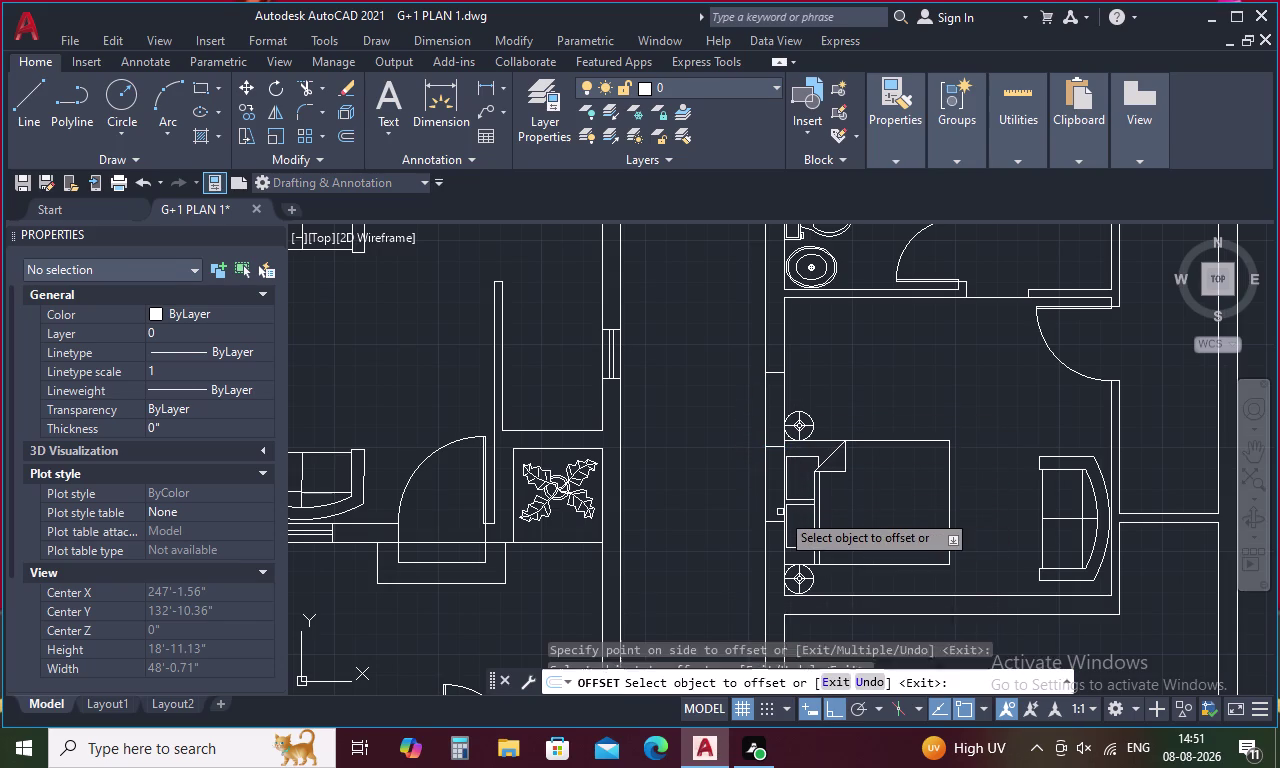
key(Escape)
Draw a vertical window line down the bedroom wall beside the bed.
text(L)
key(space)
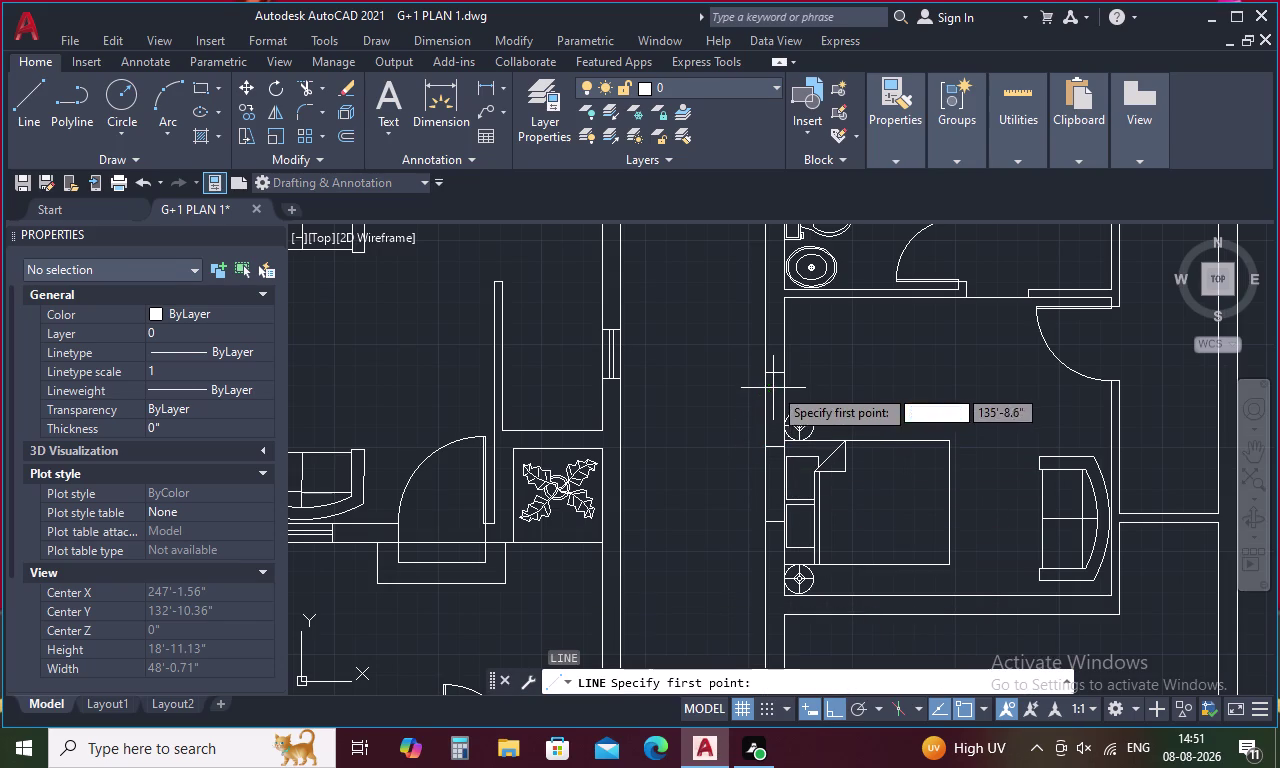
click(776, 374)
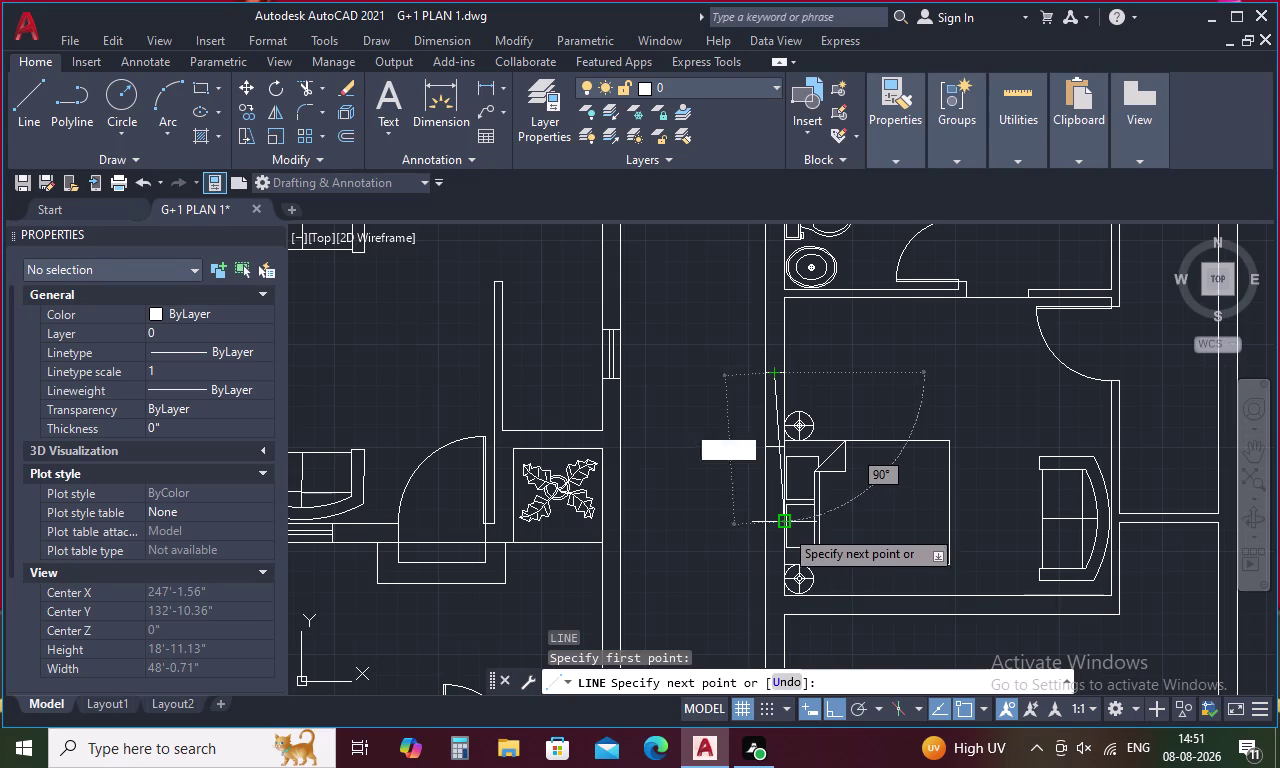
scroll(up, 3)
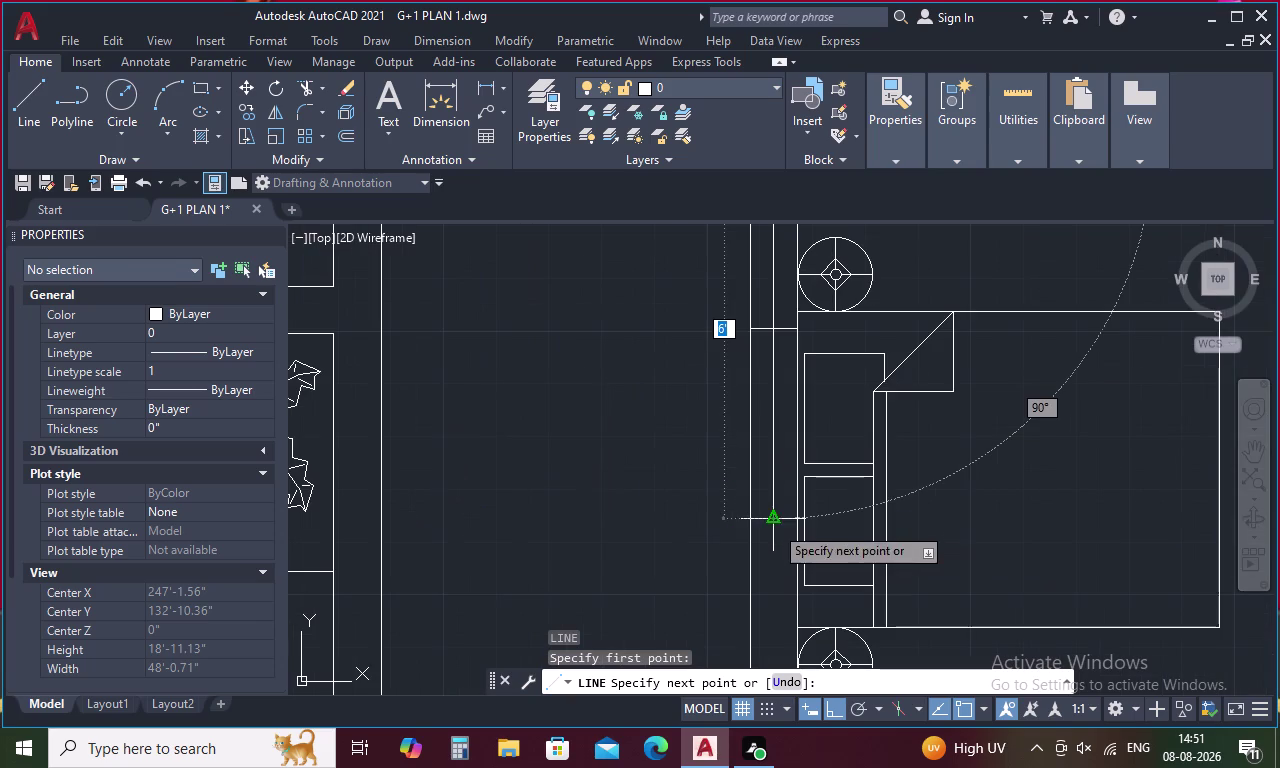
click(776, 520)
key(Escape)
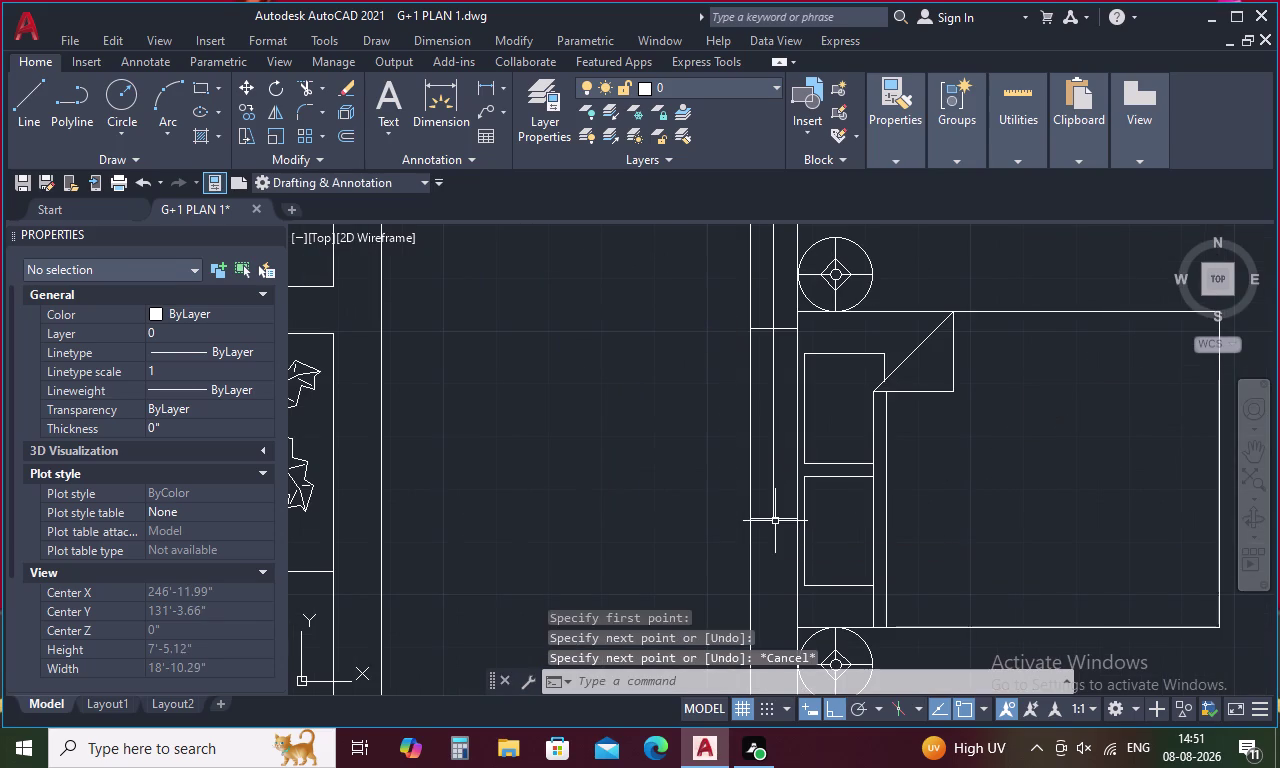
Offset the window lines by 1 and delete the stray extra line.
text(O 1)
key(space)
click(774, 489)
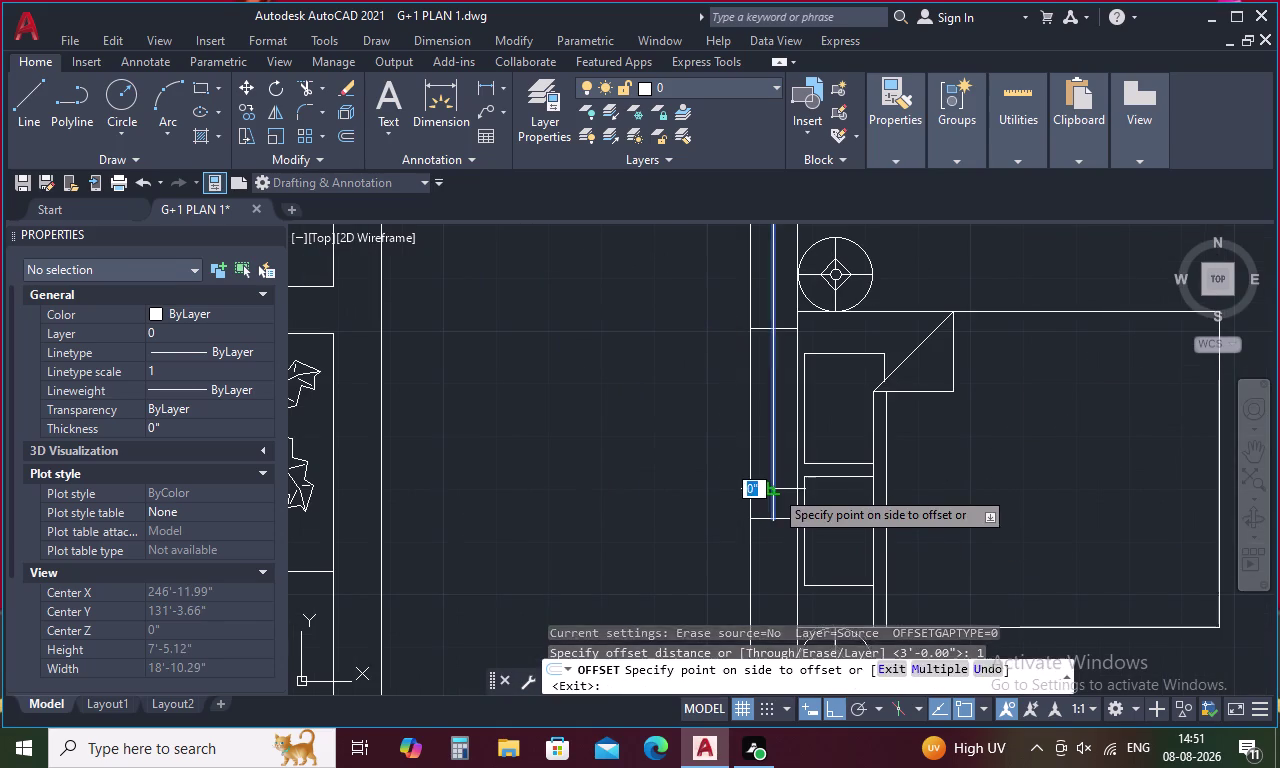
click(784, 485)
click(771, 490)
click(756, 494)
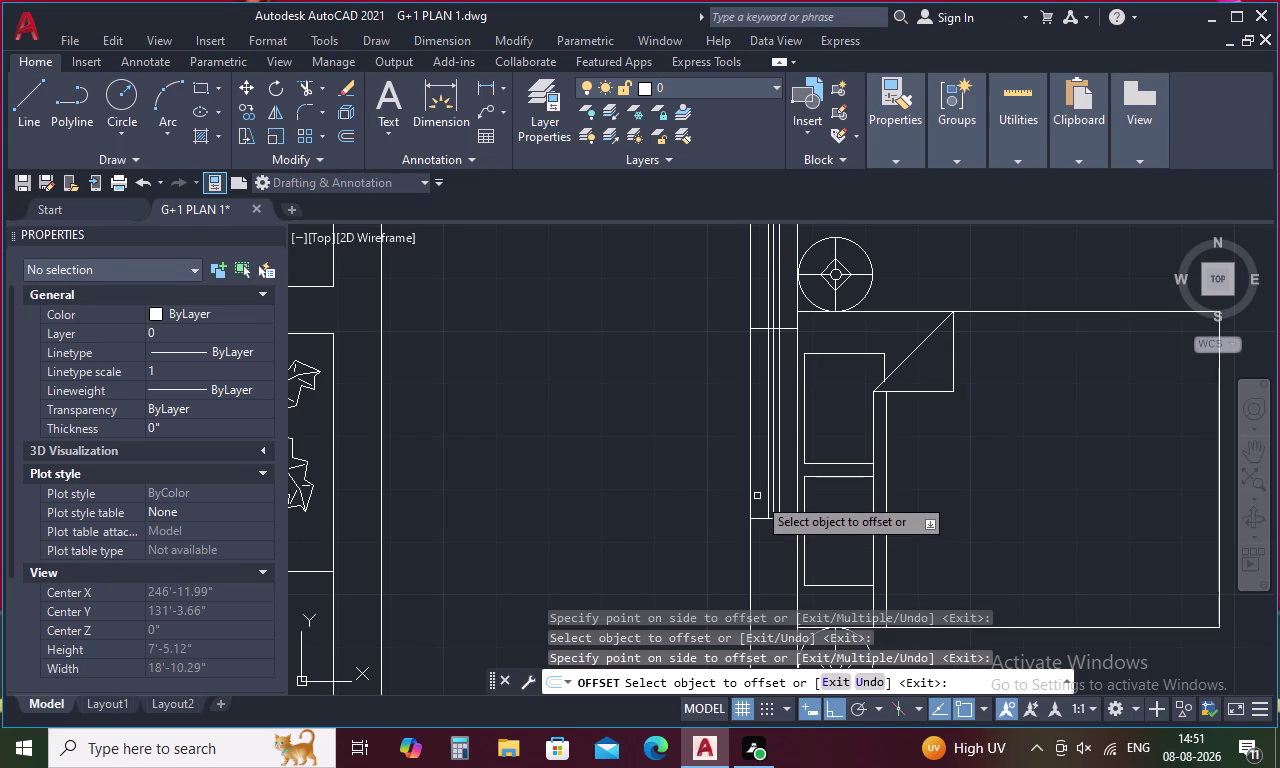
key(Escape)
click(774, 486)
key(Delete)
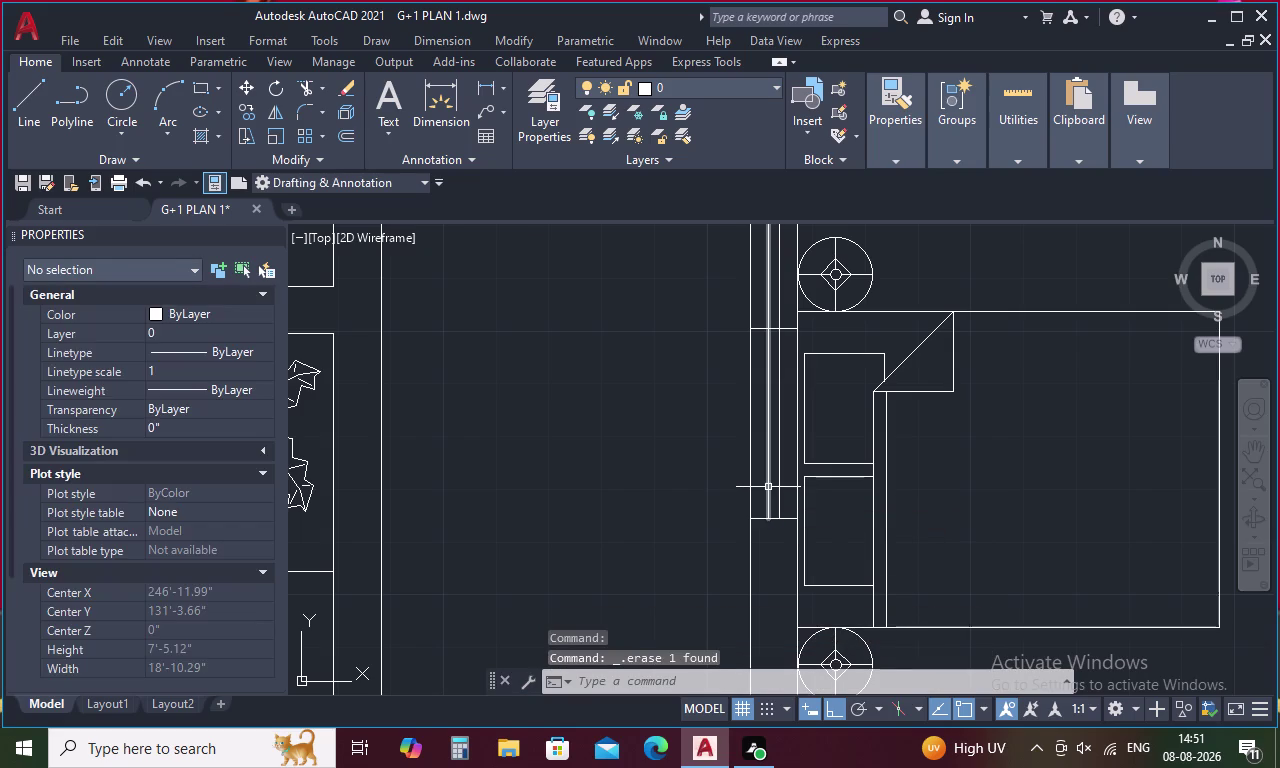
scroll(down, 3)
Select the new window lines together with the wall's end line.
drag(779, 404, 777, 406)
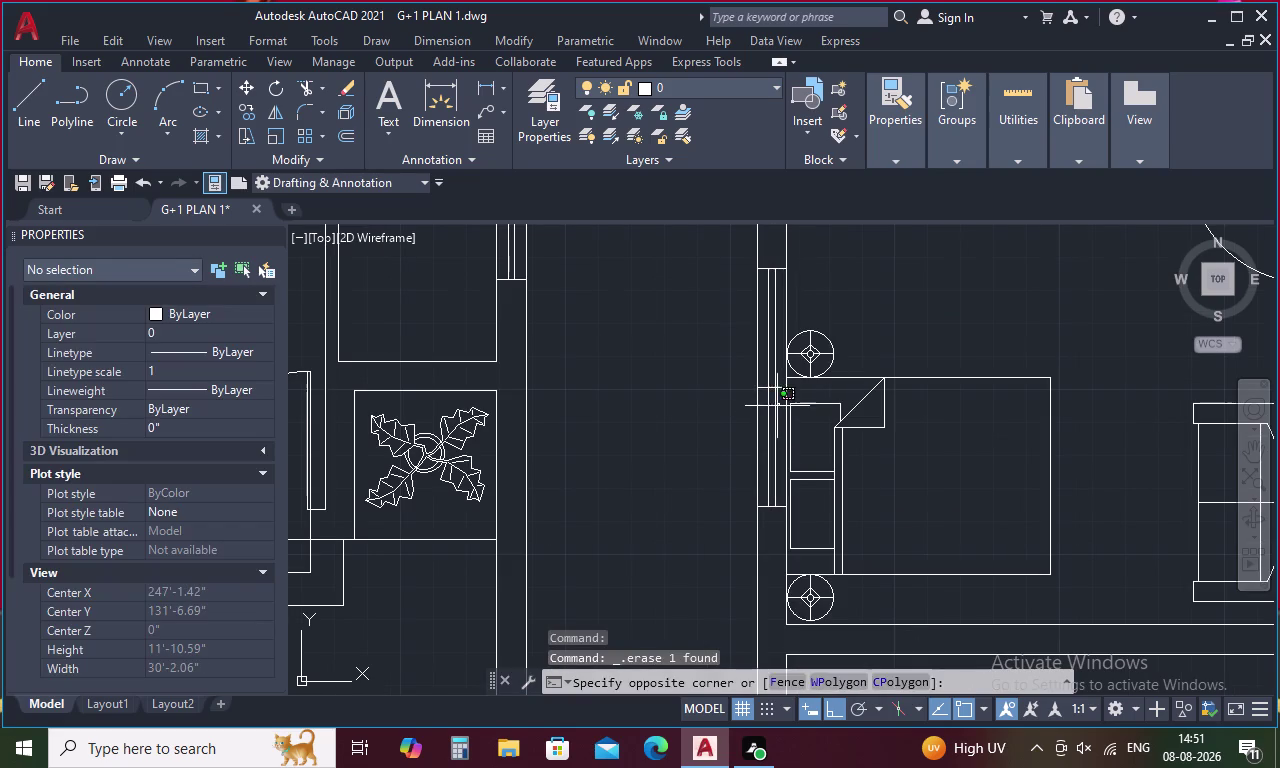
drag(777, 406, 764, 423)
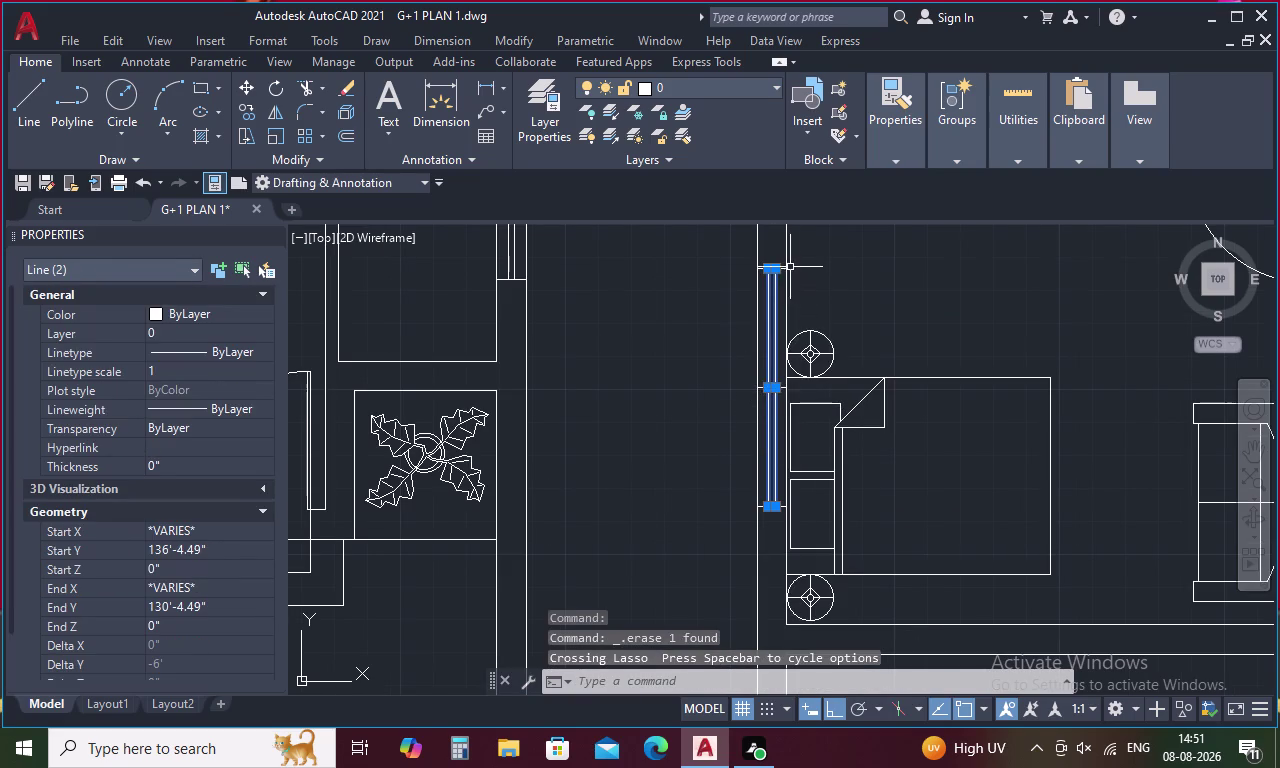
scroll(up, 3)
drag(766, 265, 732, 361)
scroll(down, 3)
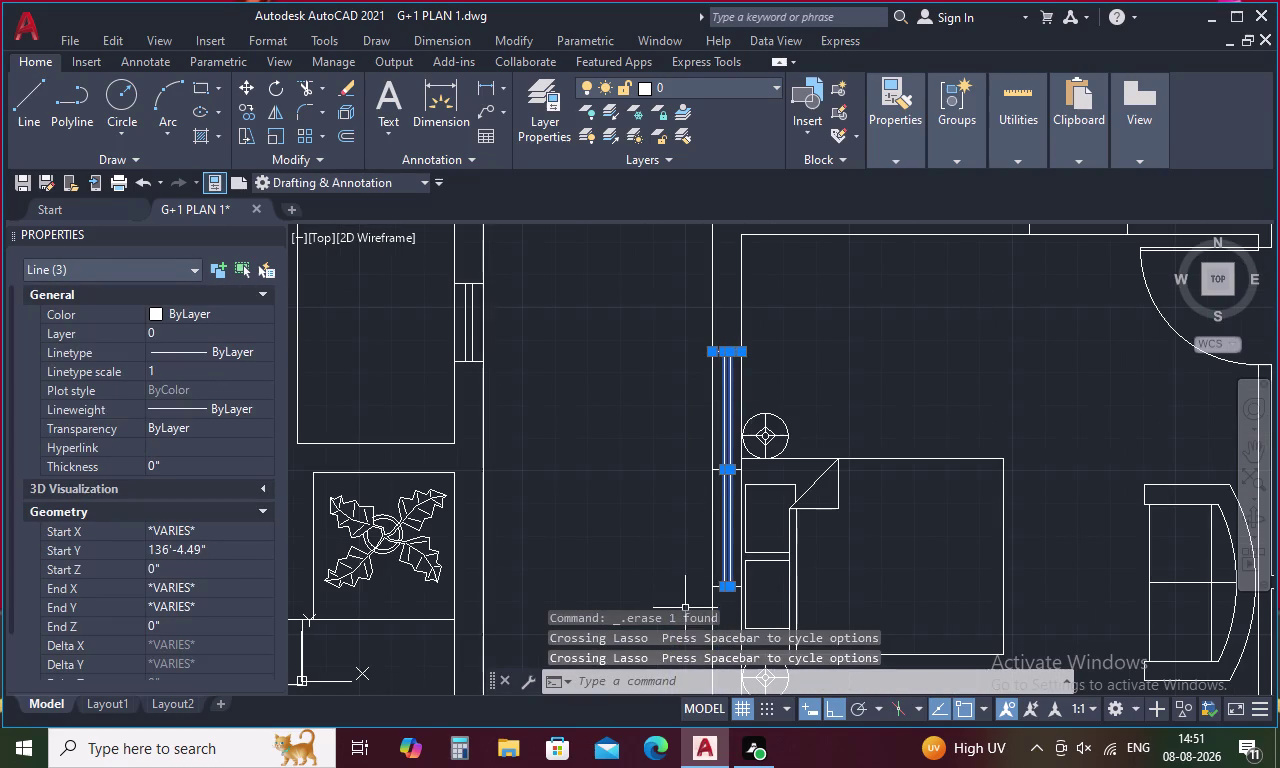
middle_drag(720, 585, 727, 403)
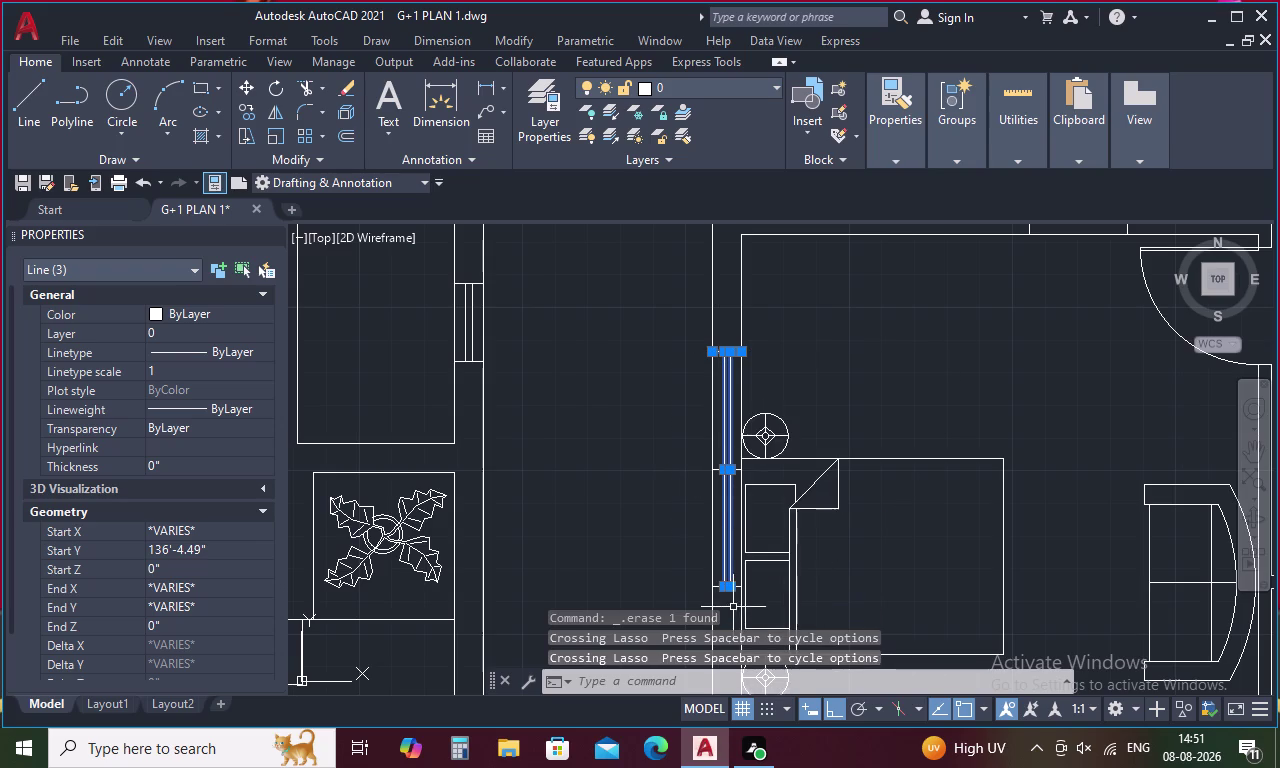
middle_drag(729, 613, 728, 477)
scroll(up, 3)
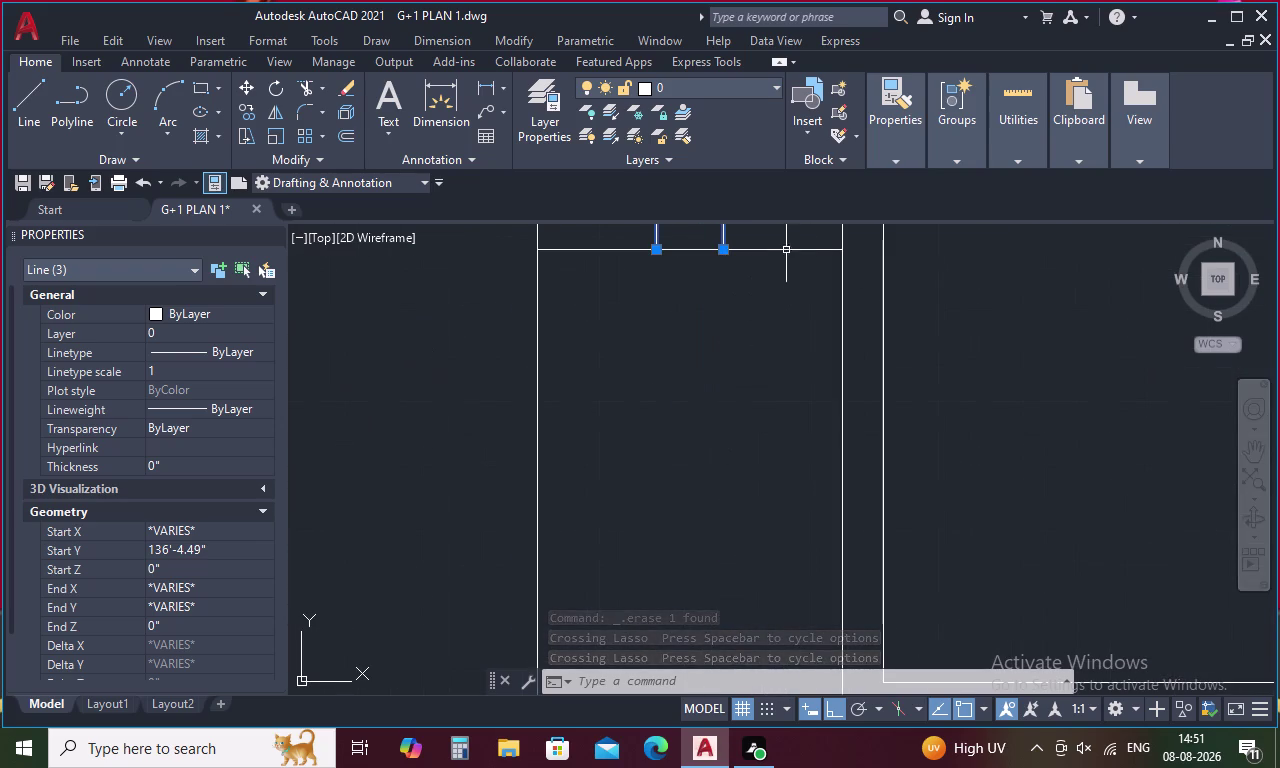
drag(792, 240, 729, 324)
Copy the selected window lines, picking a base point at their end.
right_click(729, 324)
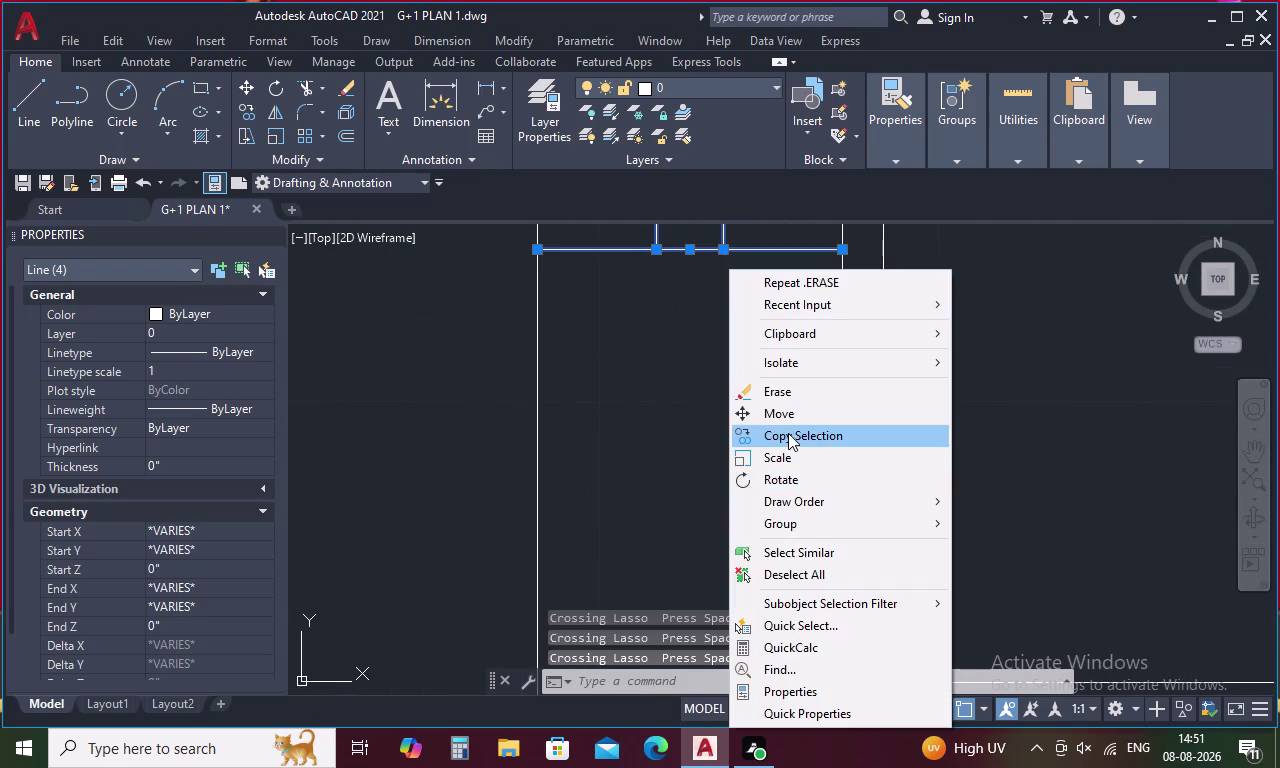
click(788, 433)
scroll(down, 3)
middle_drag(788, 433, 697, 733)
middle_drag(679, 362, 660, 489)
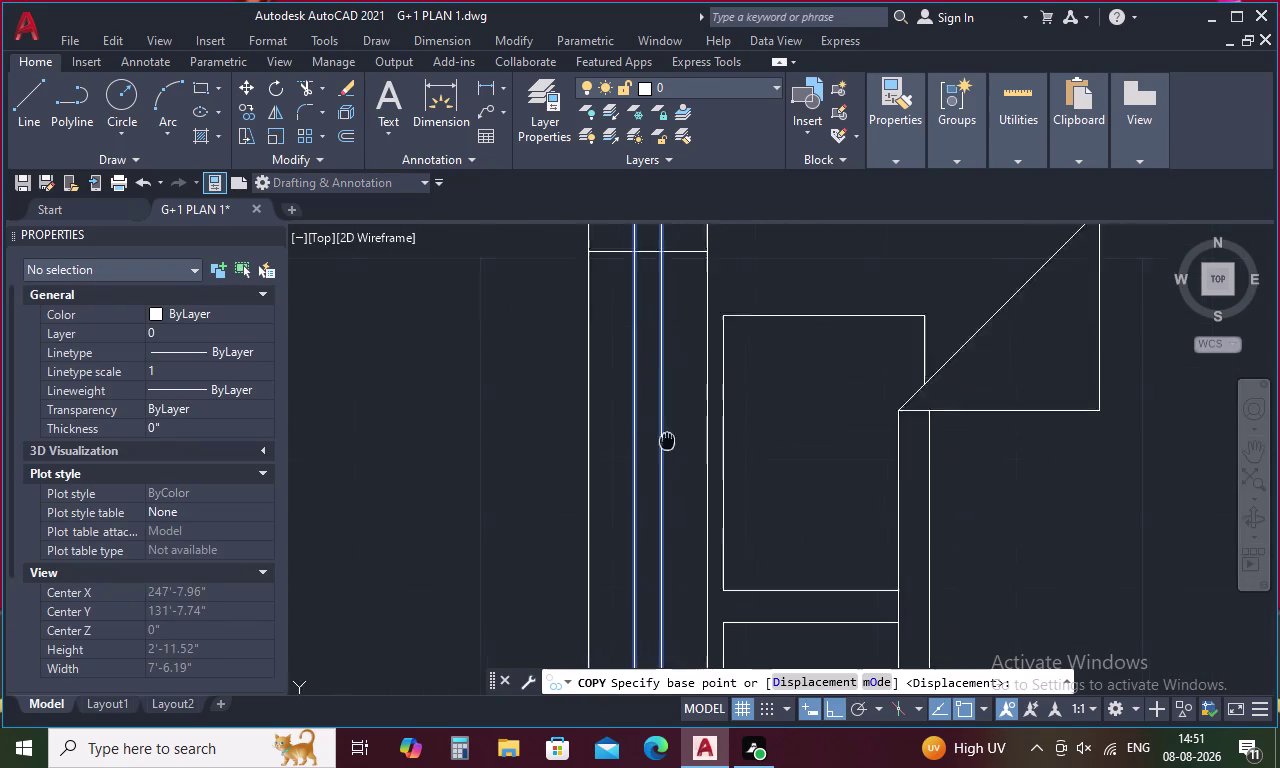
middle_drag(660, 489, 645, 610)
click(678, 427)
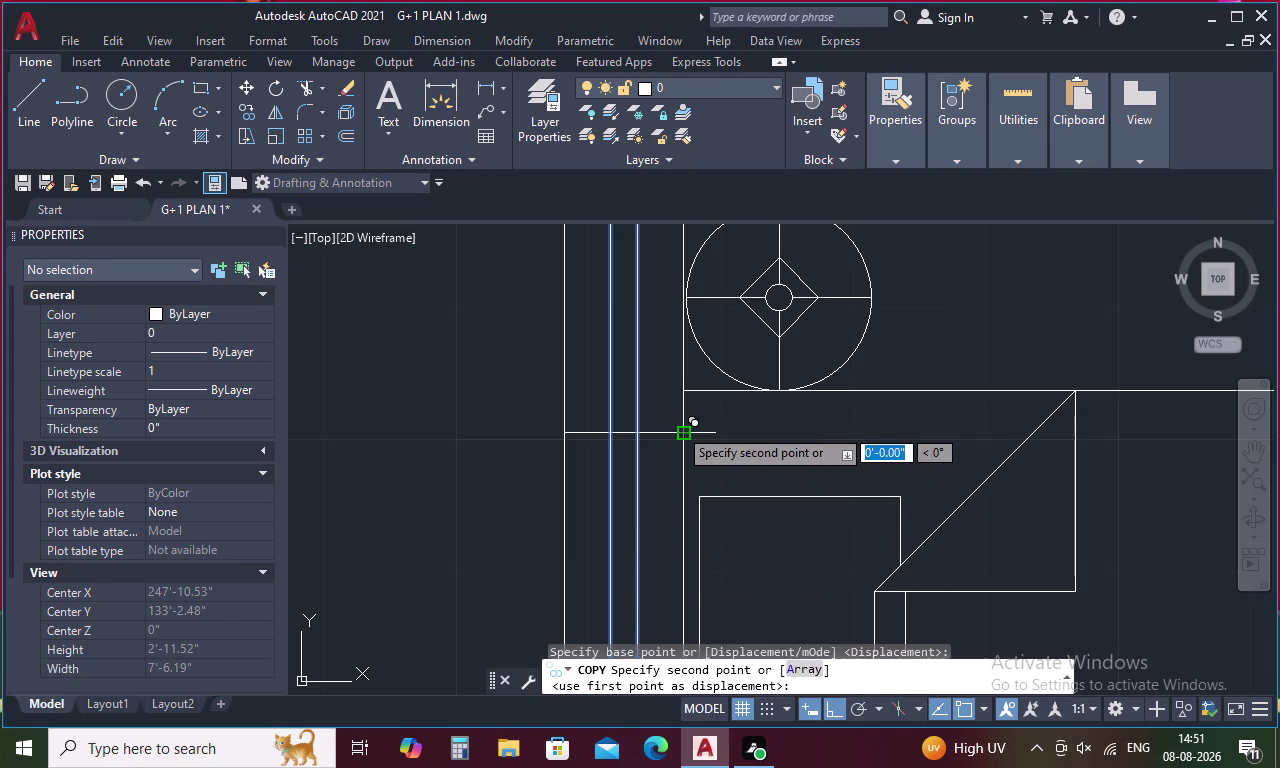
Place the window-line copy at the other window opening.
scroll(down, 3)
middle_drag(708, 332, 692, 700)
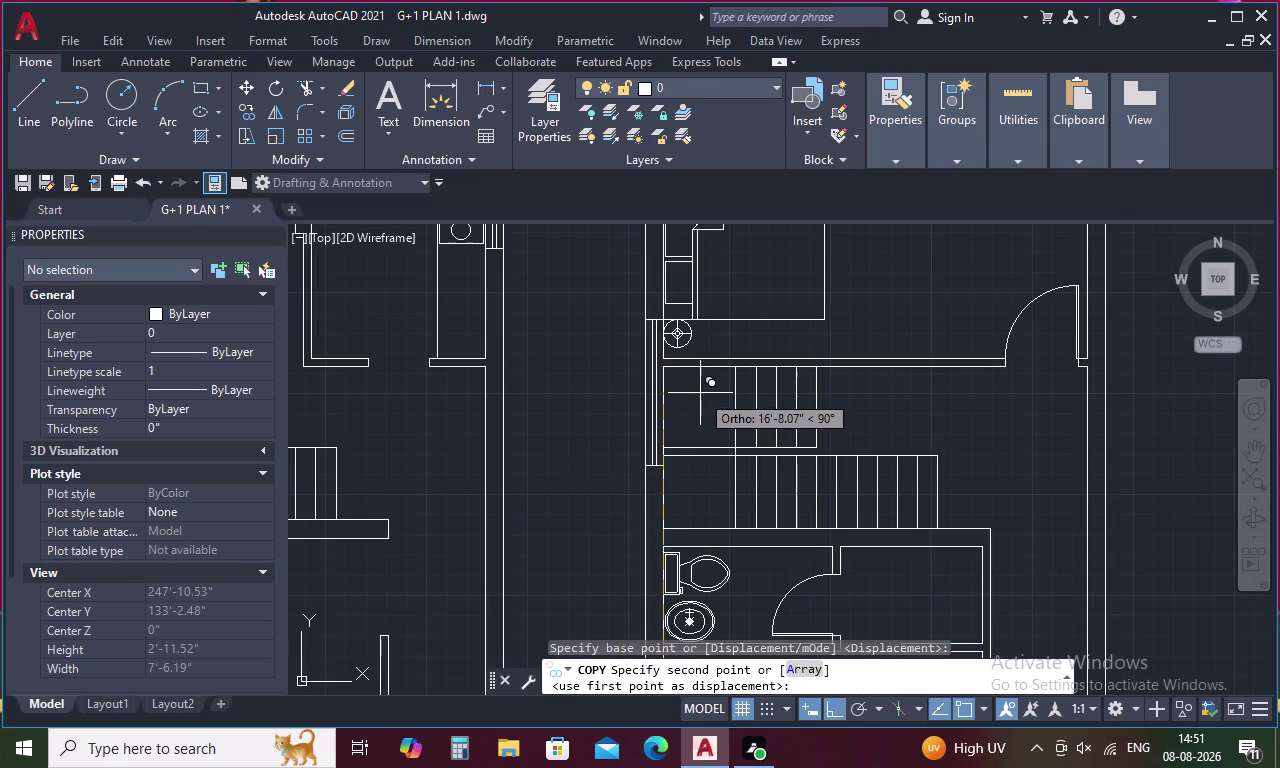
middle_drag(700, 393, 700, 658)
middle_drag(705, 388, 707, 670)
scroll(down, 3)
middle_drag(700, 612, 737, 352)
middle_drag(703, 520, 711, 454)
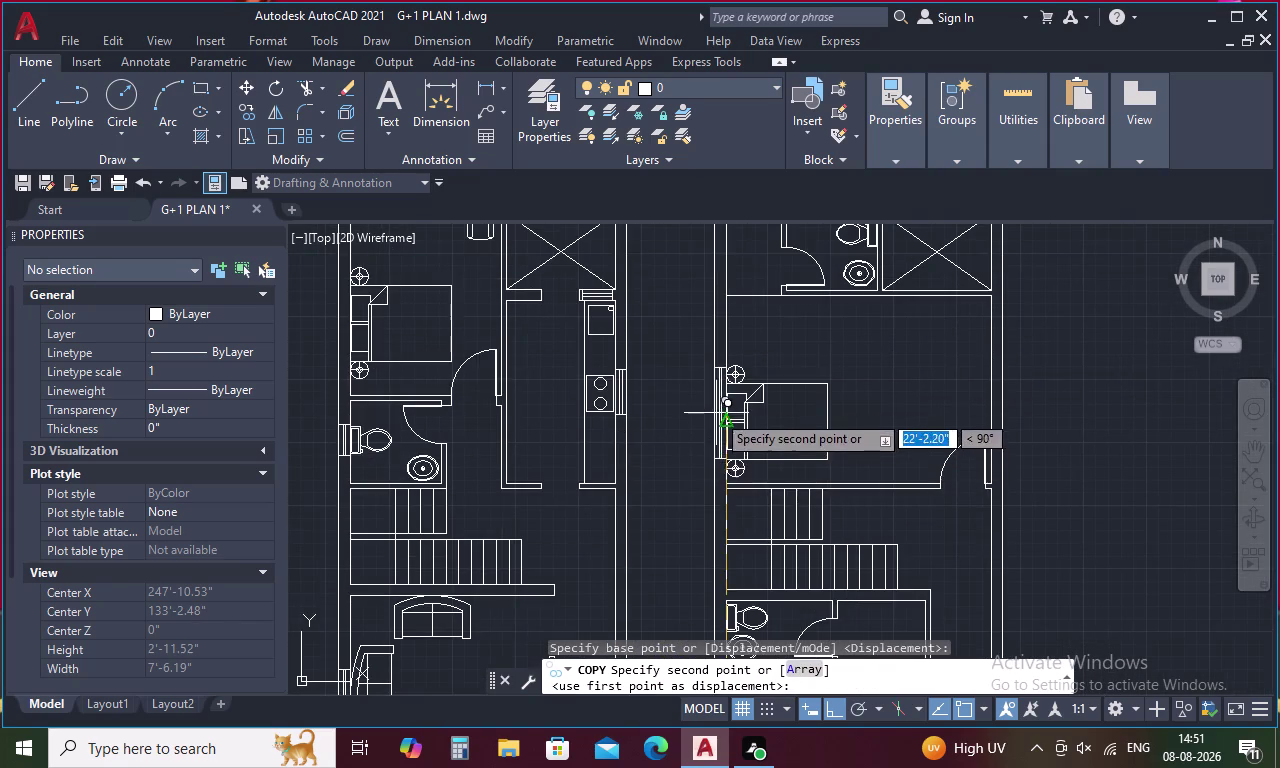
scroll(up, 3)
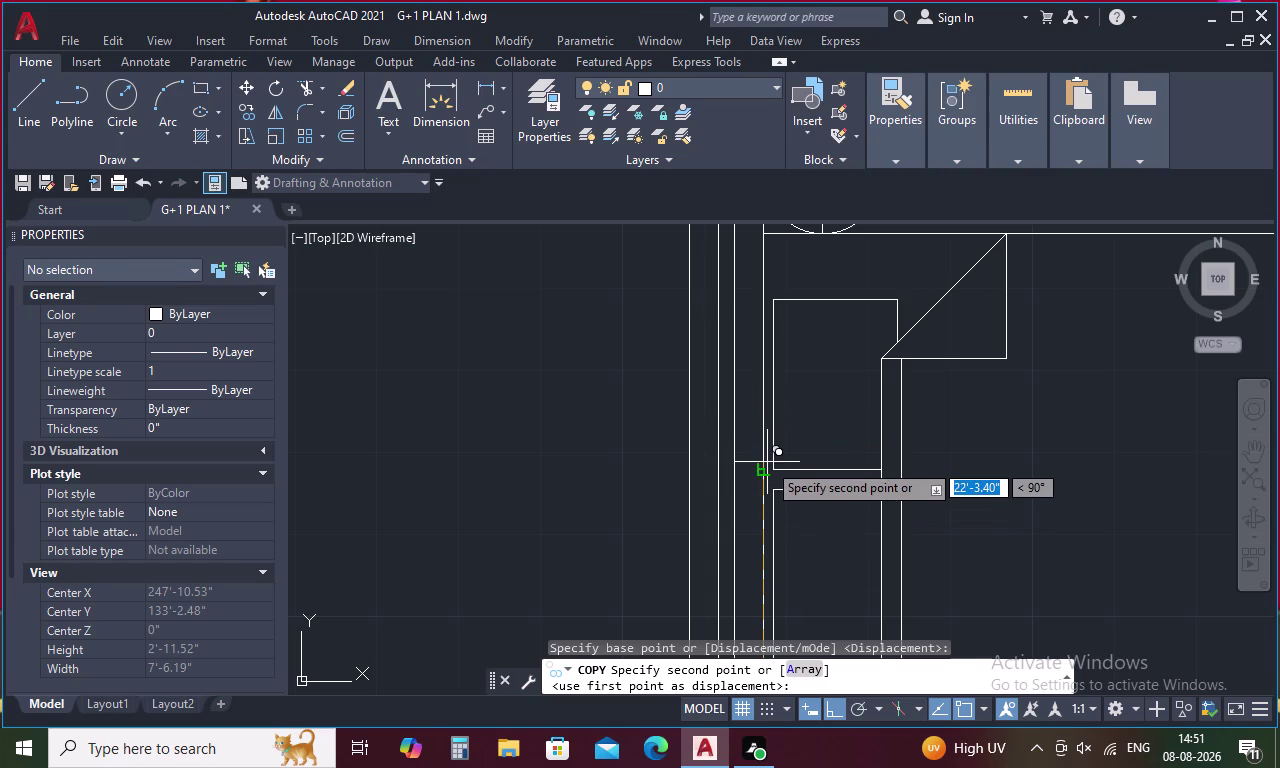
click(764, 476)
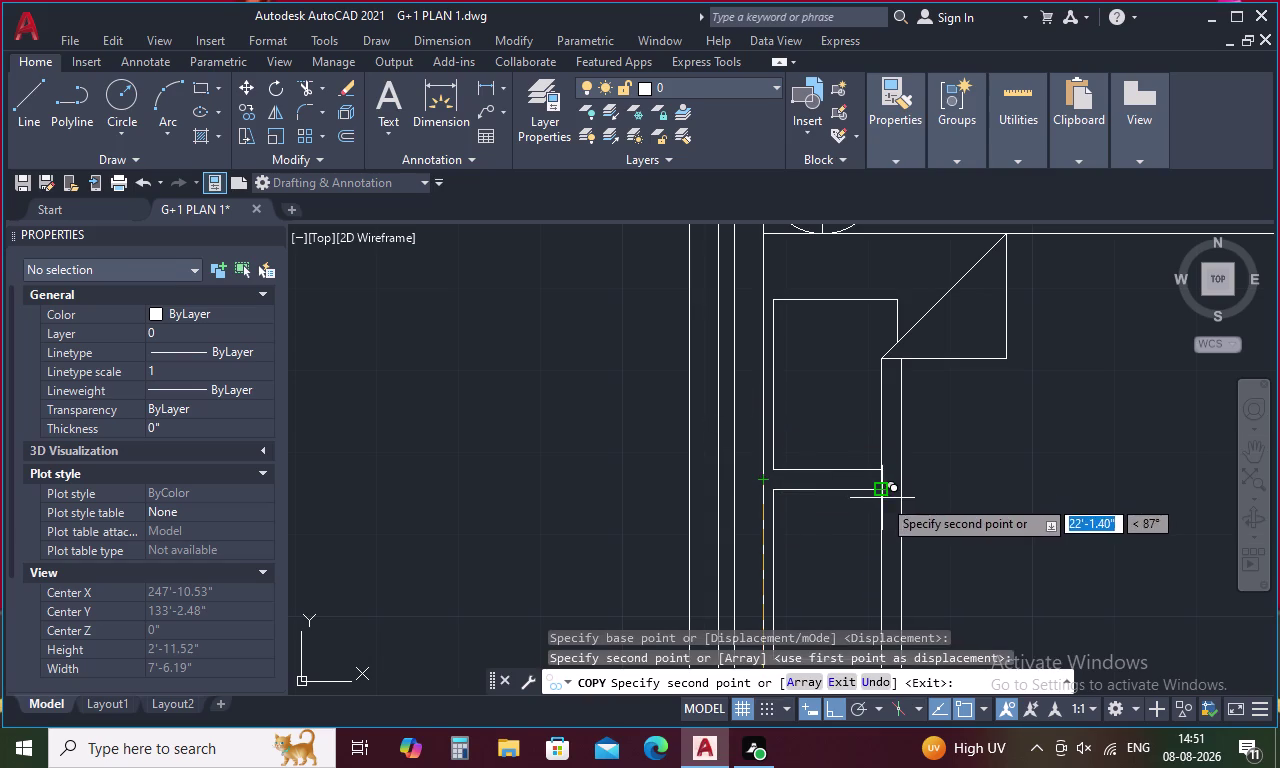
key(Escape)
Pan and zoom out to review both floor plans.
scroll(down, 3)
middle_drag(884, 503, 854, 383)
scroll(down, 3)
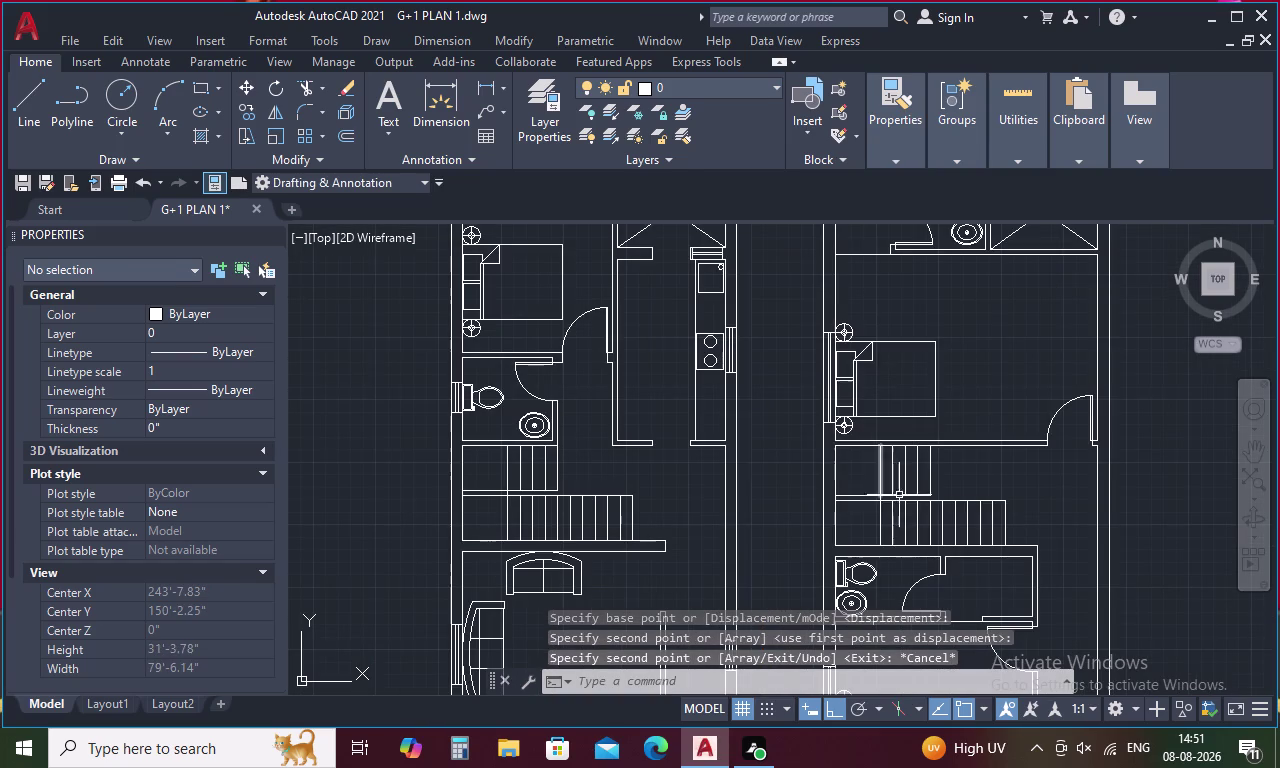
middle_drag(897, 553, 846, 467)
middle_drag(835, 517, 592, 614)
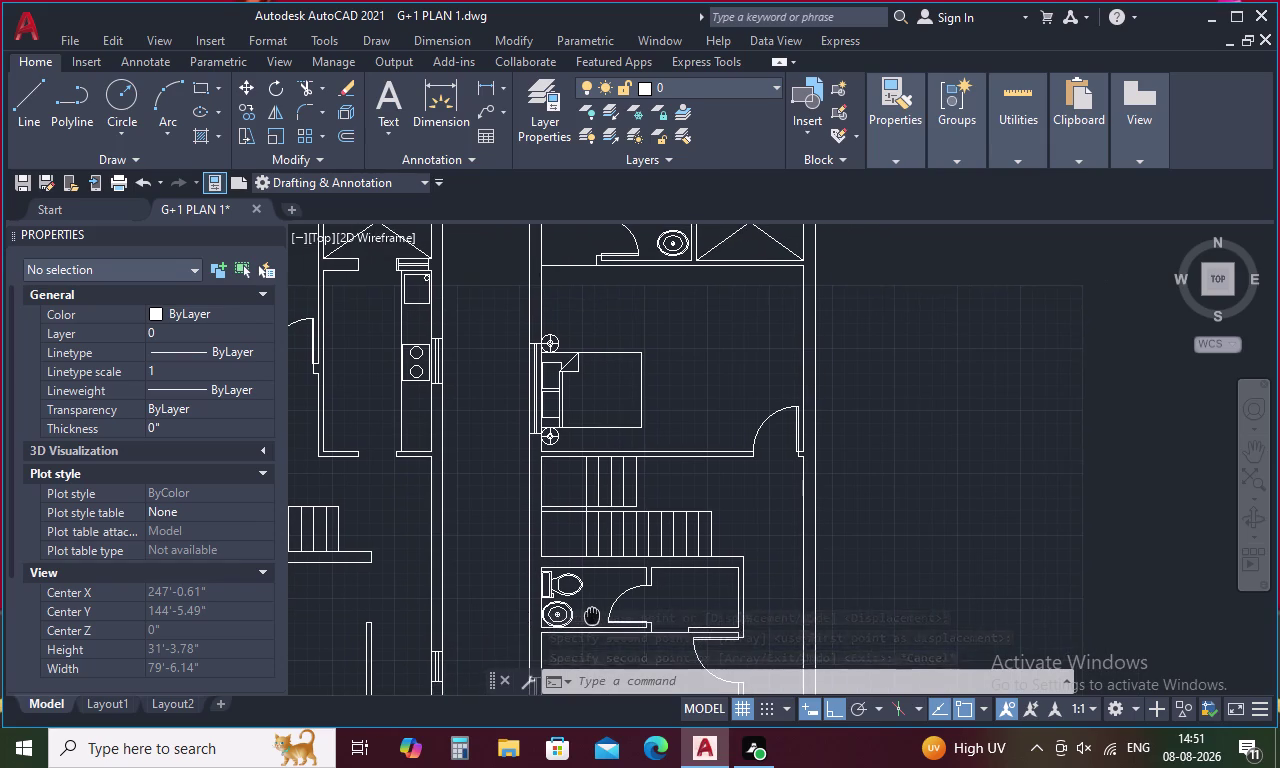
middle_drag(592, 614, 703, 542)
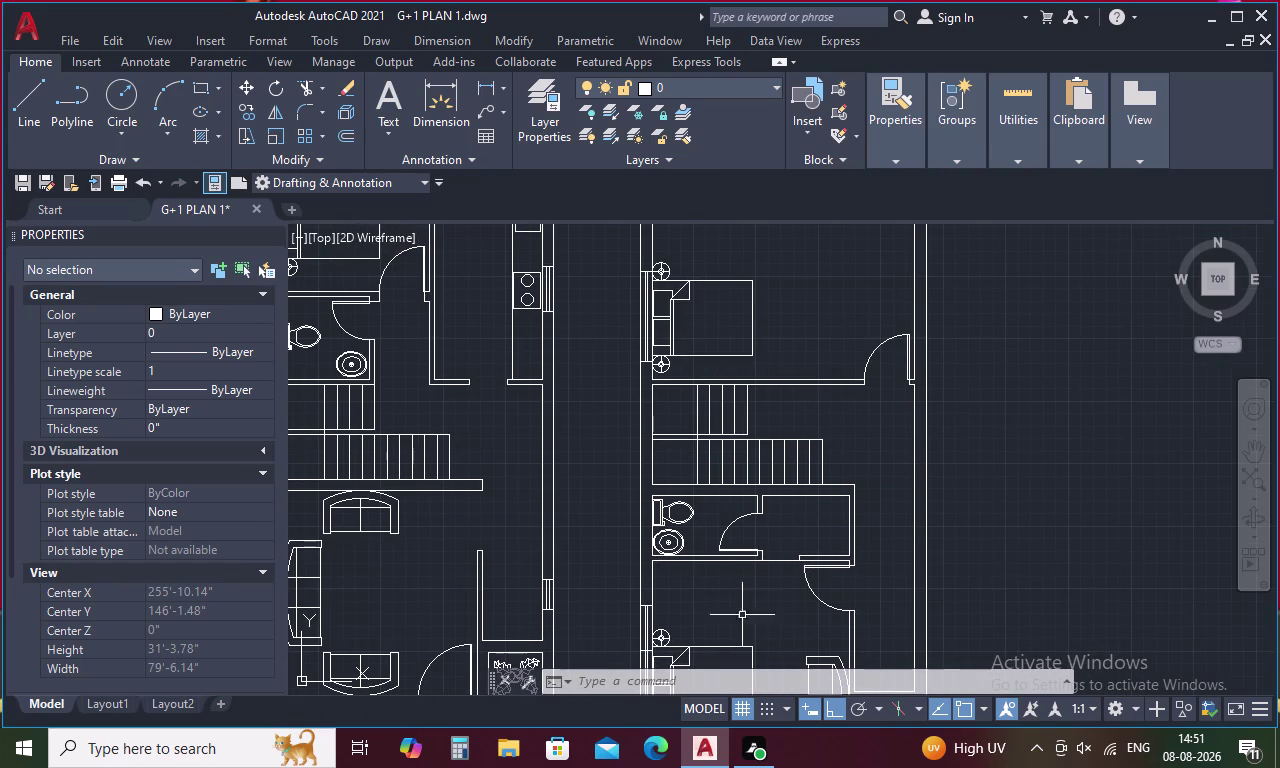
scroll(down, 3)
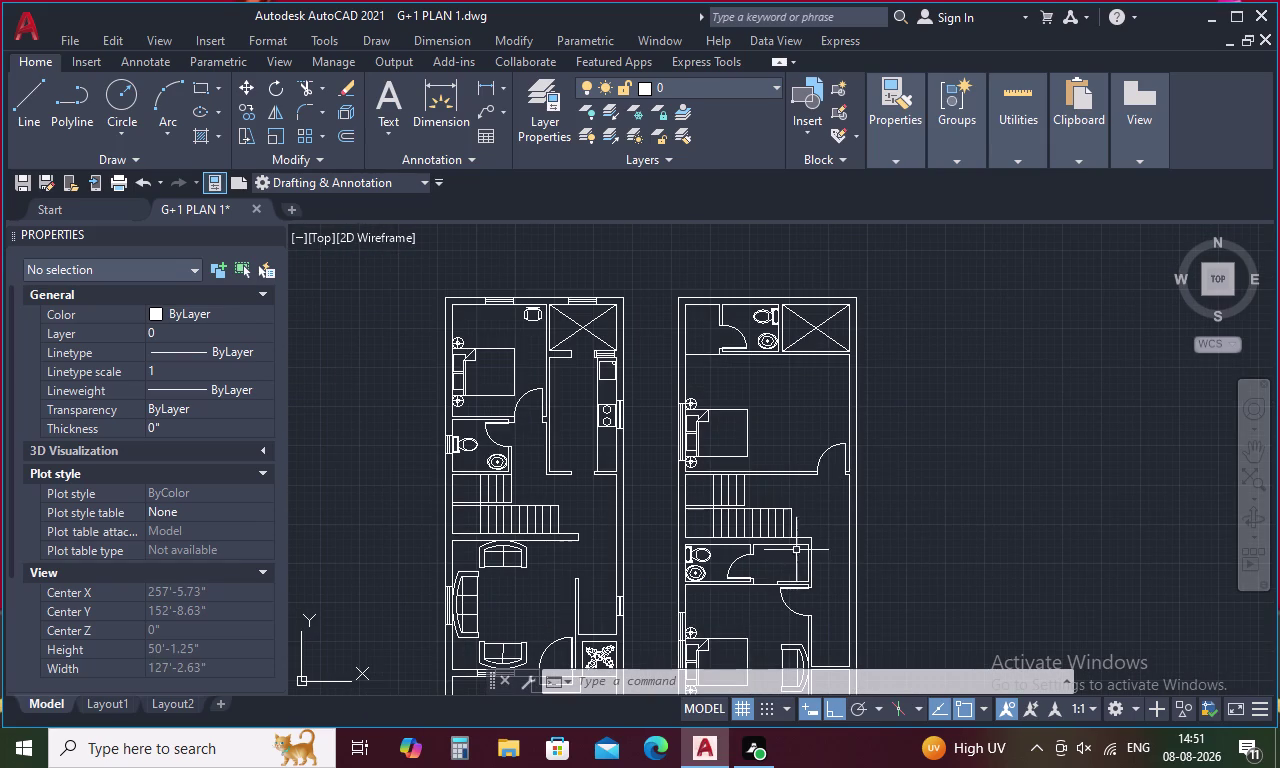
scroll(down, 3)
middle_drag(791, 585, 782, 509)
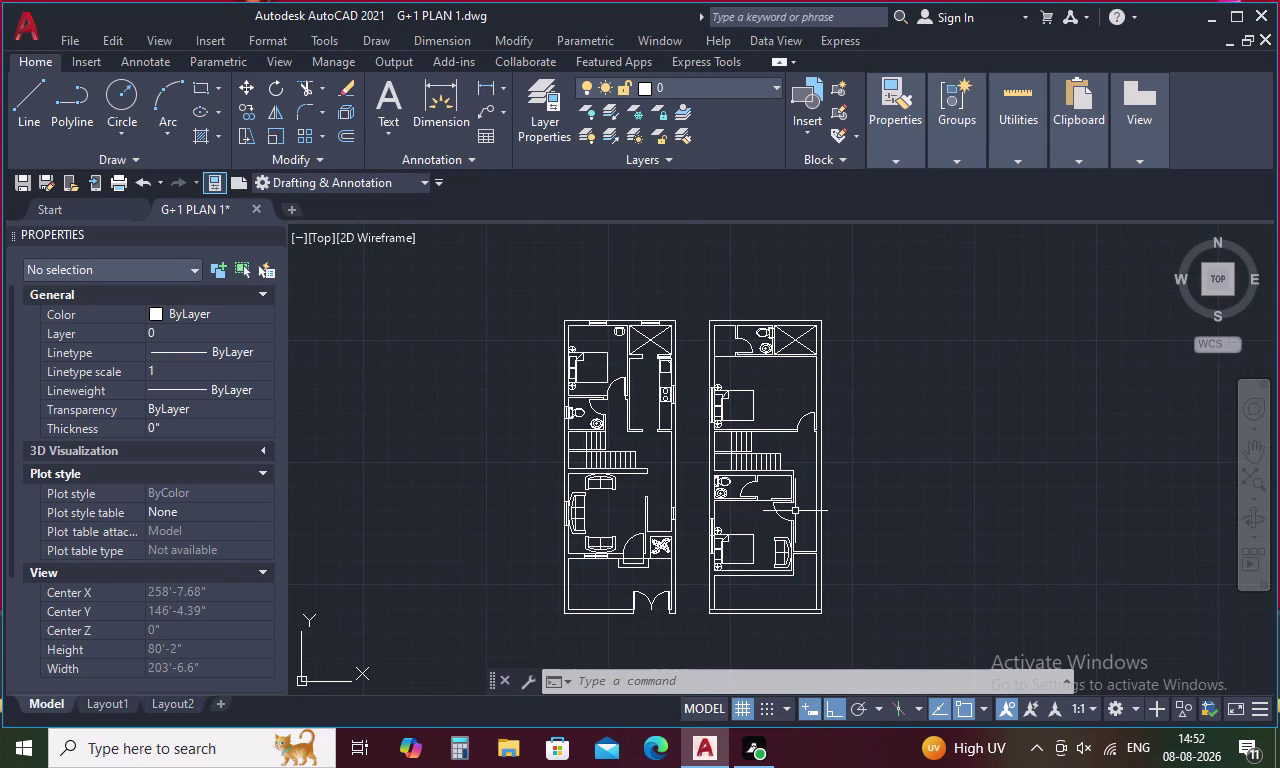
scroll(up, 3)
scroll(down, 3)
scroll(up, 3)
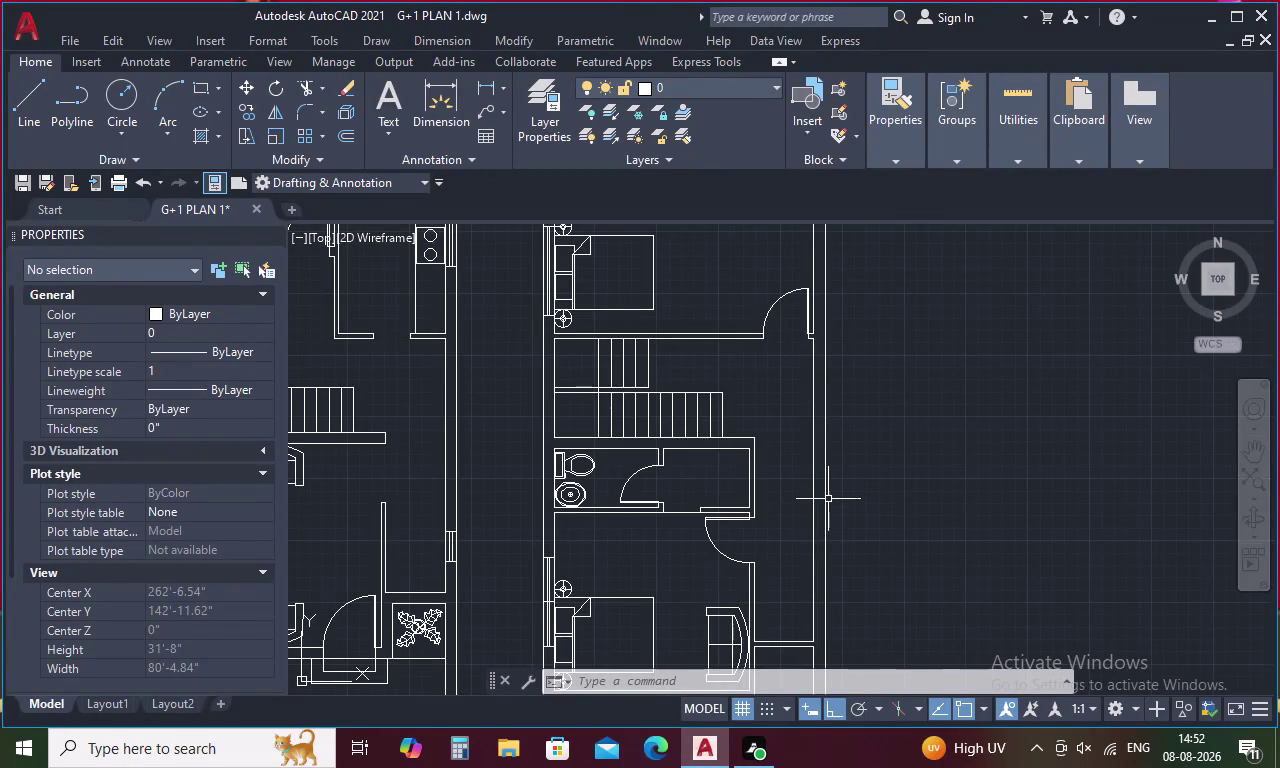
Draw a short line across the upper floor's right wall.
text(L)
key(space)
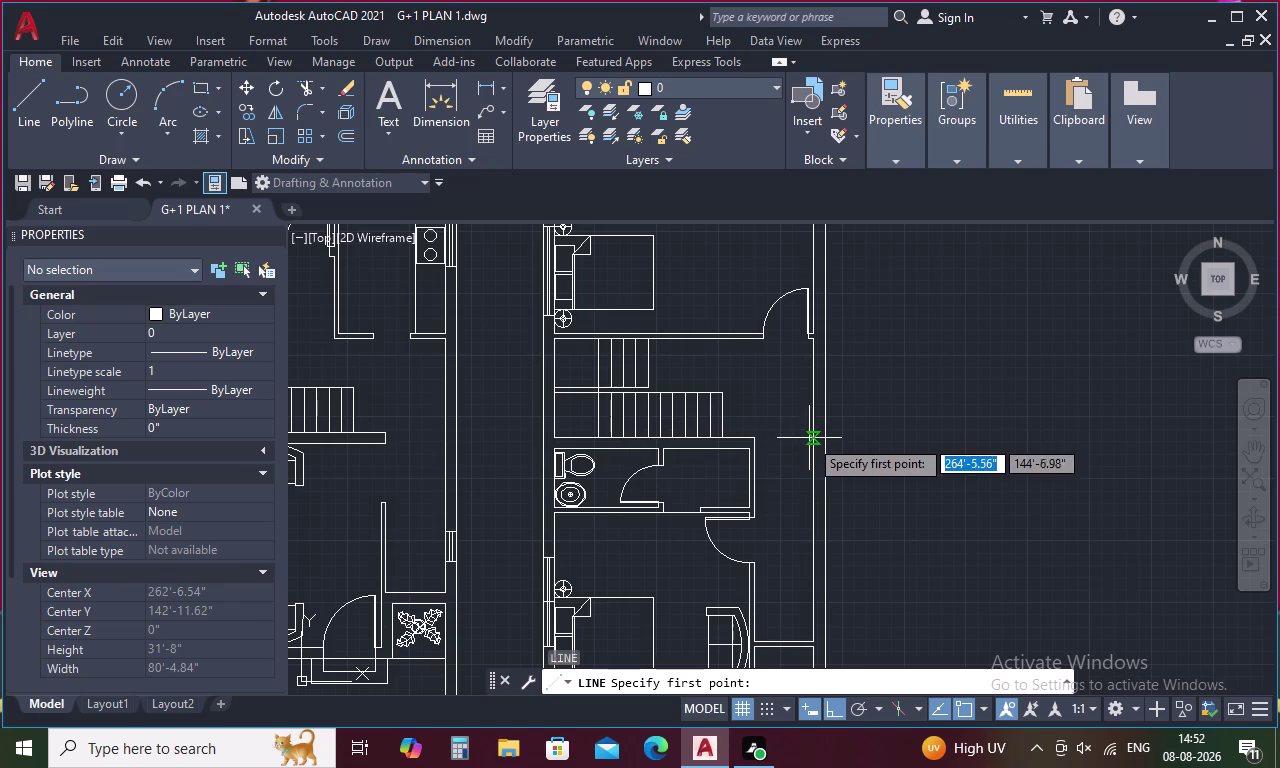
click(814, 493)
click(829, 497)
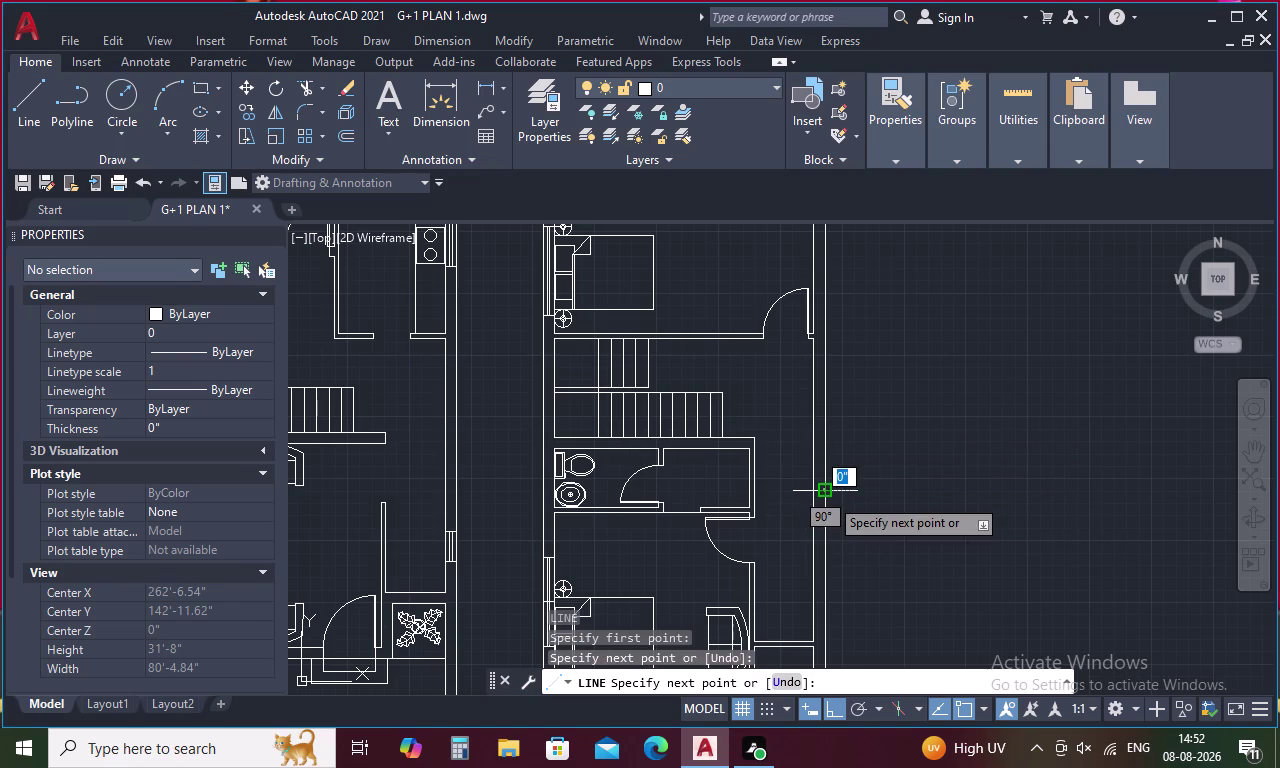
key(Escape)
Offset the wall line 1.5' to one side.
key(o)
key(space)
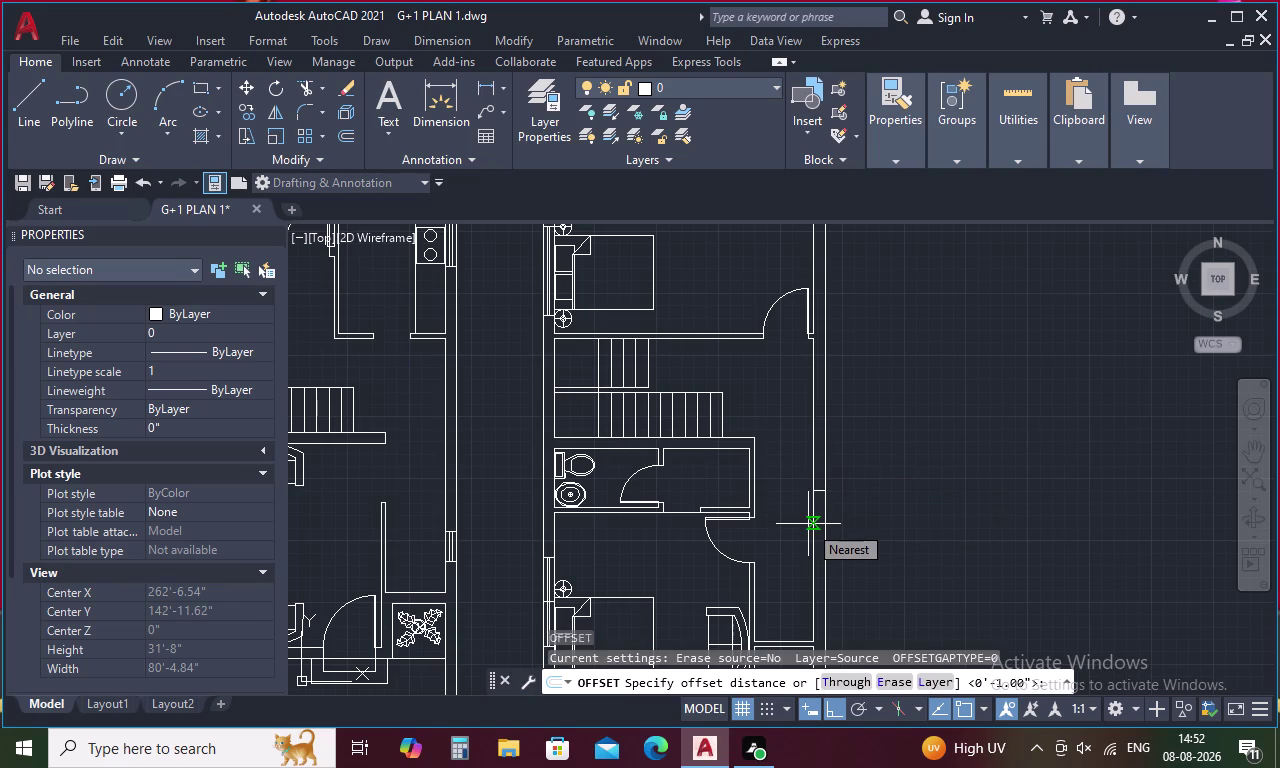
text(1.)
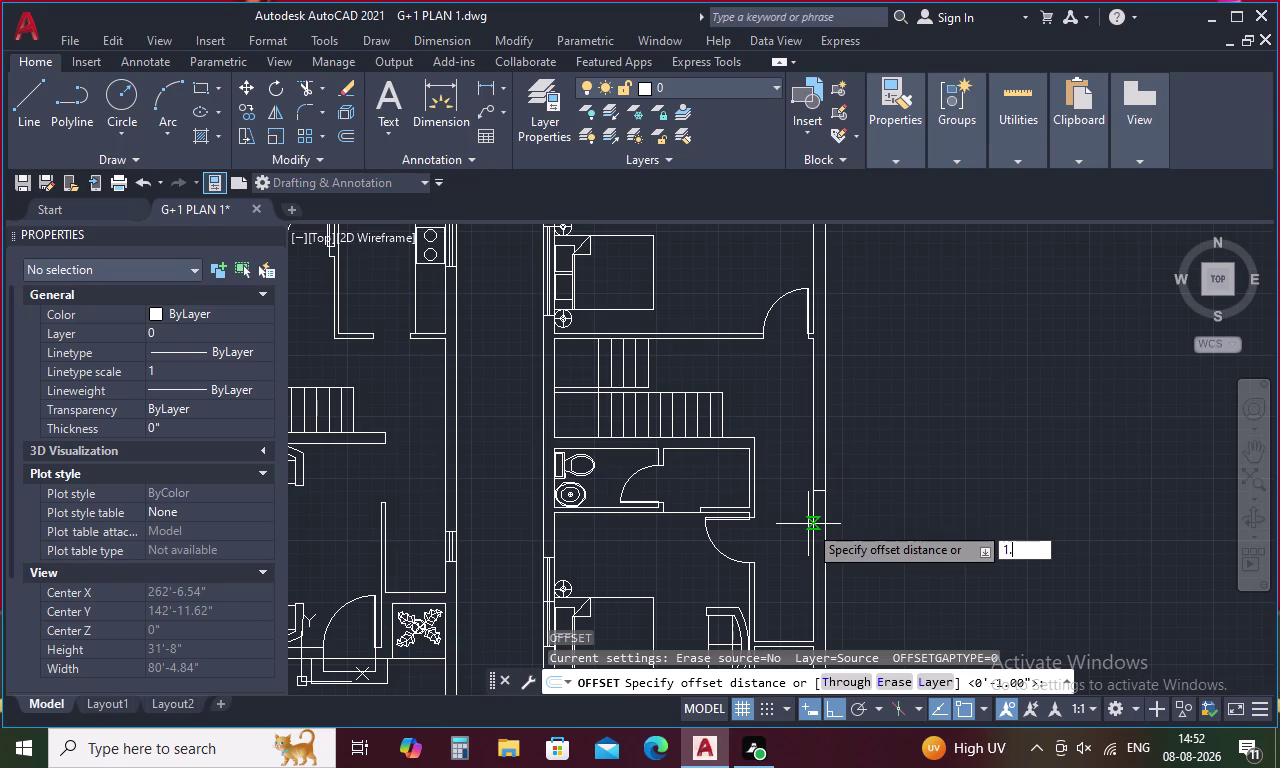
text(5')
key(space)
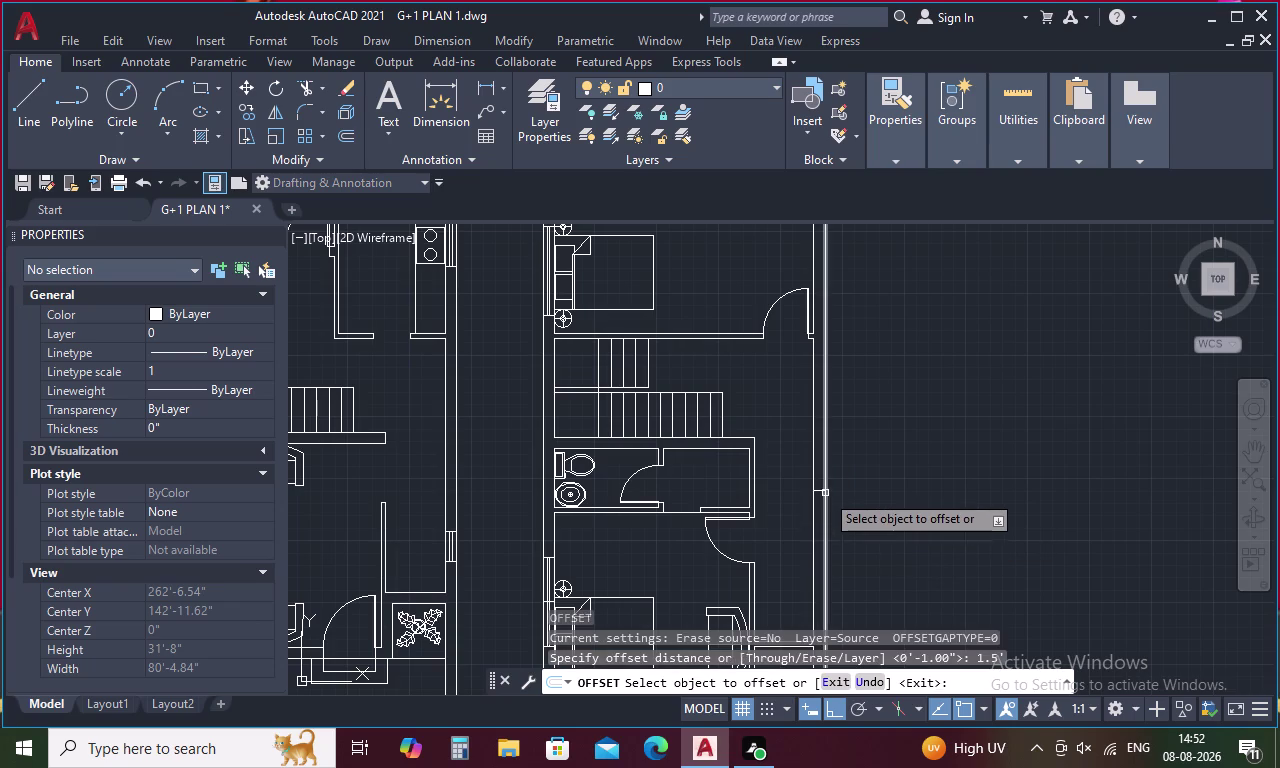
click(818, 490)
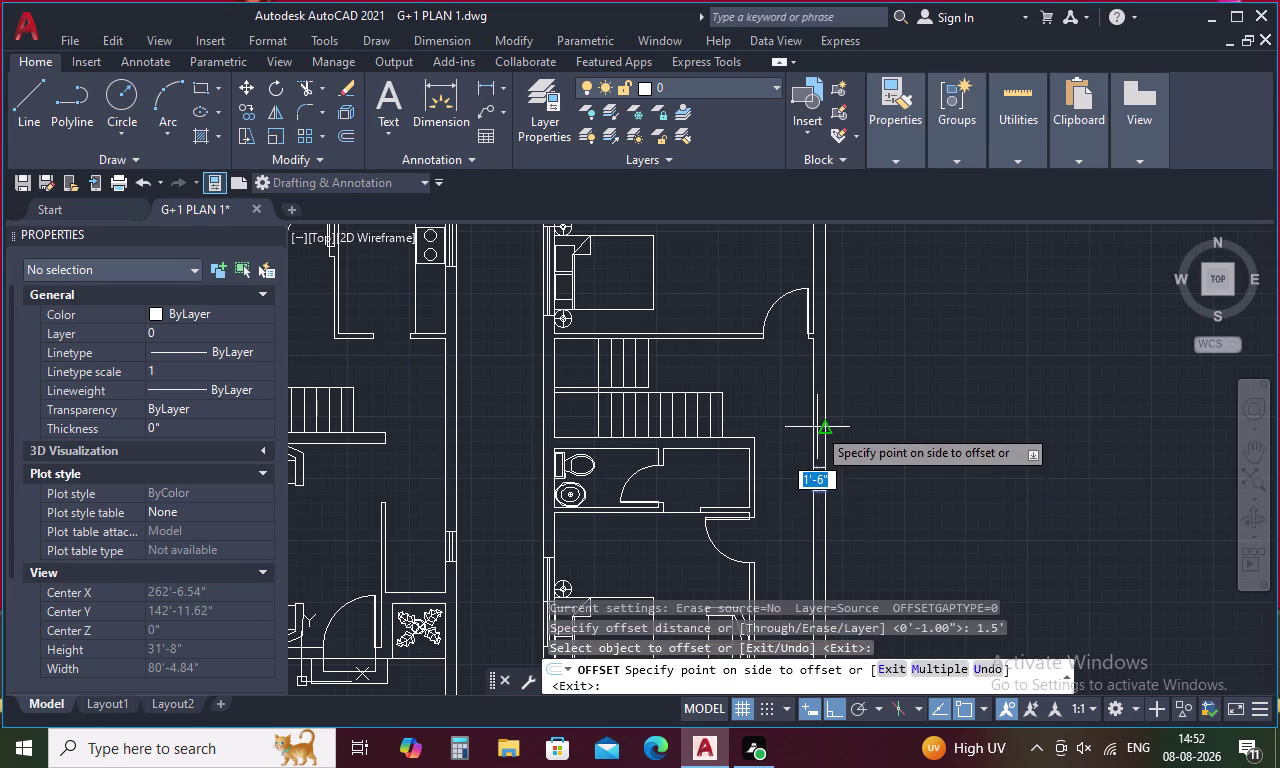
click(817, 427)
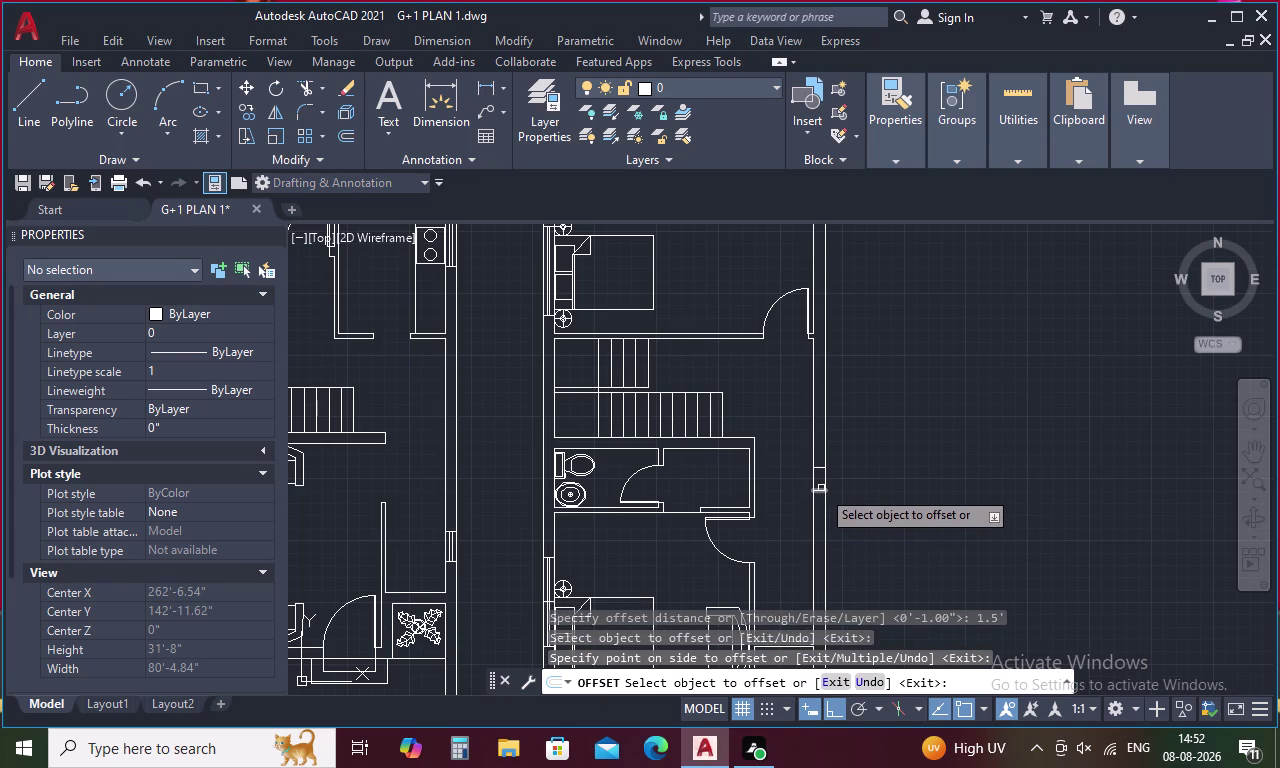
Offset the line 1.5' again to the other side, then view both floor plans.
click(821, 490)
click(818, 572)
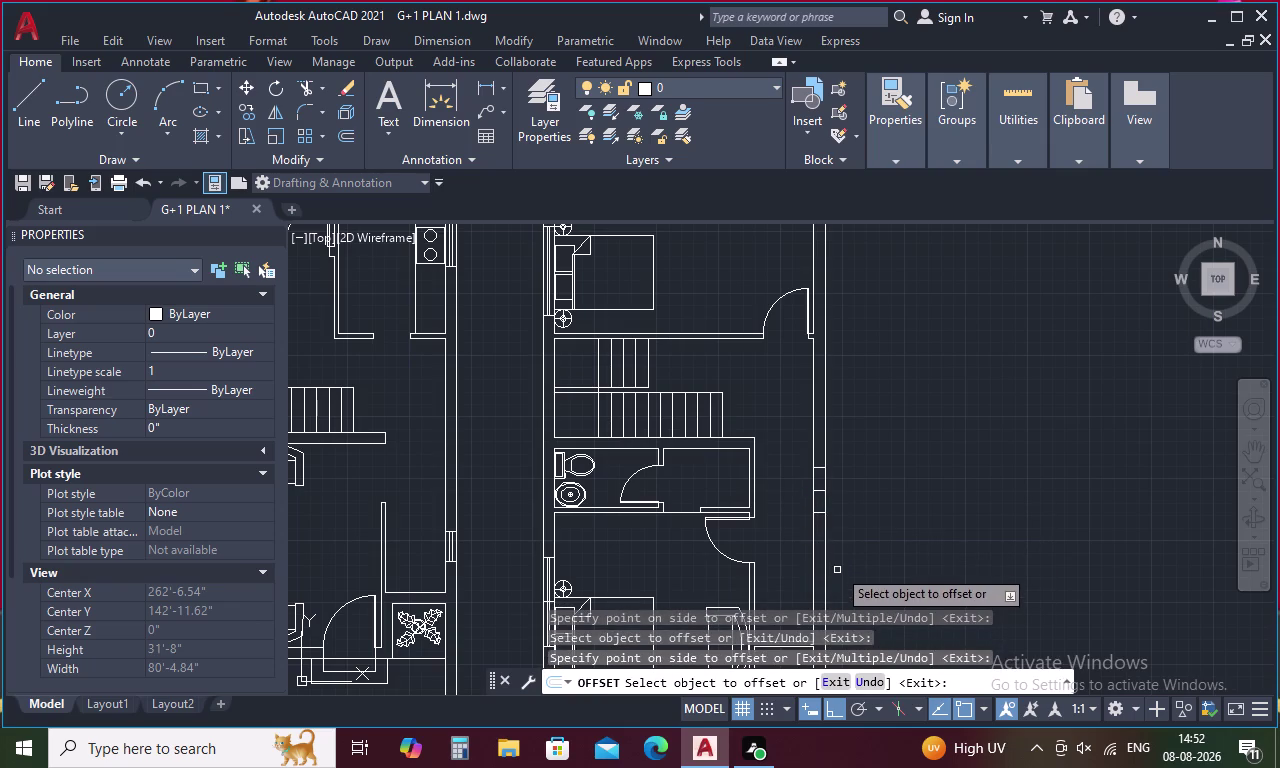
middle_drag(836, 551, 830, 426)
key(Escape)
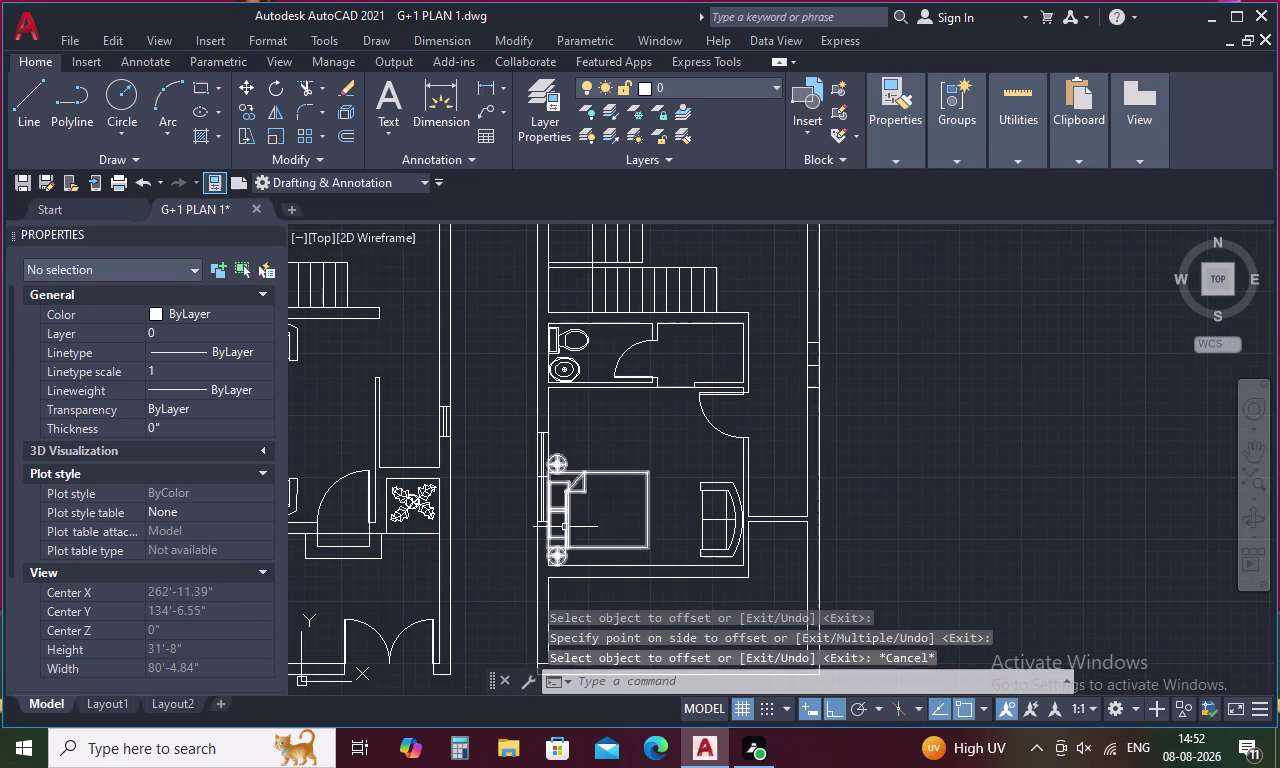
scroll(down, 3)
middle_drag(515, 510, 551, 554)
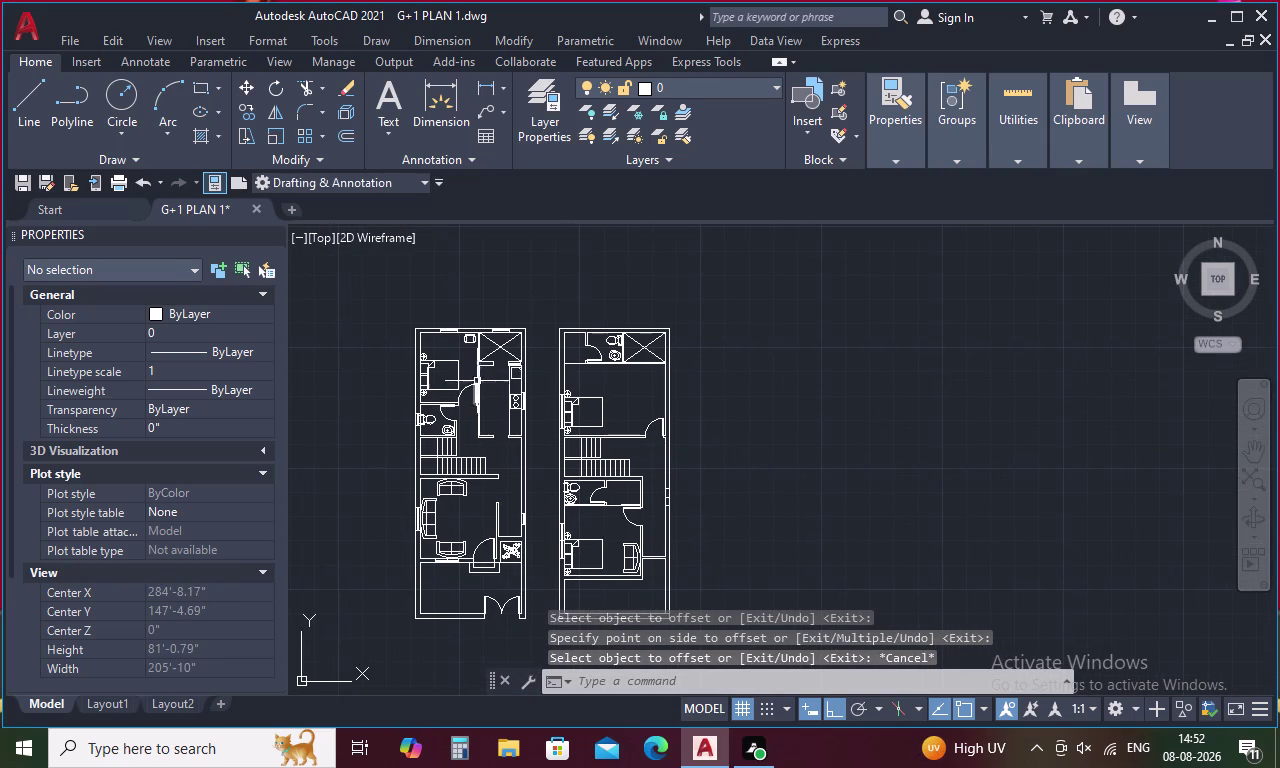
scroll(up, 3)
scroll(up, 3)
scroll(down, 3)
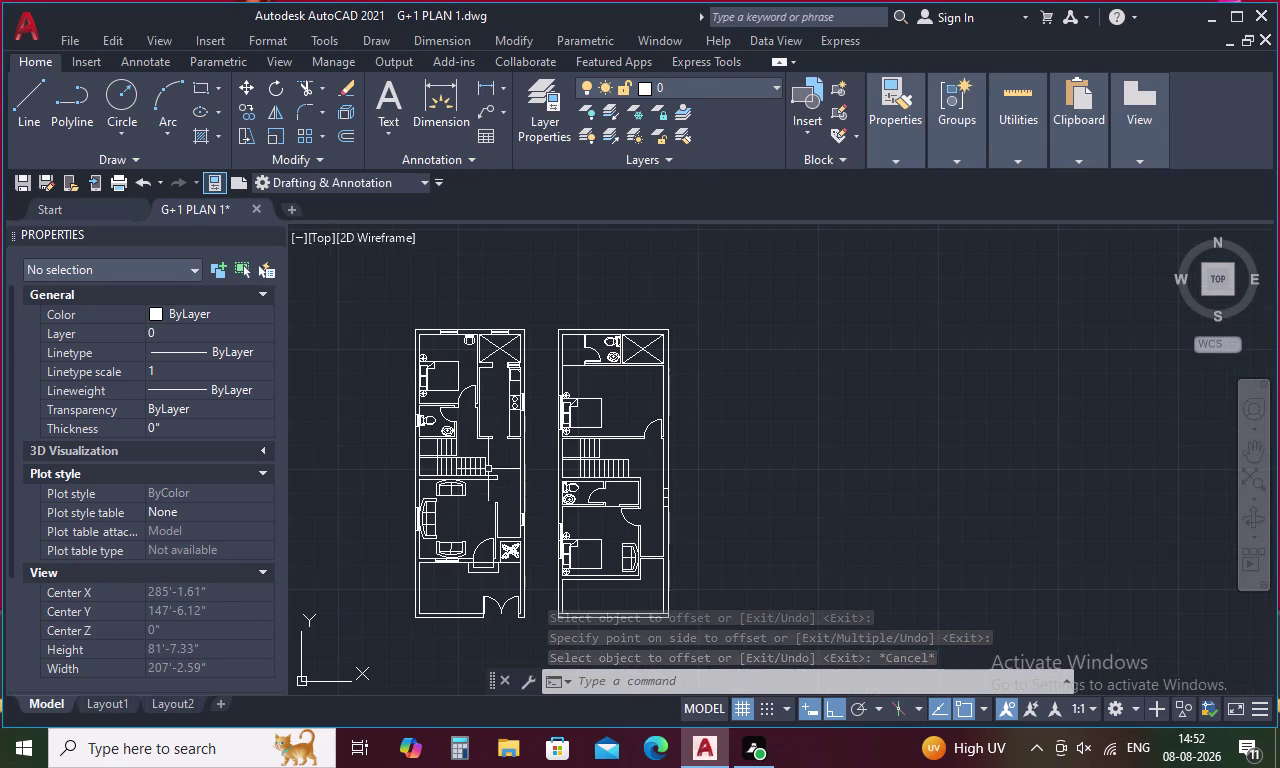
scroll(up, 3)
scroll(up, 3)
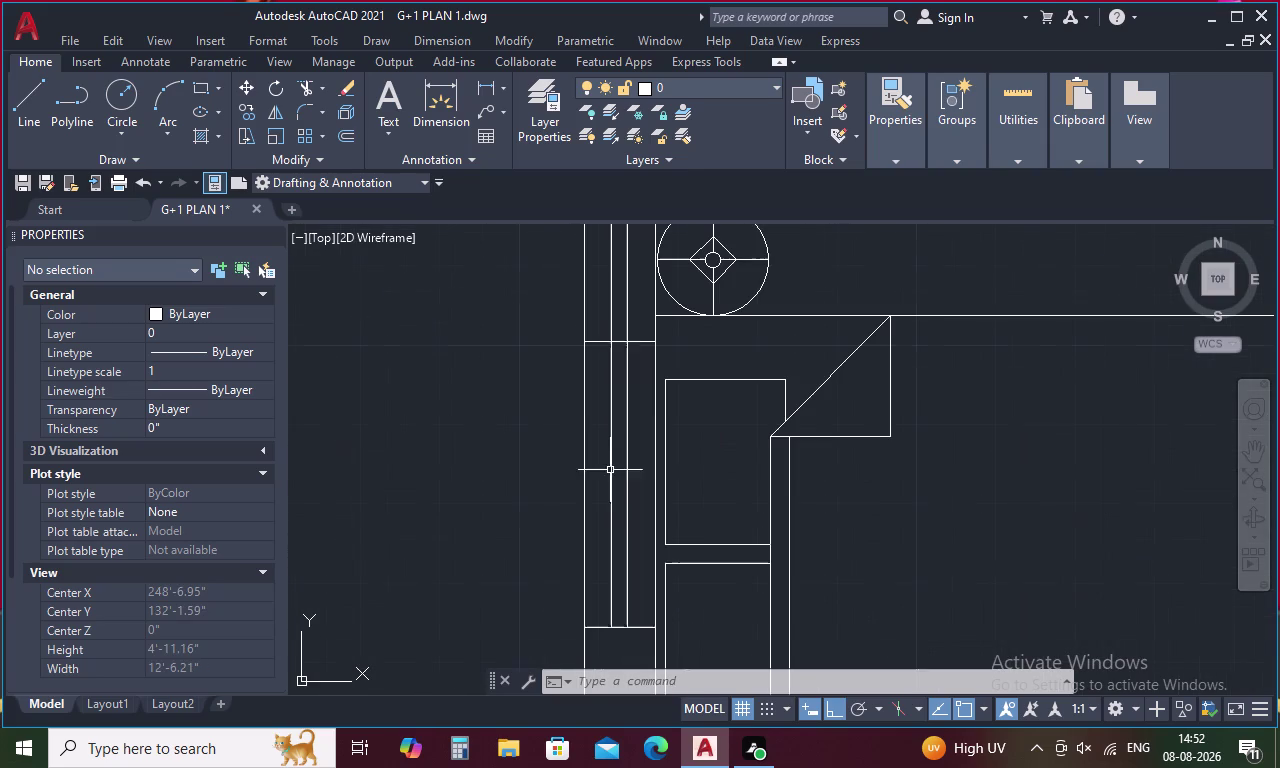
Erase the stray lines beside the right plan's bedroom wall.
drag(639, 436, 598, 506)
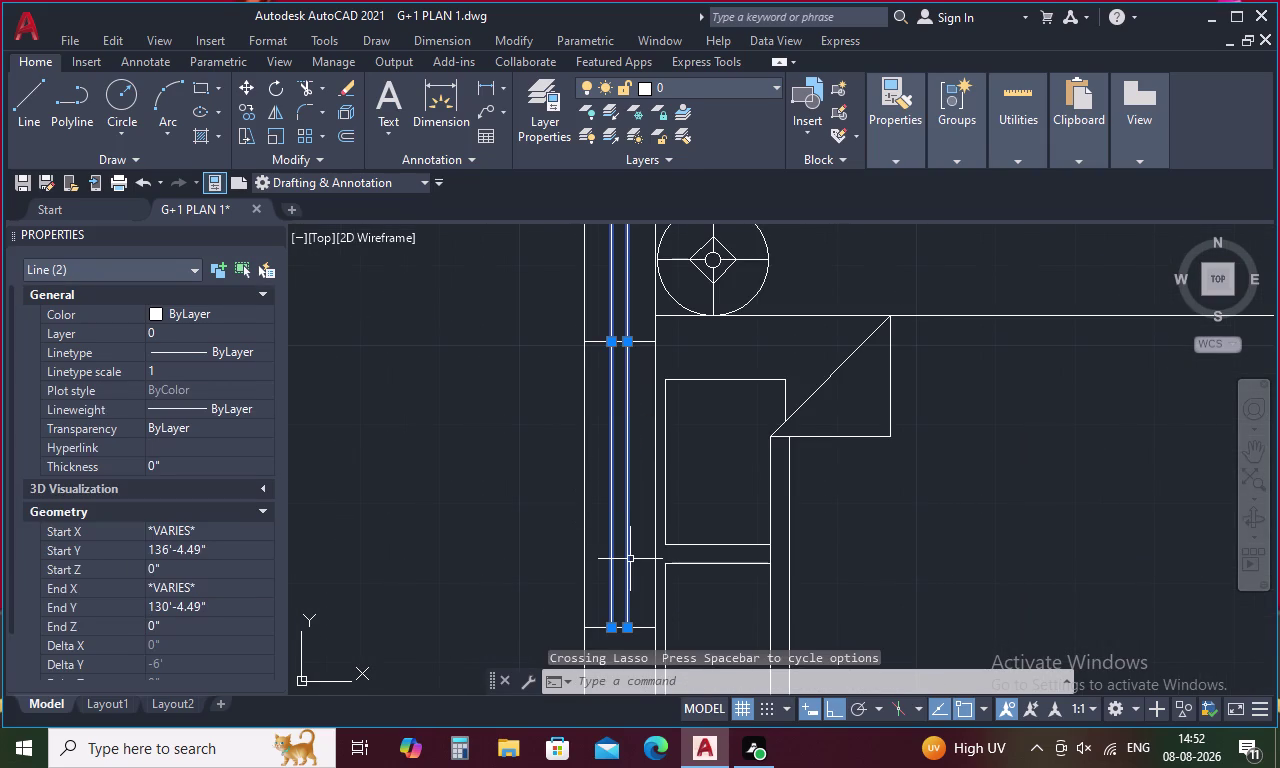
key(Delete)
scroll(down, 3)
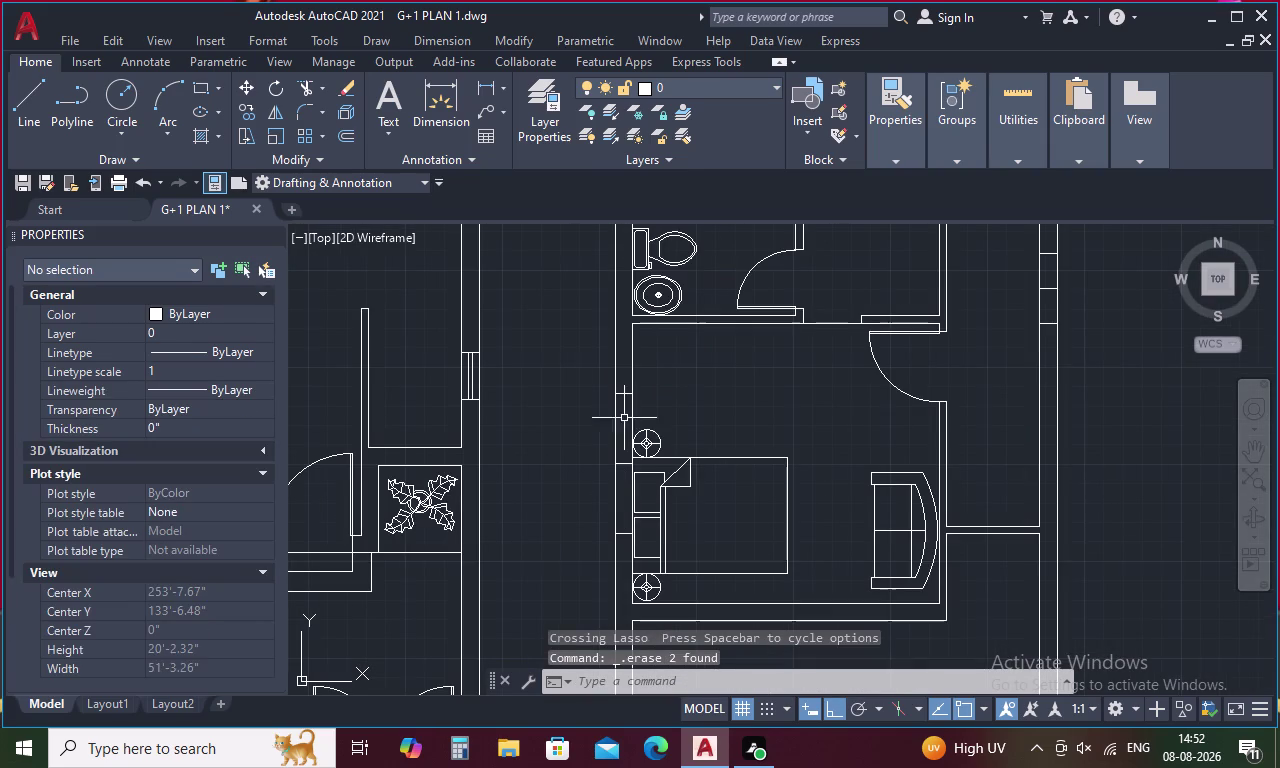
click(624, 392)
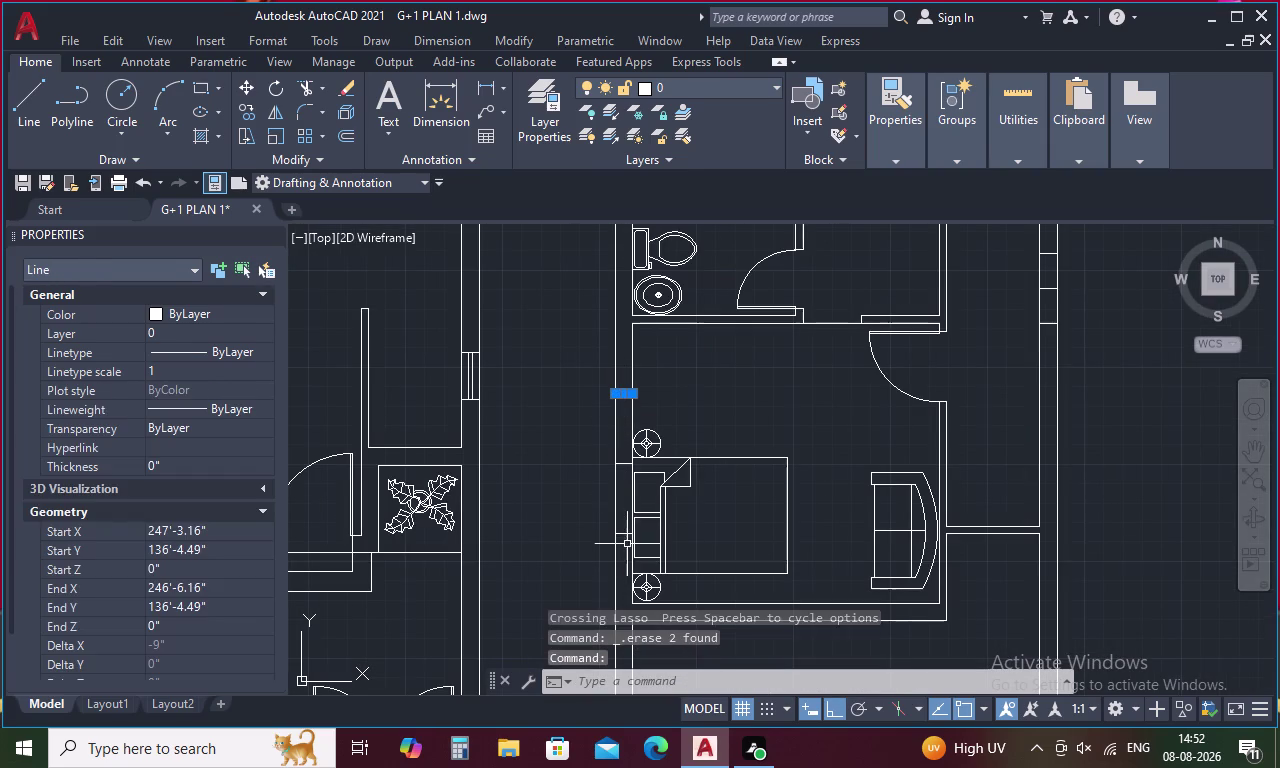
click(627, 535)
key(Delete)
scroll(down, 3)
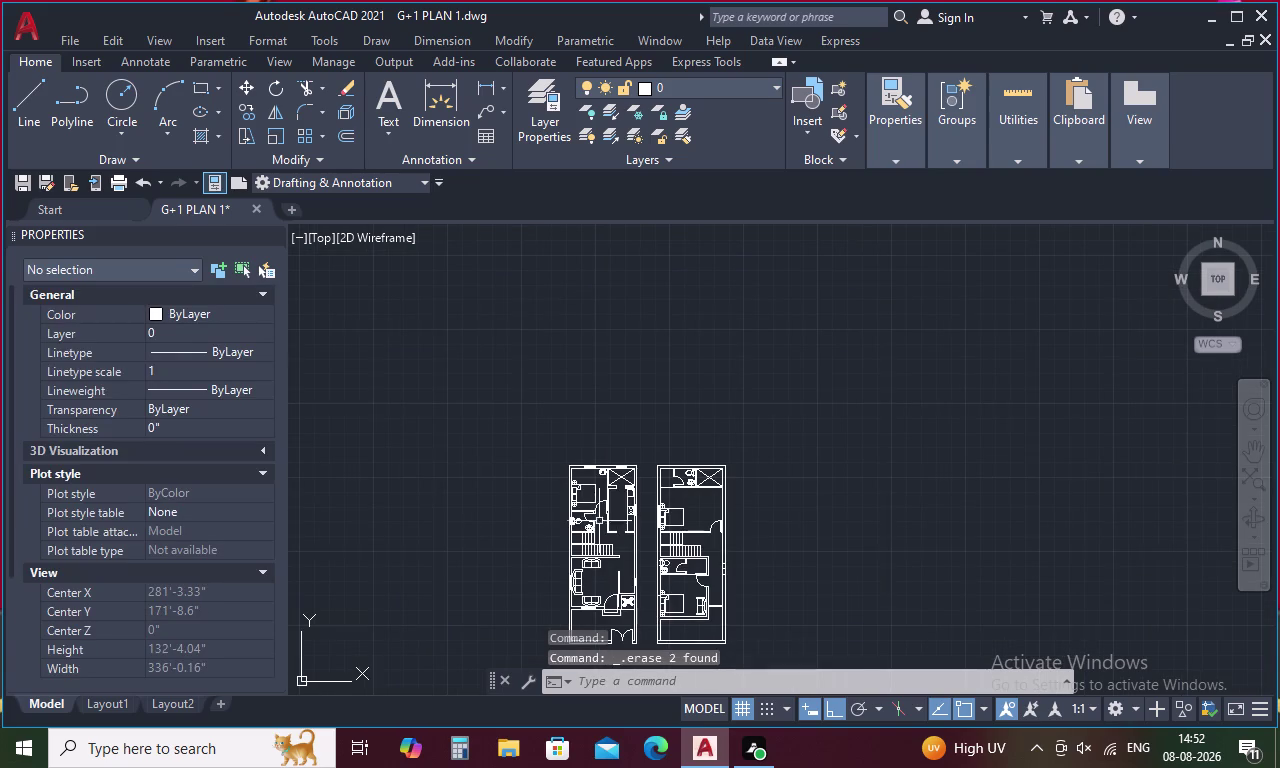
scroll(up, 3)
Select the four window lines on the ground floor's top wall and open their shortcut menu.
middle_drag(557, 573, 599, 486)
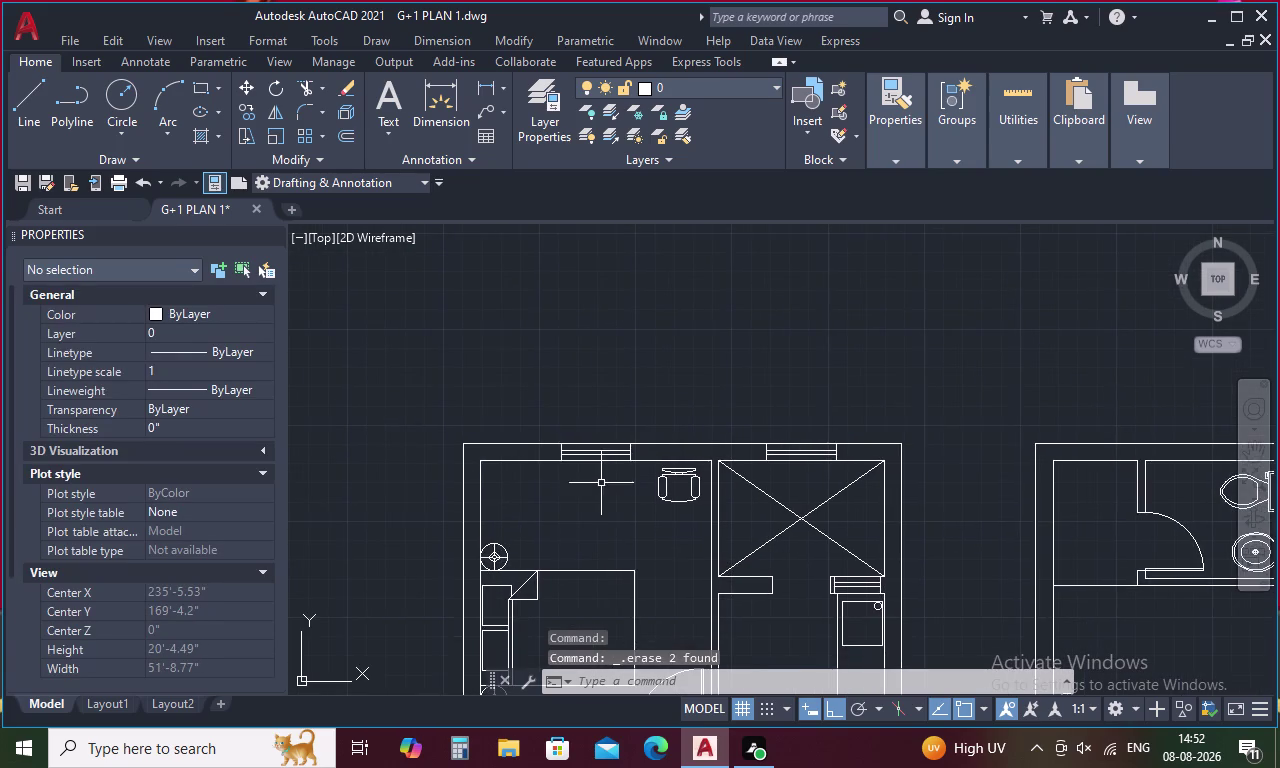
scroll(up, 3)
drag(603, 446, 519, 547)
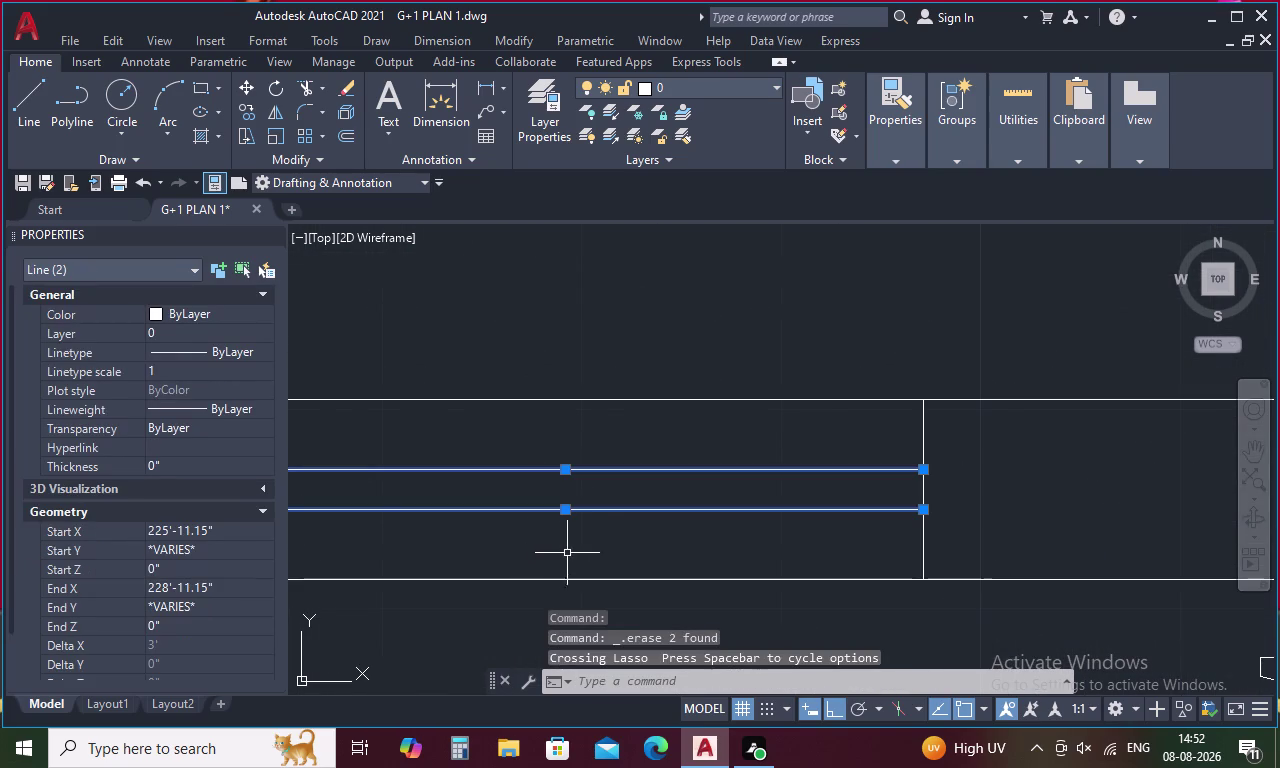
drag(999, 482, 872, 492)
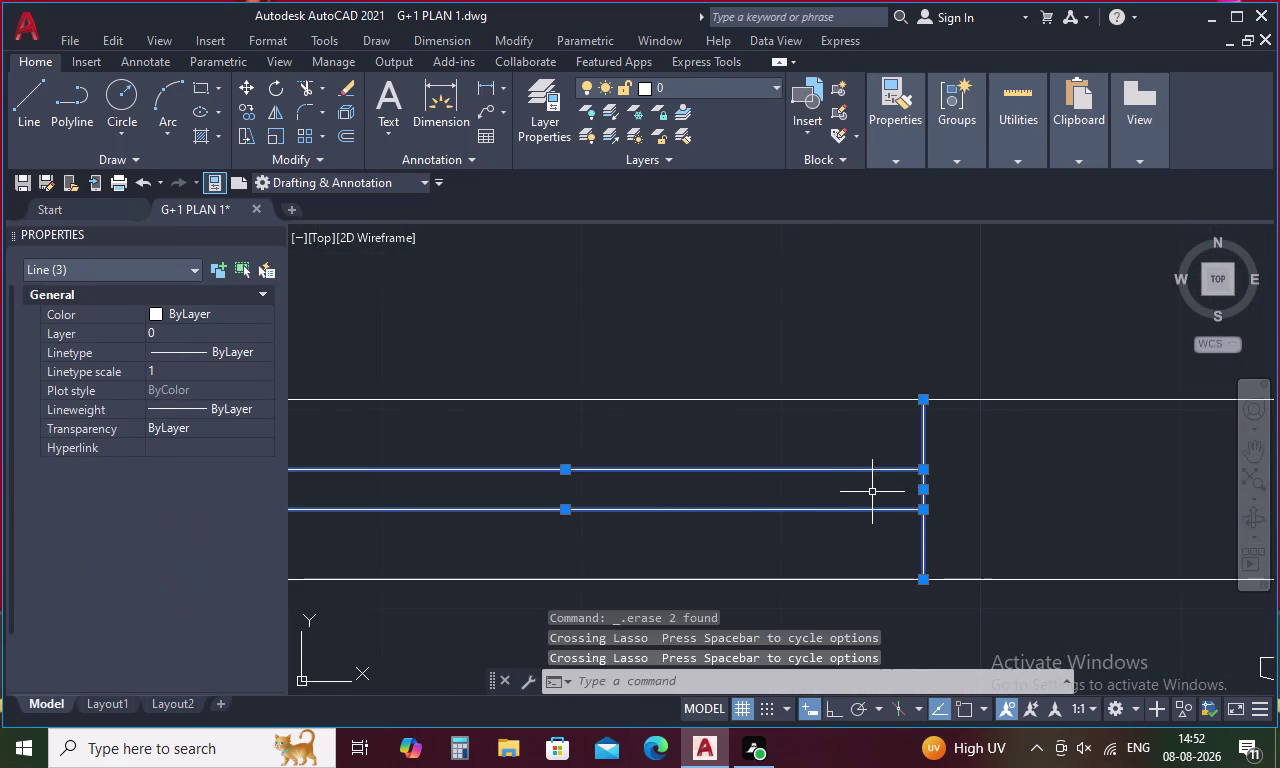
scroll(down, 3)
scroll(up, 3)
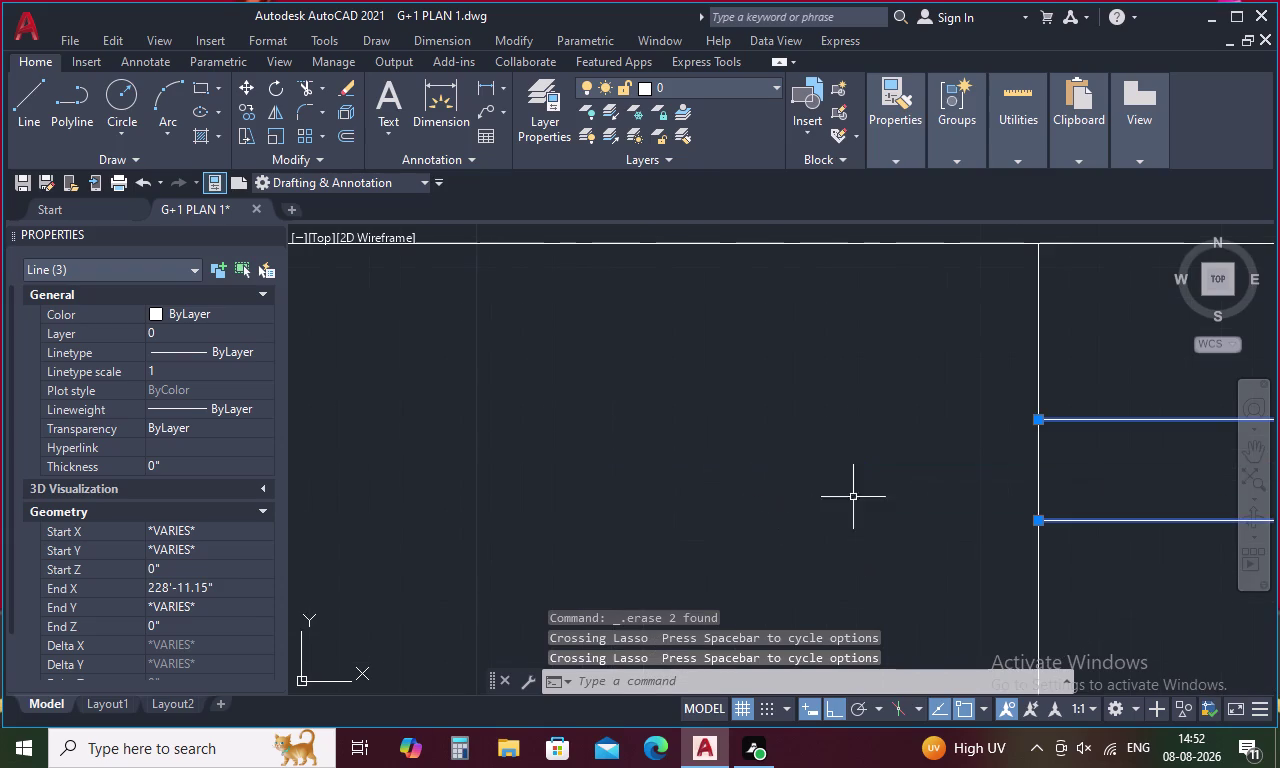
drag(1078, 474, 792, 454)
scroll(down, 3)
click(792, 454)
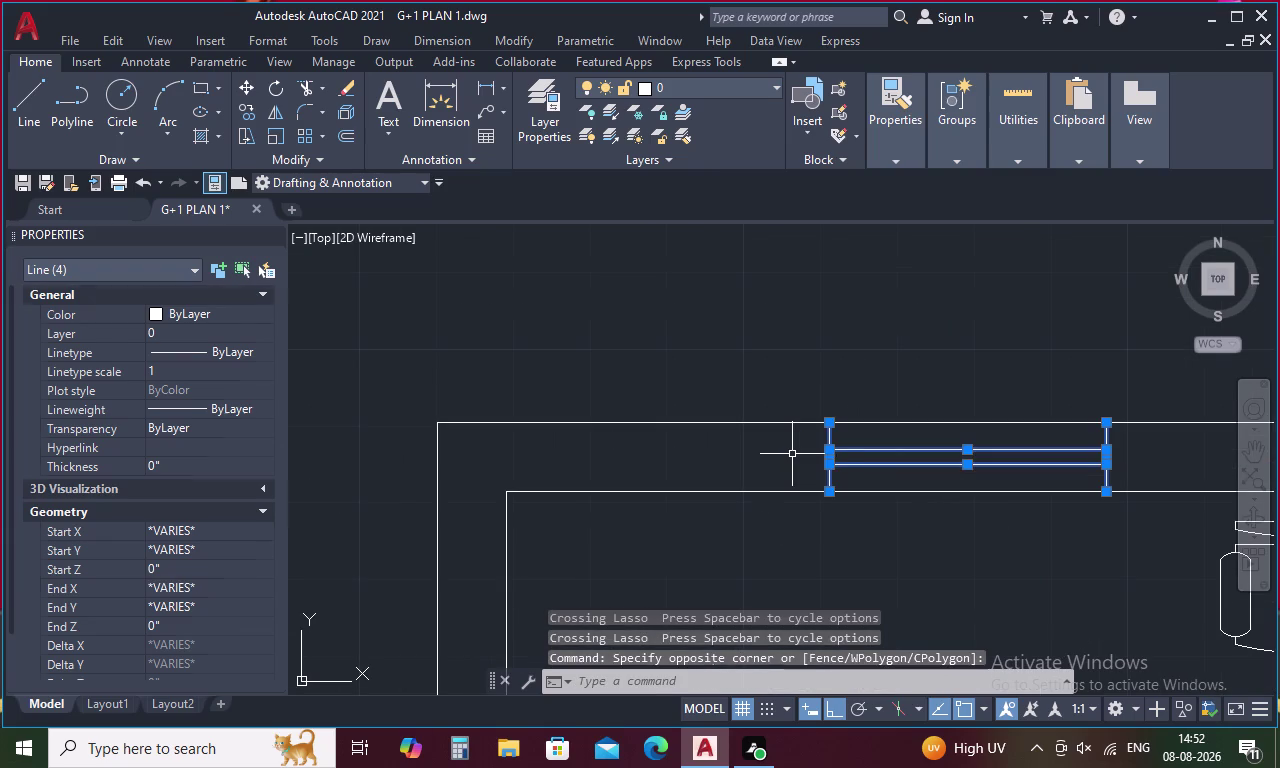
right_click(776, 467)
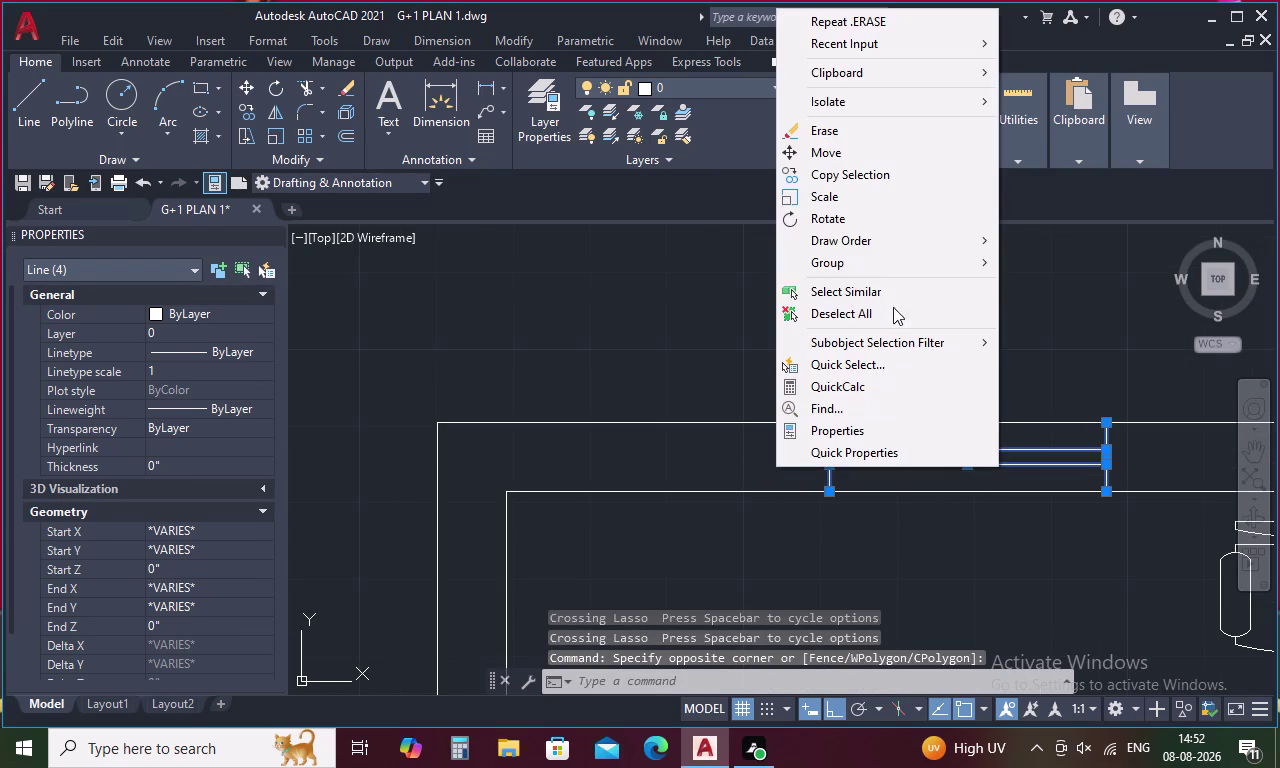
Copy the four window lines from their midpoint to the bedroom wall, then reselect the copy.
click(882, 169)
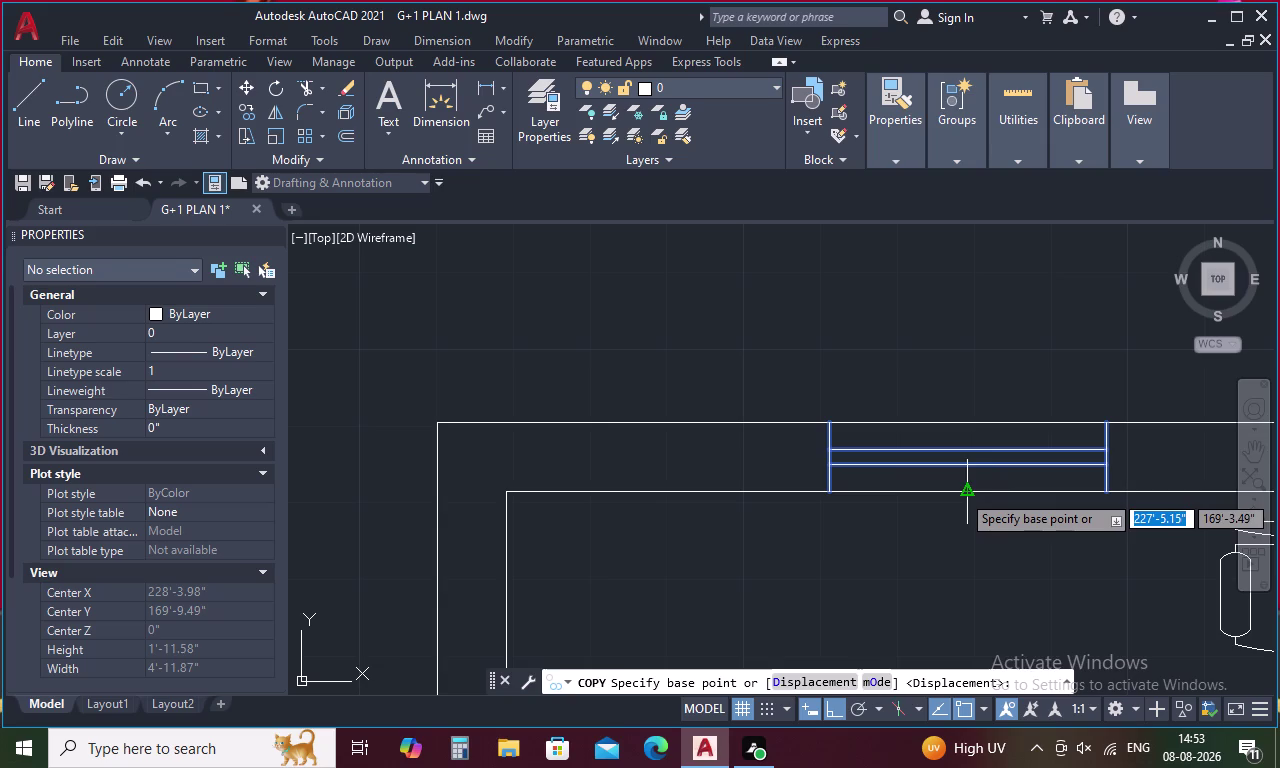
click(961, 493)
scroll(down, 3)
middle_drag(966, 496, 816, 298)
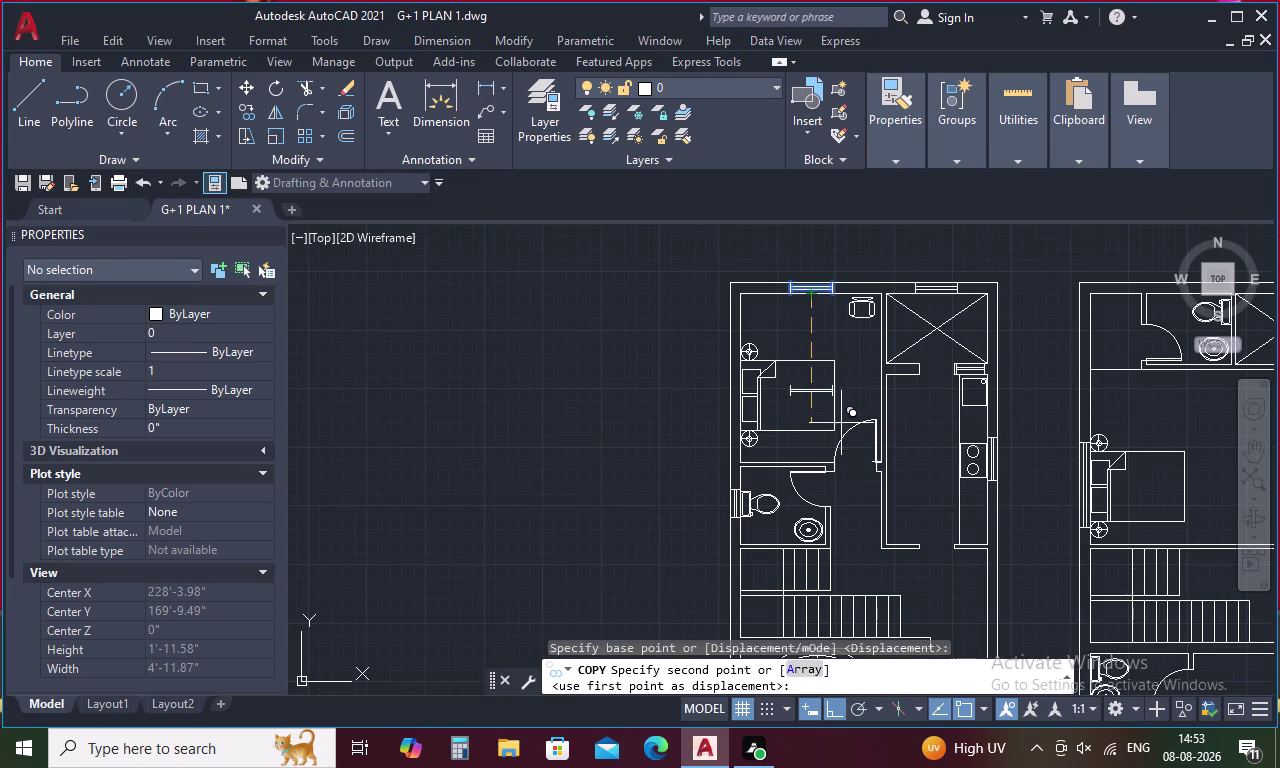
middle_drag(859, 483, 678, 165)
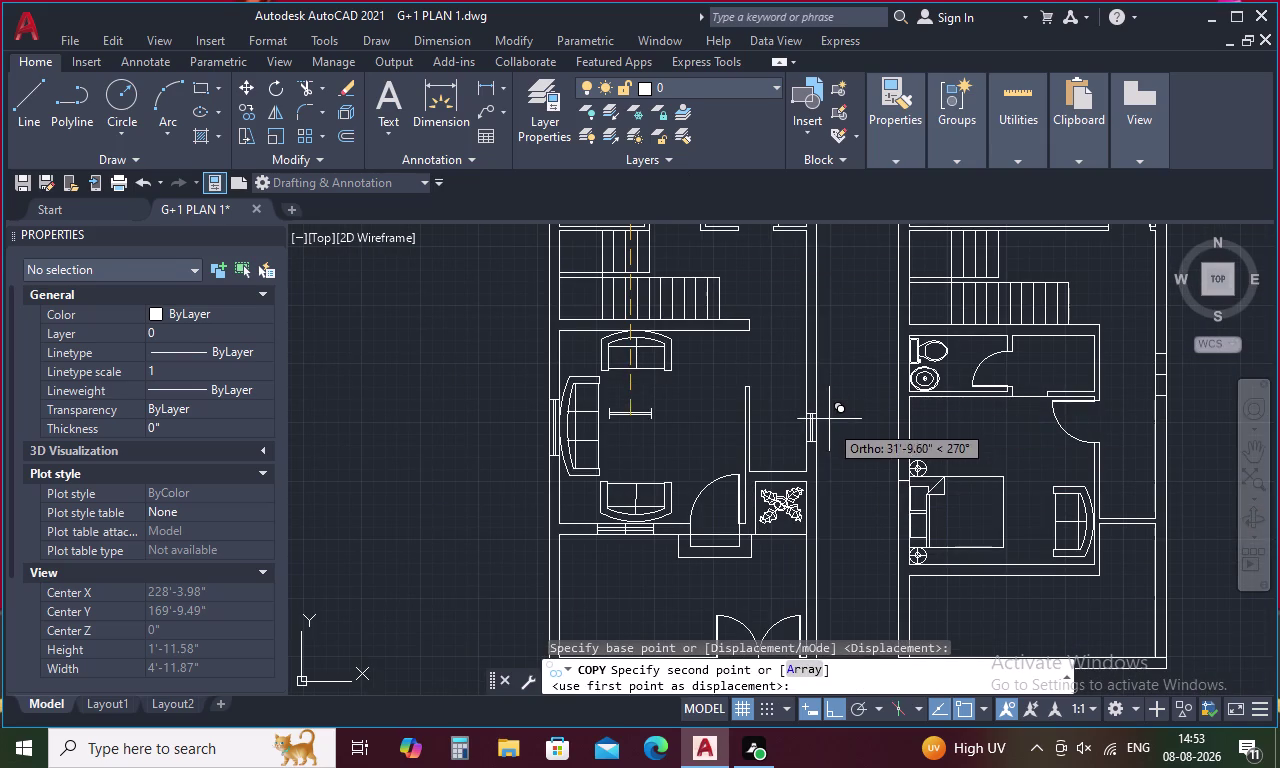
scroll(up, 3)
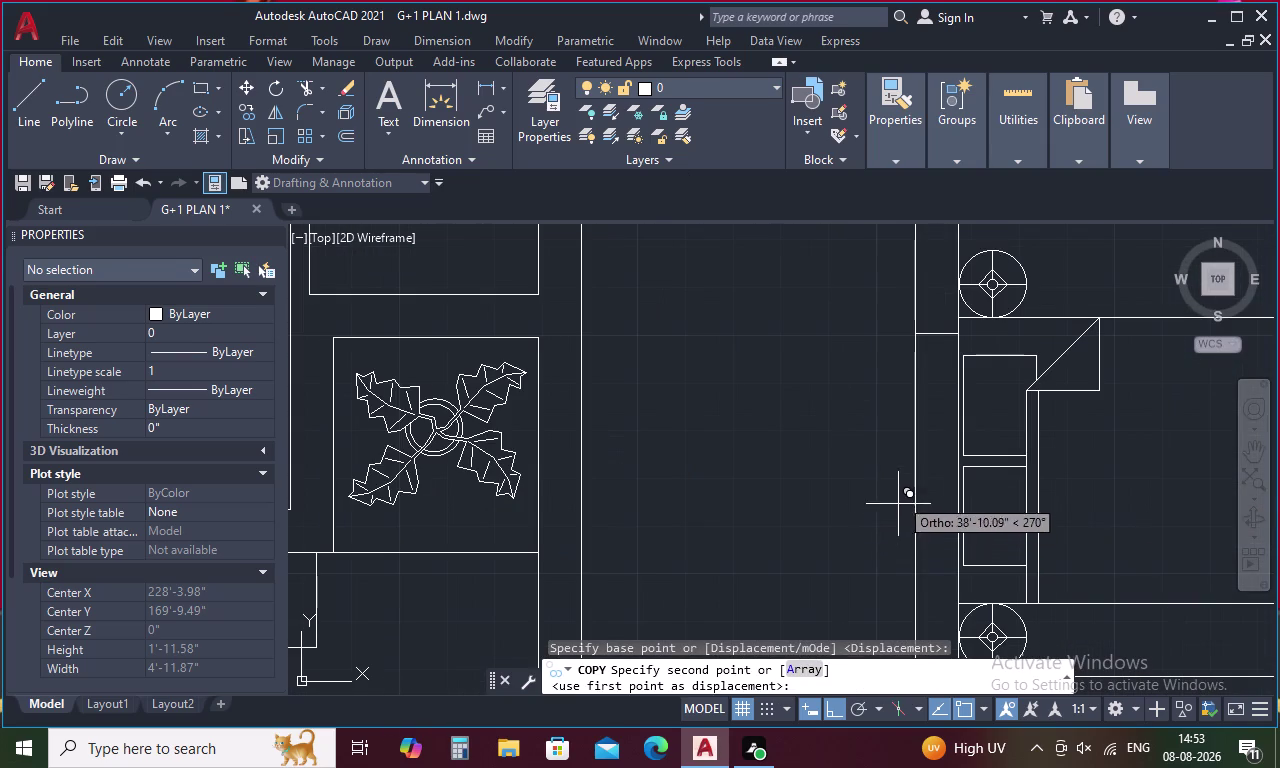
click(917, 337)
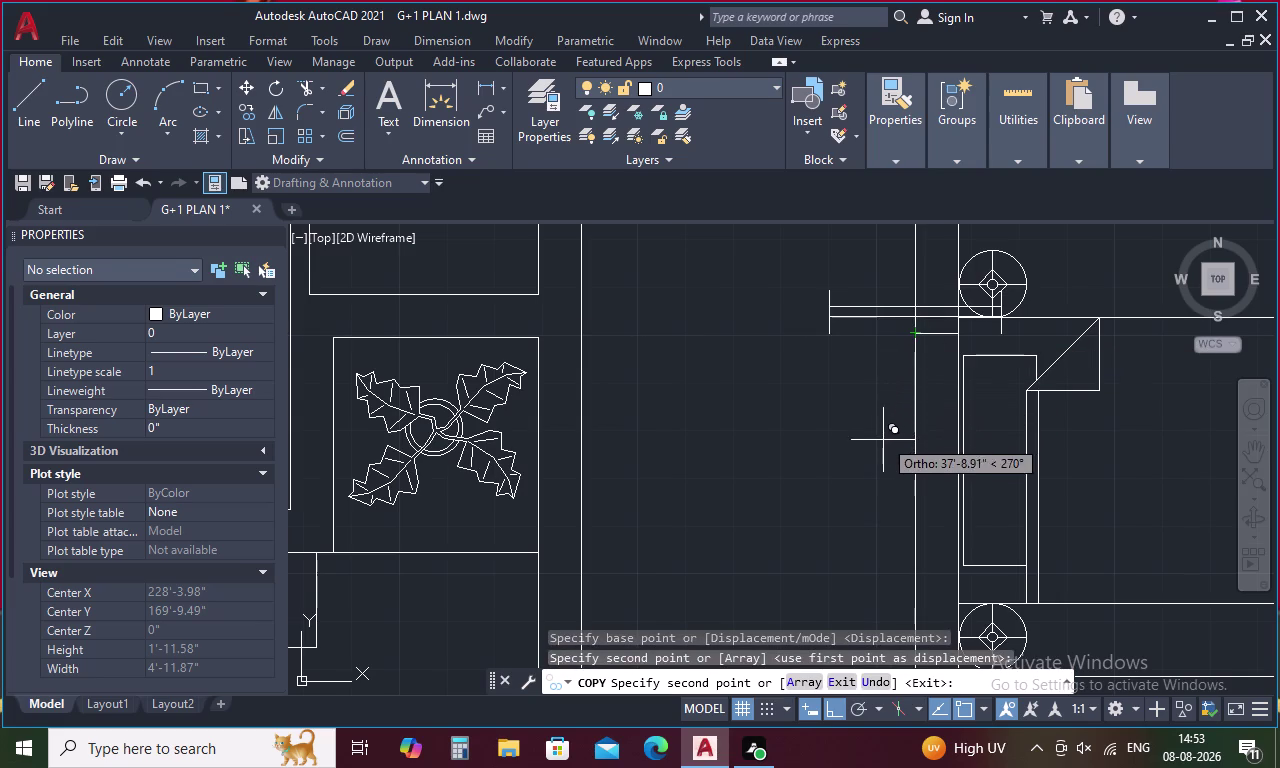
key(Escape)
drag(879, 253, 770, 252)
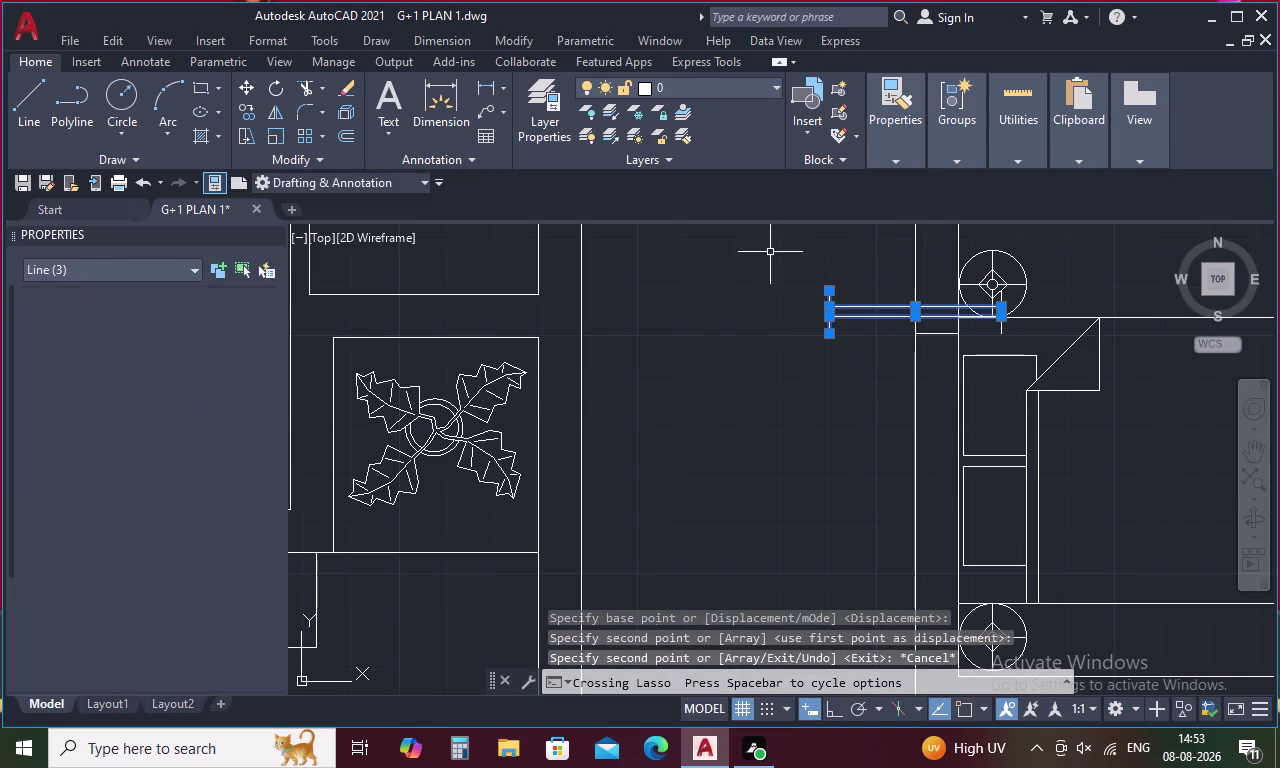
click(1001, 329)
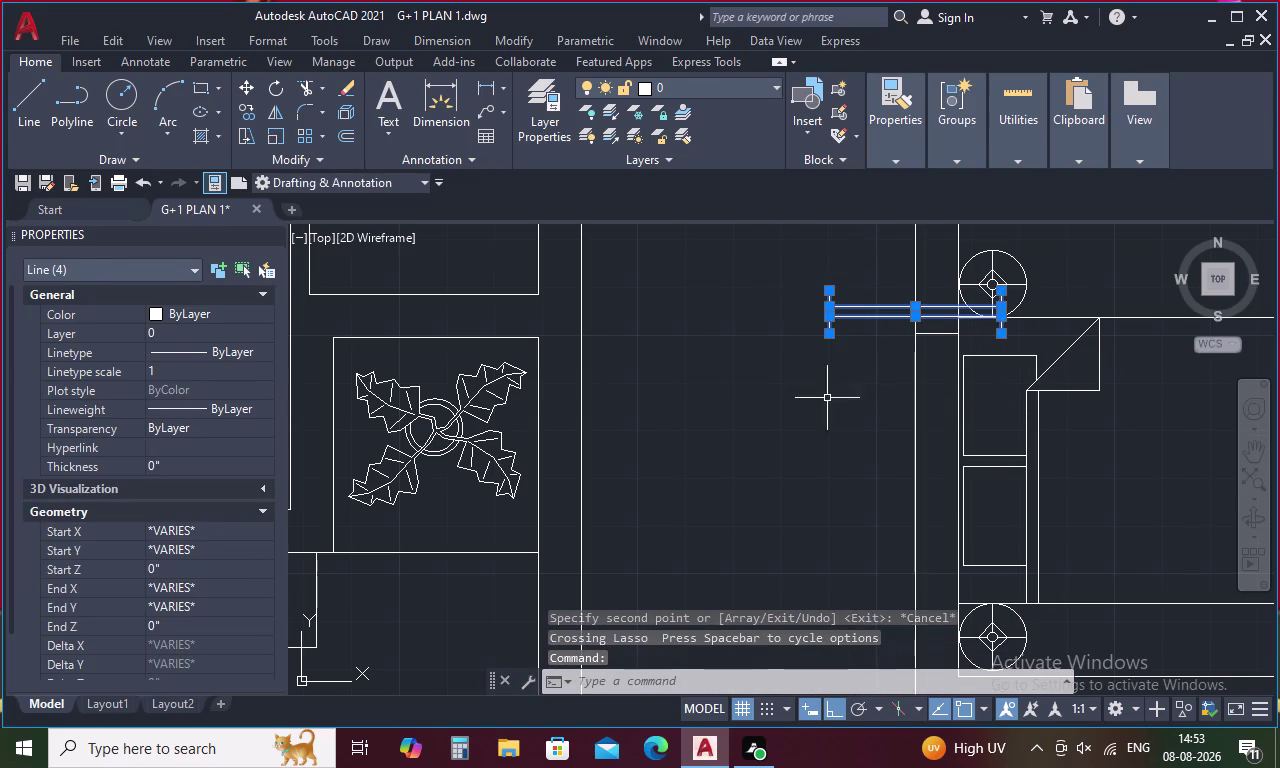
Rotate the copied window 90° about its end to sit along the wall.
right_click(816, 404)
click(884, 483)
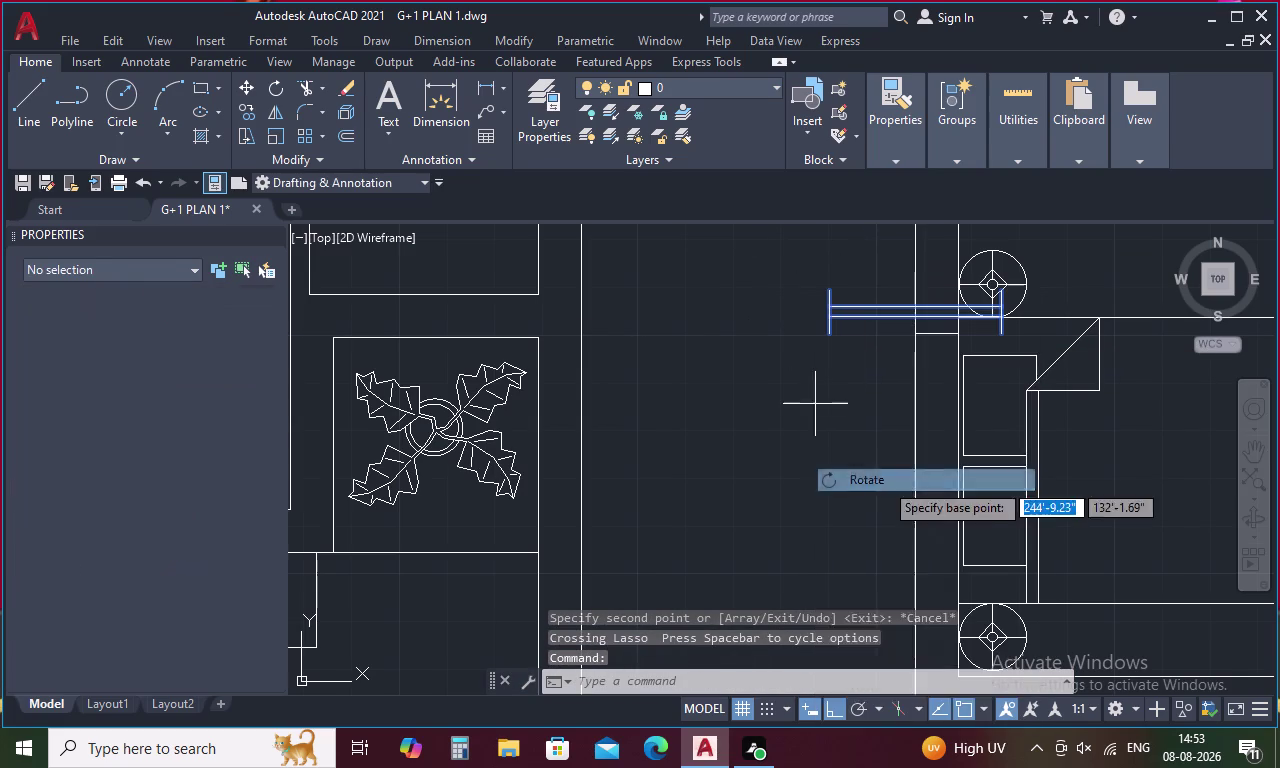
click(912, 335)
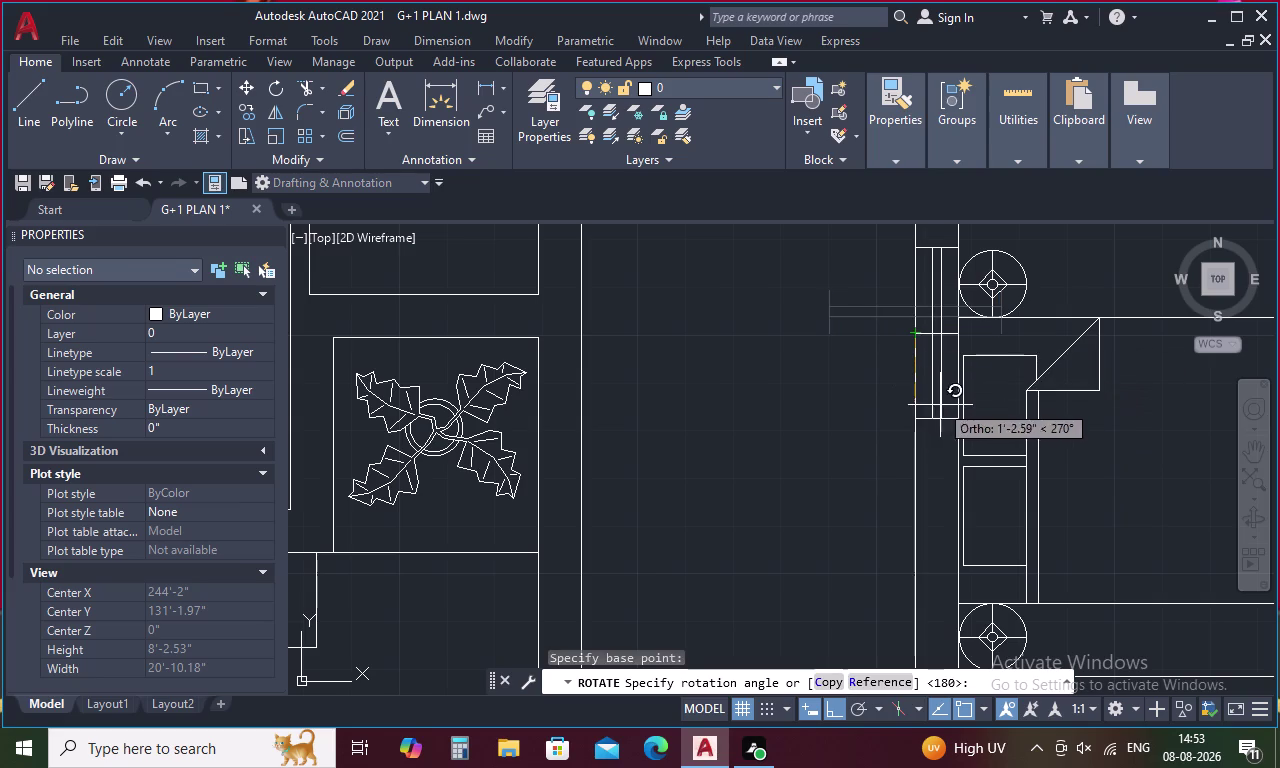
click(941, 460)
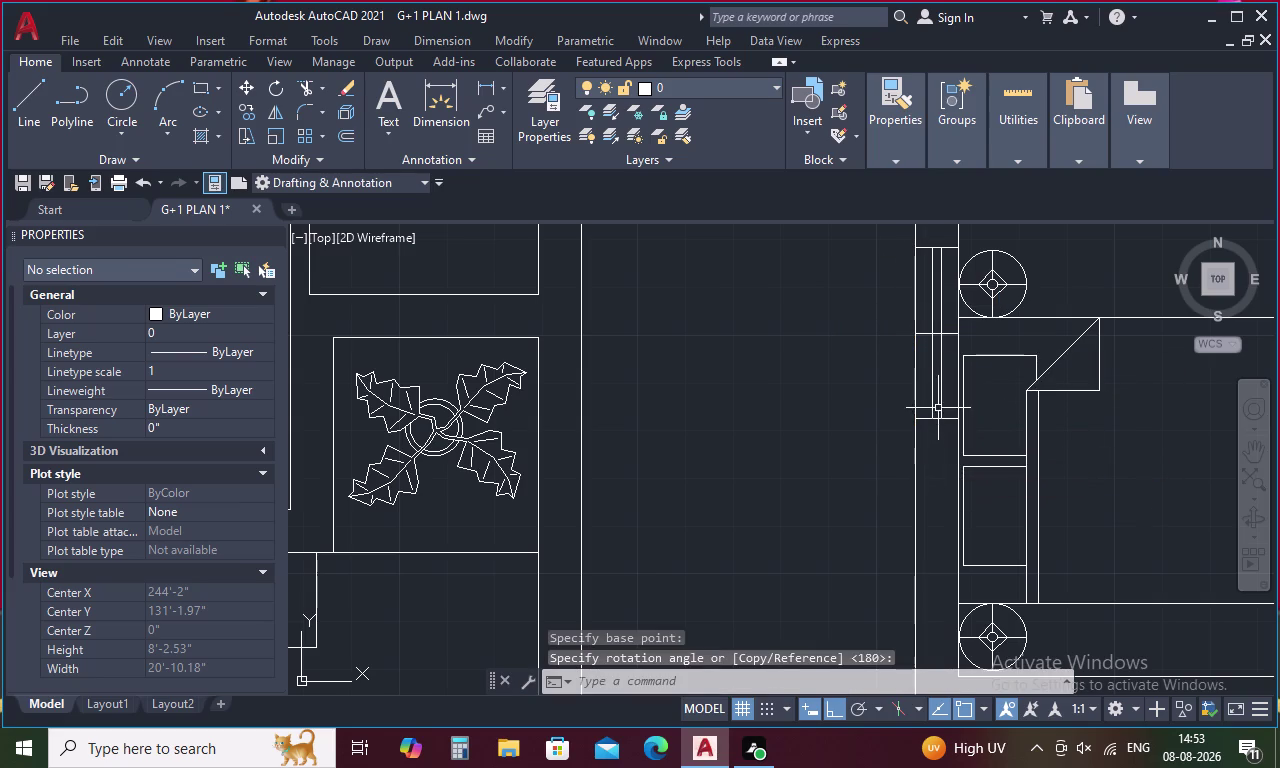
scroll(down, 3)
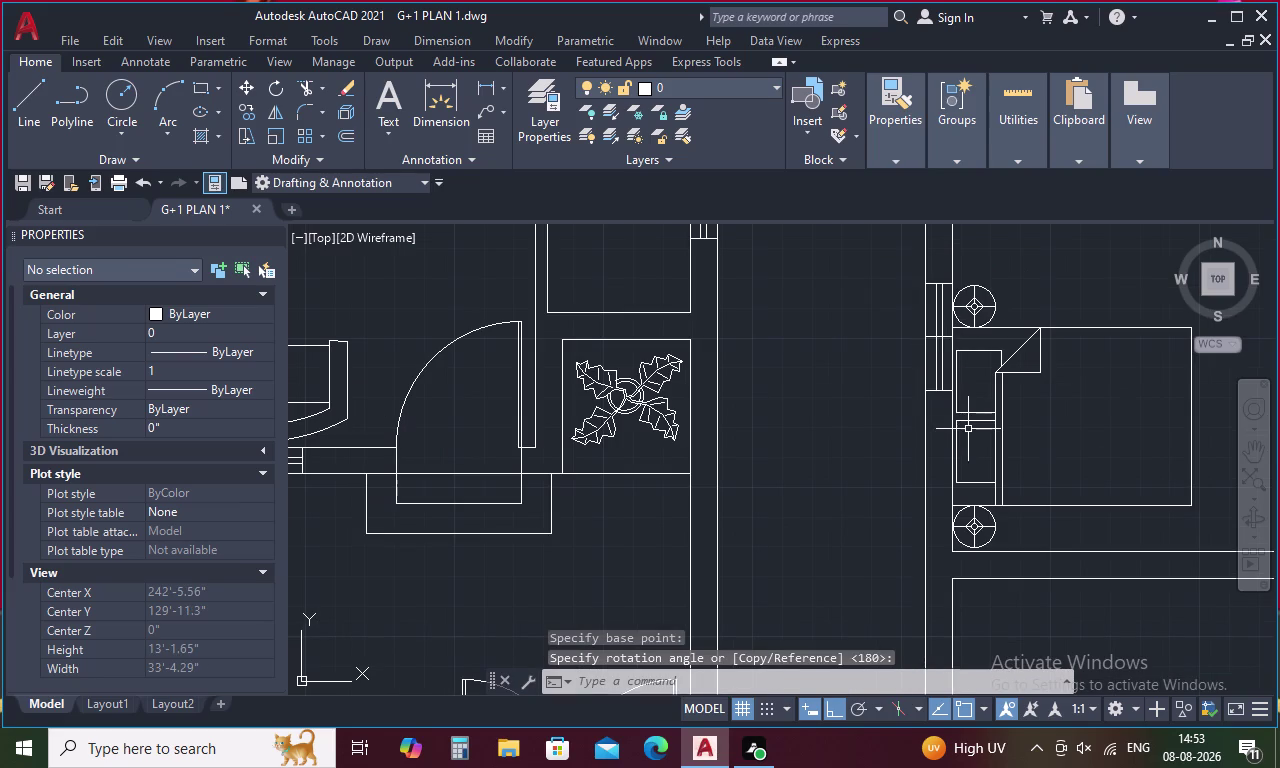
Move the bed and its two side tables further up the wall.
click(969, 430)
click(1021, 410)
click(1003, 397)
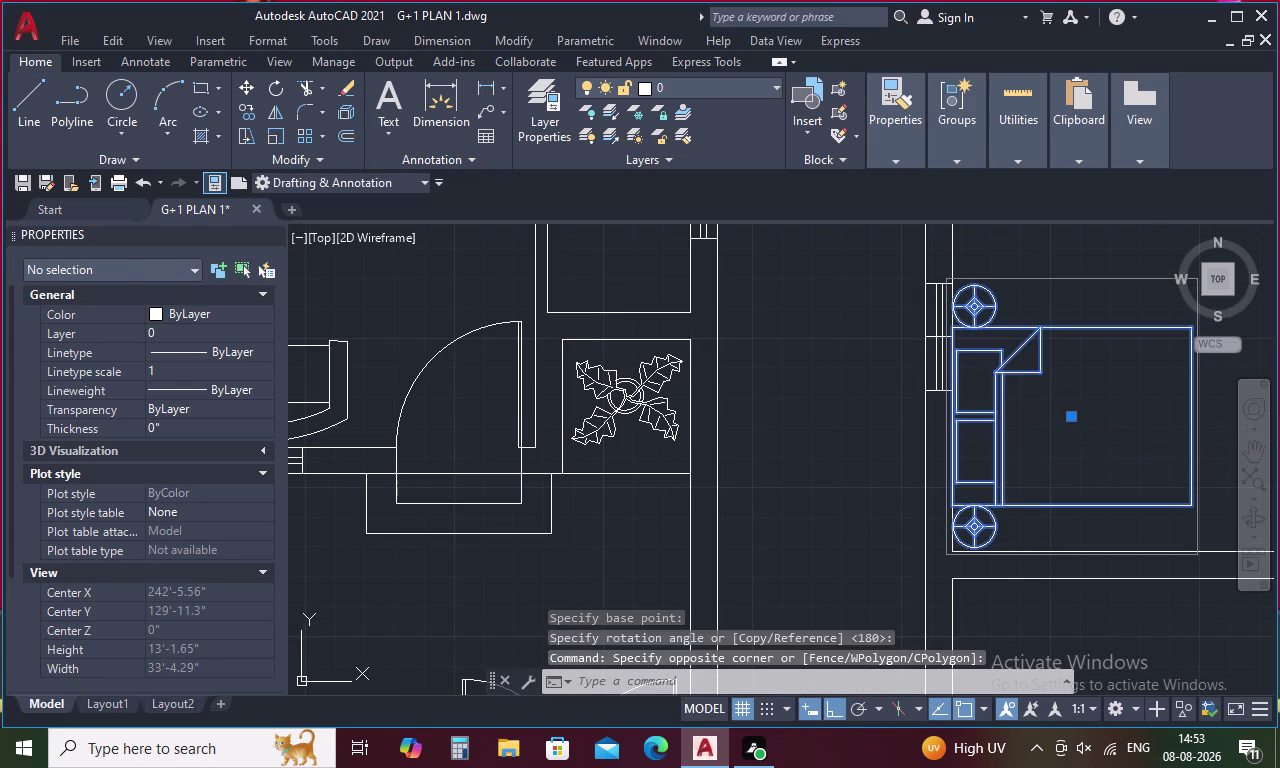
right_click(1002, 392)
click(1066, 412)
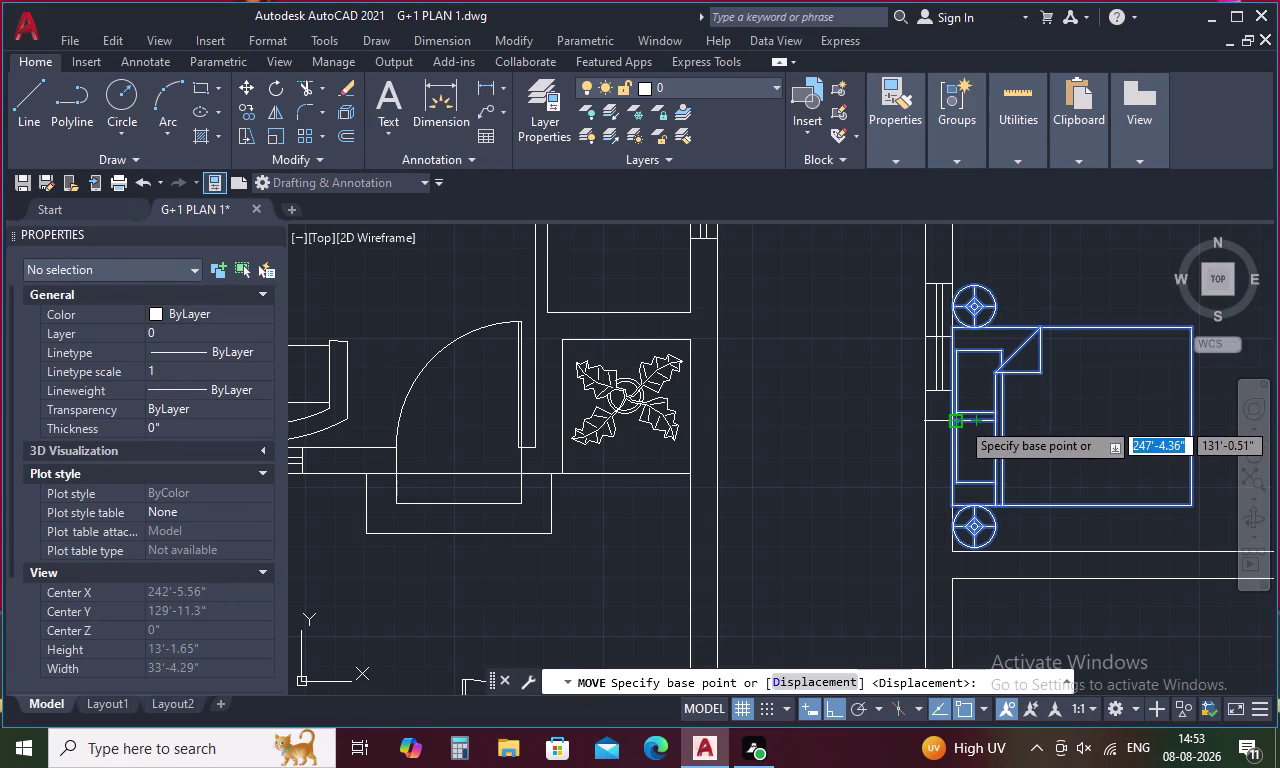
click(960, 418)
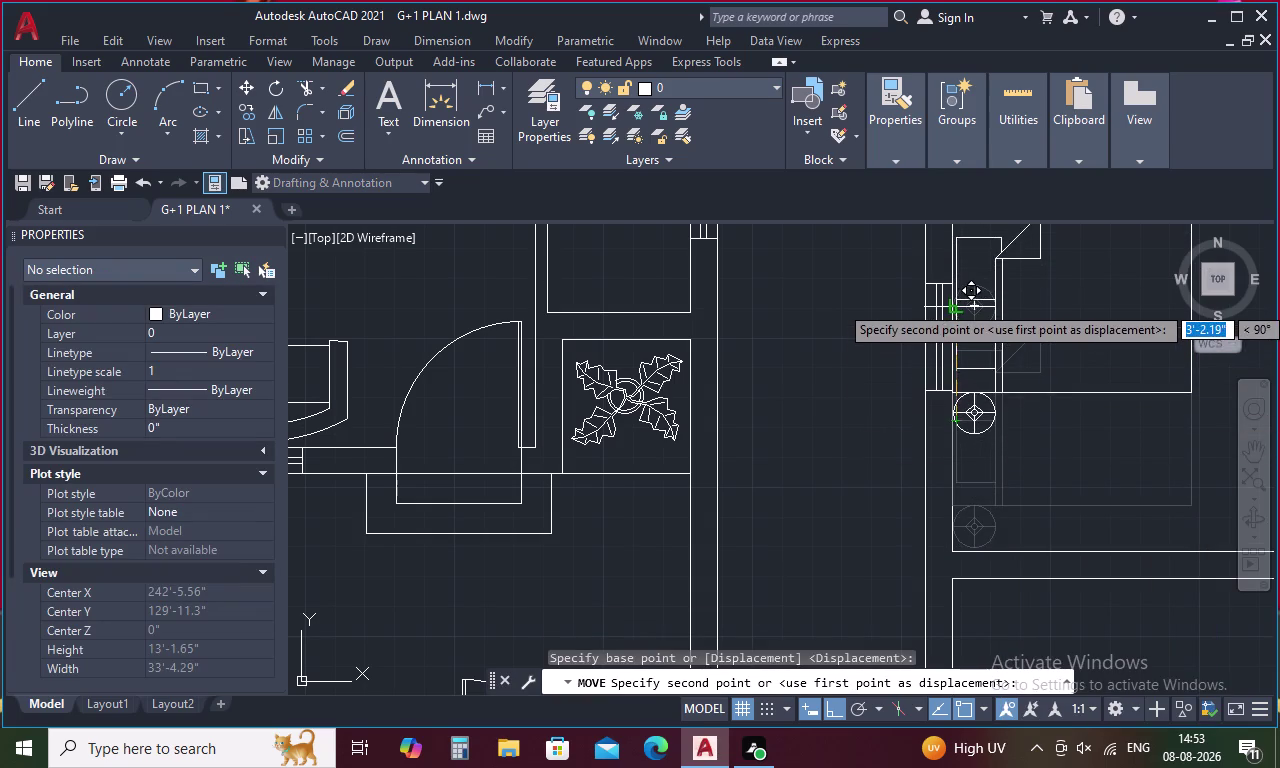
click(953, 336)
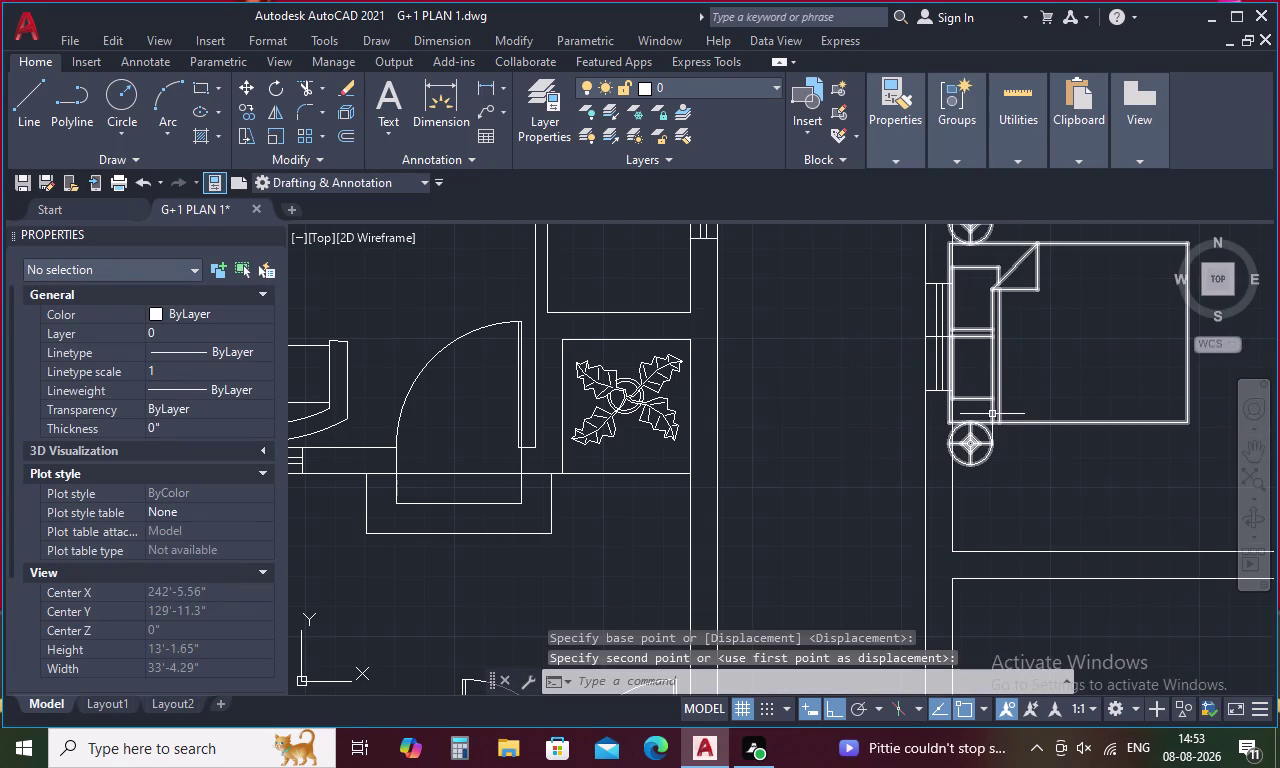
key(Escape)
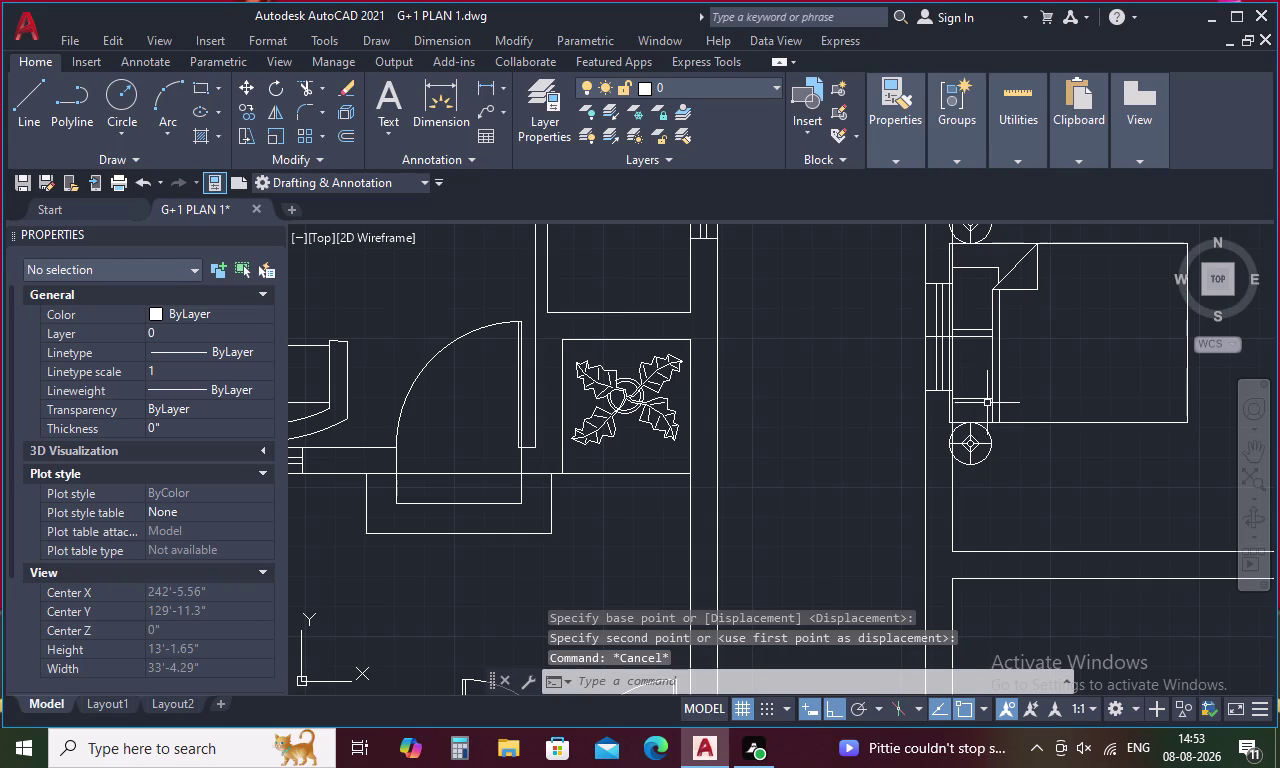
Move the bed group again from its corner, then select the stray line by the window.
click(992, 396)
right_click(992, 396)
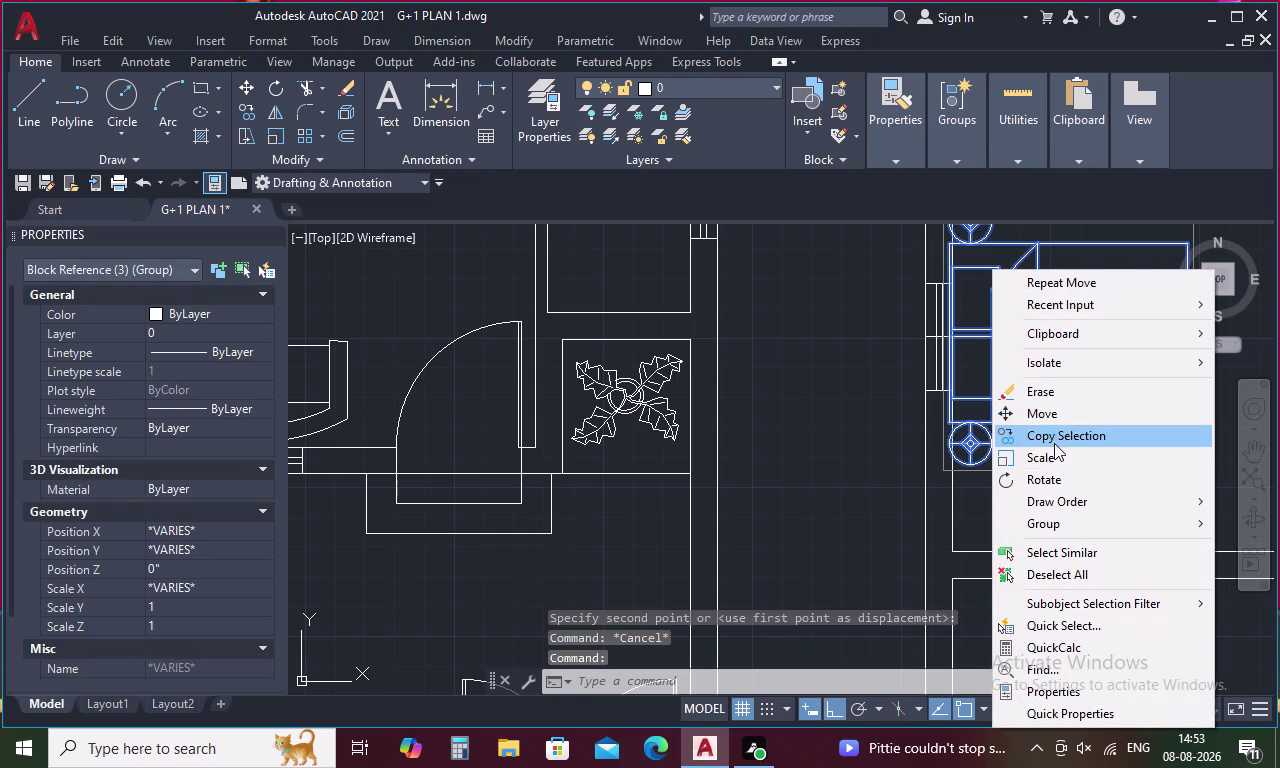
click(1053, 413)
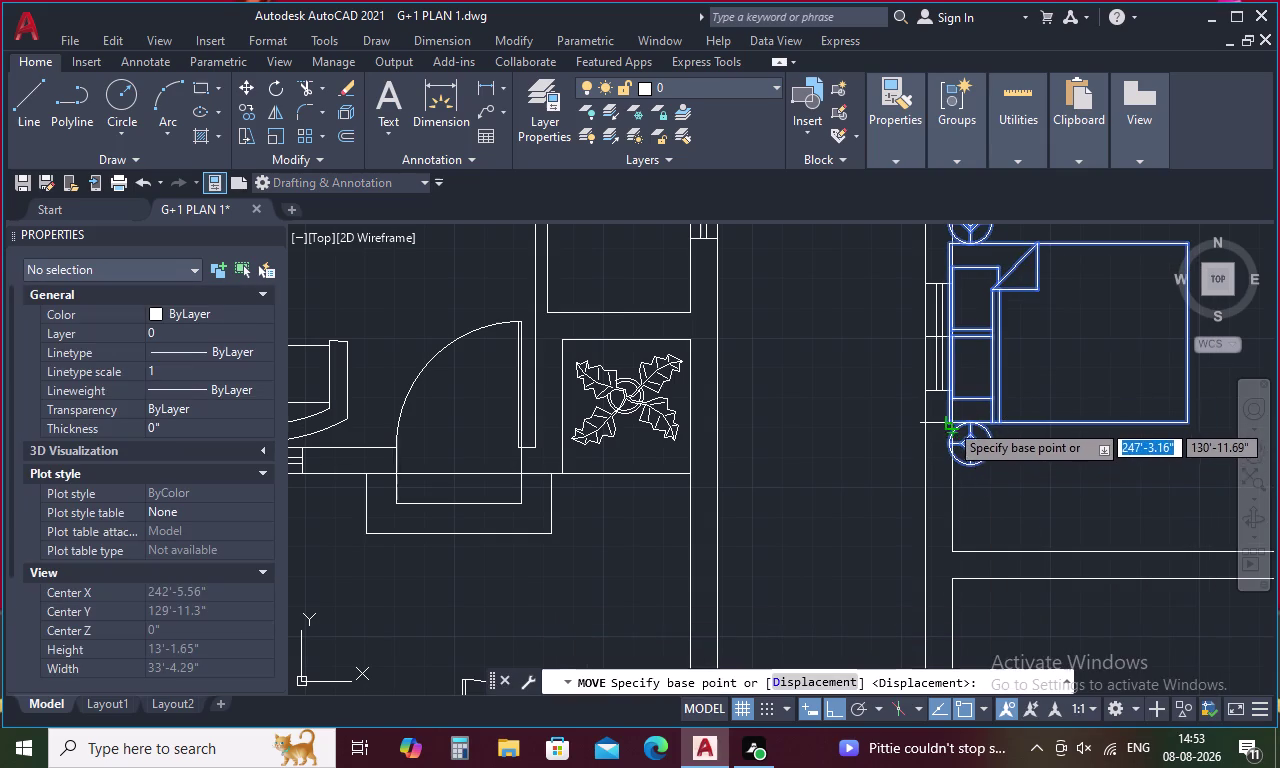
scroll(up, 3)
click(952, 424)
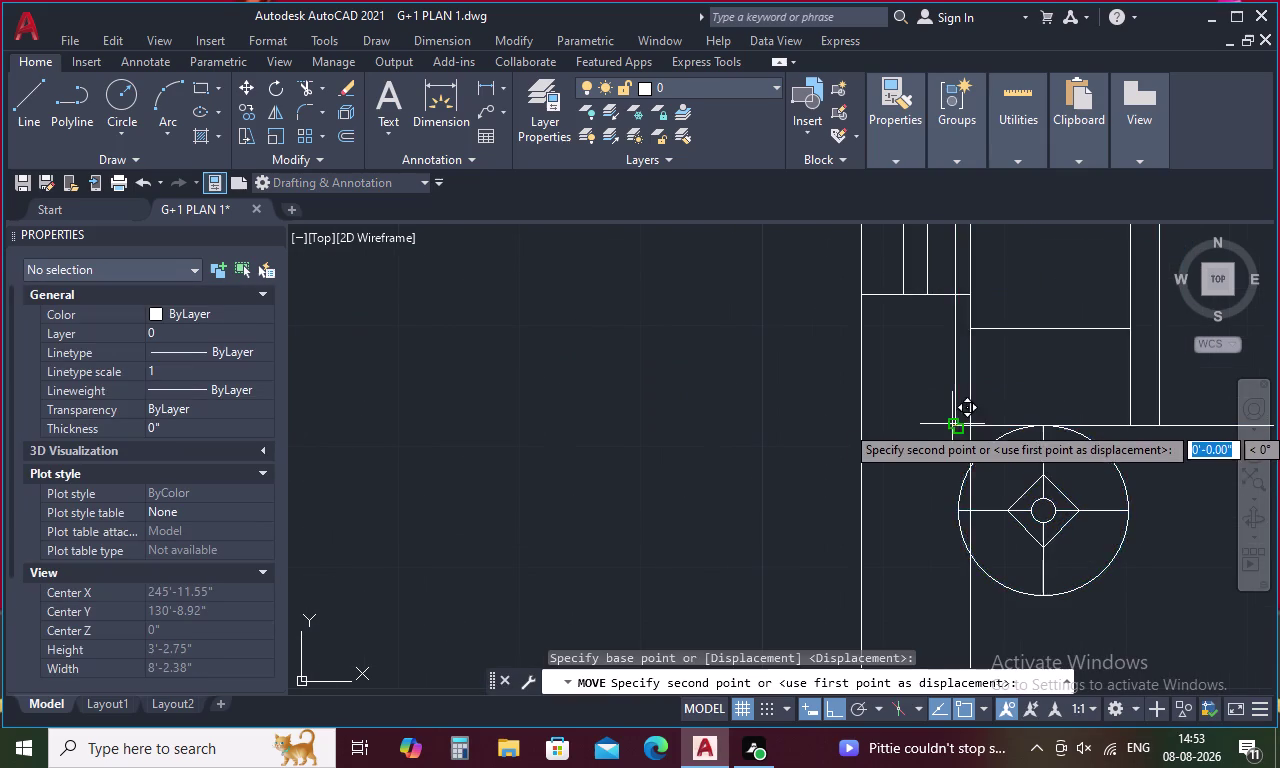
click(969, 425)
scroll(down, 3)
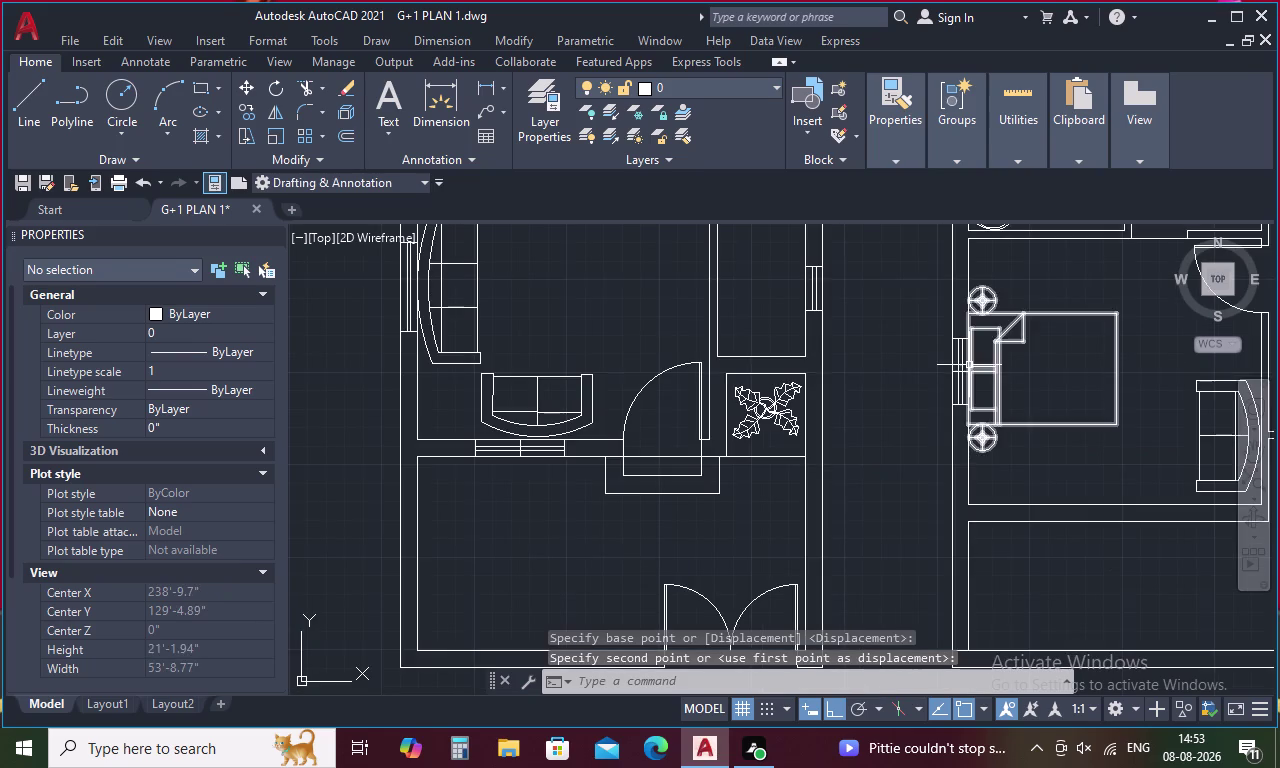
scroll(up, 3)
click(918, 421)
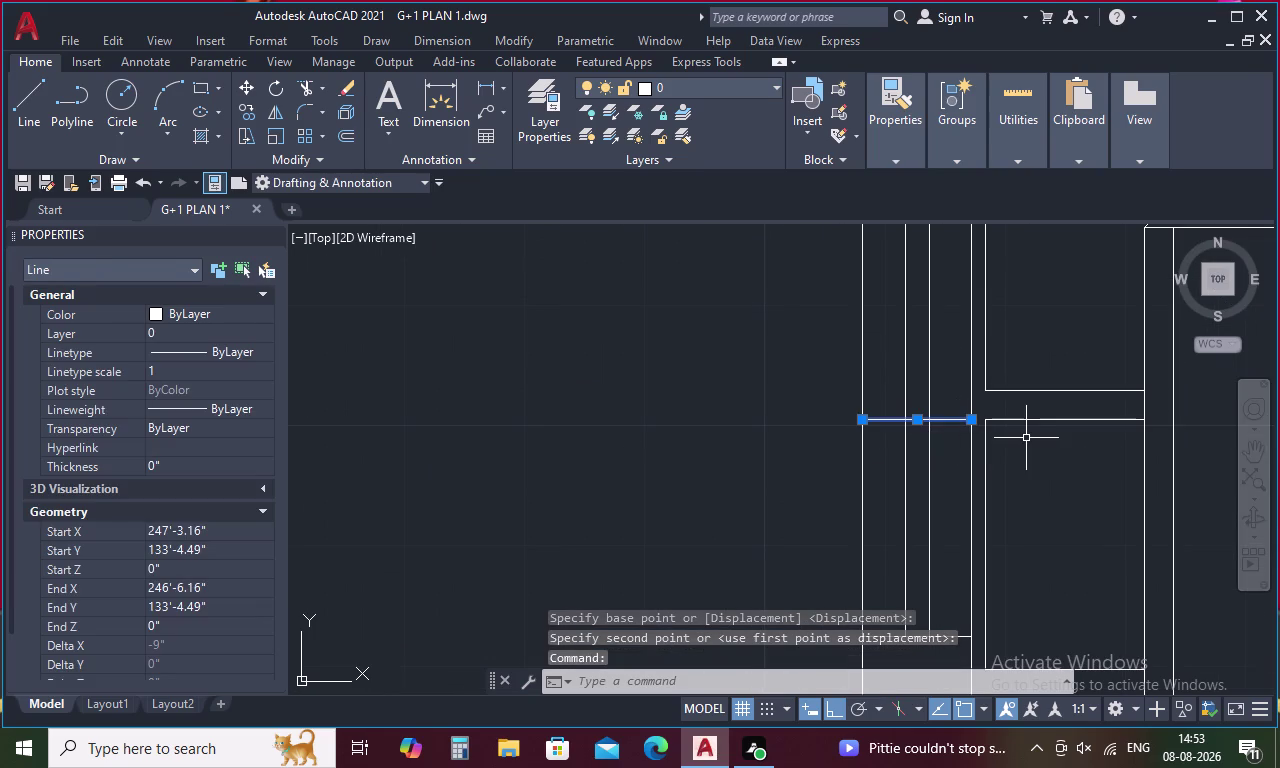
Delete the stray line and two vertical stray lines in the upper bedroom.
key(Delete)
scroll(down, 3)
middle_drag(1025, 441, 501, 458)
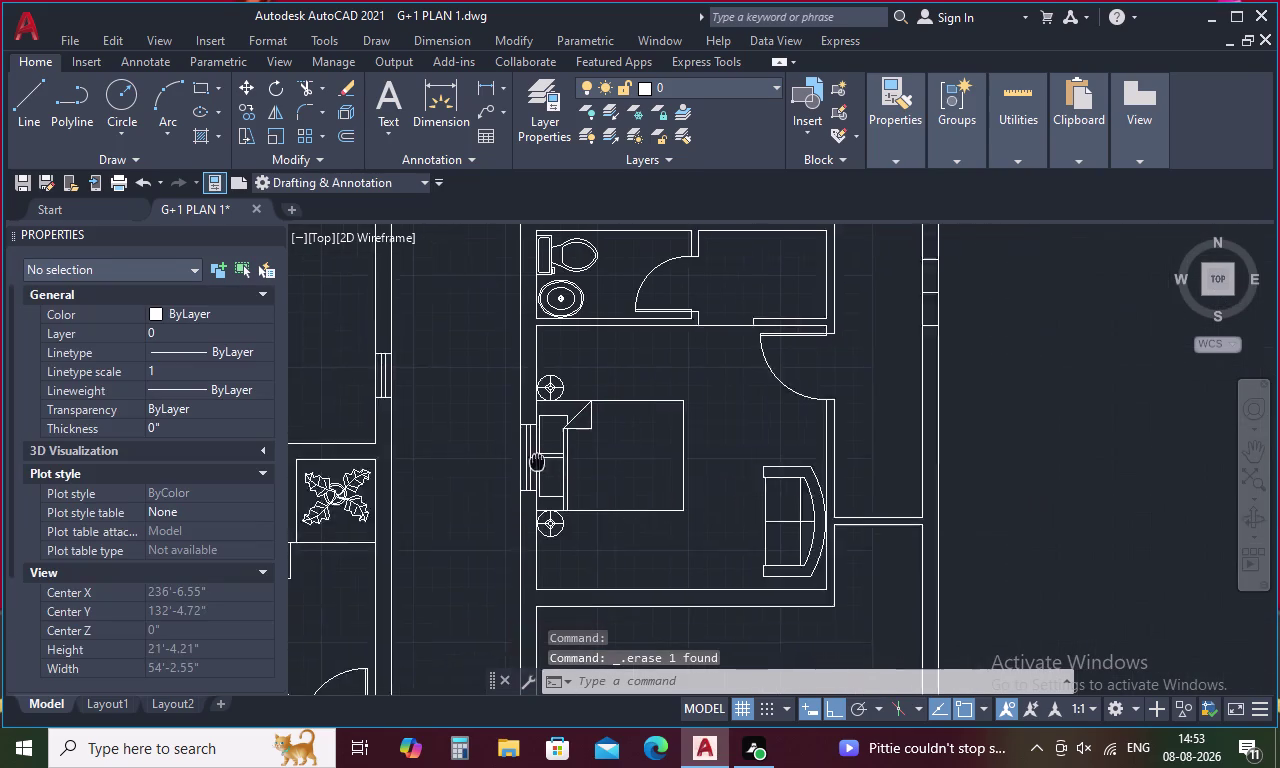
middle_drag(501, 458, 477, 456)
scroll(down, 3)
middle_drag(639, 424, 646, 519)
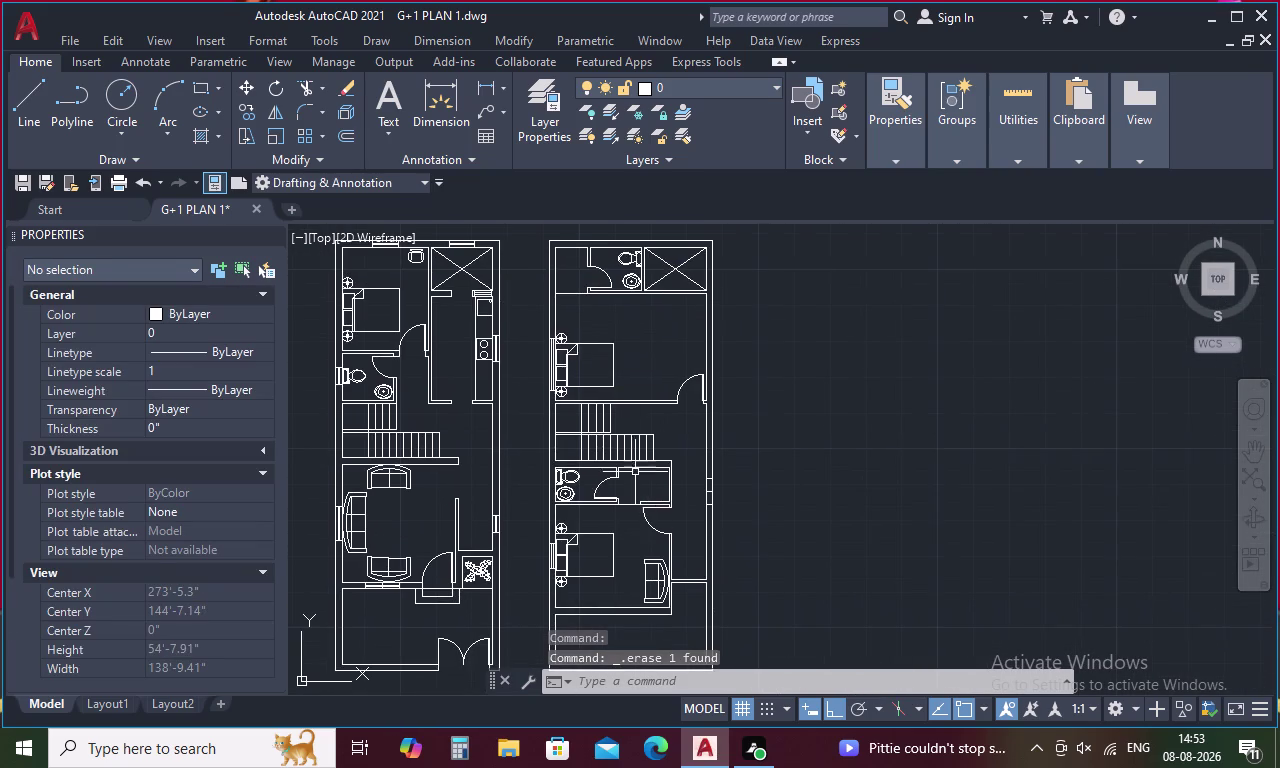
scroll(up, 3)
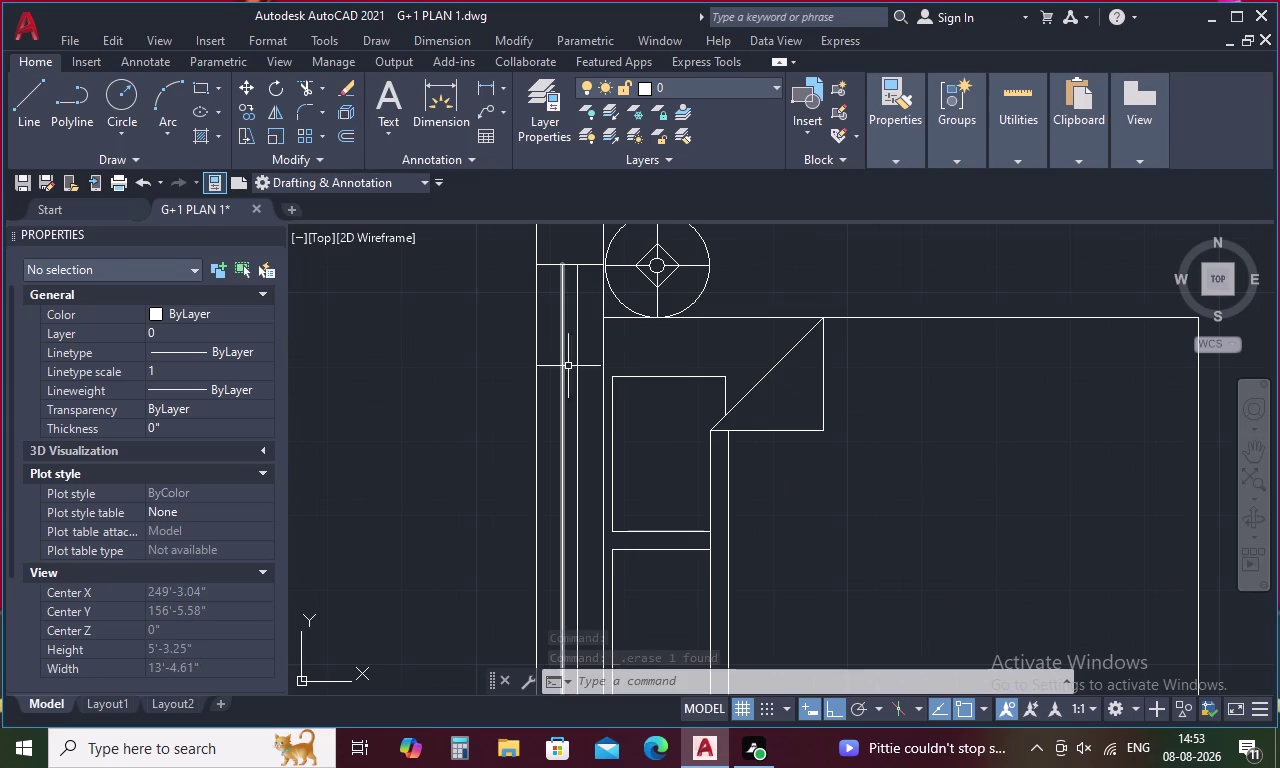
drag(597, 366, 546, 432)
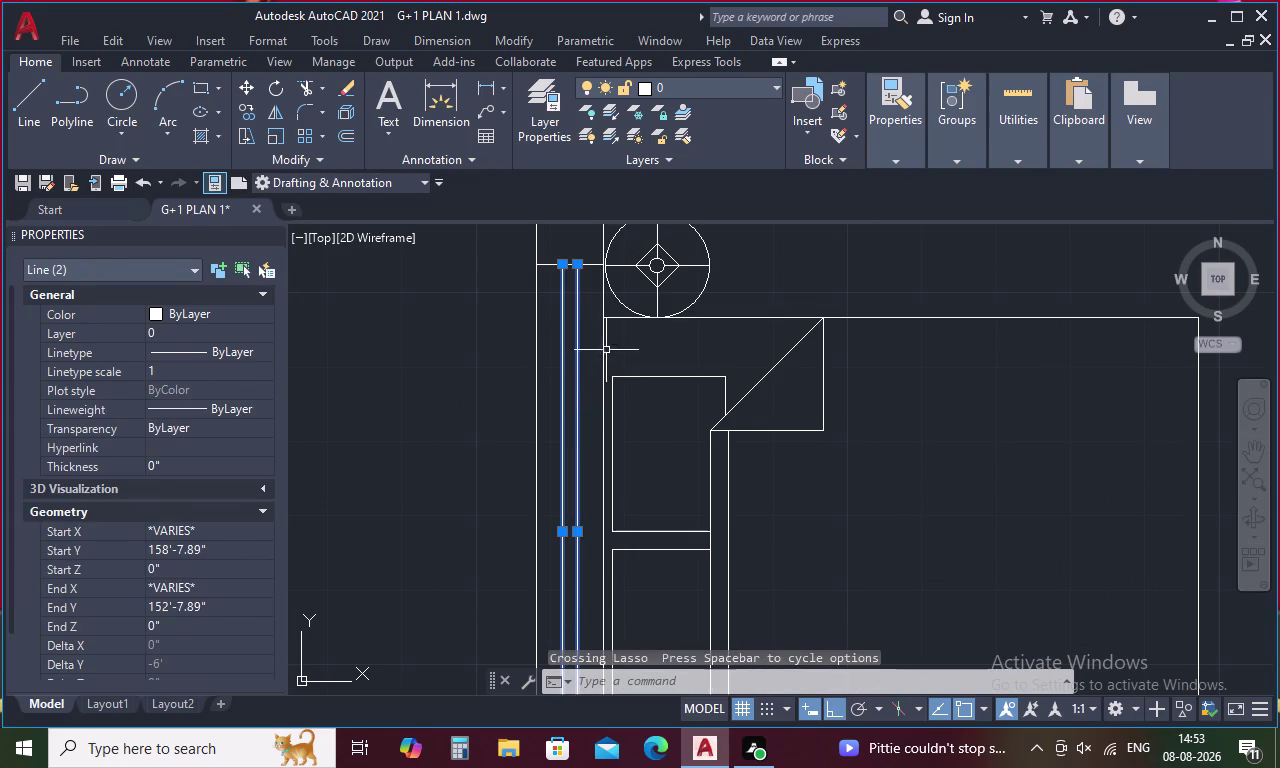
key(Delete)
Delete the leftover short line and the stray object beside the round side table.
drag(578, 254, 573, 297)
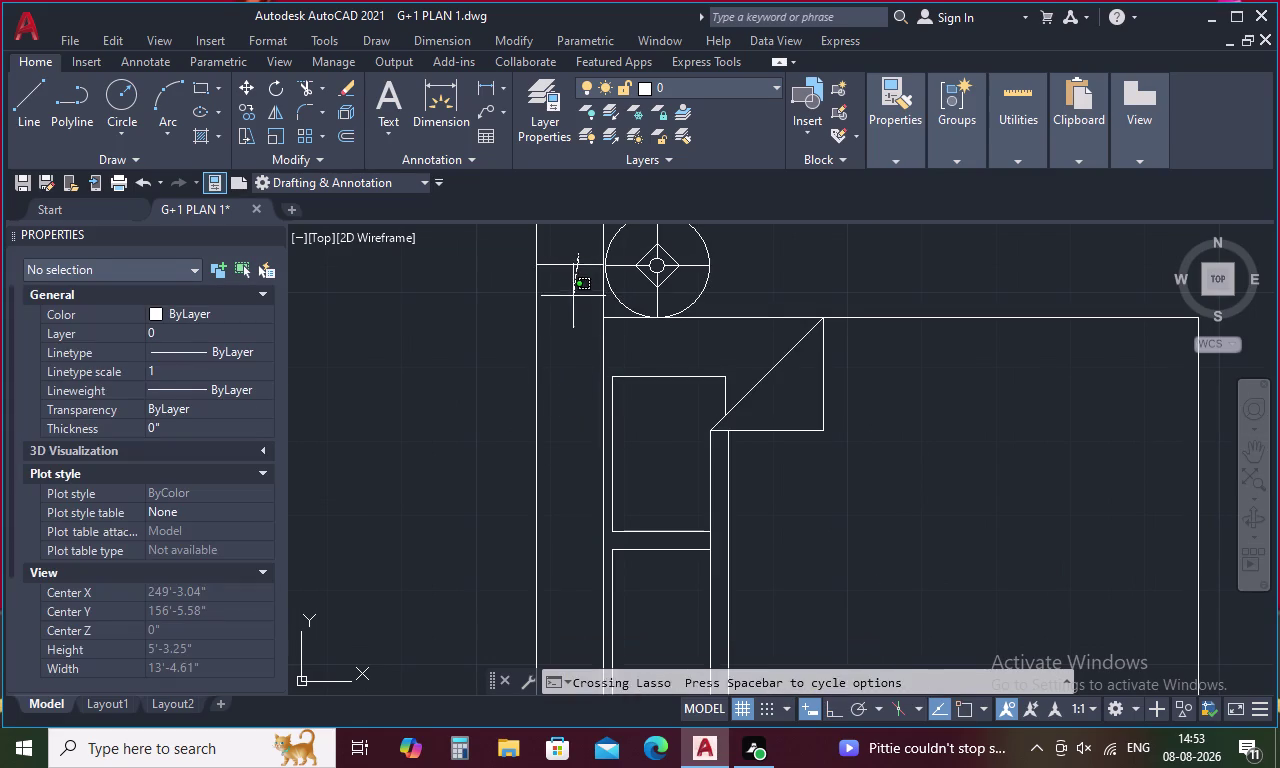
drag(573, 297, 572, 298)
key(Delete)
scroll(down, 3)
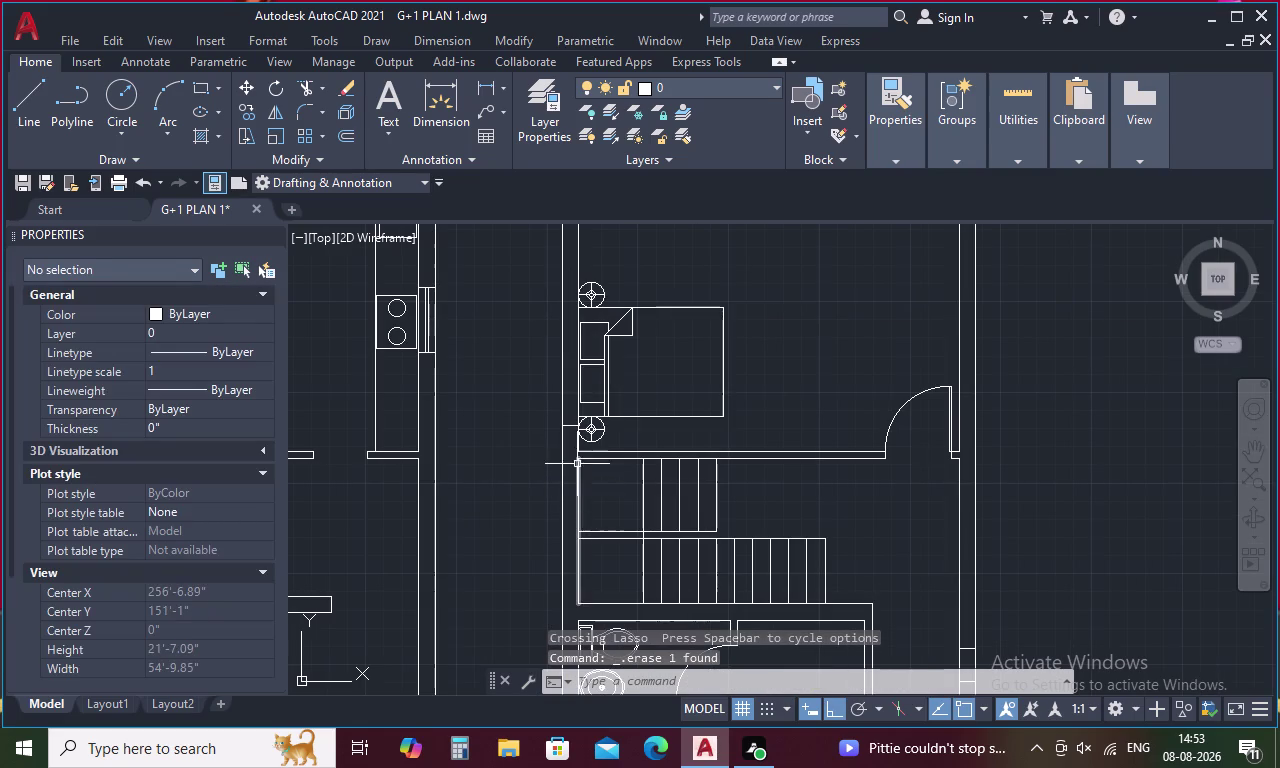
scroll(up, 3)
drag(578, 317, 556, 412)
click(557, 422)
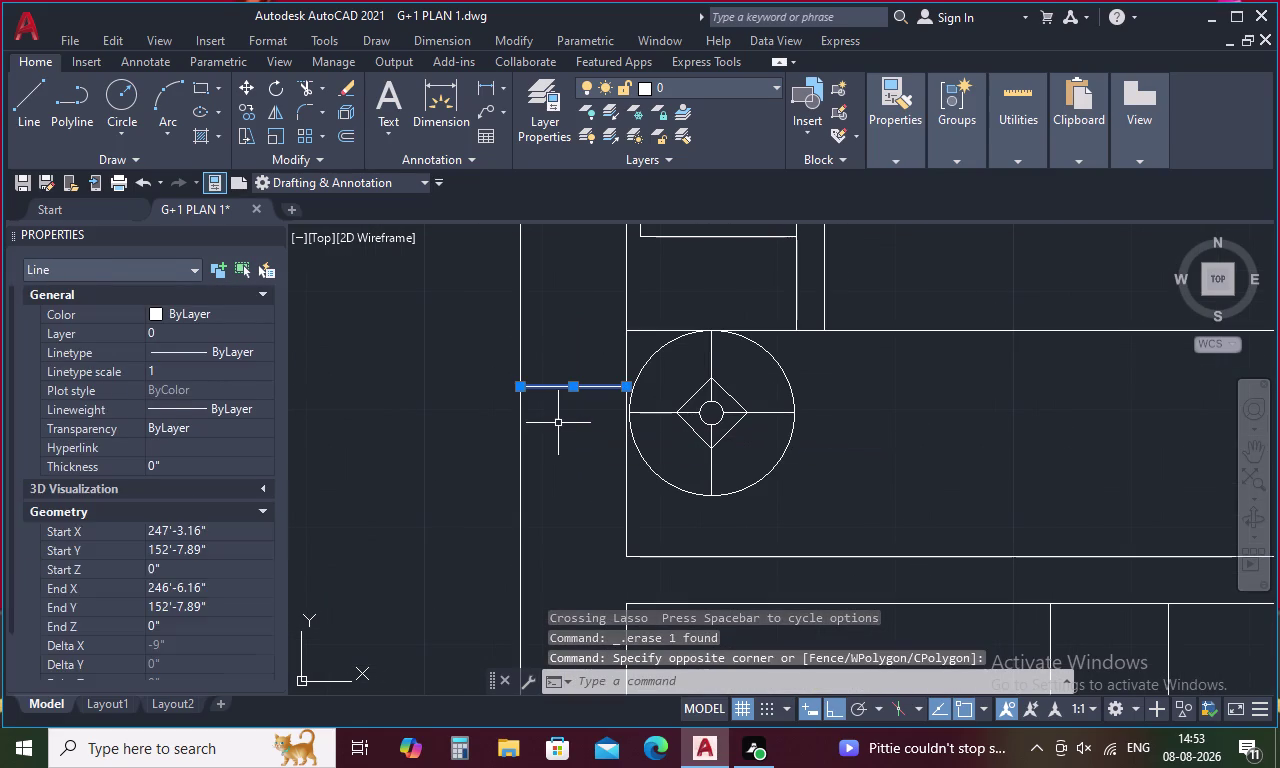
key(Delete)
Lasso-select the bed and its side tables.
scroll(down, 3)
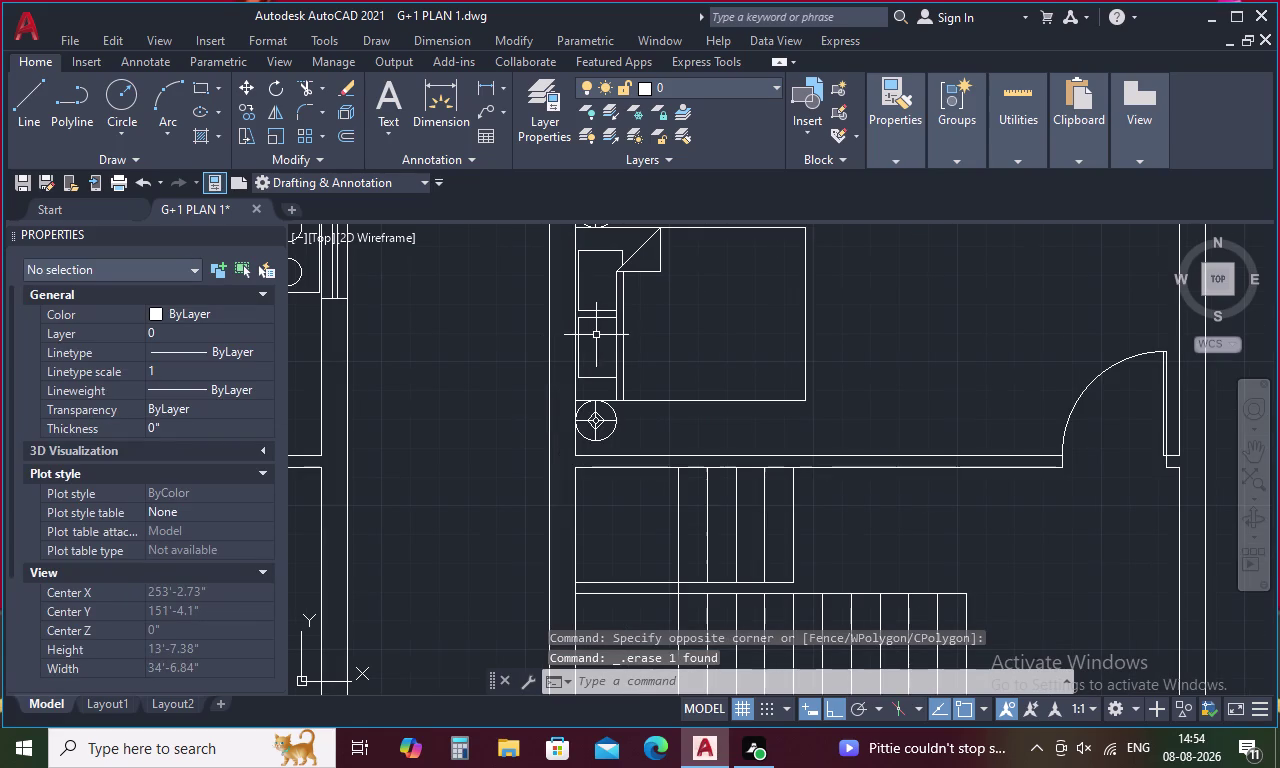
click(605, 329)
click(678, 327)
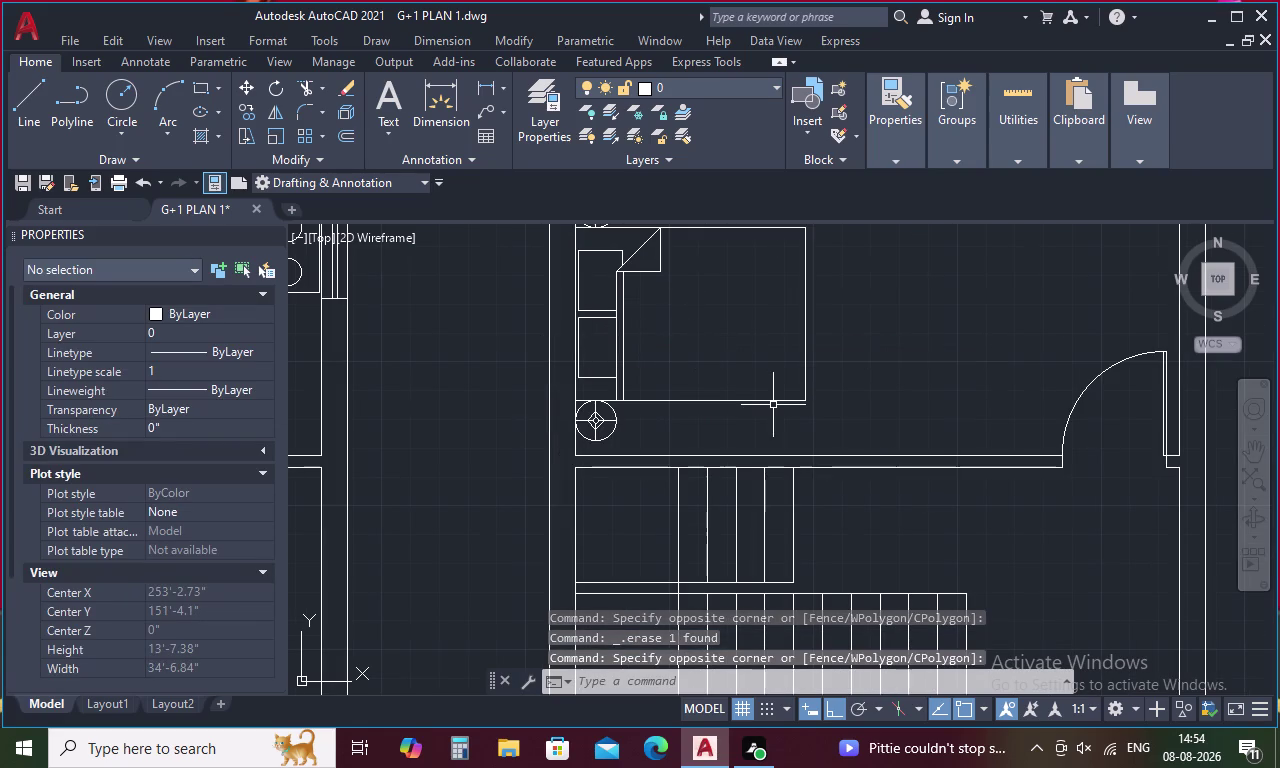
drag(833, 348, 659, 355)
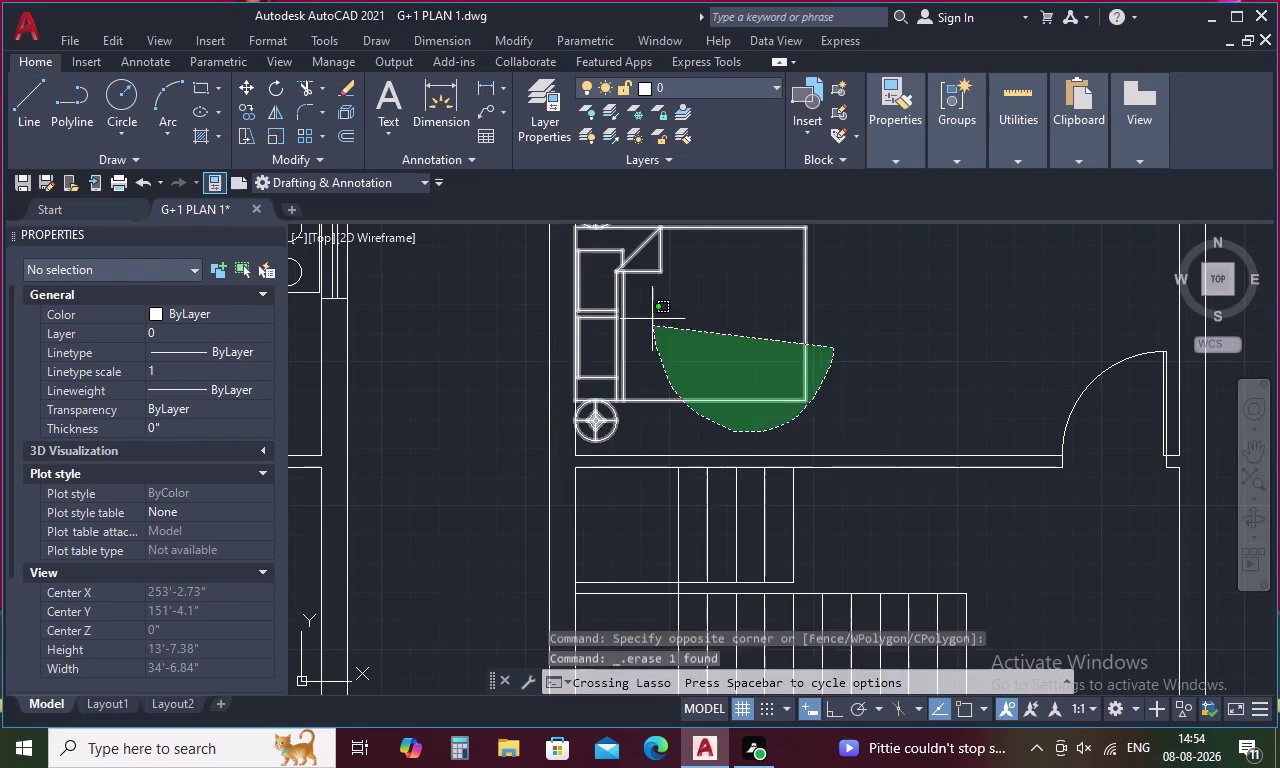
drag(659, 355, 657, 286)
Move the bed set against the upper bedroom's wall.
right_click(690, 310)
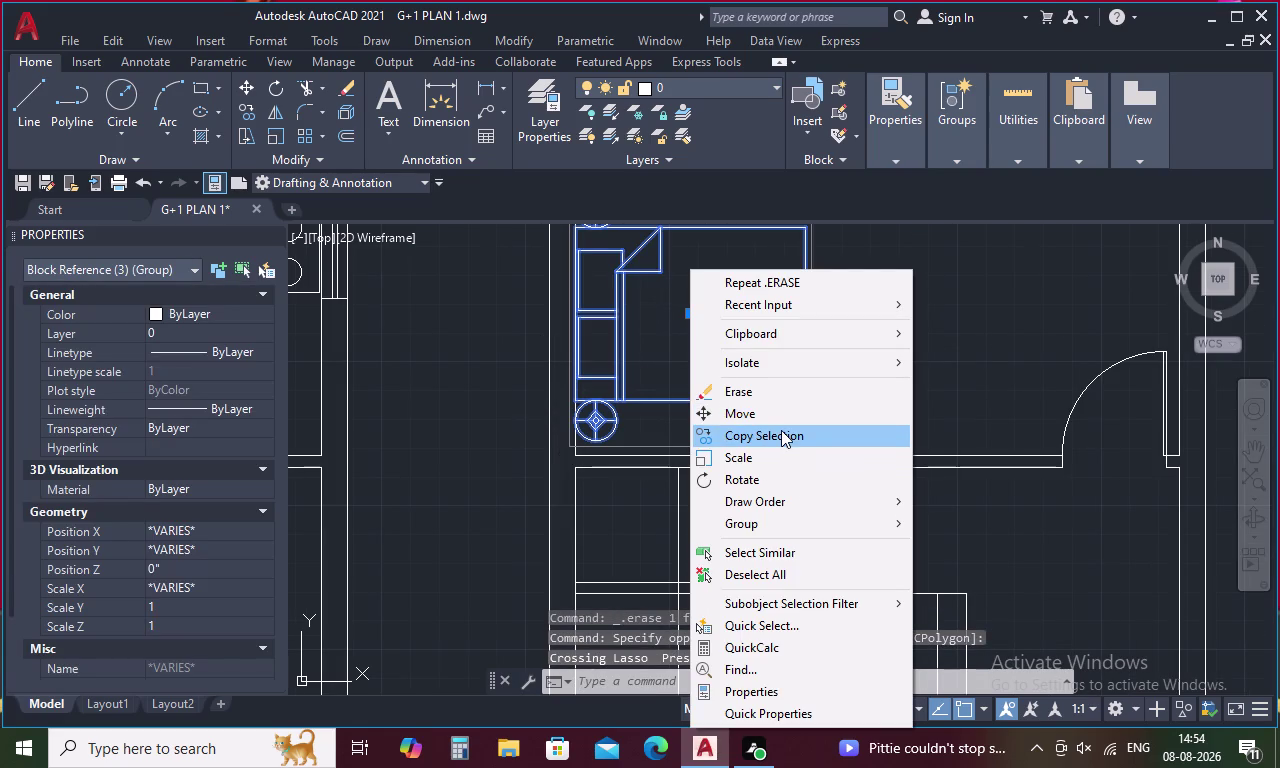
click(769, 409)
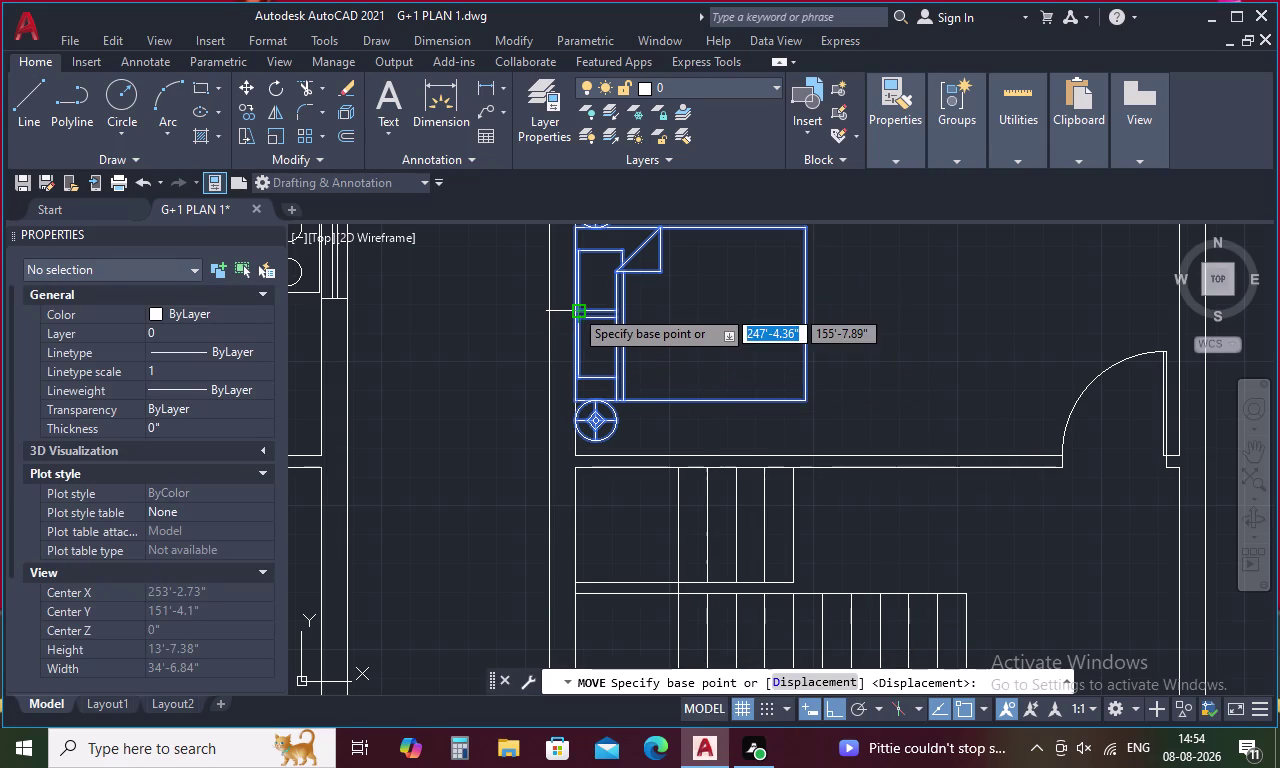
click(575, 320)
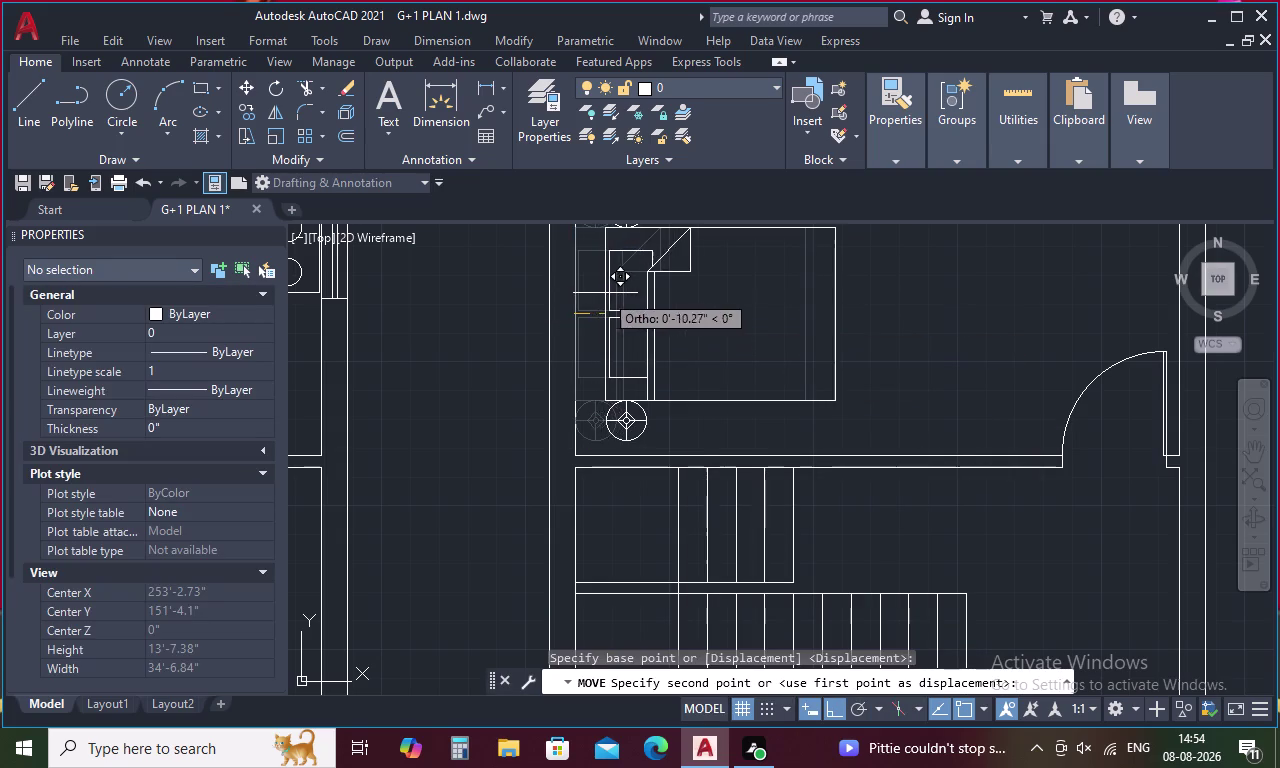
middle_drag(623, 301, 639, 398)
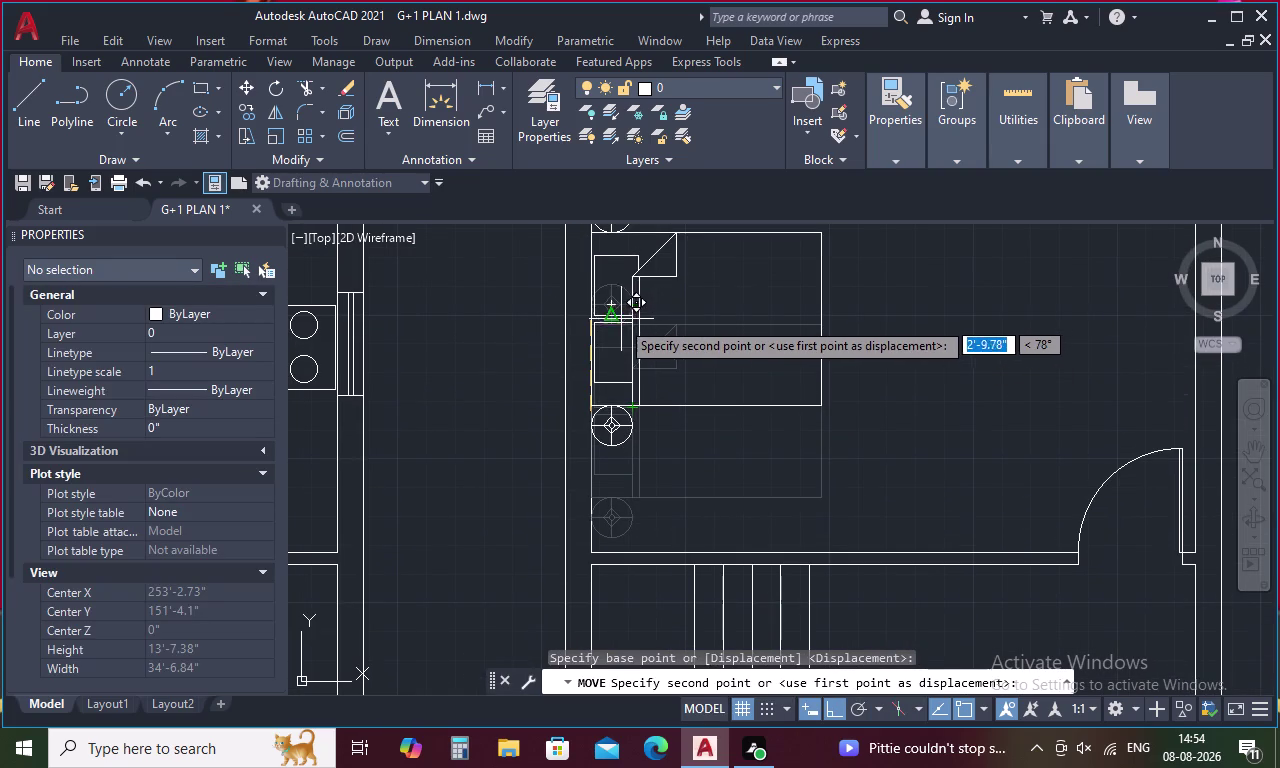
middle_drag(626, 443, 630, 523)
scroll(down, 3)
scroll(up, 3)
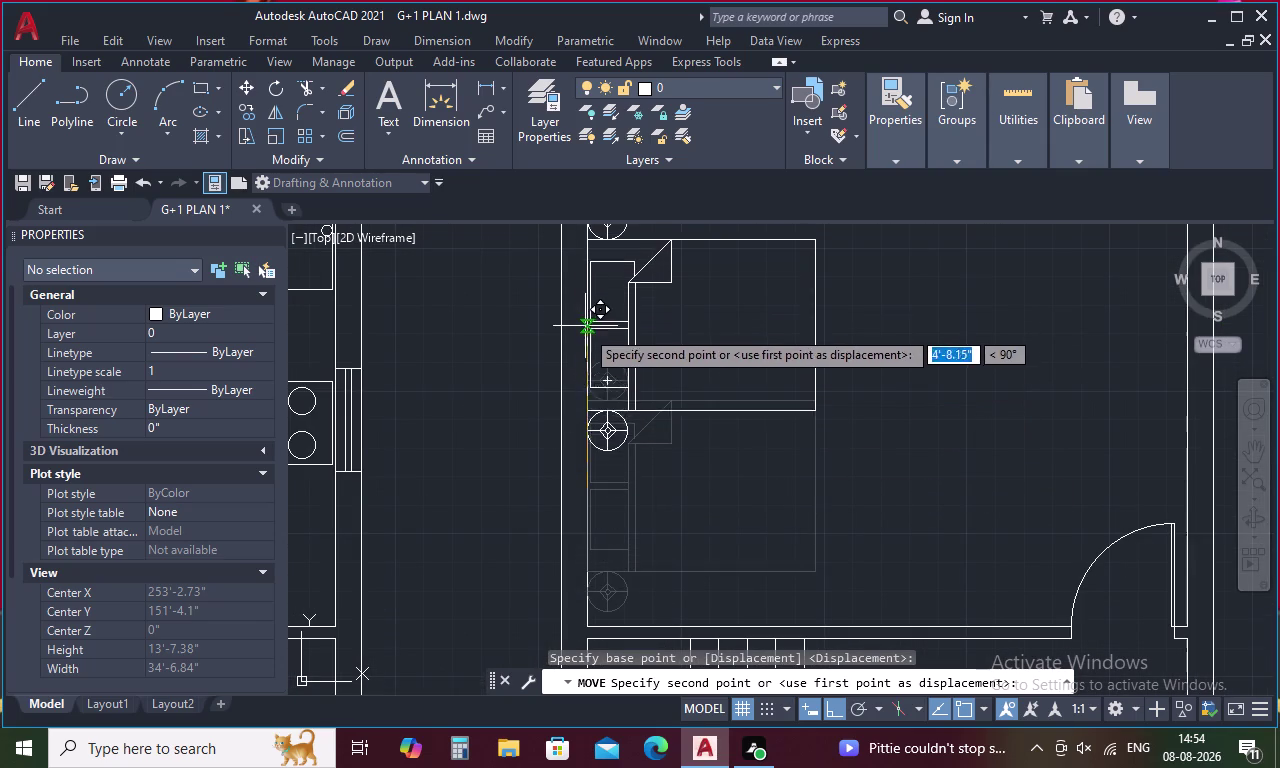
click(590, 382)
scroll(down, 3)
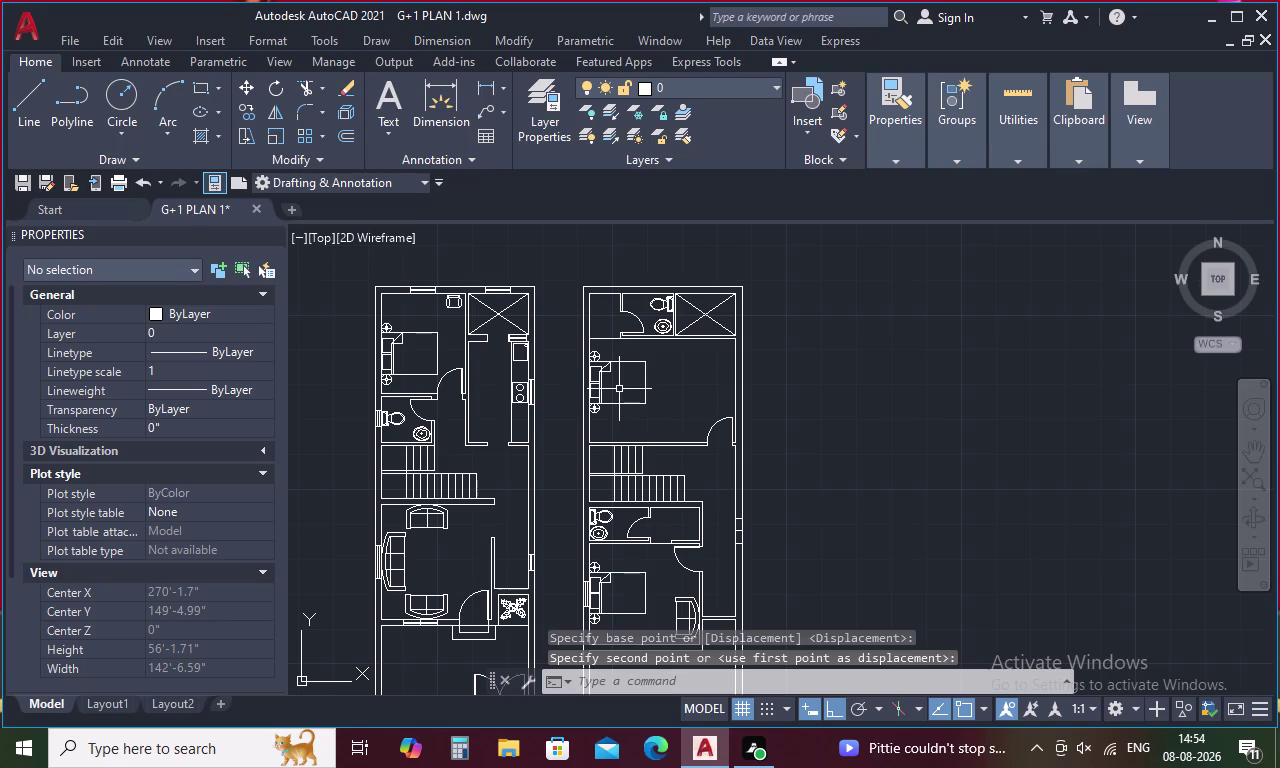
Reselect the bed set and shift it to a new spot.
click(619, 389)
drag(632, 405, 604, 373)
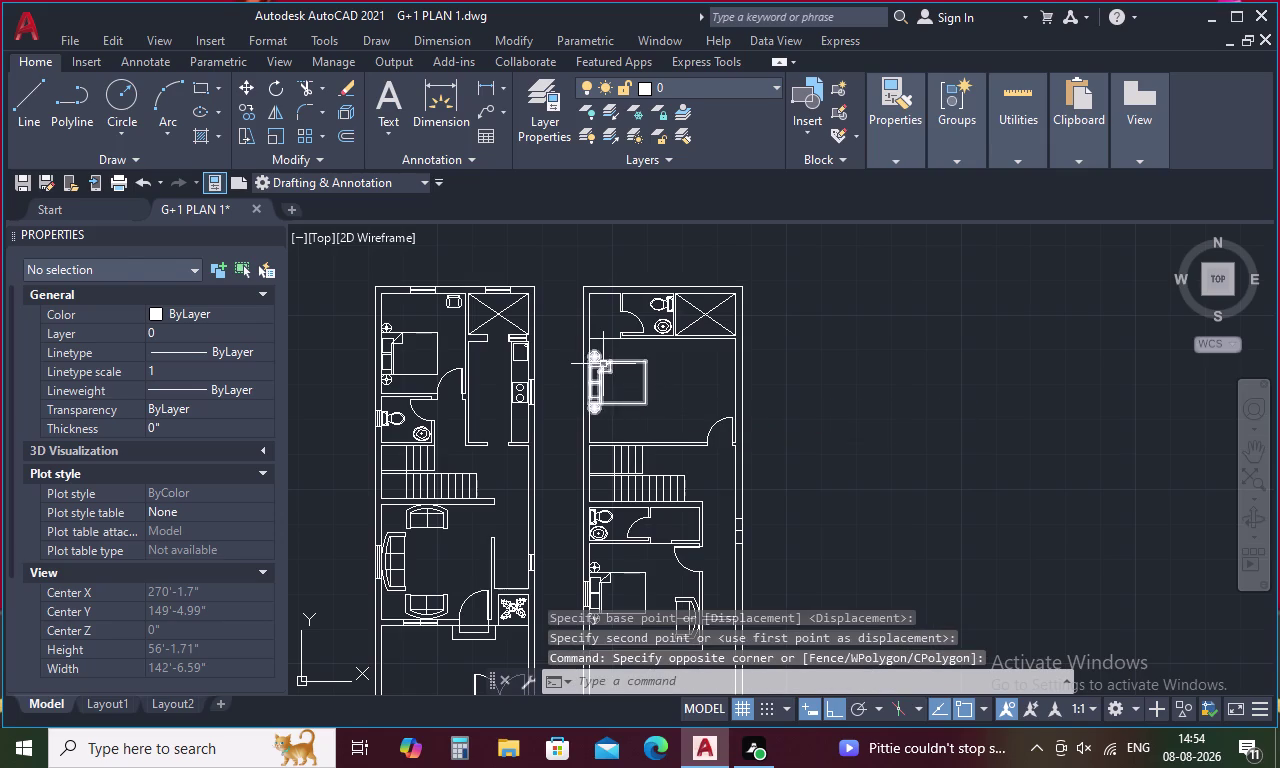
click(602, 363)
right_click(602, 363)
click(669, 417)
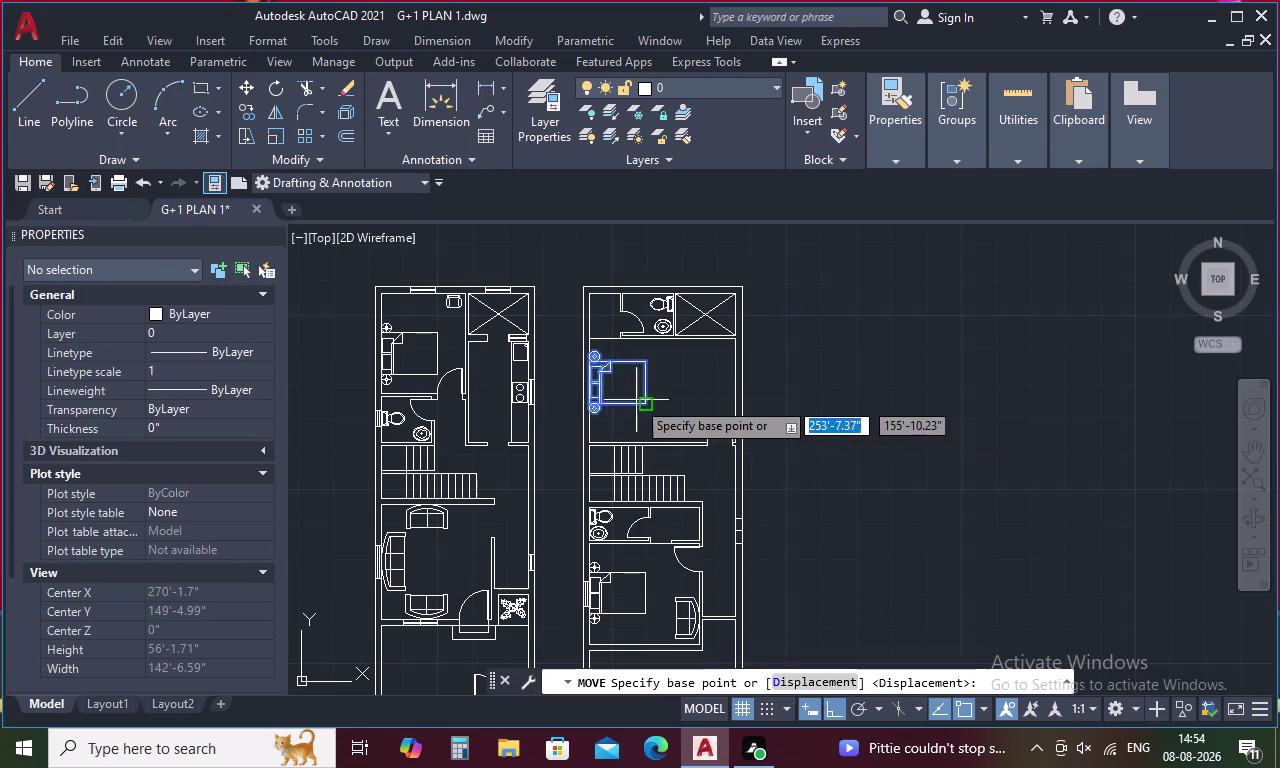
click(632, 396)
click(662, 392)
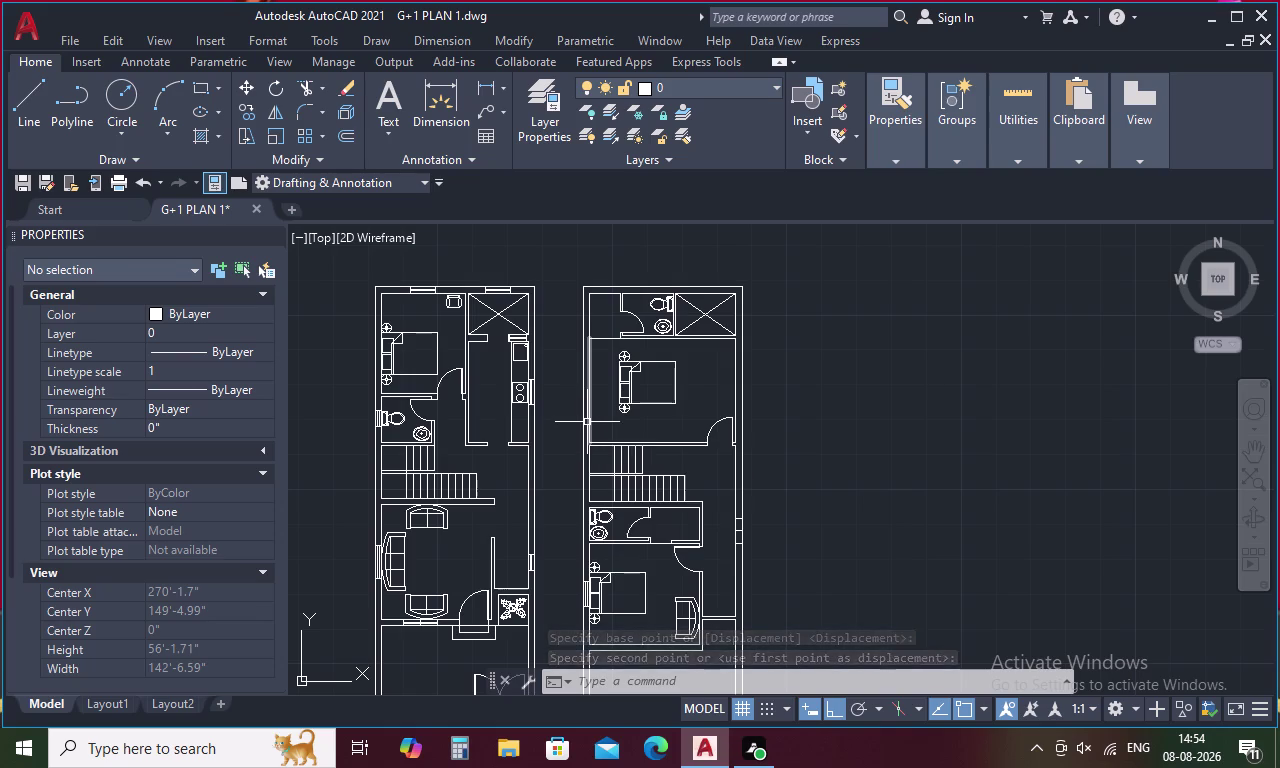
Start a short line along the wall, cancel it, and lasso the bed set.
text(L)
key(space)
scroll(up, 3)
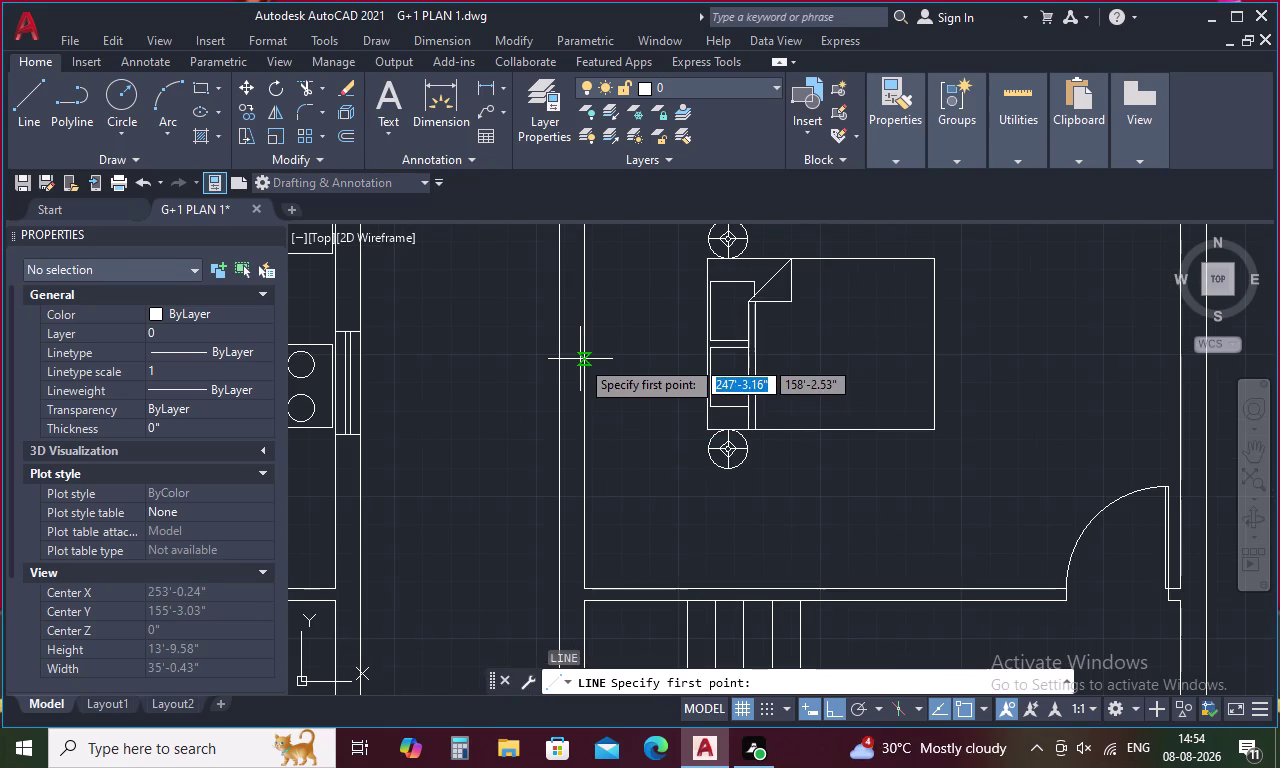
click(582, 378)
click(565, 384)
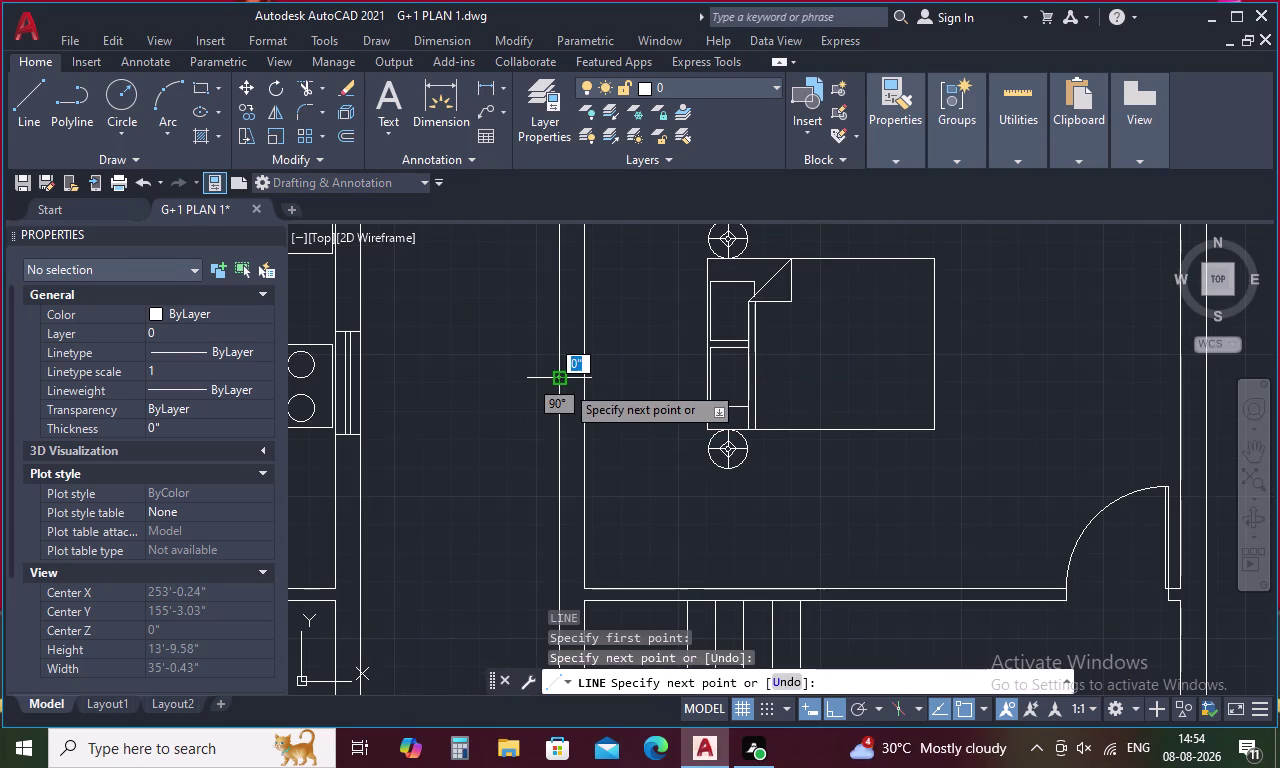
key(Escape)
drag(800, 373, 730, 407)
Move the bed set so it snaps onto the wall edge.
right_click(730, 407)
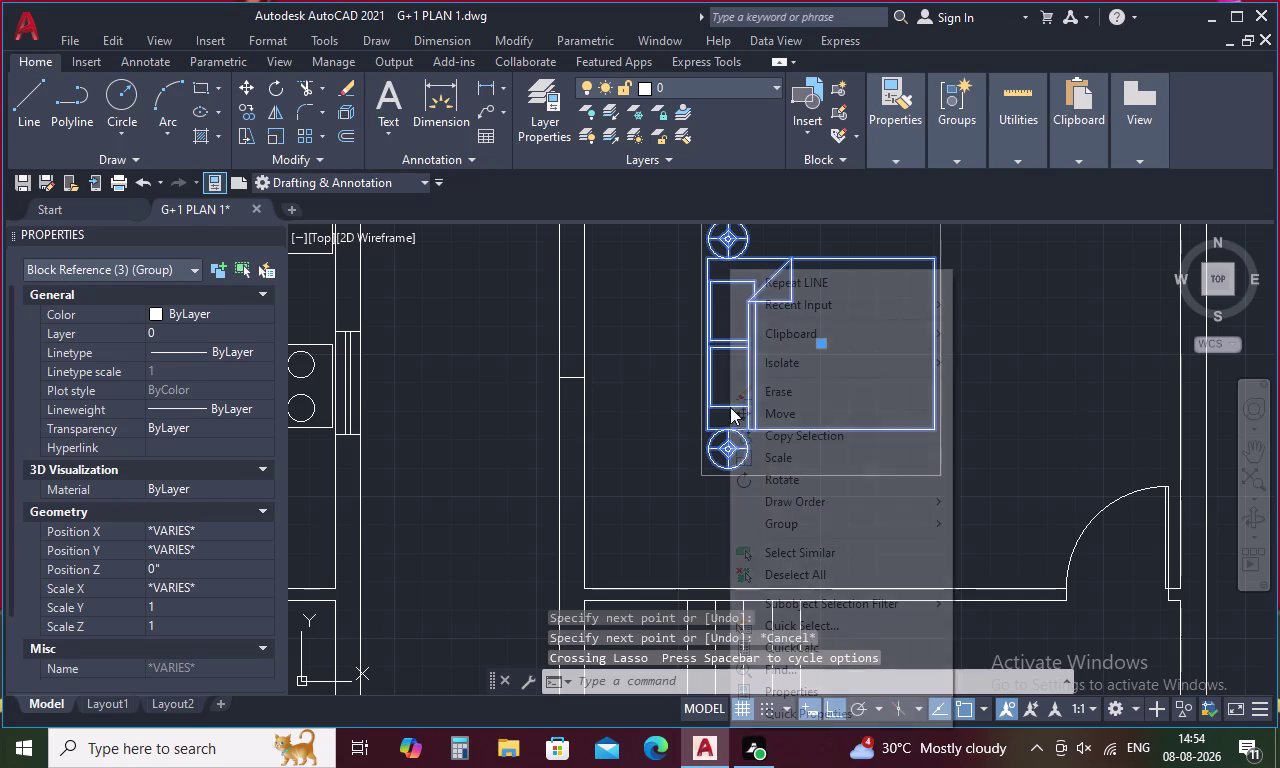
click(760, 423)
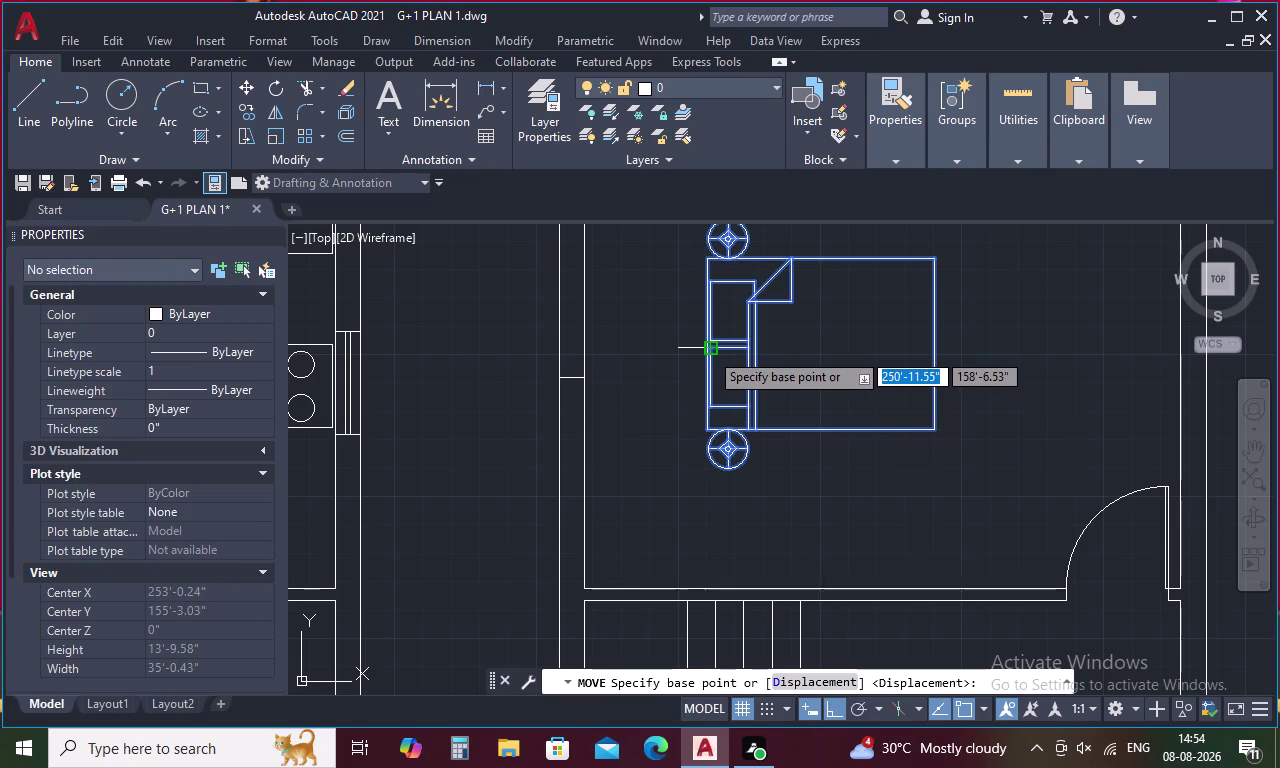
scroll(up, 3)
click(696, 339)
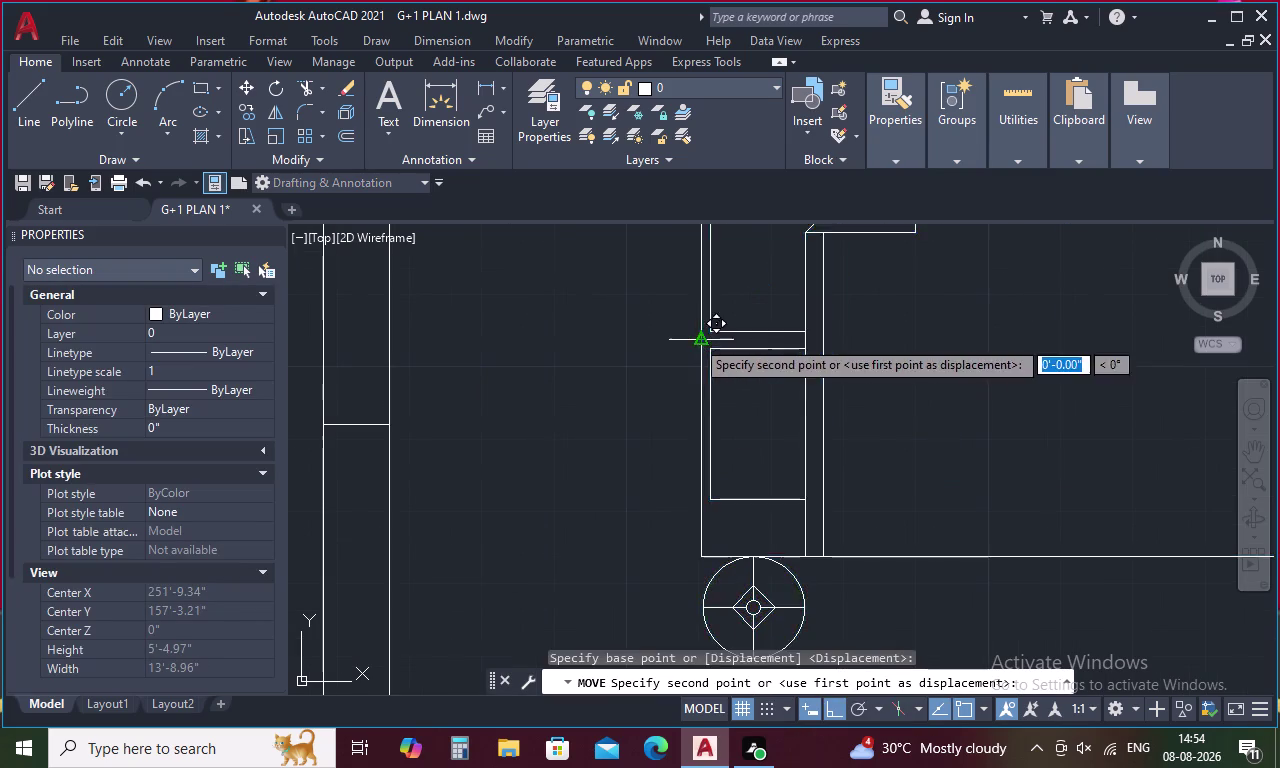
click(391, 425)
scroll(down, 3)
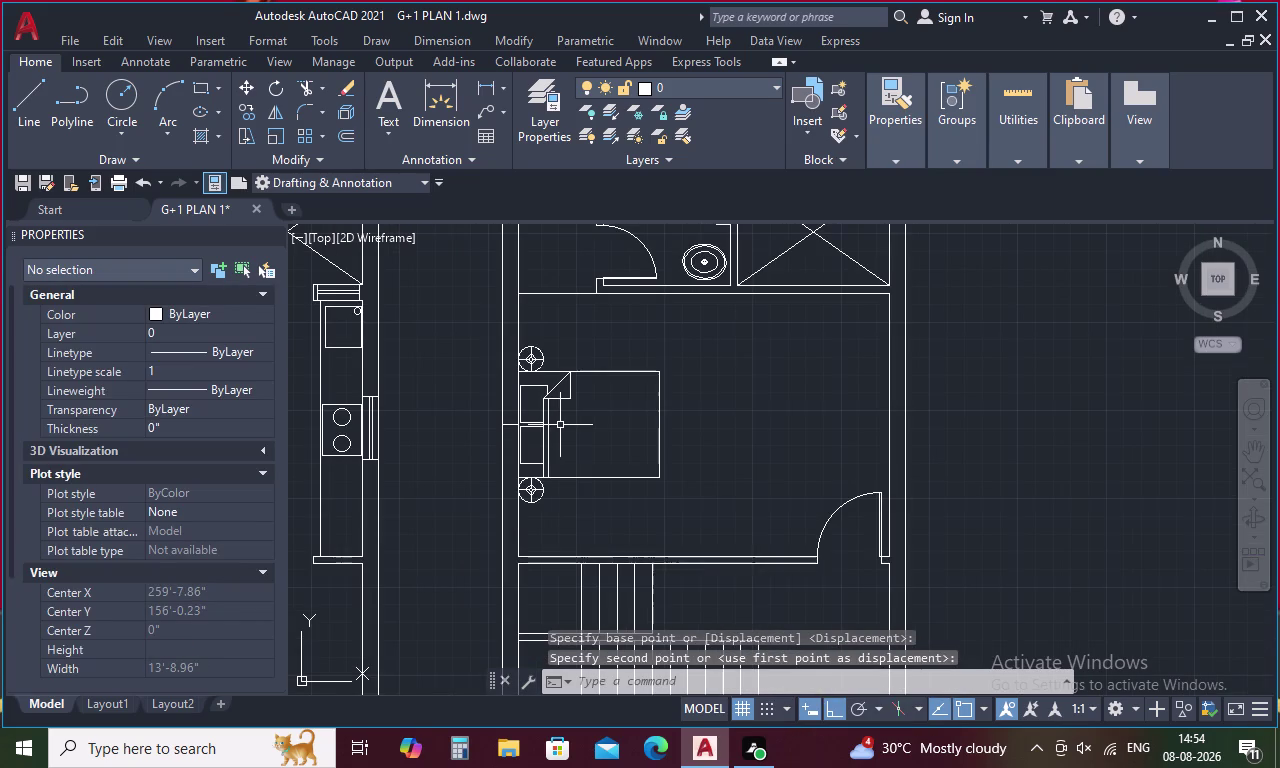
scroll(down, 3)
Delete the short stray line beside the bed.
middle_drag(557, 503, 556, 313)
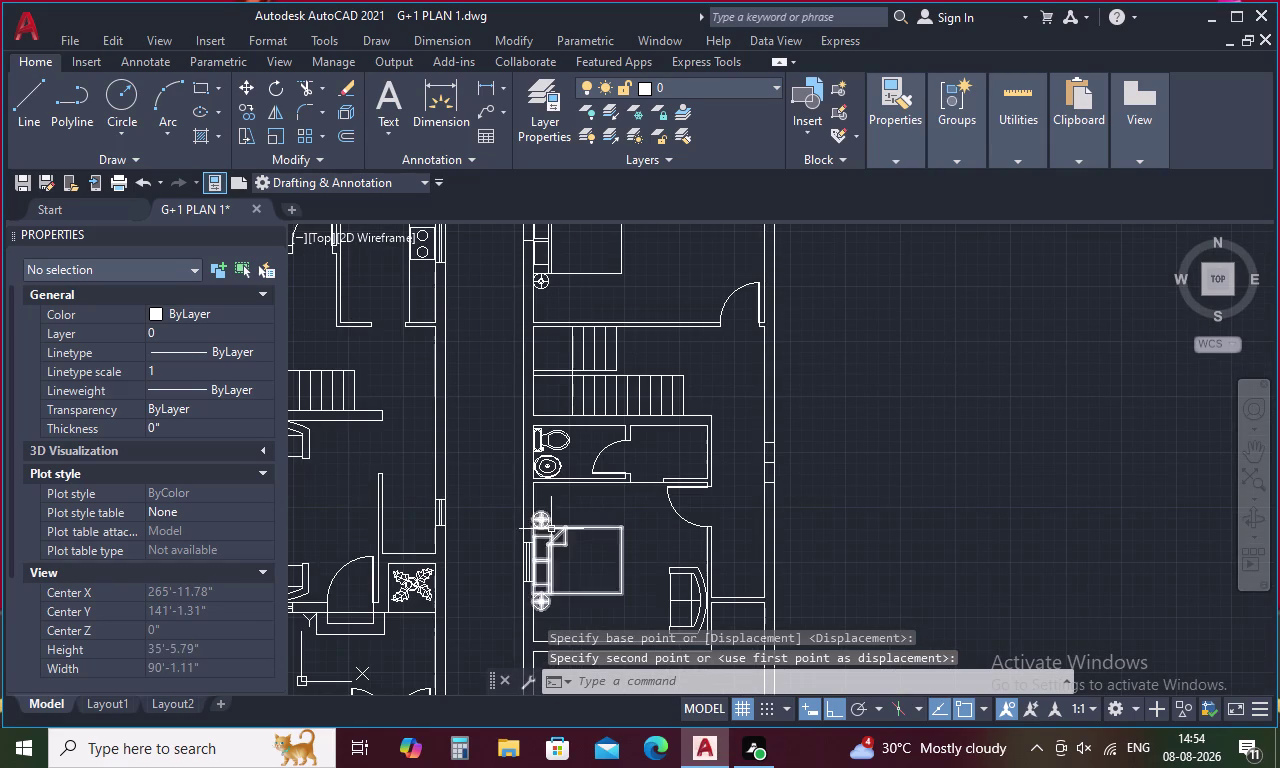
middle_drag(547, 505, 560, 707)
scroll(up, 3)
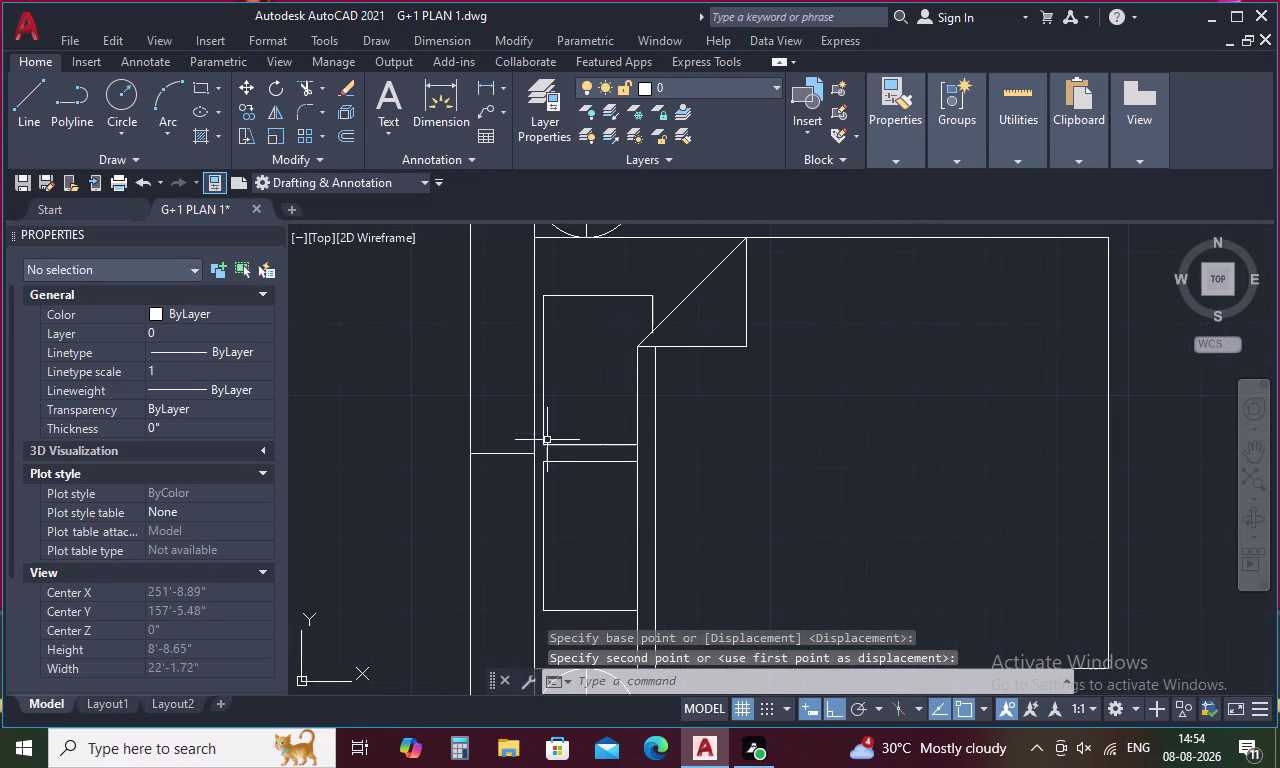
drag(518, 434, 479, 510)
click(480, 512)
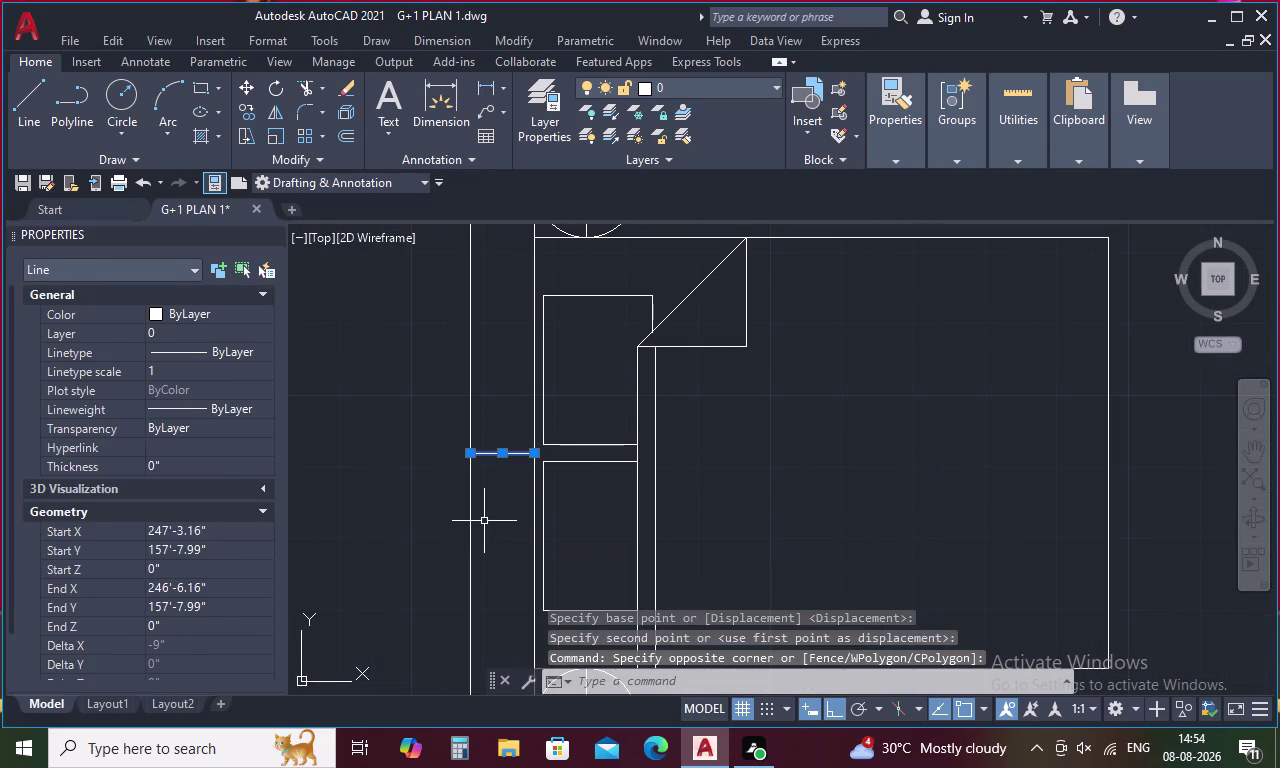
key(Delete)
Select the window lines next to the bed.
scroll(down, 3)
middle_drag(484, 526, 502, 295)
middle_drag(517, 509, 520, 357)
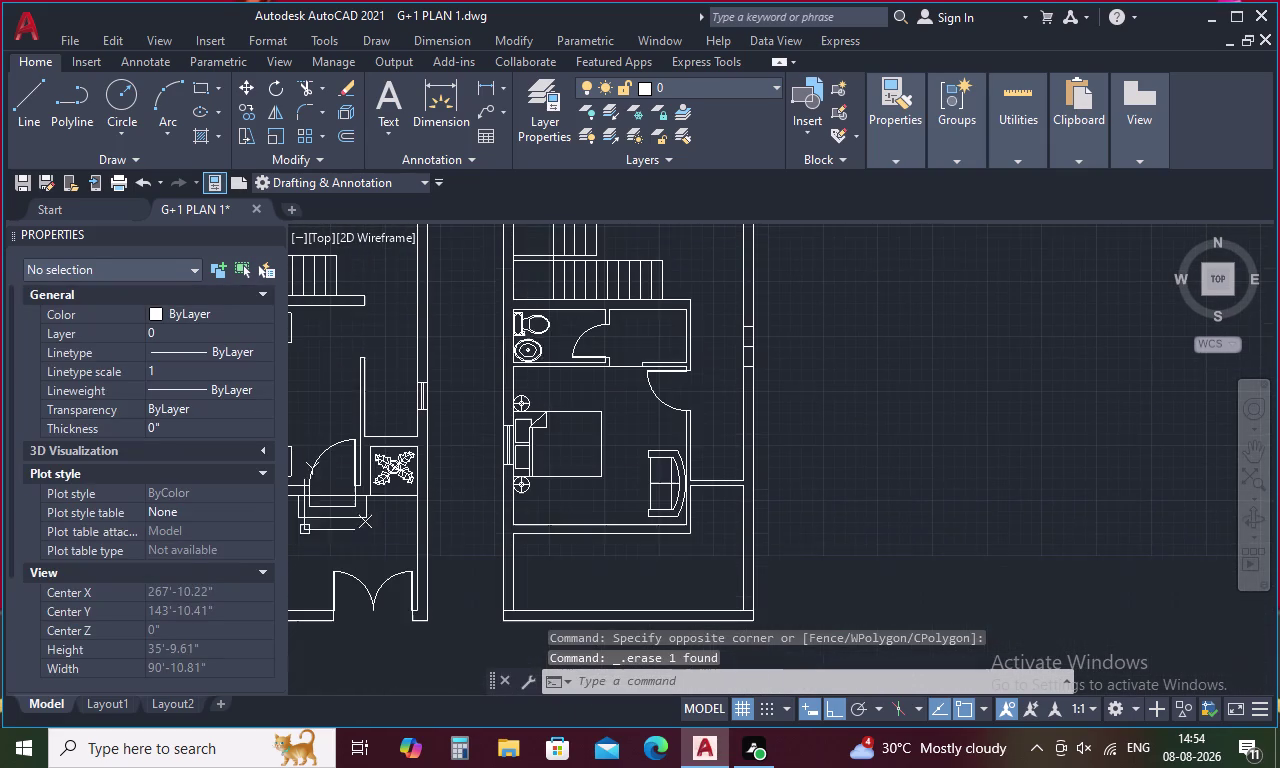
scroll(up, 3)
drag(533, 395, 481, 519)
click(488, 645)
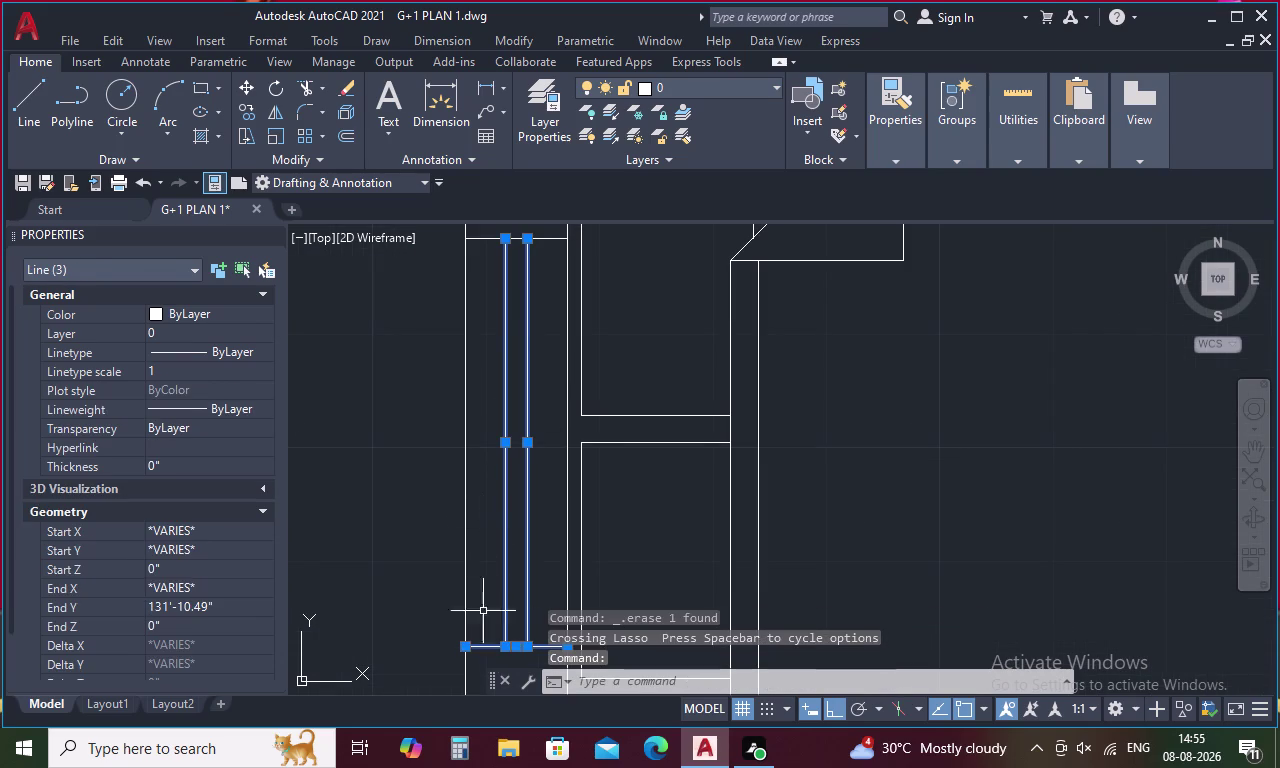
middle_drag(482, 496, 478, 660)
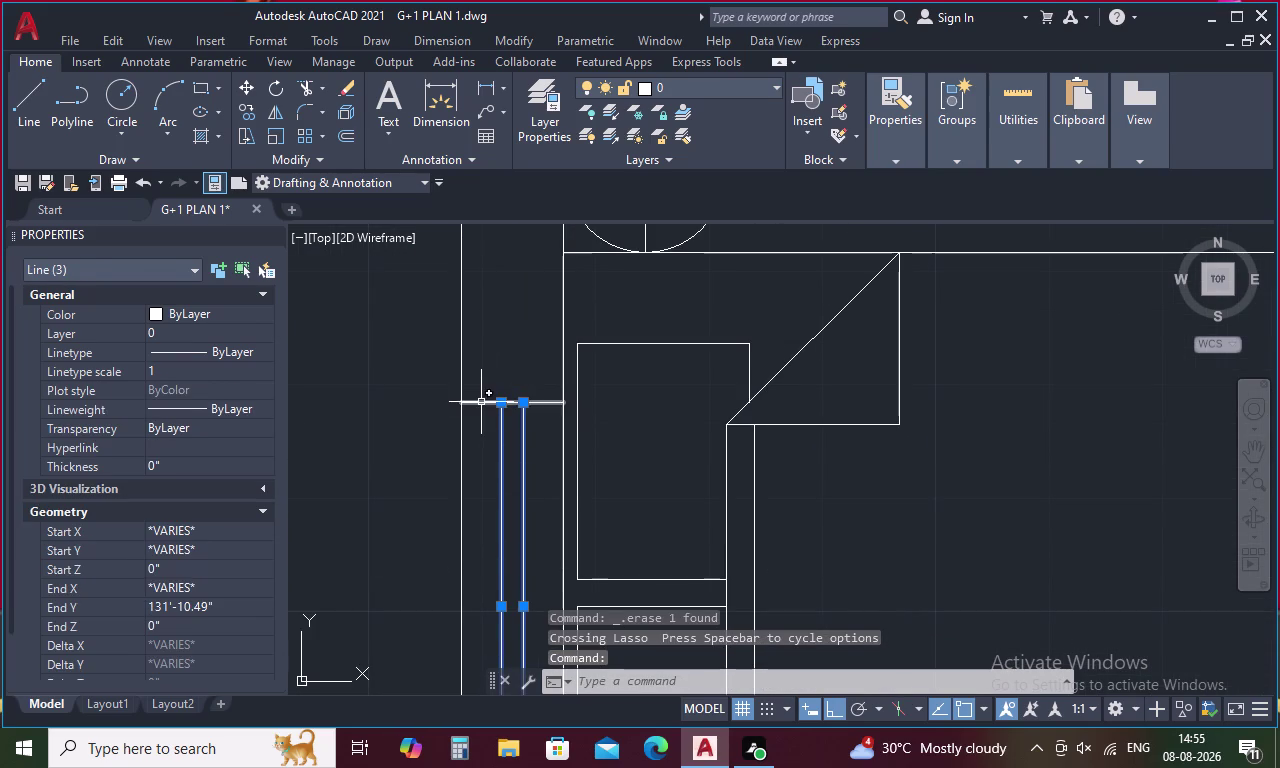
click(482, 401)
right_click(482, 401)
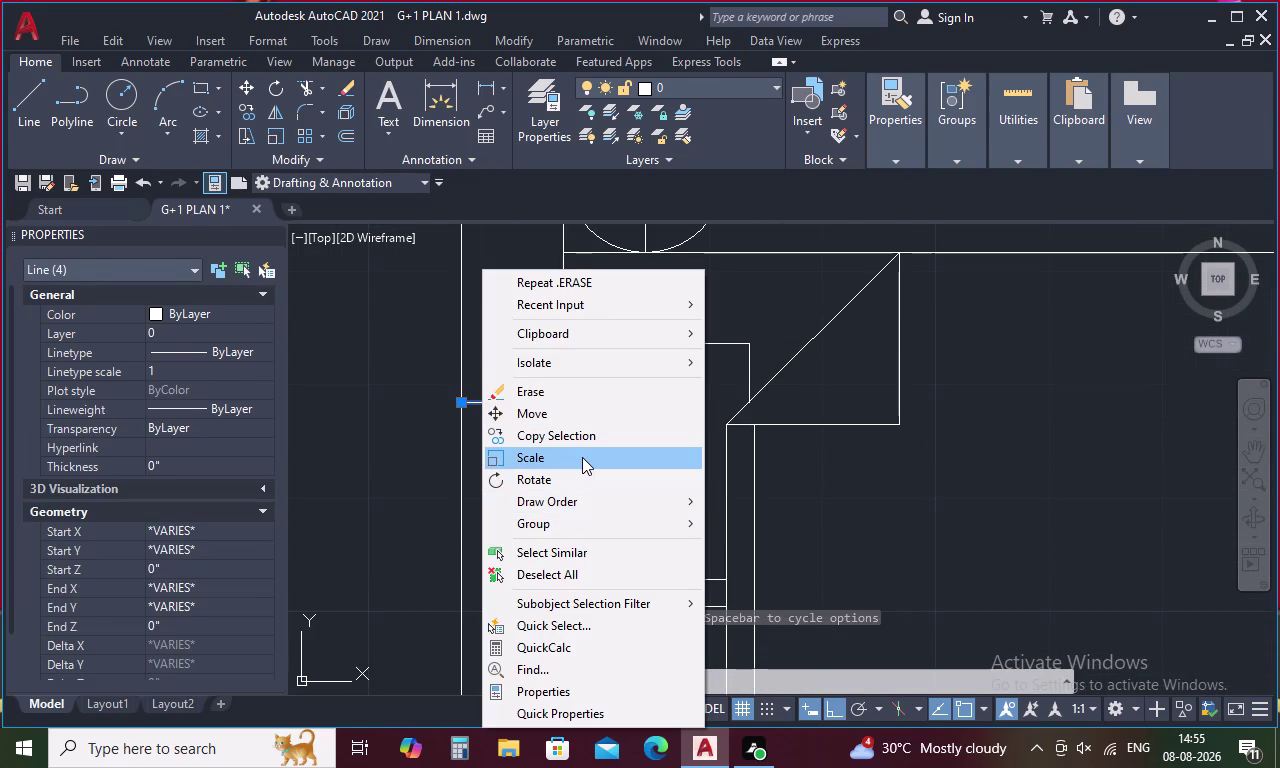
click(582, 457)
click(564, 599)
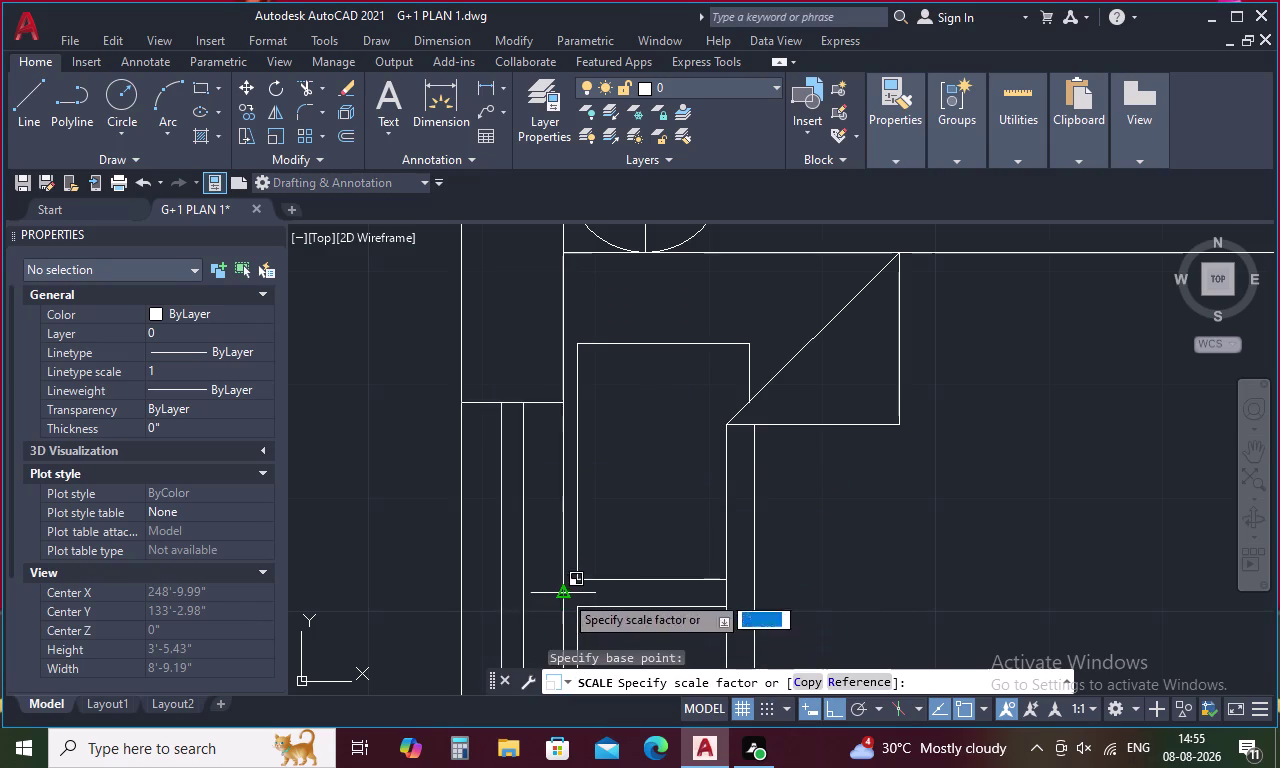
scroll(down, 3)
middle_drag(560, 412, 571, 683)
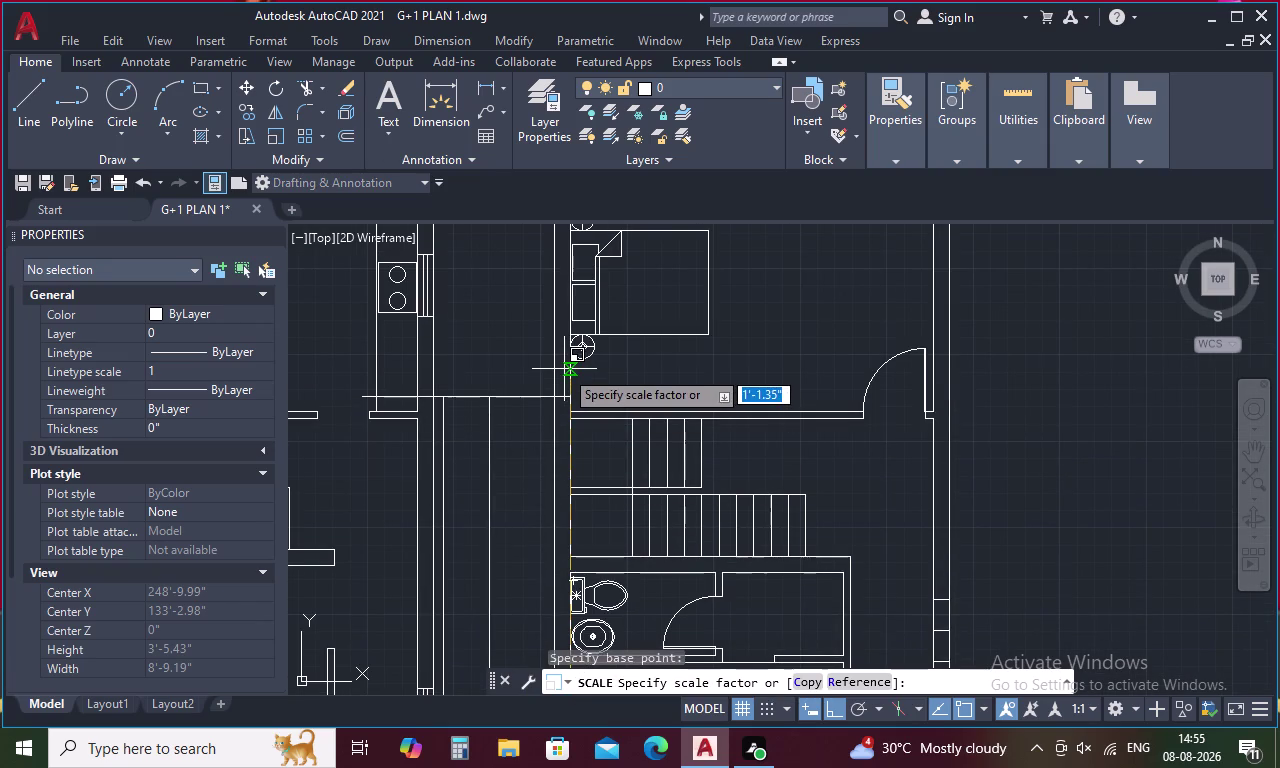
middle_drag(564, 369, 564, 629)
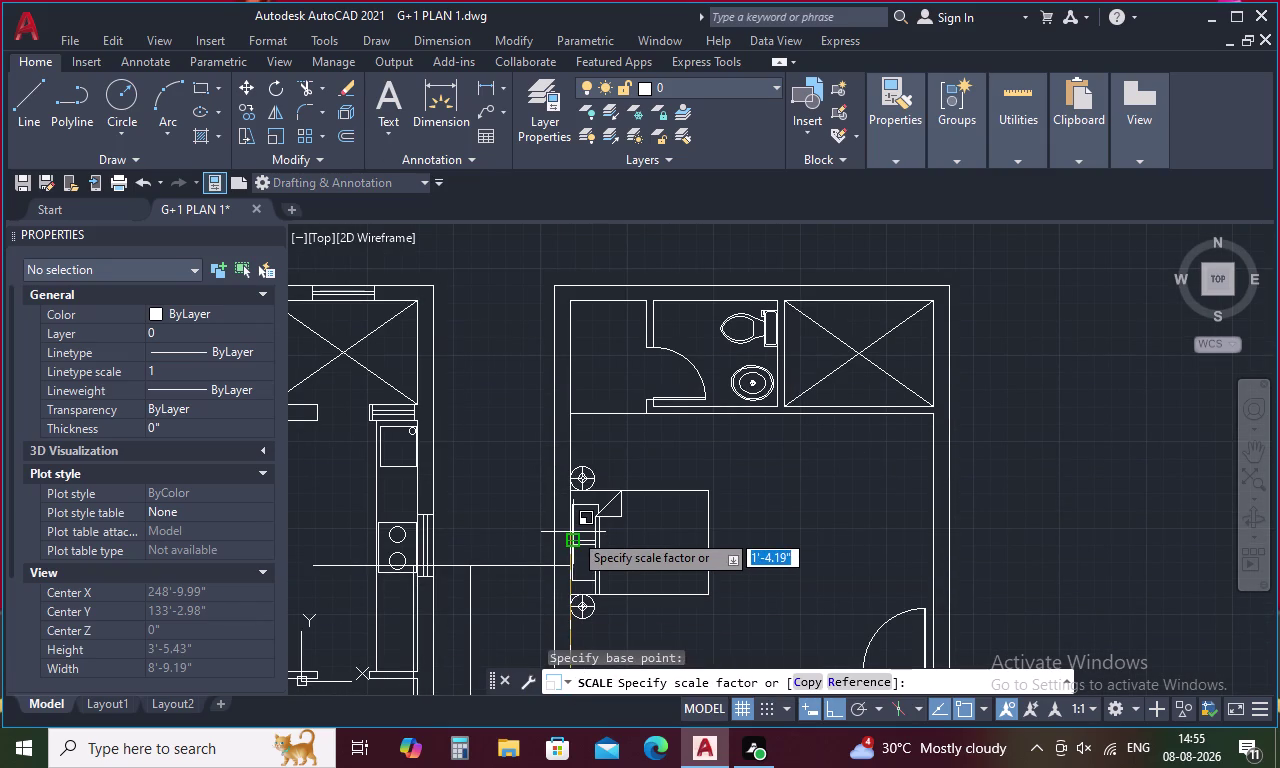
key(Escape)
scroll(down, 3)
middle_drag(567, 539, 523, 251)
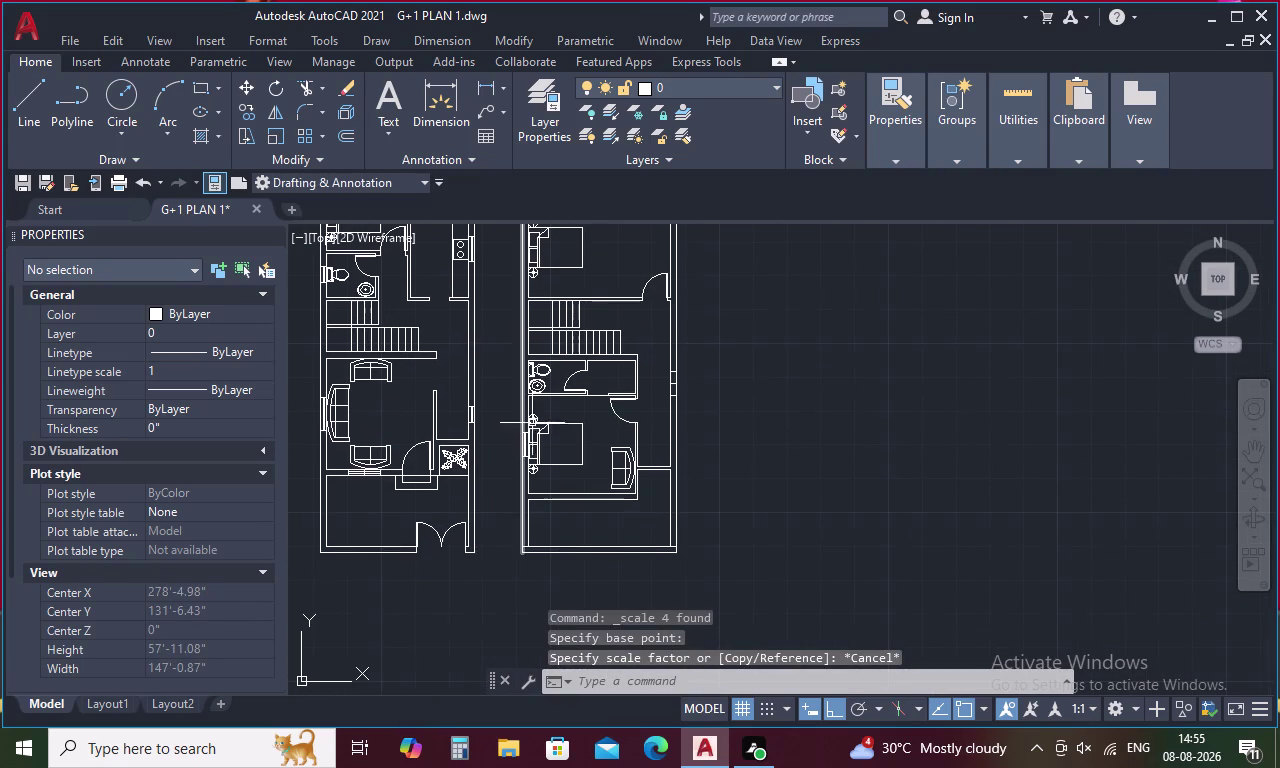
scroll(up, 3)
drag(530, 373, 500, 423)
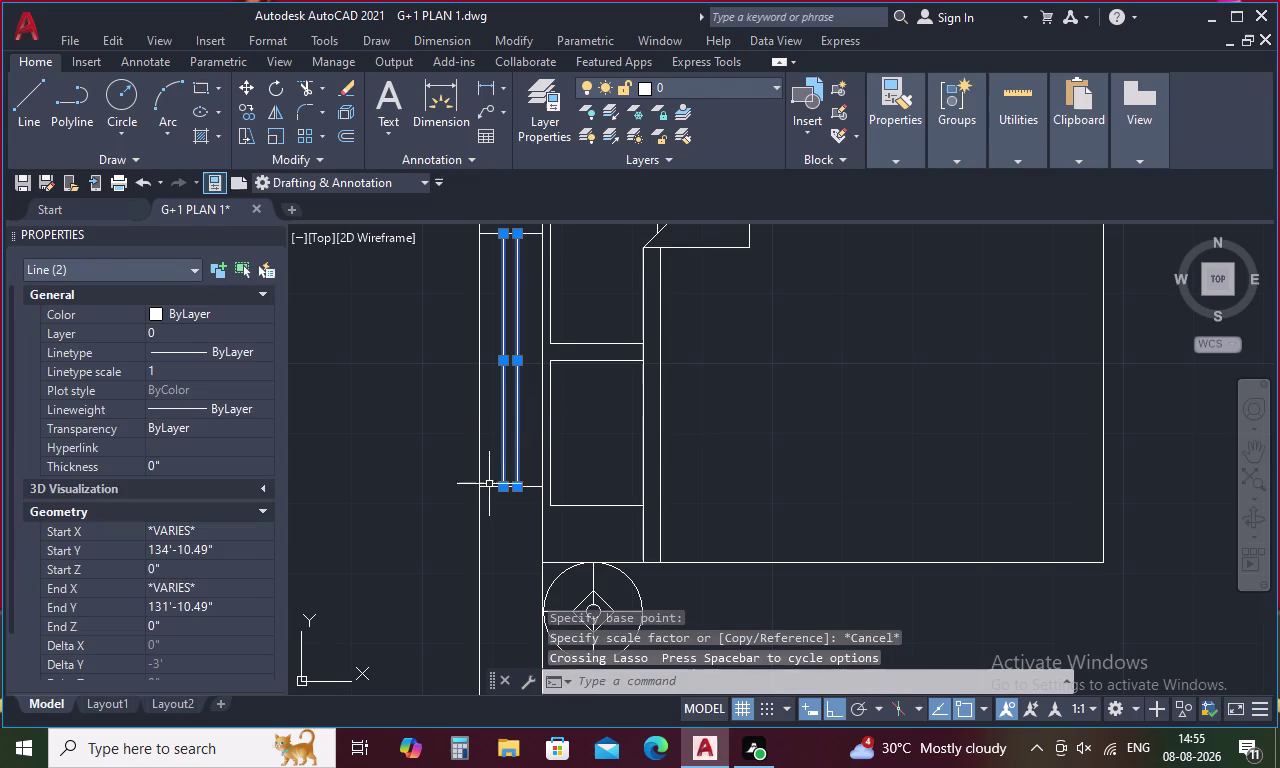
Select all the dashed lines of the bedside window.
click(490, 478)
drag(490, 478, 490, 498)
click(490, 505)
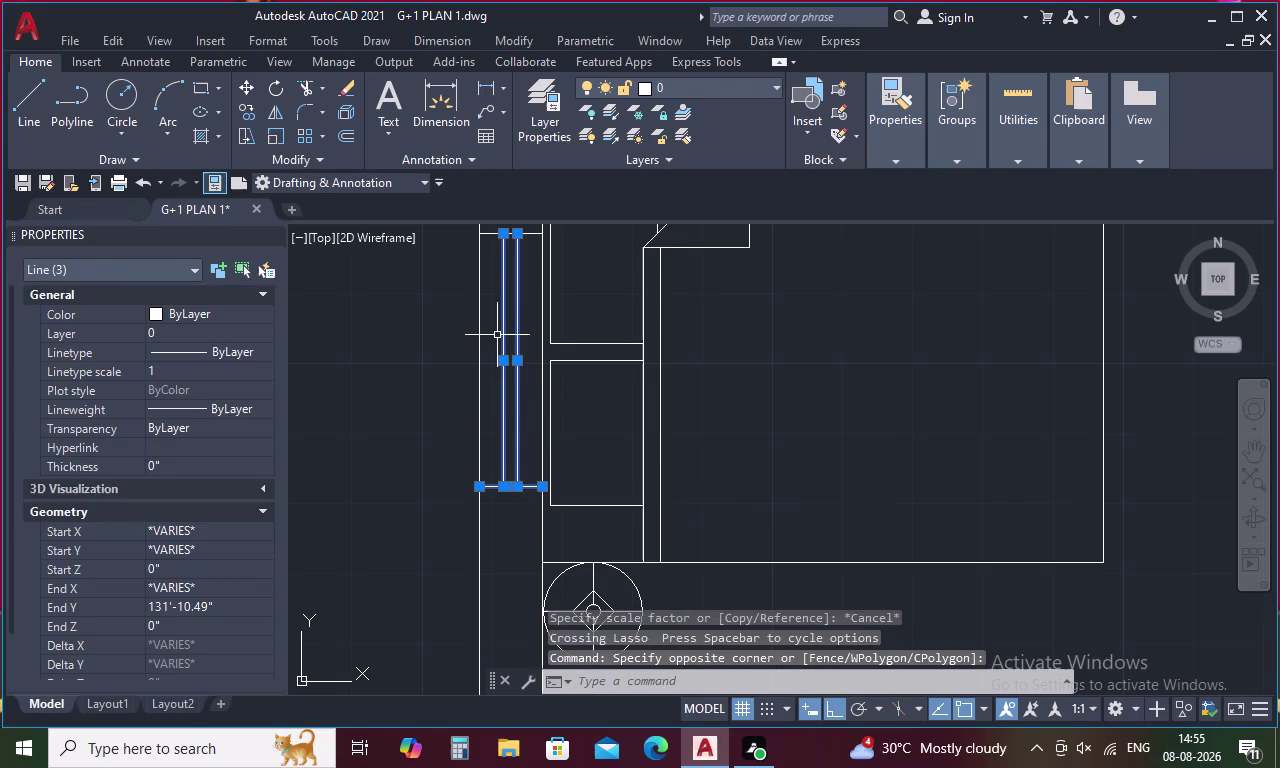
drag(497, 335, 498, 504)
middle_drag(512, 415, 512, 580)
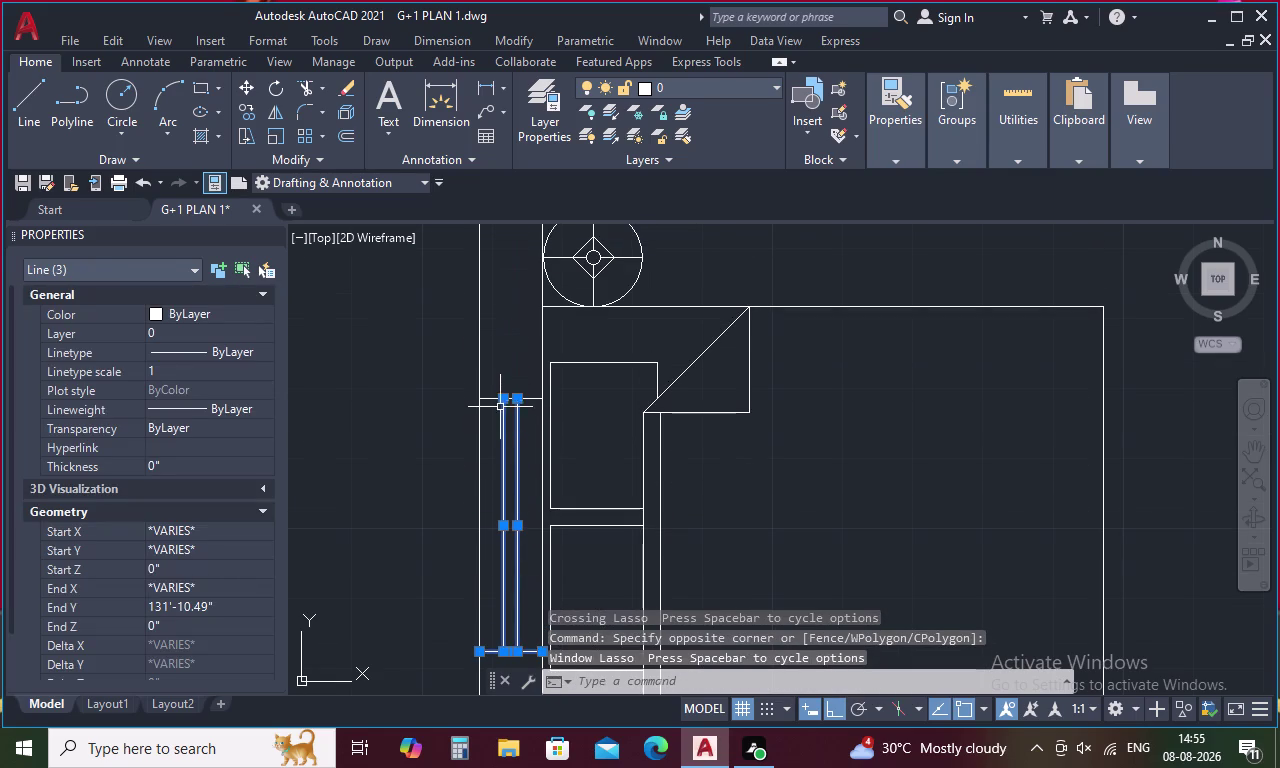
scroll(up, 3)
drag(496, 386, 496, 401)
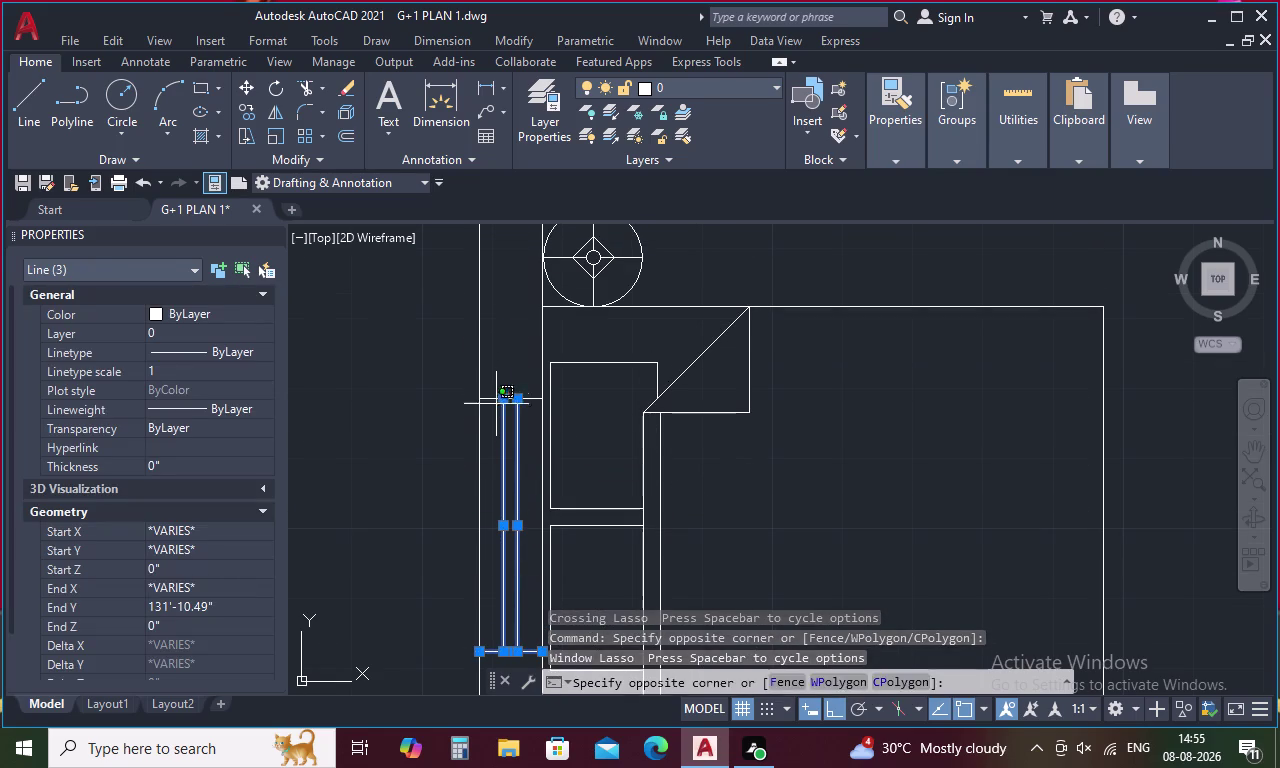
drag(496, 401, 496, 418)
Copy the window lines onto the top bedroom wall window of the right-hand plan.
right_click(496, 418)
click(570, 438)
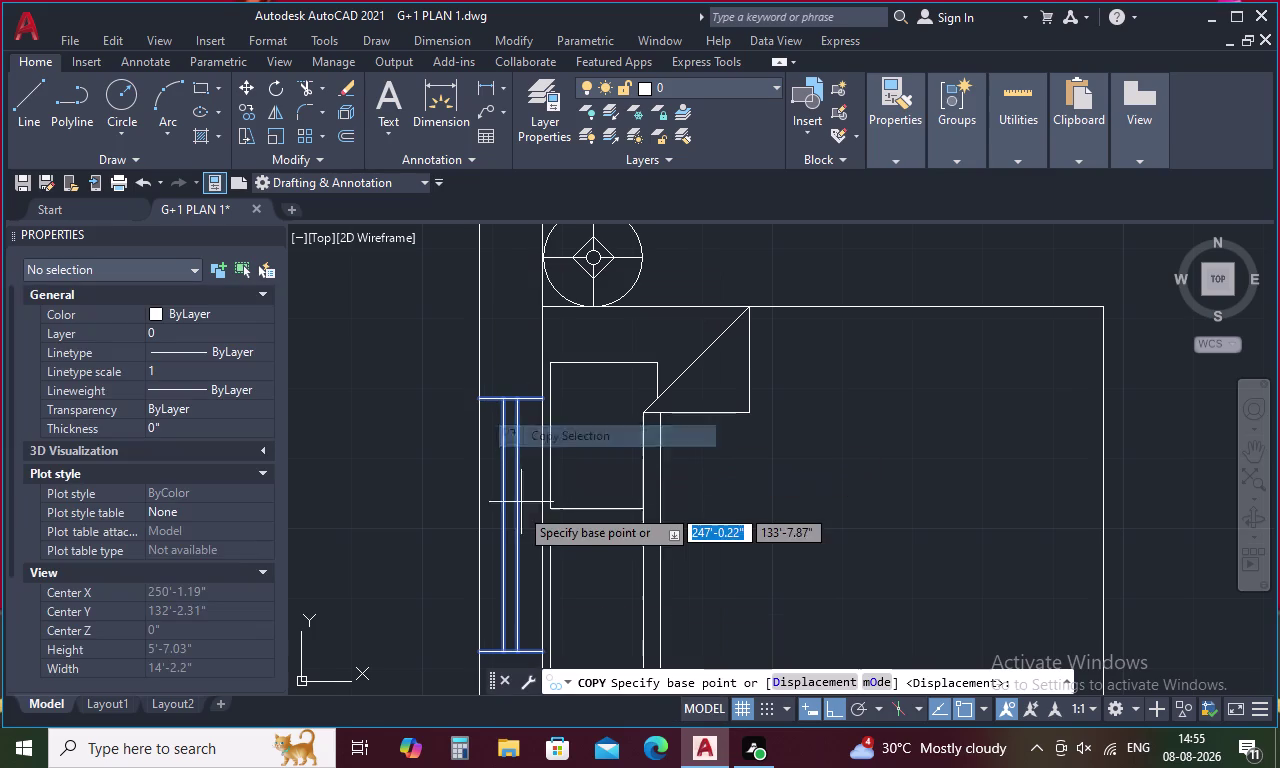
click(540, 516)
scroll(down, 3)
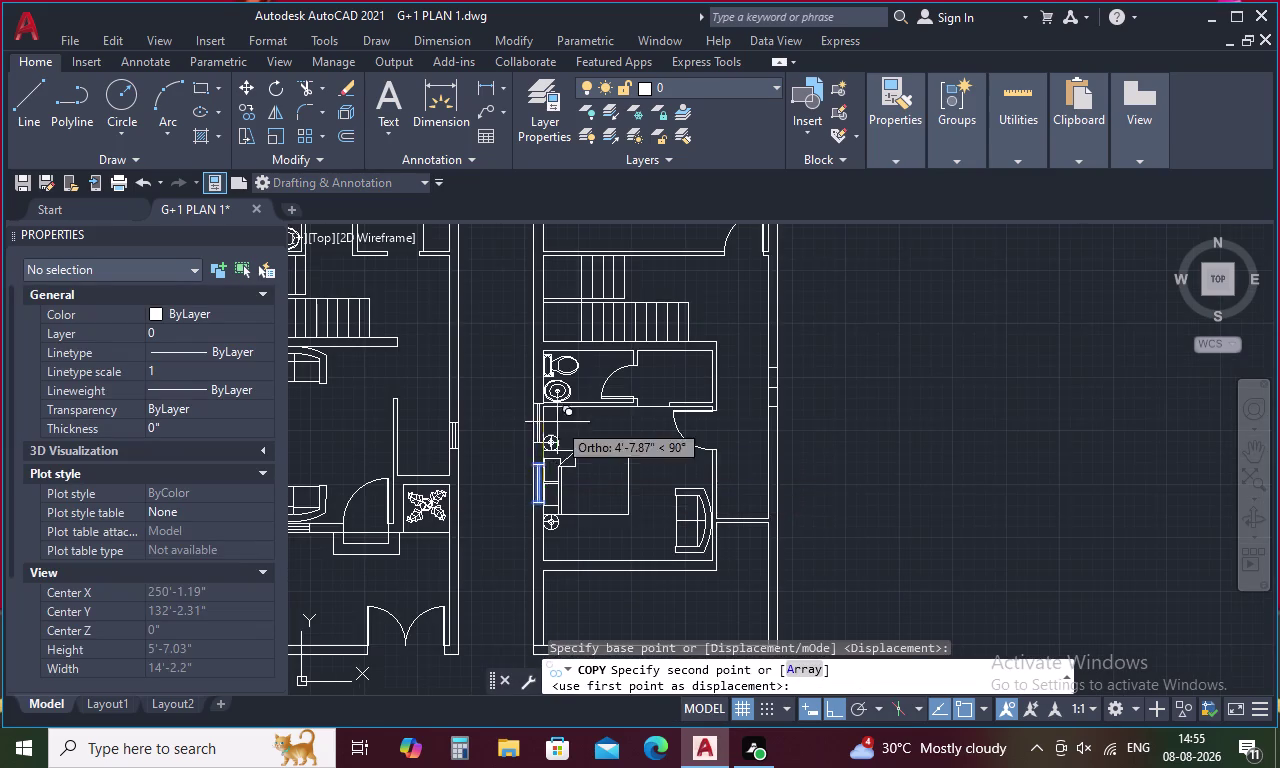
middle_drag(557, 422, 591, 599)
middle_drag(616, 396, 642, 669)
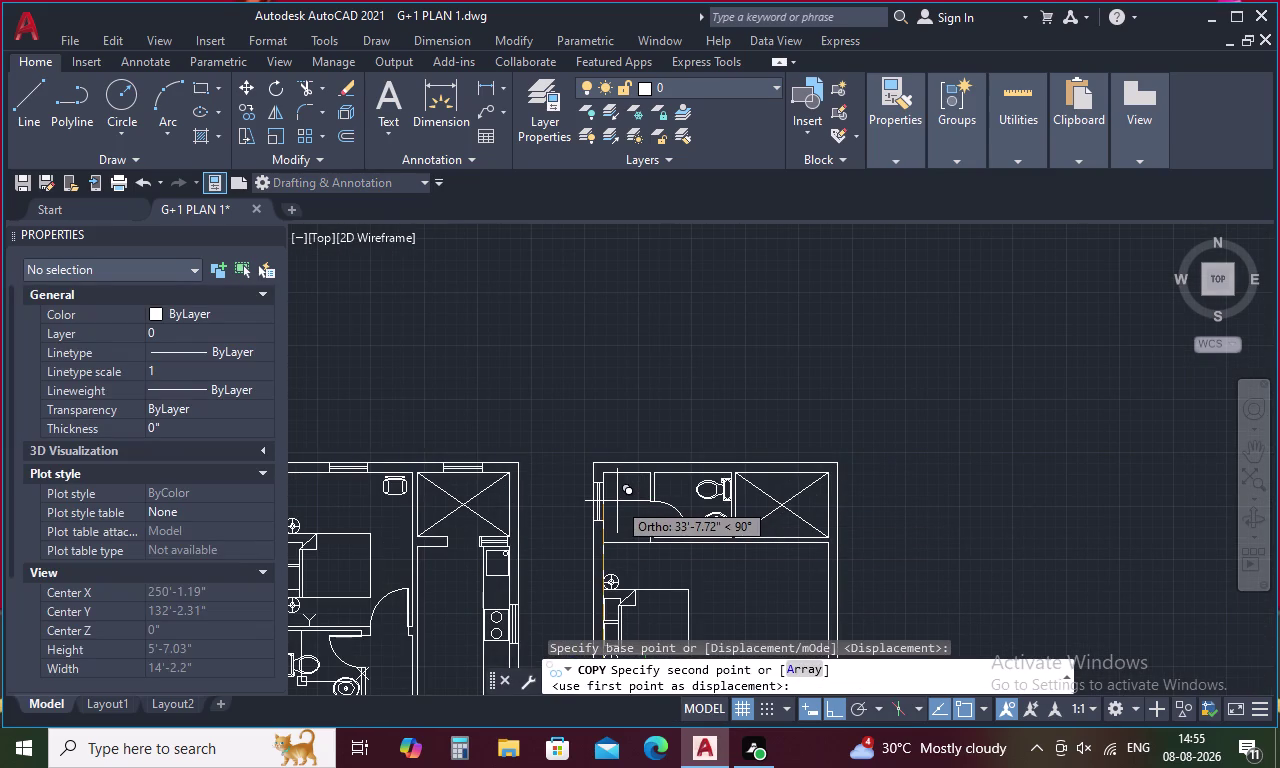
middle_drag(609, 557, 612, 429)
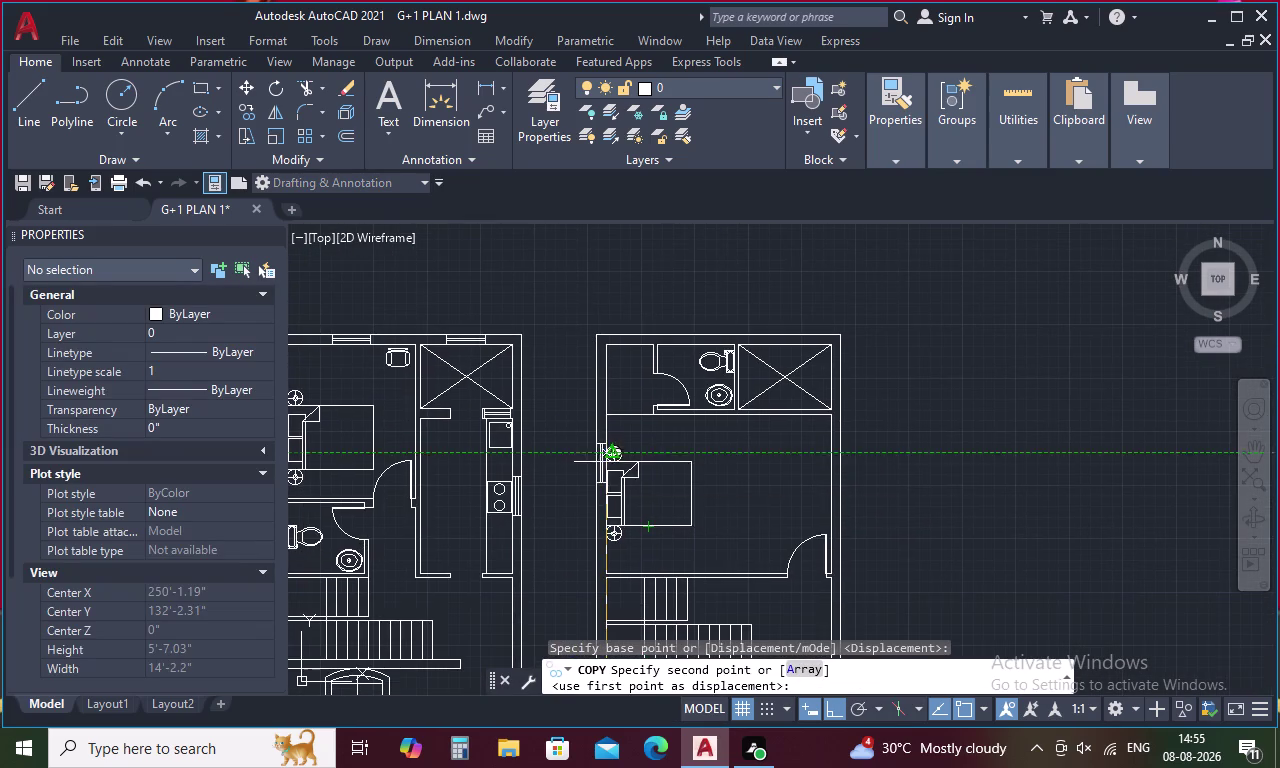
scroll(up, 3)
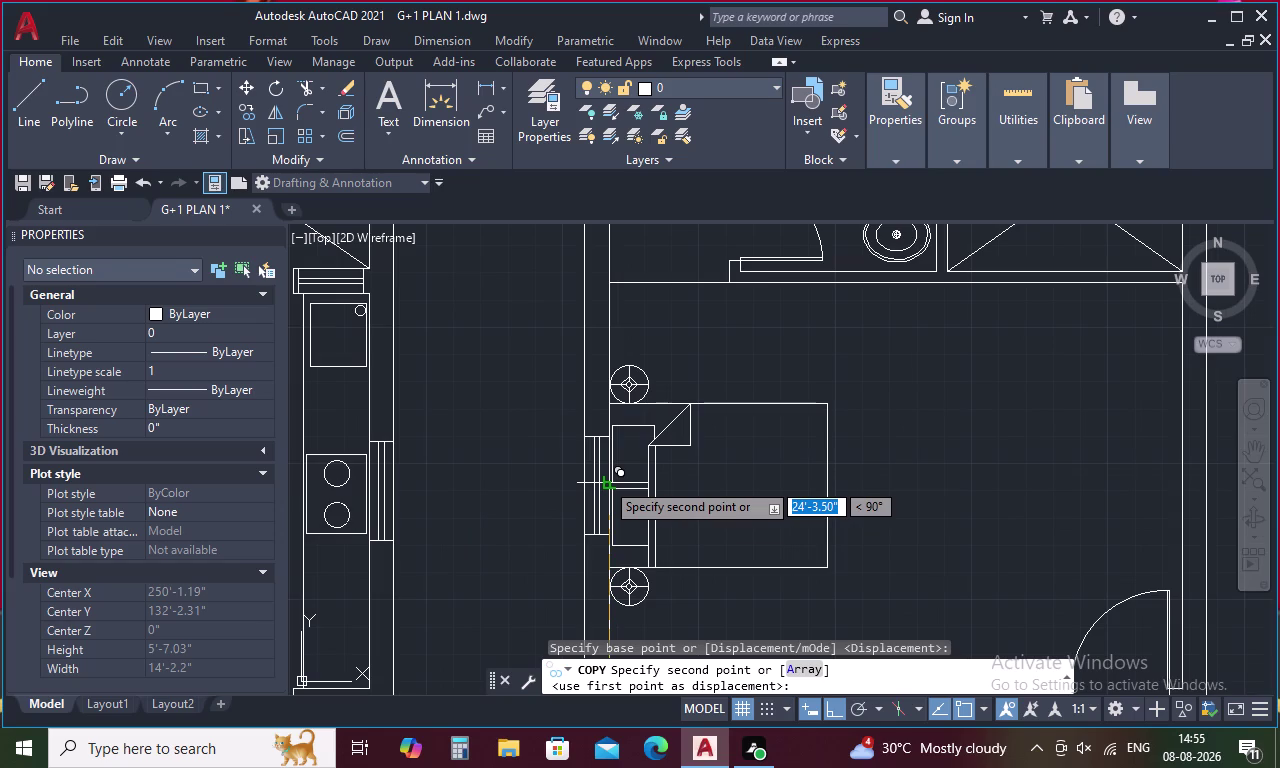
click(605, 481)
key(Escape)
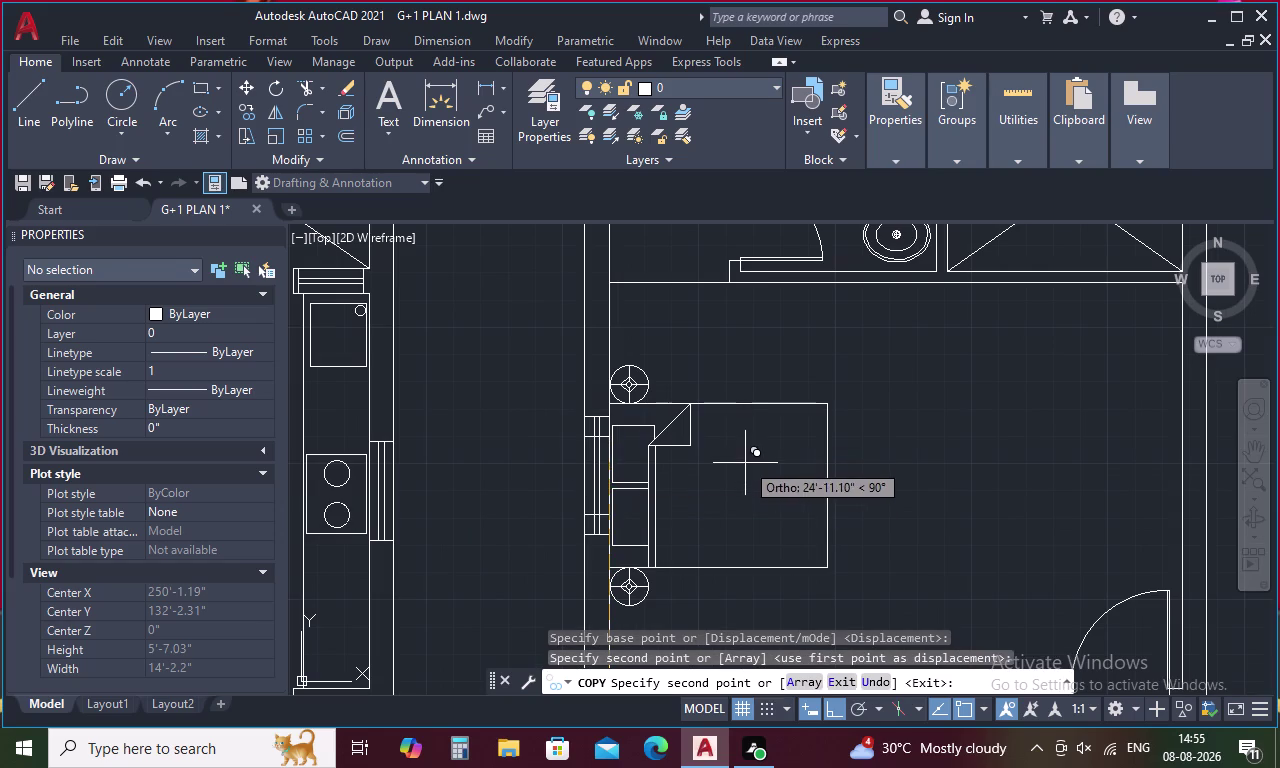
scroll(down, 3)
middle_drag(738, 494, 650, 363)
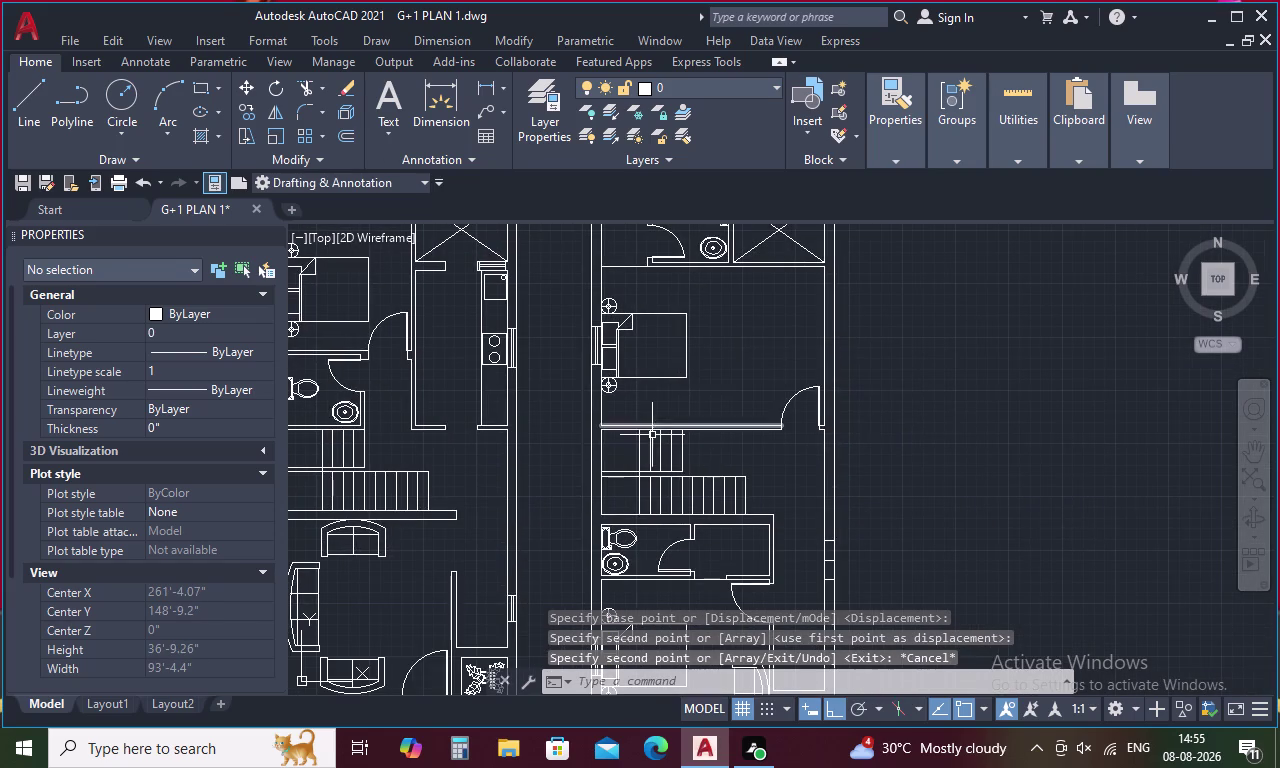
middle_drag(653, 436, 612, 394)
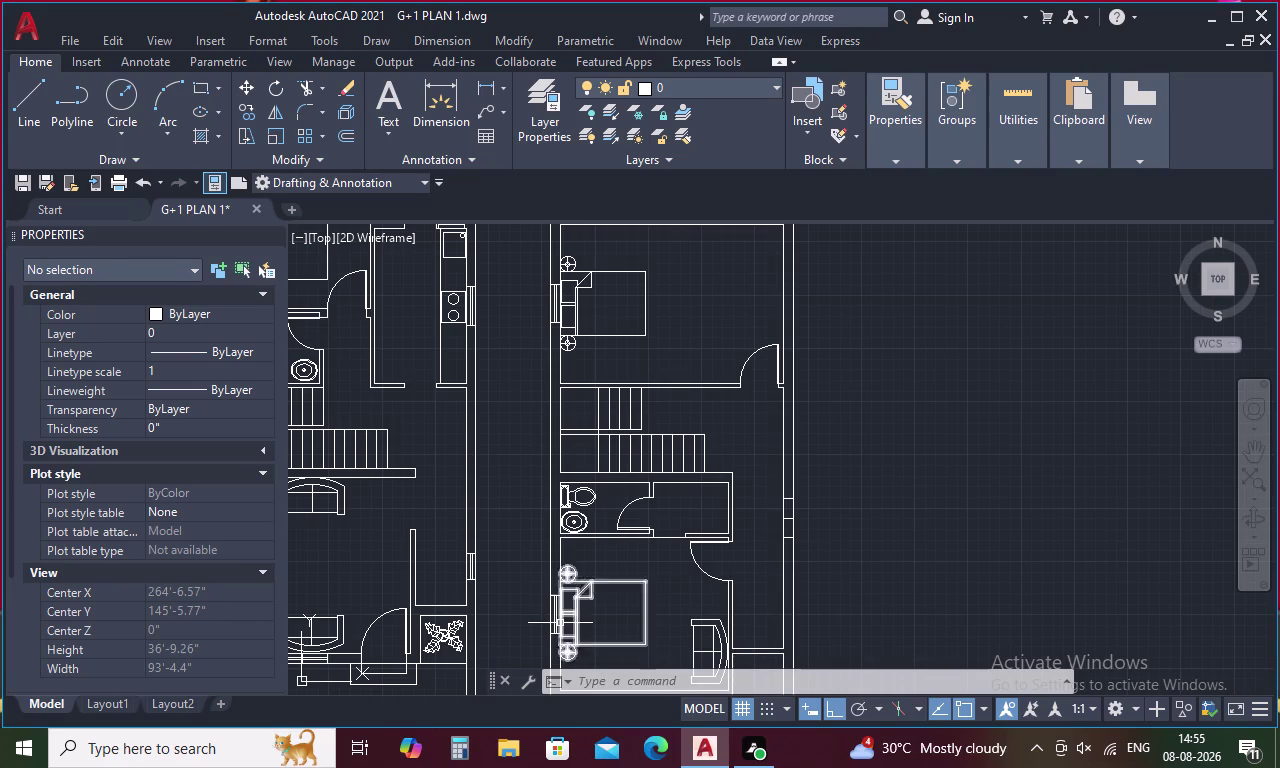
scroll(up, 3)
Copy the four window lines into the nearby wall window opening.
drag(569, 548, 538, 594)
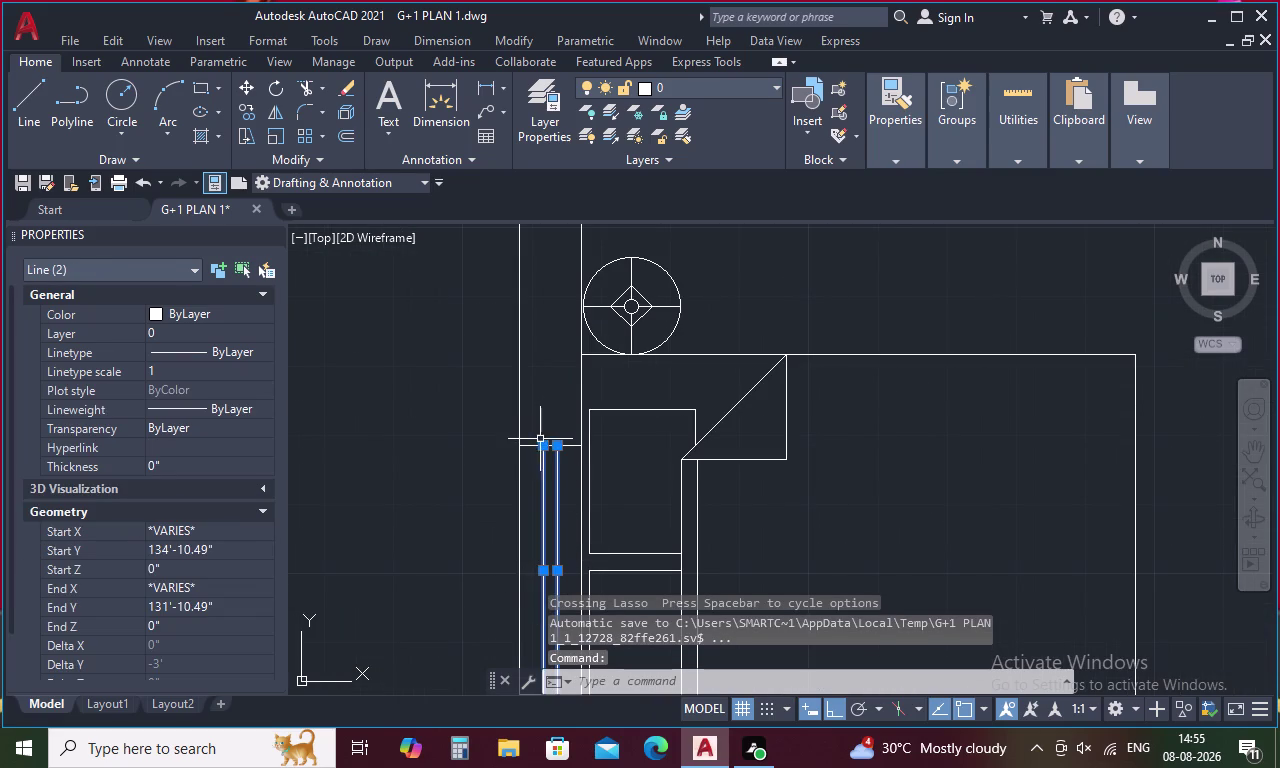
click(531, 445)
middle_drag(545, 467, 553, 331)
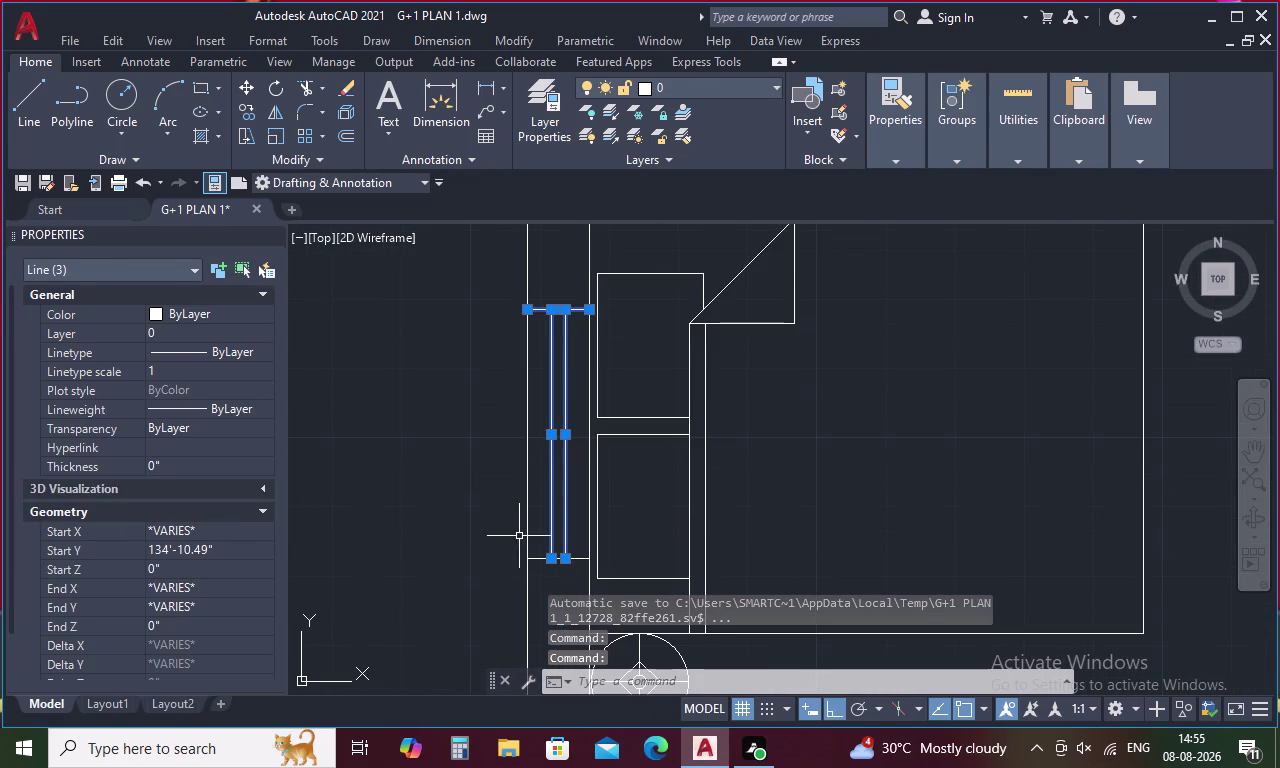
click(543, 561)
right_click(543, 561)
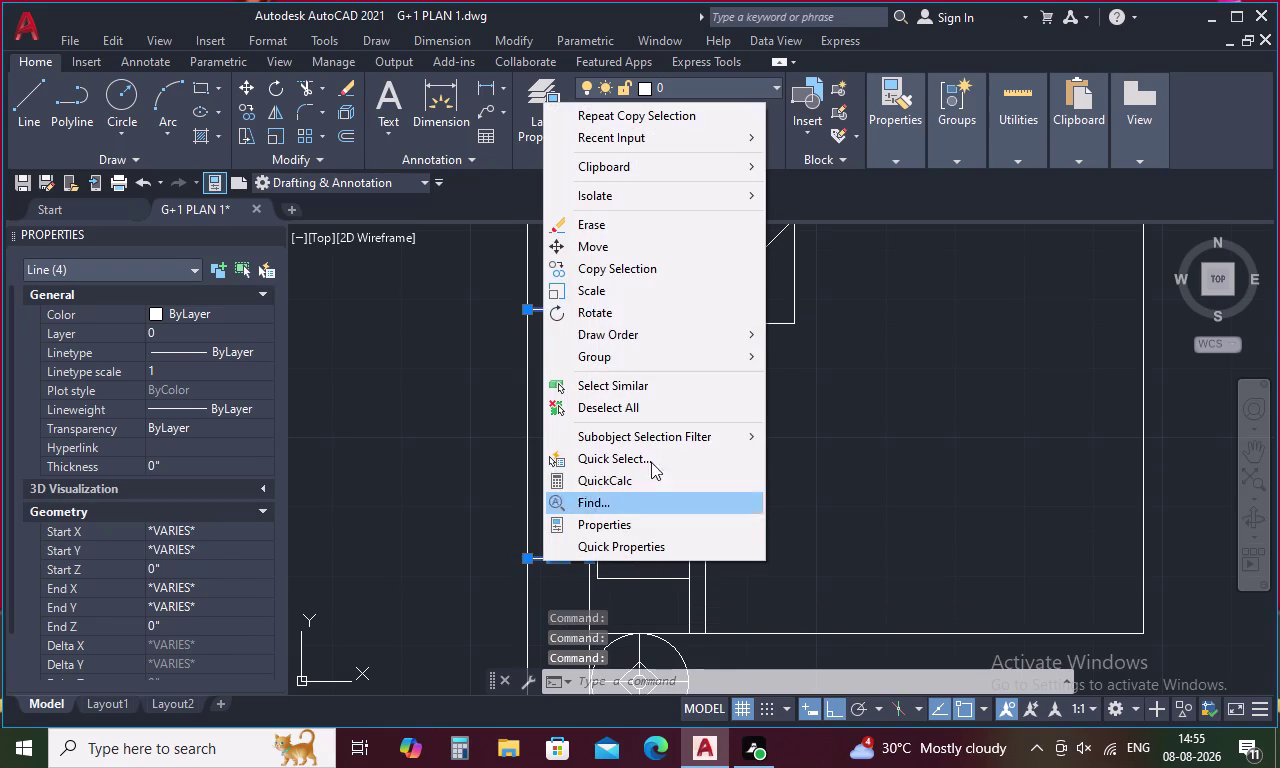
click(633, 269)
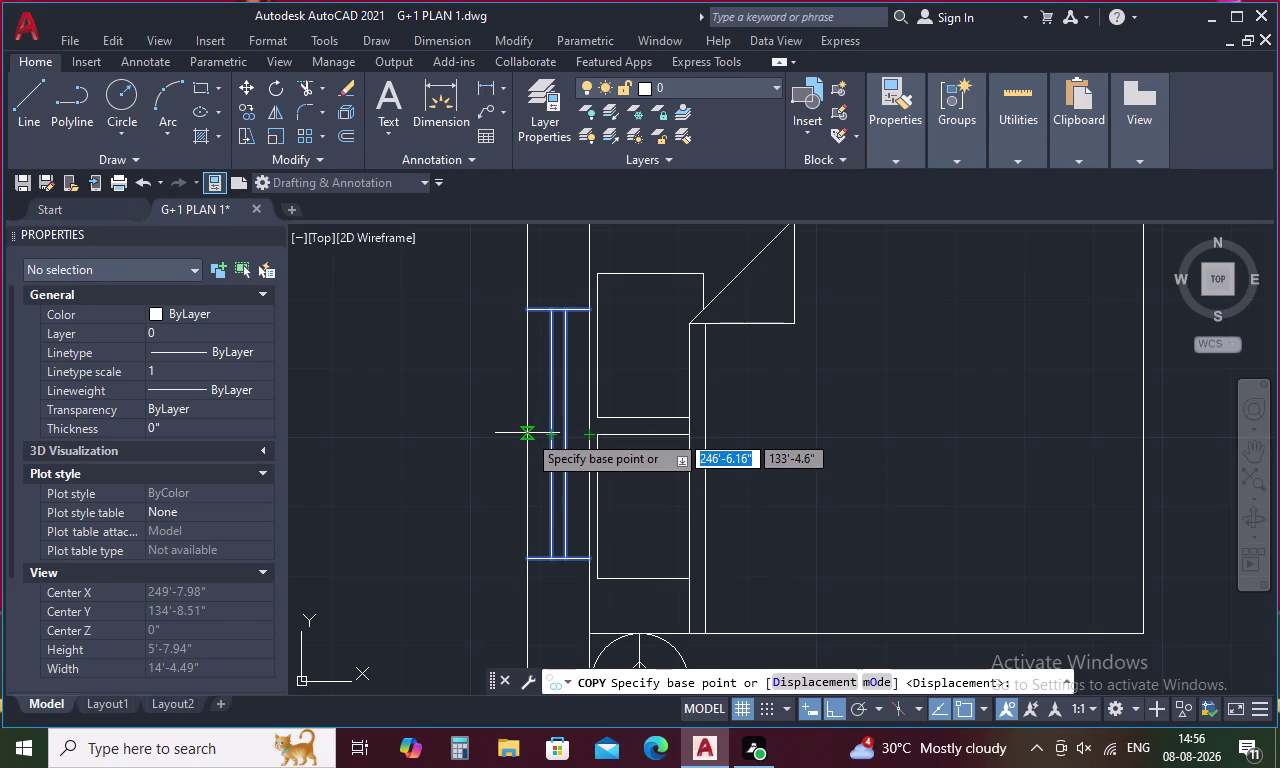
click(529, 435)
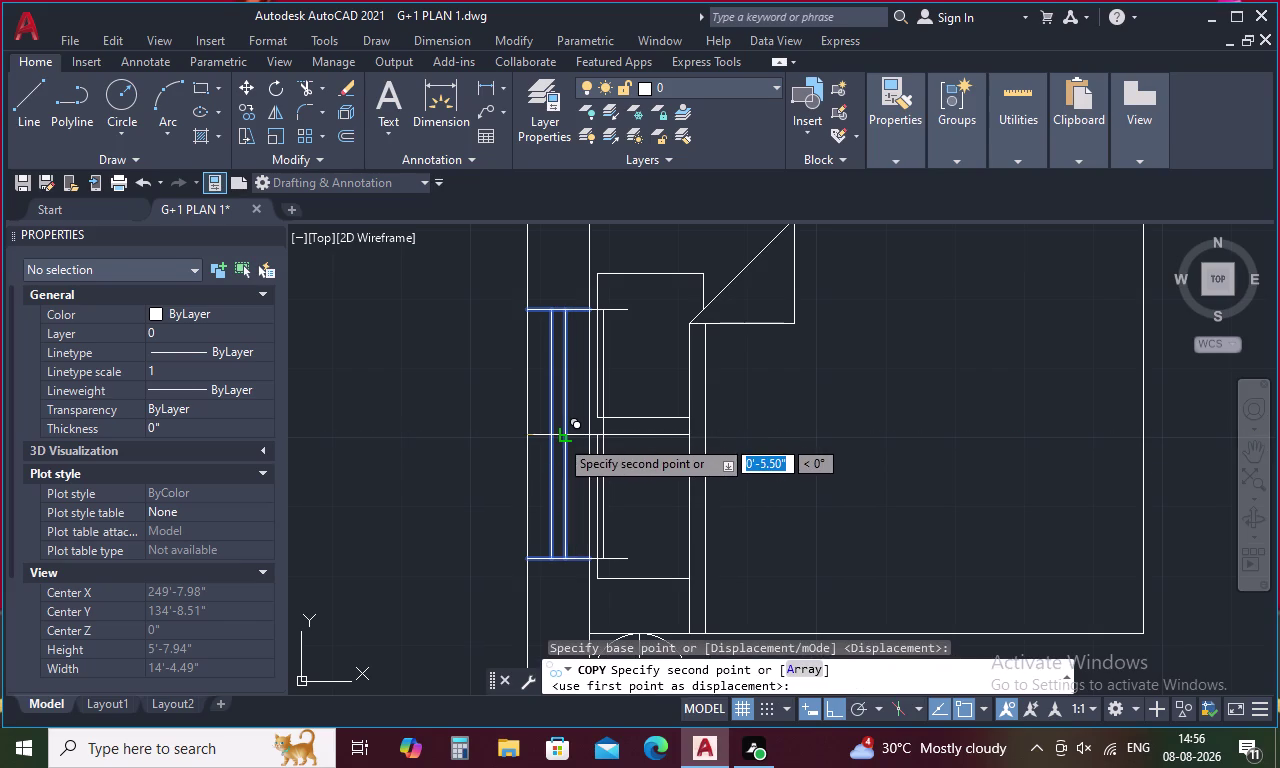
scroll(down, 3)
middle_drag(693, 445, 299, 518)
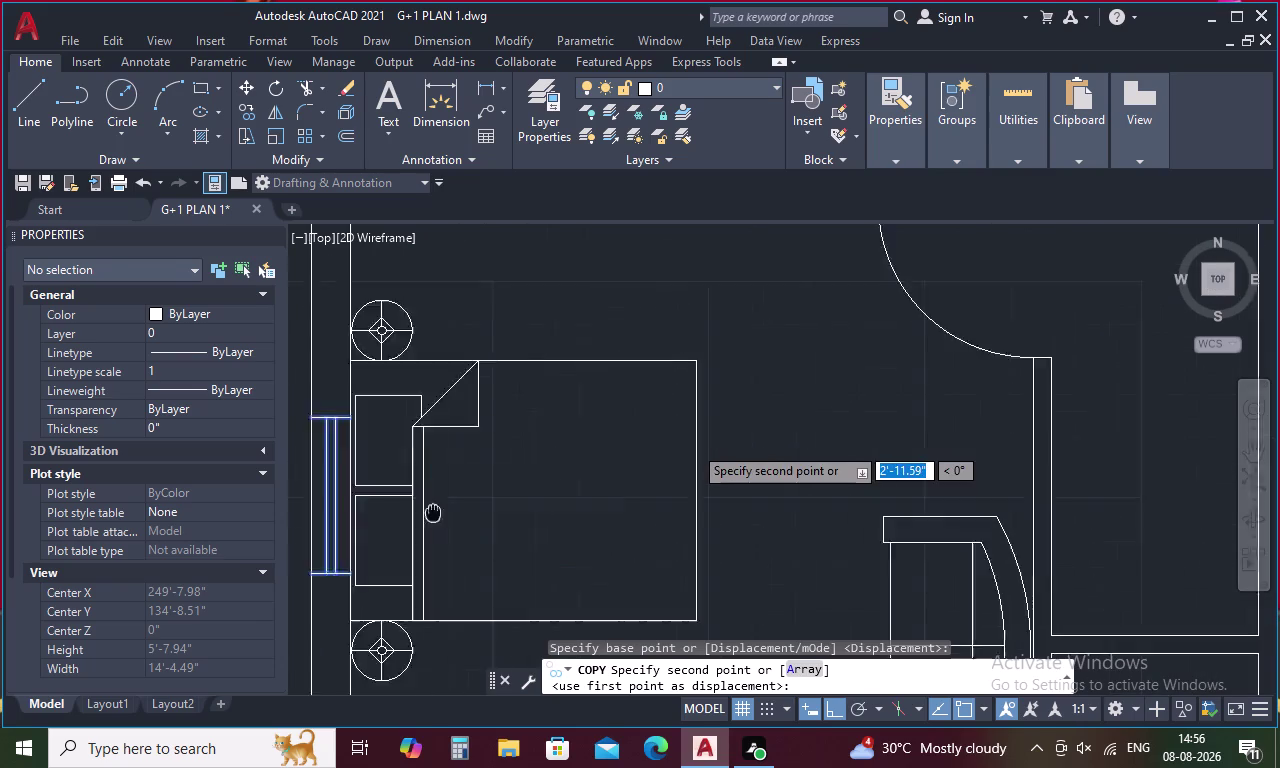
middle_drag(299, 518, 199, 522)
middle_drag(717, 469, 438, 547)
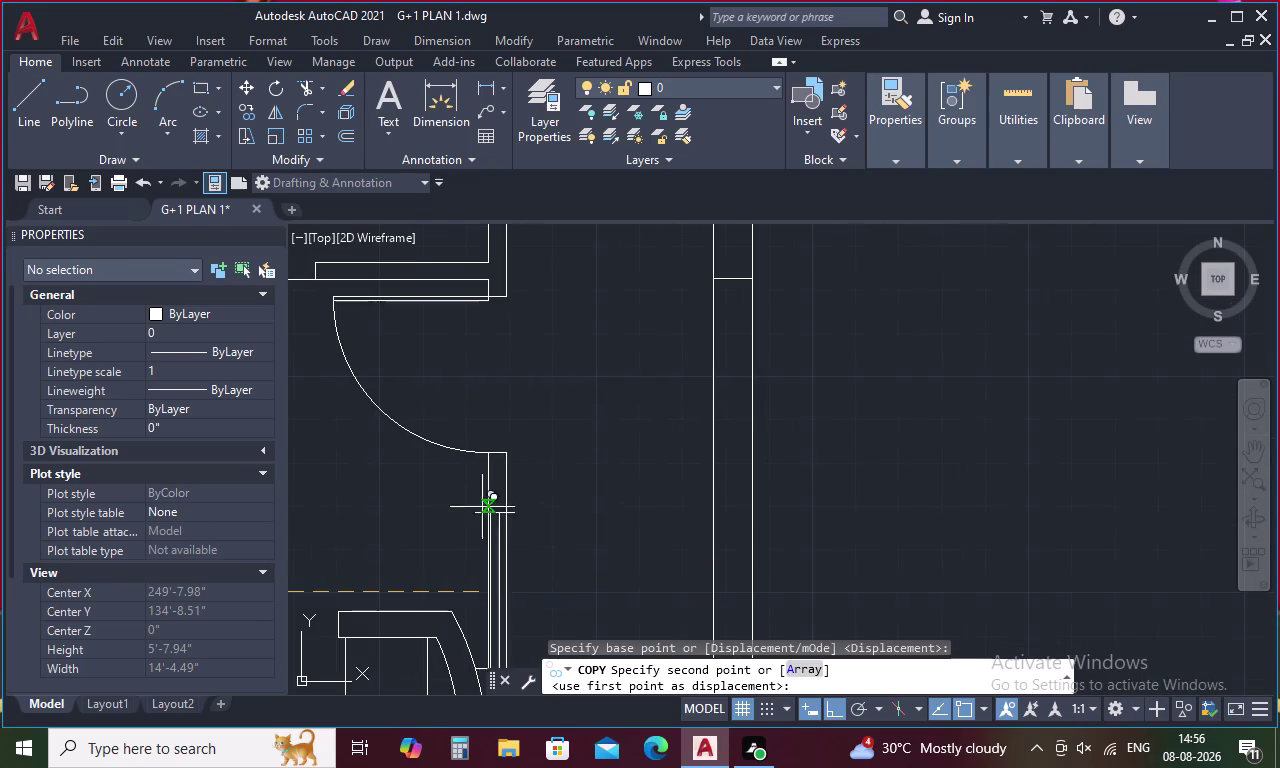
click(715, 280)
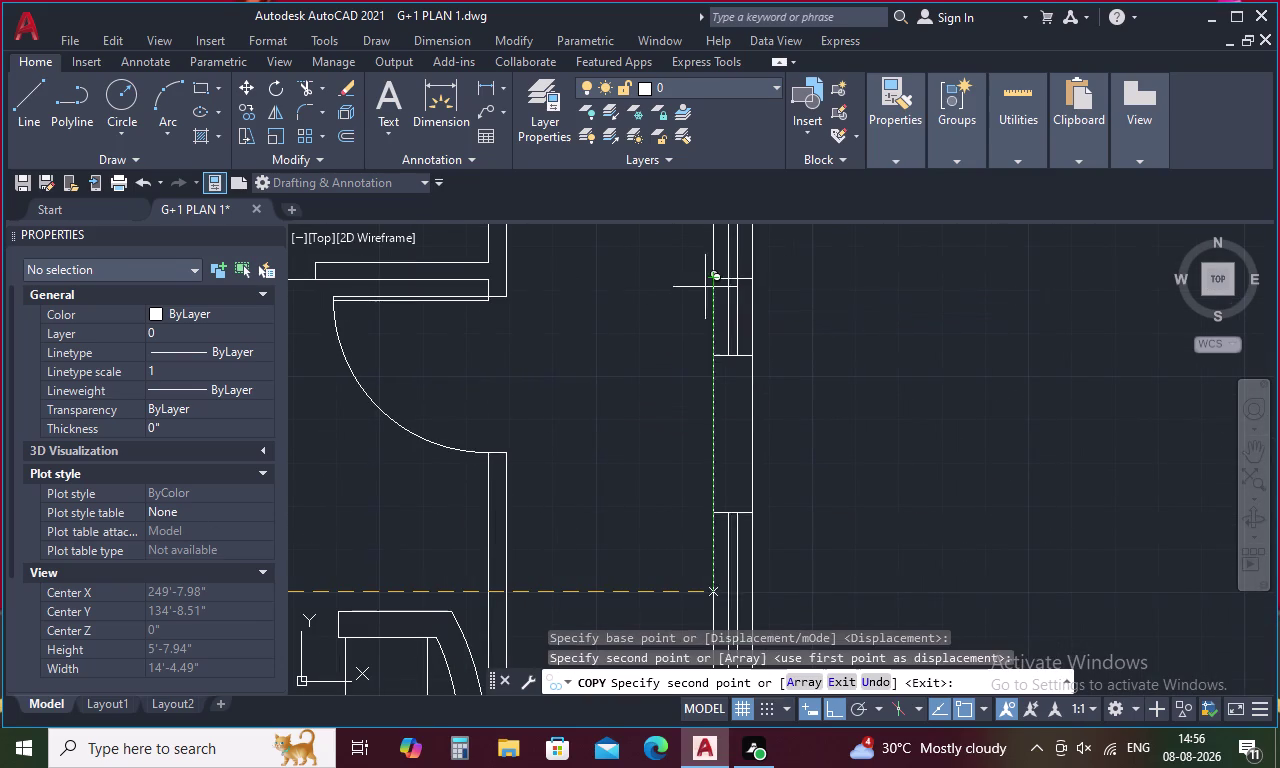
key(Escape)
Erase the stray extra line in the copied window.
scroll(down, 3)
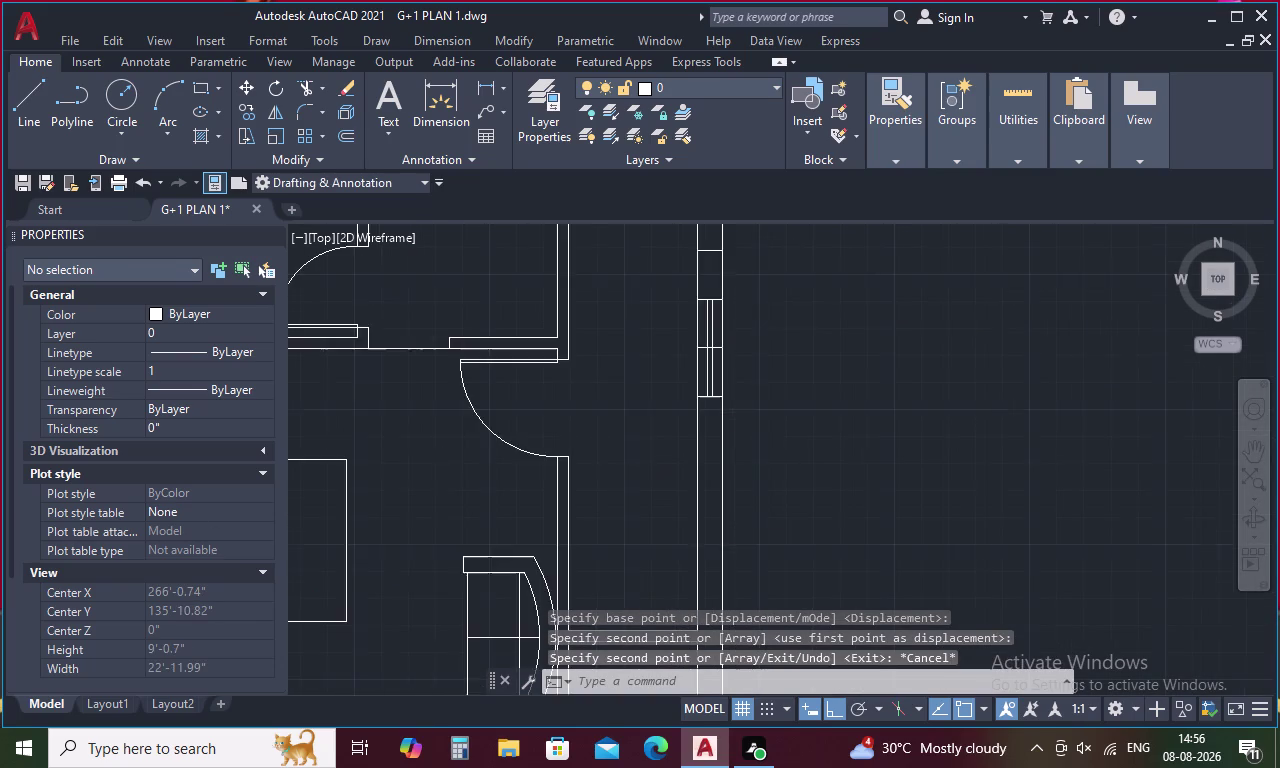
scroll(up, 3)
middle_drag(696, 396, 696, 423)
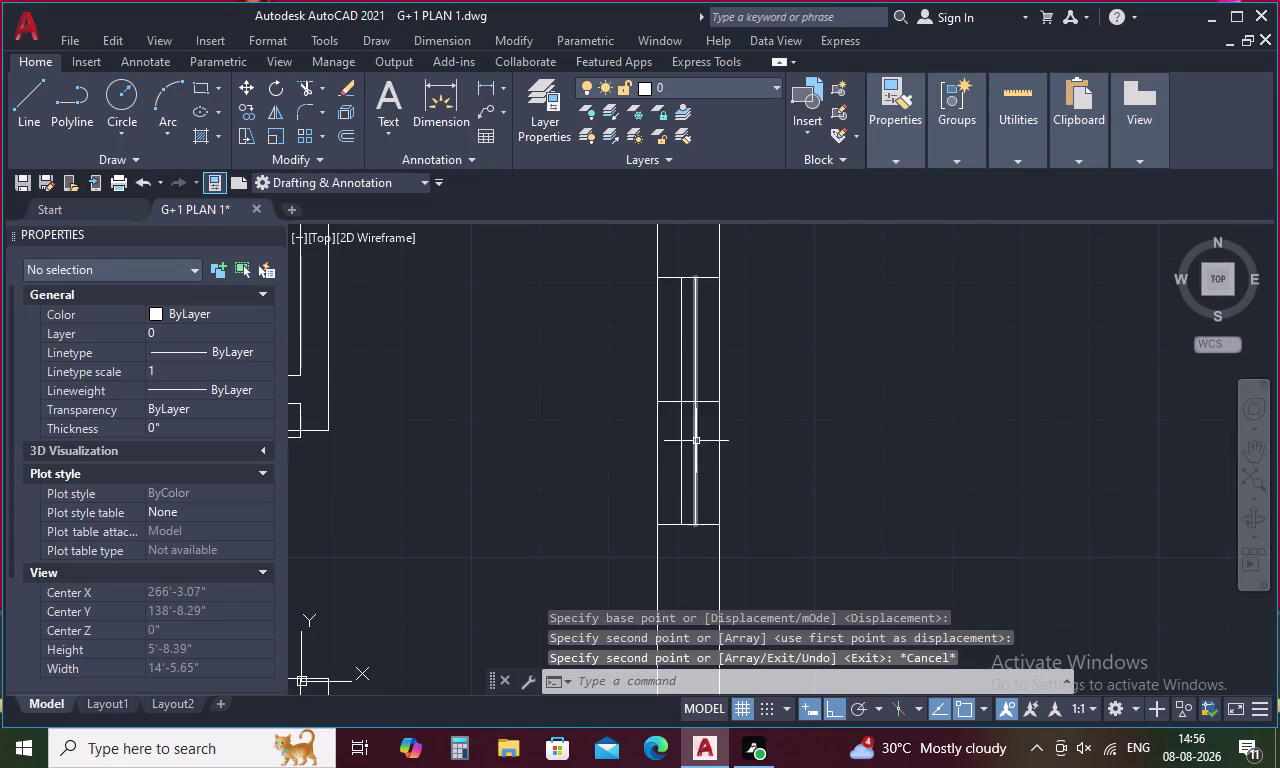
scroll(up, 3)
scroll(down, 3)
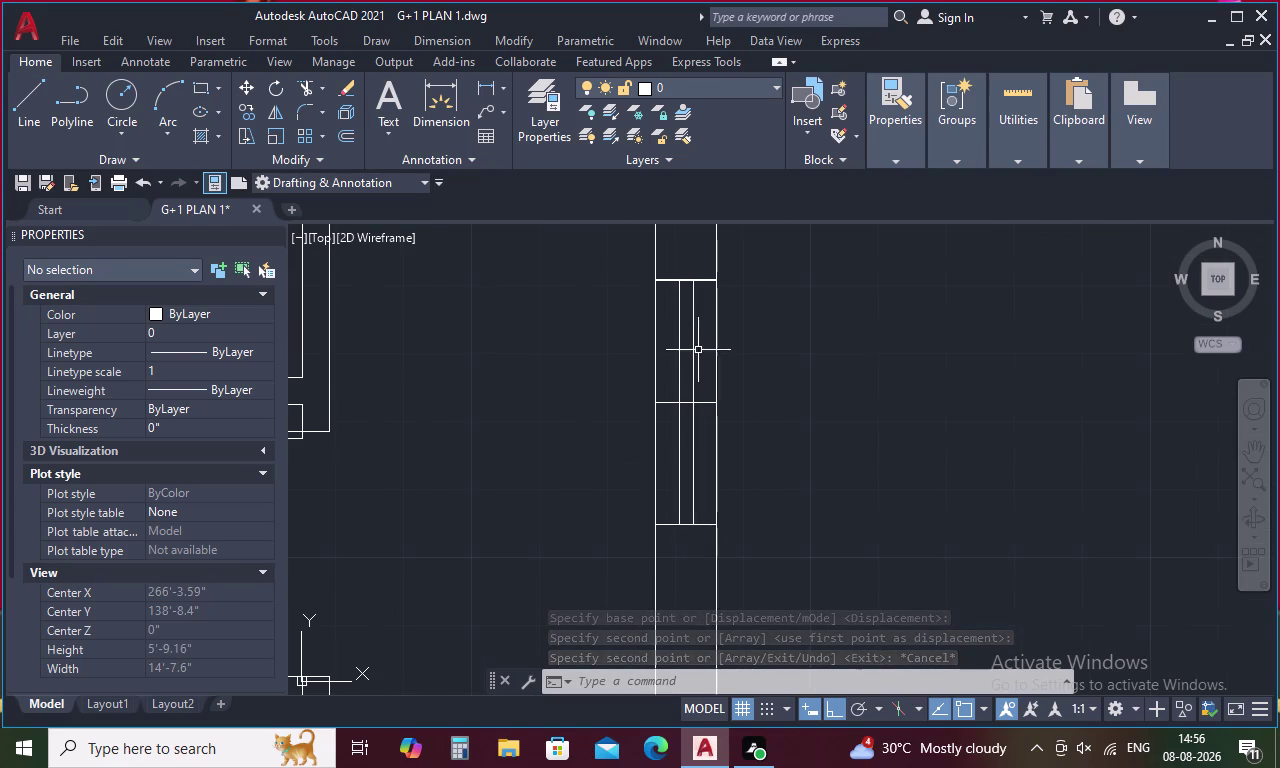
scroll(up, 3)
scroll(down, 3)
middle_drag(690, 278, 692, 462)
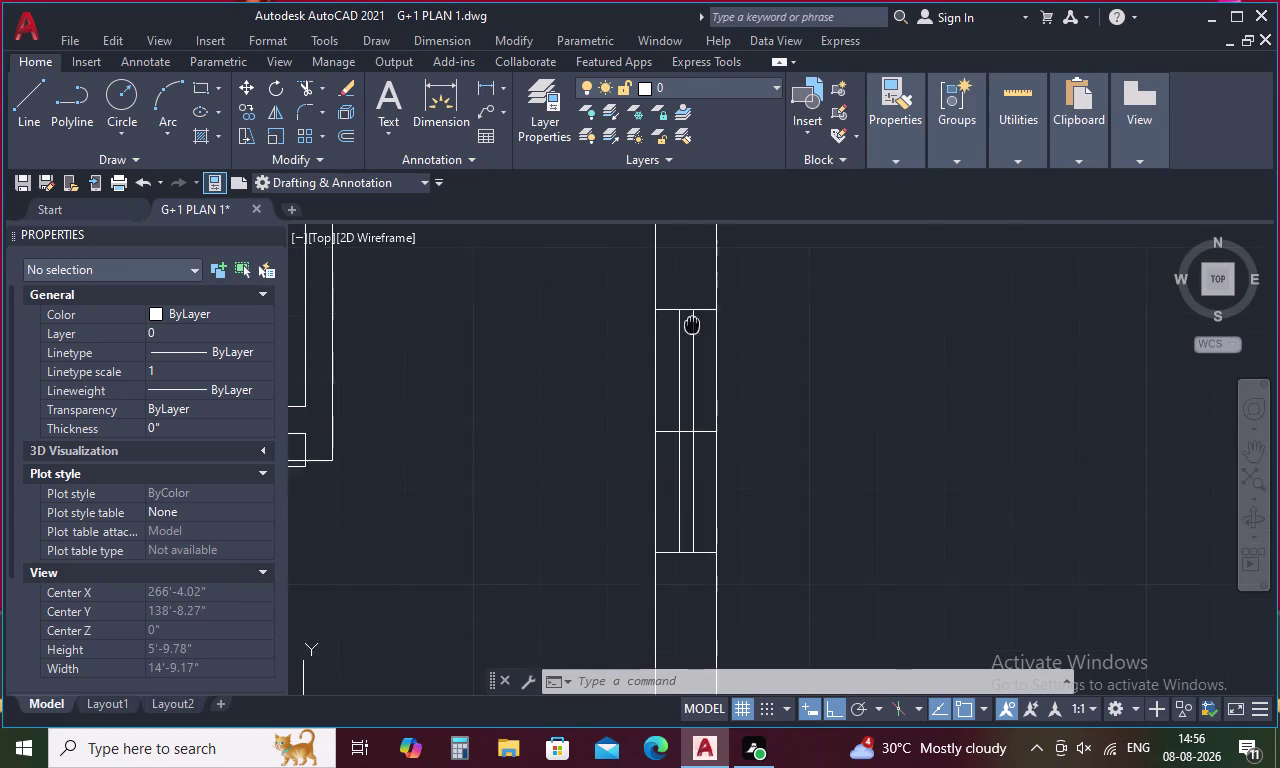
middle_drag(692, 462, 693, 629)
drag(689, 504, 686, 528)
key(Delete)
scroll(down, 3)
middle_drag(684, 535, 678, 468)
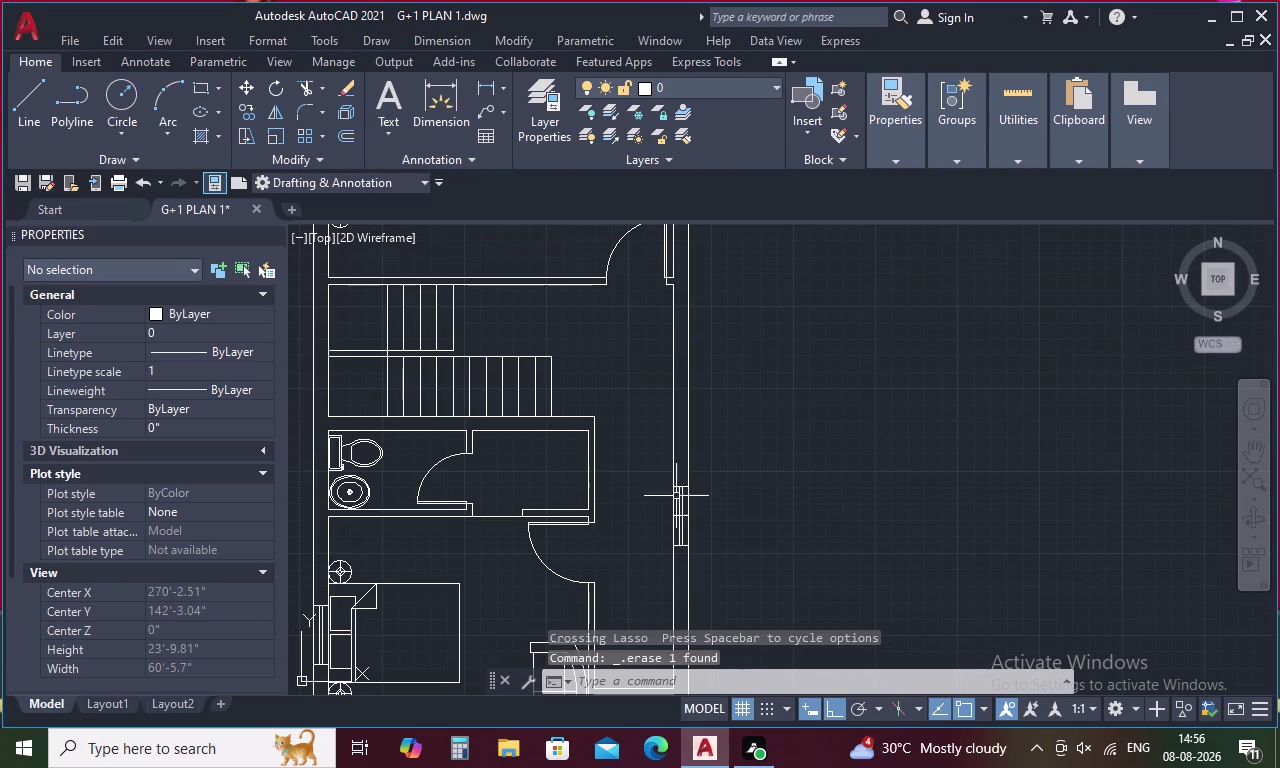
Bring the window opening on the right-hand wall into view.
scroll(up, 3)
scroll(up, 3)
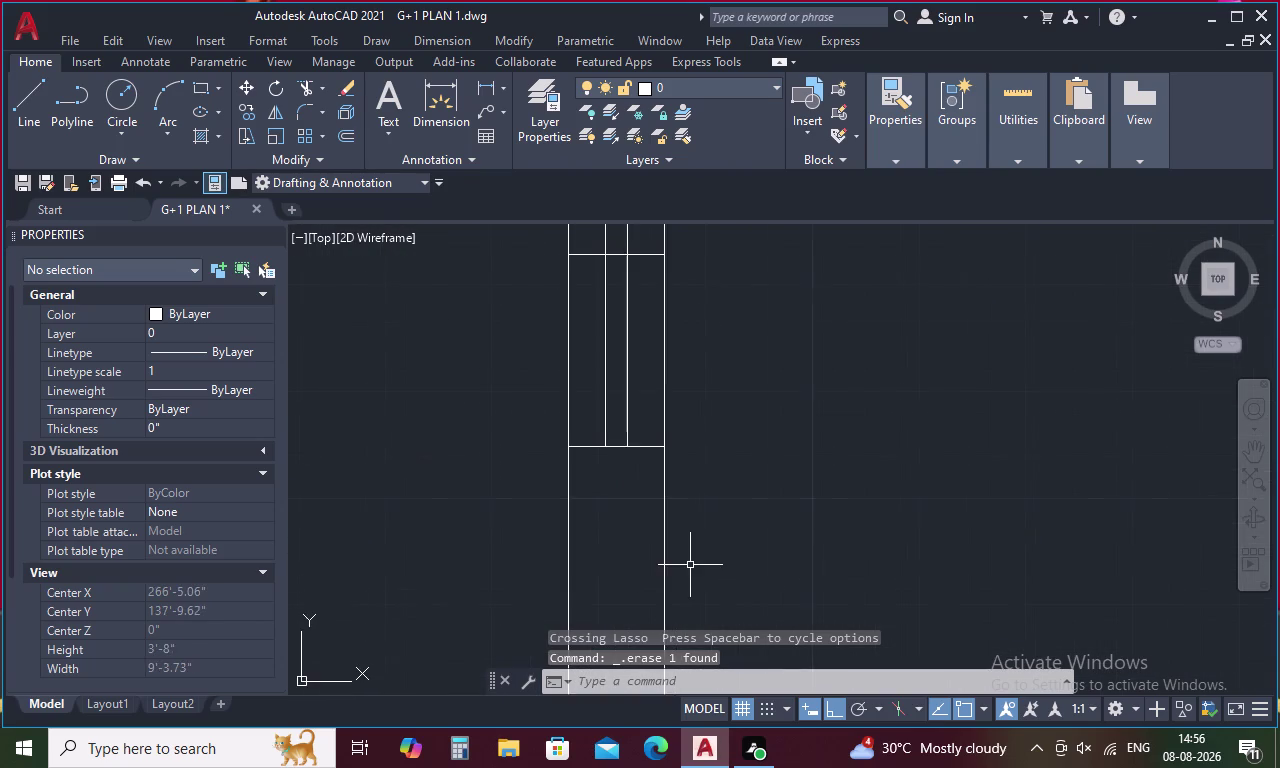
scroll(down, 3)
key(grave)
scroll(down, 3)
middle_drag(688, 570, 619, 360)
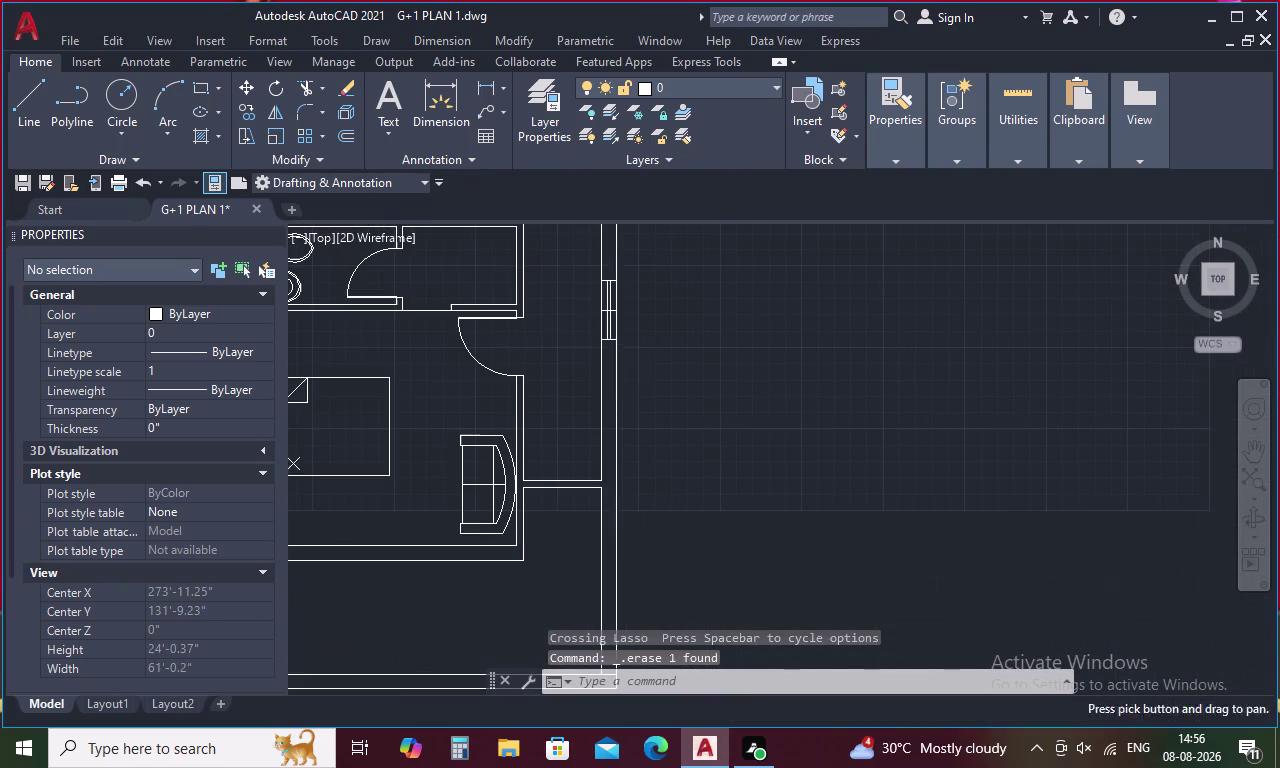
middle_drag(616, 410, 613, 603)
scroll(down, 3)
middle_drag(613, 603, 596, 463)
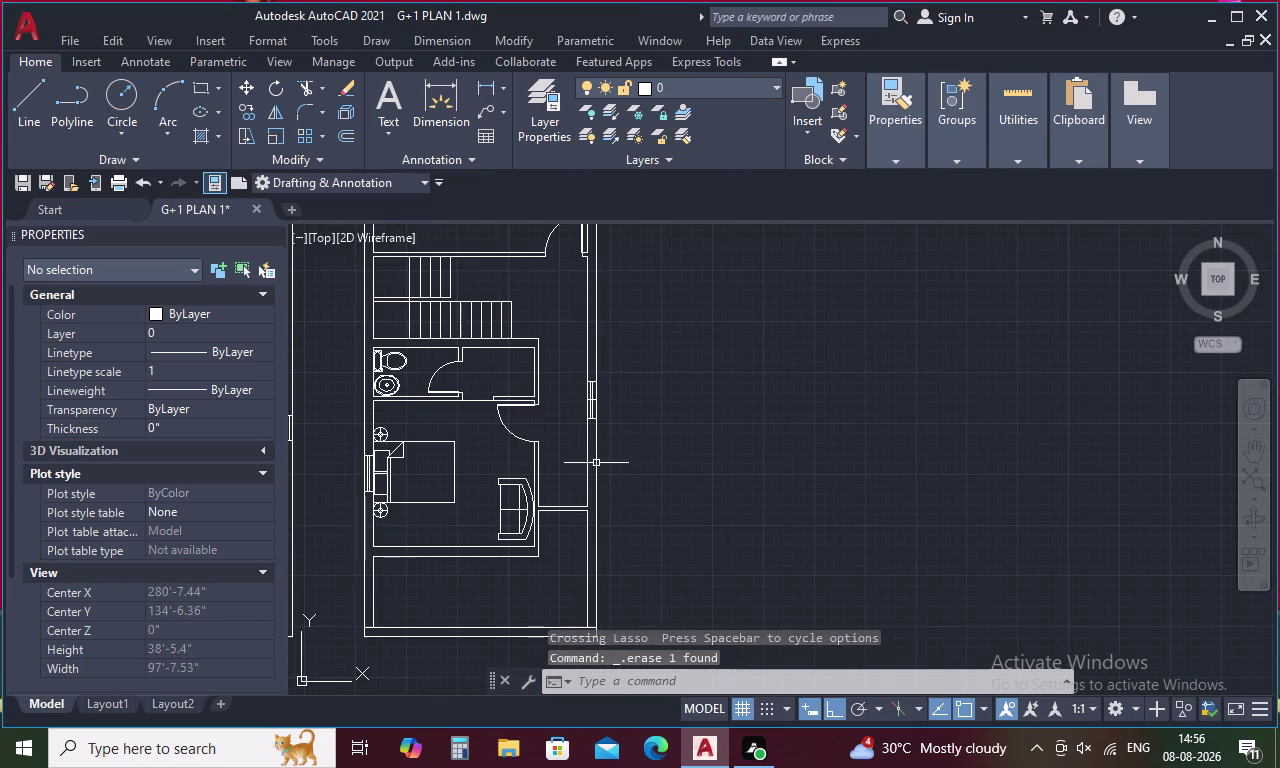
middle_drag(601, 532, 603, 576)
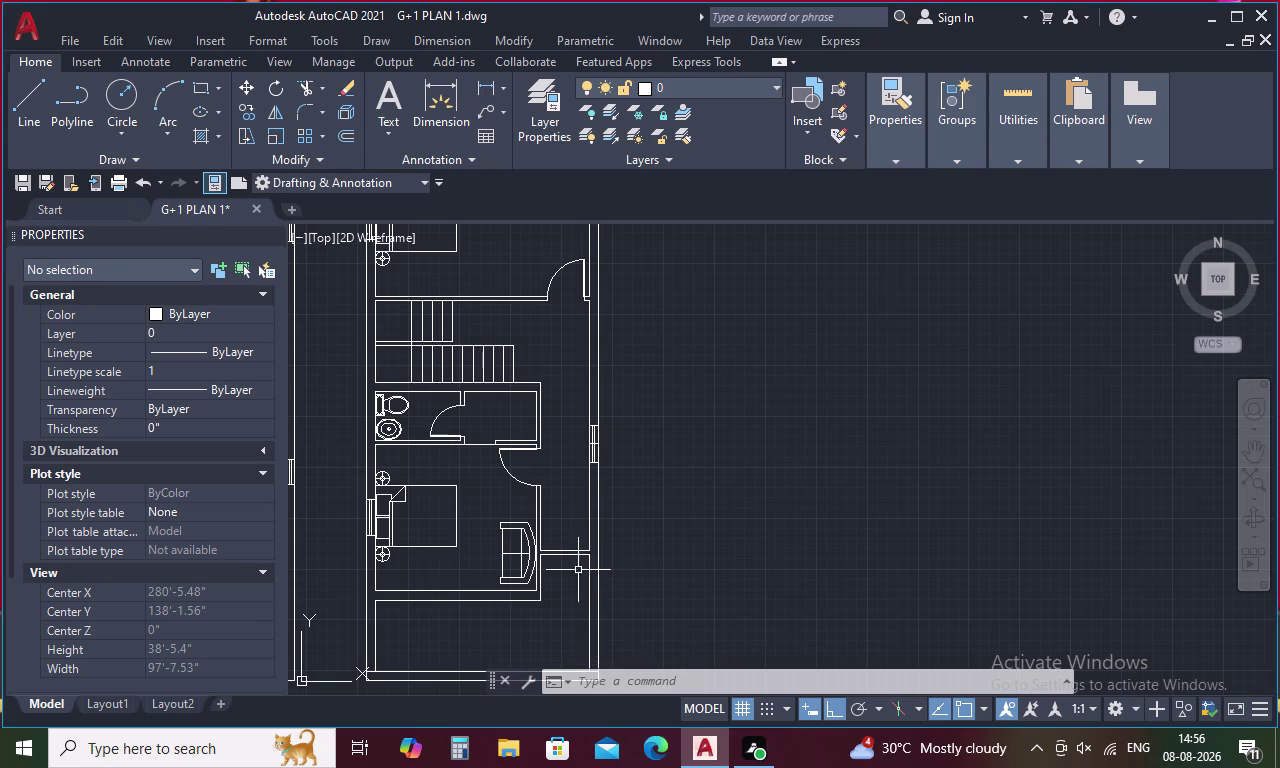
scroll(up, 3)
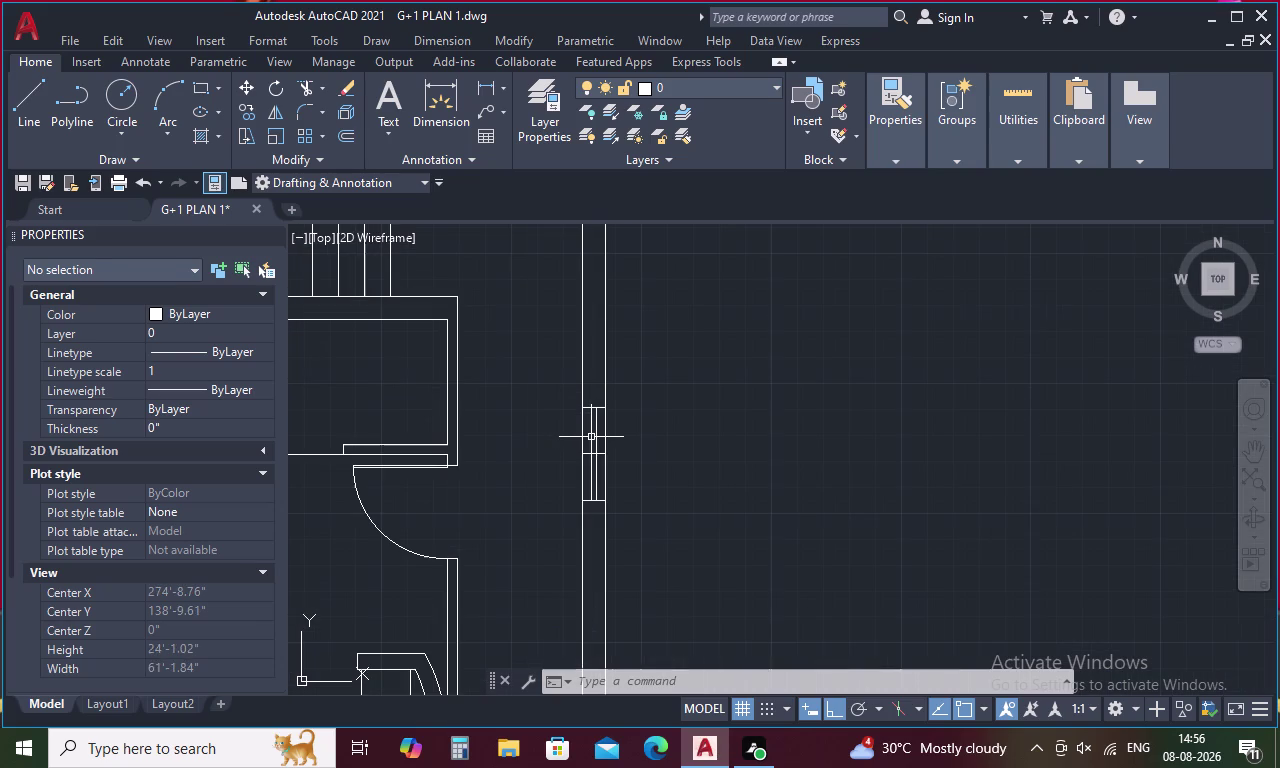
Select the window's lines, including its crossing lines.
click(594, 436)
scroll(up, 3)
drag(599, 431, 552, 456)
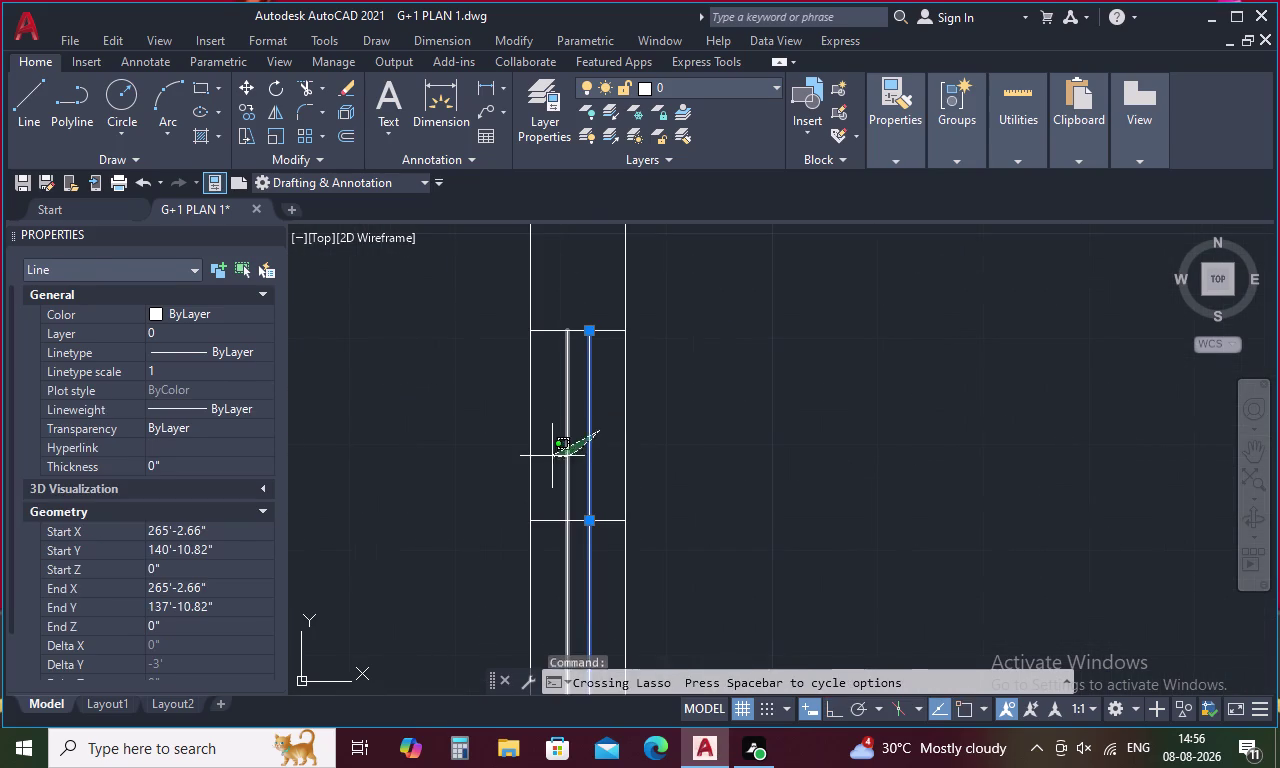
drag(552, 456, 546, 422)
click(557, 331)
scroll(down, 3)
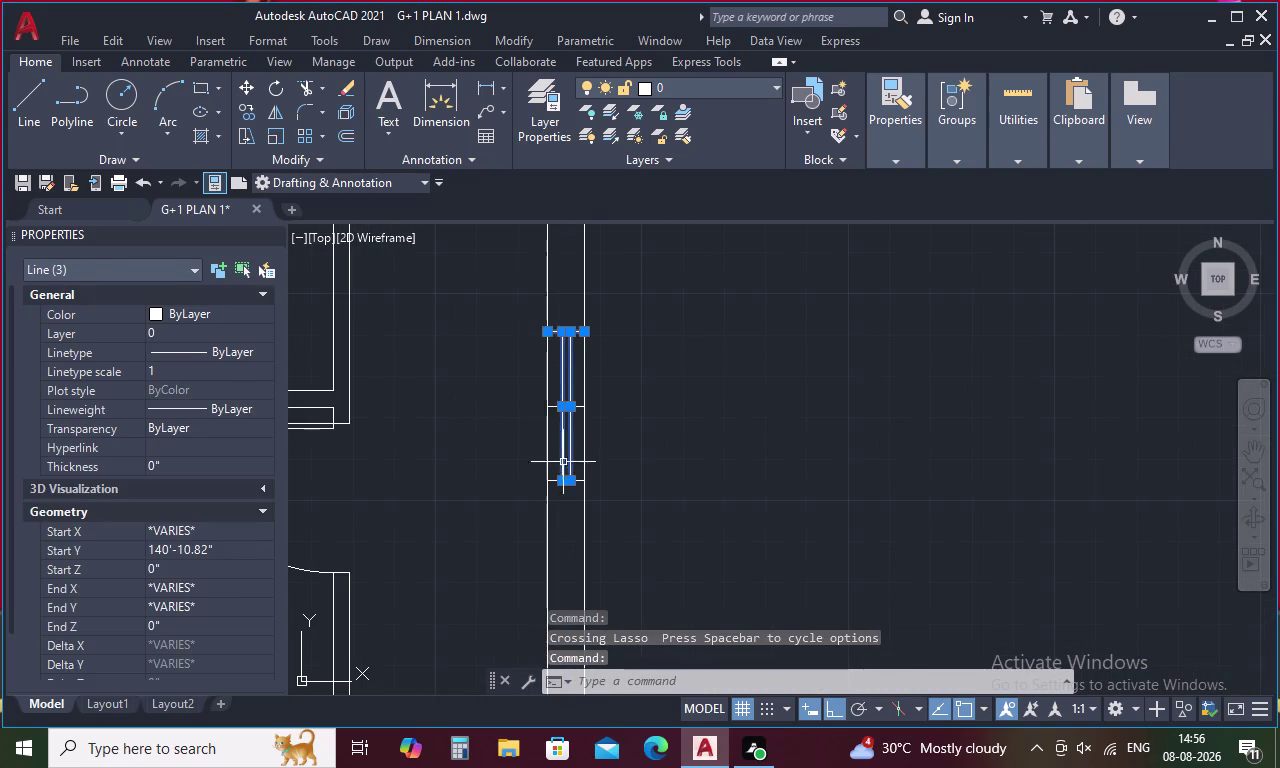
scroll(up, 3)
drag(564, 494, 560, 551)
scroll(down, 3)
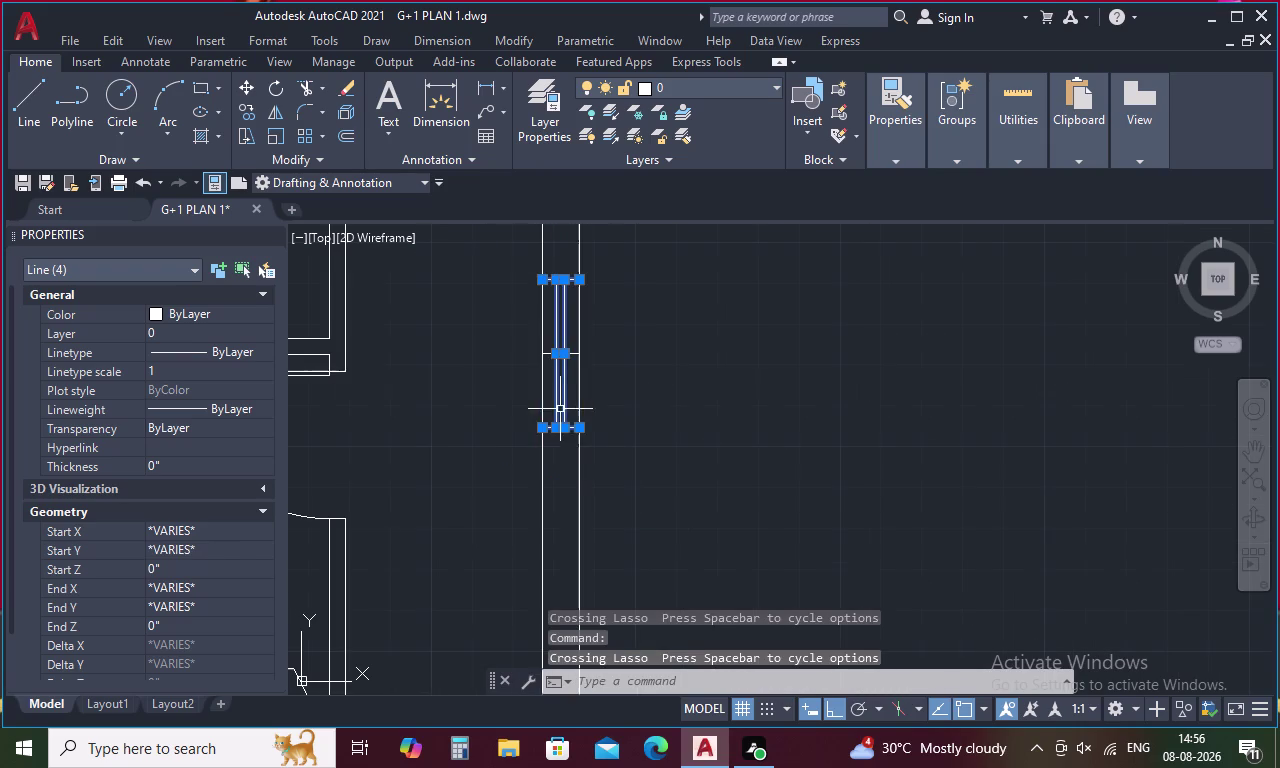
scroll(up, 3)
drag(550, 348, 520, 496)
Move the selected window lines into place at the wall edge.
right_click(520, 496)
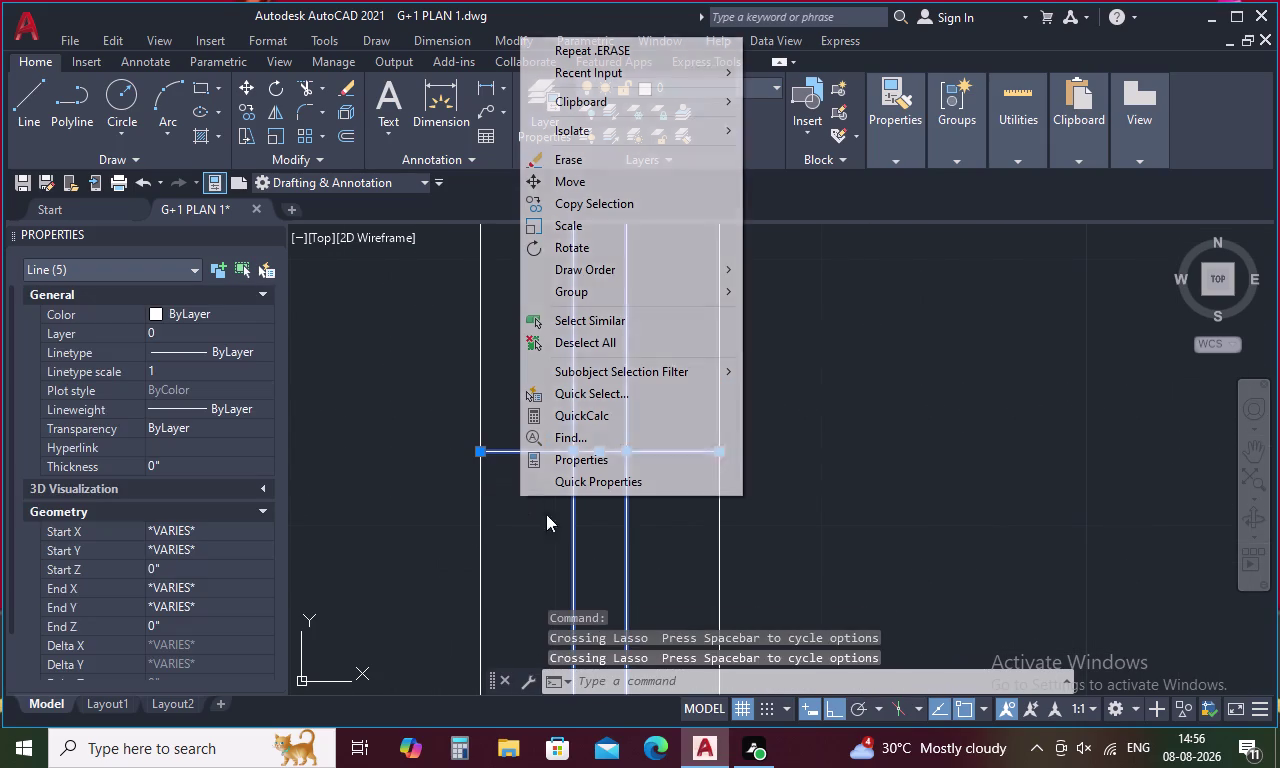
click(571, 186)
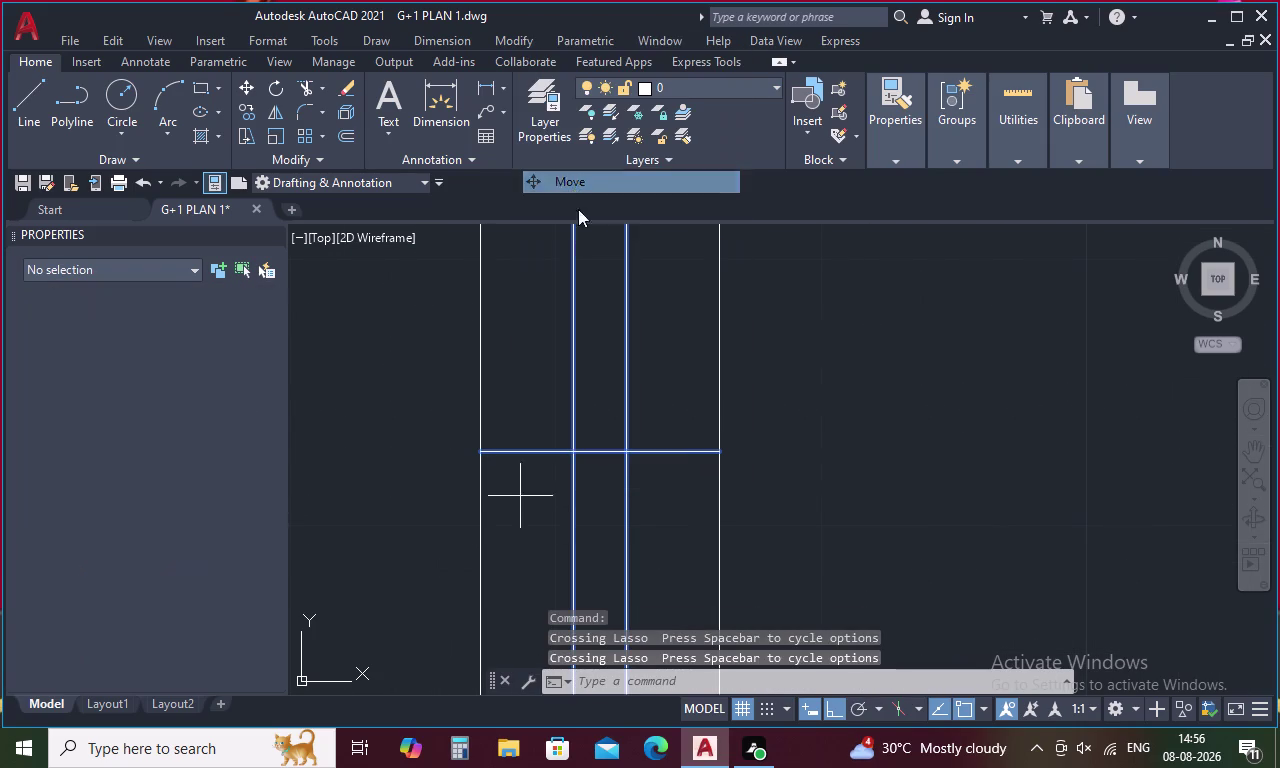
middle_drag(563, 382, 588, 576)
scroll(down, 3)
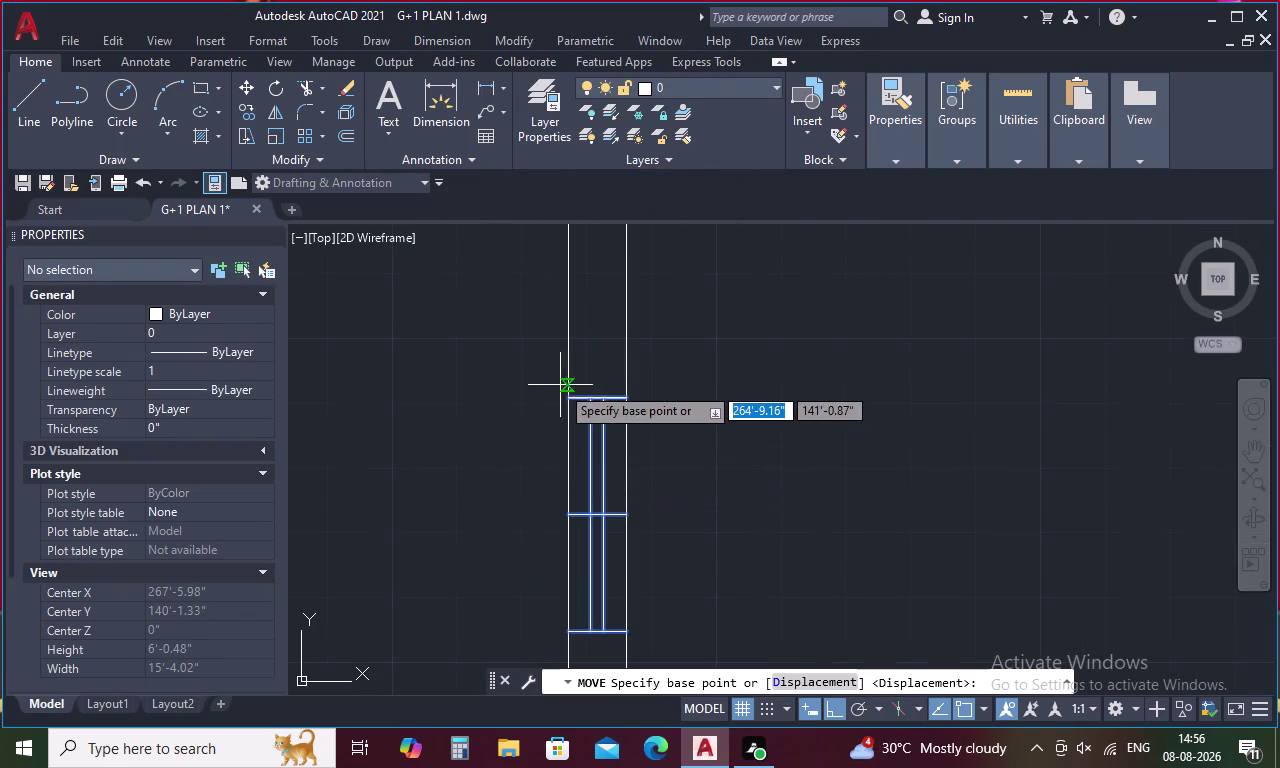
drag(567, 396, 569, 384)
middle_drag(569, 320, 568, 529)
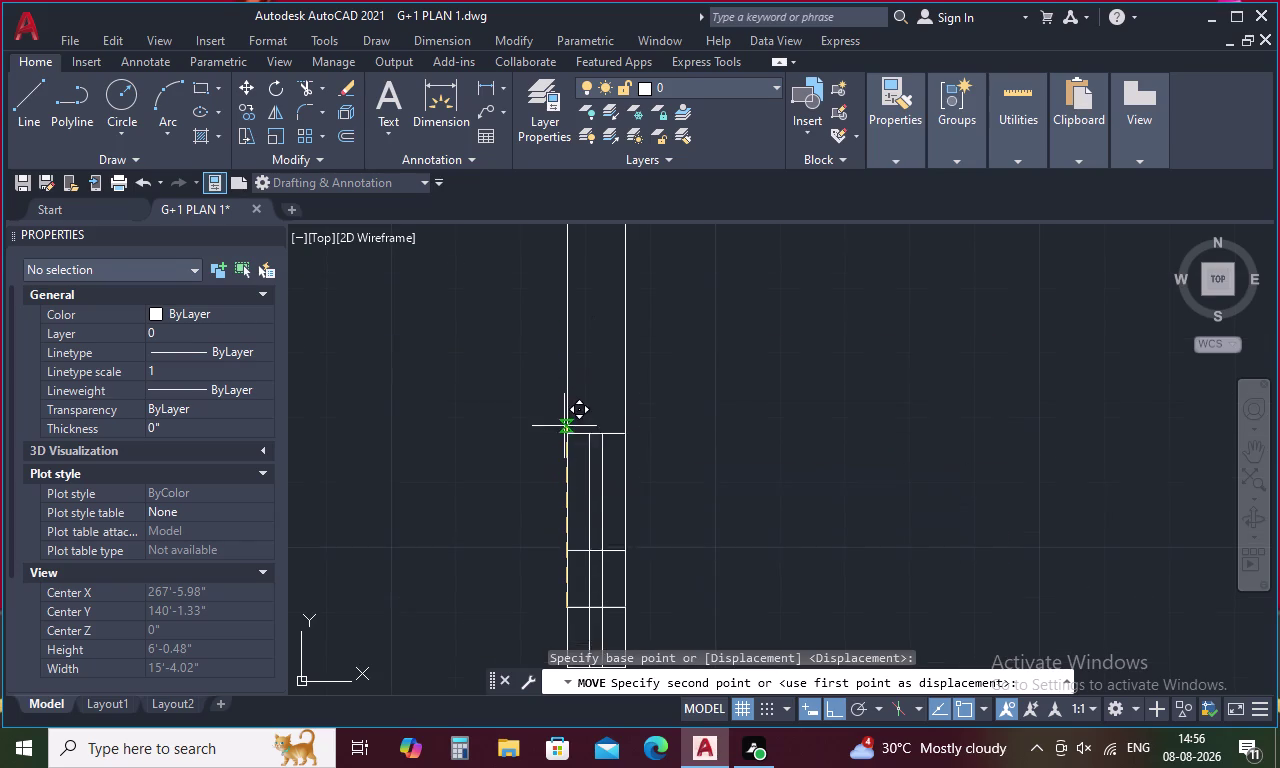
click(564, 408)
Erase three window lines, then undo to restore them.
scroll(down, 3)
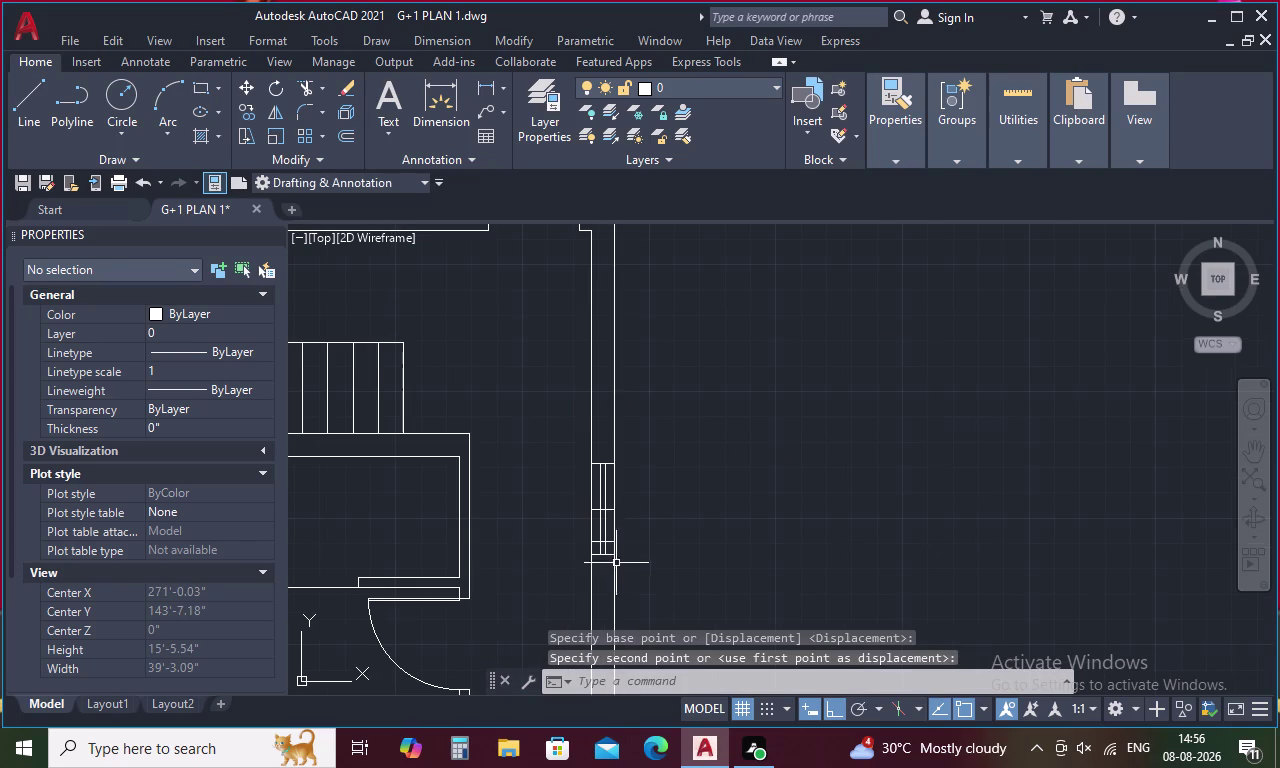
scroll(up, 3)
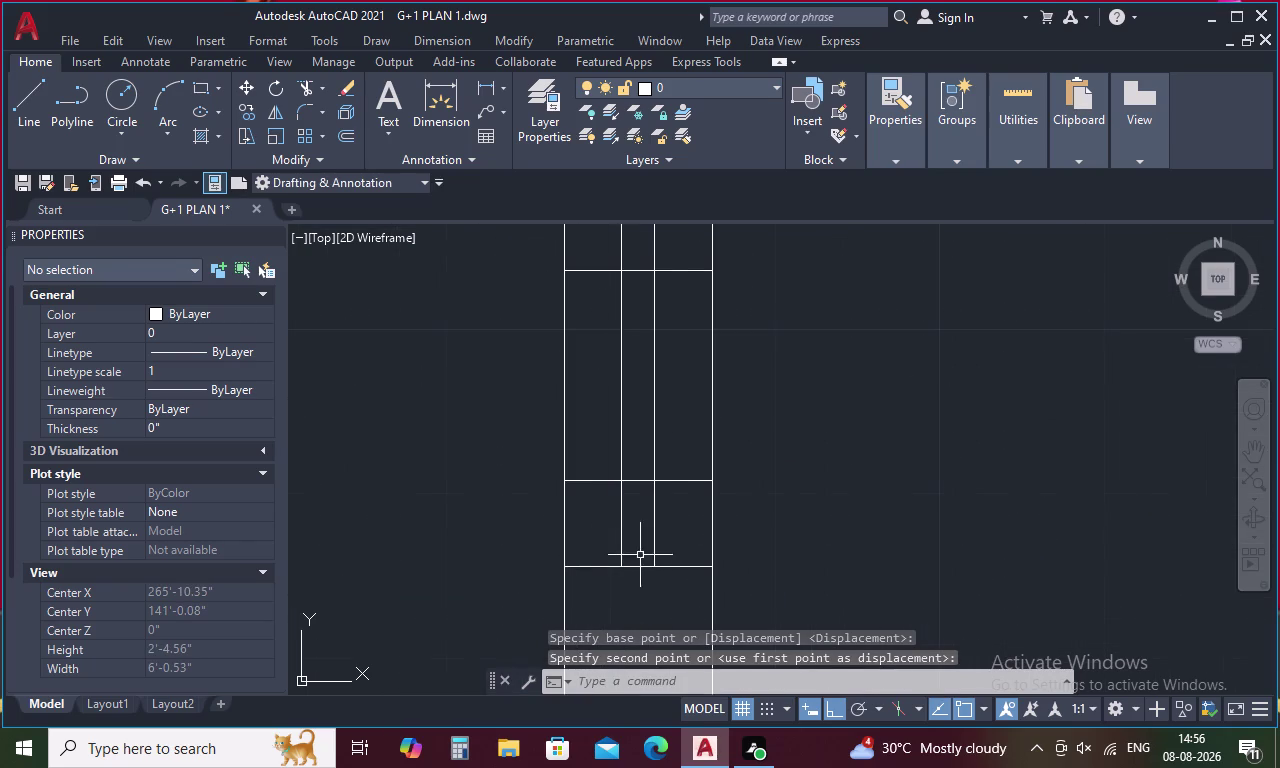
drag(678, 531, 586, 518)
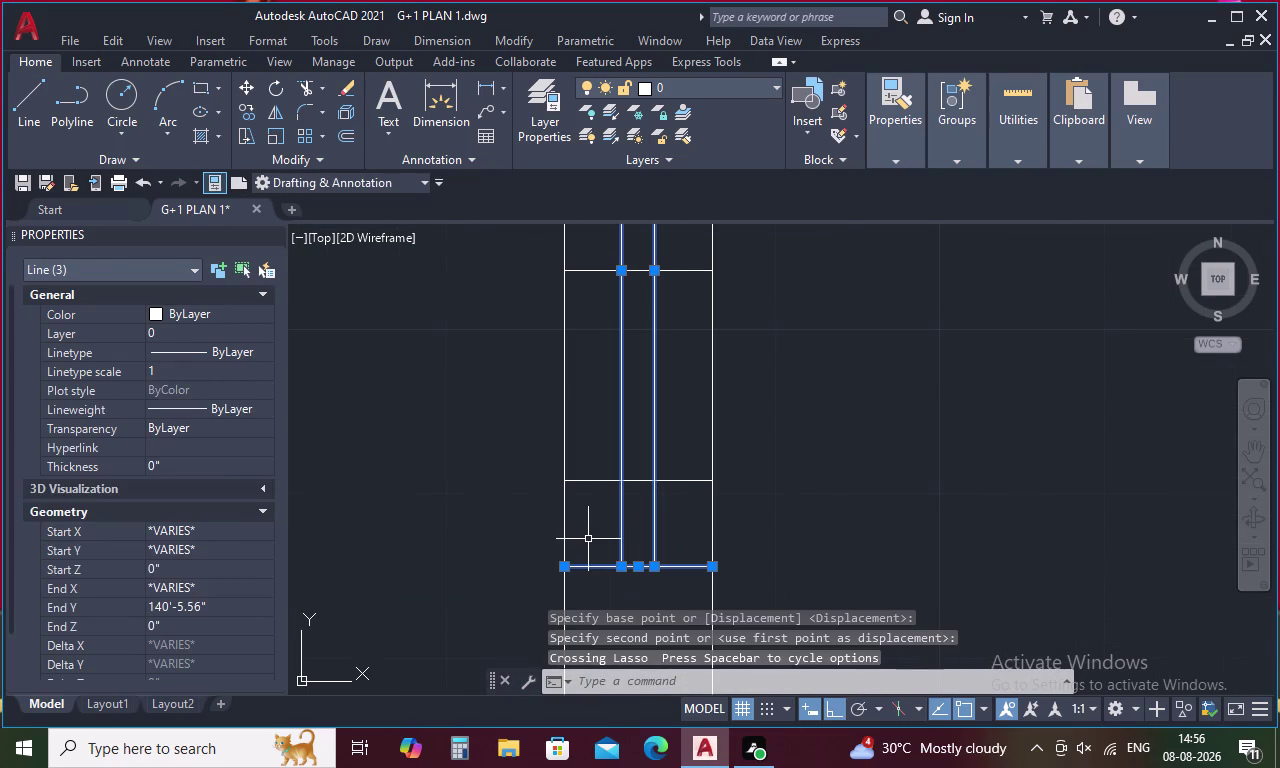
key(Delete)
scroll(down, 3)
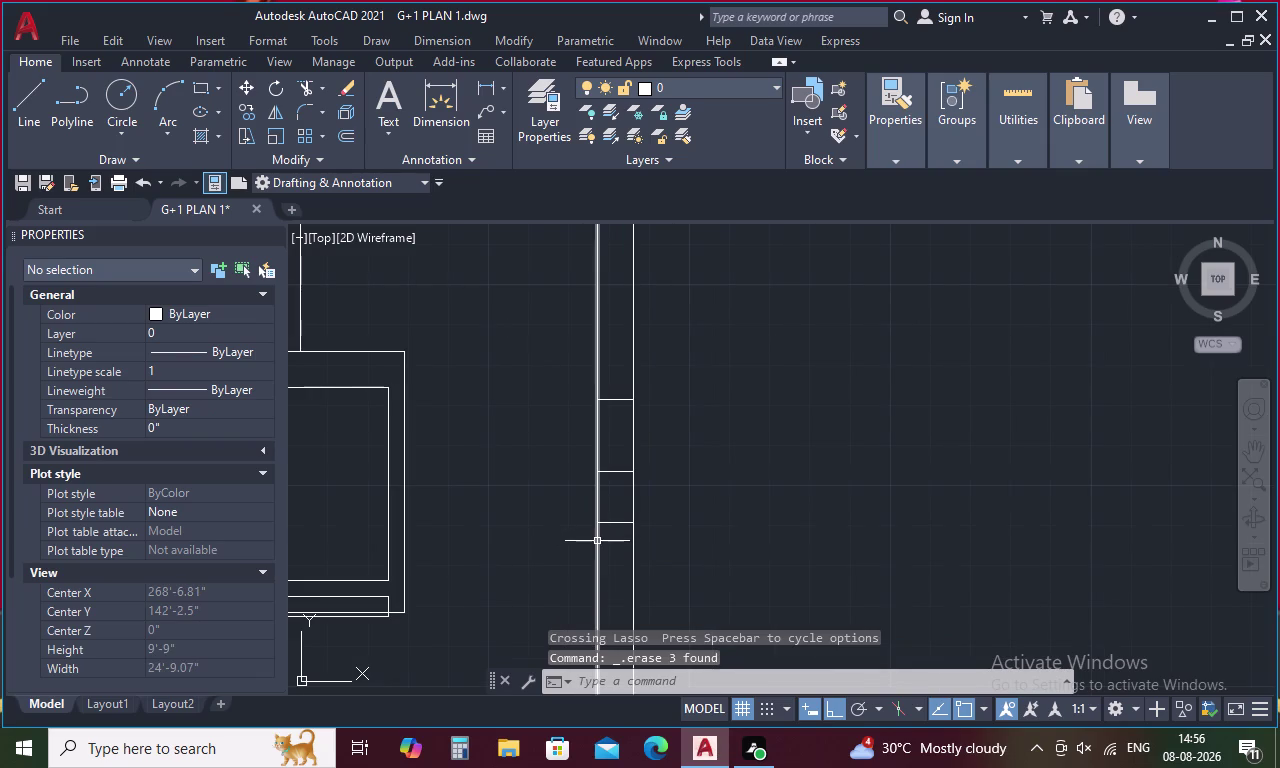
key(ctrl+z)
key(ctrl+z)
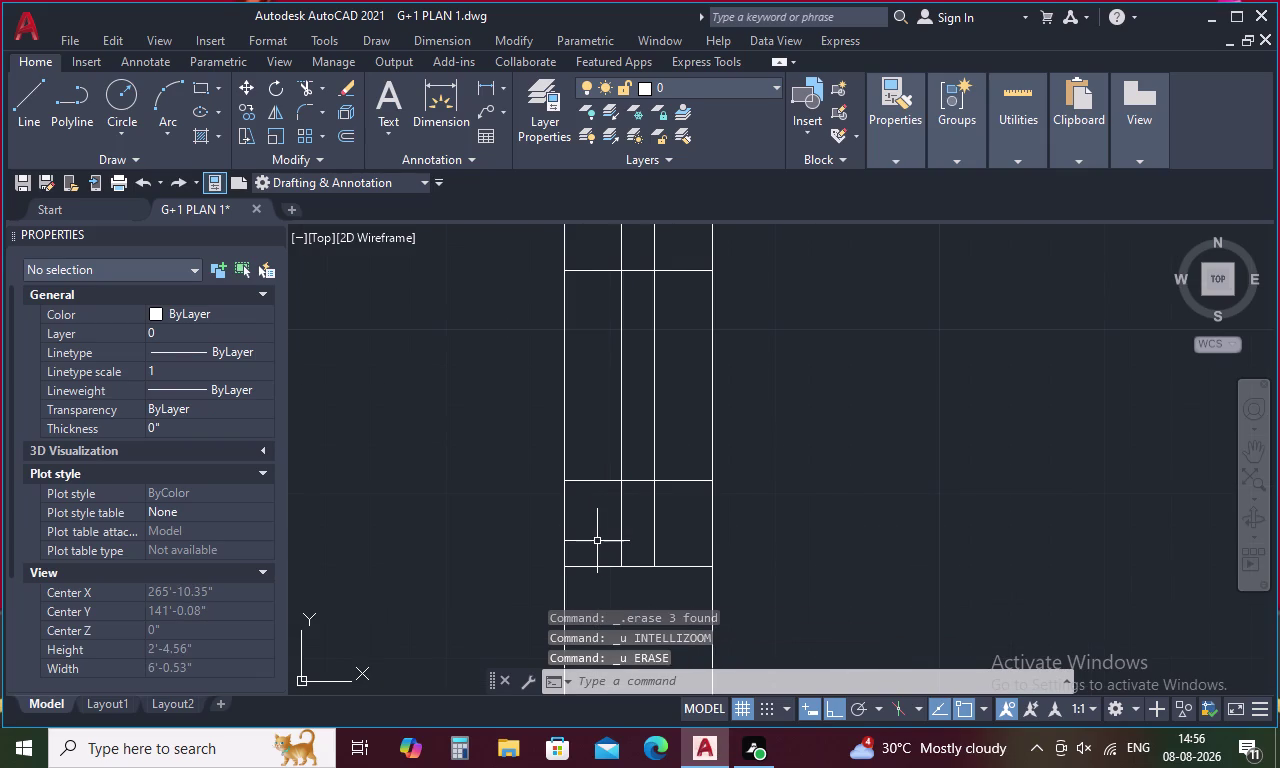
Erase the one extra cross line at the wall window, then zoom out.
click(602, 482)
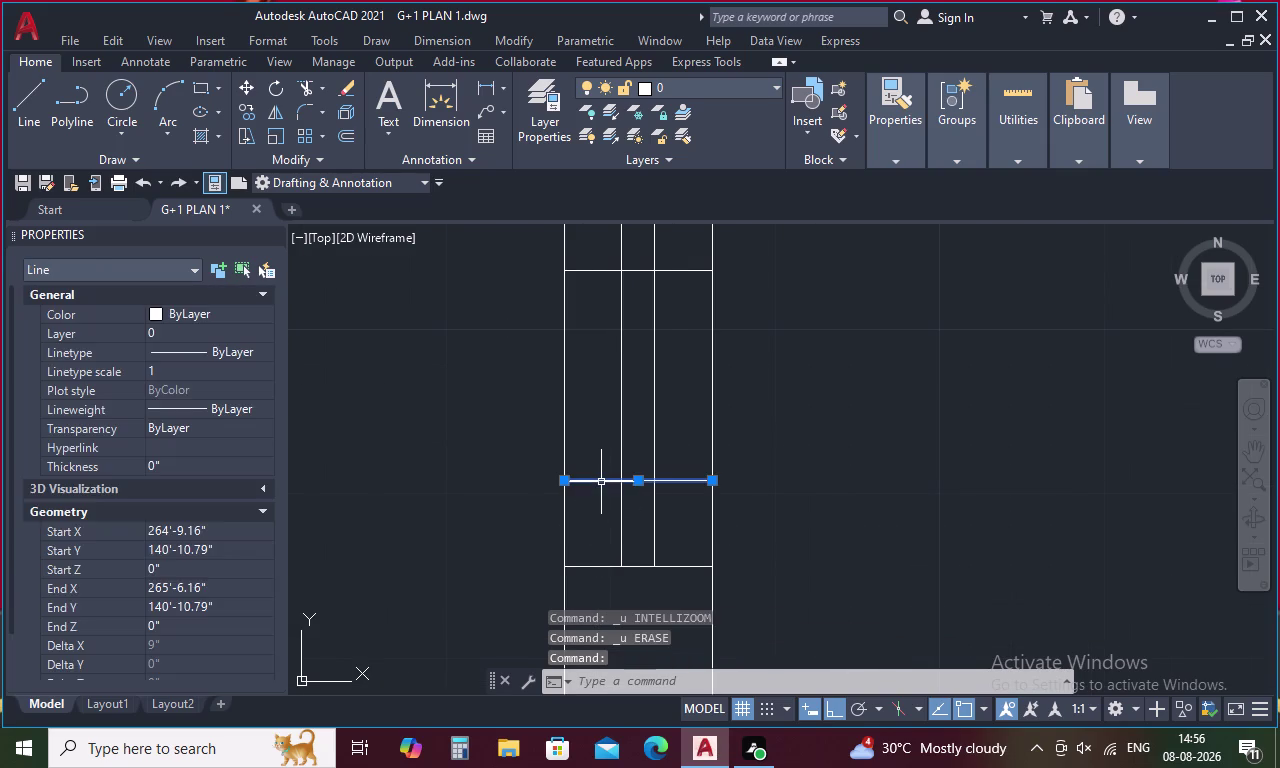
key(Delete)
scroll(down, 3)
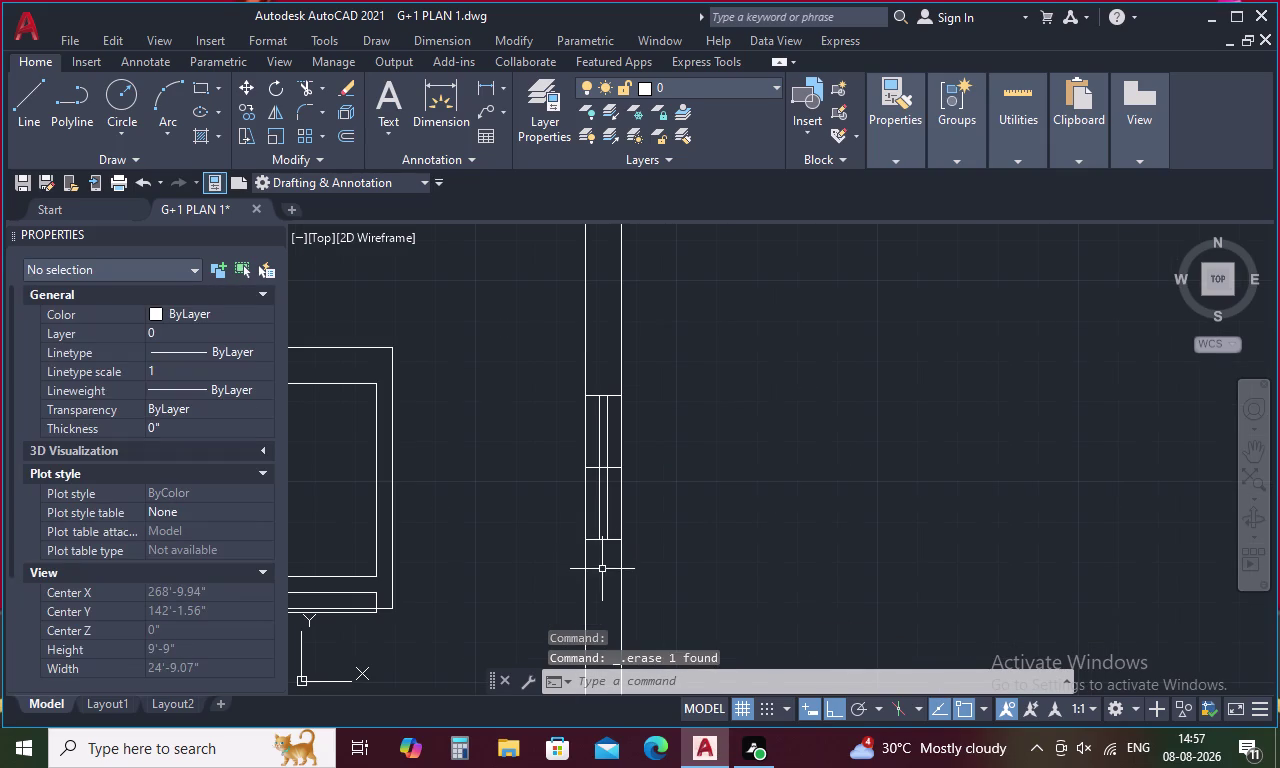
middle_drag(602, 569, 572, 465)
scroll(down, 3)
scroll(down, 3)
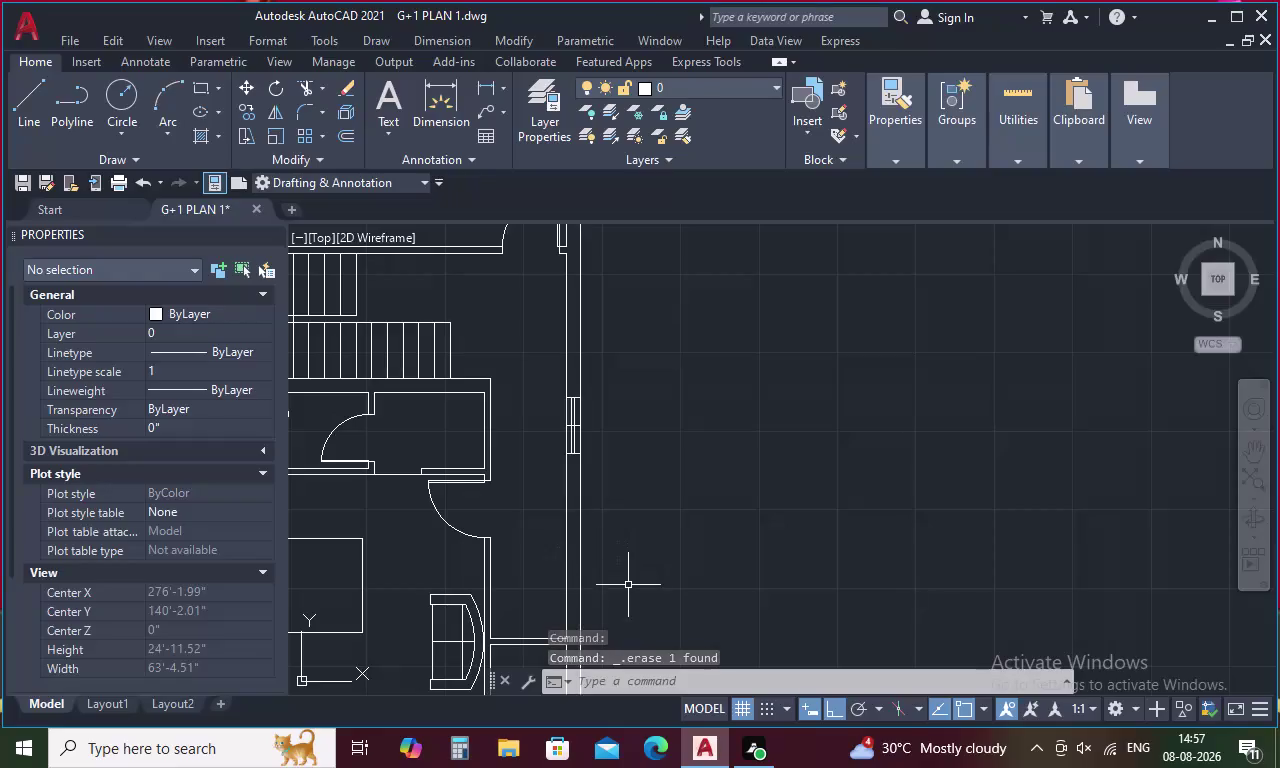
scroll(down, 3)
middle_drag(626, 579, 610, 512)
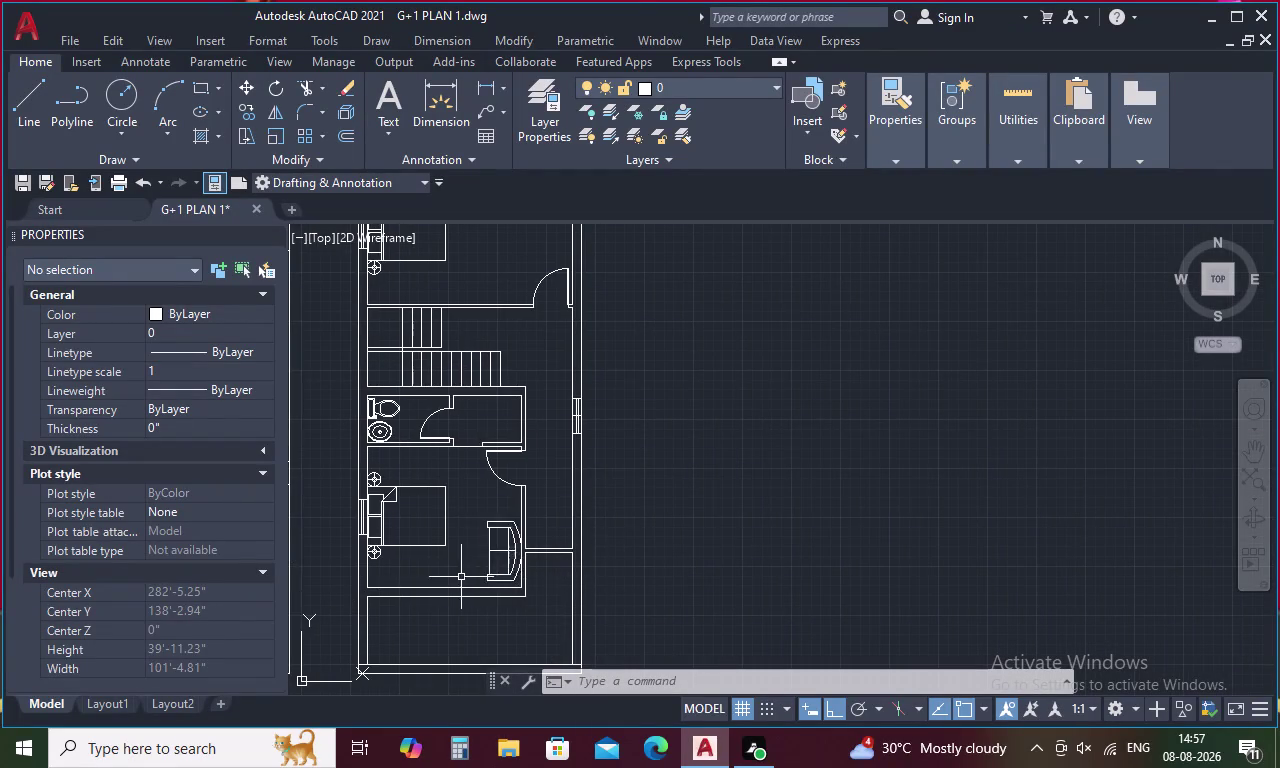
Start and cancel Extend (EX), then zoom in on the wall opening beside the sofa.
key(Escape)
text(EX)
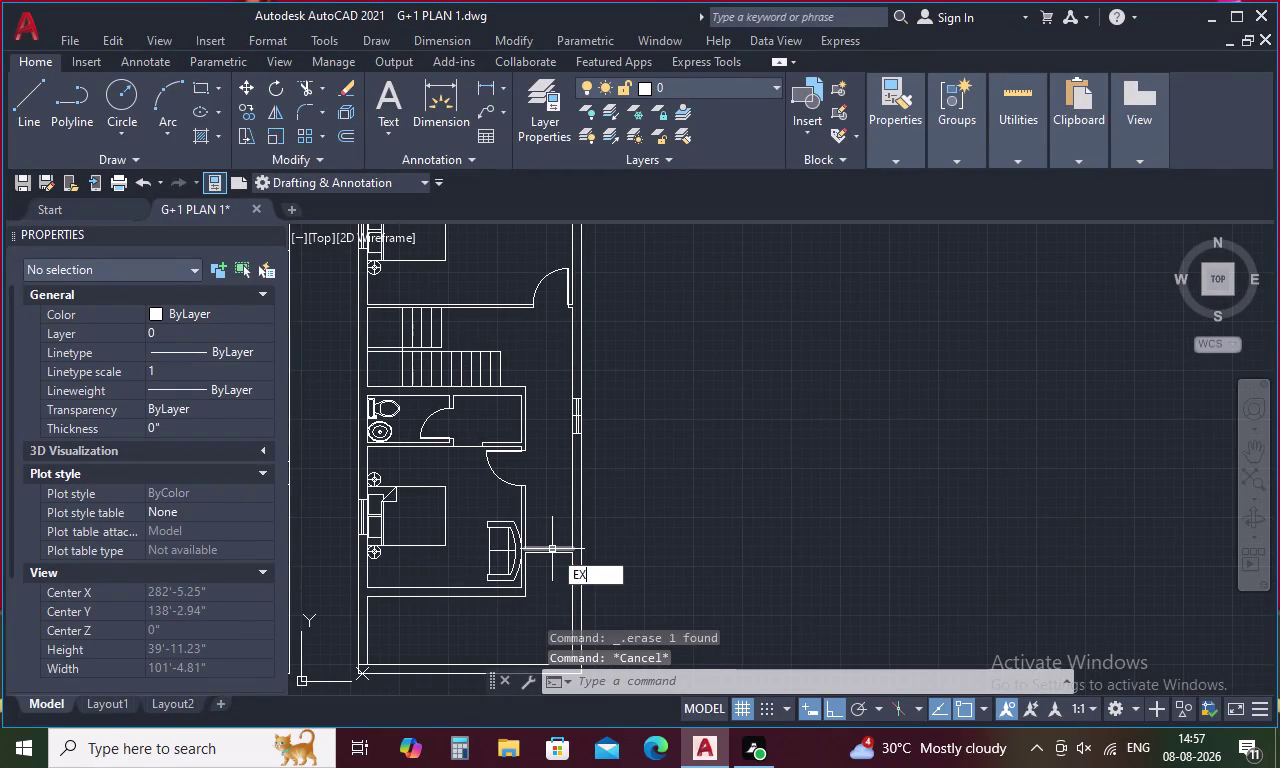
key(space)
click(527, 532)
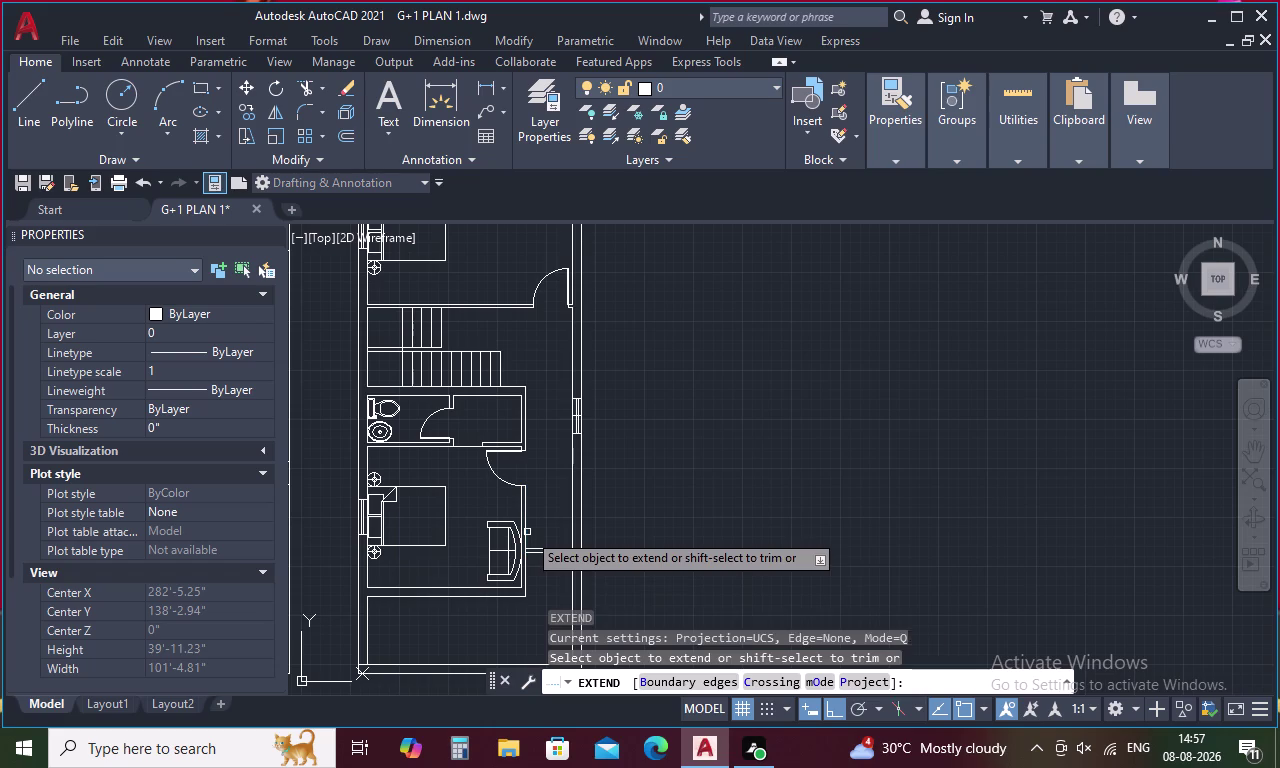
key(Escape)
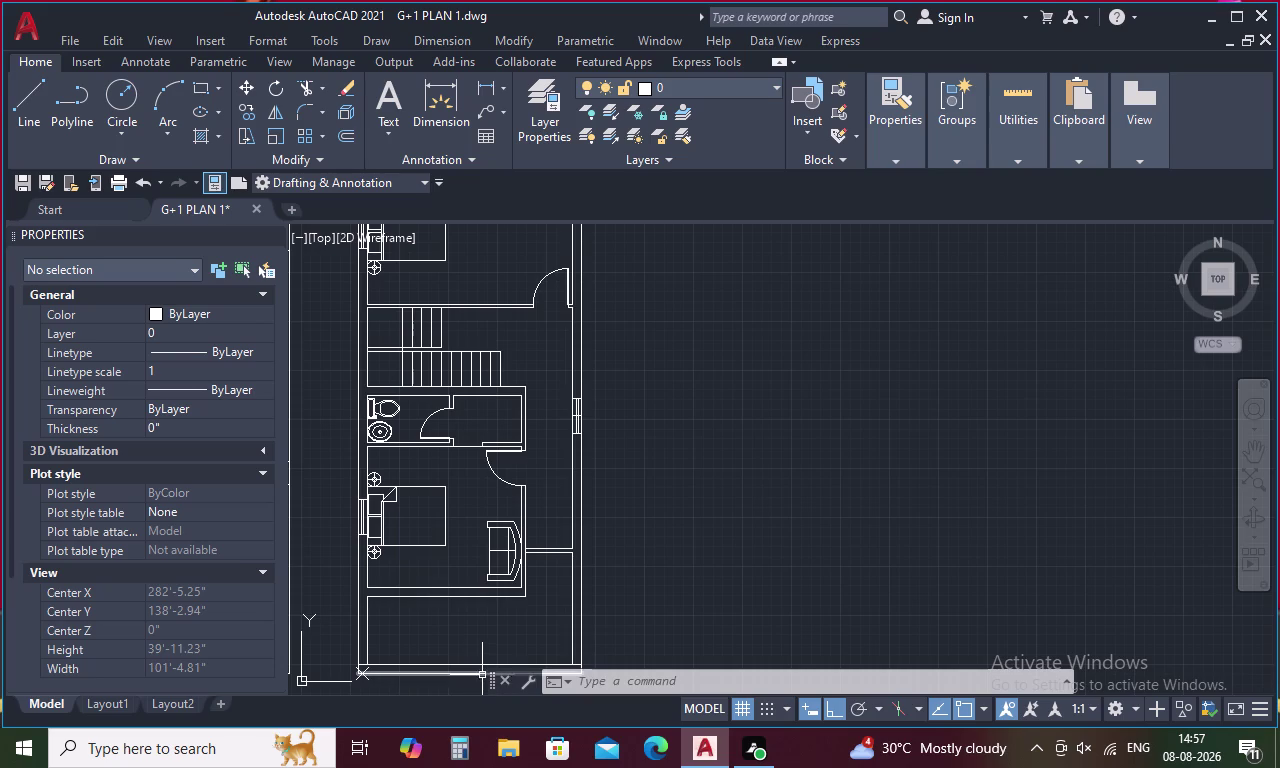
scroll(up, 3)
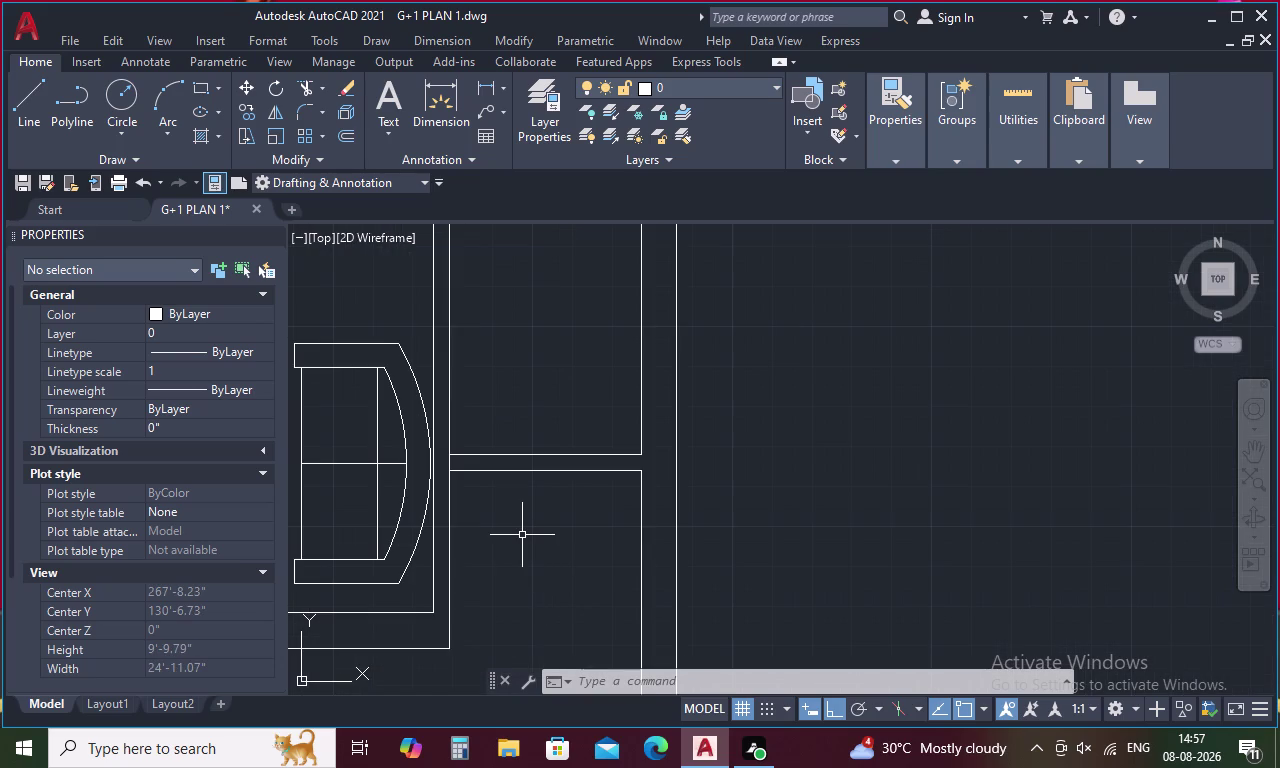
Draw a line starting 4 units along from the wall corner, using tracking.
text(L)
key(space)
text(TK)
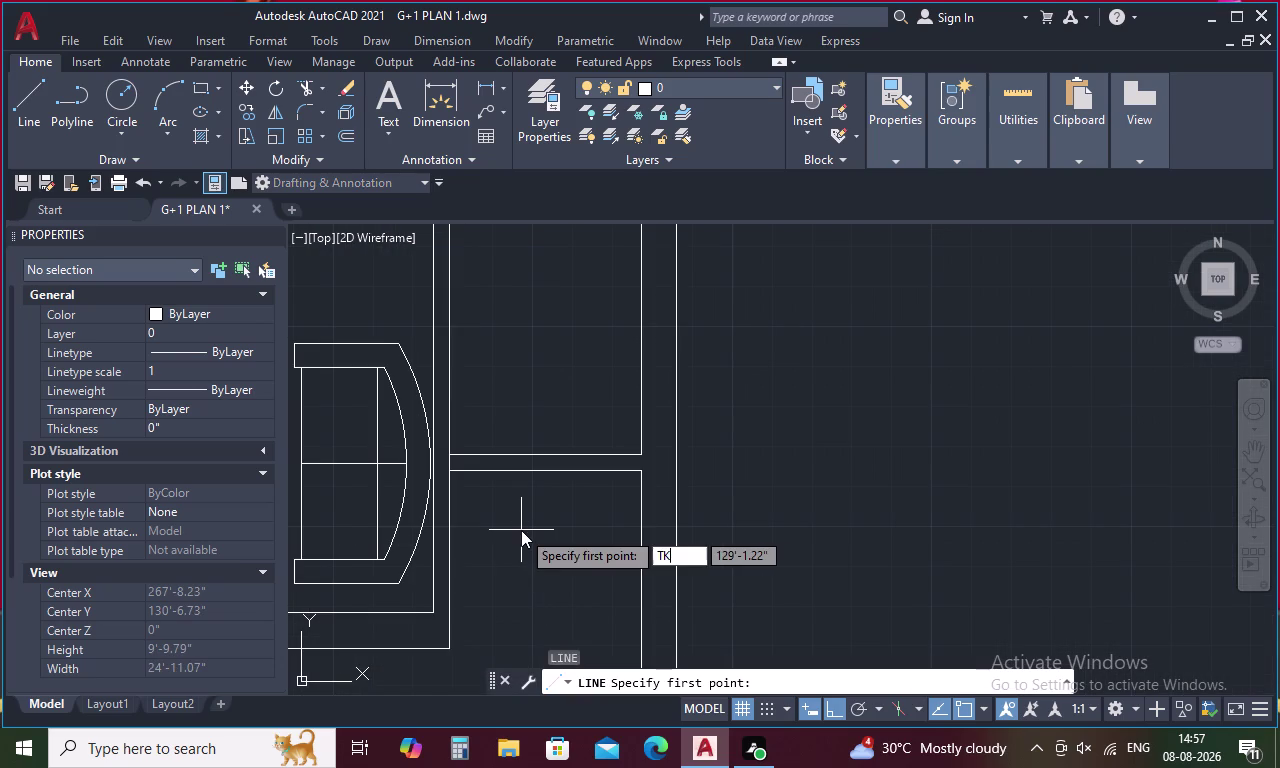
key(space)
click(449, 451)
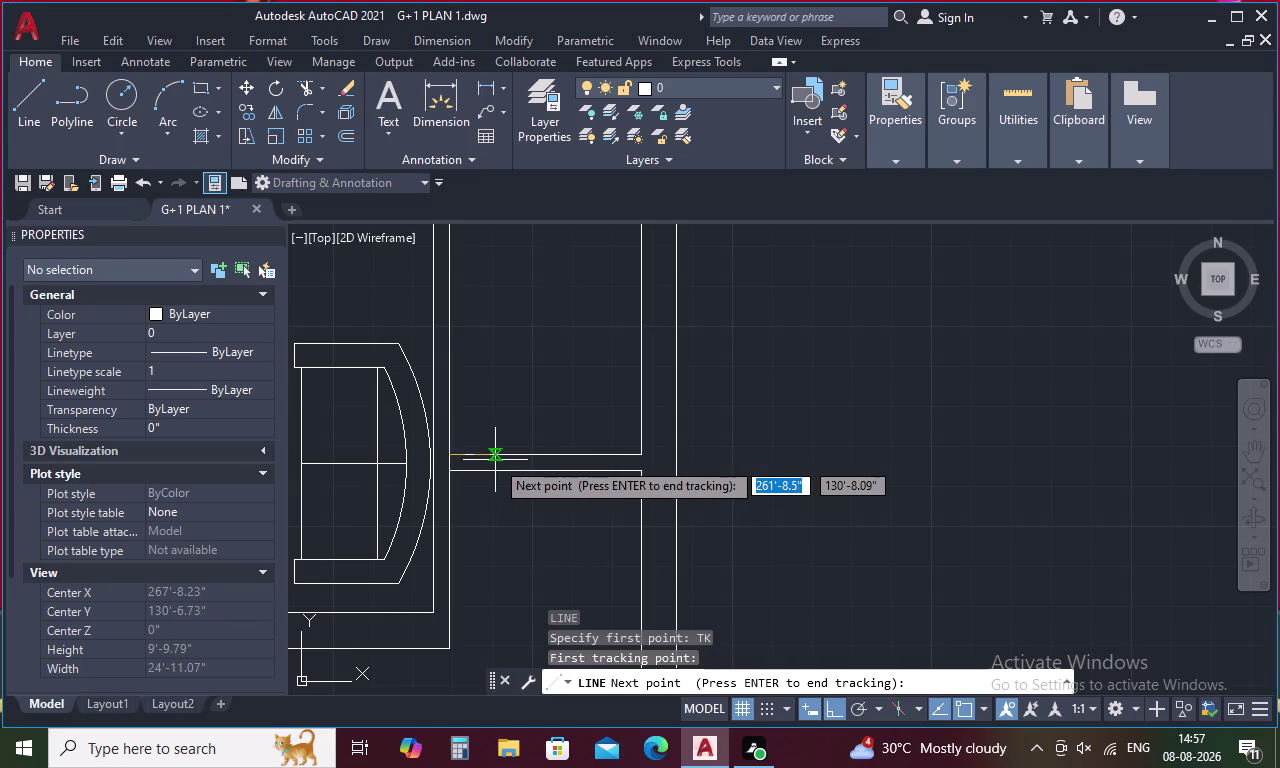
text(4)
key(space)
key(space)
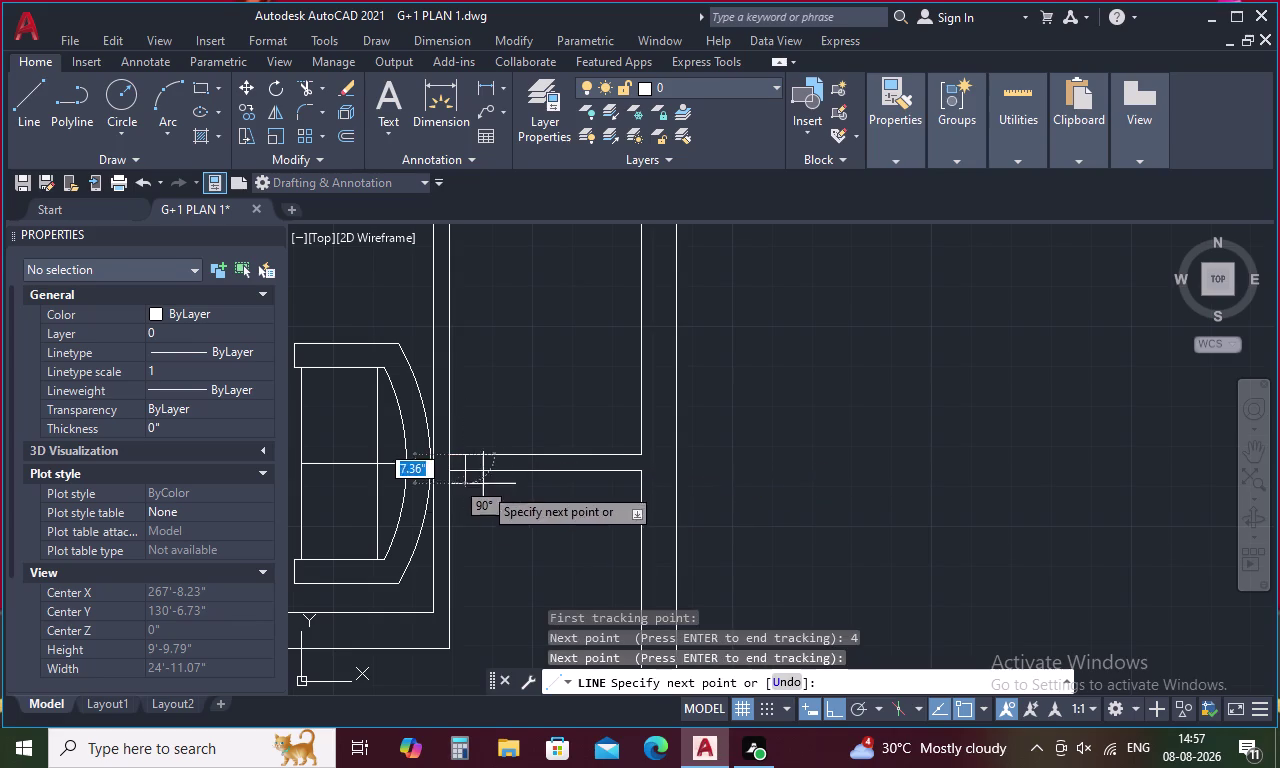
click(466, 470)
key(Escape)
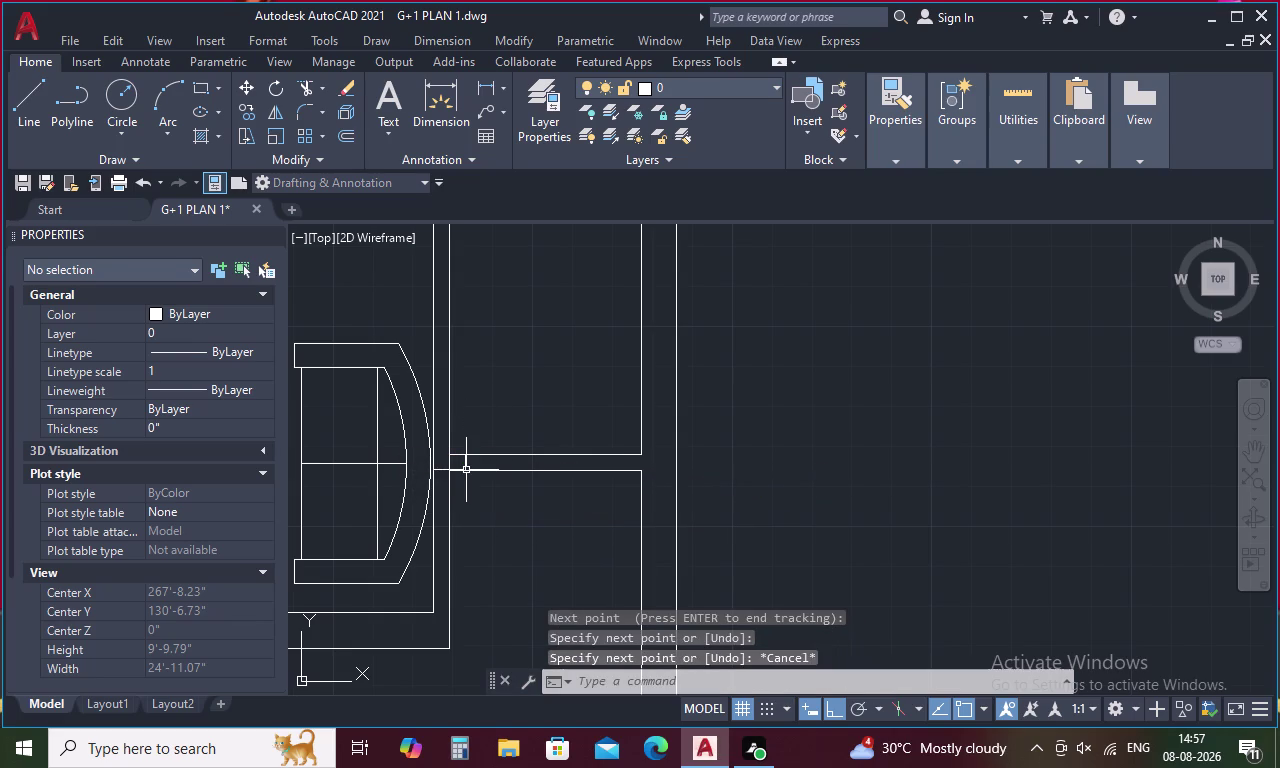
Draw a 3' line starting at the wall corner.
text(L)
key(space)
click(466, 470)
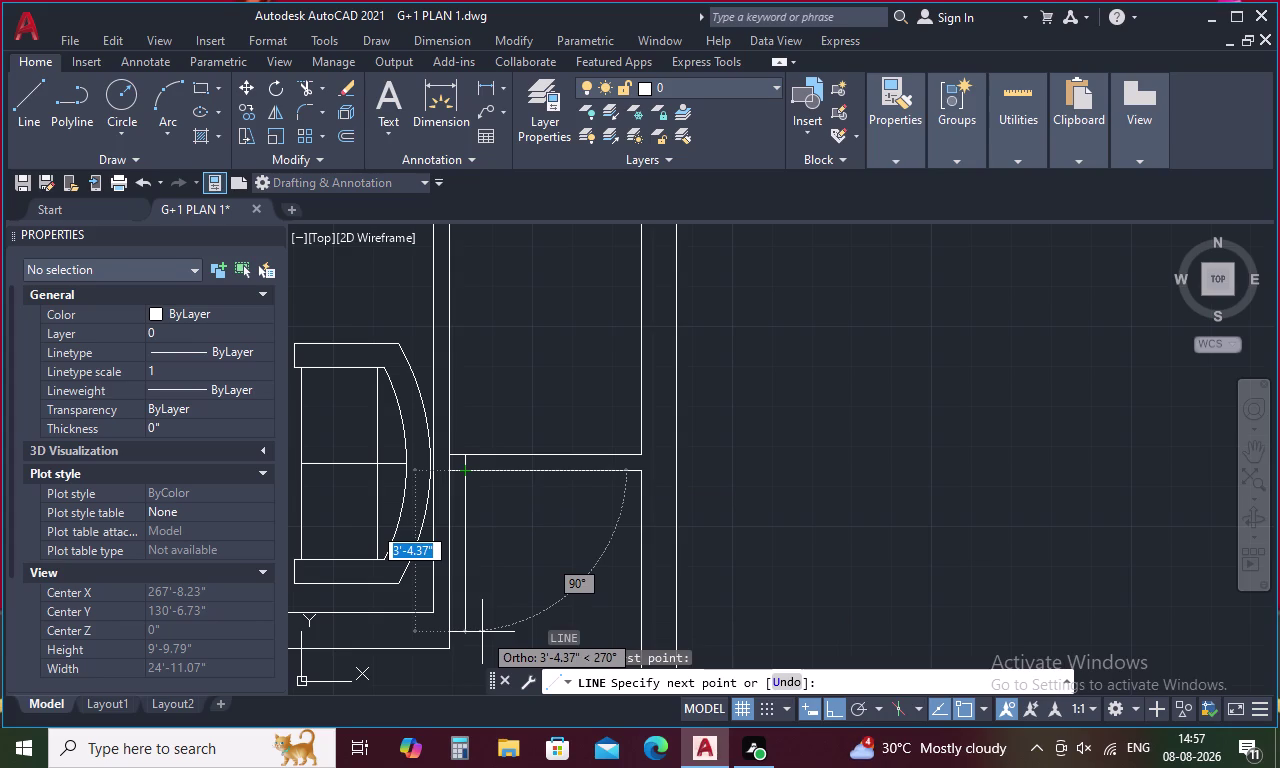
key(3)
text(')
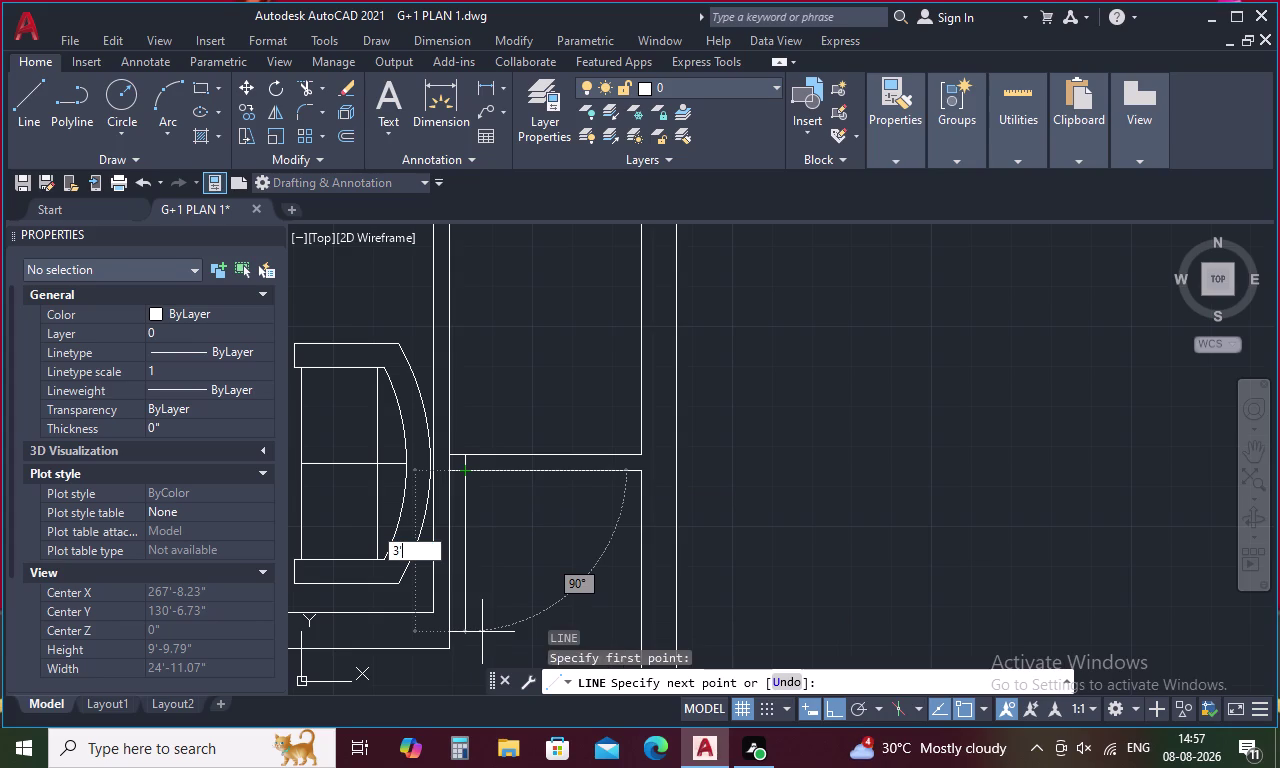
key(space)
key(Escape)
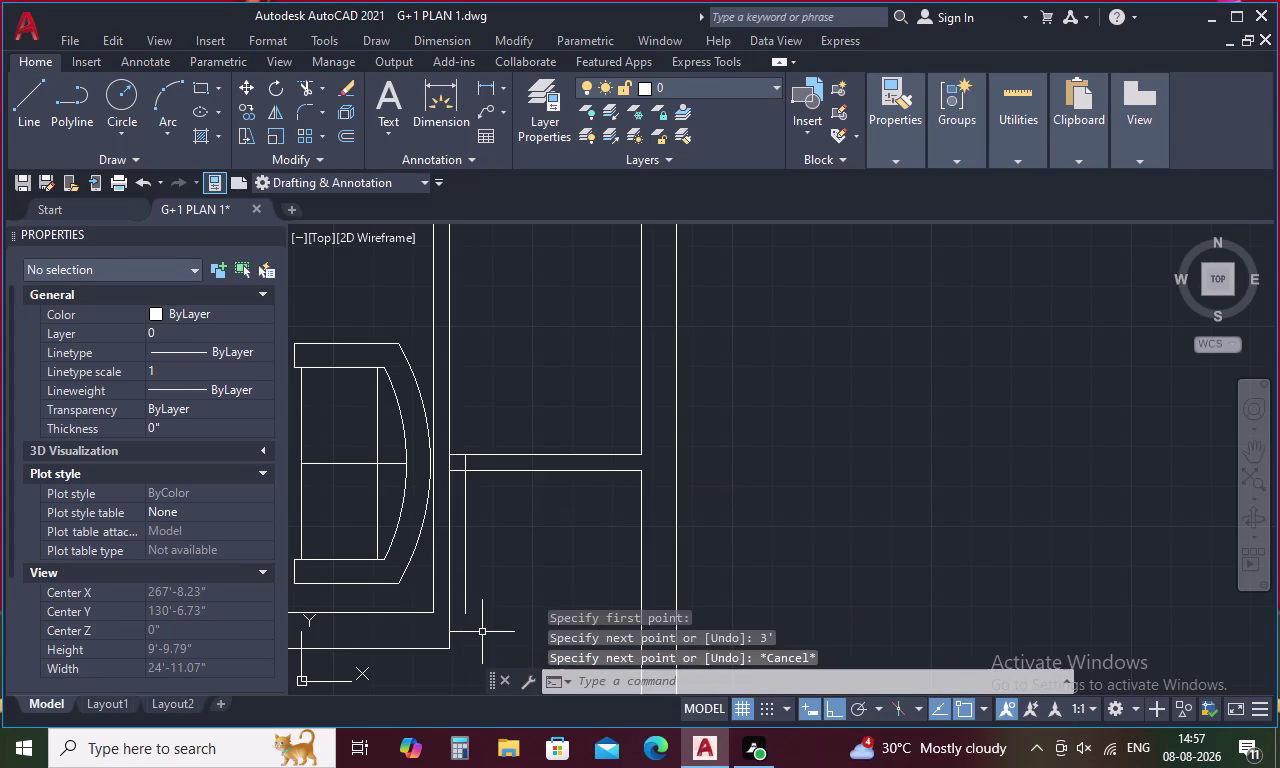
Offset a wall line by 1 to one side.
text(O 1)
key(space)
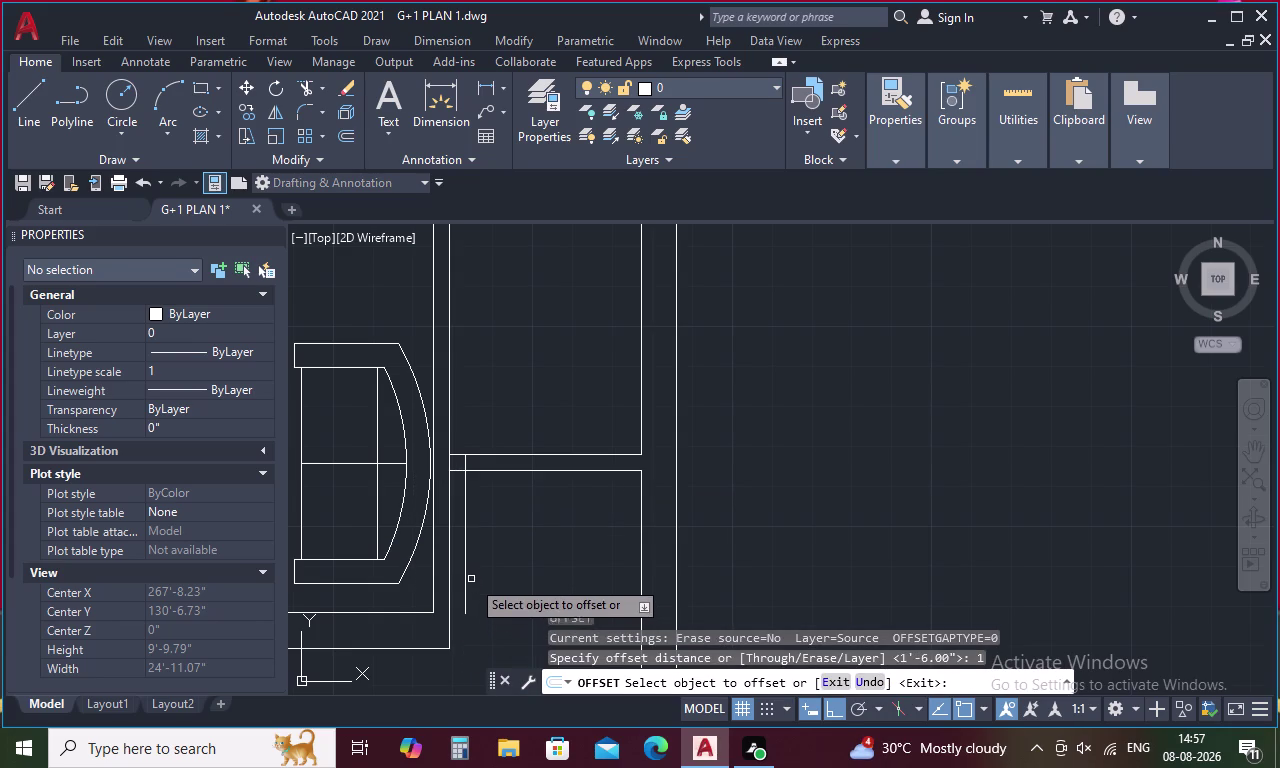
click(464, 564)
click(505, 559)
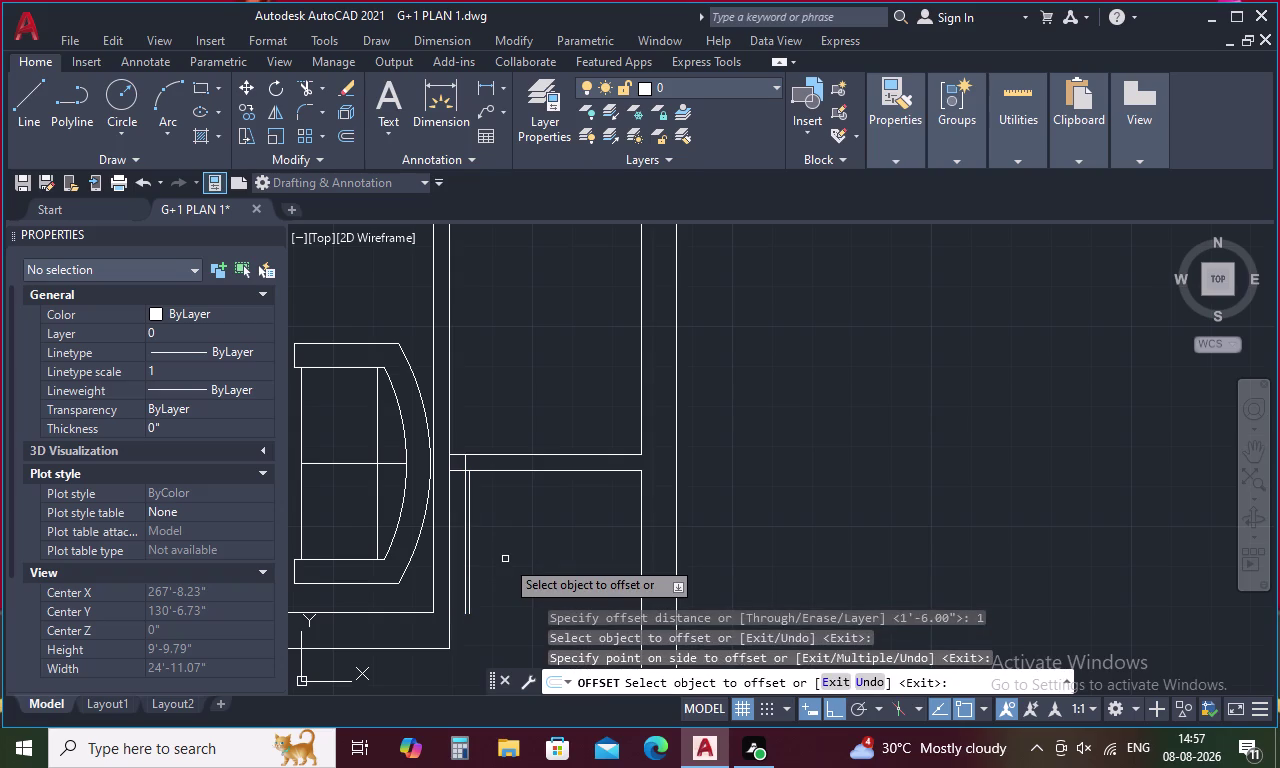
key(Escape)
Attempt a 3' offset and cancel it.
text(O 3[')
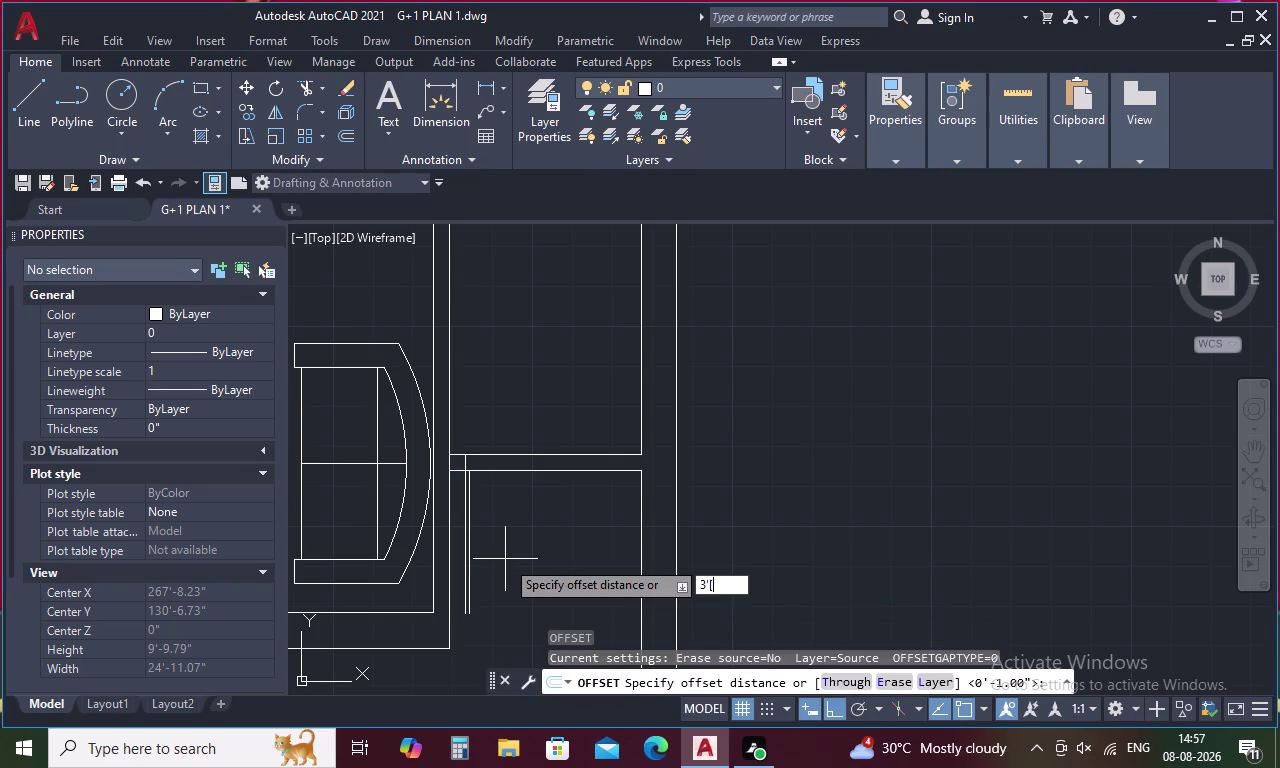
key(space)
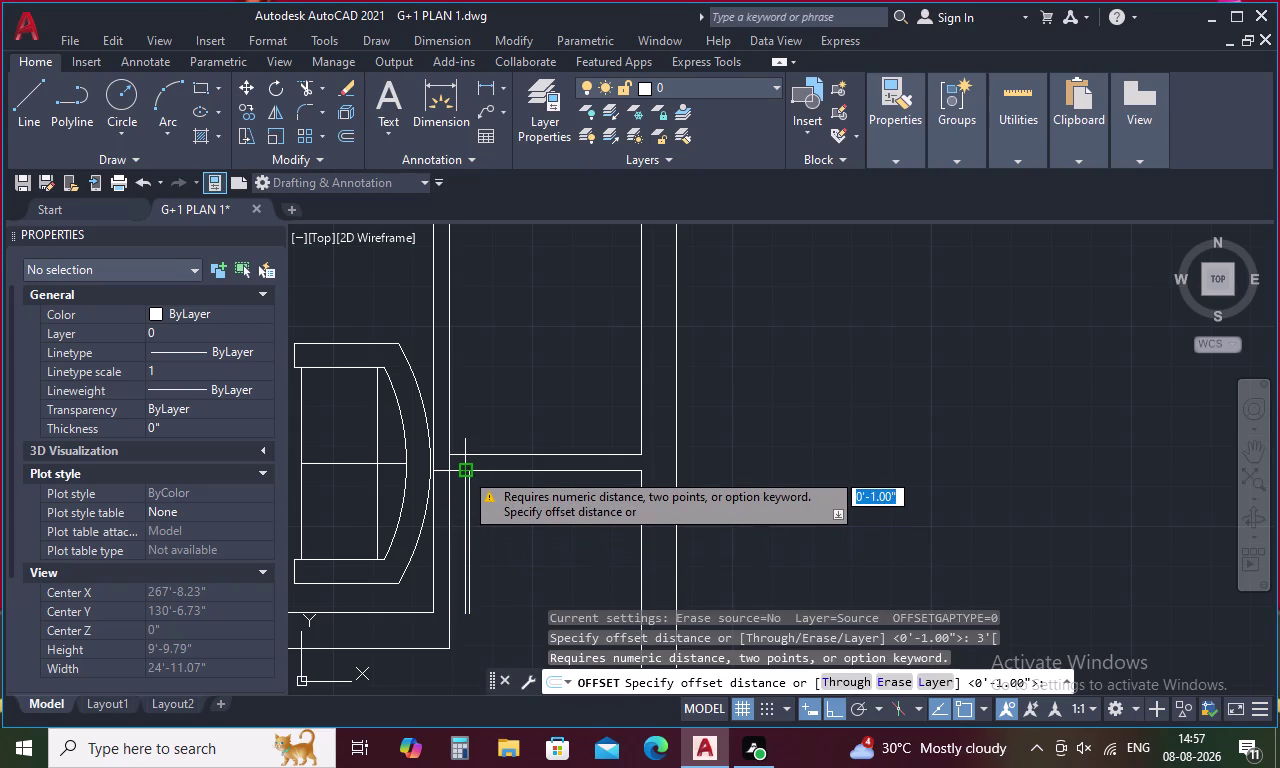
key(grave)
key(Escape)
key(Escape)
Attempt a 3' line and cancel it.
text(L)
key(space)
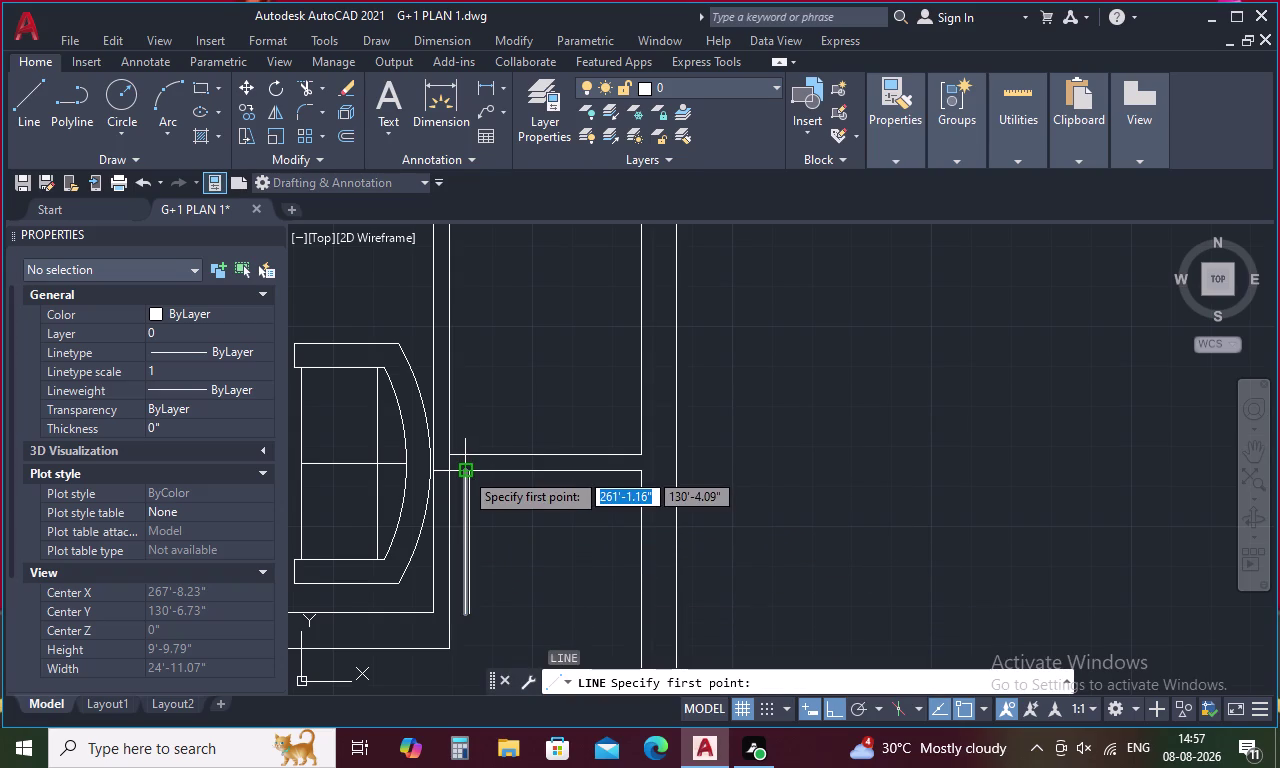
text(3;)
key(BackSpace)
key(apostrophe)
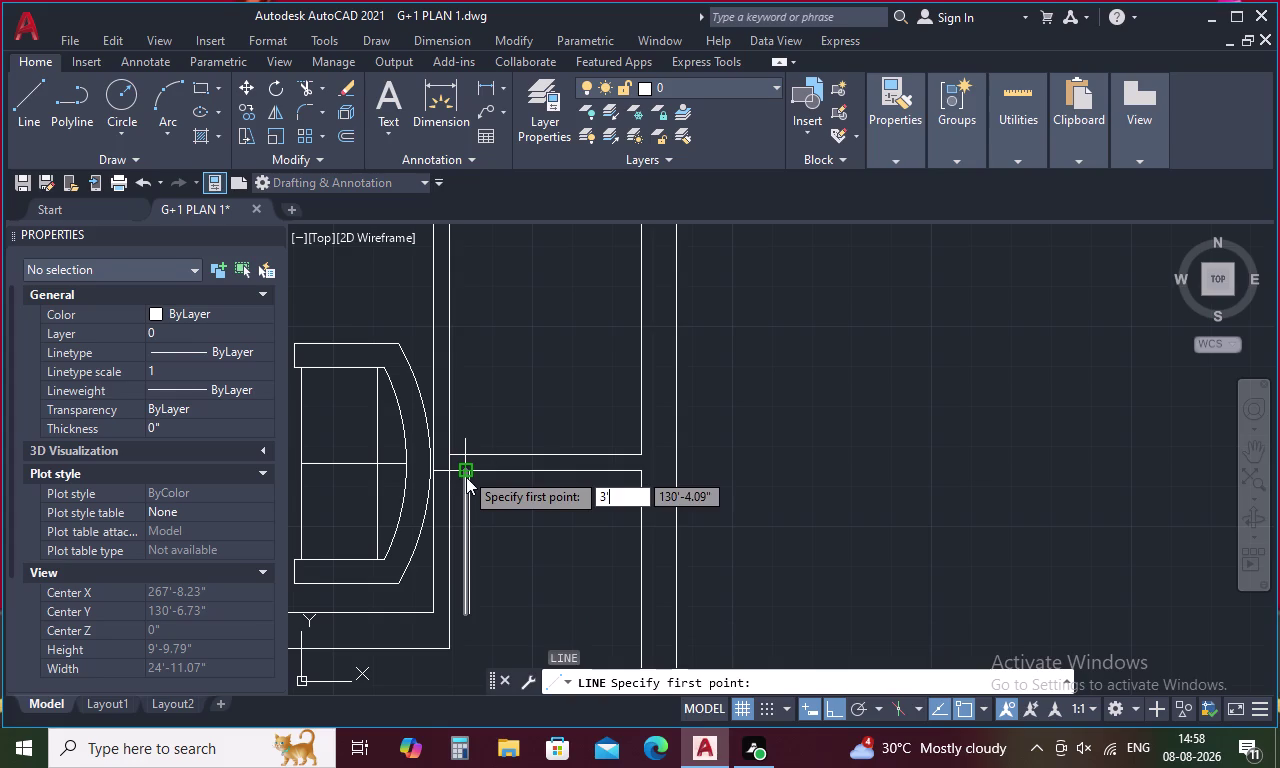
key(space)
key(Escape)
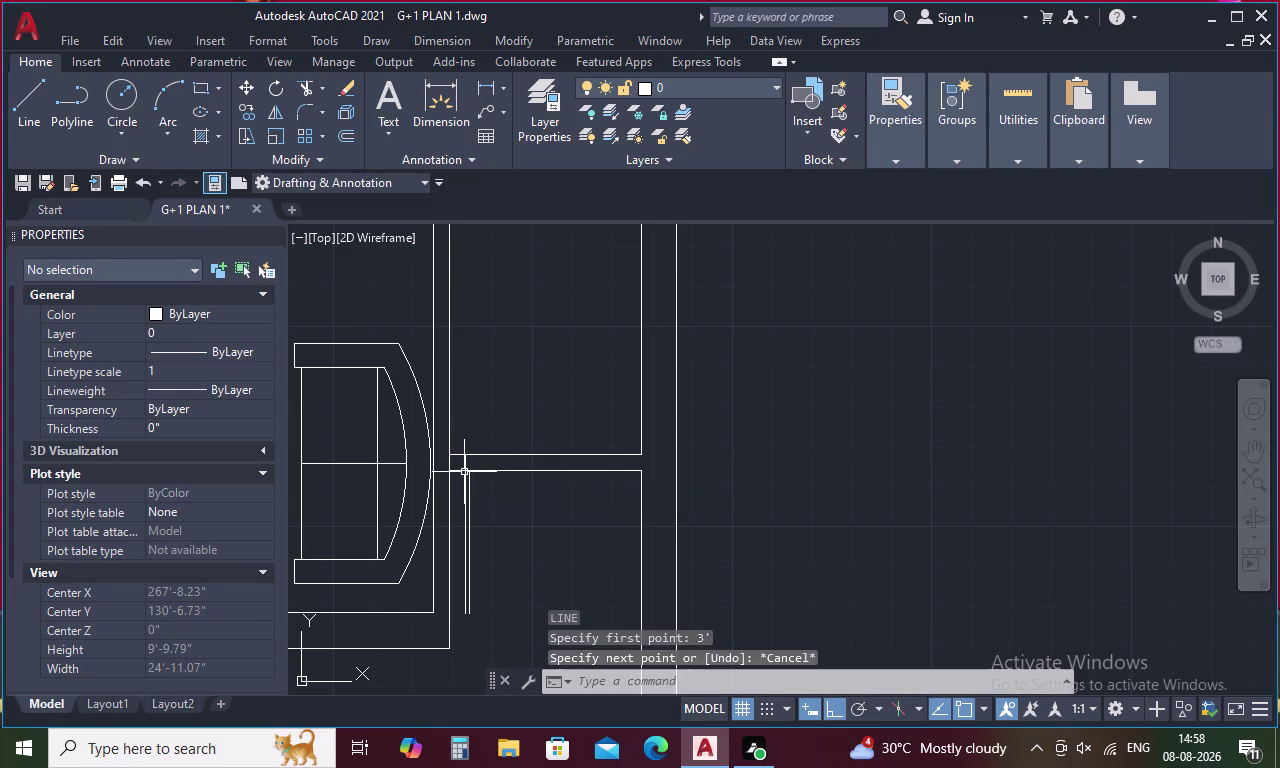
key(Escape)
Offset the wall line at the opening 3' toward the inner side.
text(O 3)
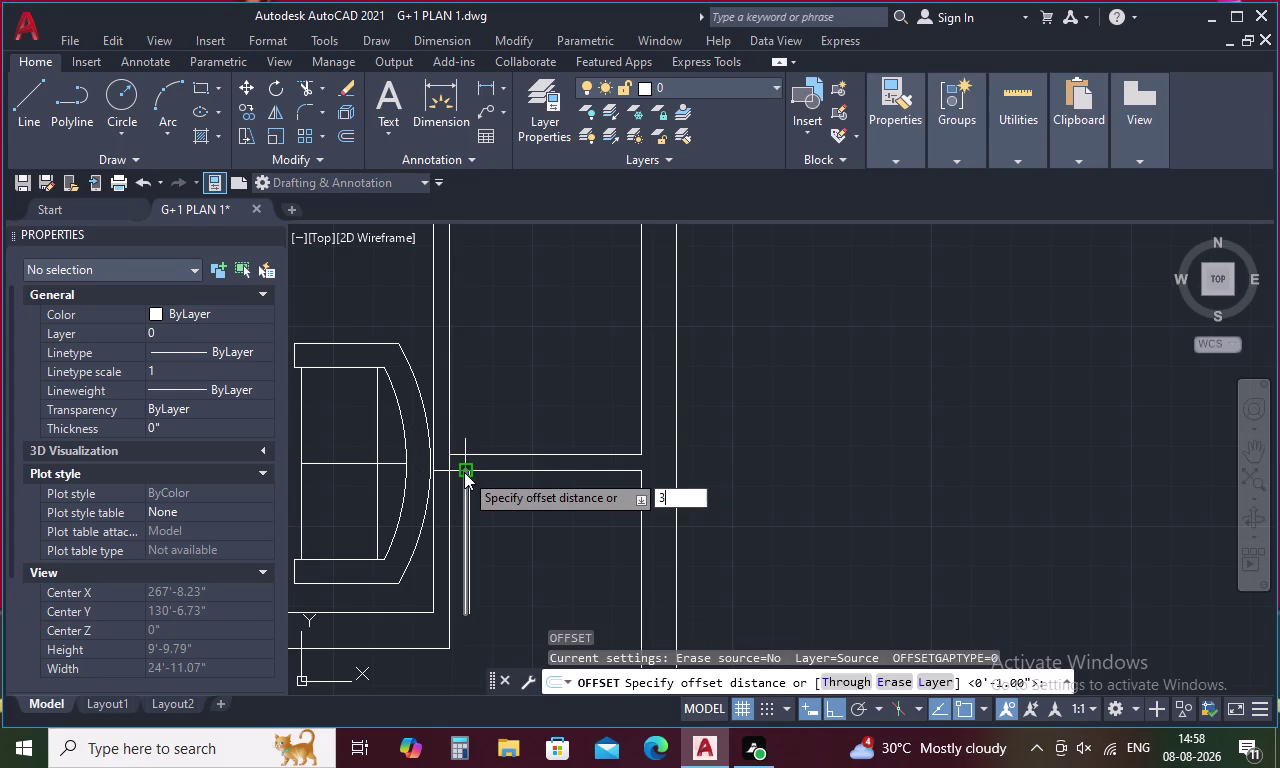
text(')
key(space)
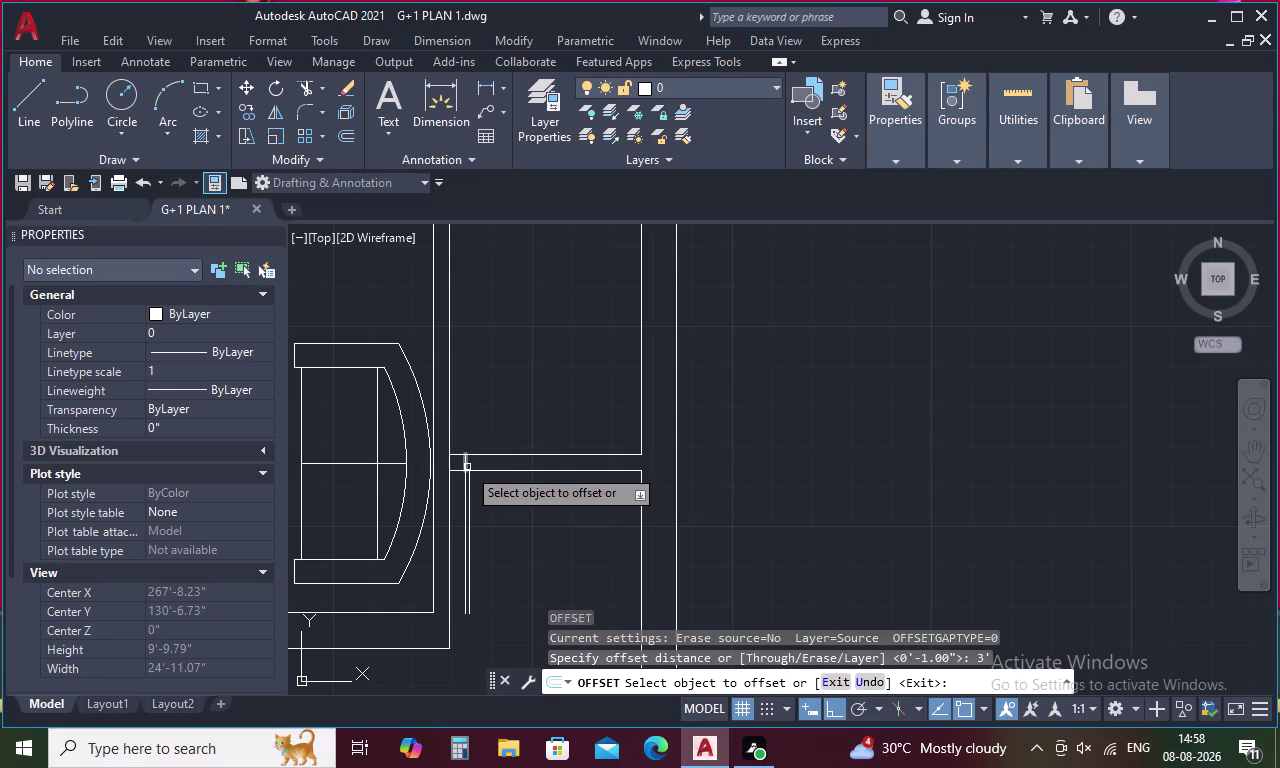
click(467, 466)
click(518, 466)
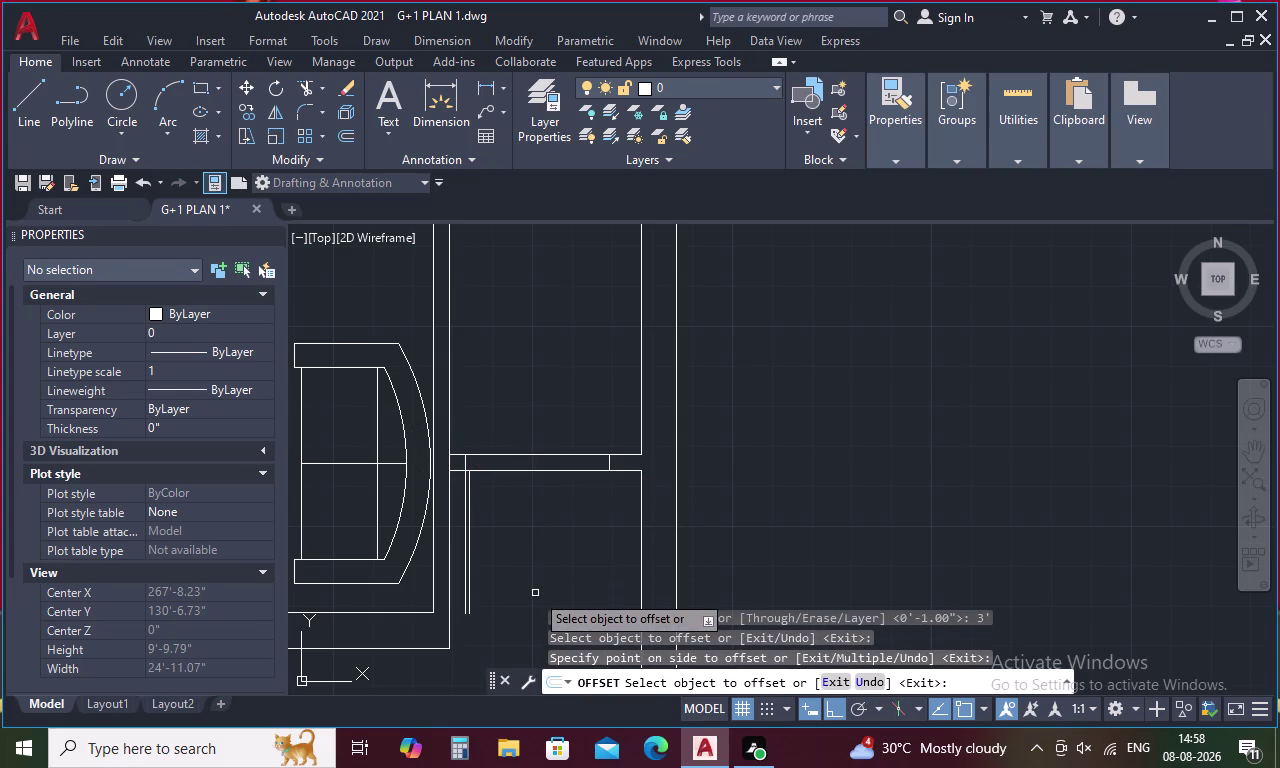
key(Escape)
text(A)
key(space)
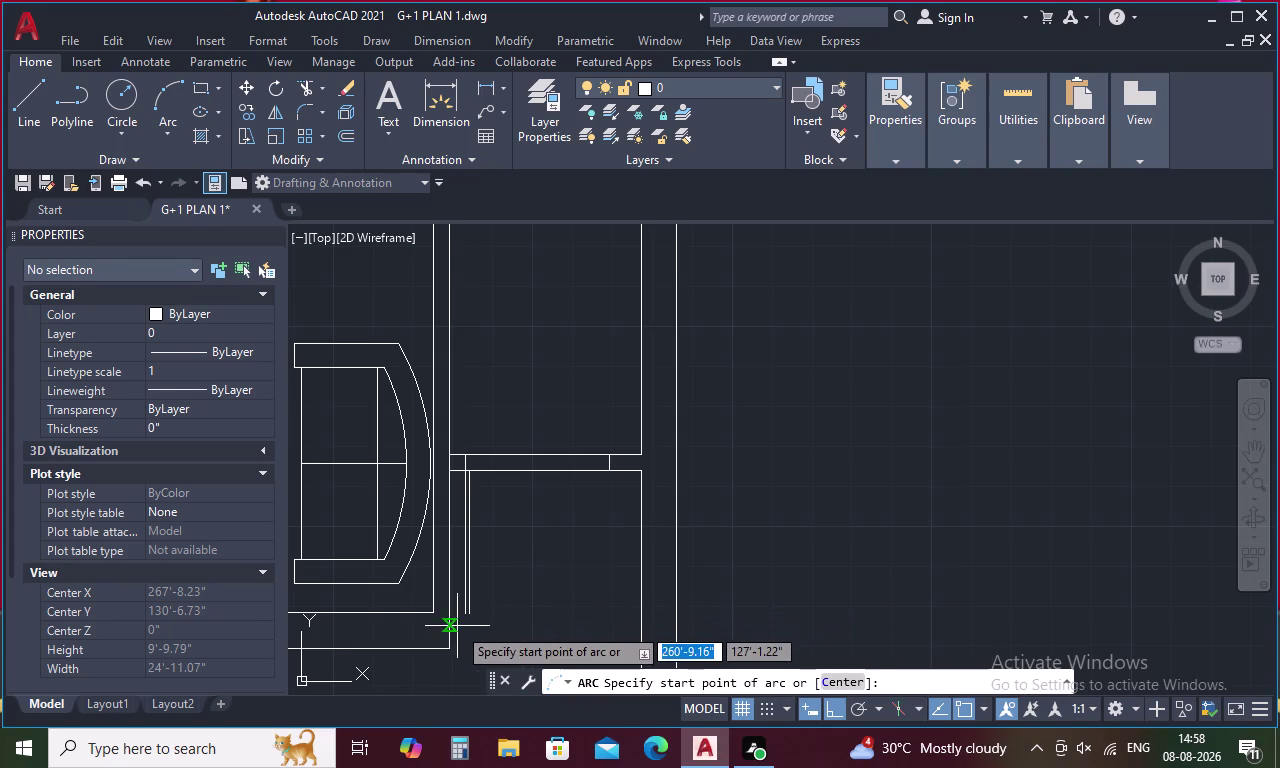
Draw a three-point door swing arc across the new opening.
click(467, 620)
scroll(up, 3)
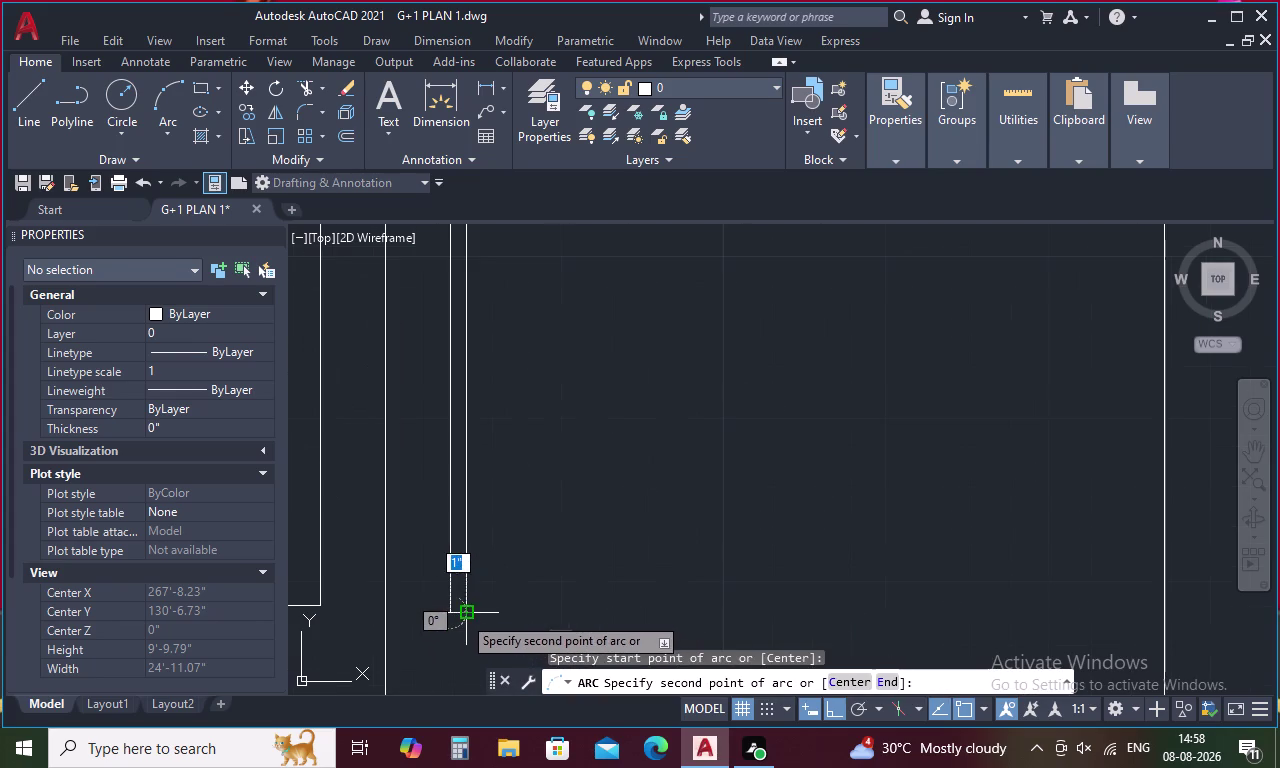
click(461, 616)
scroll(down, 3)
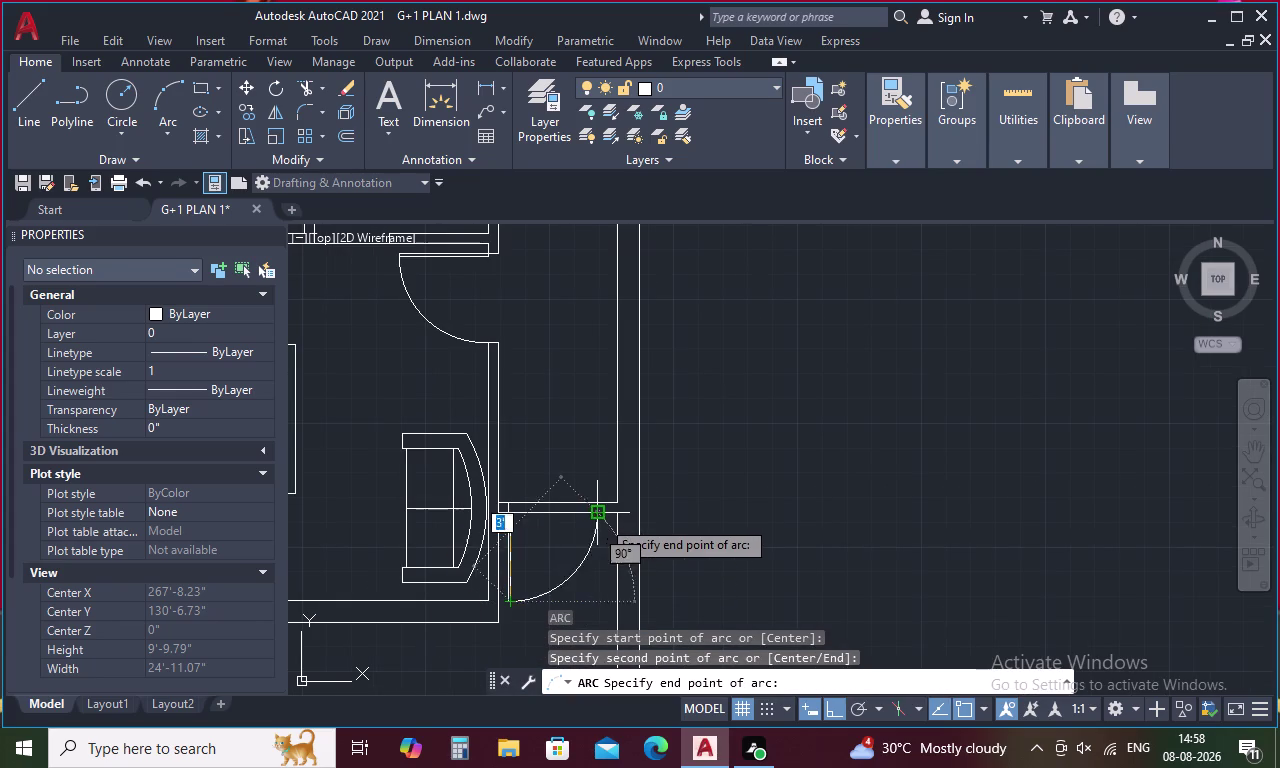
click(601, 519)
key(Escape)
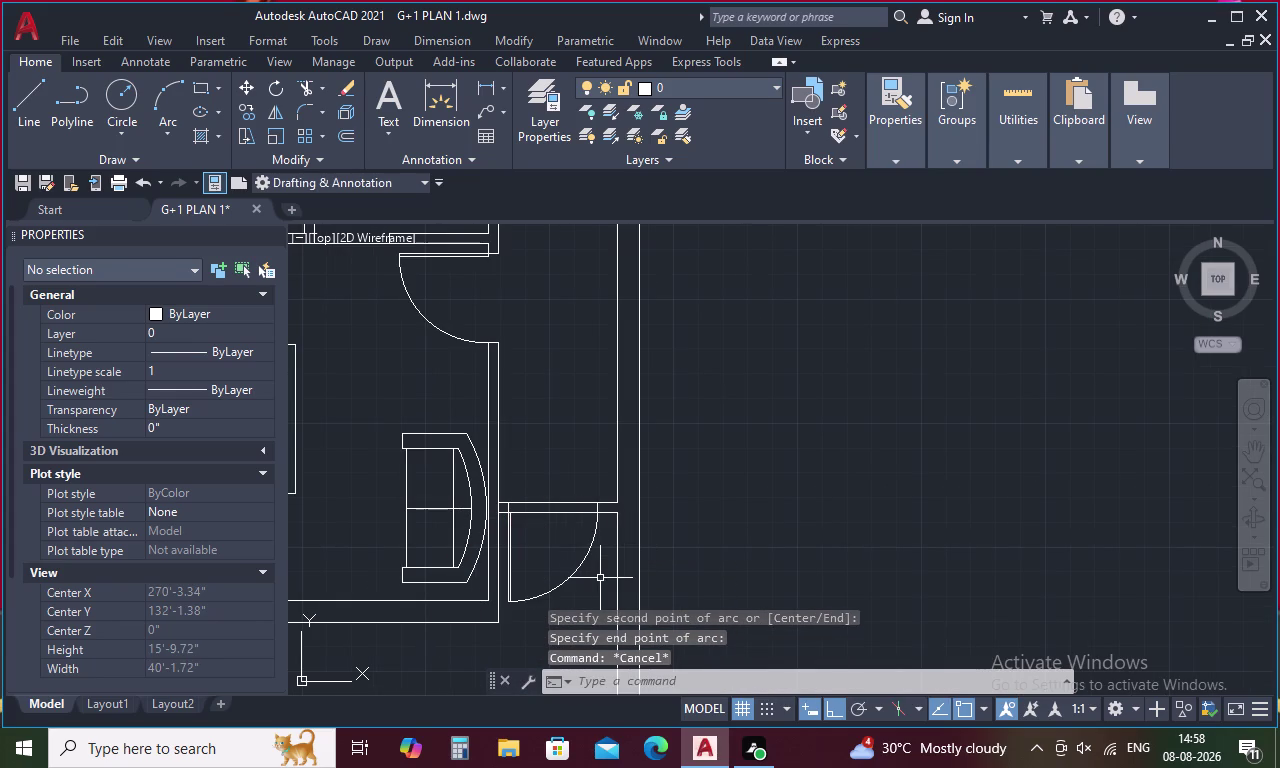
Trim the wall lines crossing the door opening with a fence.
text(TR)
key(space)
drag(538, 469, 546, 538)
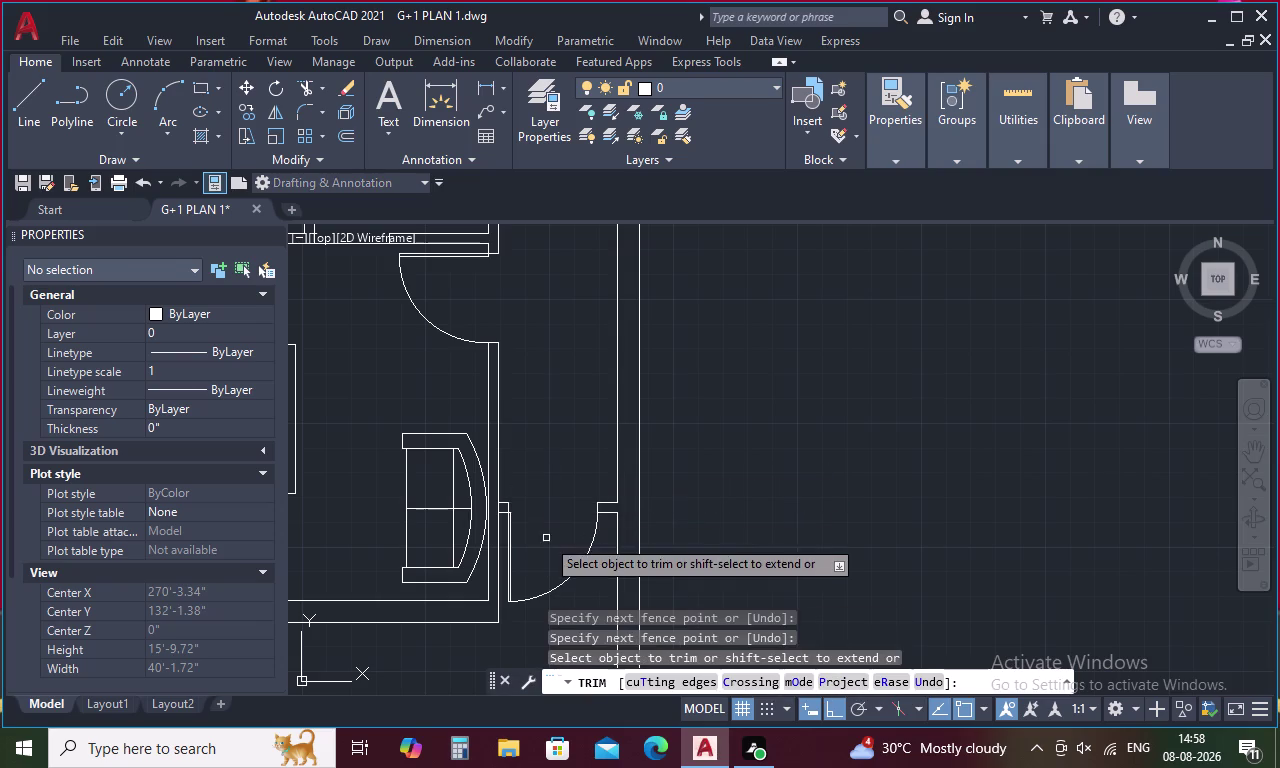
scroll(down, 3)
middle_drag(684, 521, 604, 649)
middle_drag(590, 557, 618, 503)
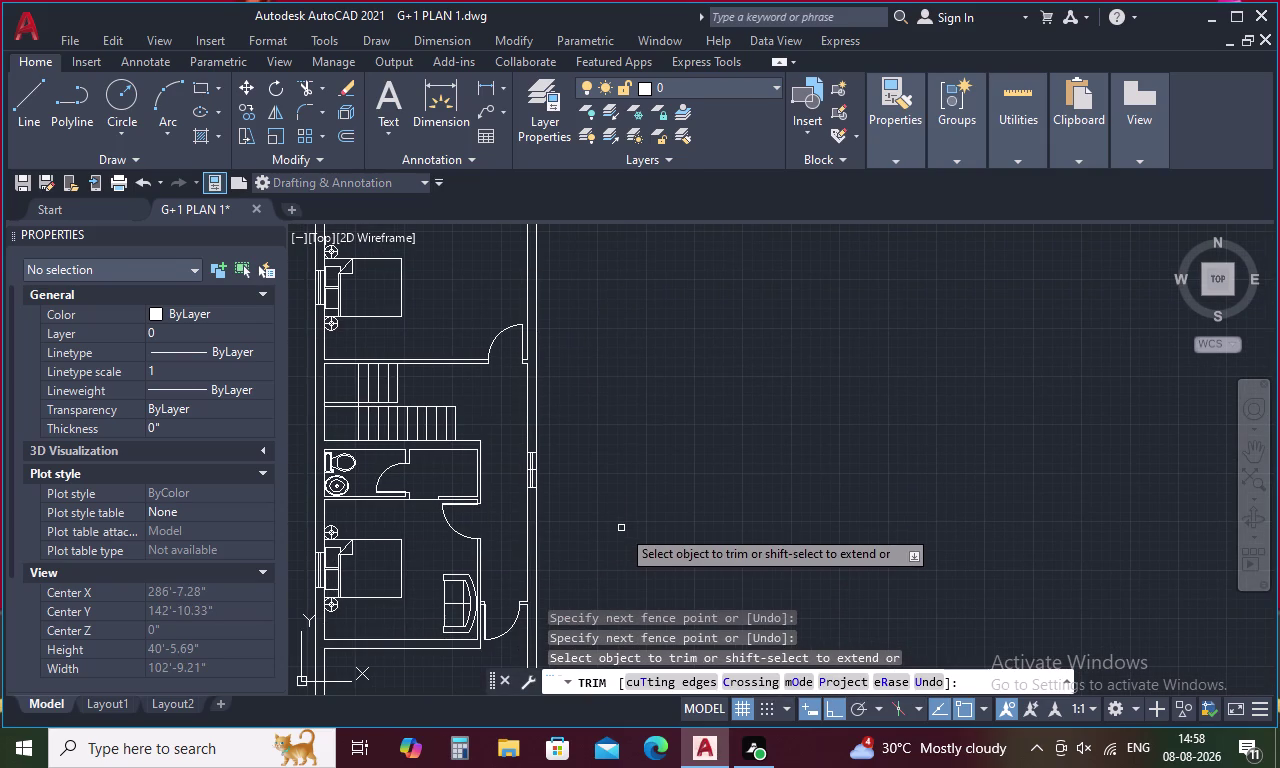
scroll(down, 3)
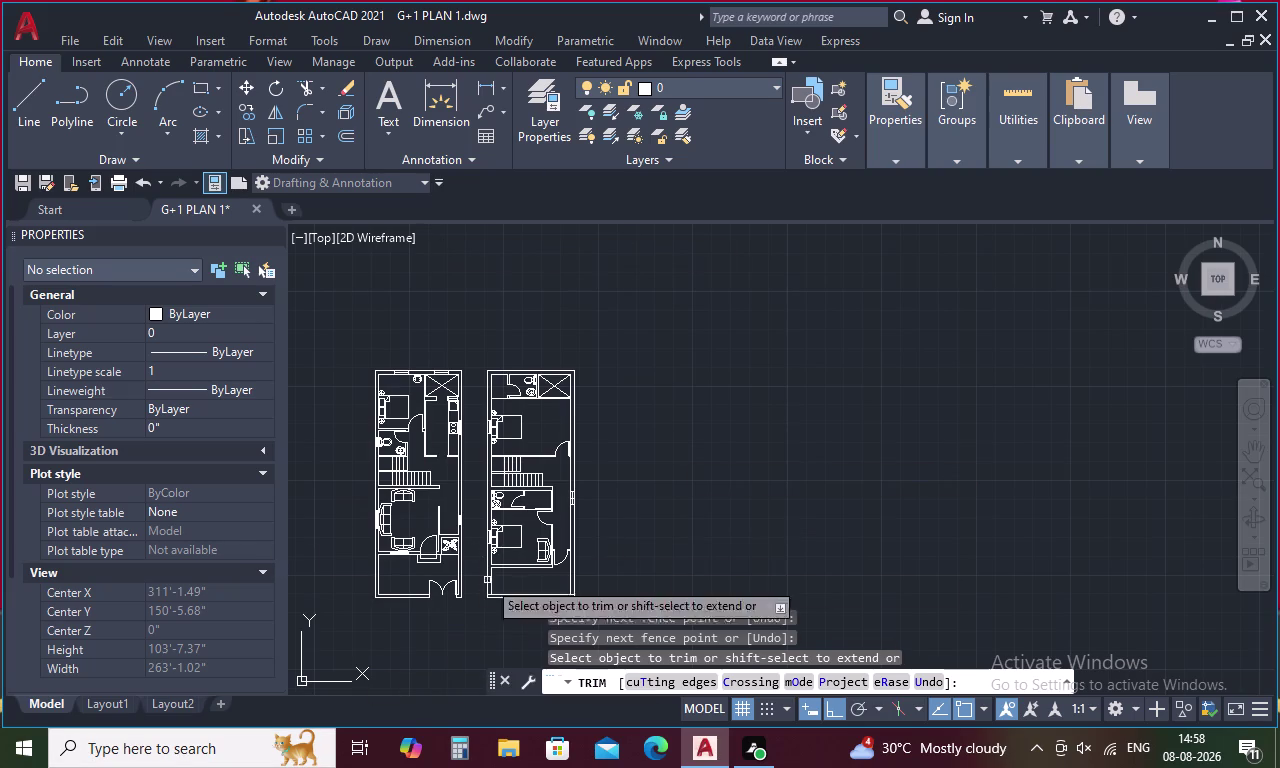
scroll(up, 3)
scroll(down, 3)
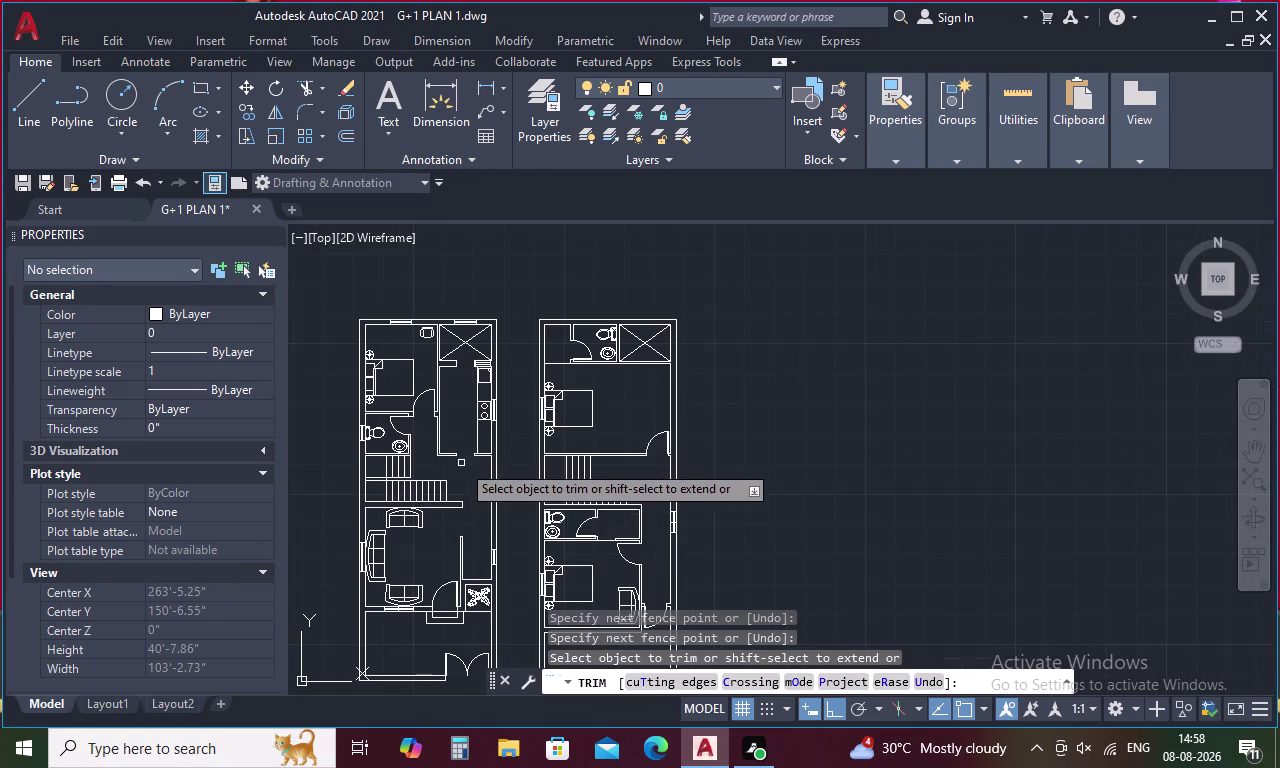
middle_drag(404, 628, 434, 582)
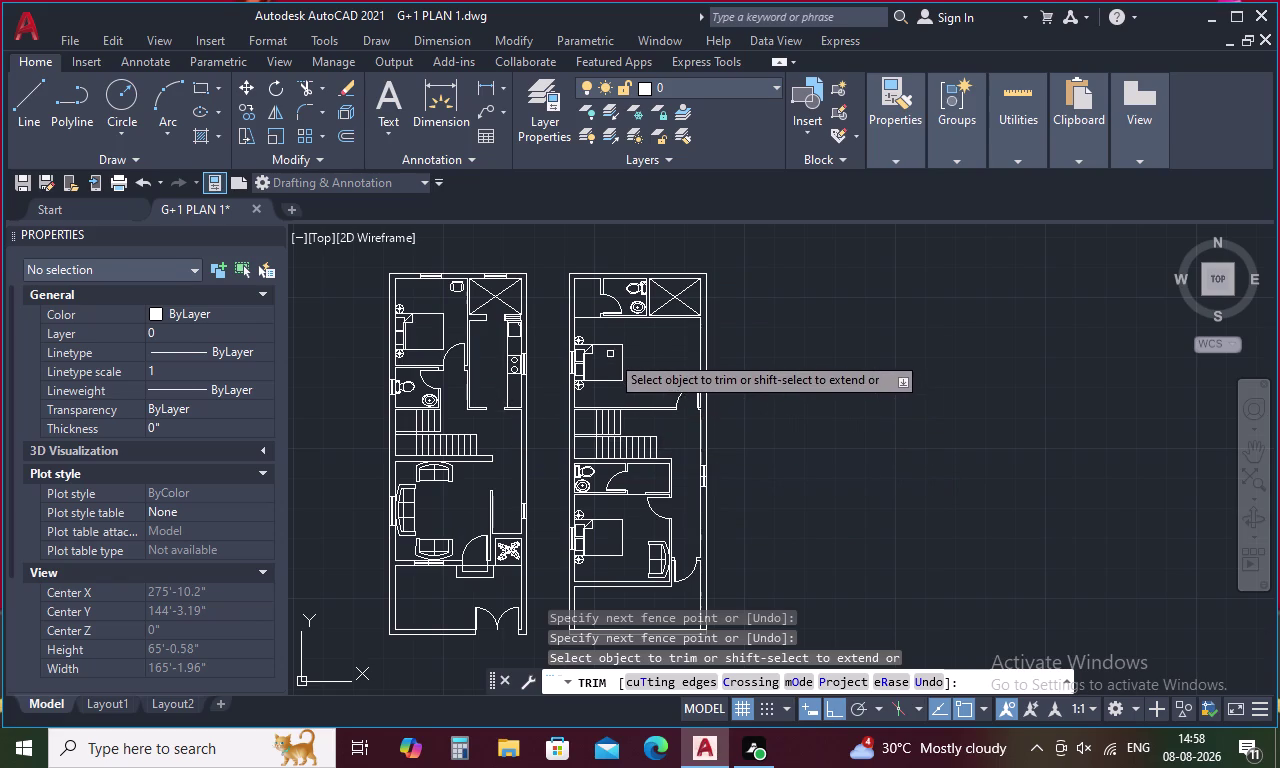
scroll(up, 3)
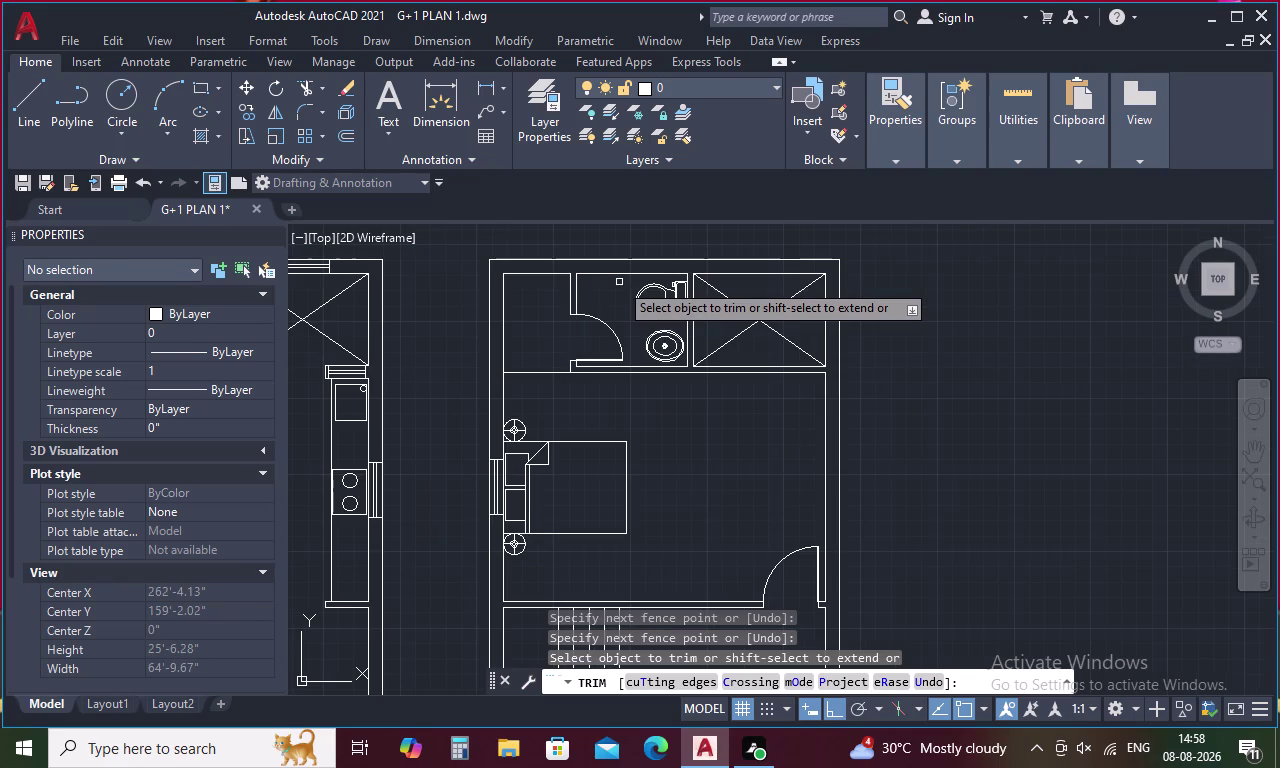
scroll(down, 3)
scroll(up, 3)
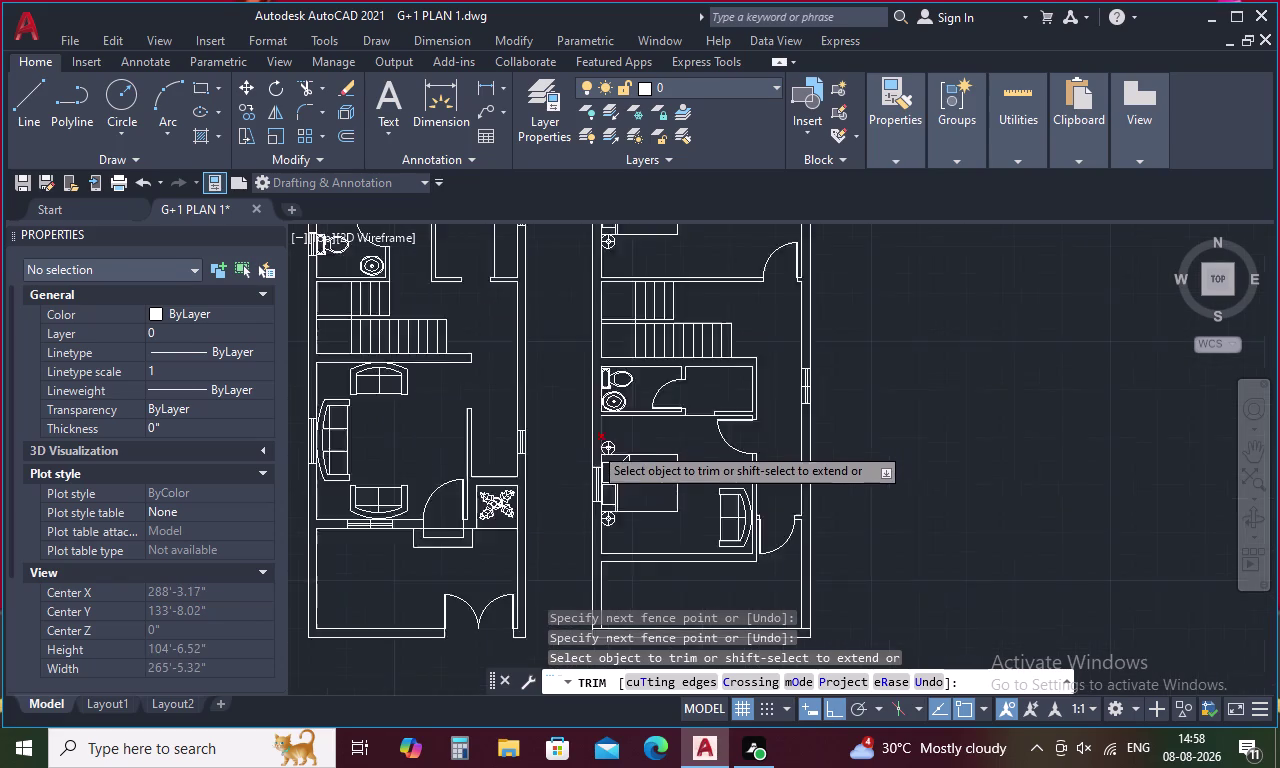
scroll(up, 3)
key(Escape)
scroll(down, 3)
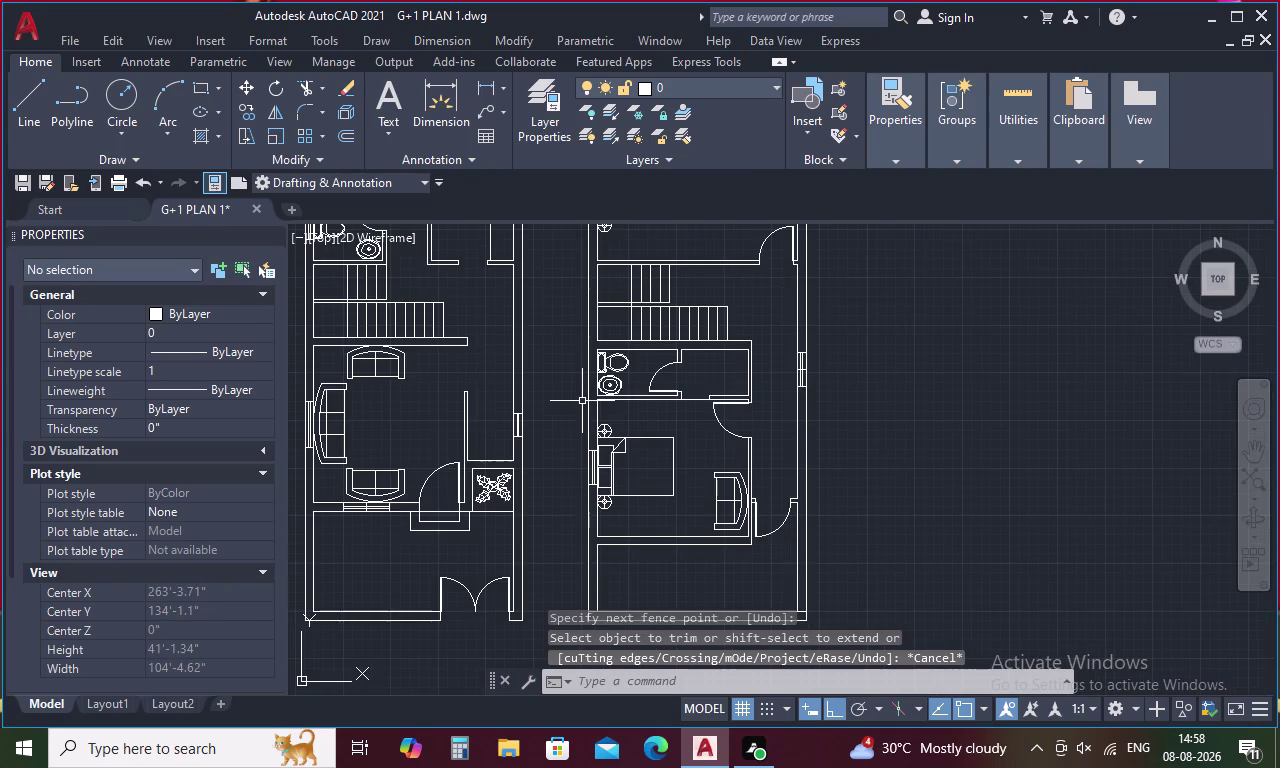
middle_drag(582, 401, 606, 540)
scroll(up, 3)
drag(457, 338, 437, 377)
drag(461, 332, 431, 394)
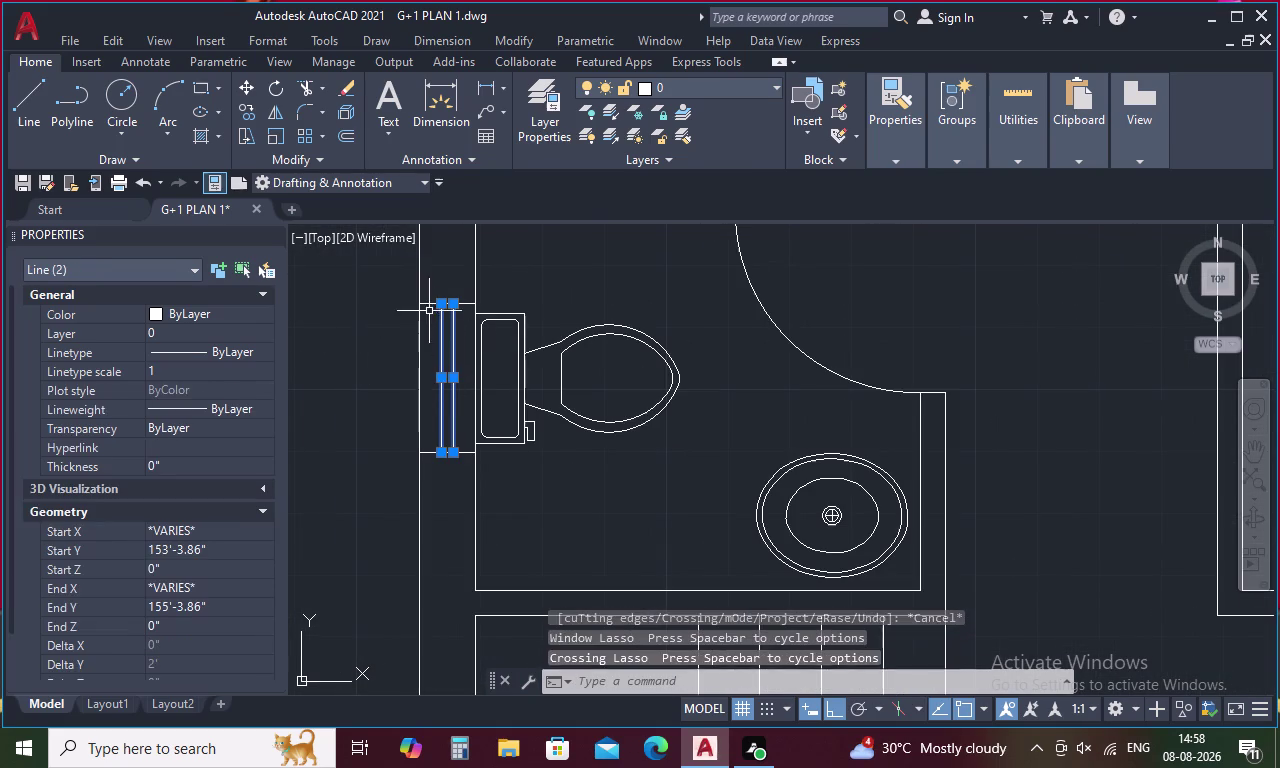
Move the four window lines from their edge to the first-floor toilet wall.
click(426, 306)
click(432, 451)
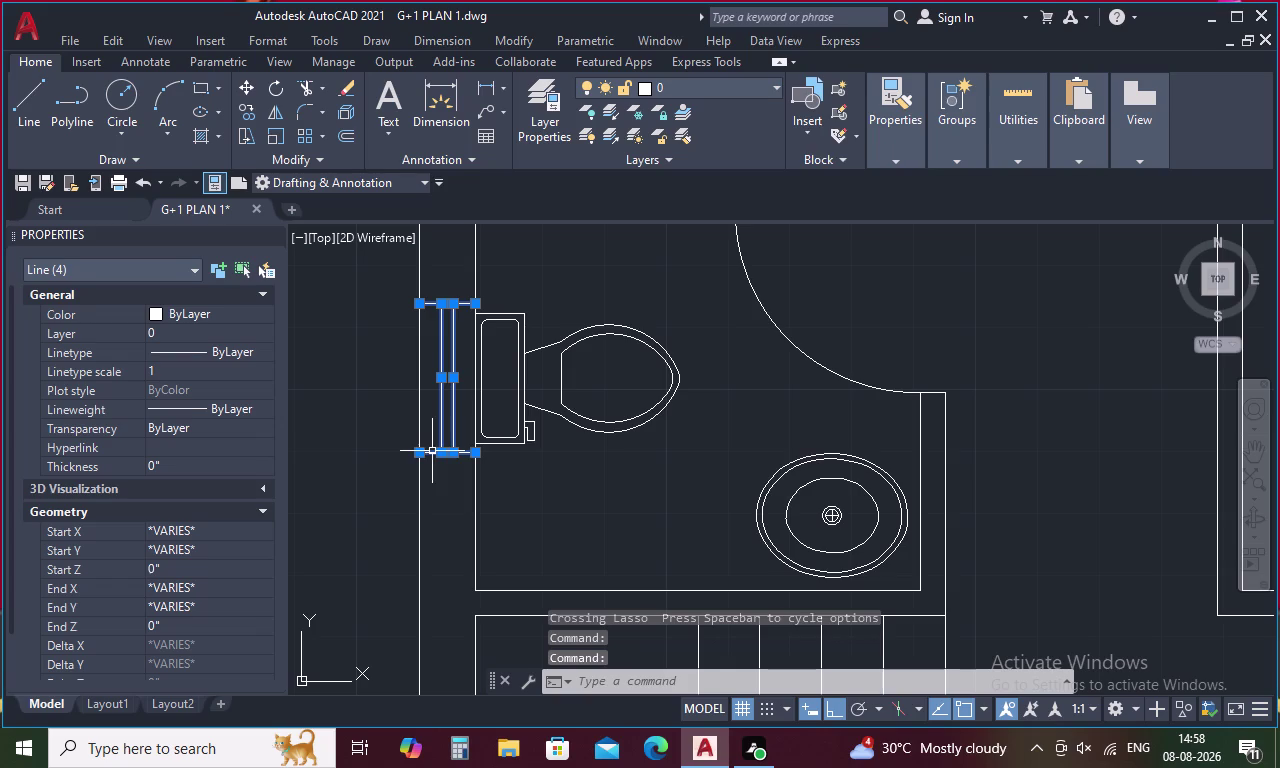
right_click(617, 498)
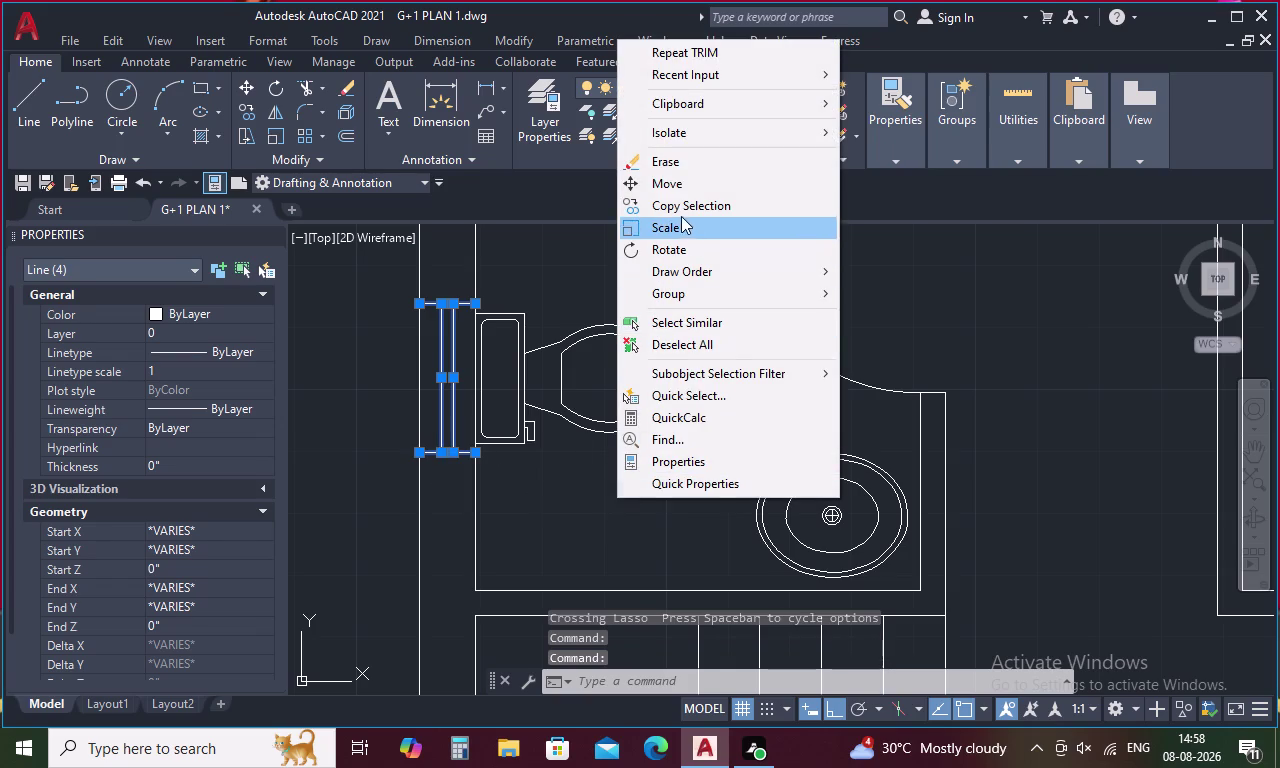
click(668, 192)
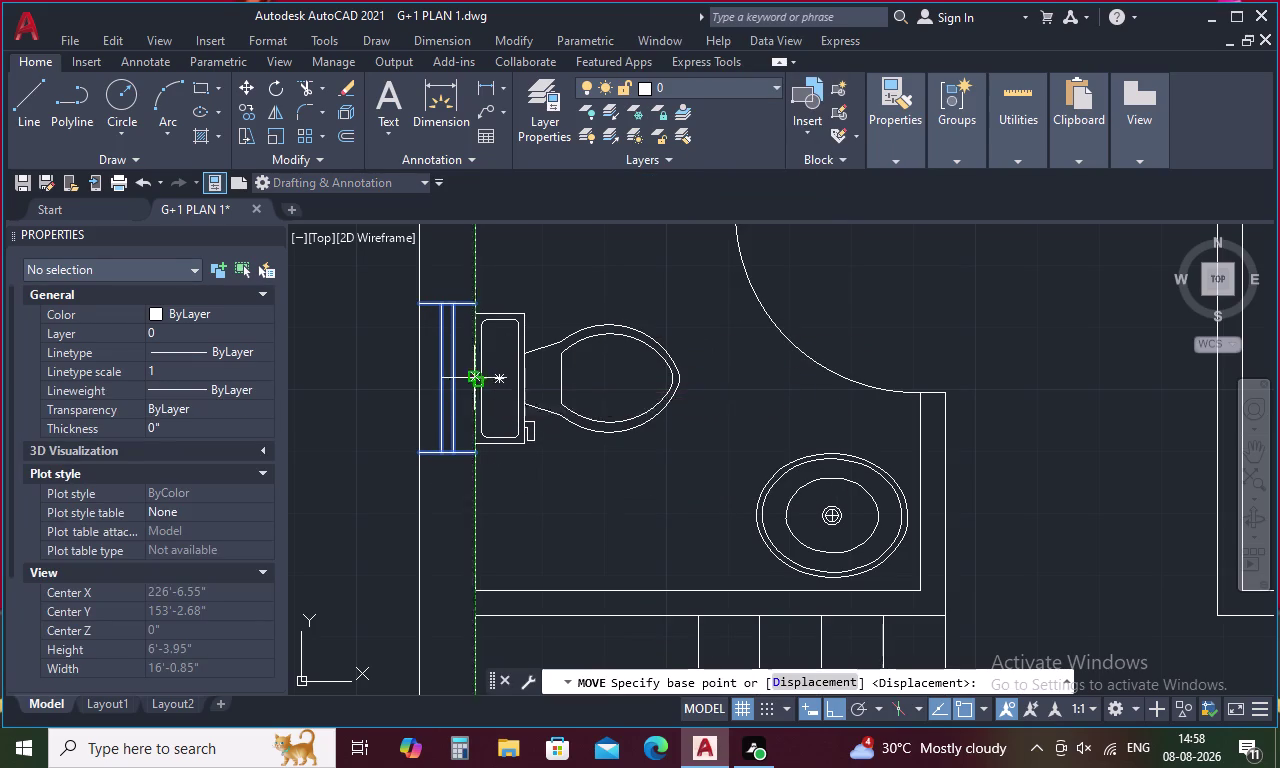
click(478, 379)
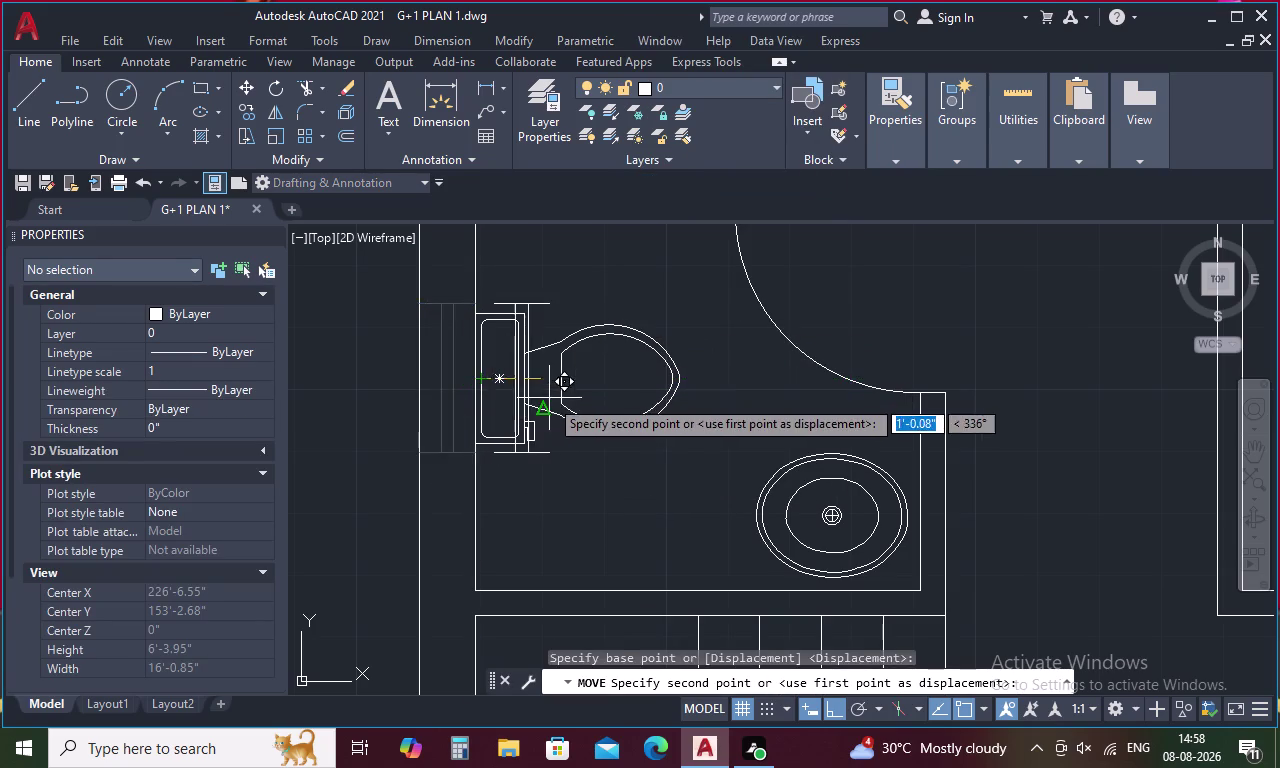
scroll(down, 3)
middle_drag(741, 497, 620, 383)
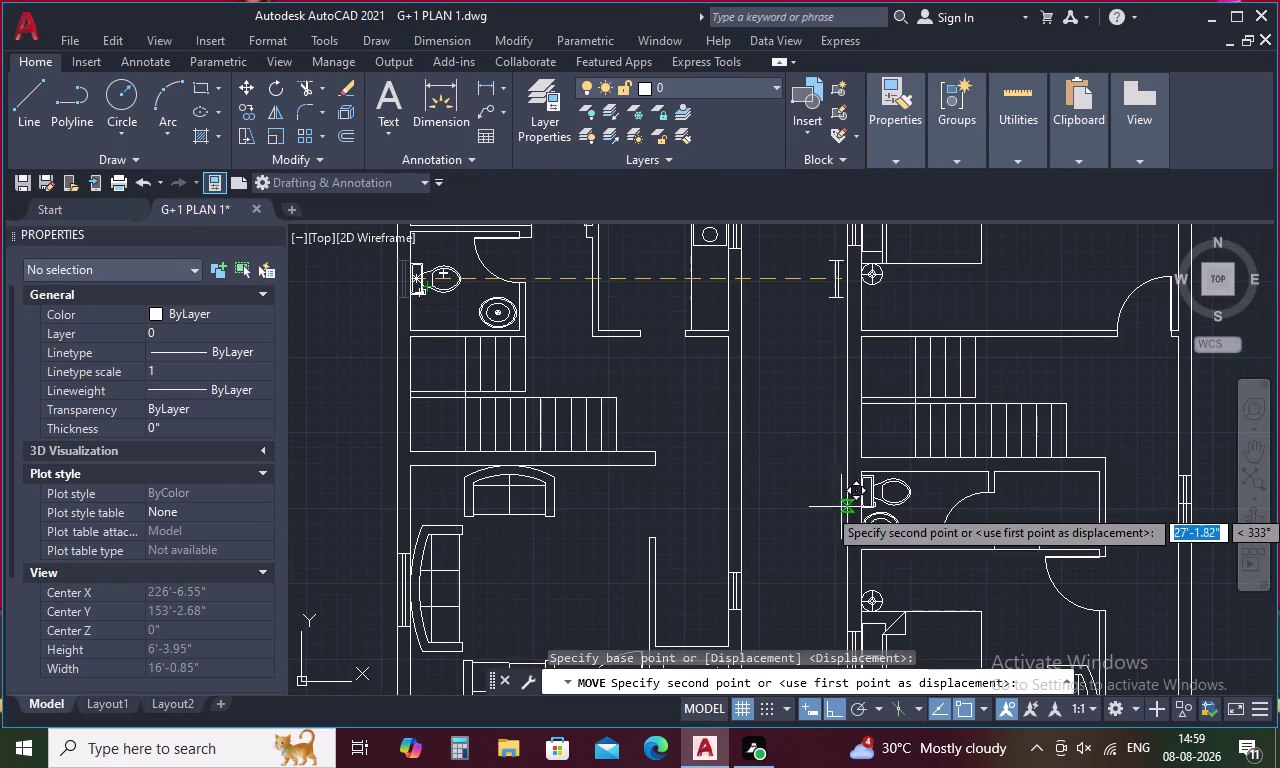
scroll(up, 3)
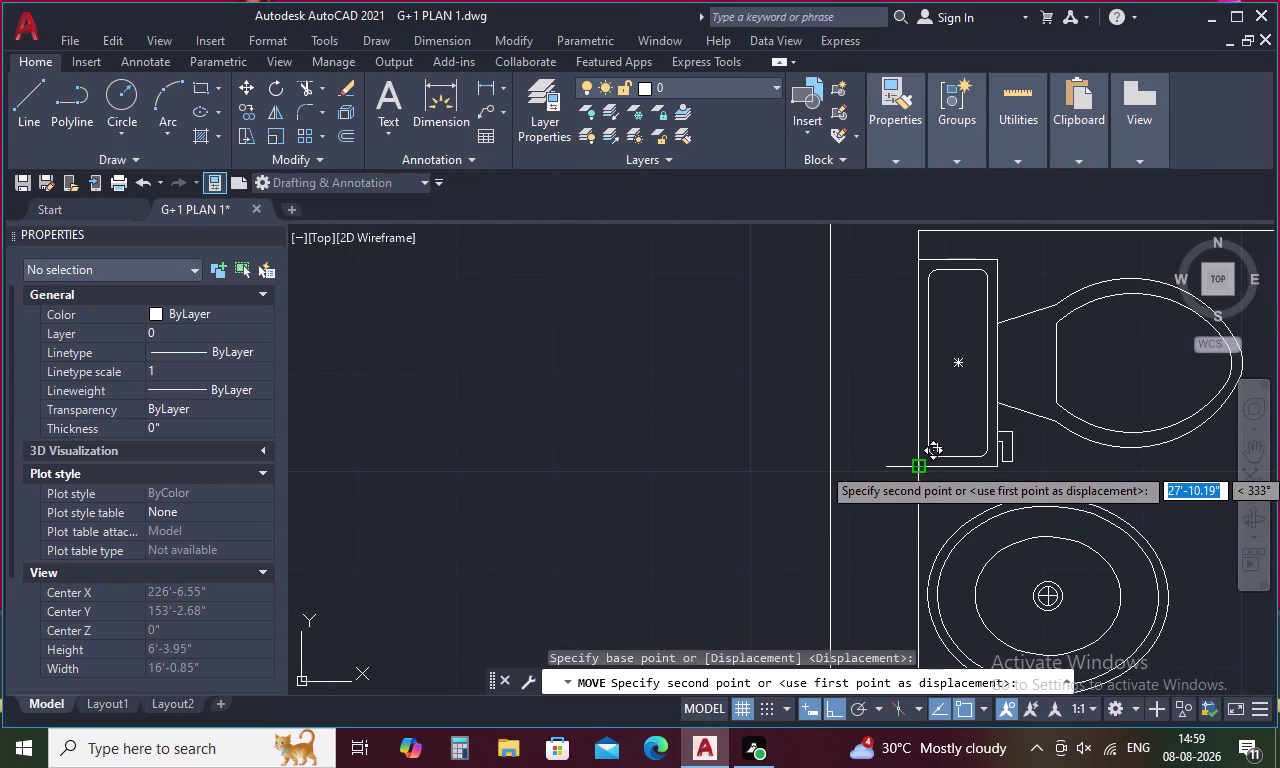
click(919, 465)
Pan and zoom to bring both floor plans into view.
scroll(down, 3)
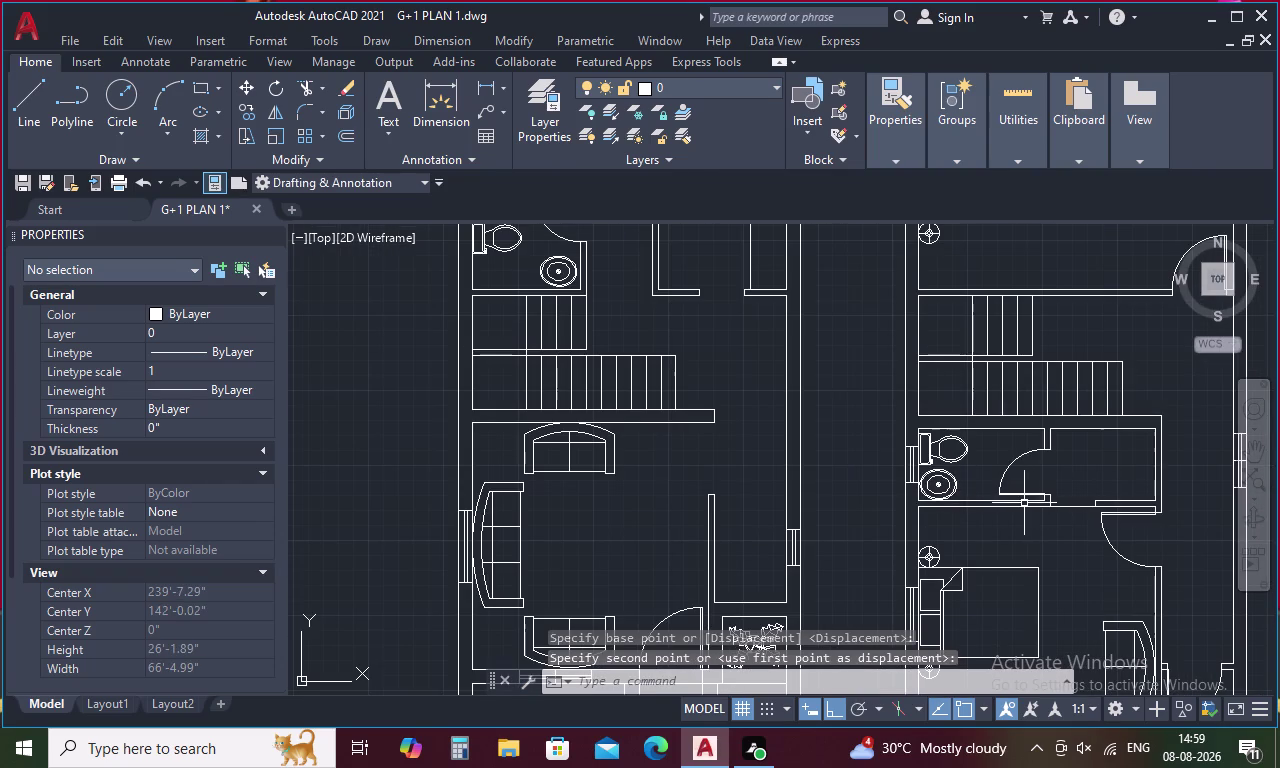
middle_drag(993, 485, 374, 716)
scroll(down, 3)
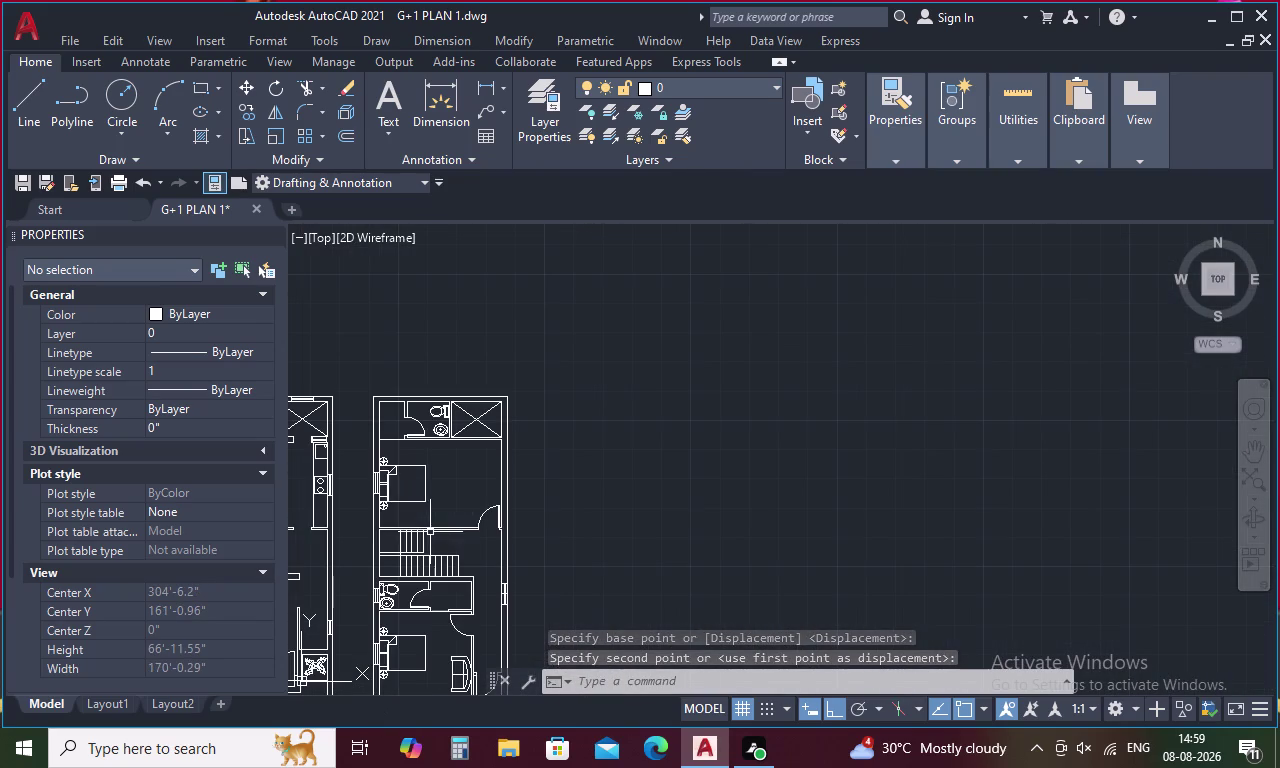
middle_drag(457, 504, 578, 474)
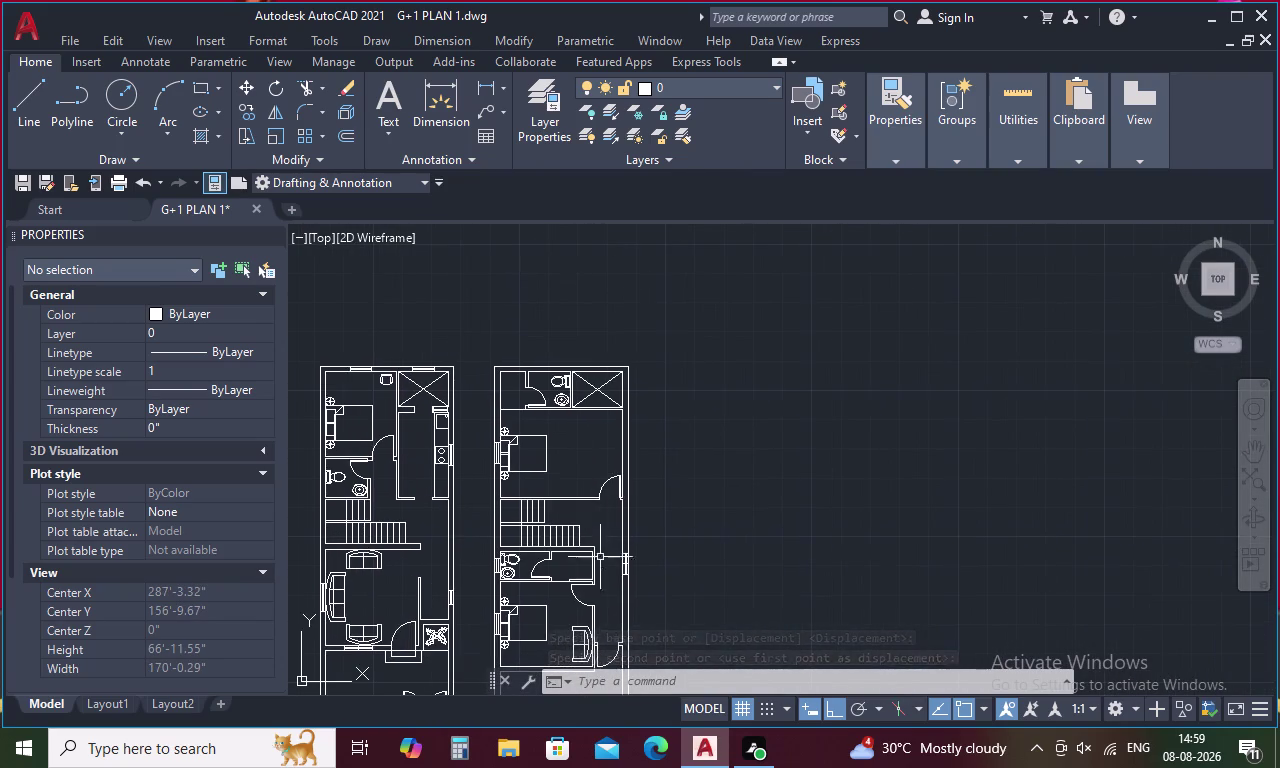
middle_drag(601, 572, 594, 417)
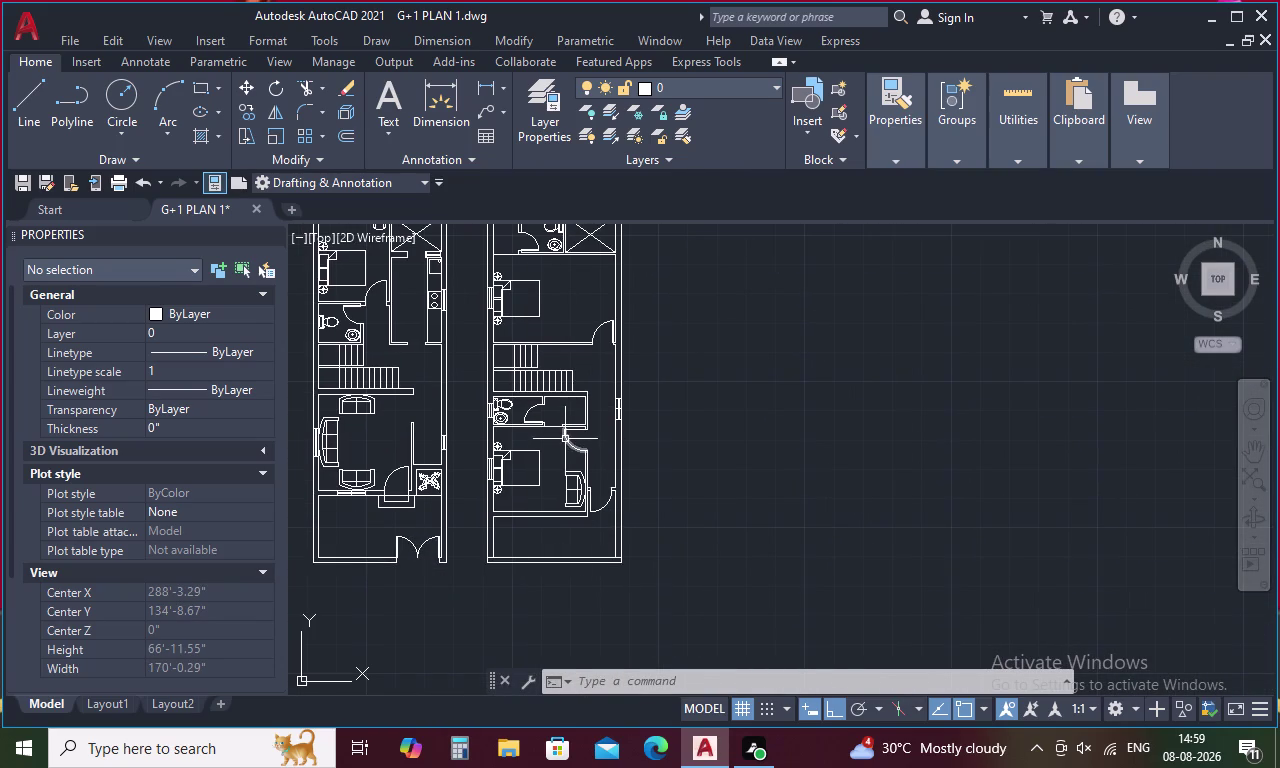
scroll(down, 3)
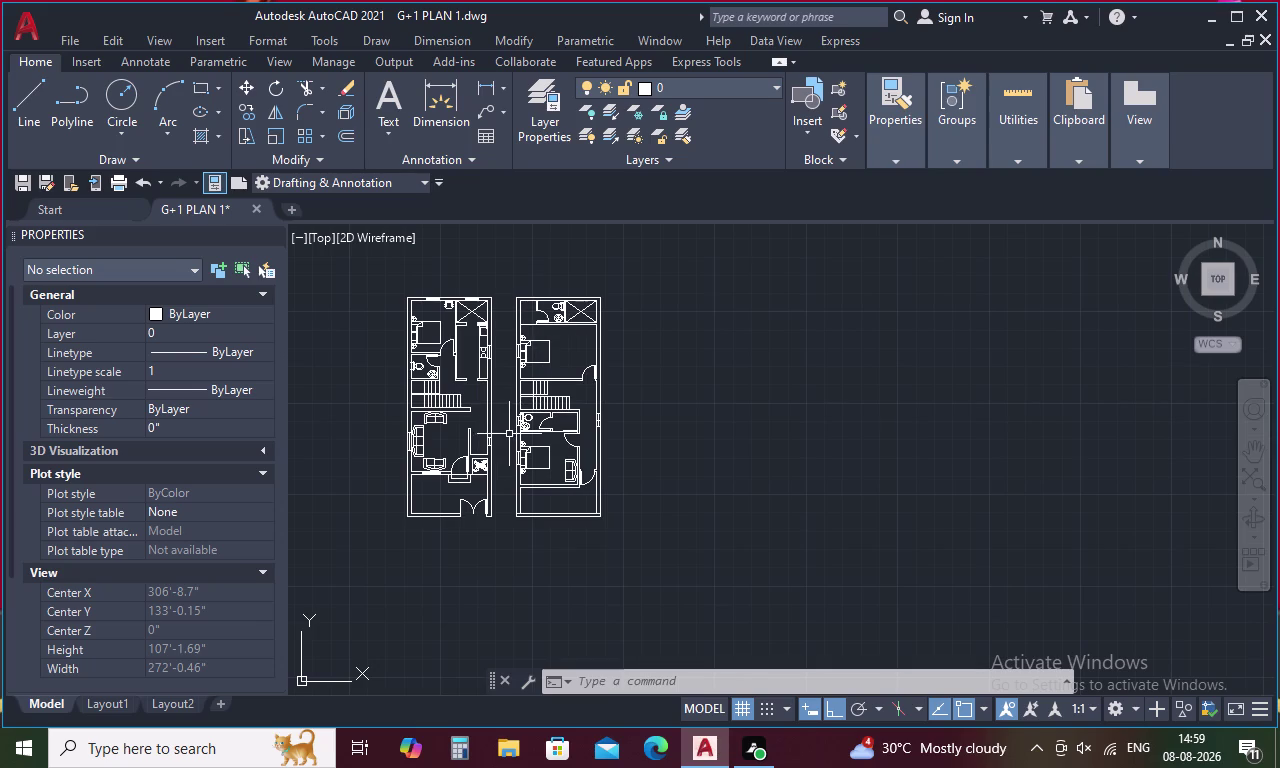
scroll(up, 3)
scroll(up, 3)
Select the vertical and horizontal window lines beside the toilet and basin.
drag(527, 350, 379, 465)
click(403, 560)
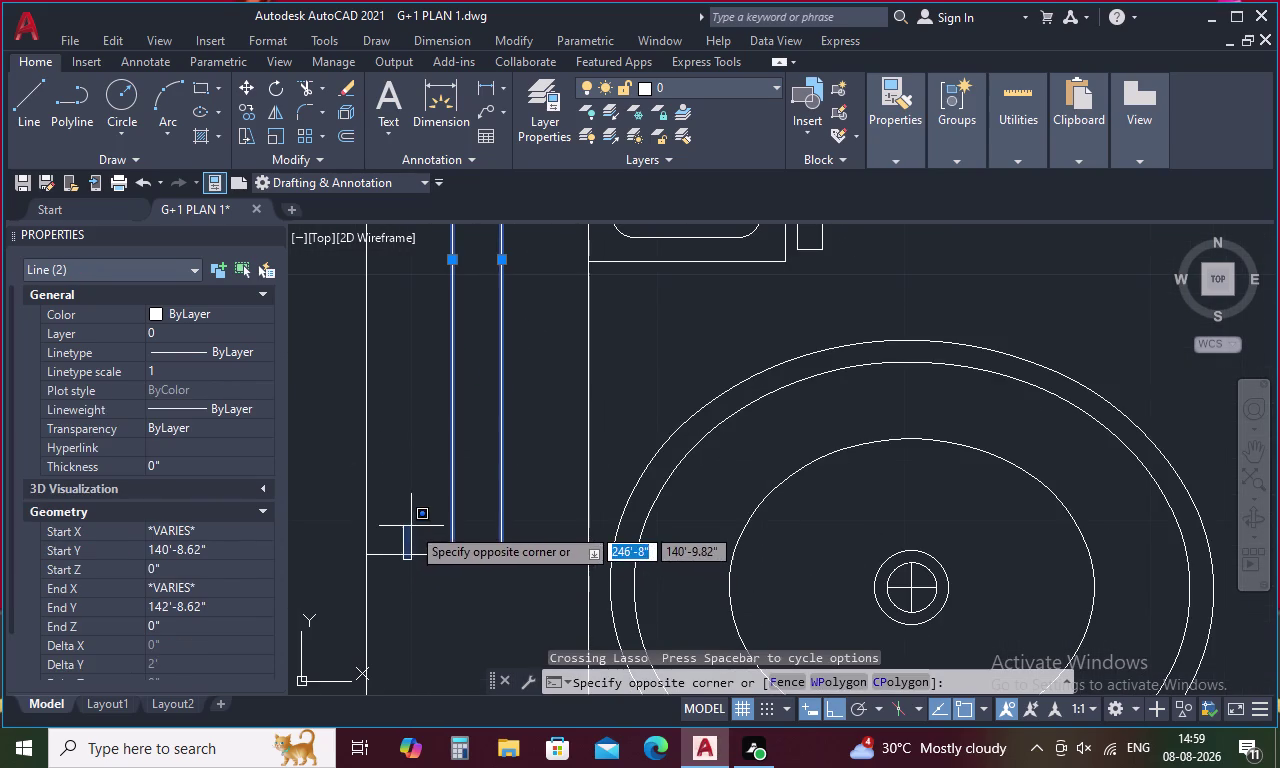
click(411, 526)
click(416, 550)
drag(416, 563, 418, 588)
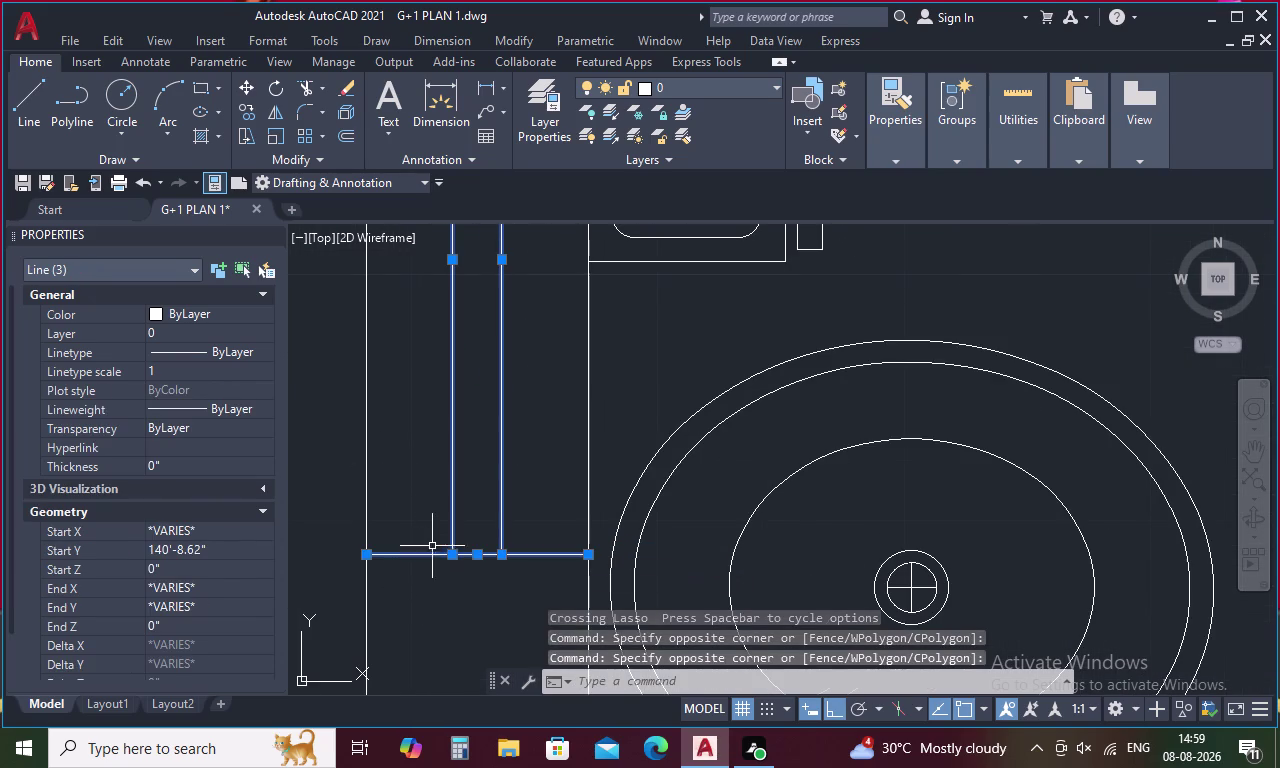
scroll(down, 3)
scroll(up, 3)
scroll(down, 3)
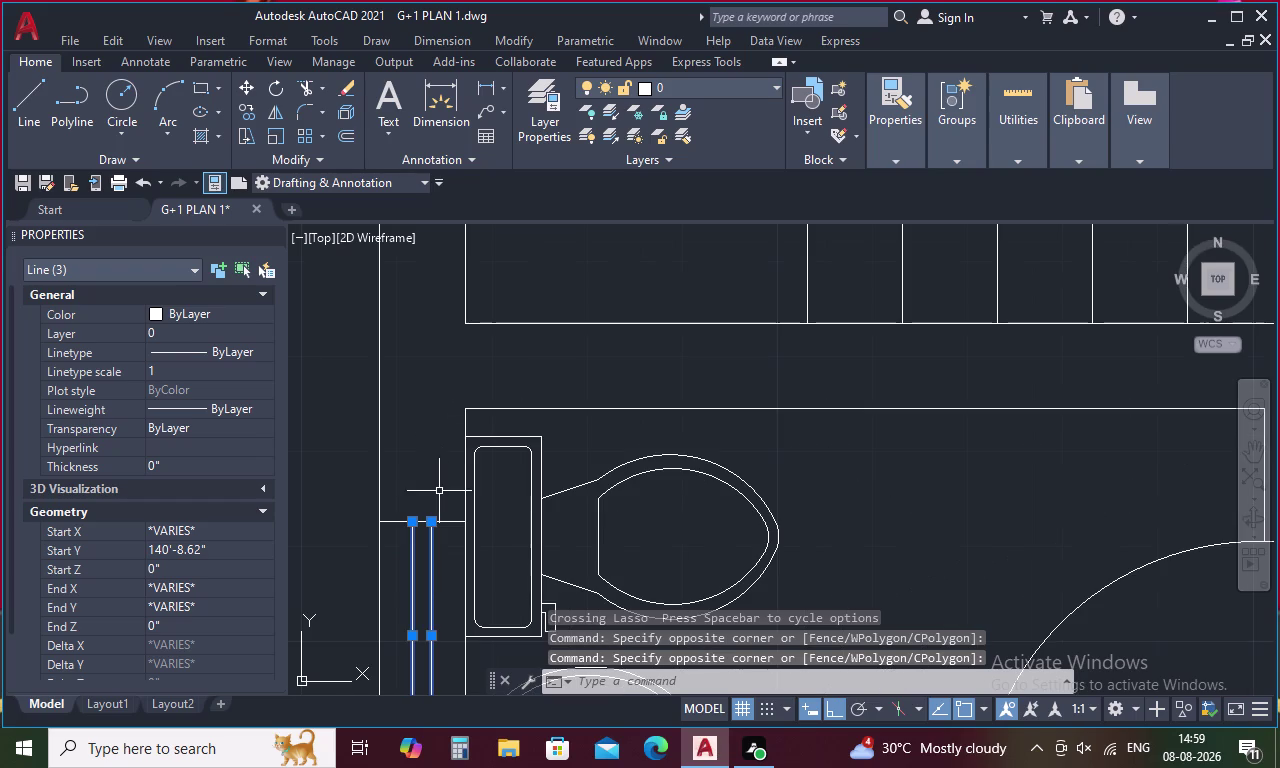
drag(439, 495, 443, 563)
click(443, 563)
drag(454, 508, 403, 574)
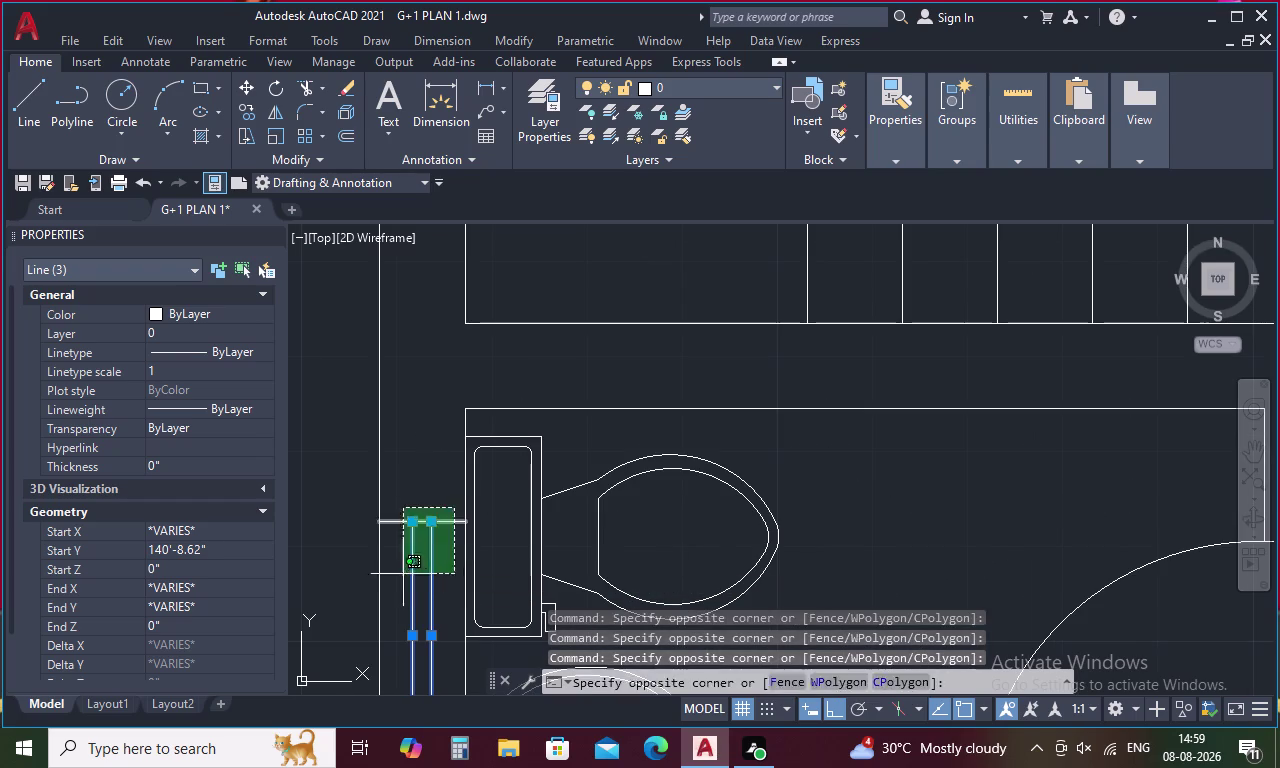
drag(403, 574, 402, 575)
Start copying the selected lines with the wall corner as base point.
right_click(402, 575)
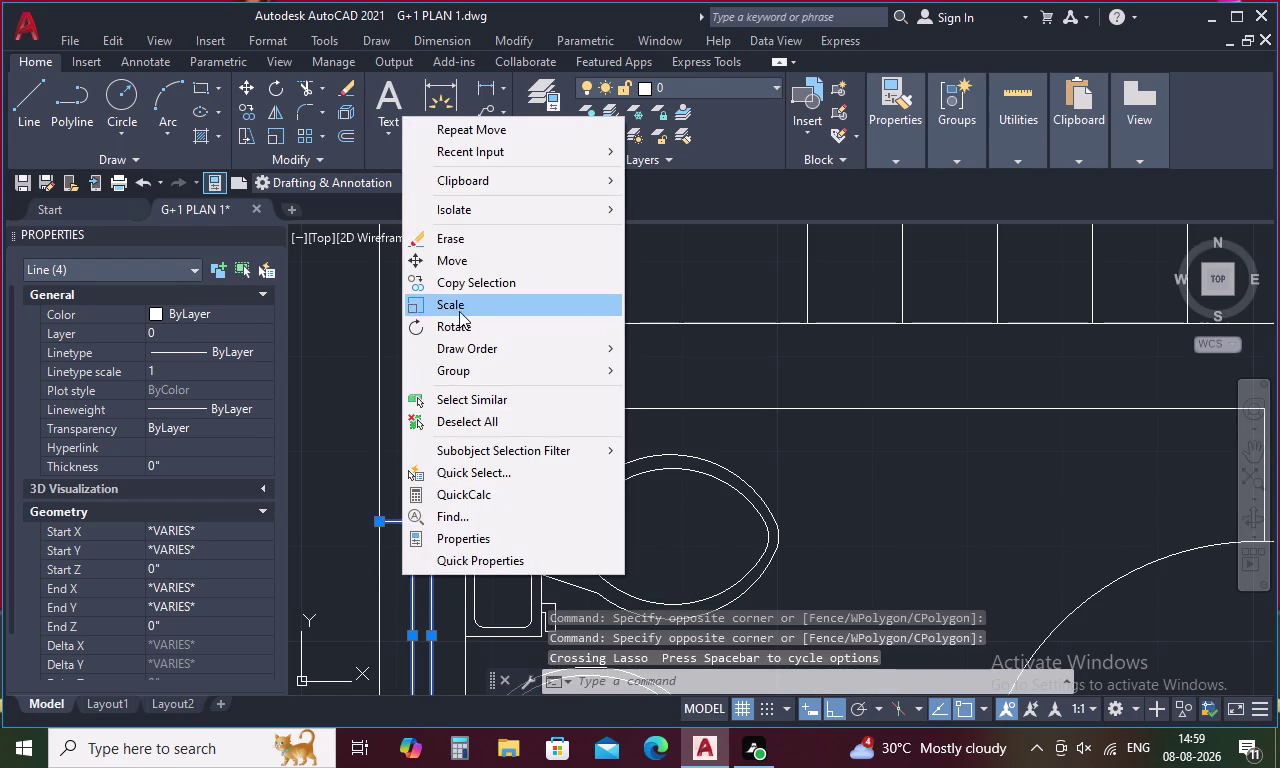
click(452, 289)
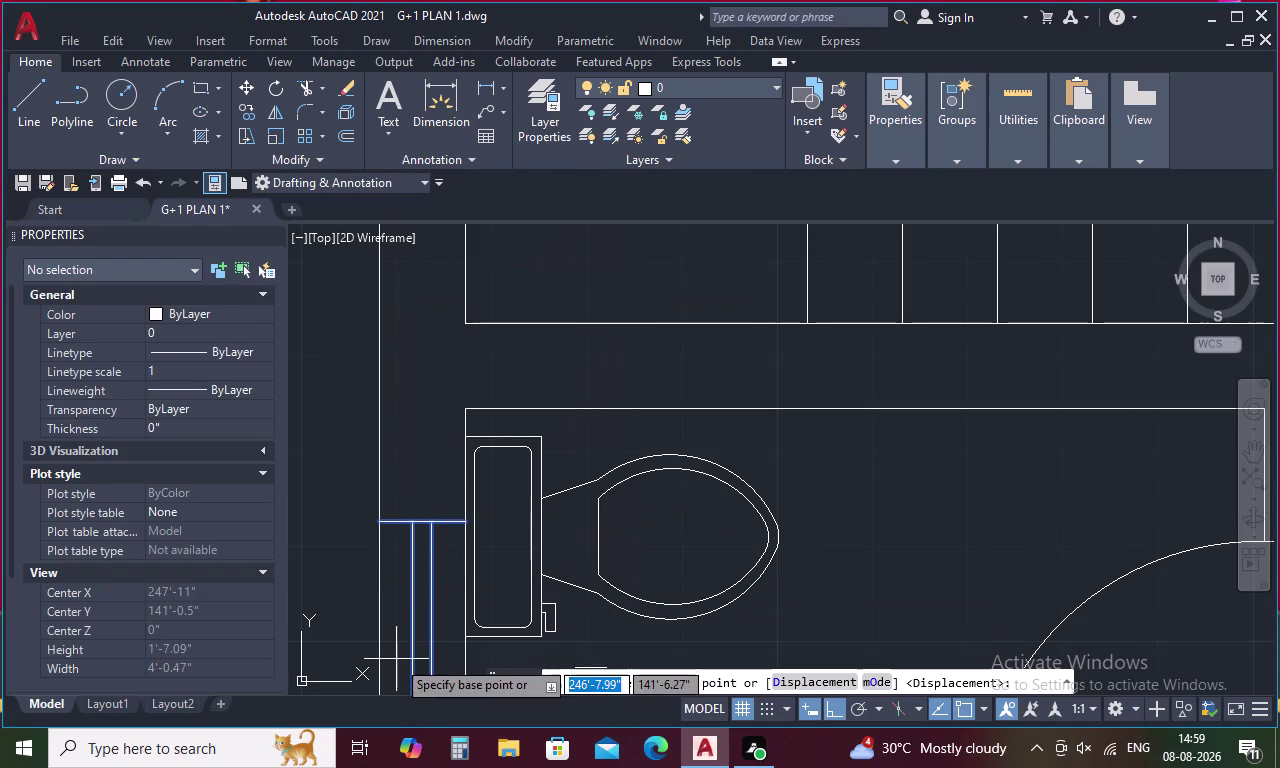
middle_drag(396, 659, 405, 379)
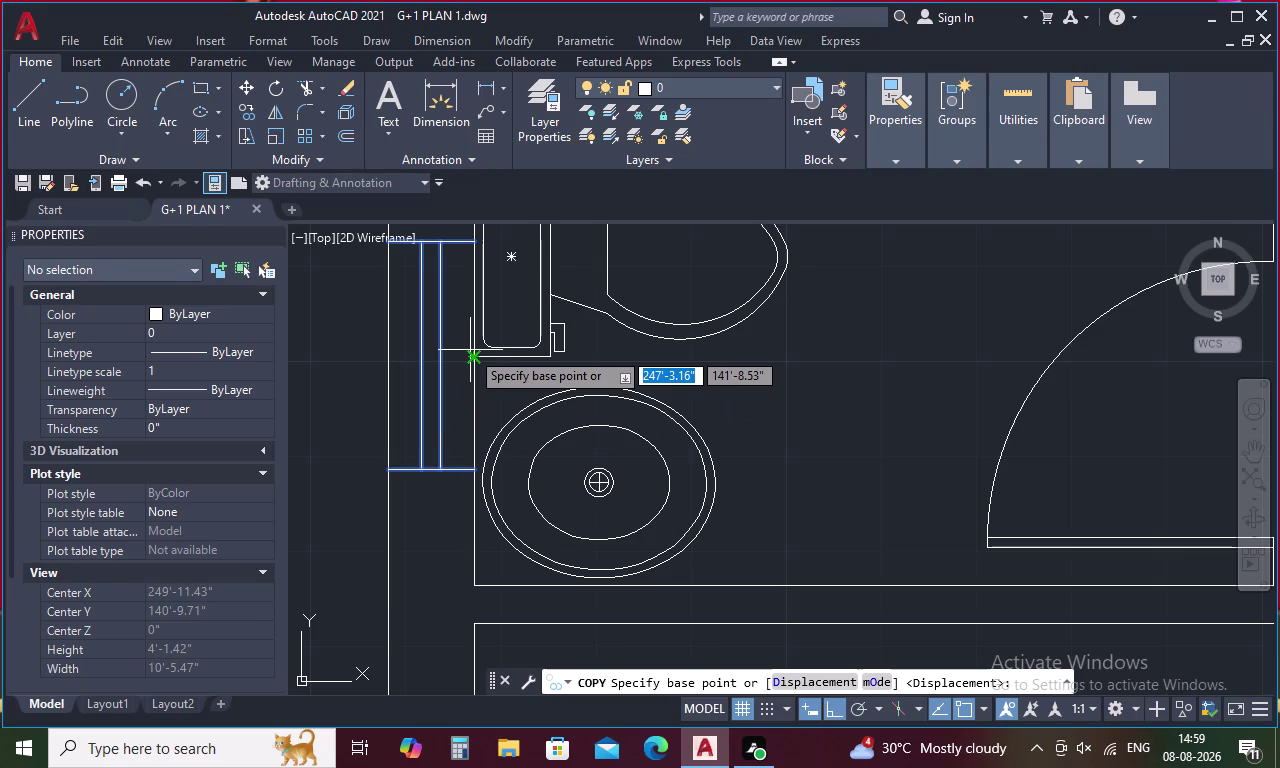
click(476, 361)
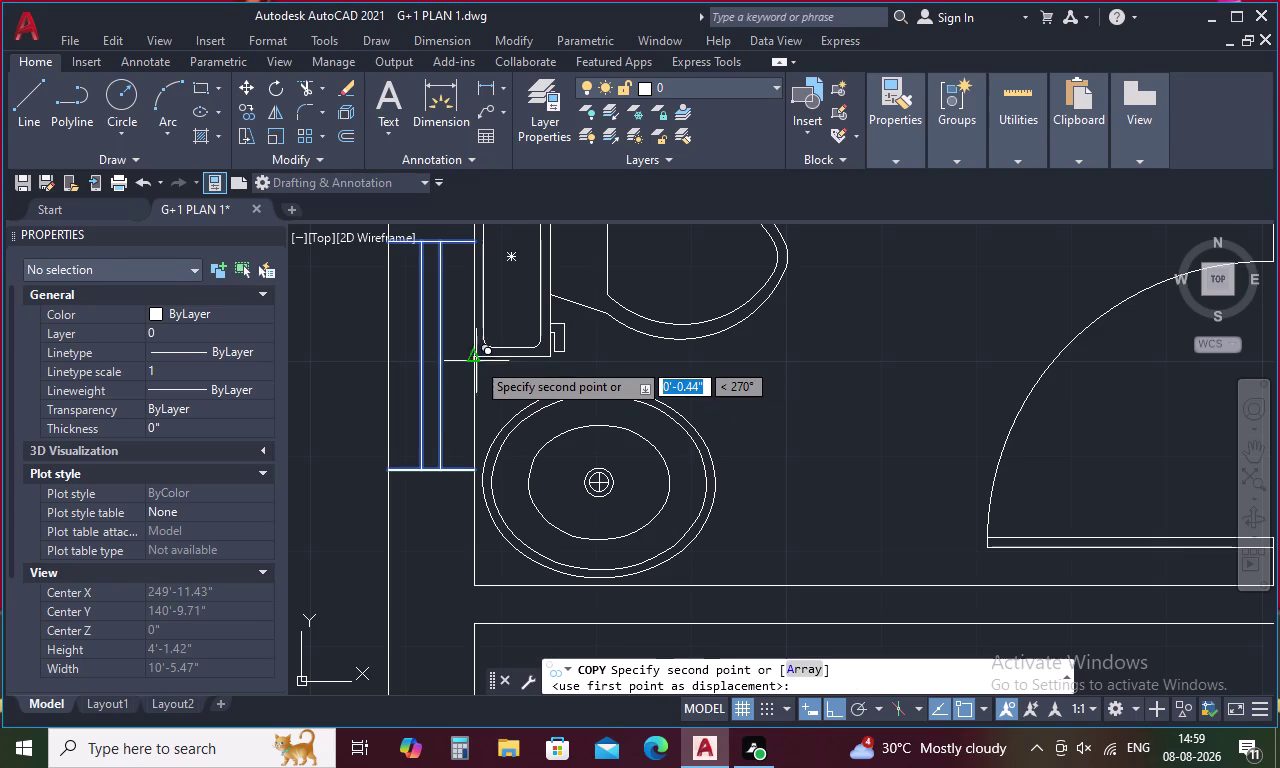
middle_drag(476, 362, 476, 602)
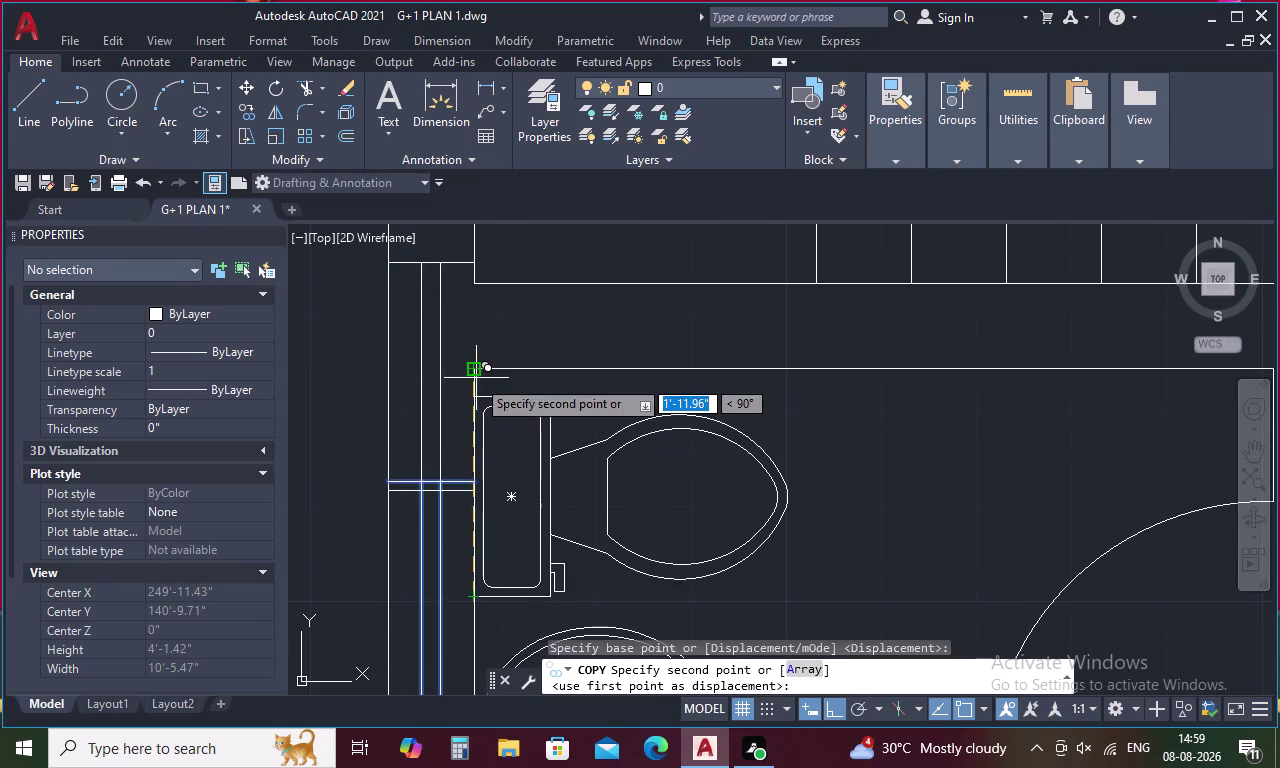
middle_drag(476, 378, 476, 721)
scroll(down, 3)
Place the window-line copy on the right-hand plan's bathroom top wall.
scroll(down, 3)
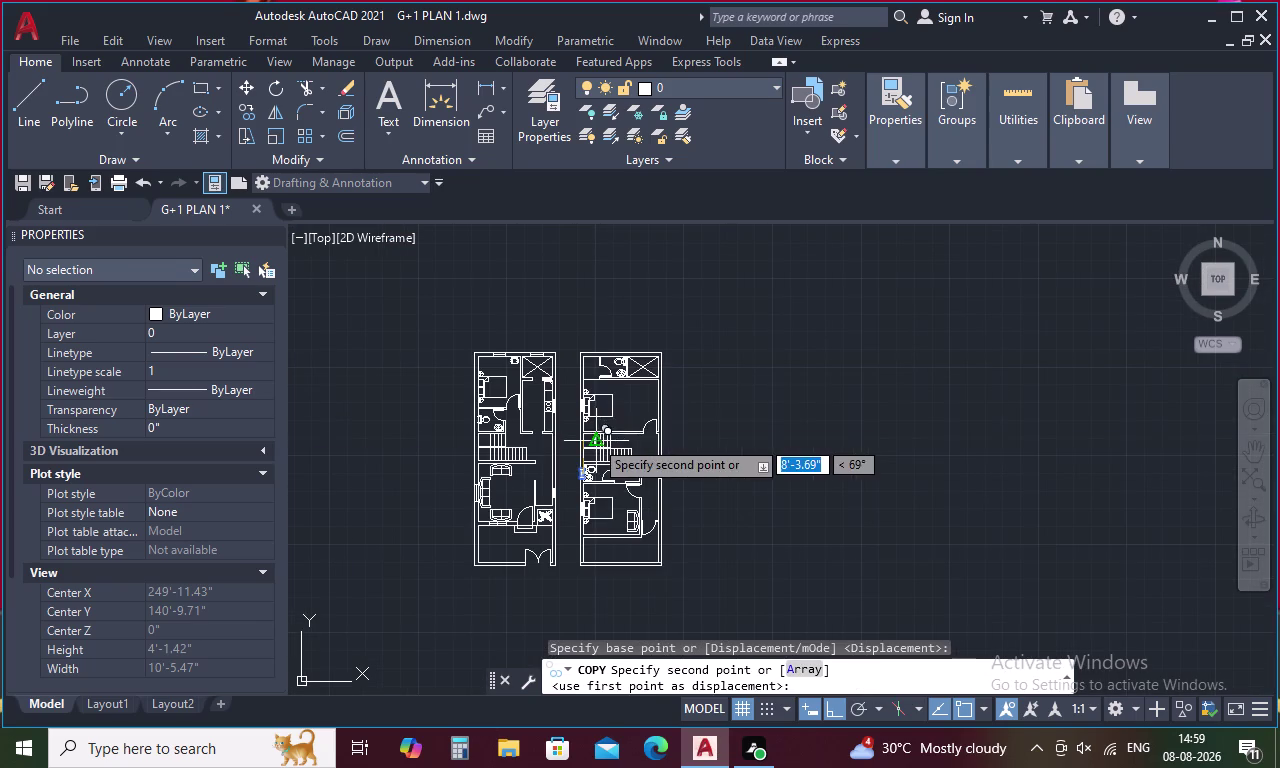
scroll(up, 3)
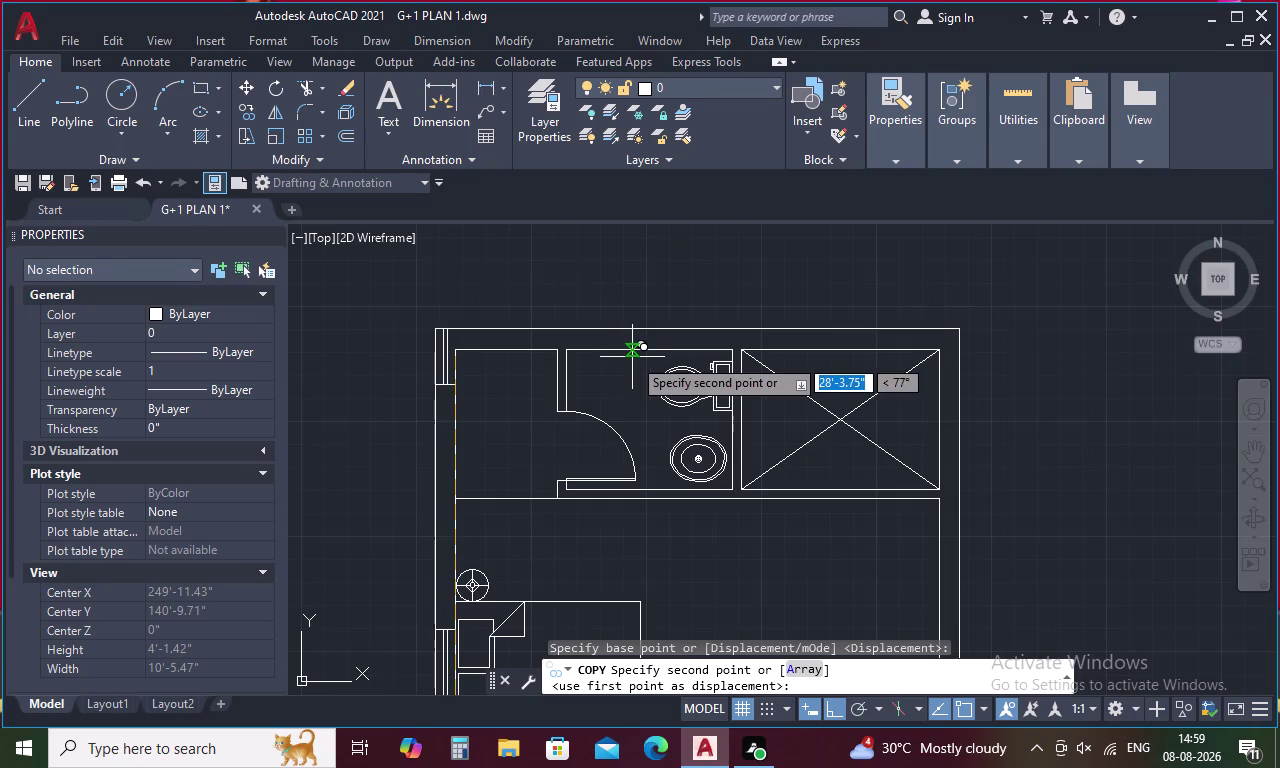
middle_drag(632, 357, 625, 473)
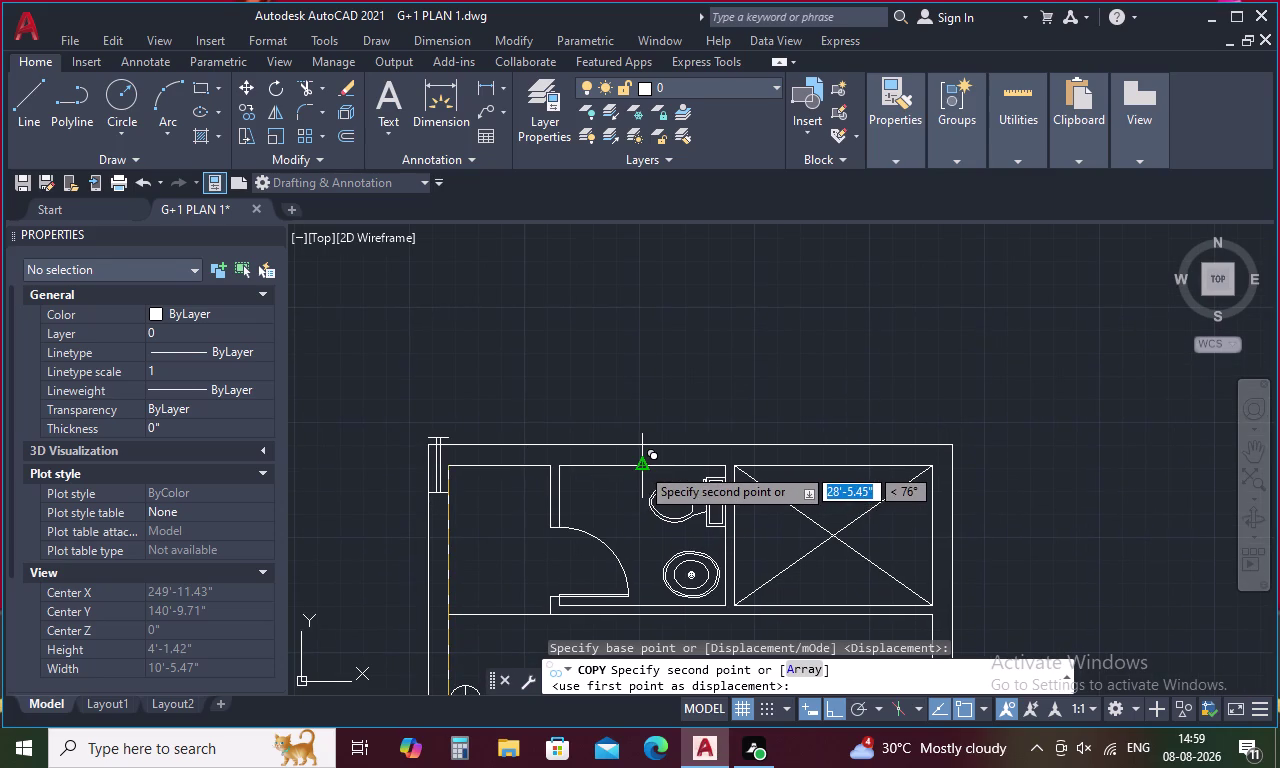
click(641, 466)
key(Escape)
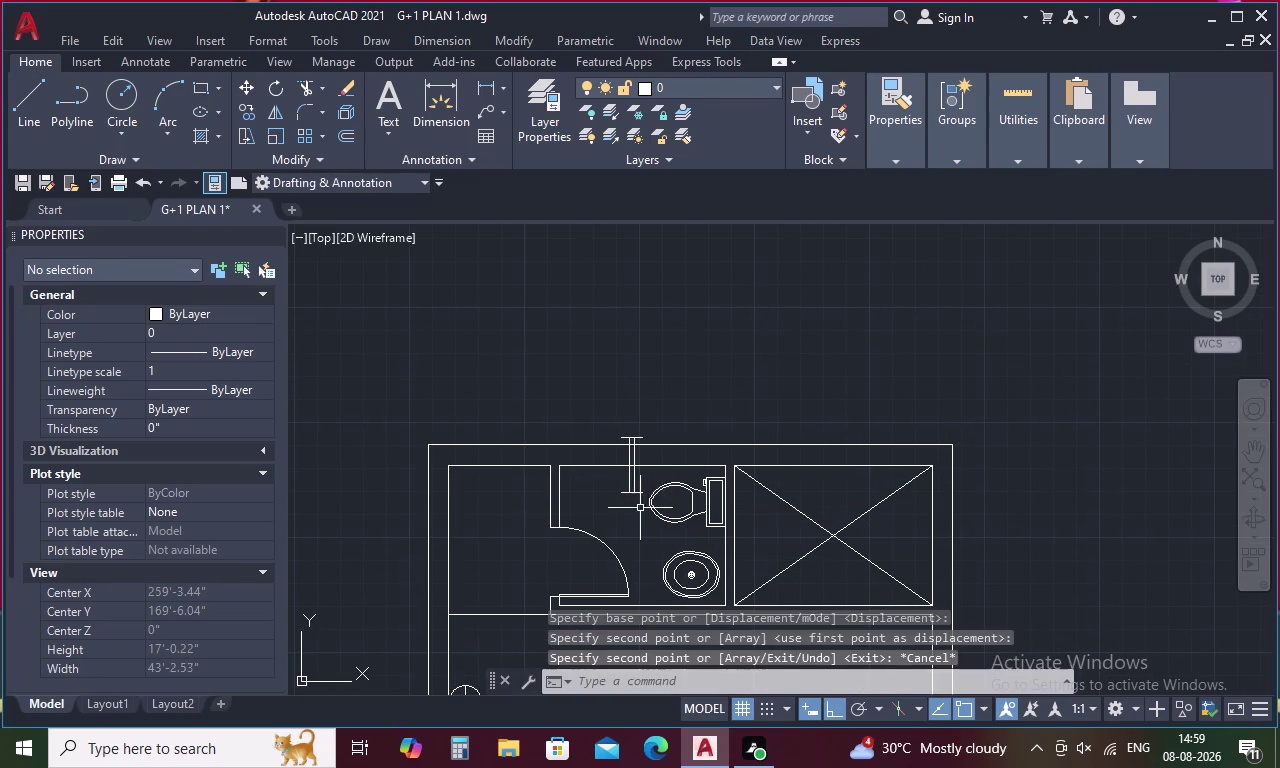
Select all the newly copied window lines.
drag(650, 479, 617, 503)
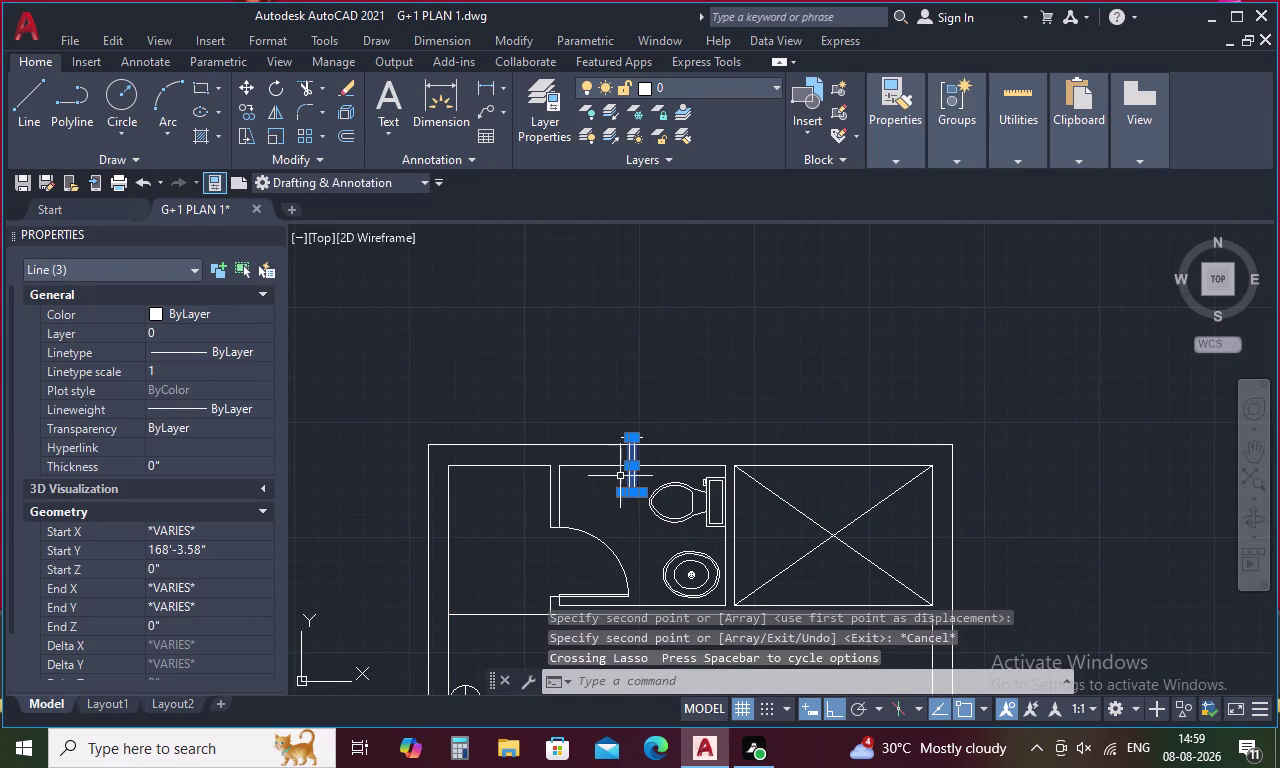
scroll(up, 3)
drag(643, 439, 521, 454)
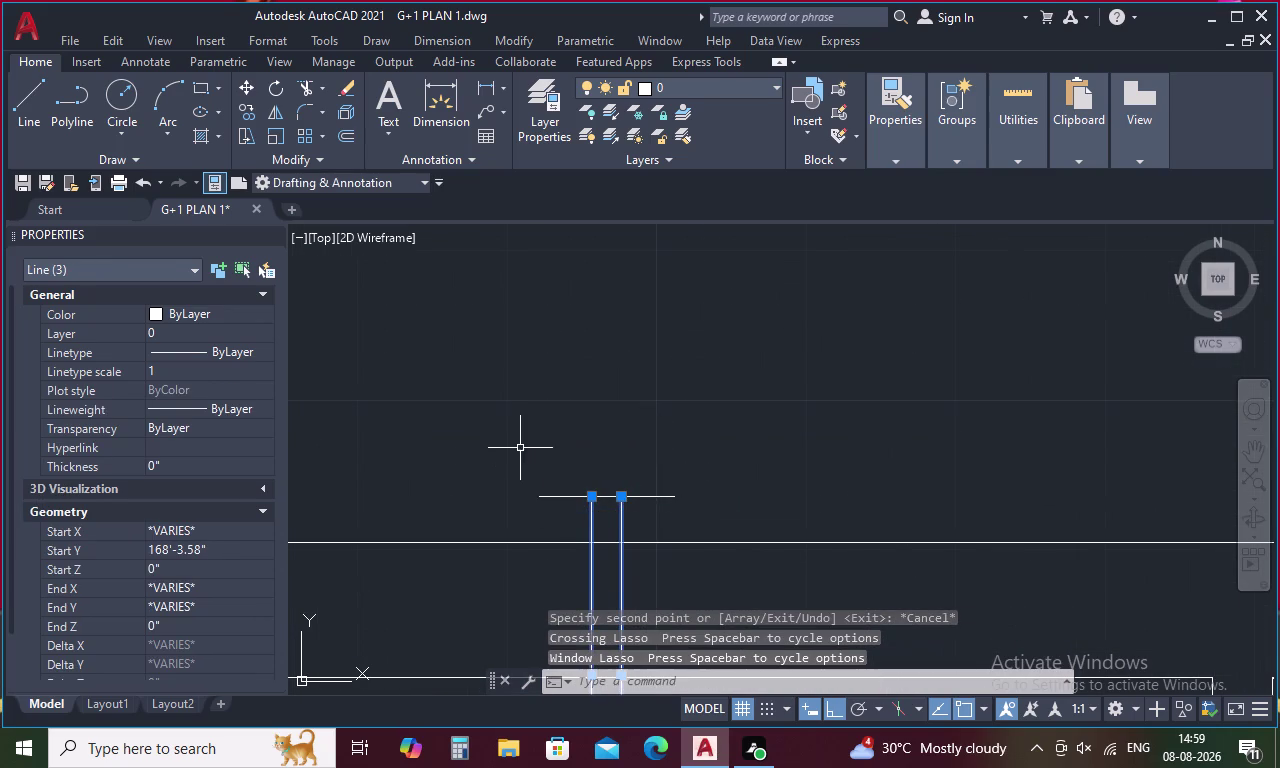
drag(699, 473, 589, 526)
scroll(down, 3)
Try rotating the copied window lines, then undo the wrong diagonal result.
middle_drag(588, 562, 567, 423)
right_click(608, 483)
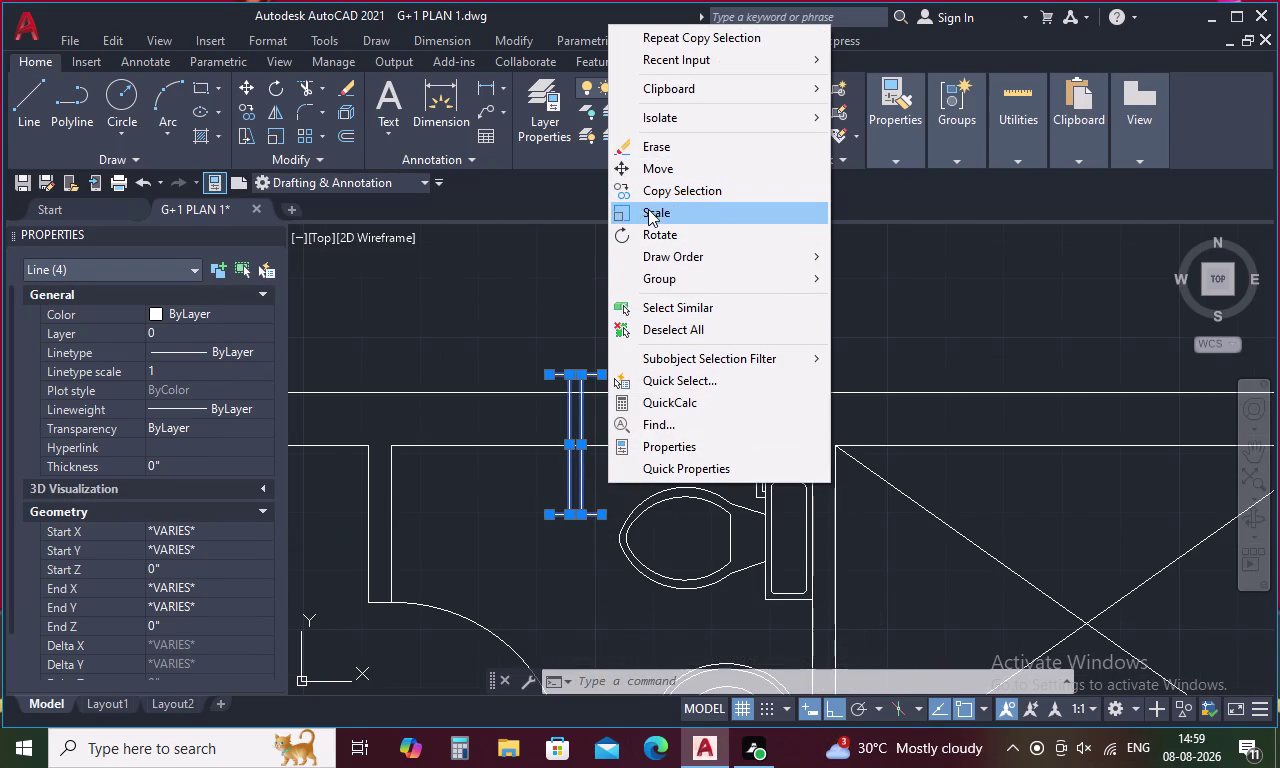
click(652, 230)
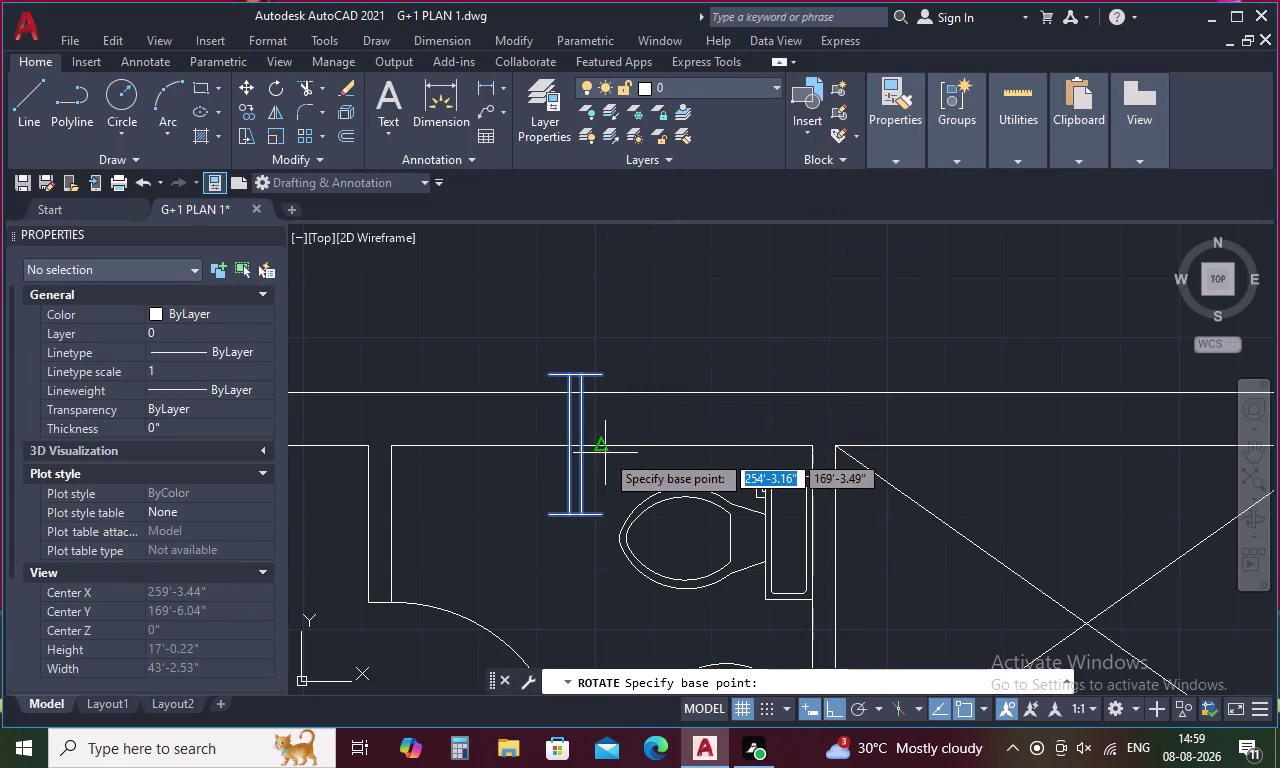
click(599, 449)
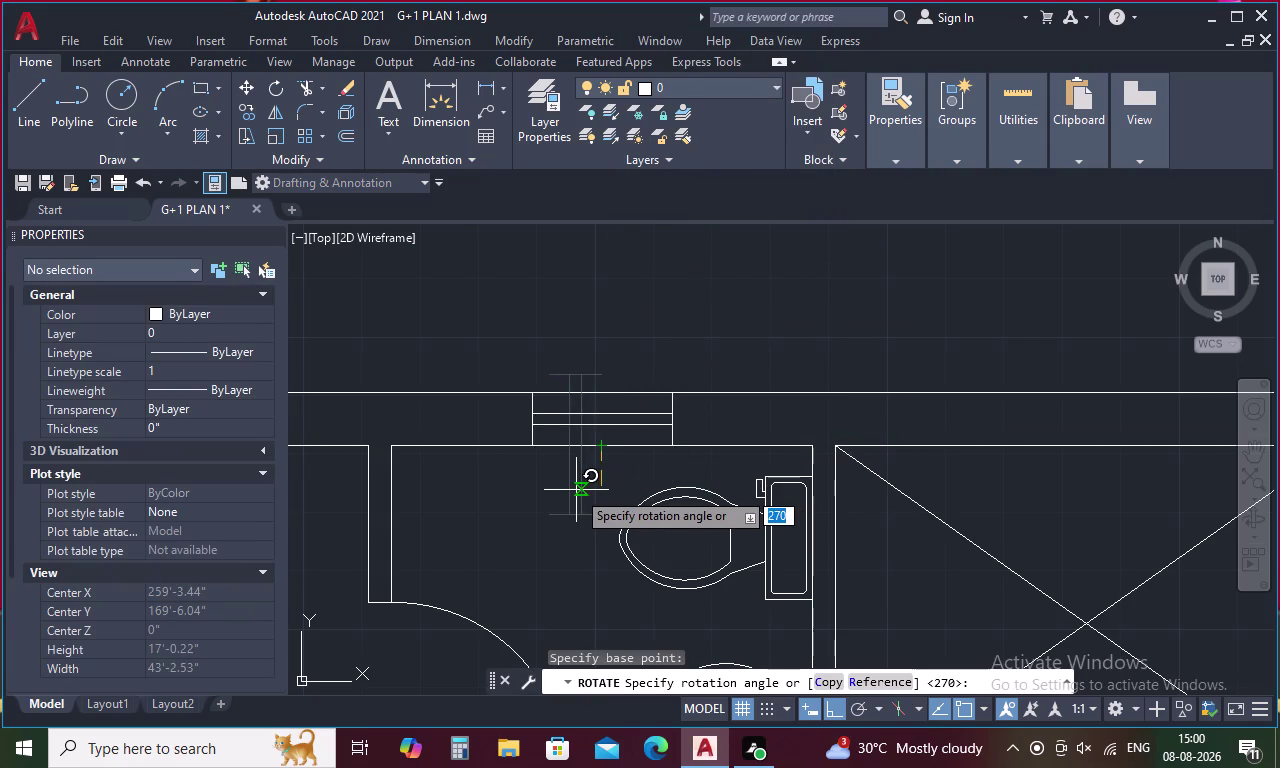
click(575, 491)
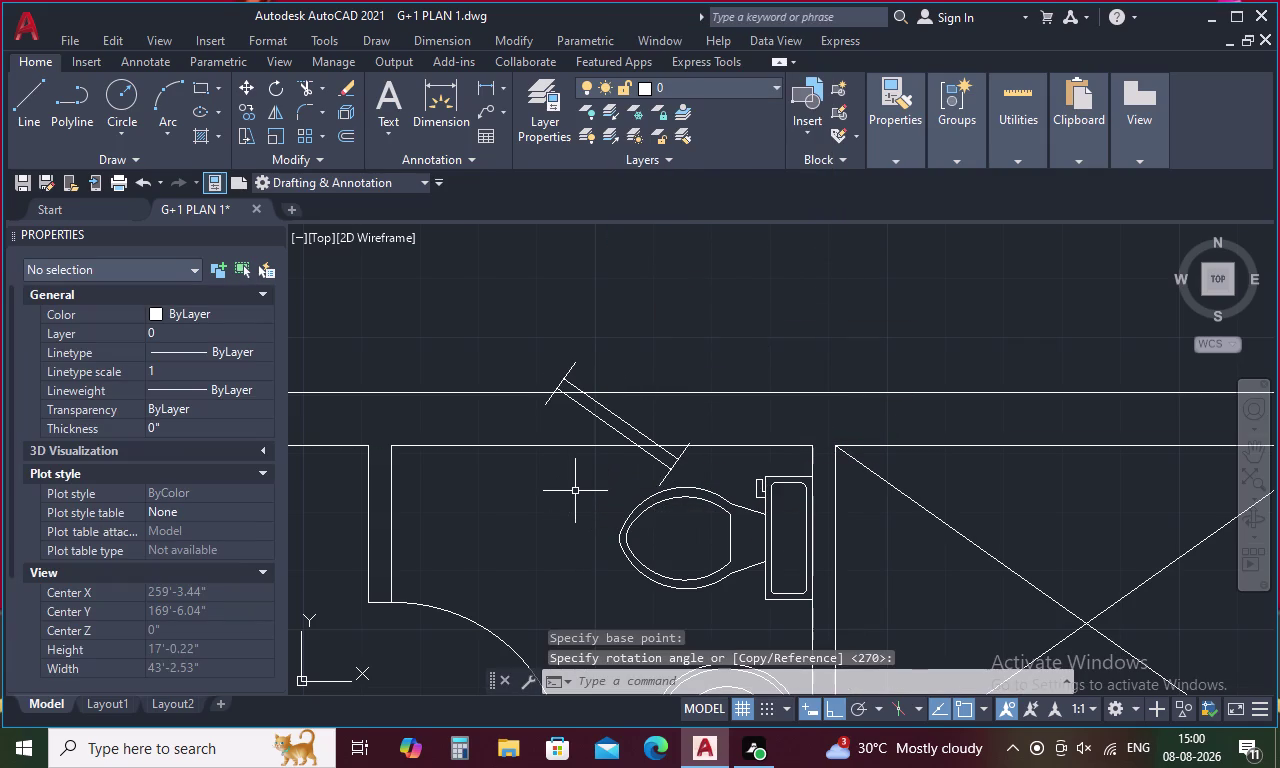
key(ctrl+z)
Reselect the copied window lines and abandon a Move attempt.
drag(609, 460, 518, 537)
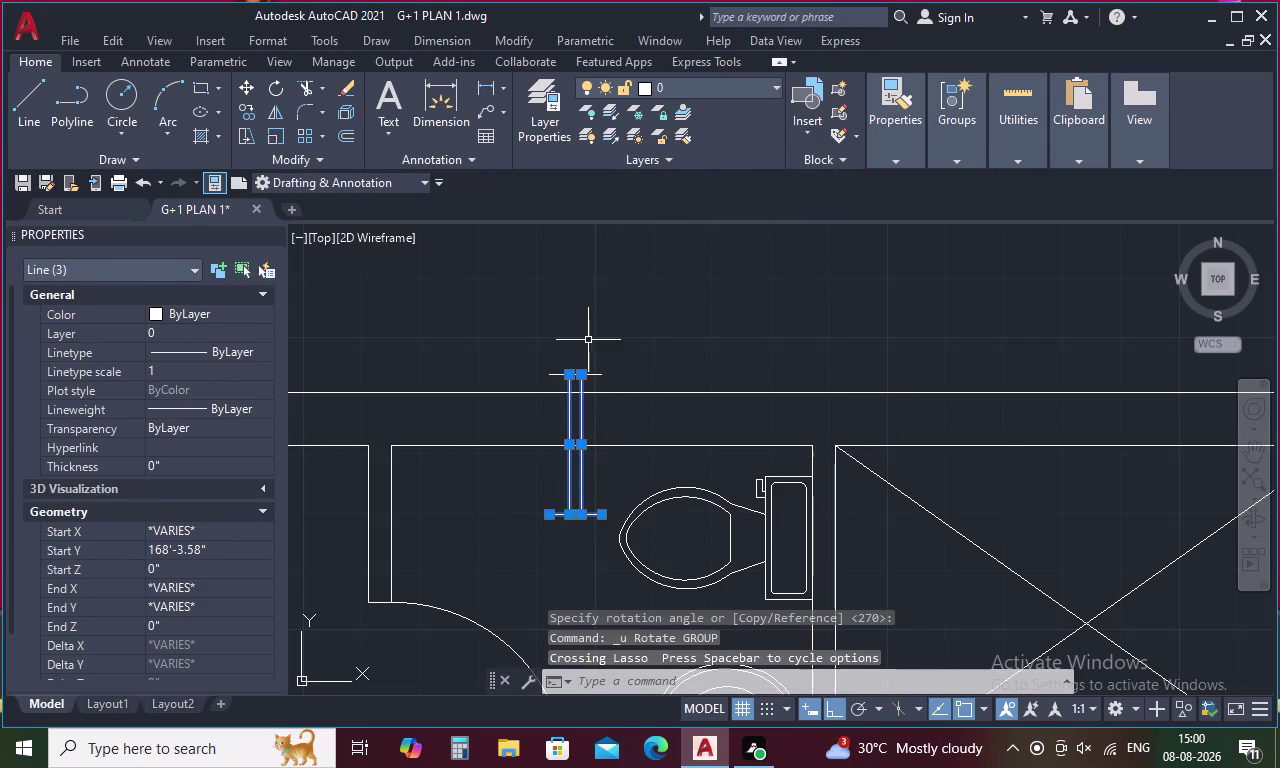
drag(594, 346, 540, 376)
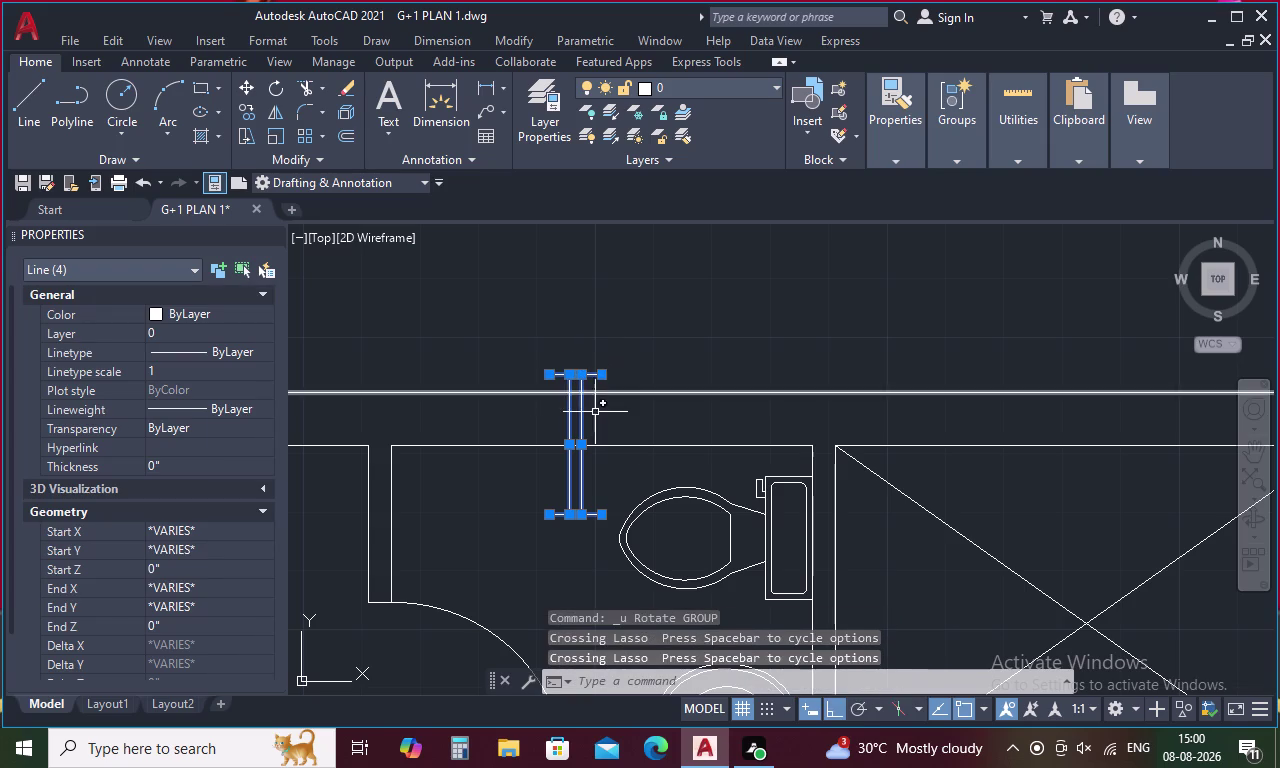
right_click(641, 432)
click(706, 422)
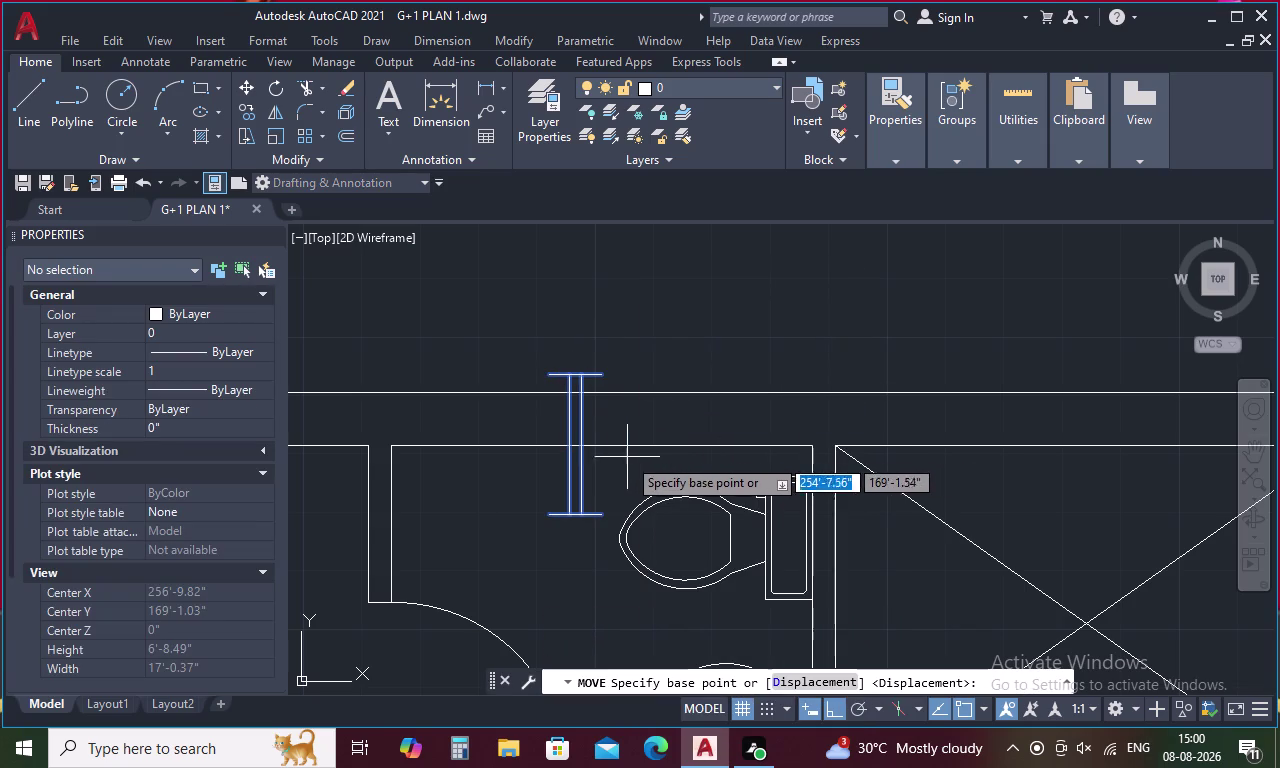
click(605, 449)
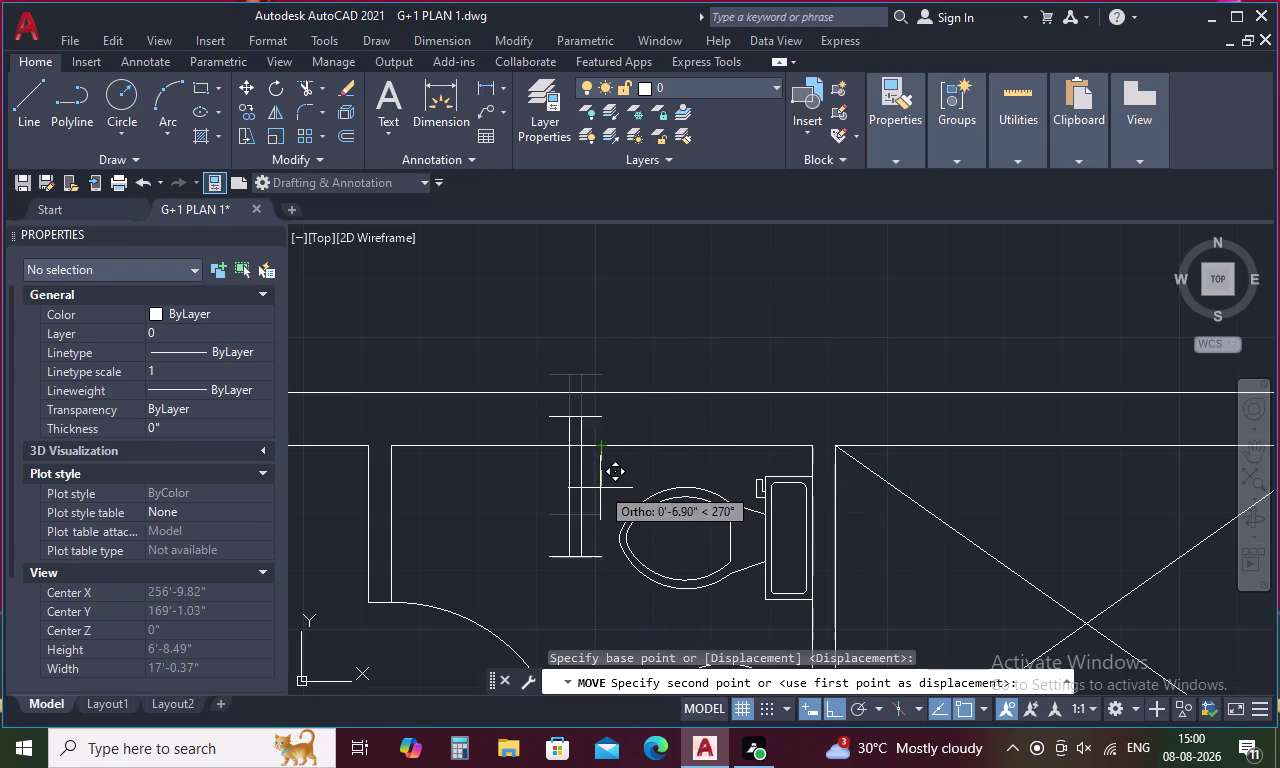
key(Escape)
Reselect the copied window lines and rotate them along the bathroom's top wall.
drag(613, 459, 613, 490)
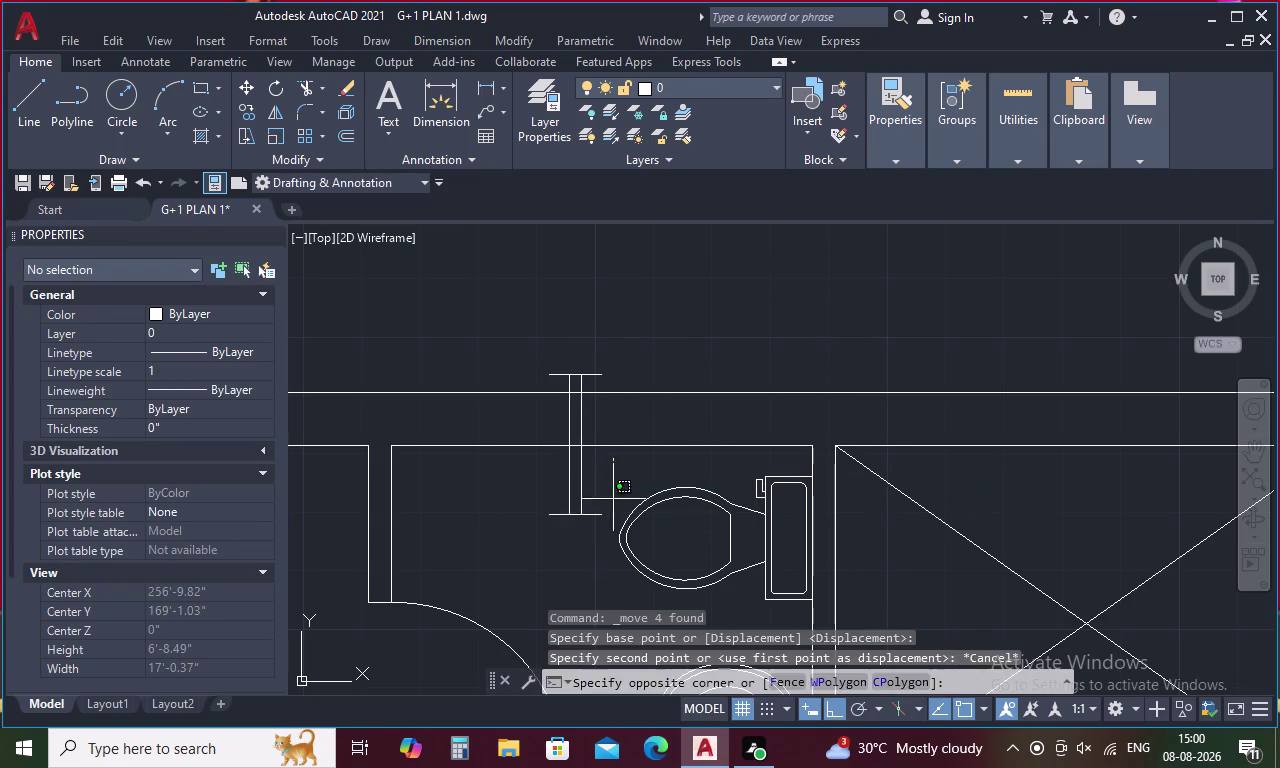
drag(613, 490, 525, 512)
drag(595, 352, 543, 377)
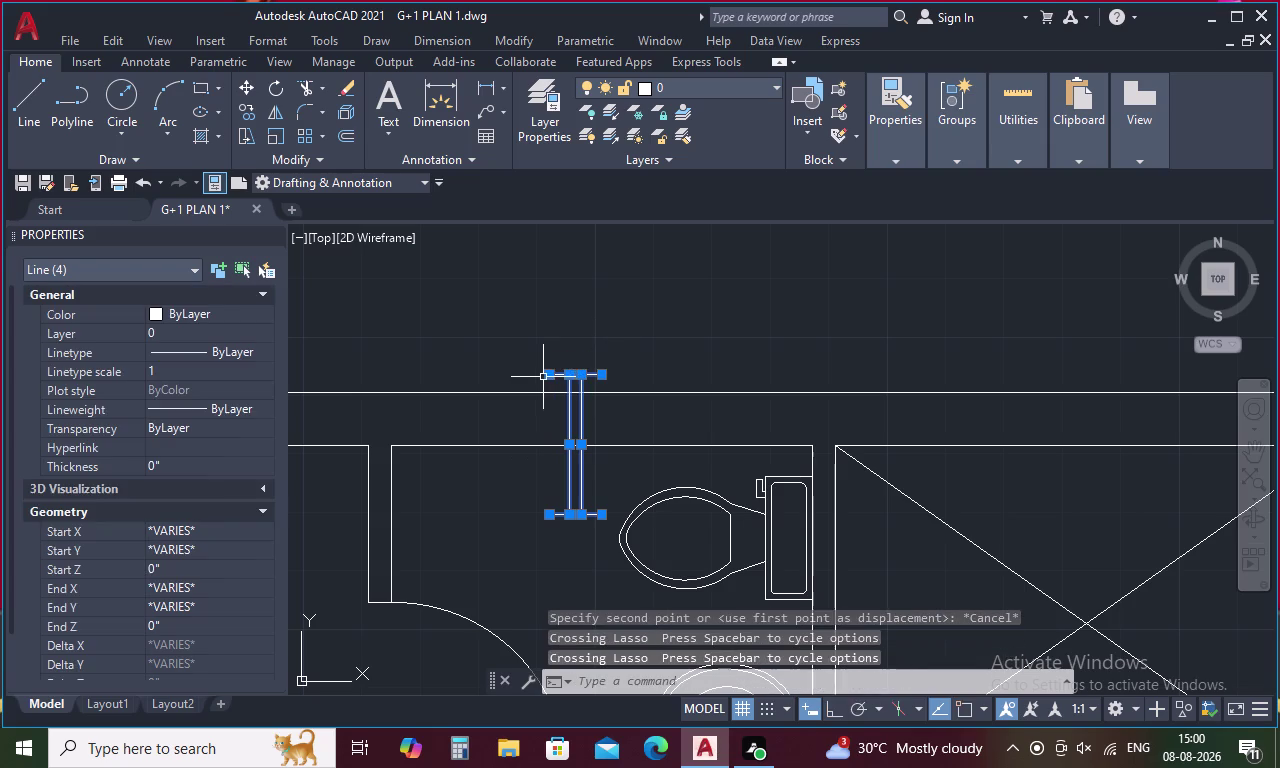
right_click(641, 350)
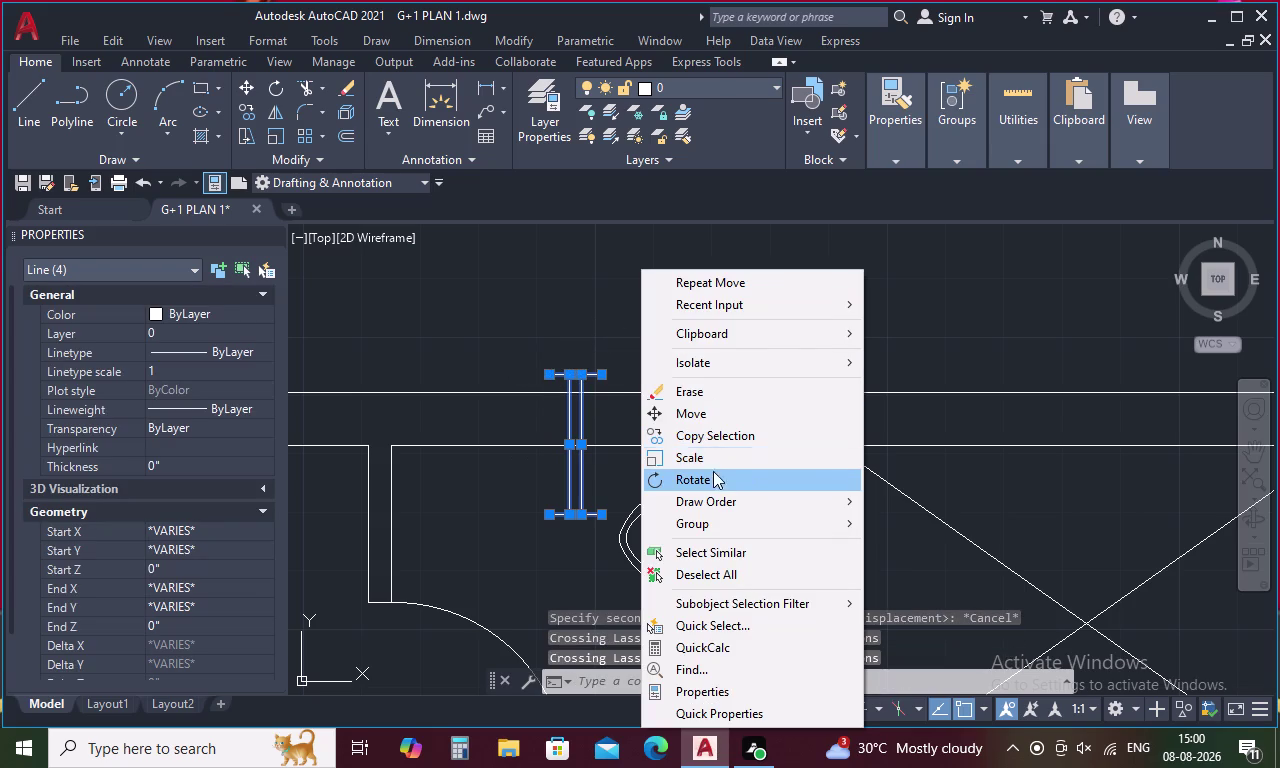
click(713, 478)
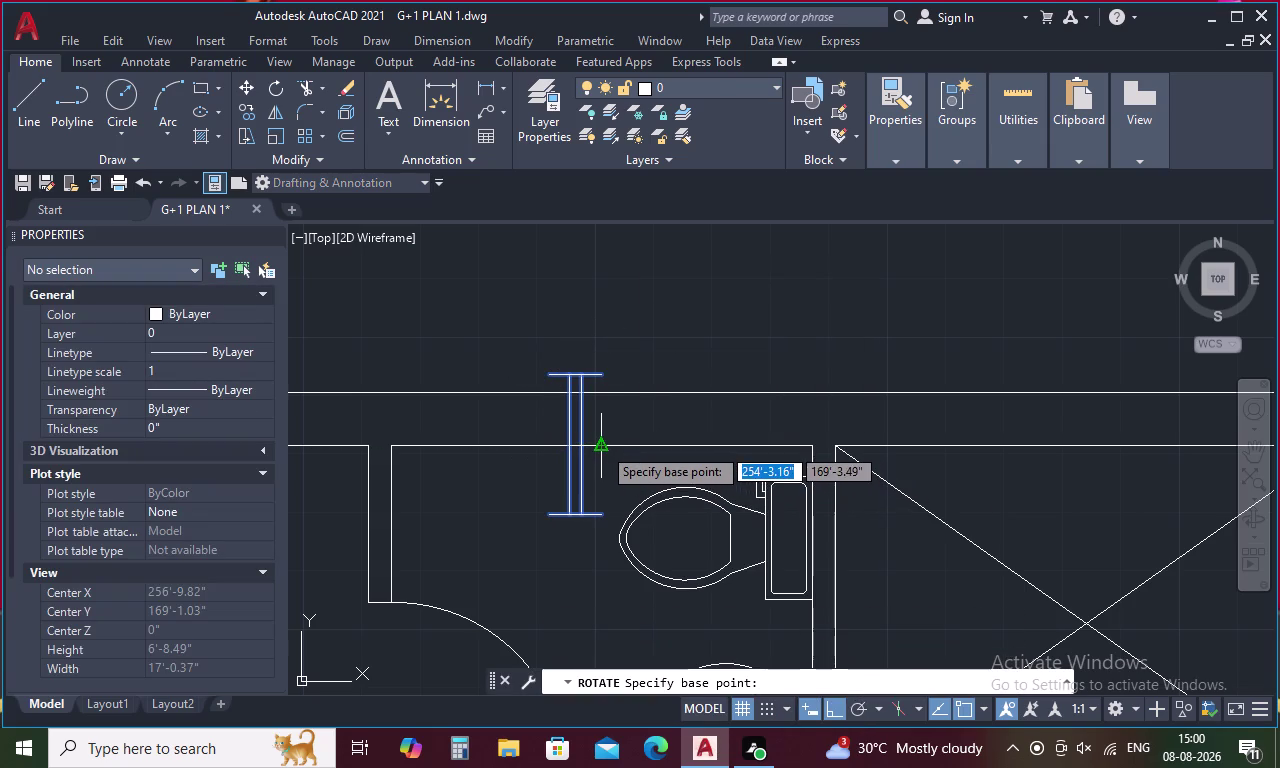
click(602, 446)
click(609, 470)
Zoom out and pan to show both floor plans together.
scroll(down, 3)
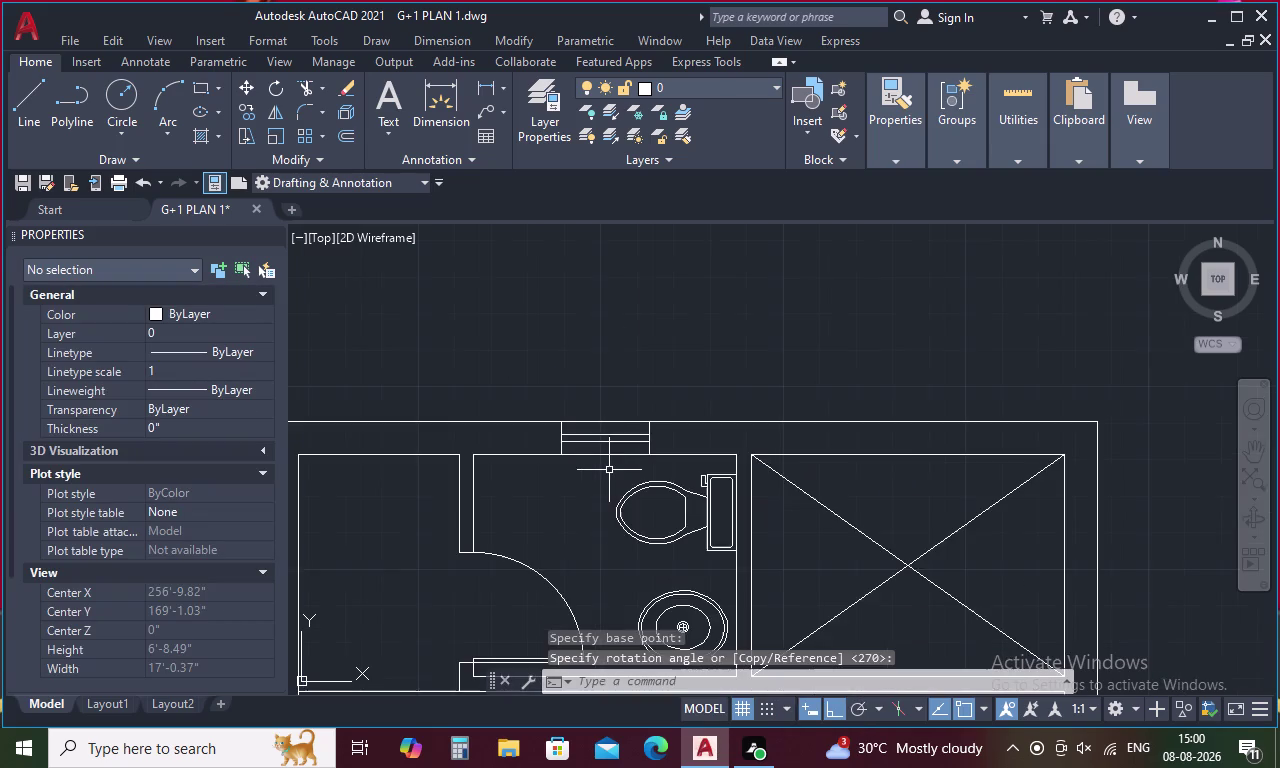
scroll(down, 3)
middle_drag(596, 486, 593, 482)
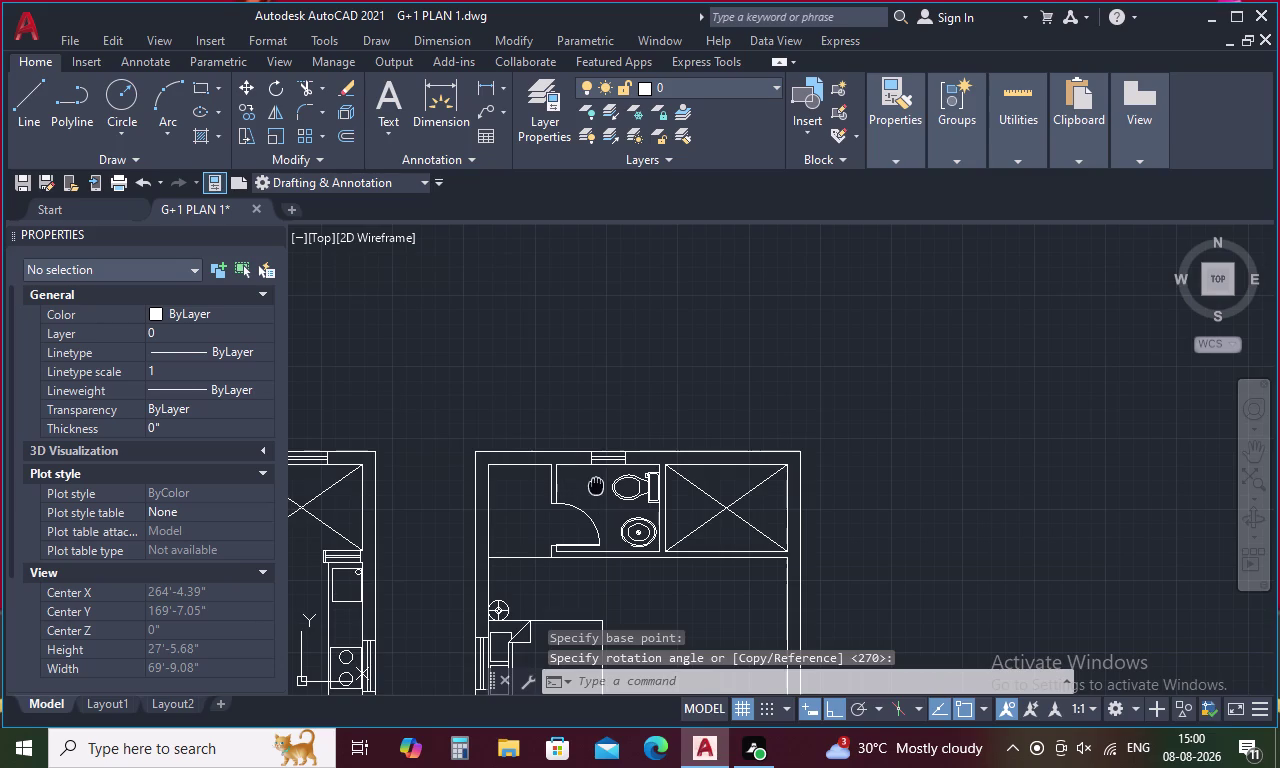
middle_drag(593, 482, 588, 415)
scroll(down, 3)
middle_drag(588, 464, 675, 467)
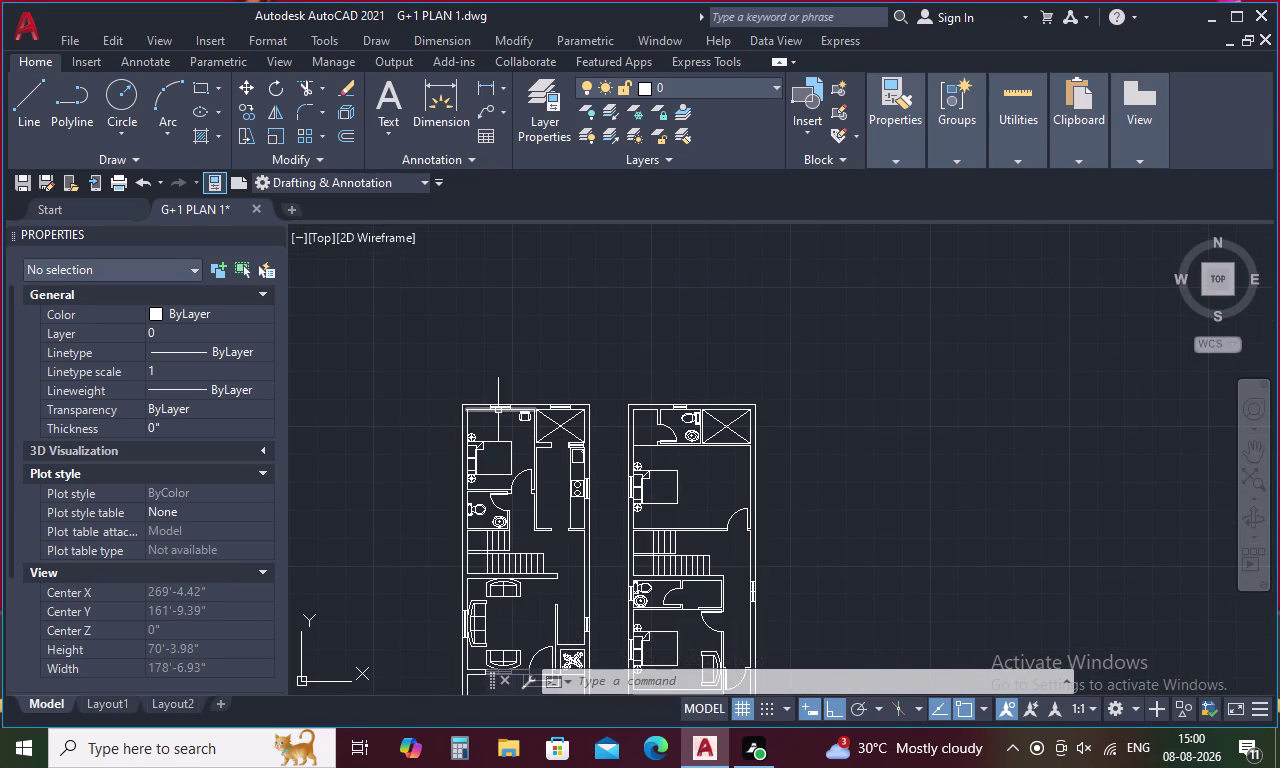
Check the linetype list in the Properties palette.
key(Escape)
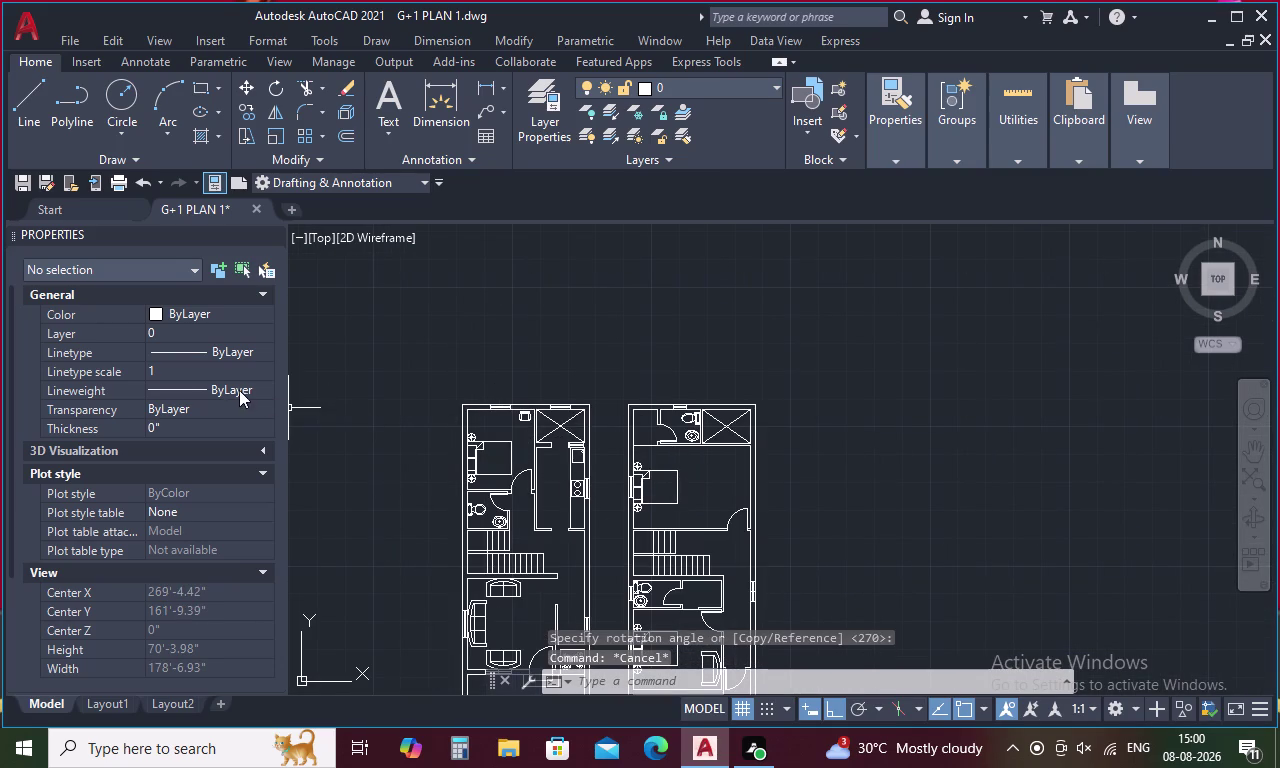
click(248, 388)
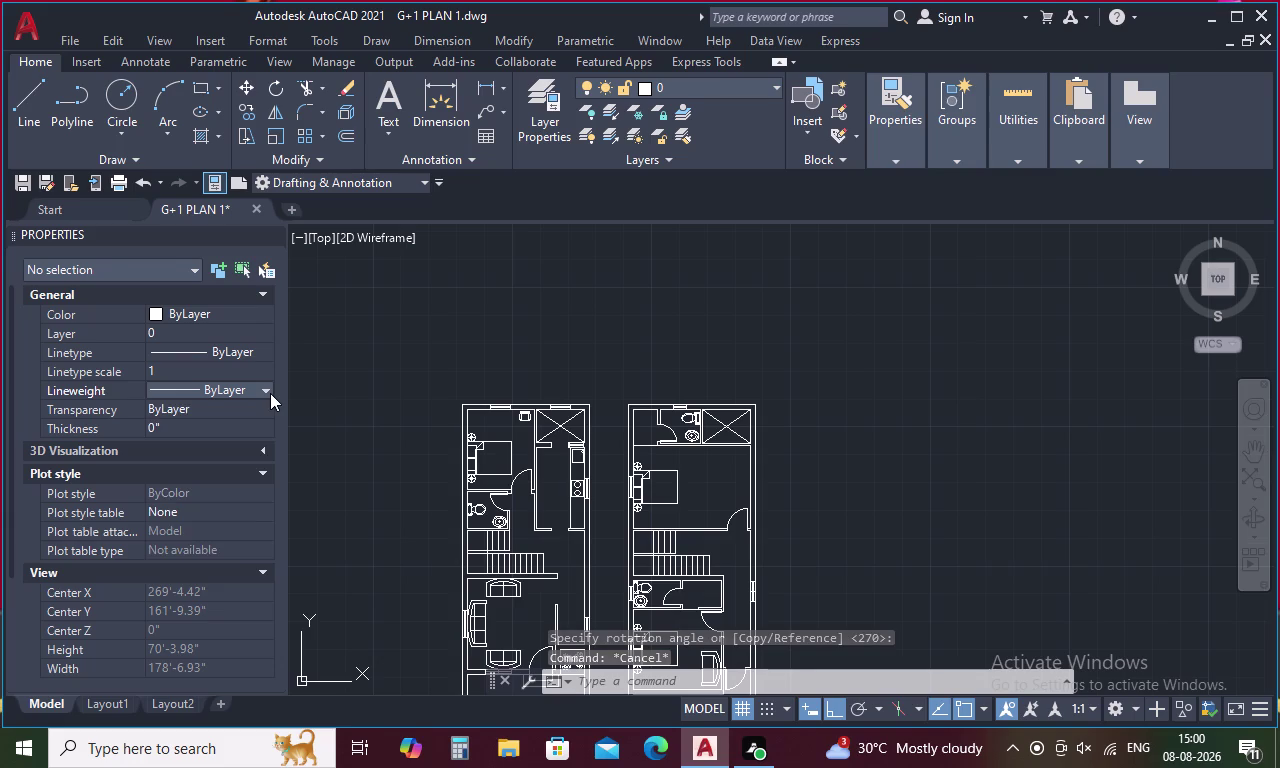
click(270, 393)
key(Escape)
click(258, 348)
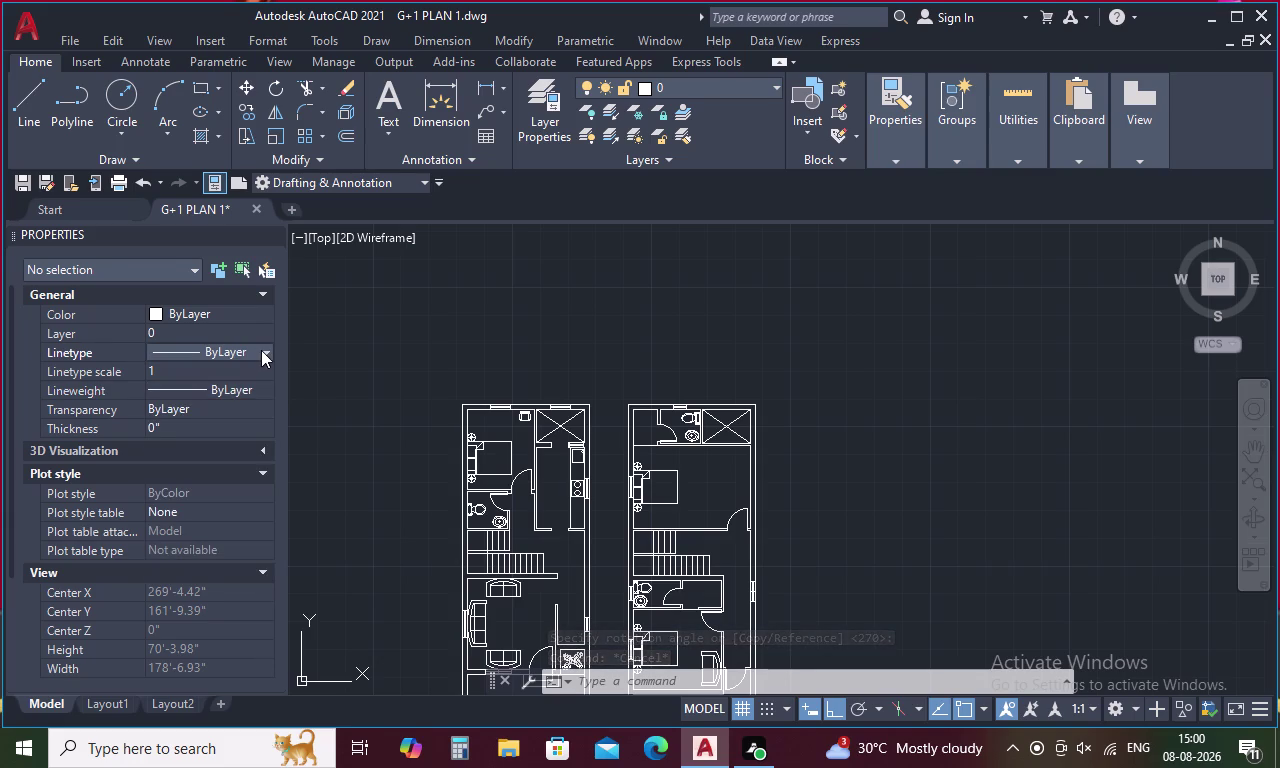
click(261, 350)
key(Escape)
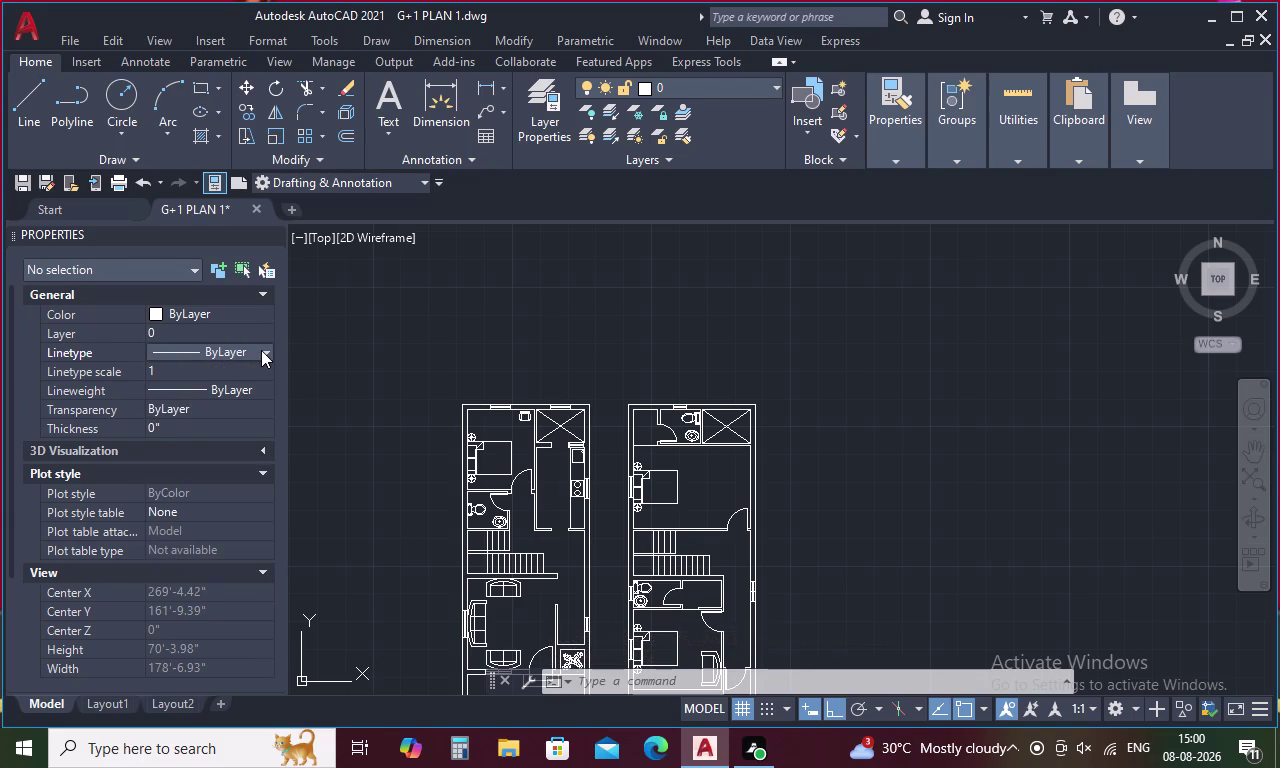
Load ACAD_ISO02W100 from acadiso.lin through the LT Linetype Manager.
key(l)
text(T)
key(space)
key(Escape)
key(l)
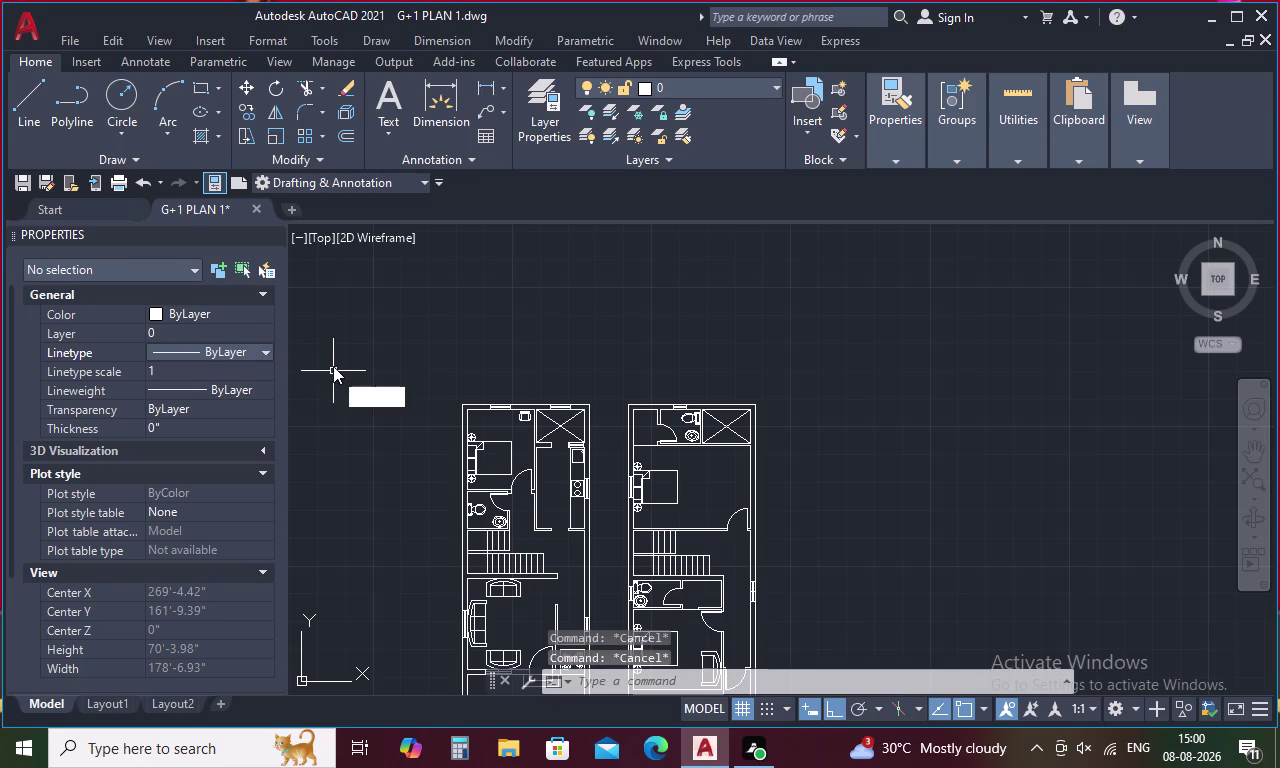
key(t)
key(space)
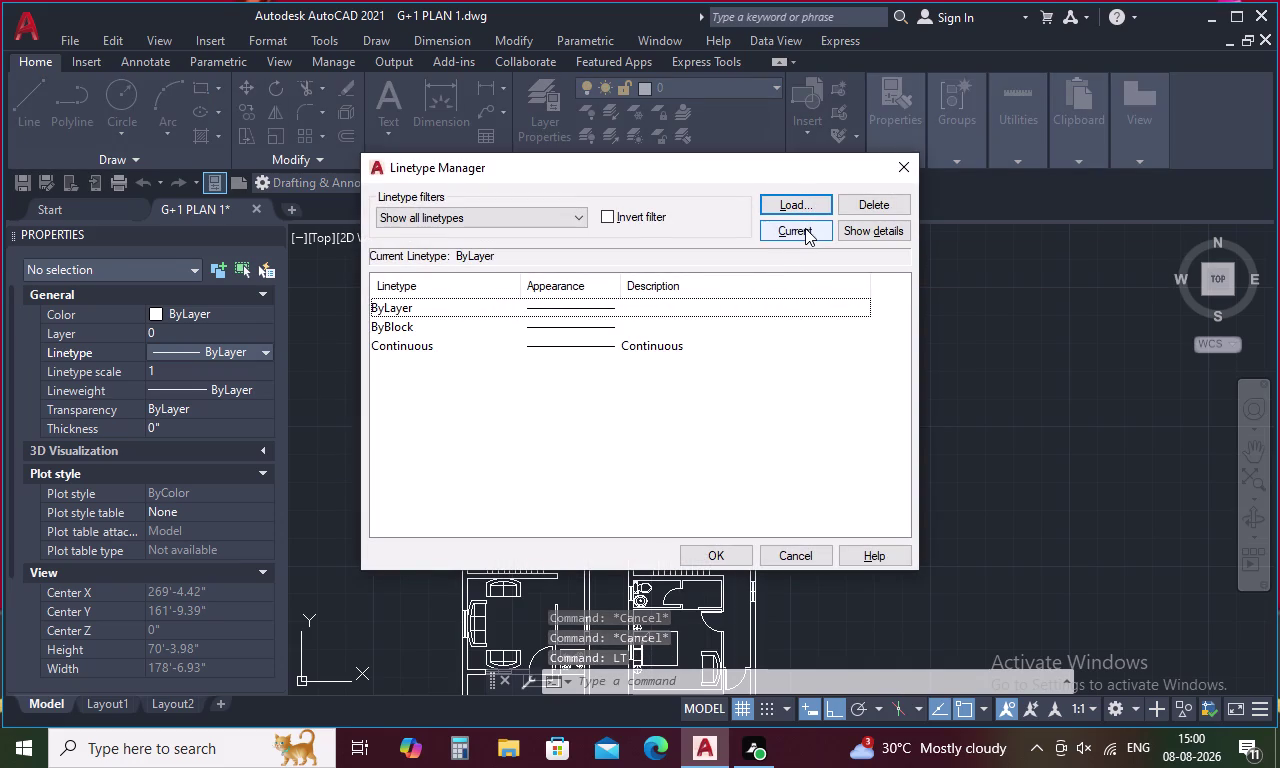
click(803, 200)
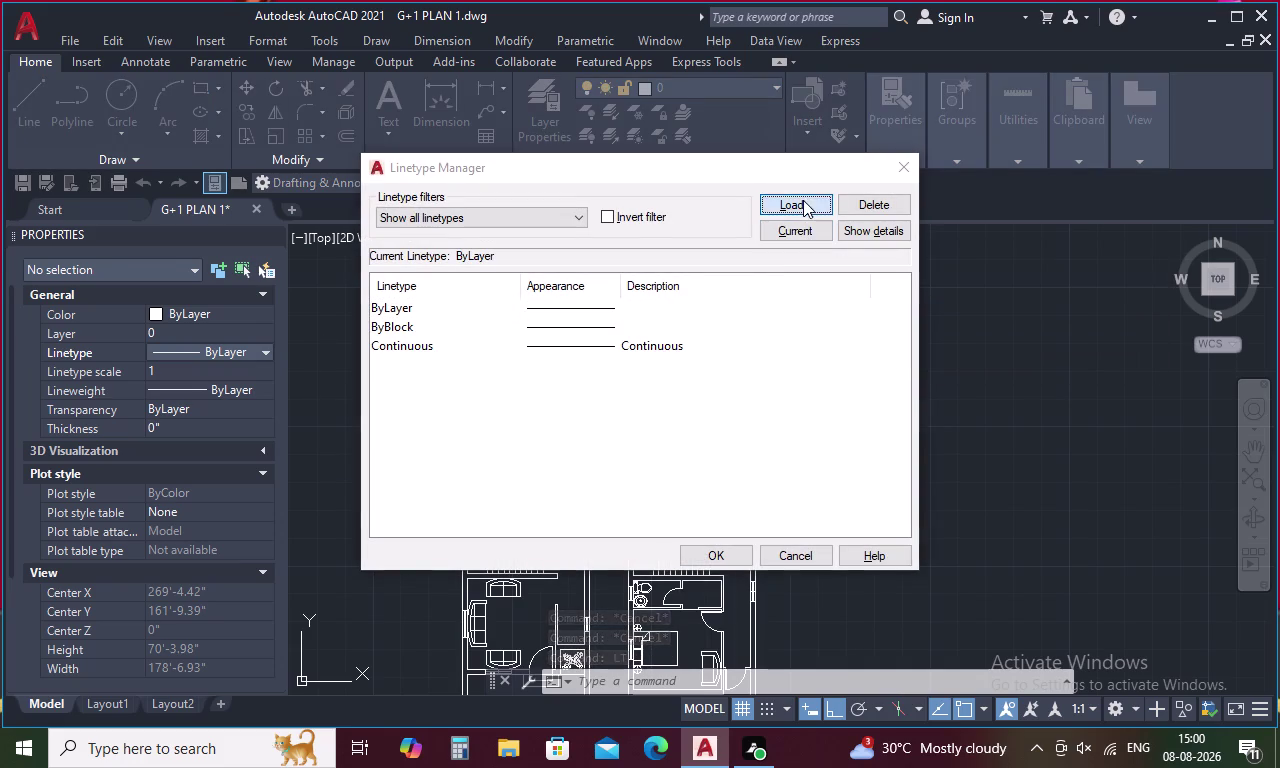
click(698, 347)
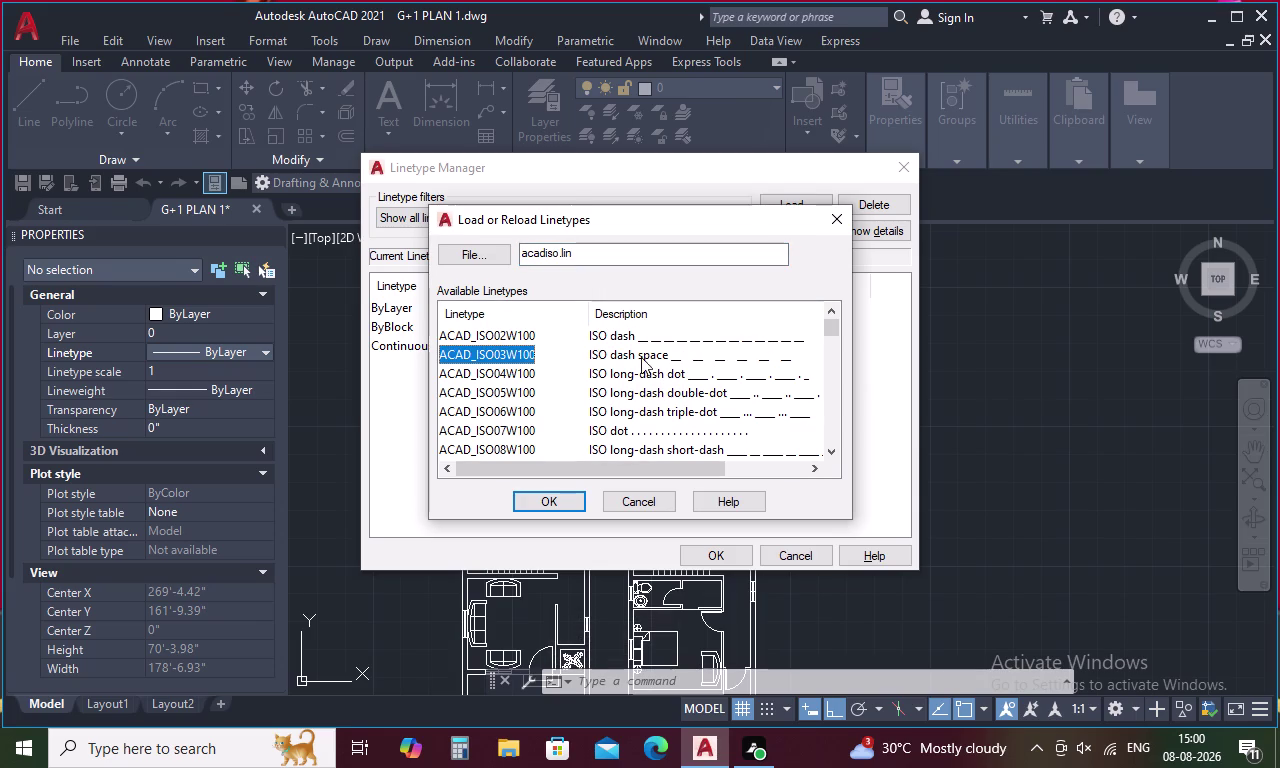
click(630, 335)
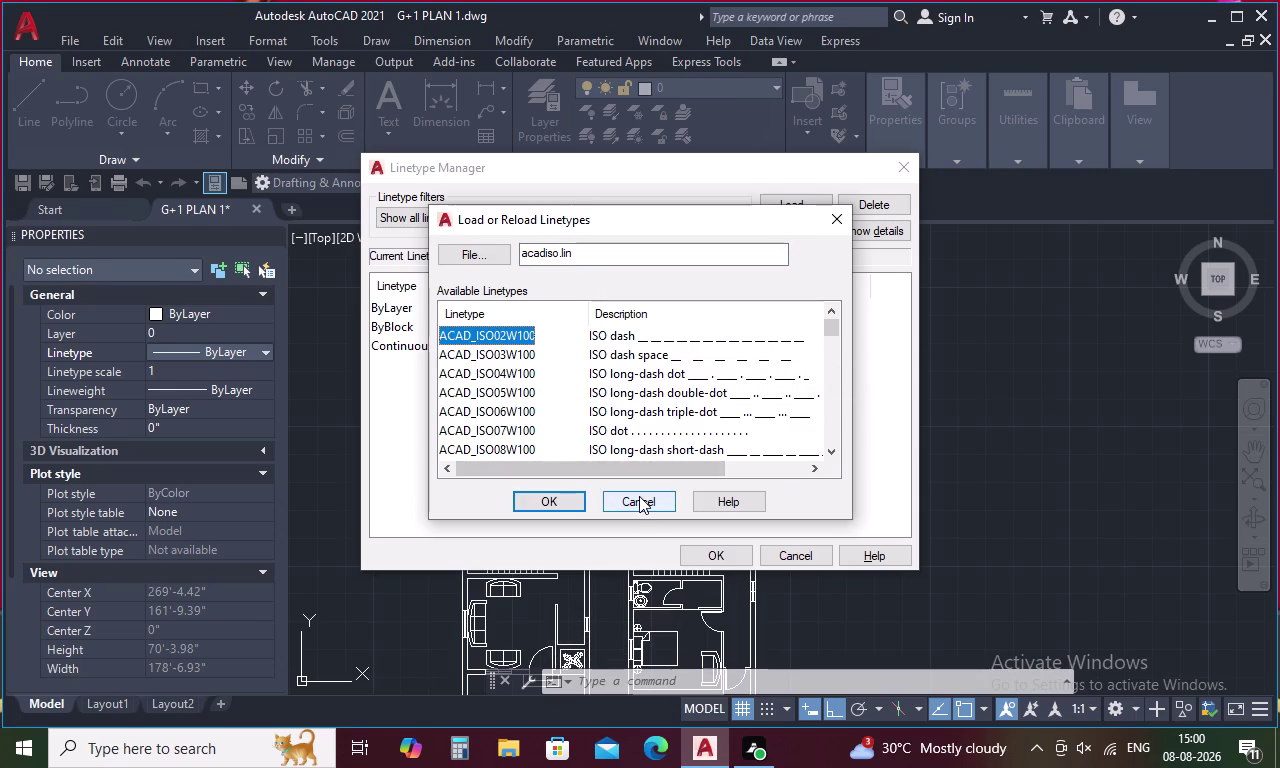
click(564, 503)
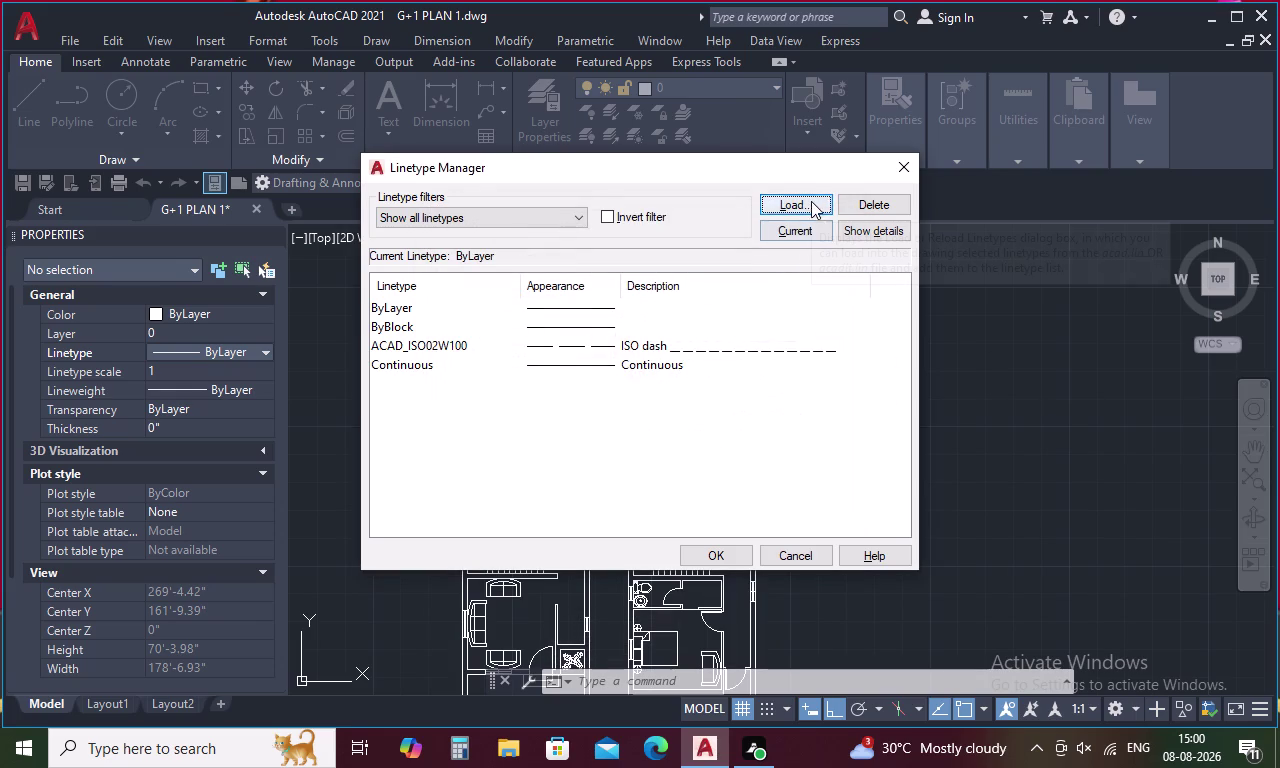
click(726, 547)
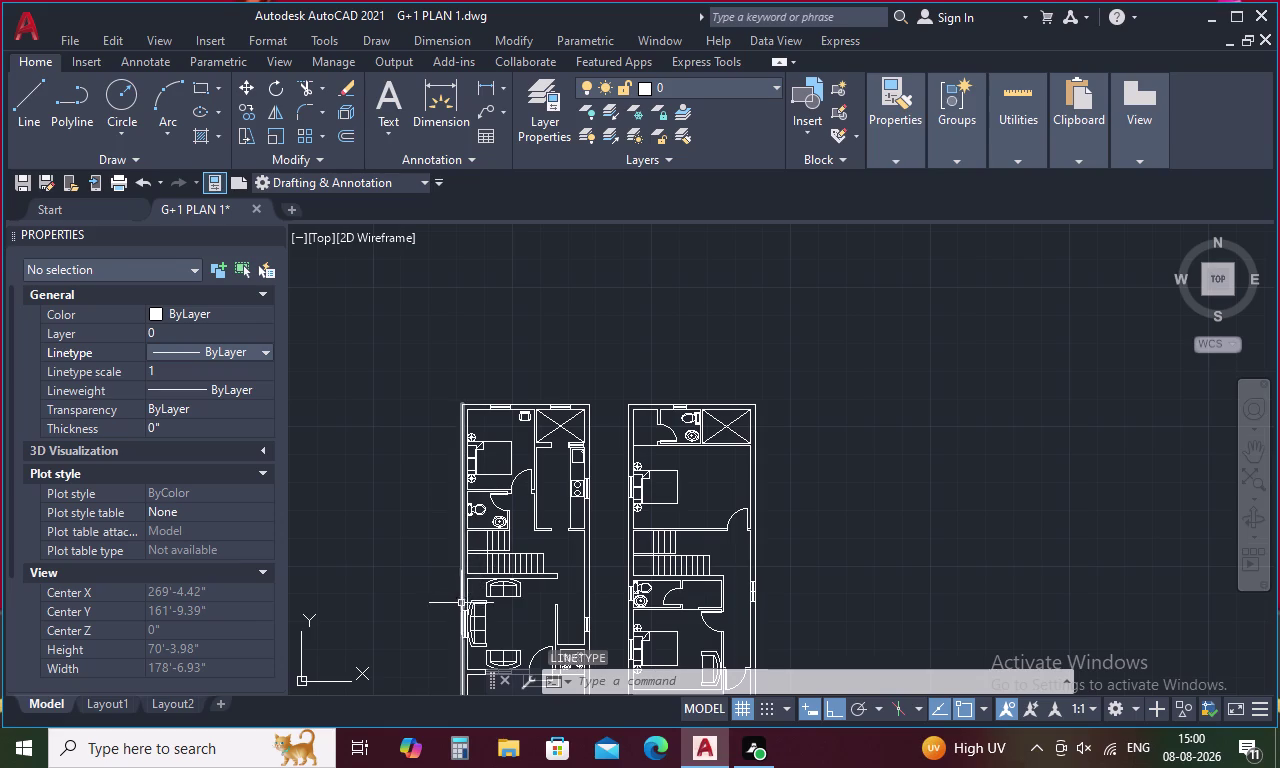
middle_drag(466, 608, 466, 554)
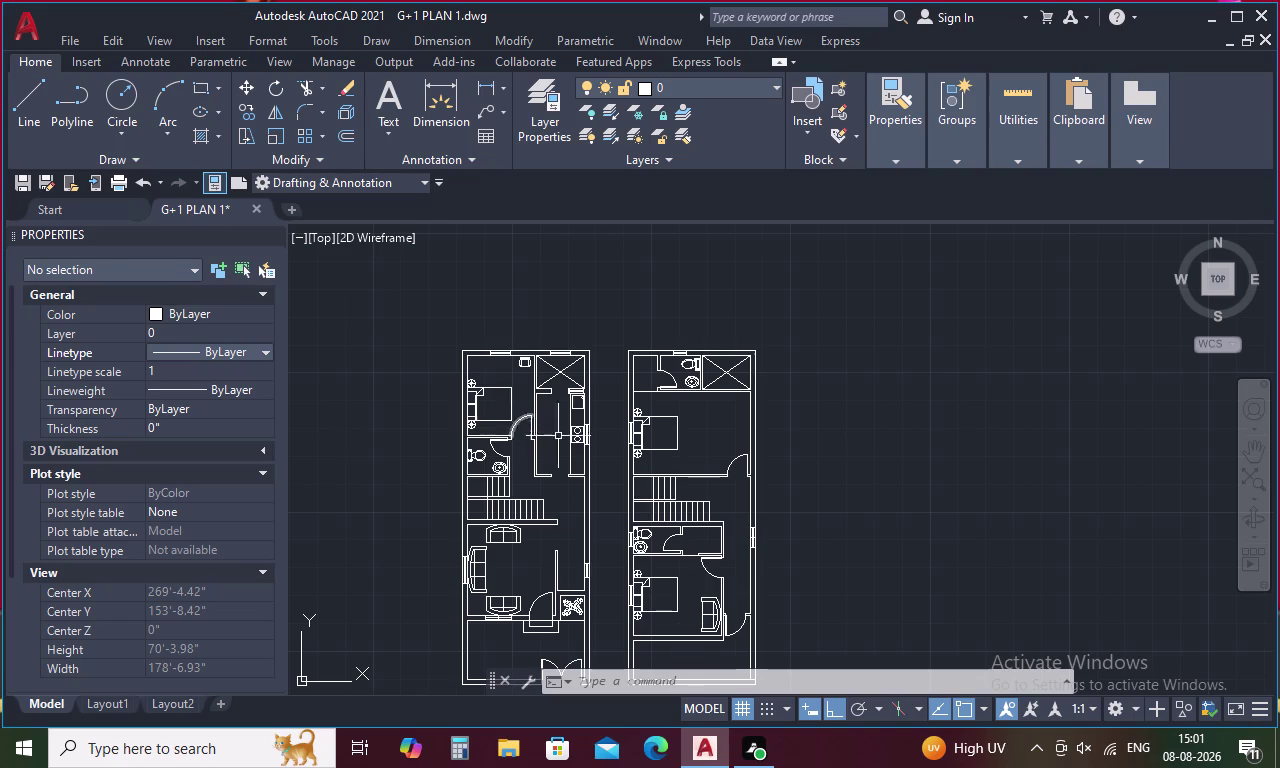
scroll(up, 3)
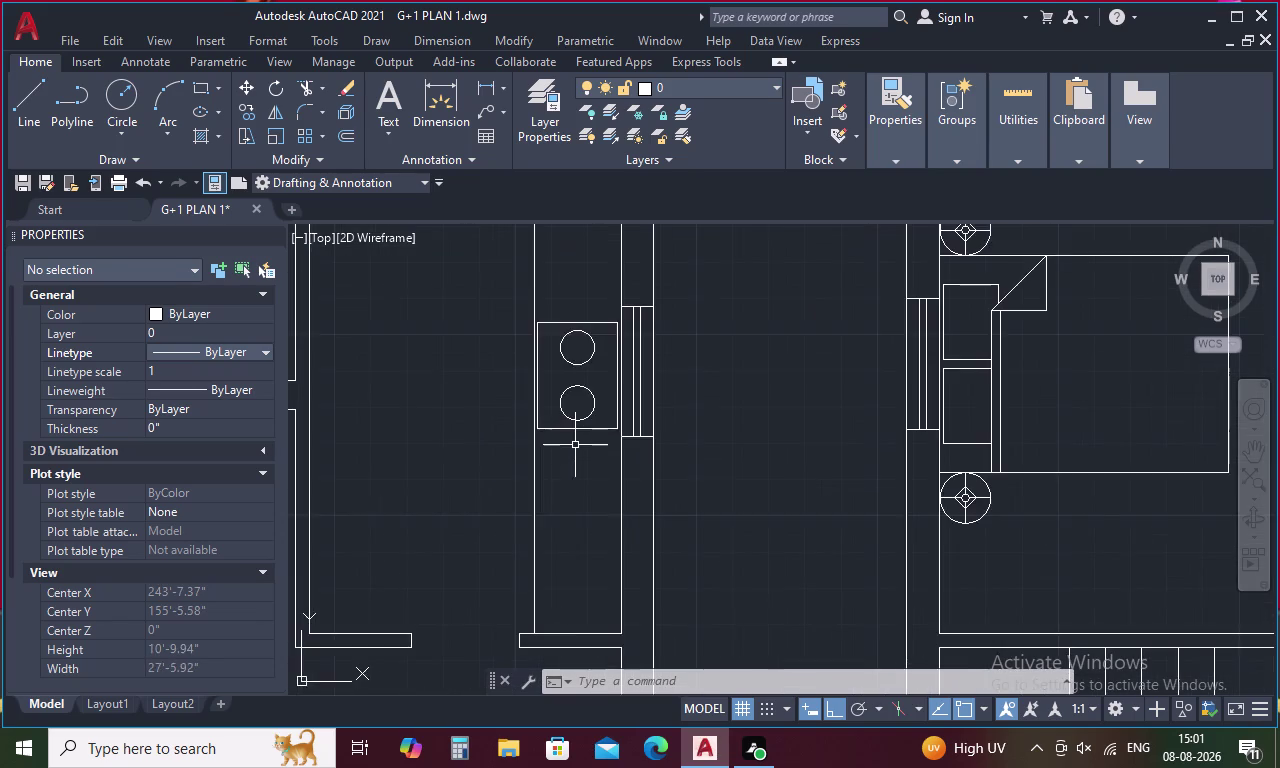
scroll(down, 3)
scroll(down, 3)
middle_drag(456, 455, 547, 454)
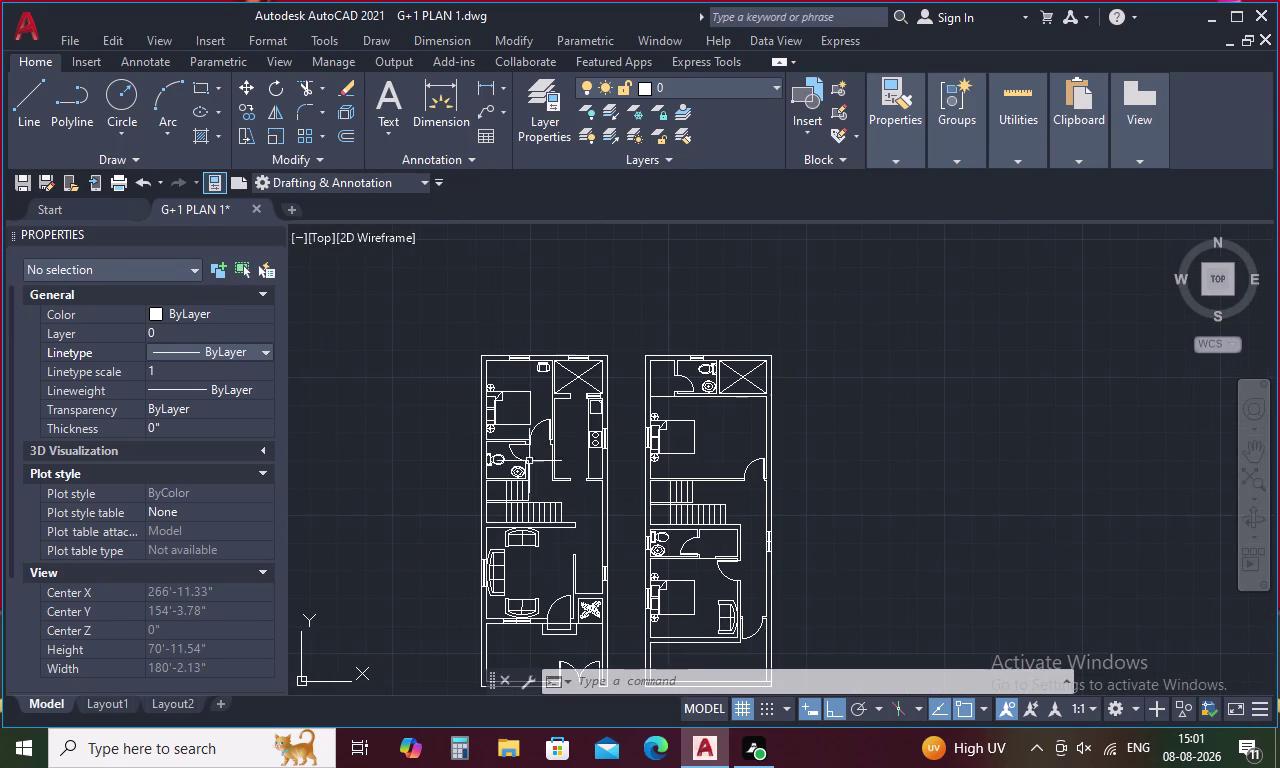
scroll(up, 3)
scroll(down, 3)
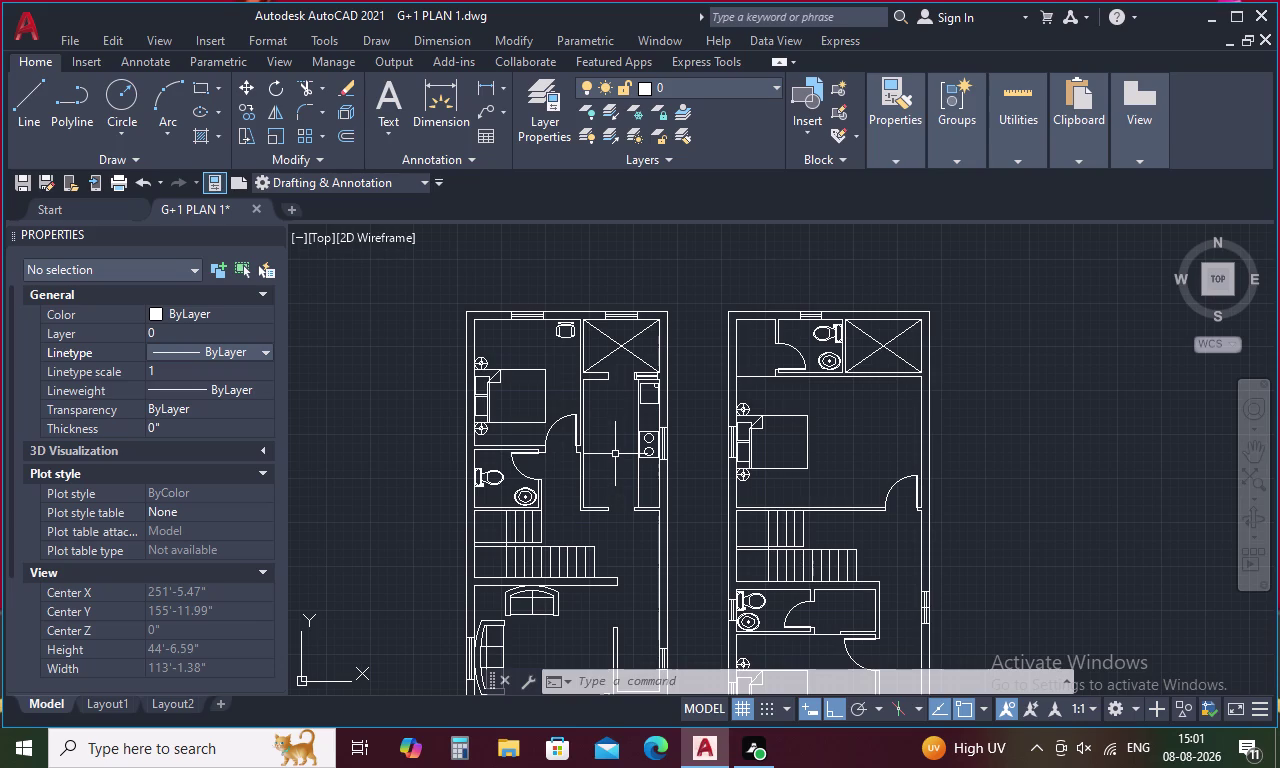
middle_drag(627, 491, 588, 341)
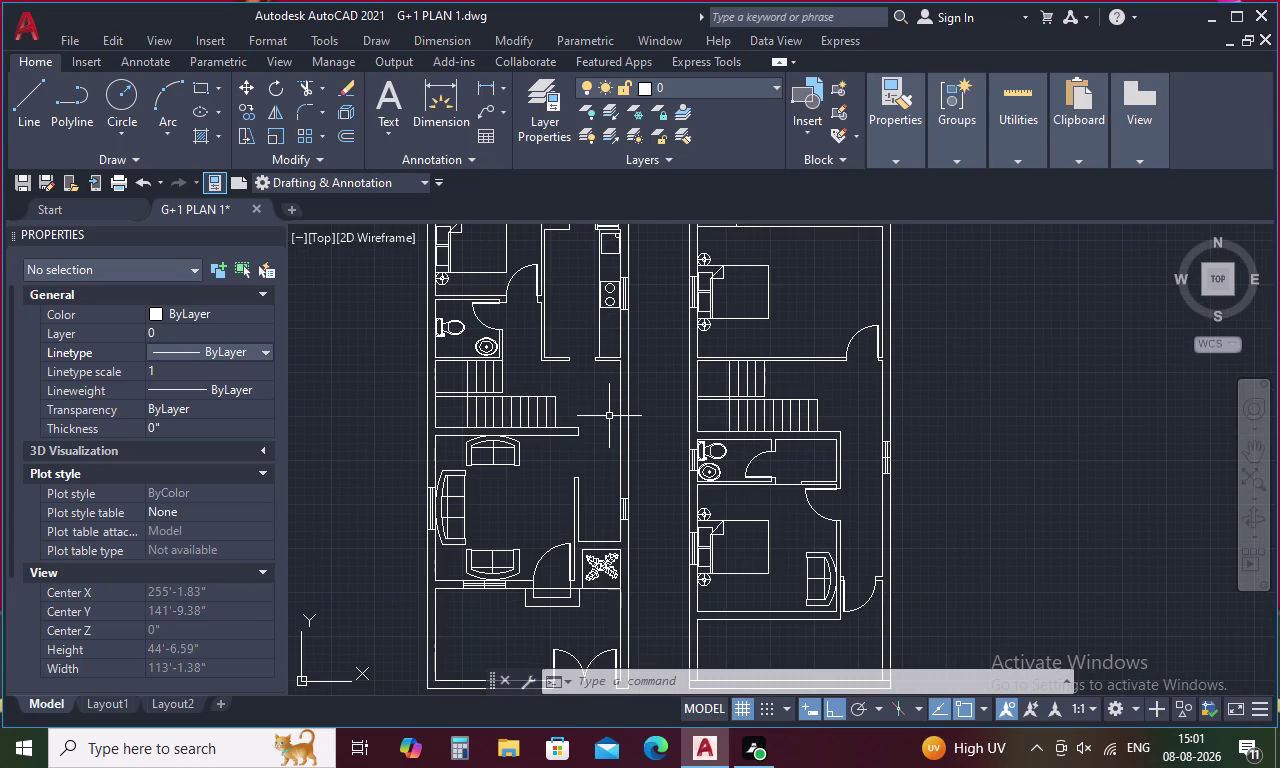
middle_drag(602, 410, 612, 453)
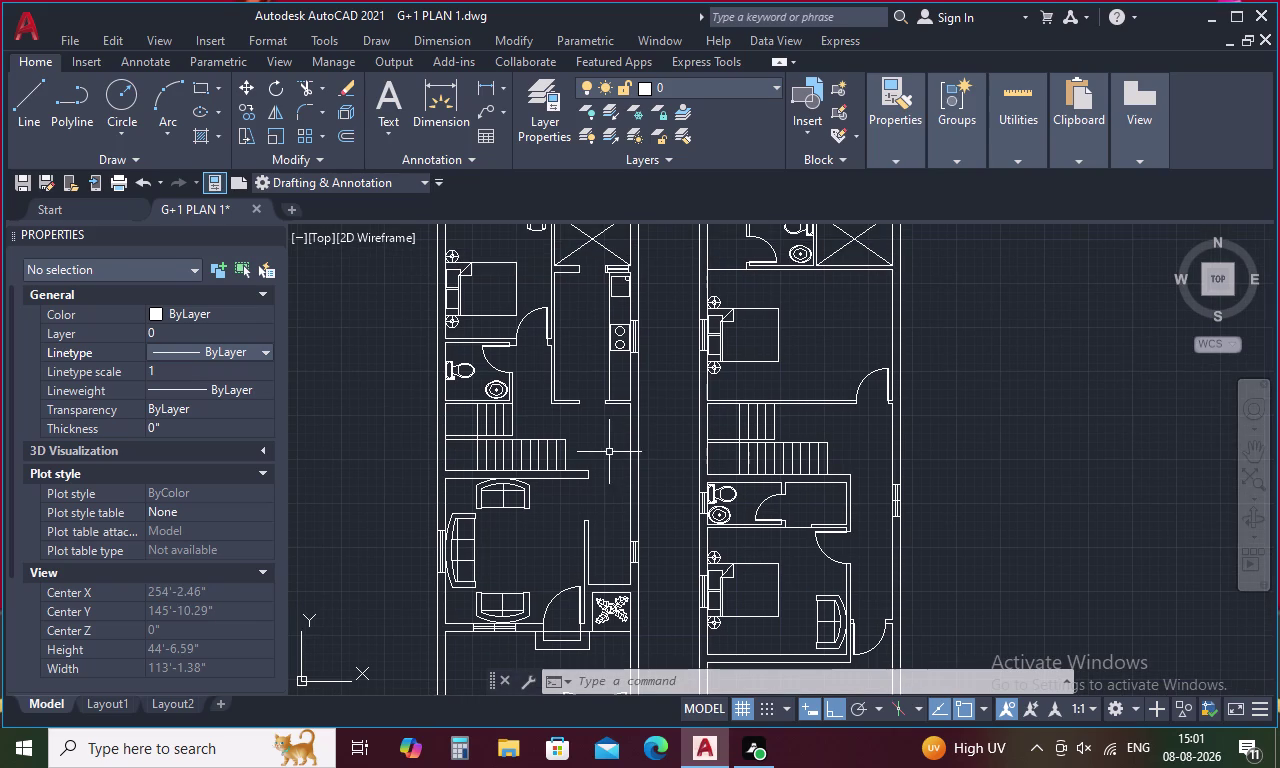
middle_drag(604, 445, 624, 500)
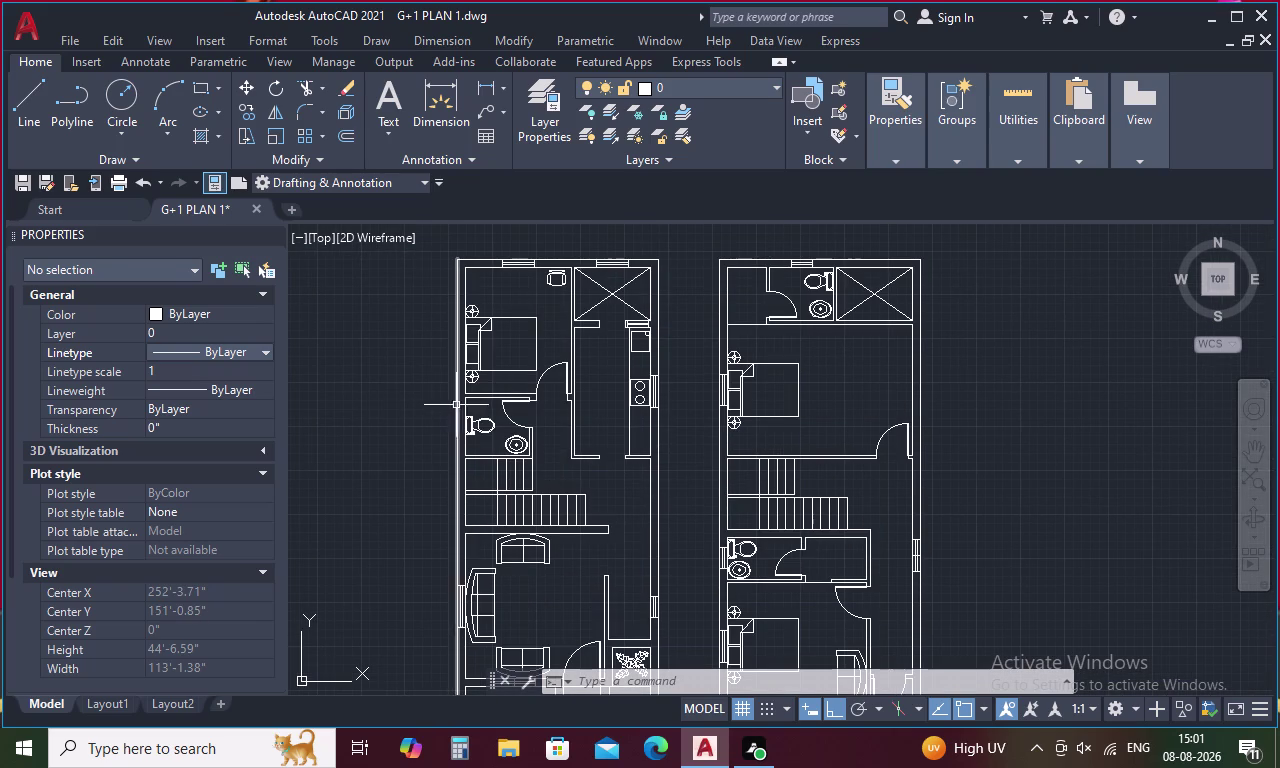
click(546, 282)
right_click(546, 282)
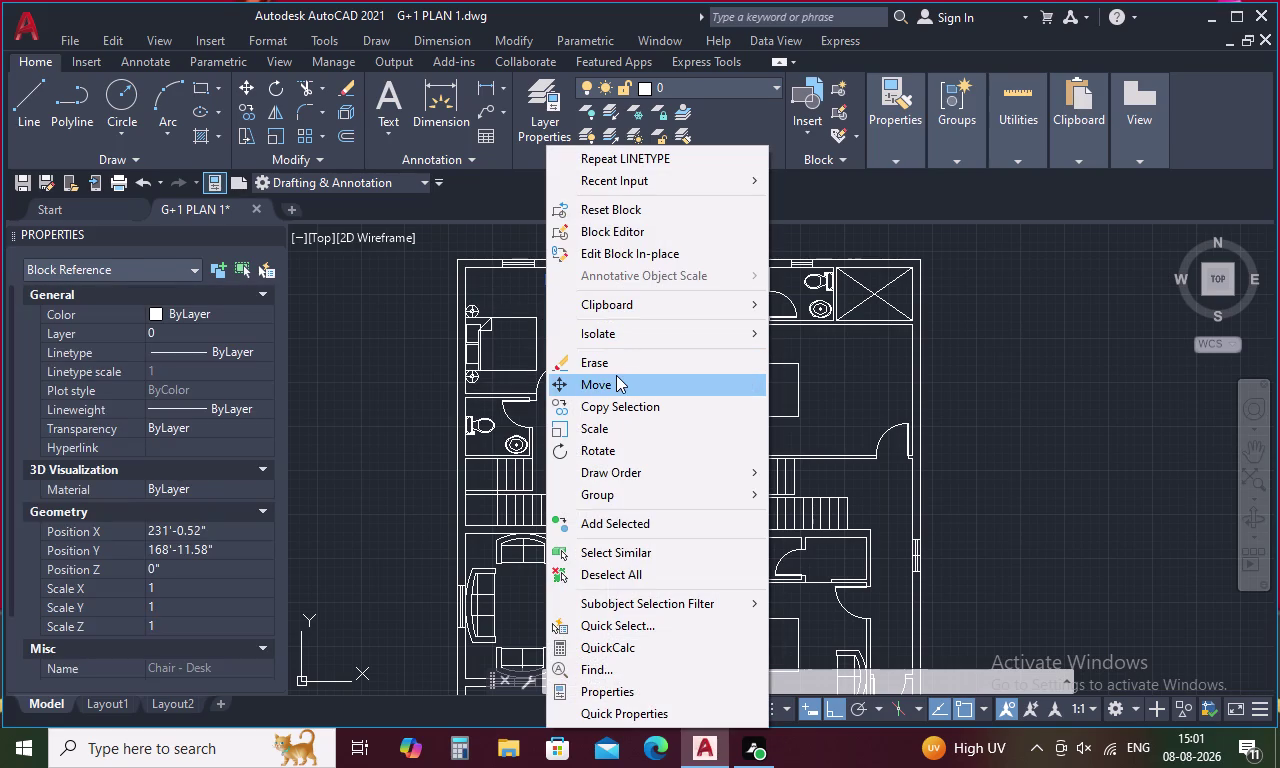
click(421, 356)
click(425, 355)
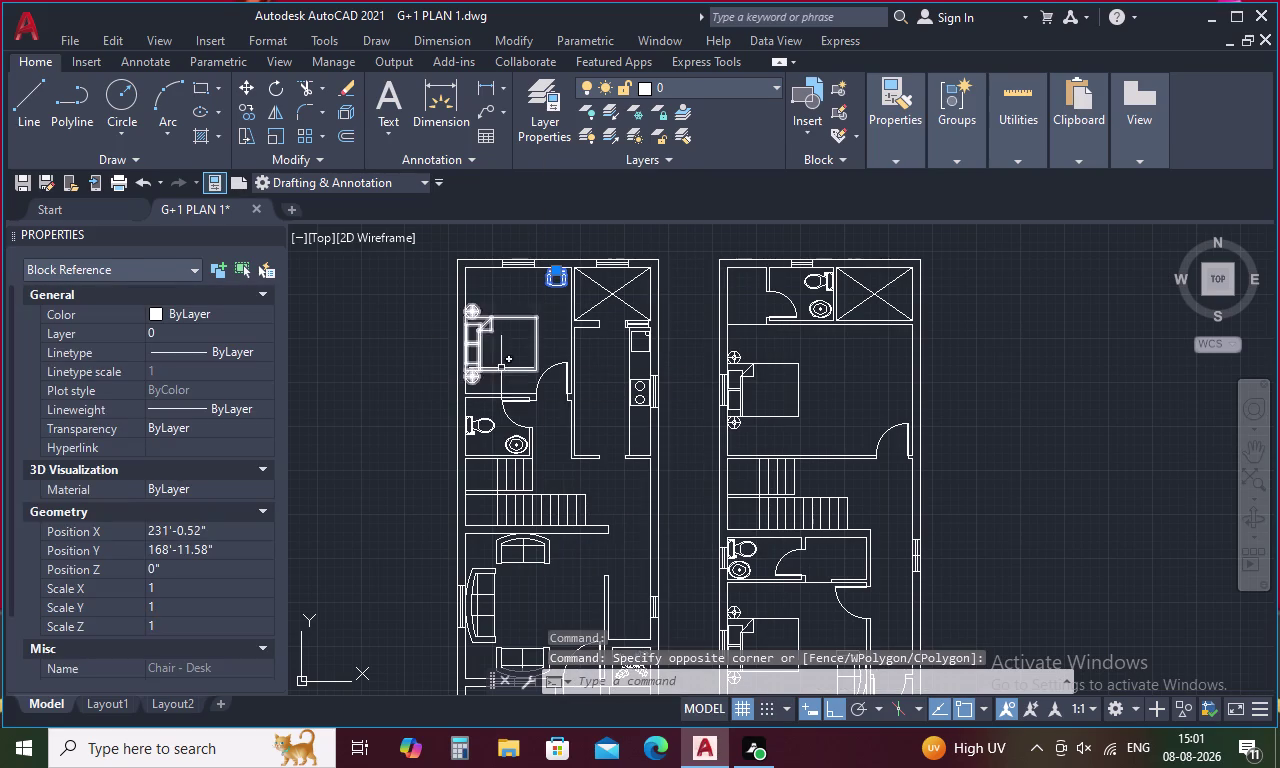
scroll(down, 3)
scroll(up, 3)
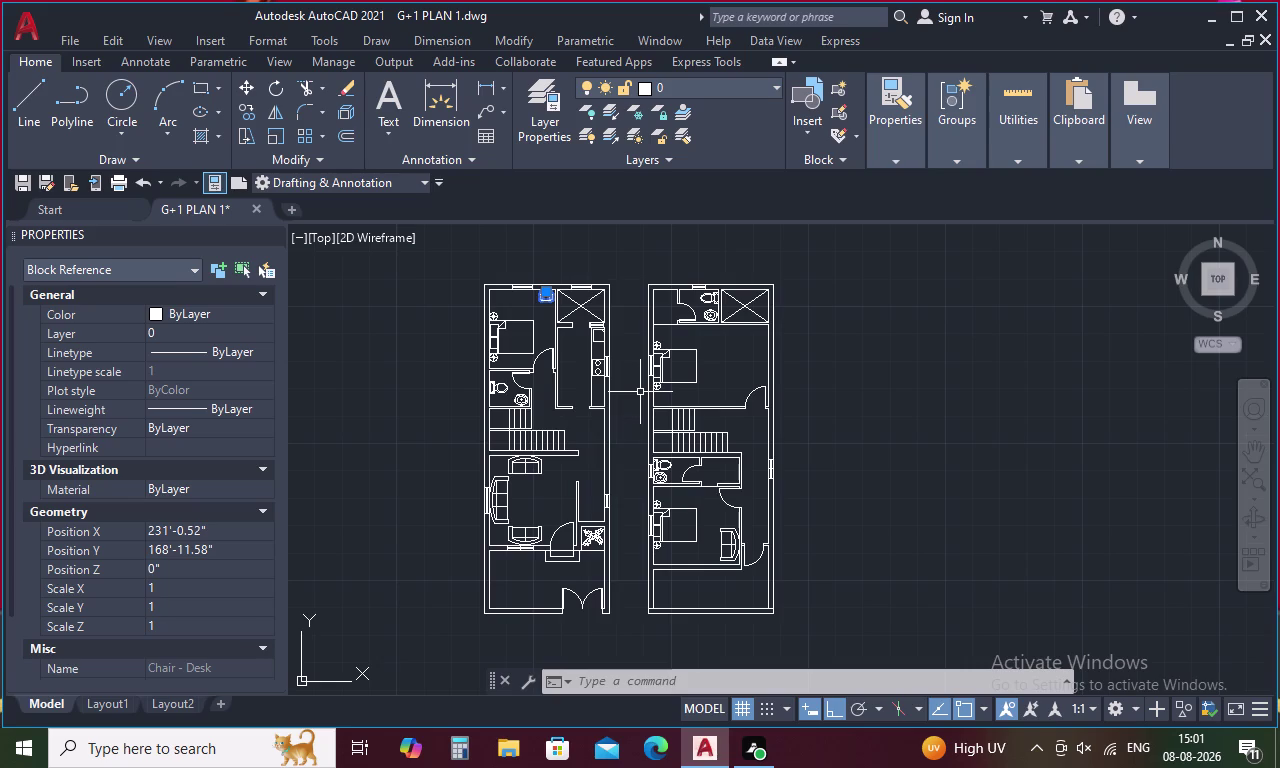
scroll(up, 3)
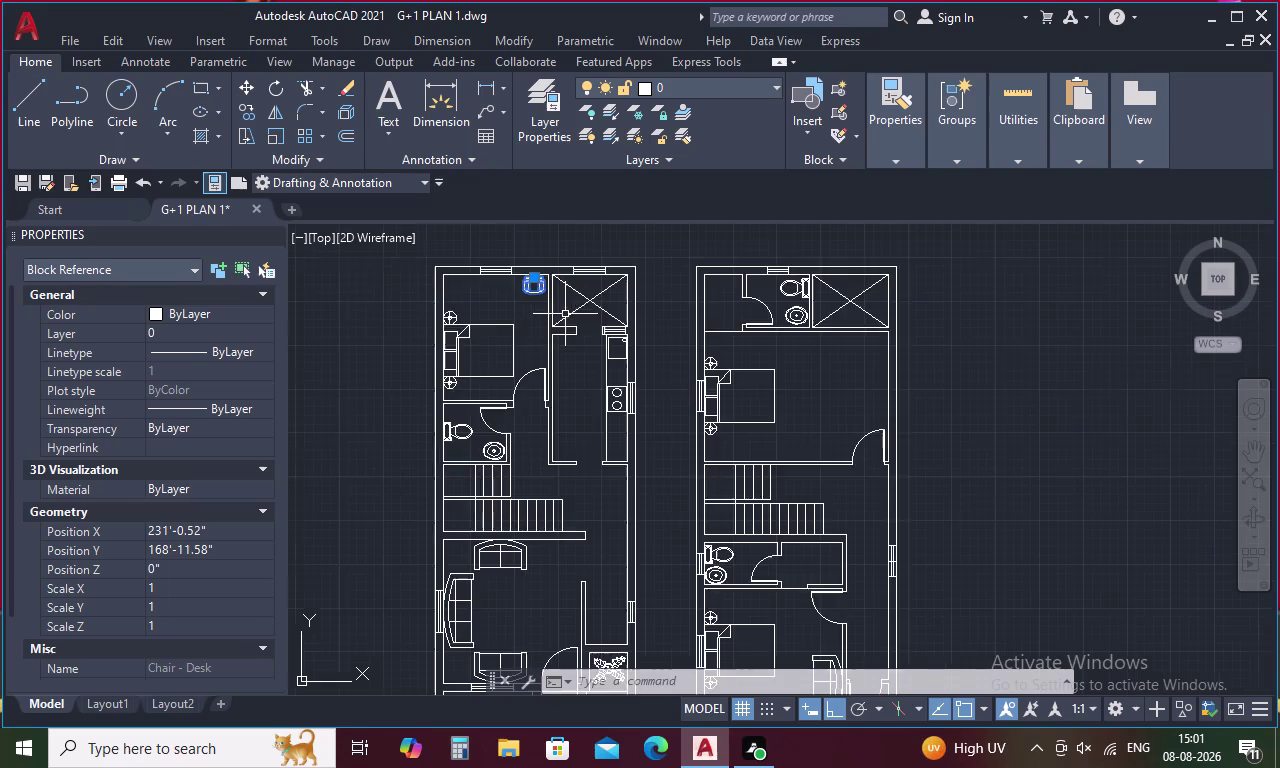
scroll(up, 3)
scroll(up, 3)
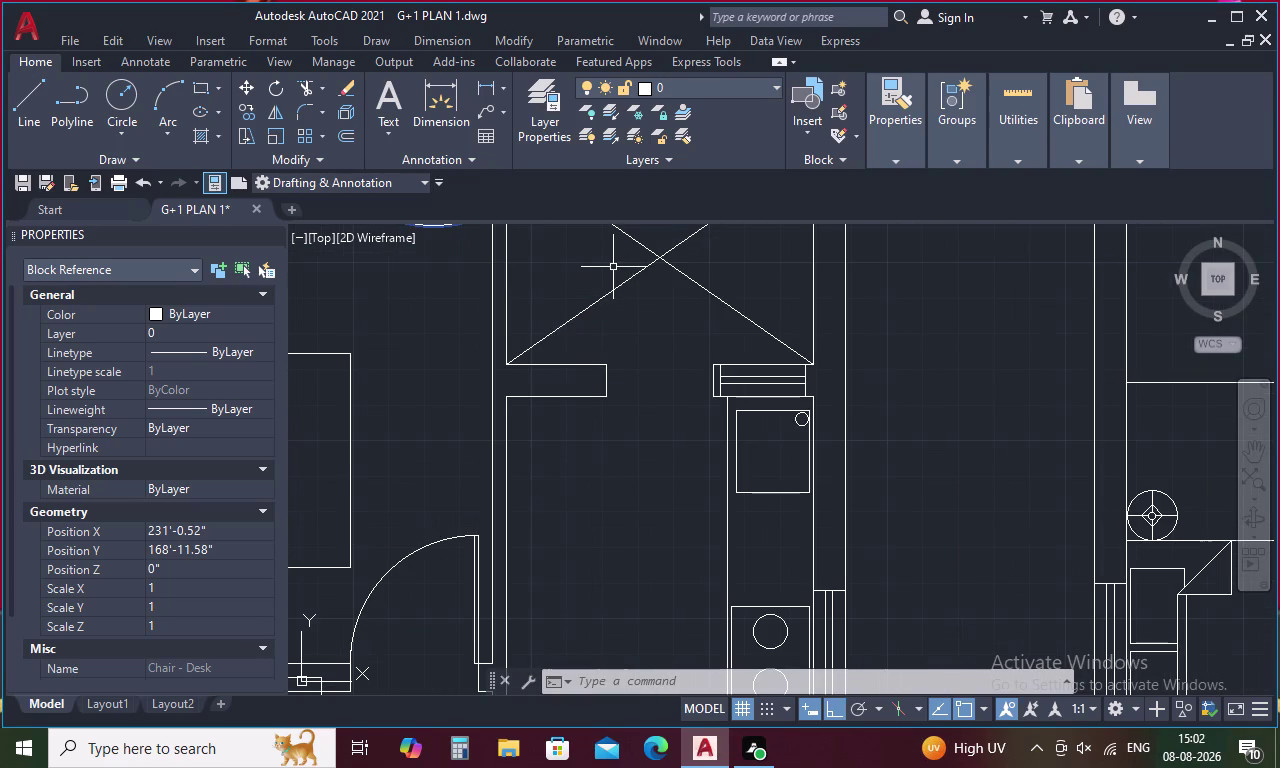
Draw a 2'6" vertical line from the shaft's lower edge.
key(Escape)
text(L)
key(space)
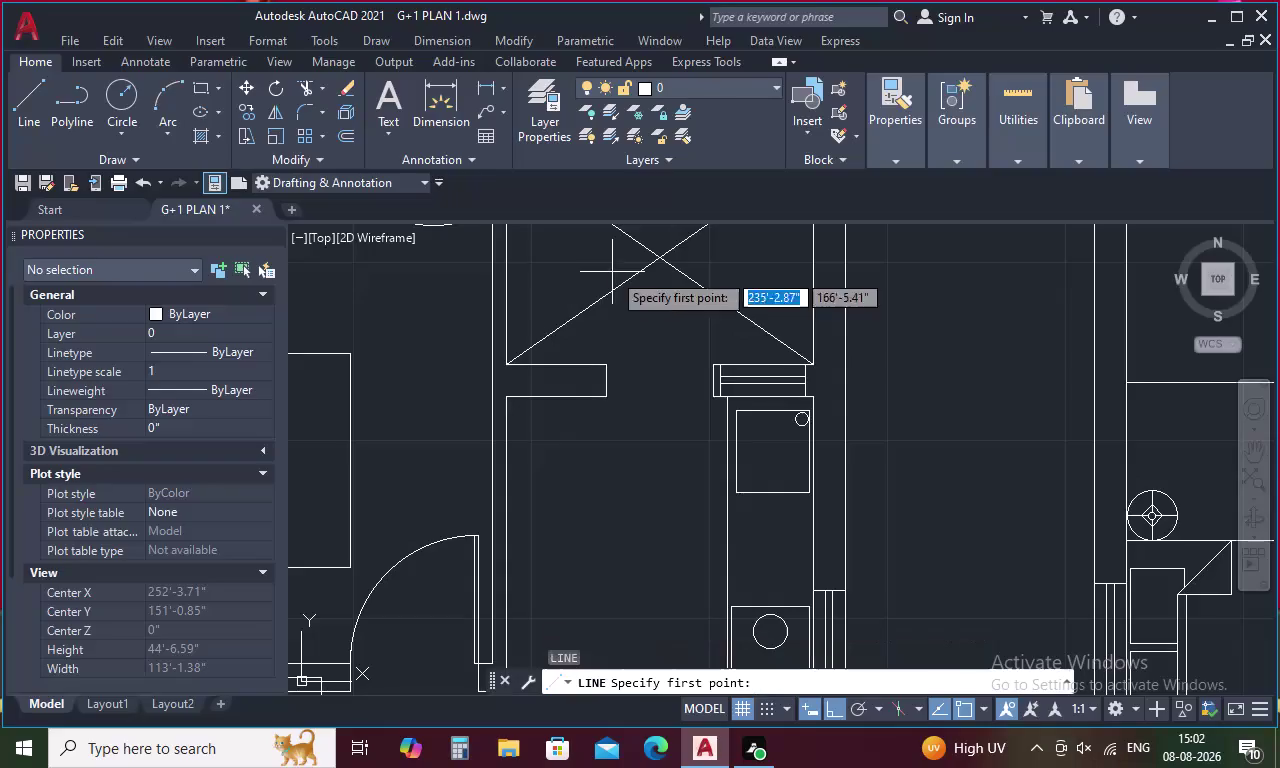
click(711, 369)
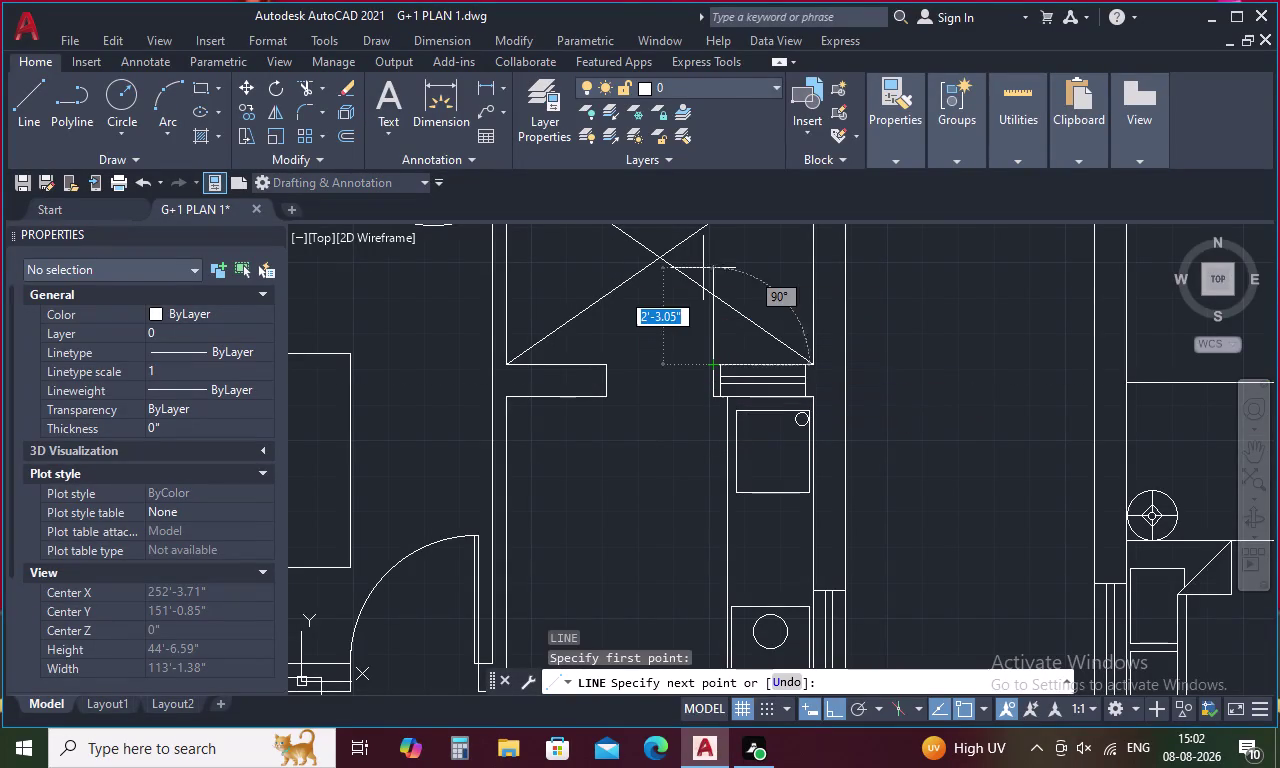
key(2)
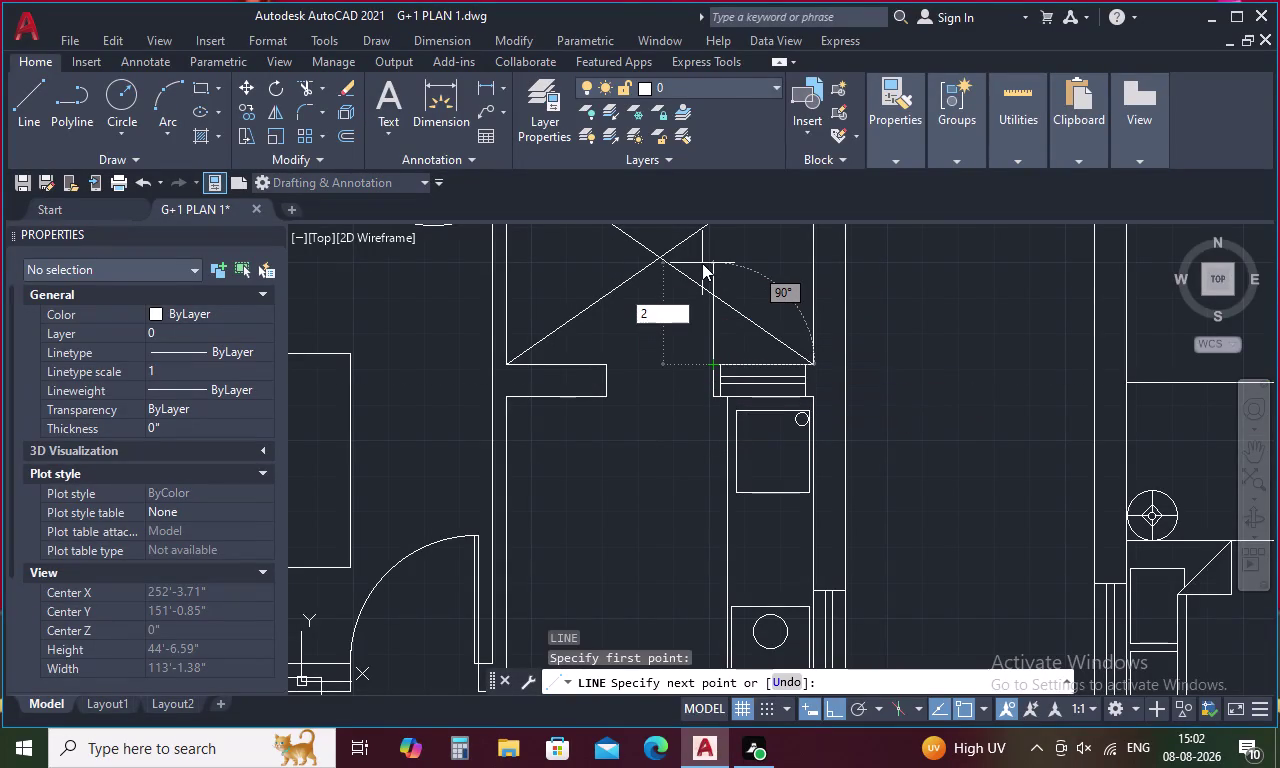
key(apostrophe)
text(6")
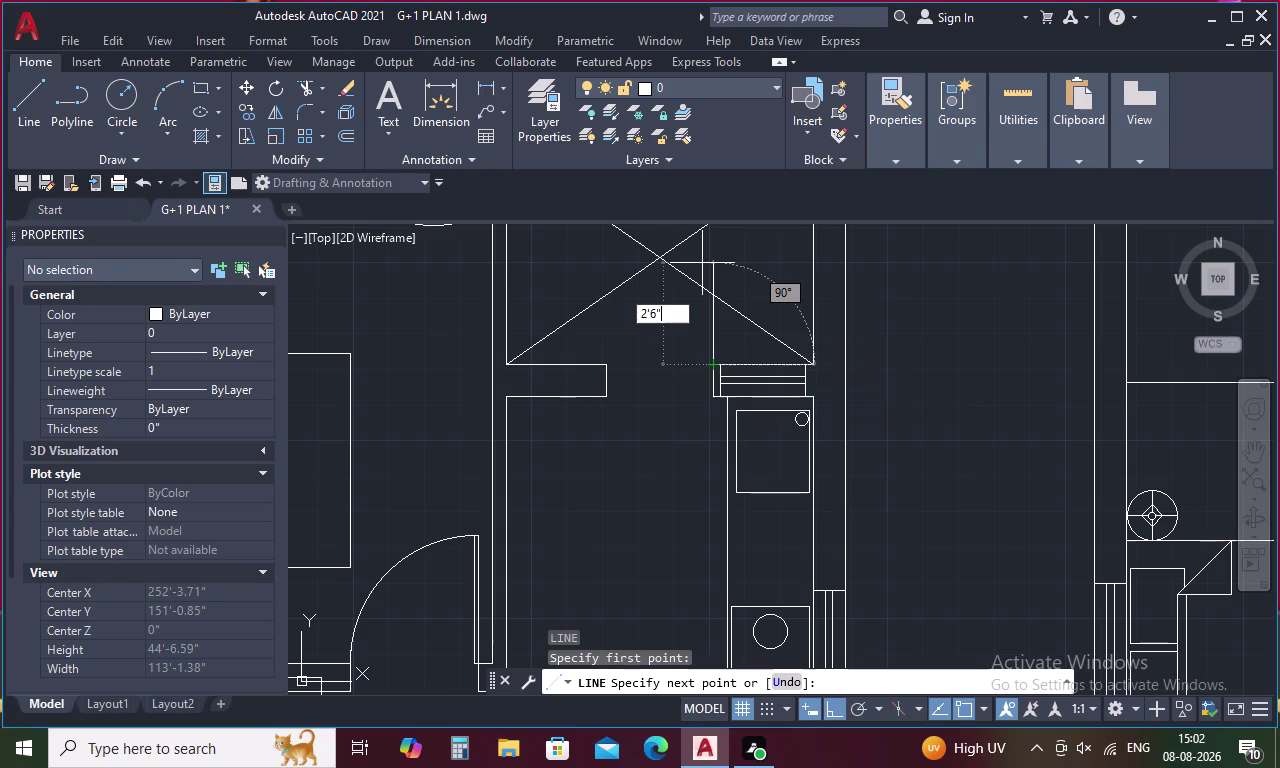
key(space)
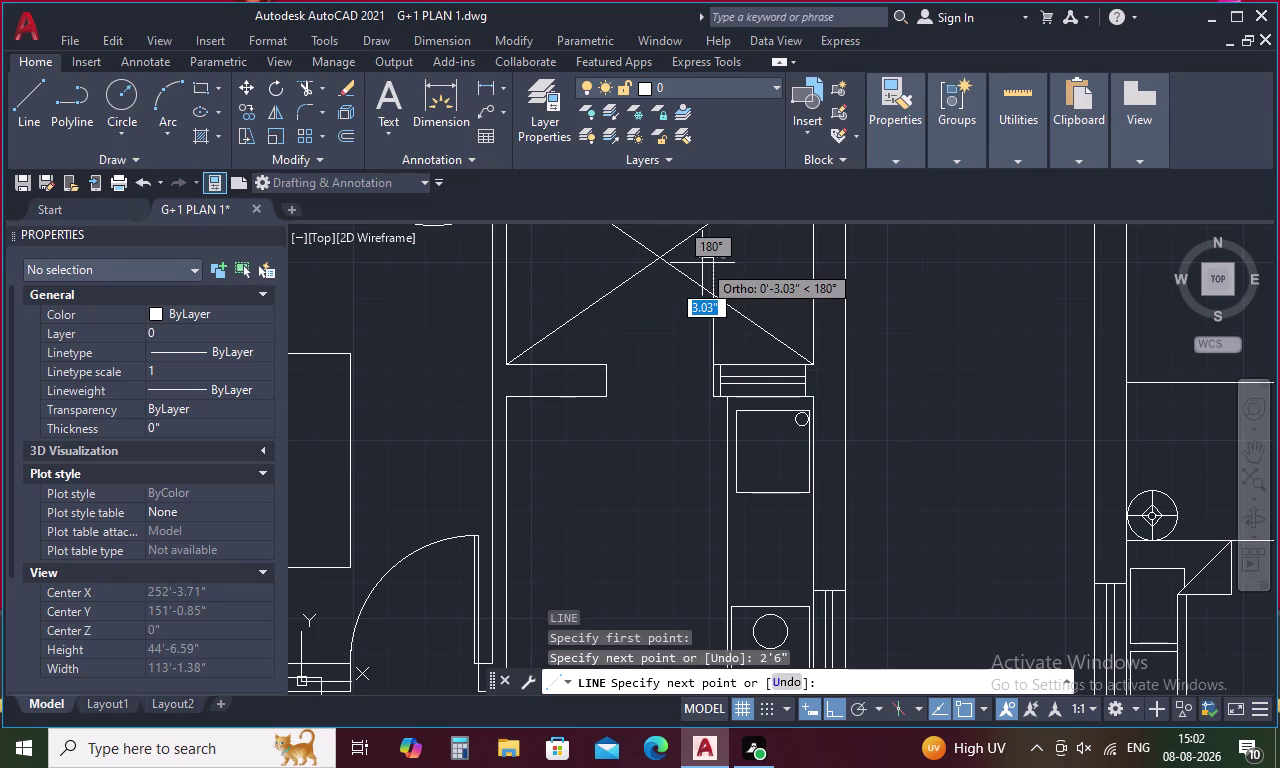
key(Escape)
Offset the new line by 1 beside it.
text(O)
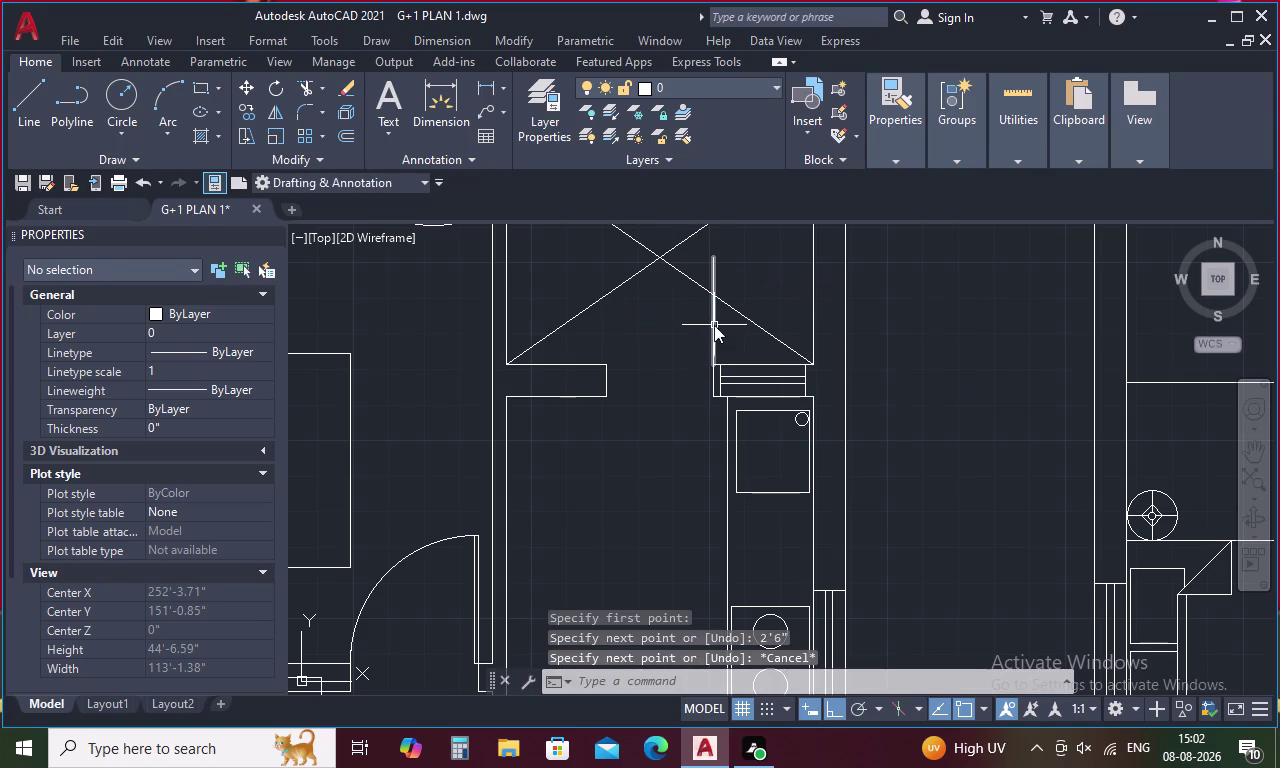
key(space)
text(1)
key(space)
click(714, 325)
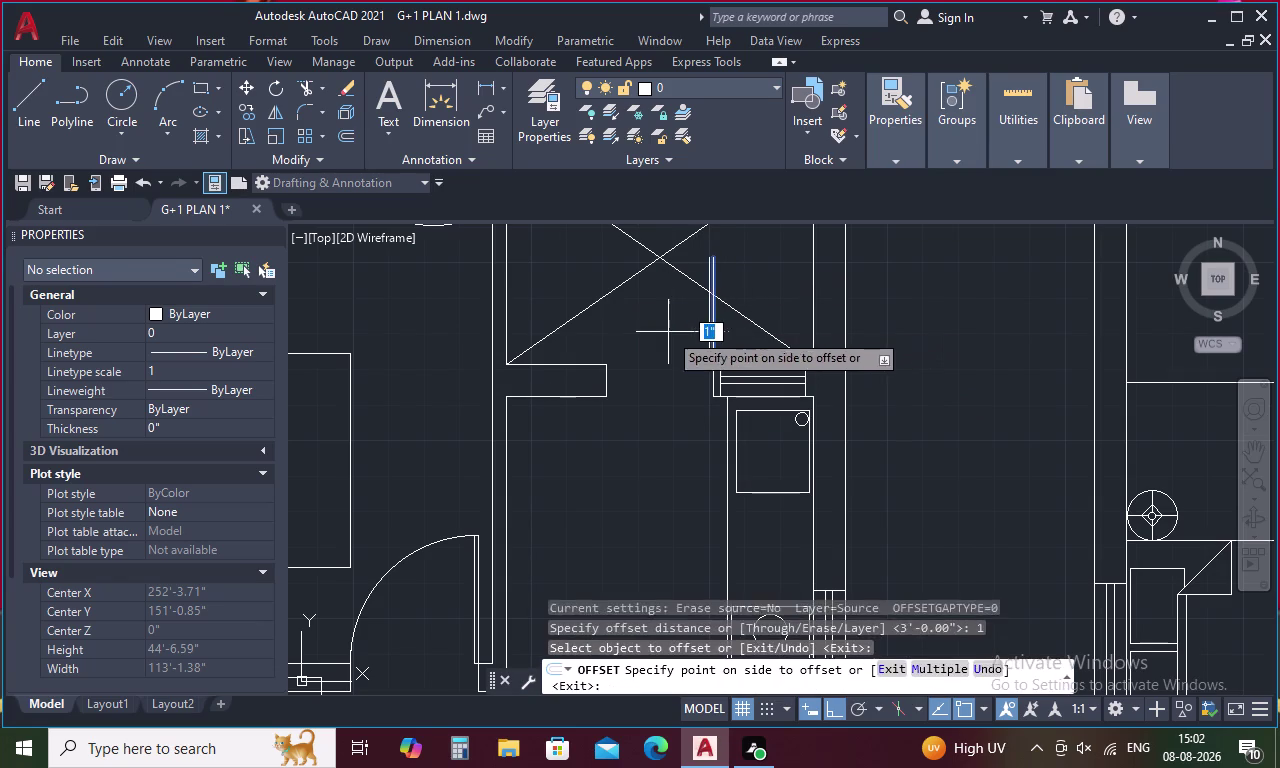
click(668, 332)
key(Escape)
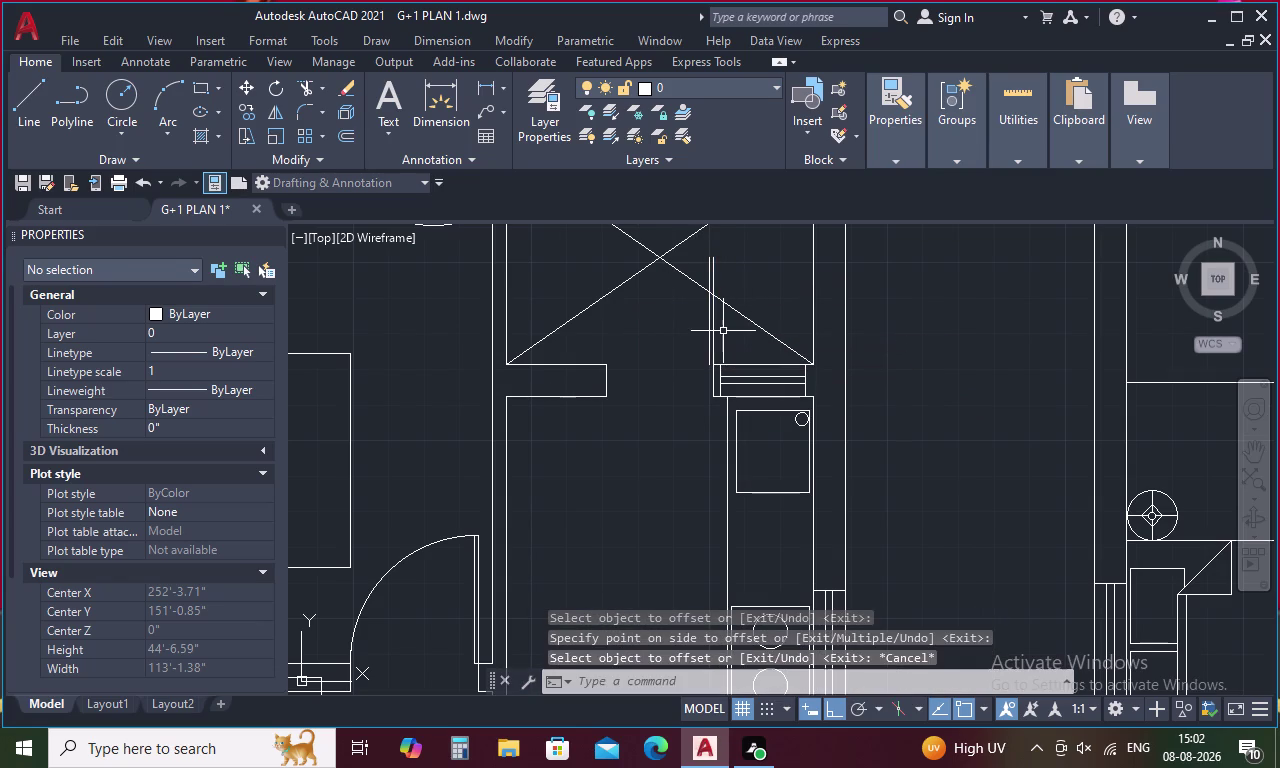
Erase the new lines together with the shaft's diagonal cross lines.
drag(723, 331, 679, 338)
click(679, 338)
drag(696, 246, 606, 282)
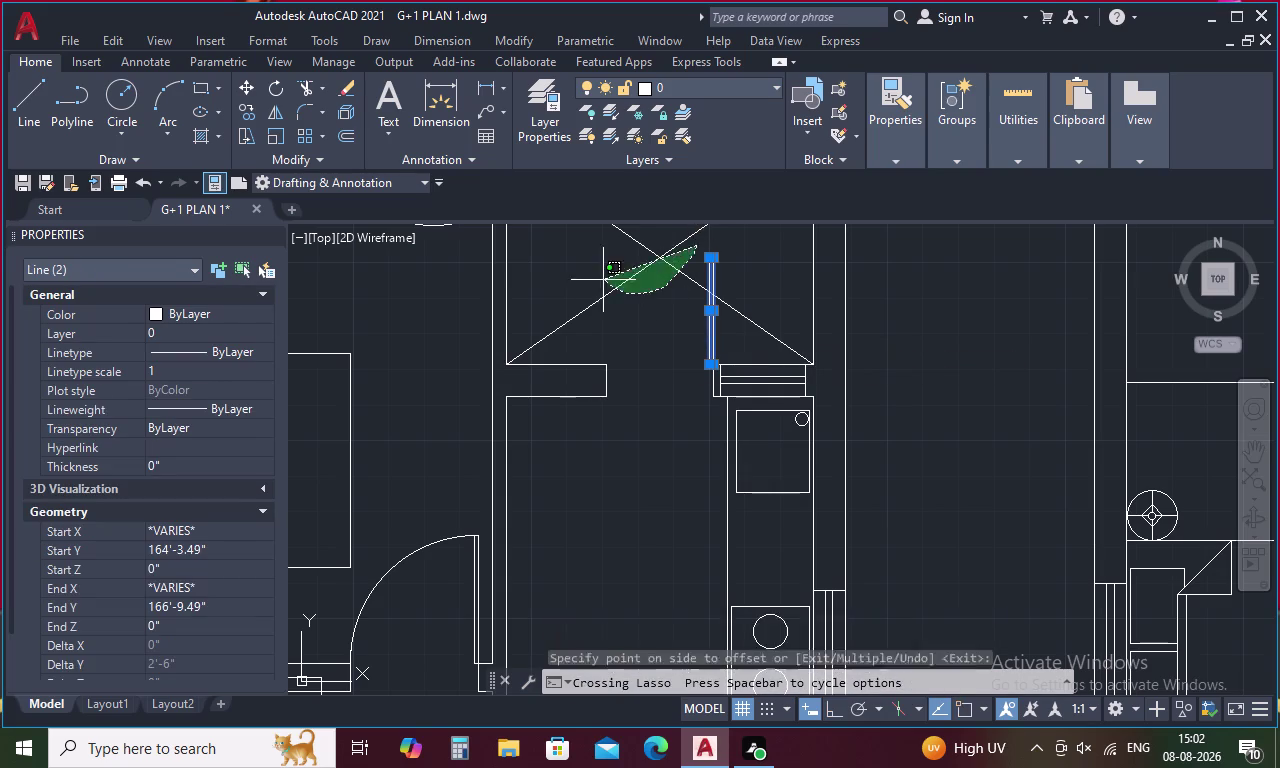
drag(606, 282, 623, 228)
key(Delete)
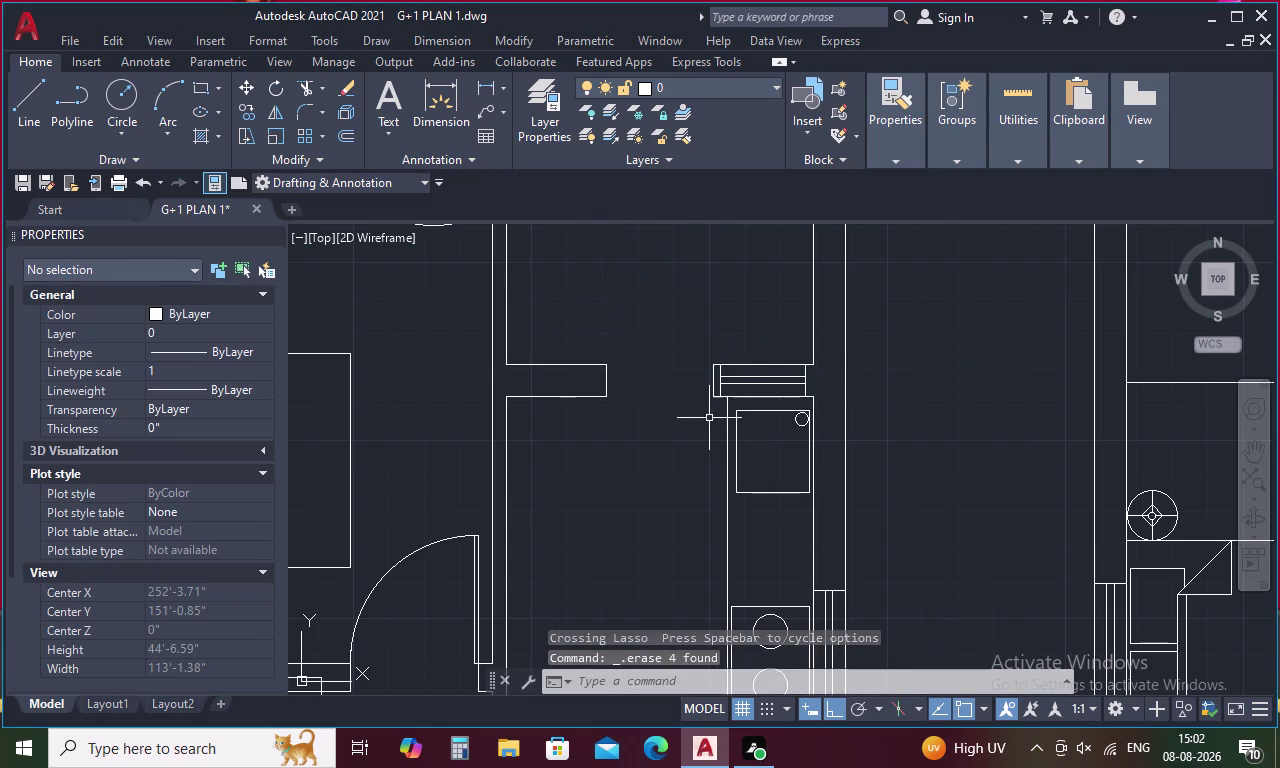
Start a line at a typed point of 4, then cancel it.
key(l)
key(space)
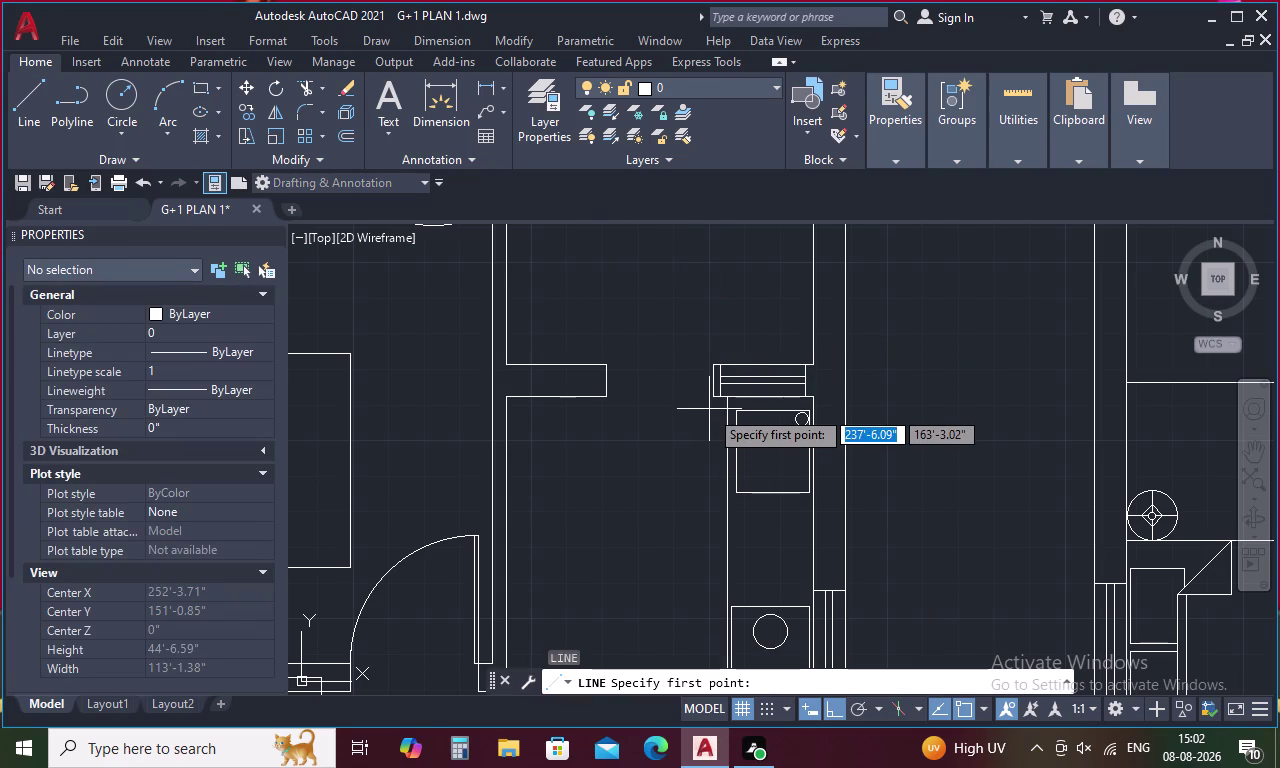
text(4)
key(space)
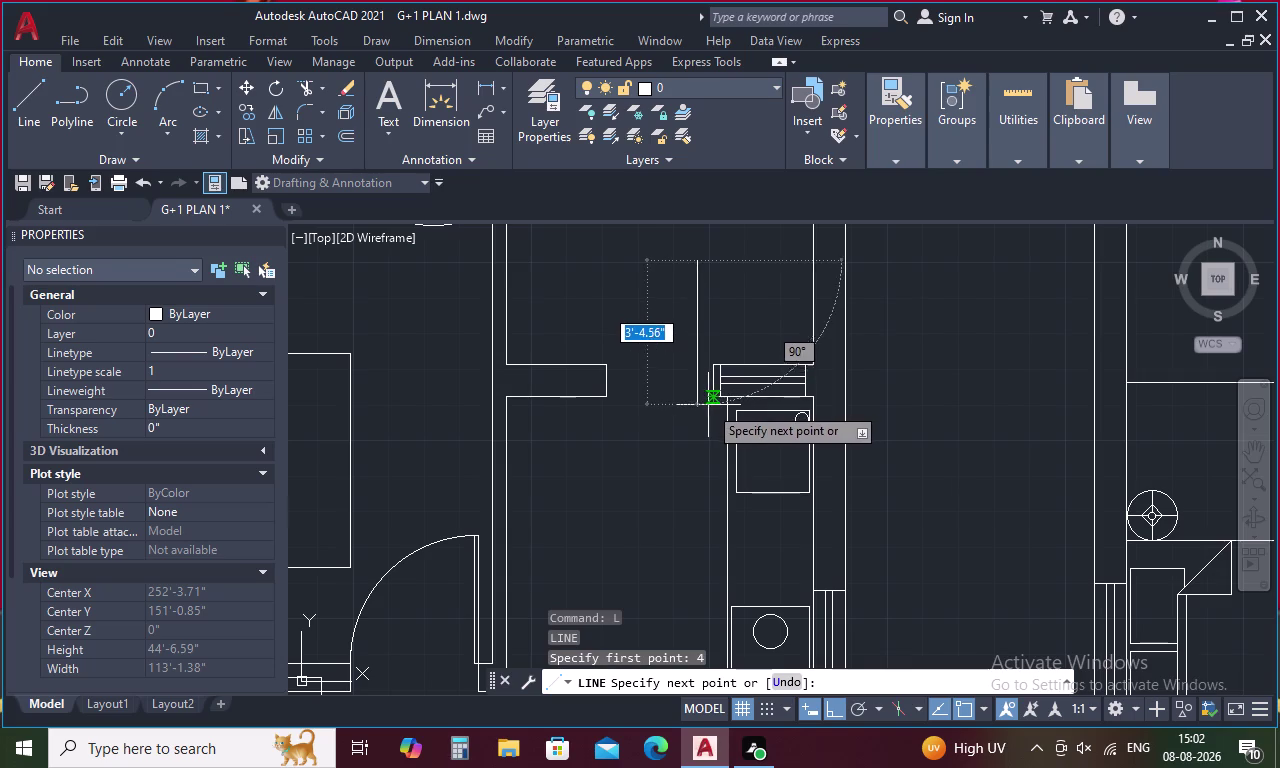
key(Escape)
Draw the 2'6" vertical door leaf line.
text(L)
key(space)
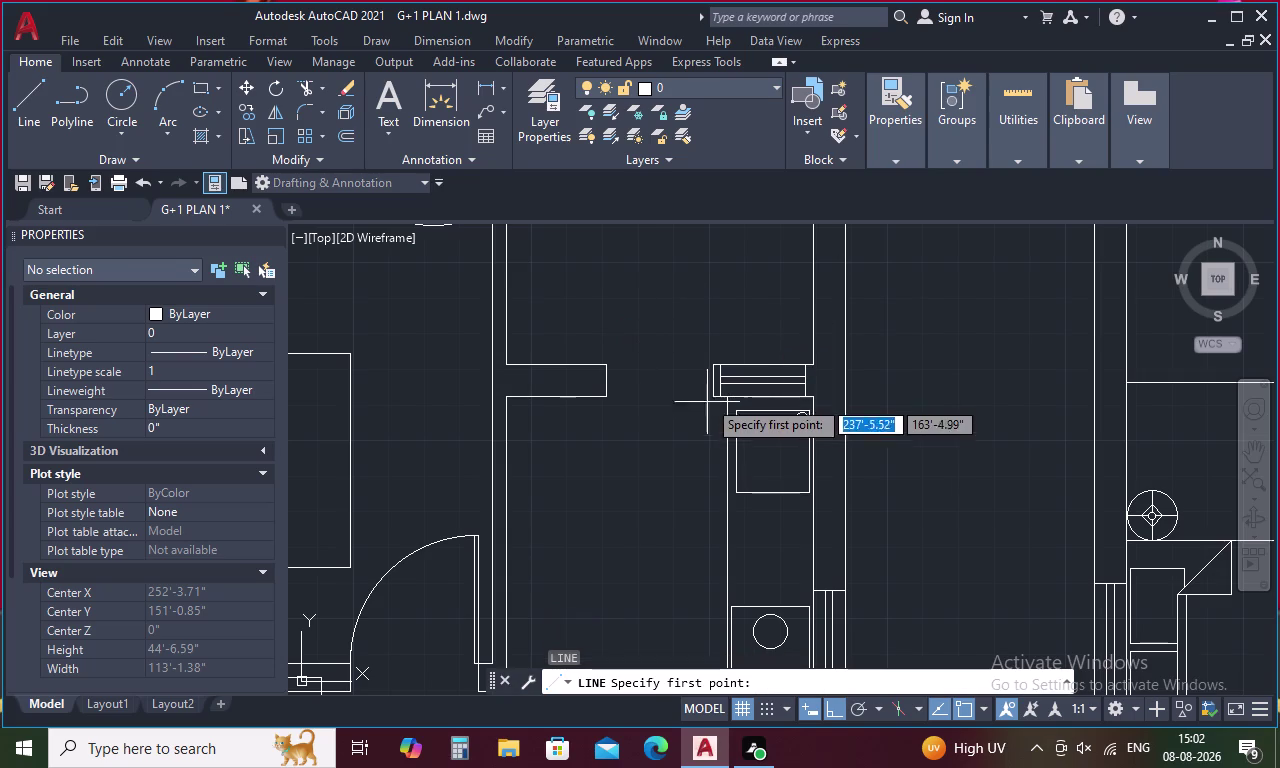
drag(714, 358, 714, 327)
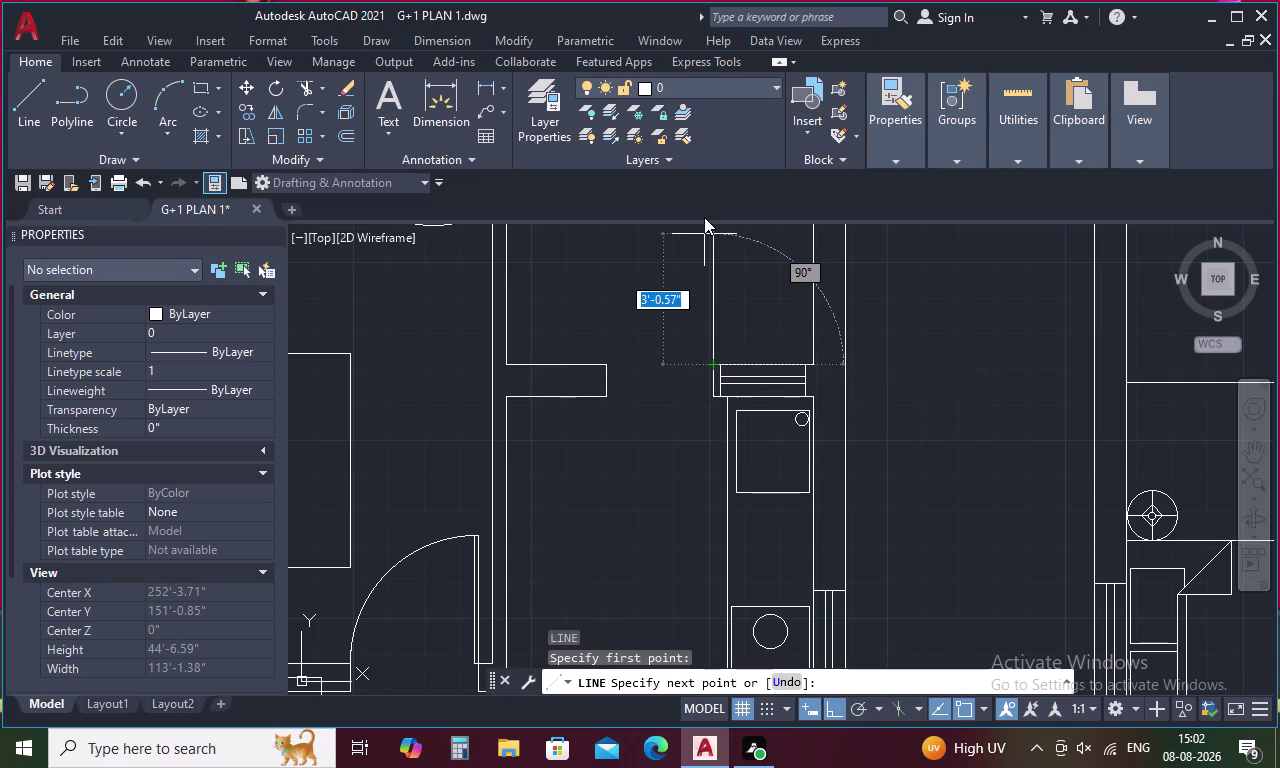
key(2)
key(apostrophe)
text(6)
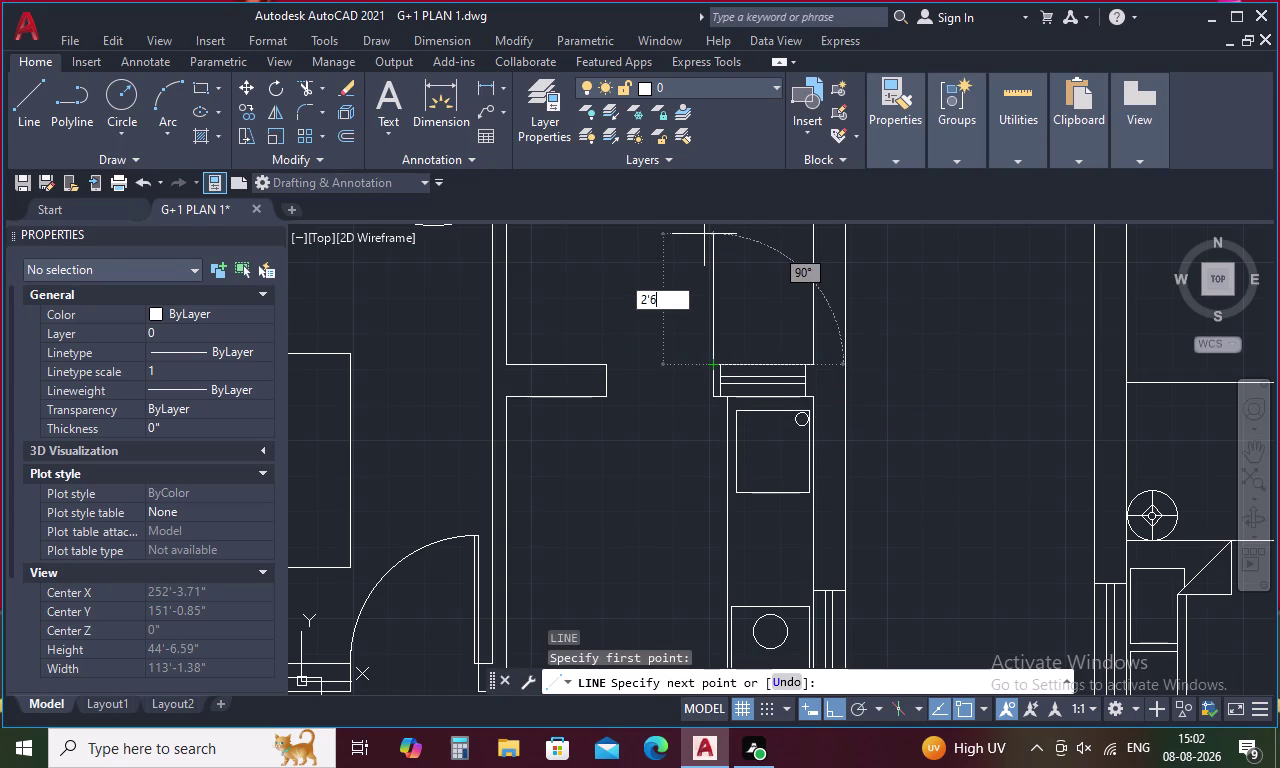
text(")
key(space)
key(Escape)
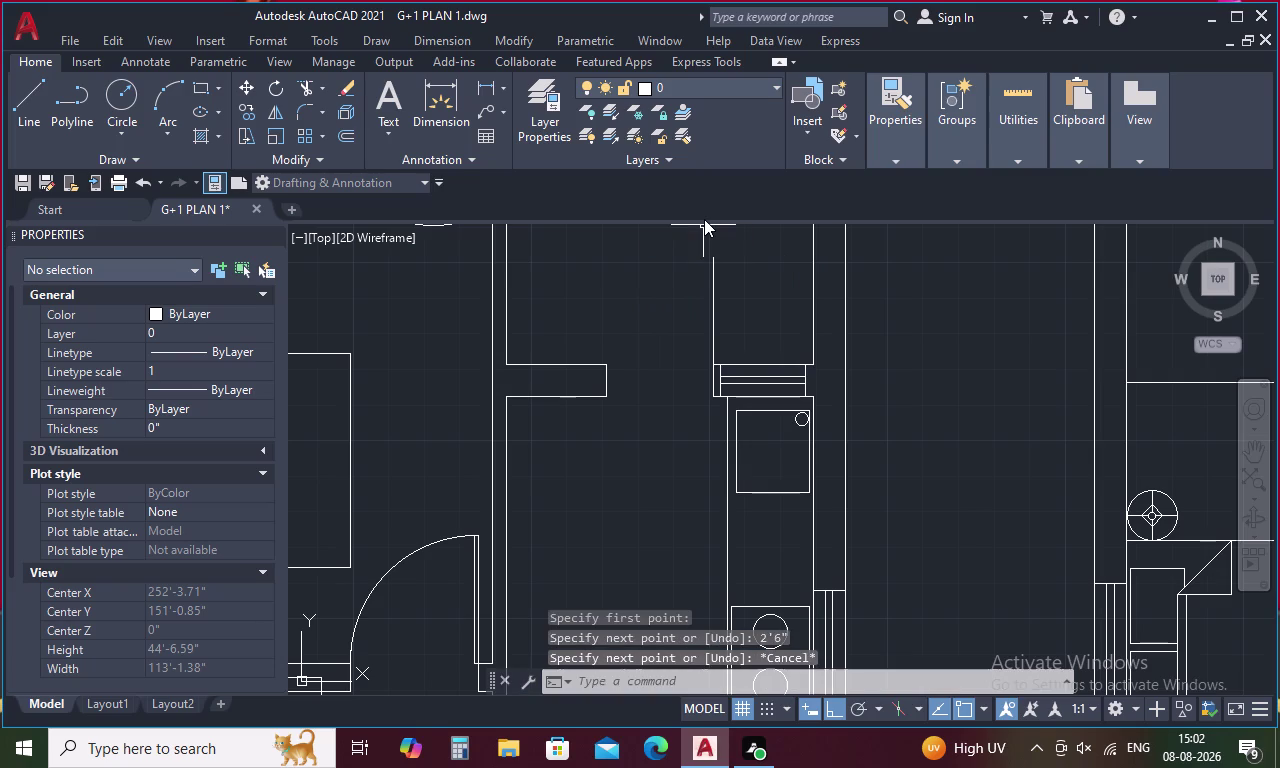
Offset the door leaf line by 1.
text(O 1)
key(space)
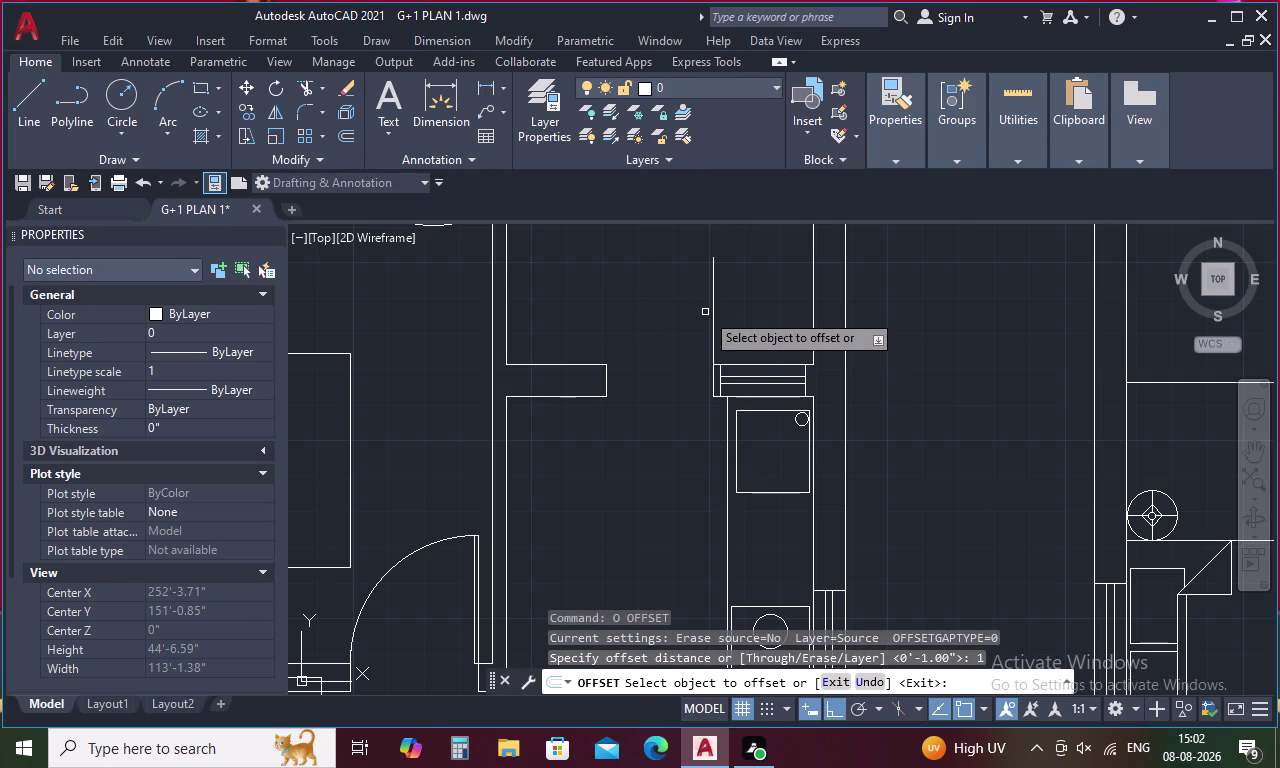
drag(712, 307, 703, 307)
click(667, 315)
key(Escape)
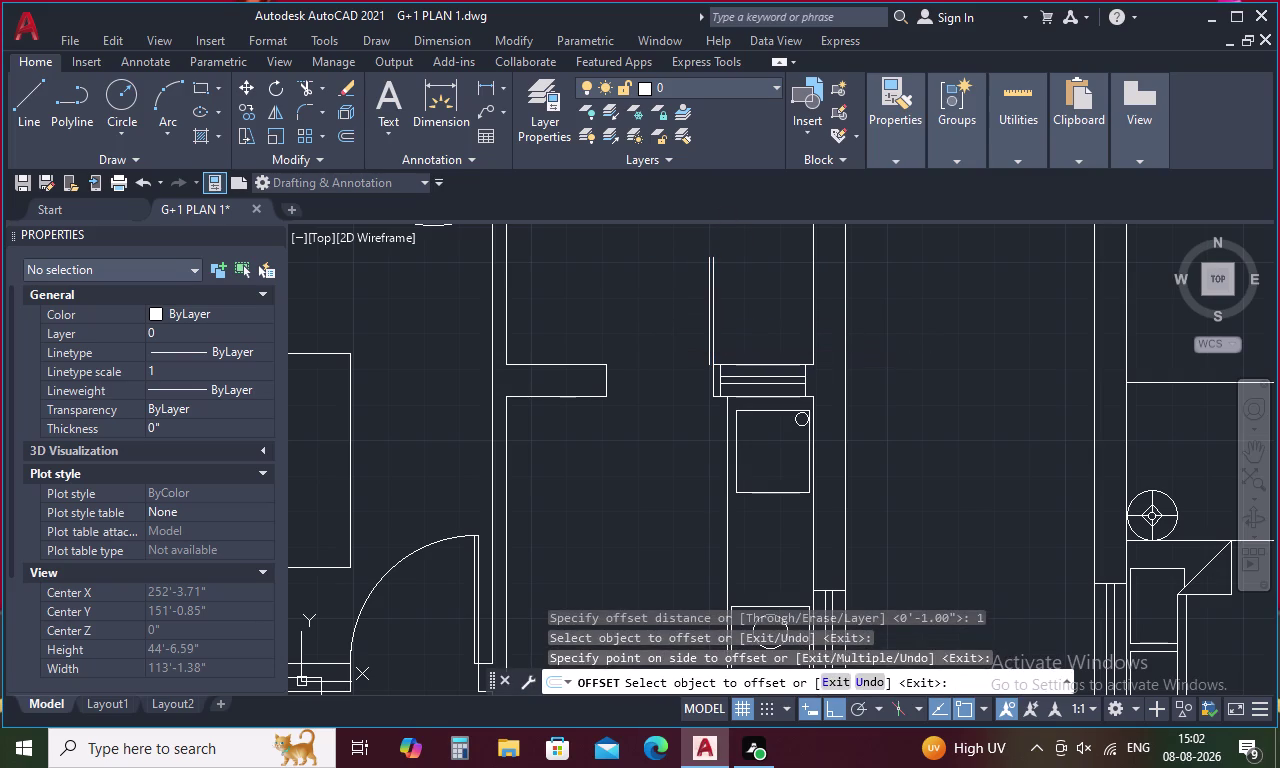
Draw the three-point door swing arc across the opening.
text(A)
key(space)
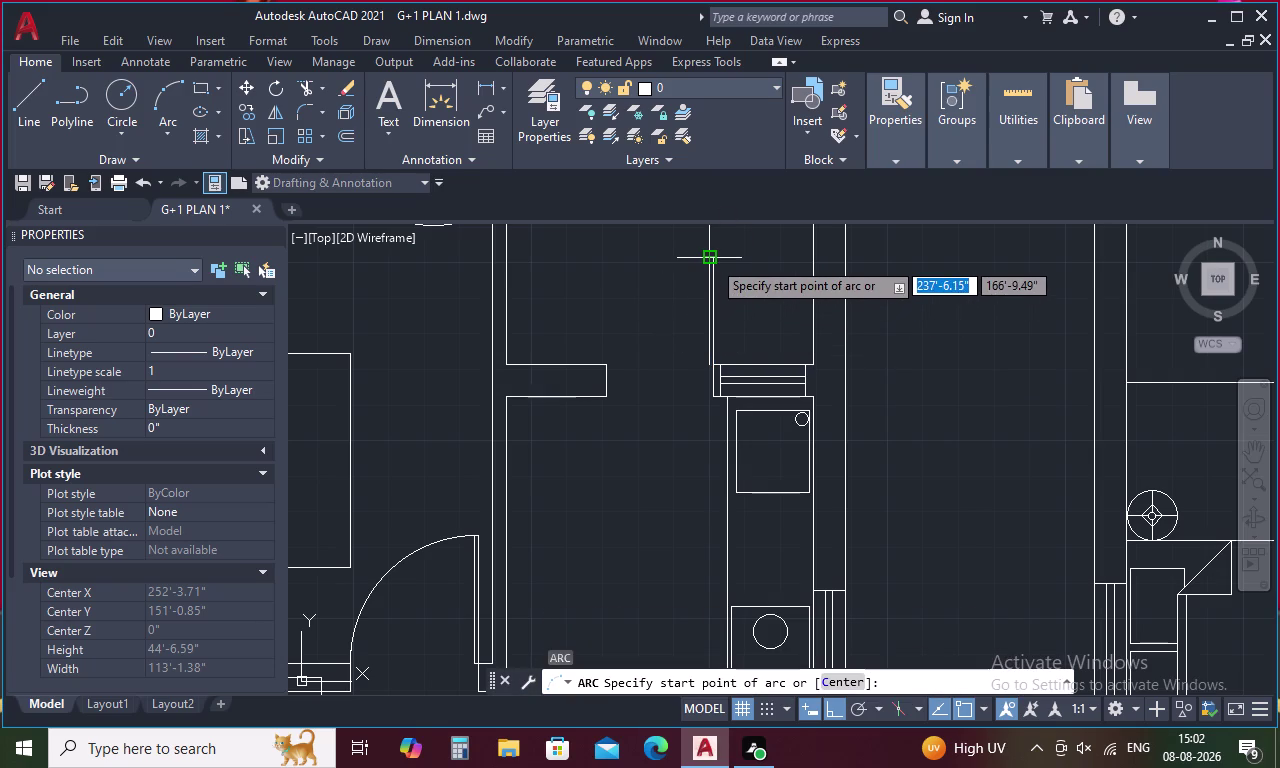
scroll(up, 3)
click(714, 249)
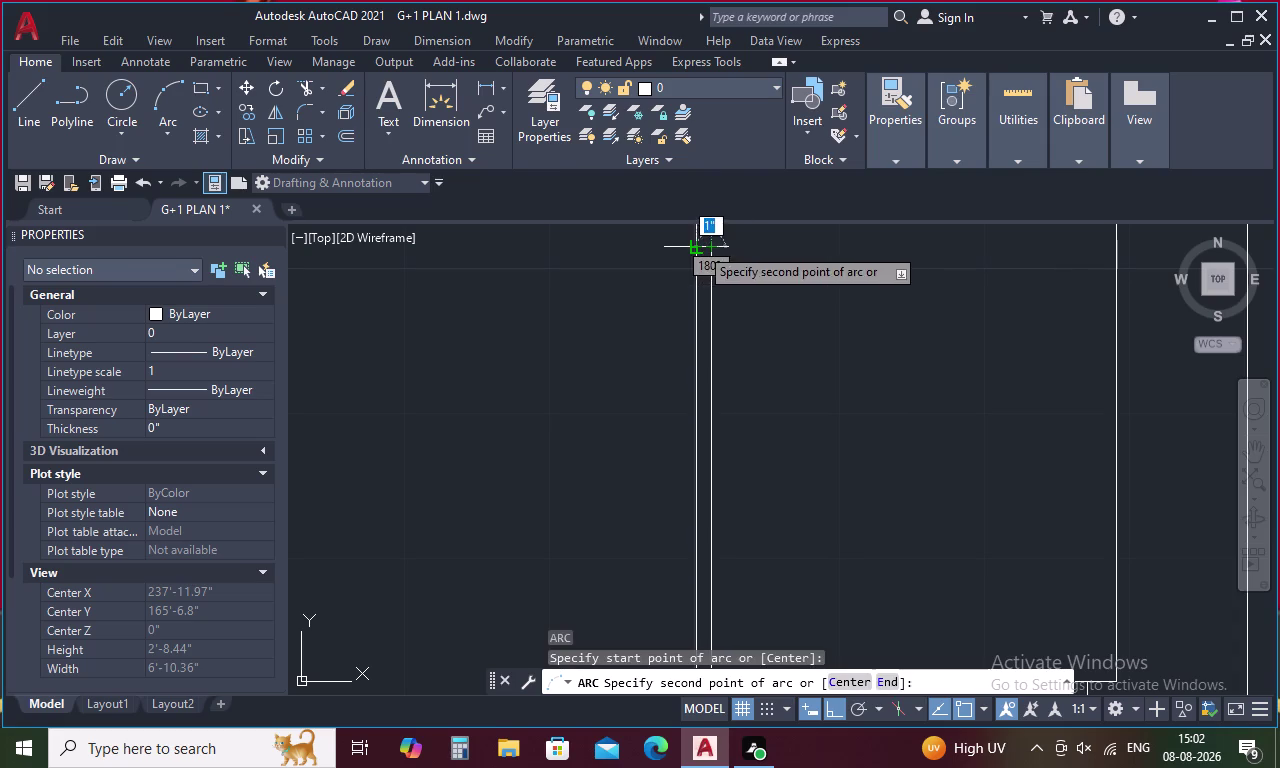
click(699, 246)
scroll(down, 3)
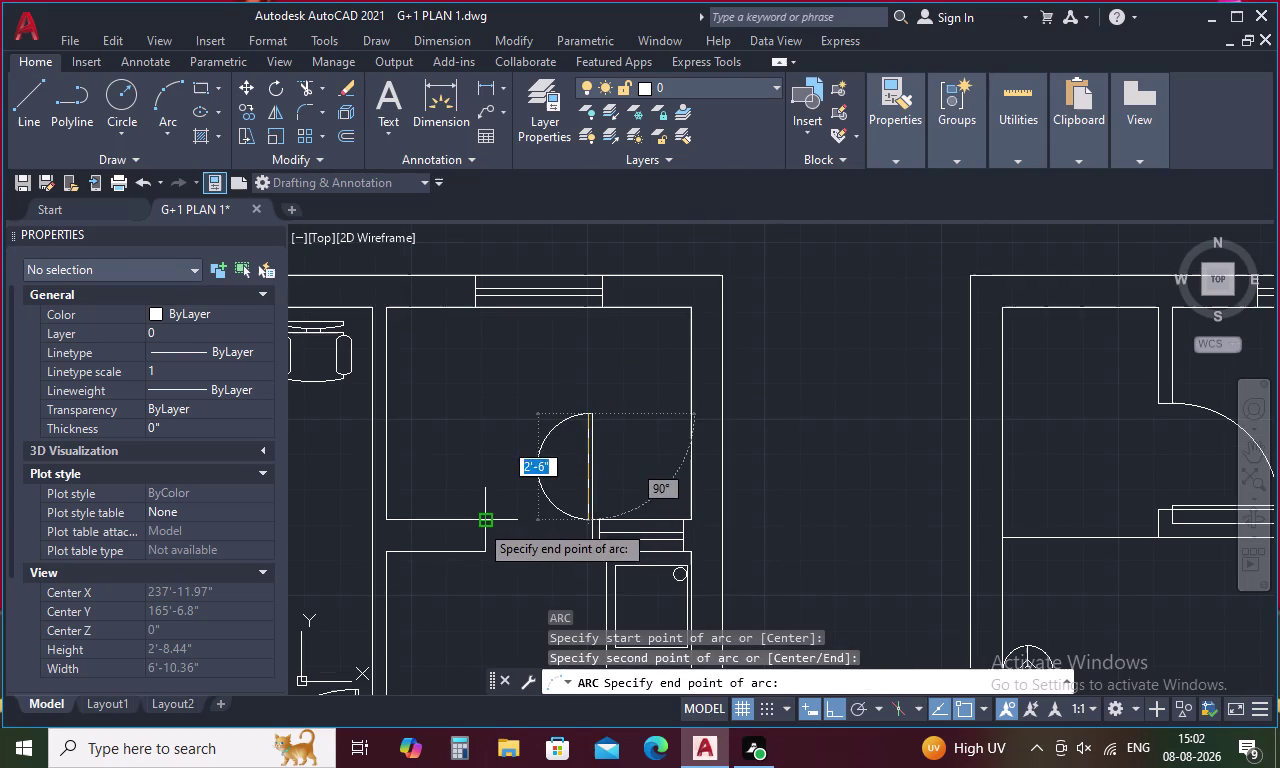
click(479, 523)
key(Escape)
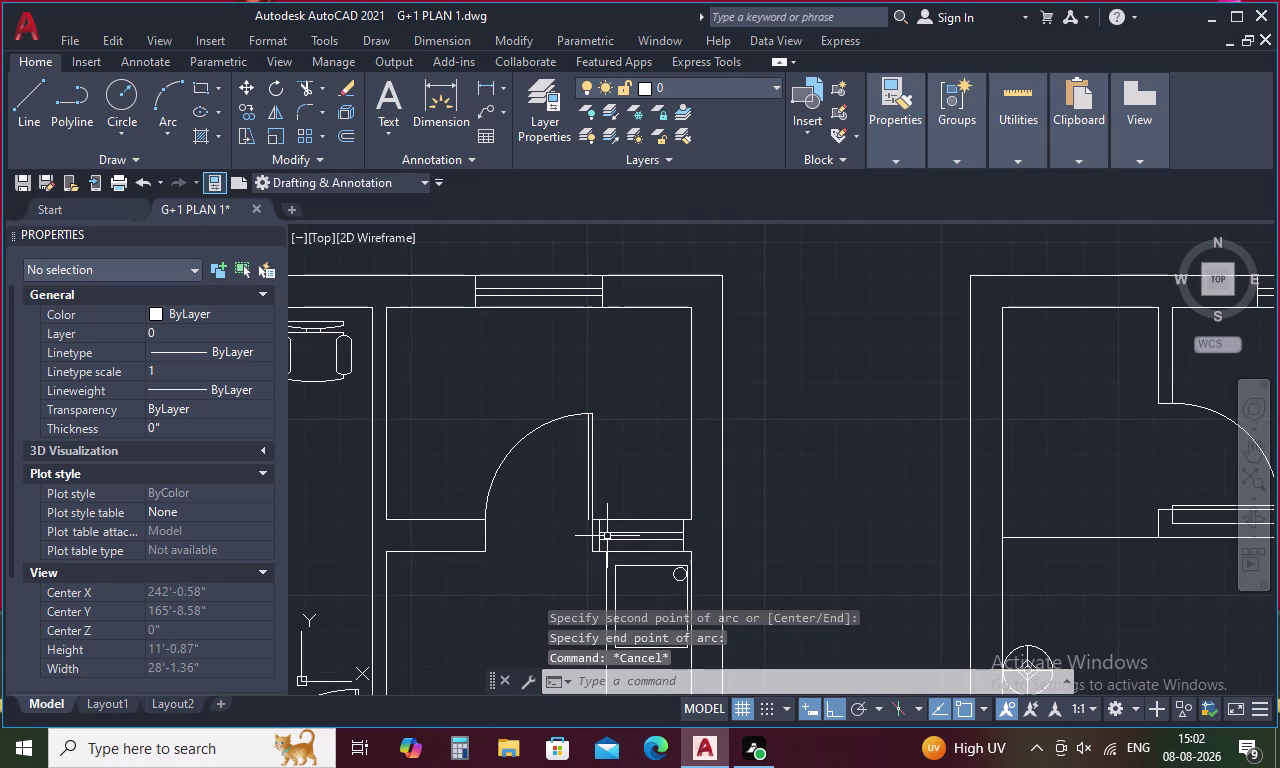
text(EX)
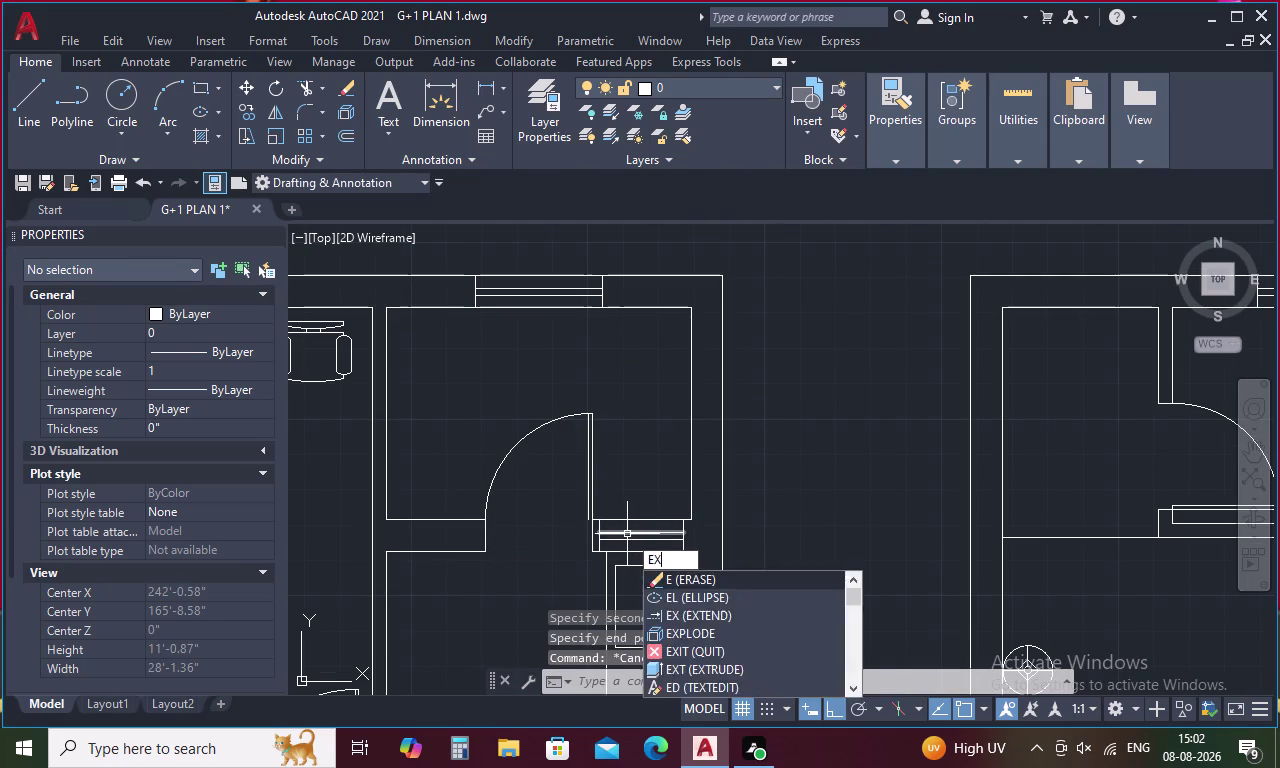
key(space)
click(610, 520)
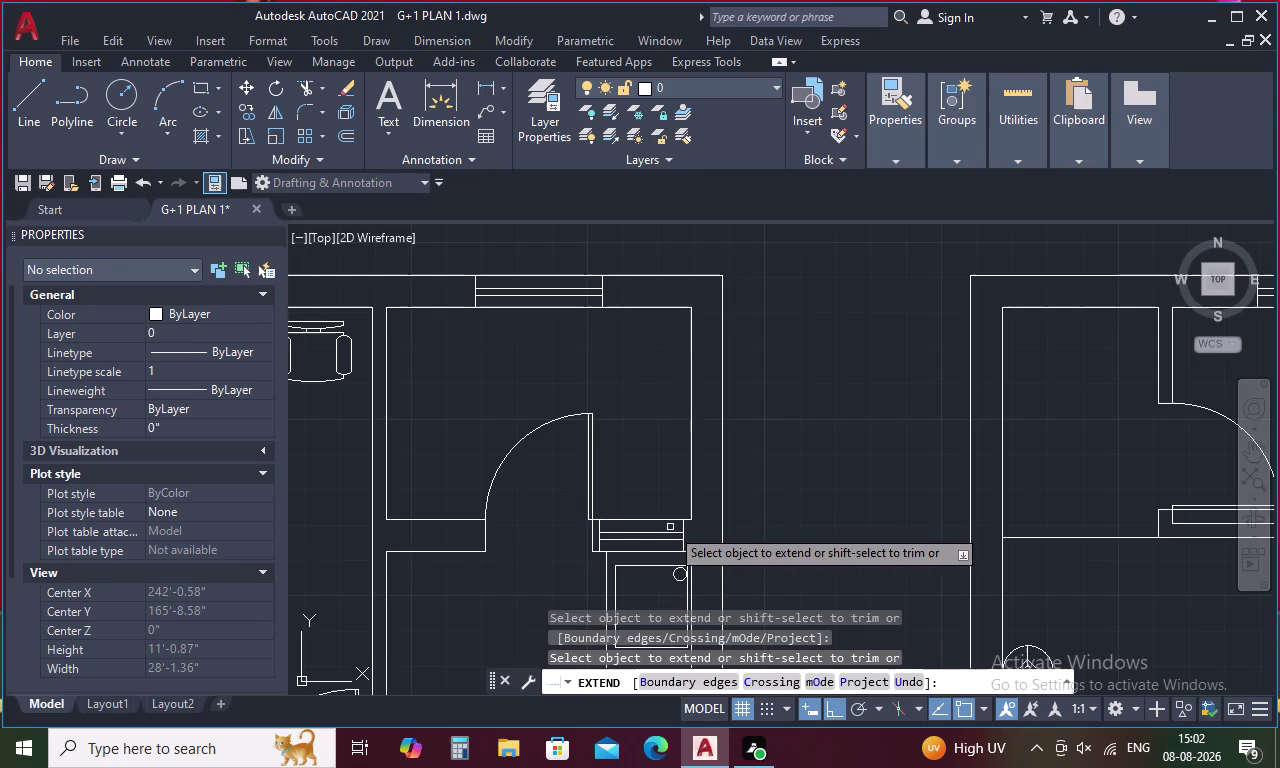
scroll(down, 3)
middle_drag(667, 527, 560, 405)
scroll(down, 3)
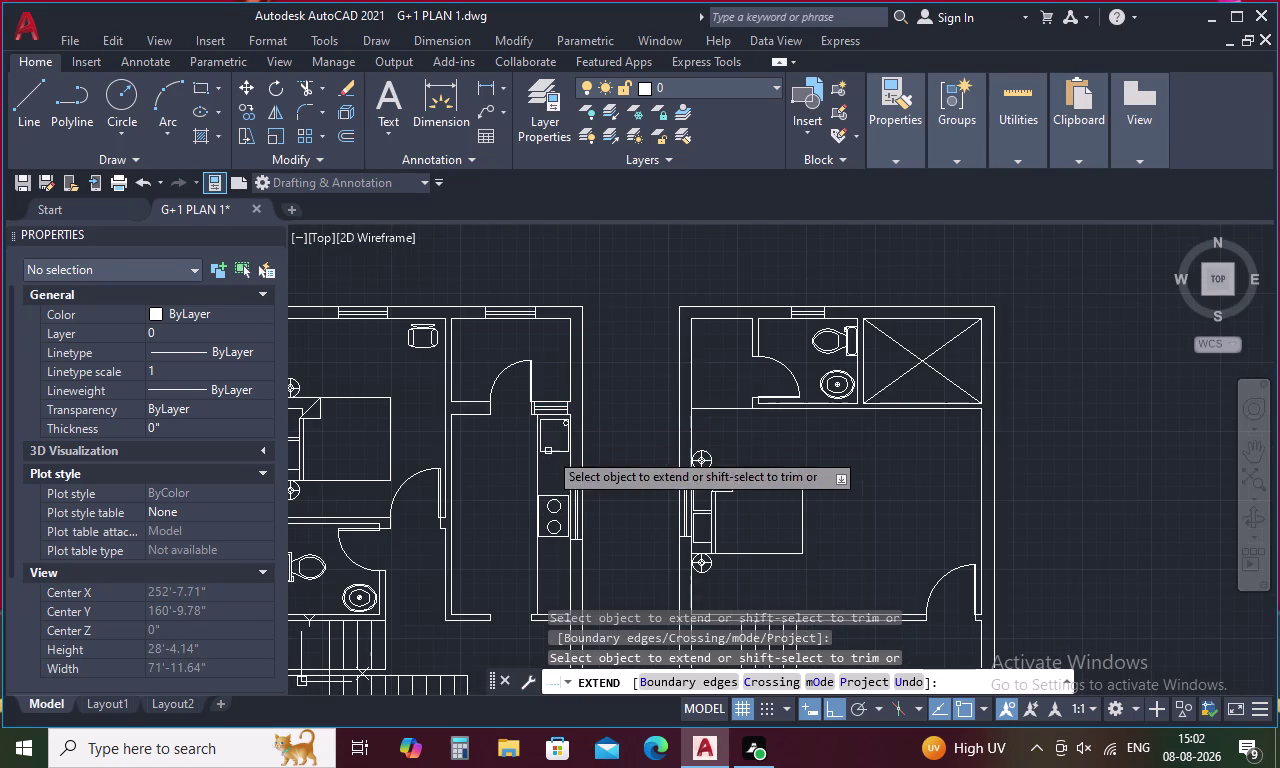
key(Escape)
scroll(down, 3)
middle_drag(472, 474, 496, 427)
scroll(down, 3)
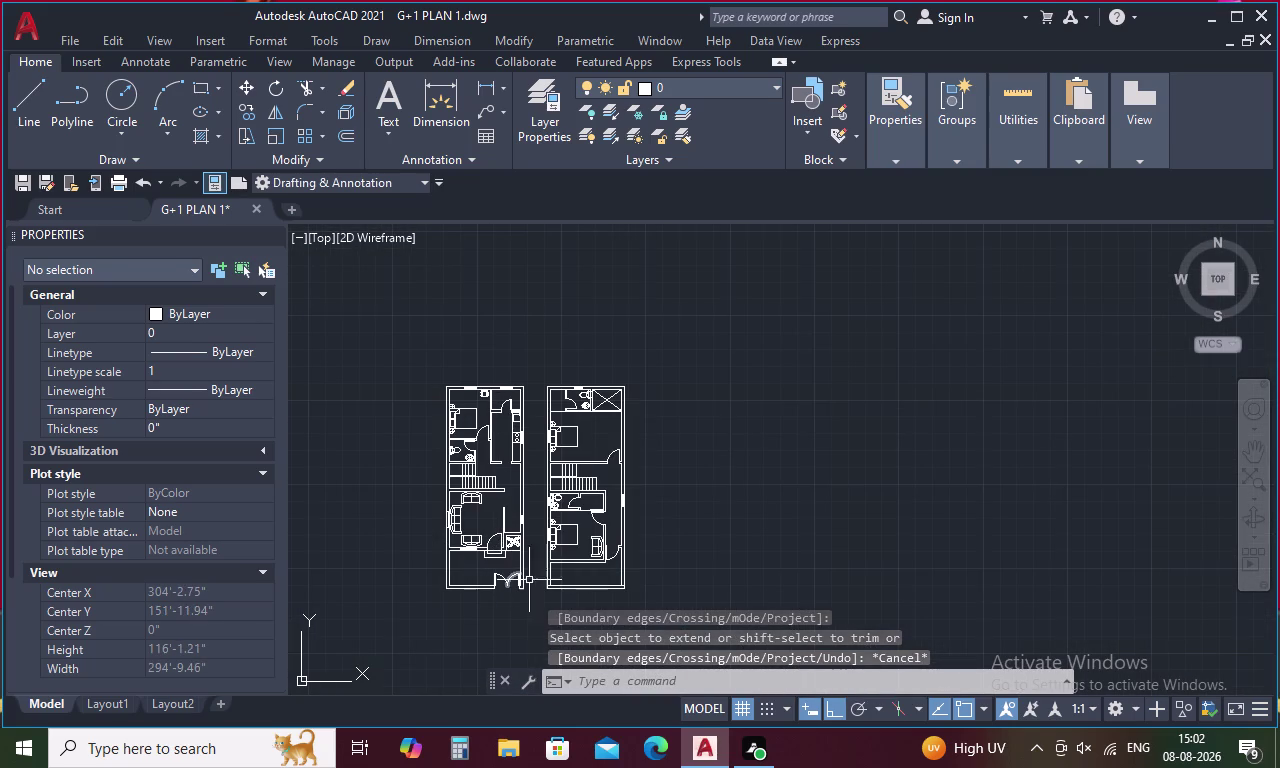
scroll(up, 3)
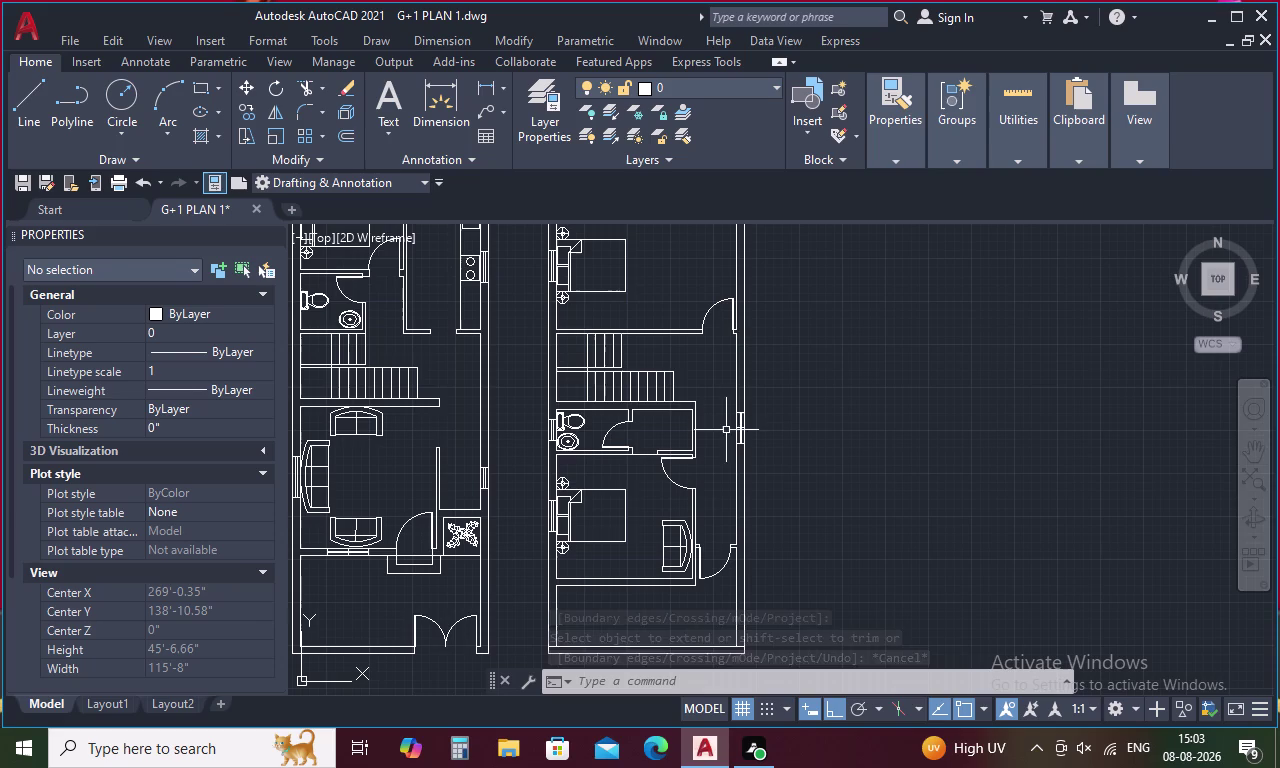
middle_drag(726, 416, 730, 491)
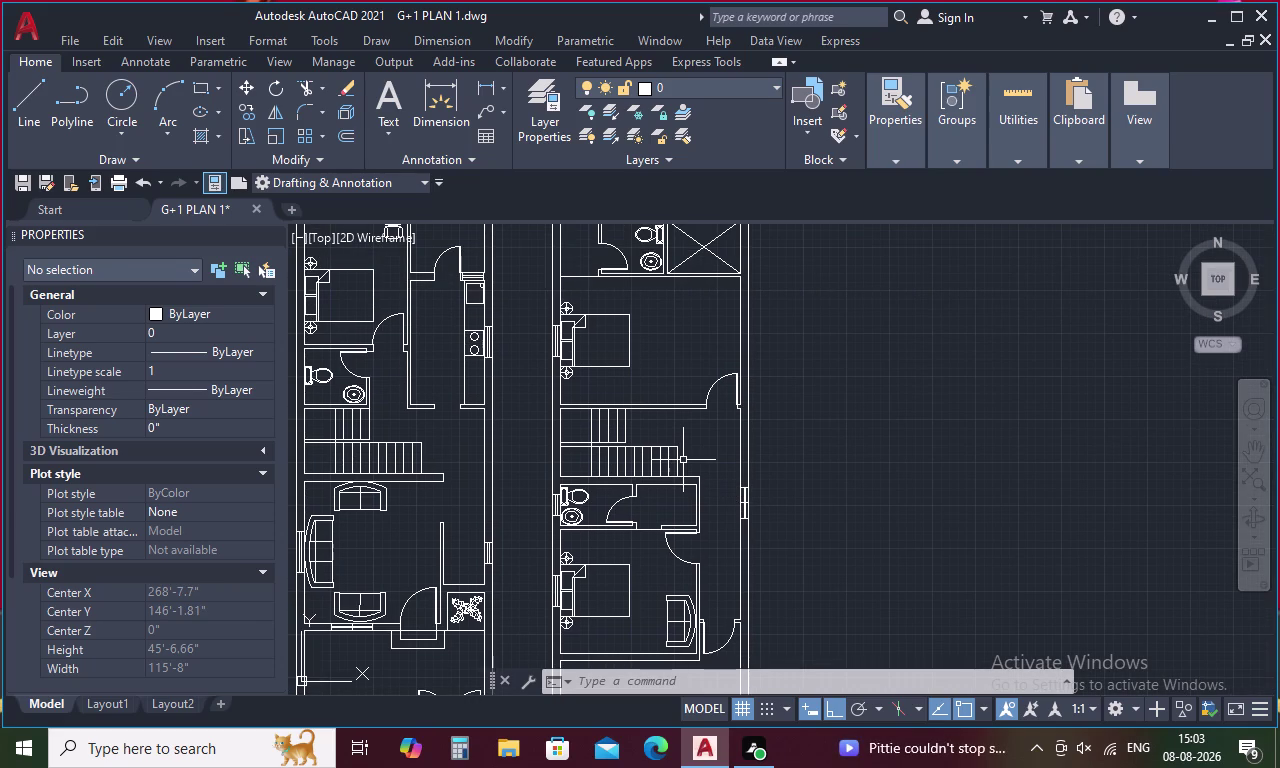
scroll(down, 3)
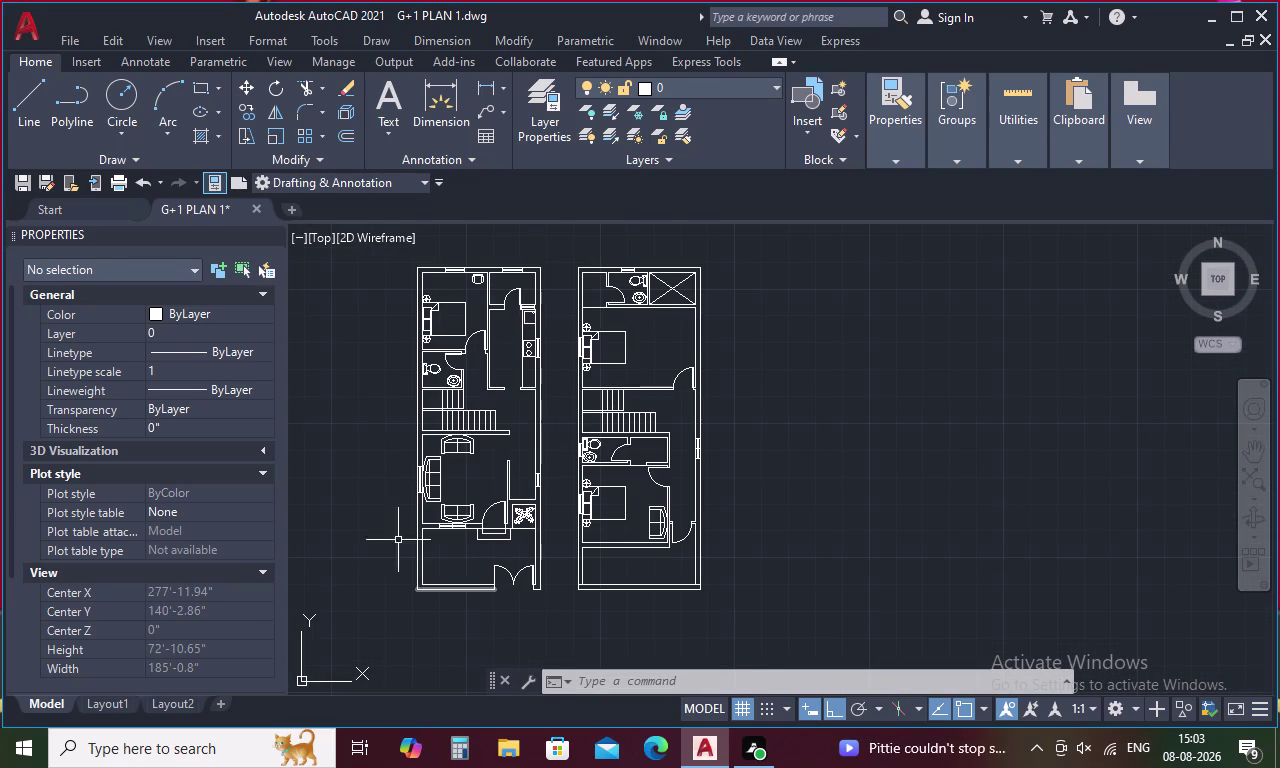
Attempt to scale the upper-bedroom desk chair to 1.55 times its size.
scroll(up, 3)
click(449, 378)
right_click(449, 378)
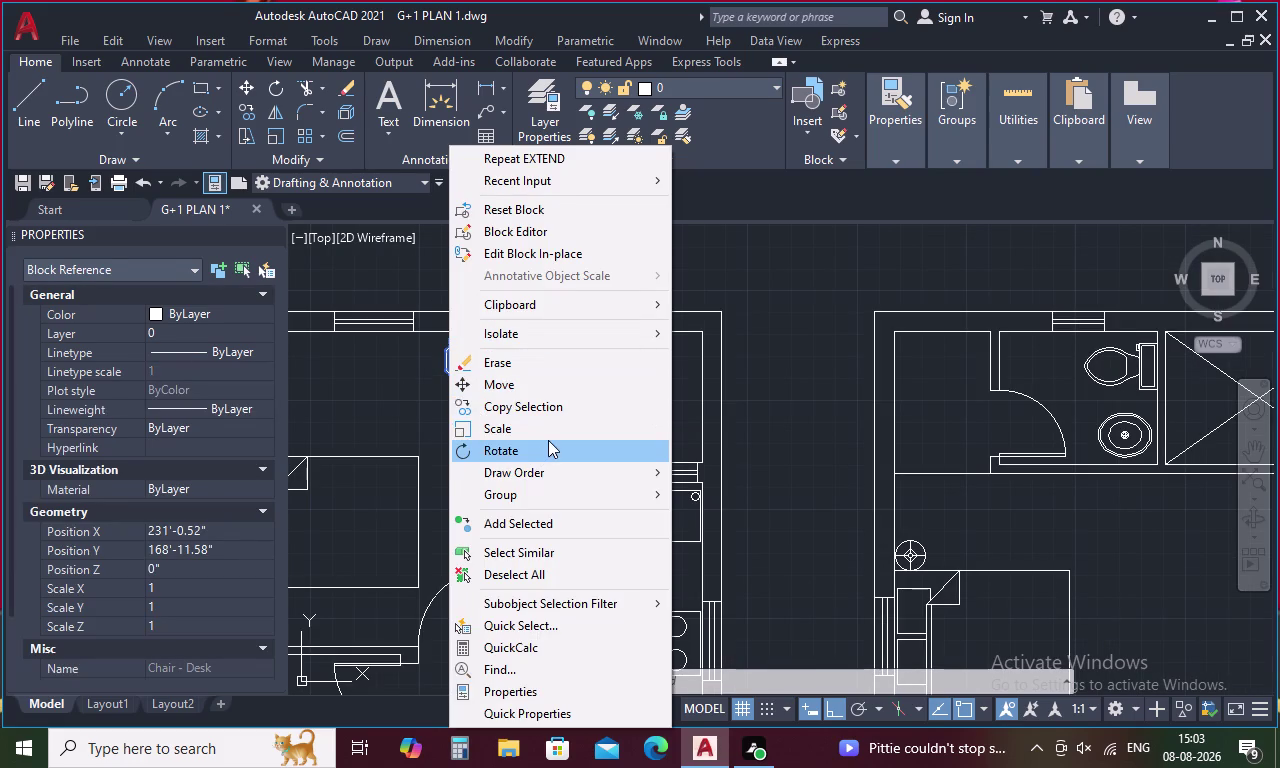
click(550, 436)
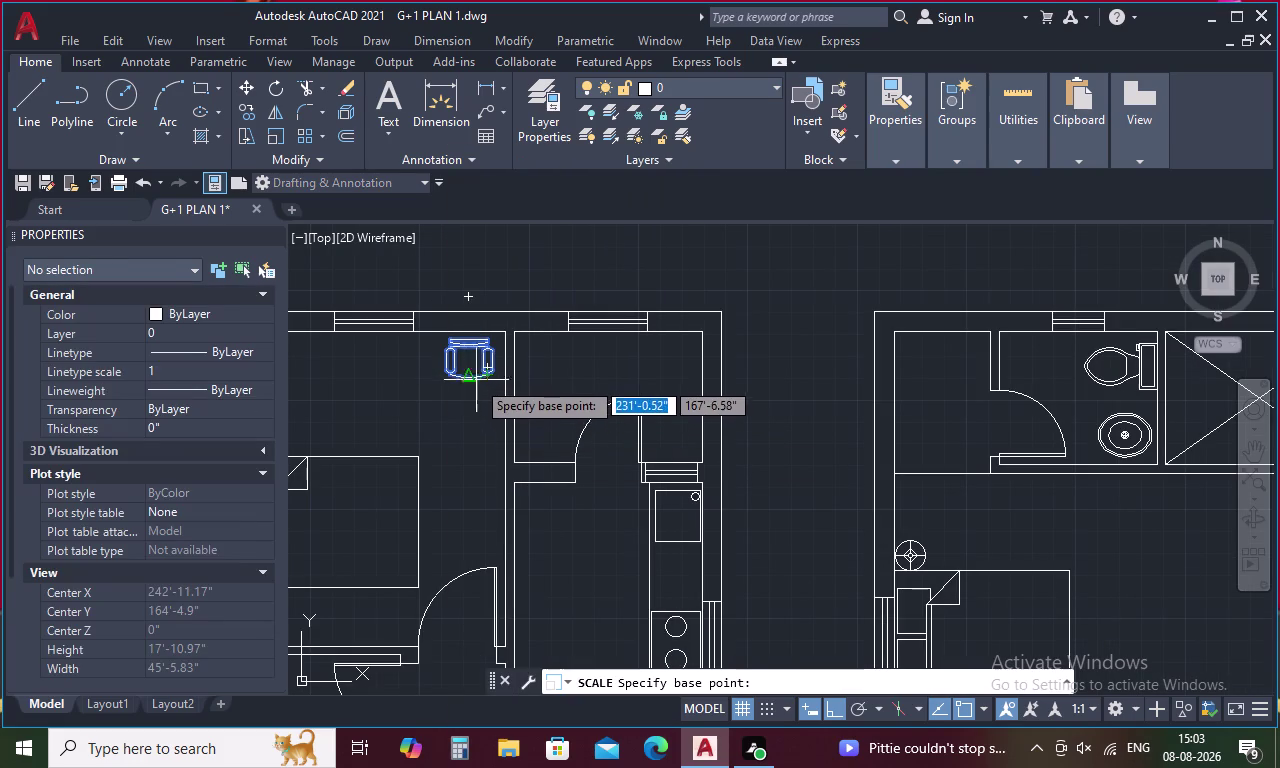
click(472, 377)
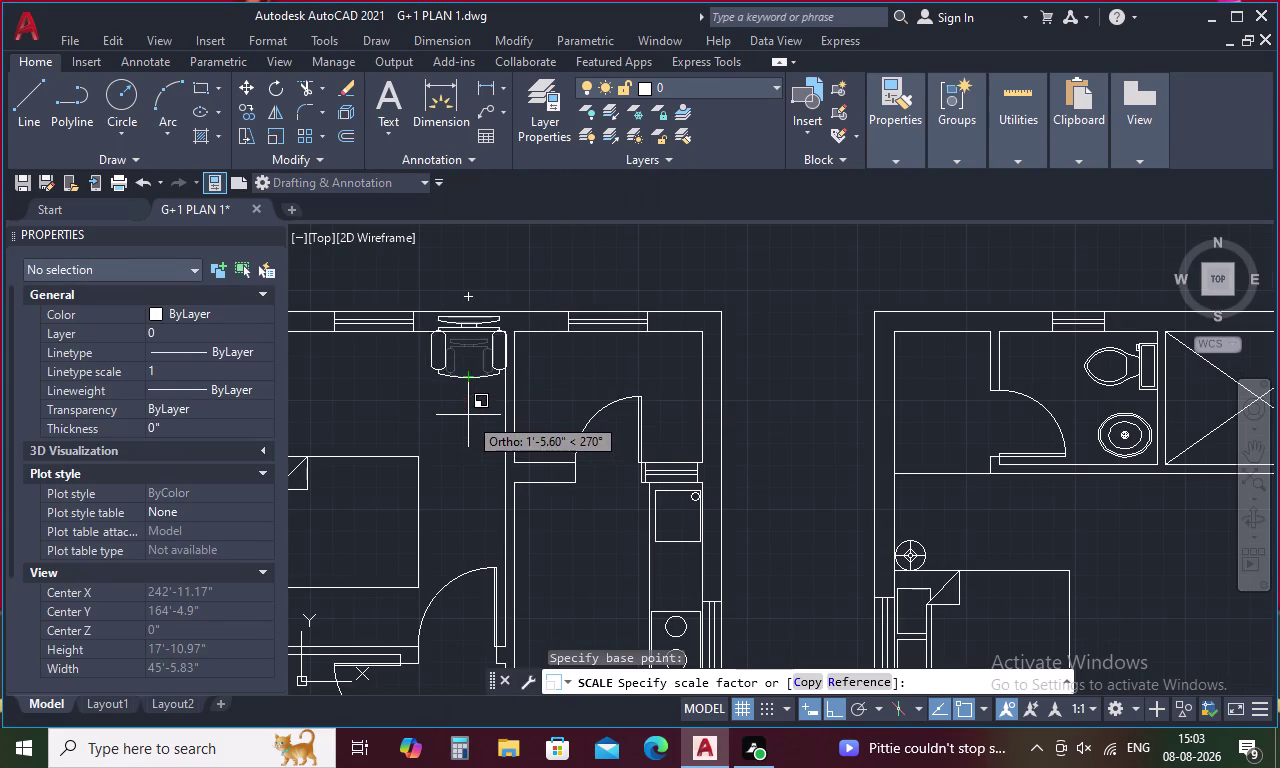
click(467, 413)
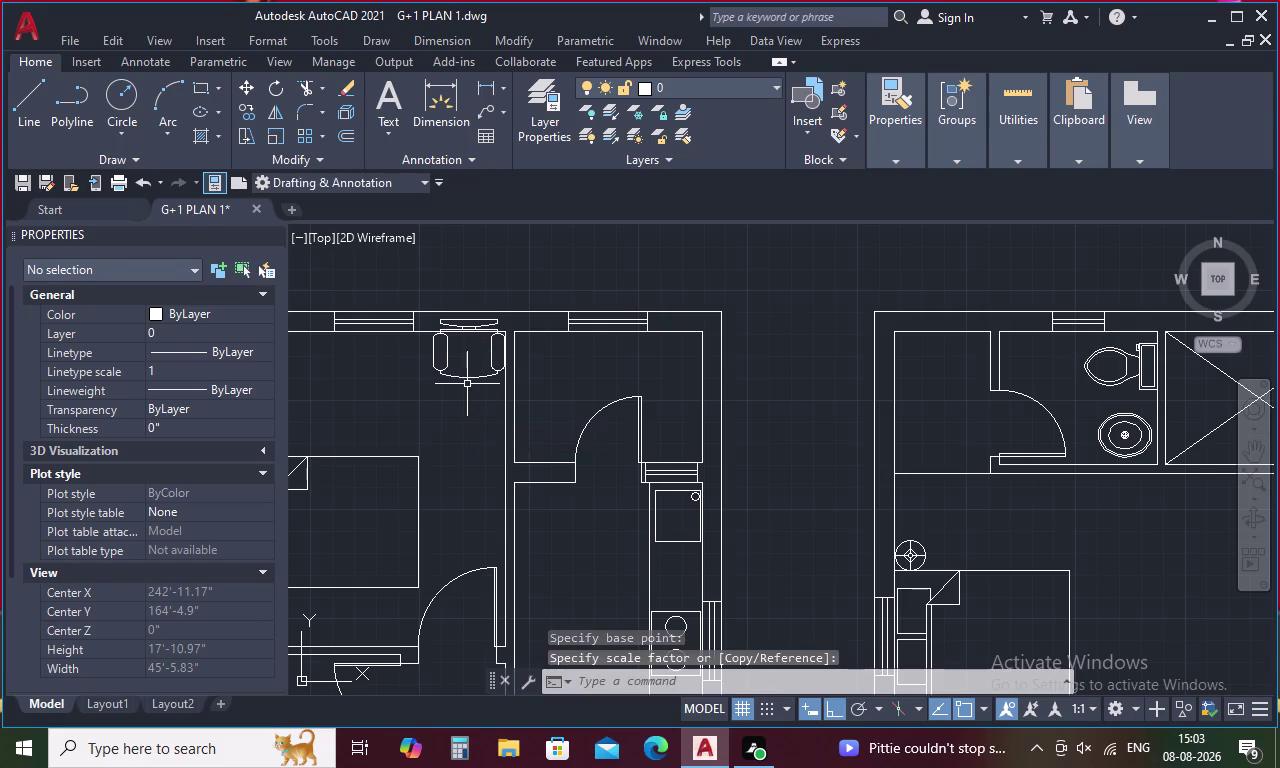
Move the desk chair slightly to a new spot.
click(470, 378)
right_click(472, 376)
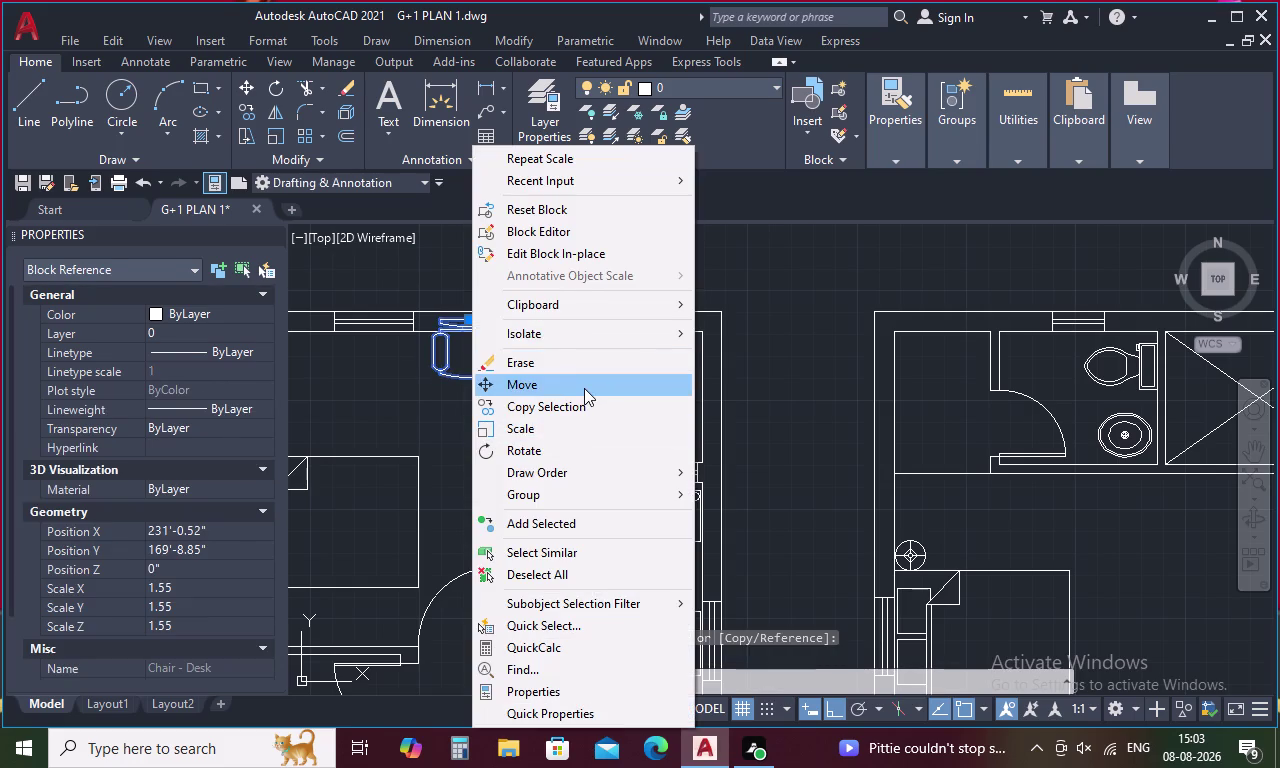
click(584, 388)
click(469, 377)
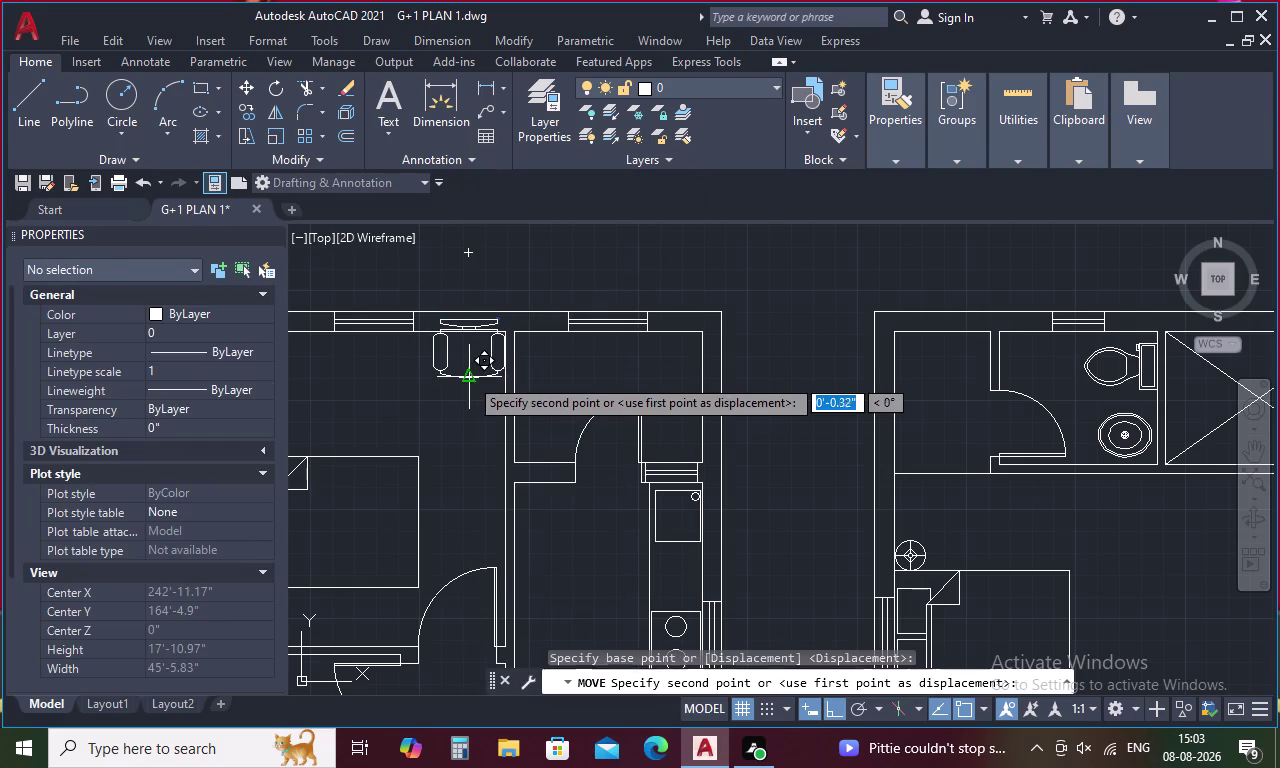
click(467, 394)
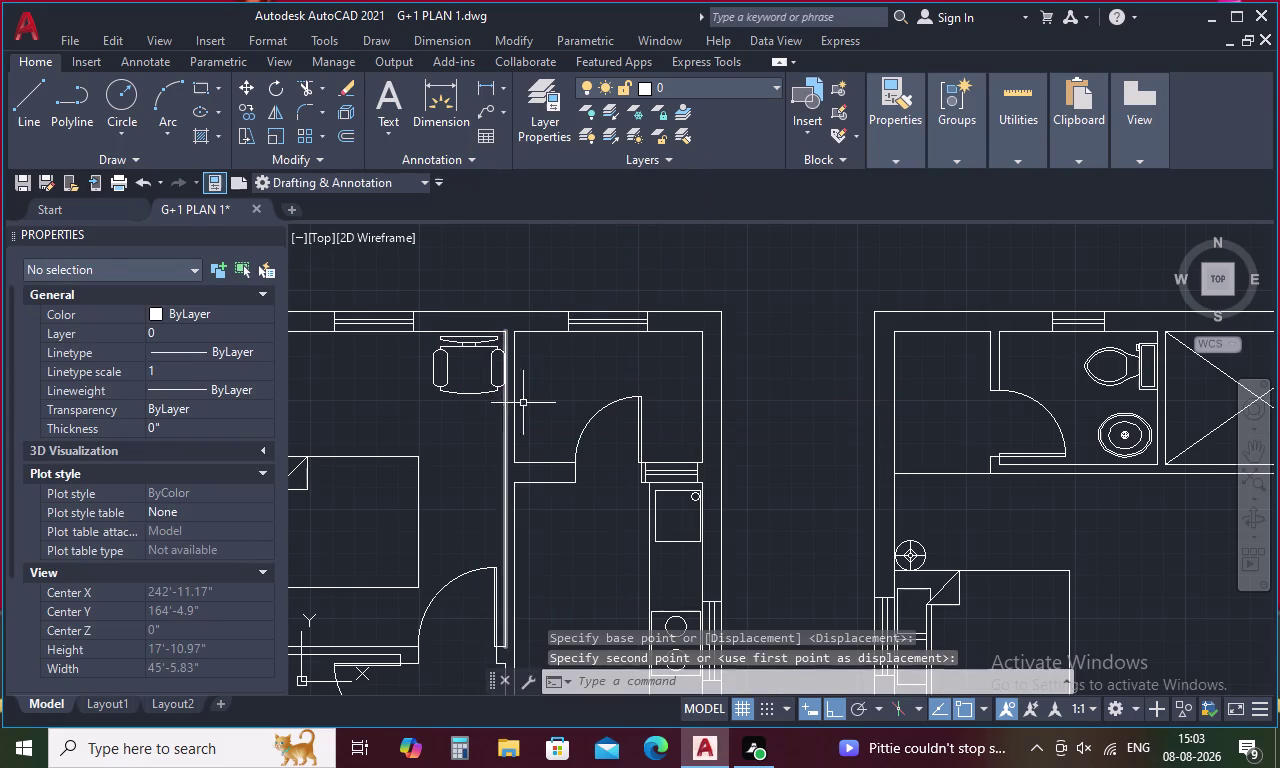
scroll(down, 3)
middle_drag(508, 440, 505, 425)
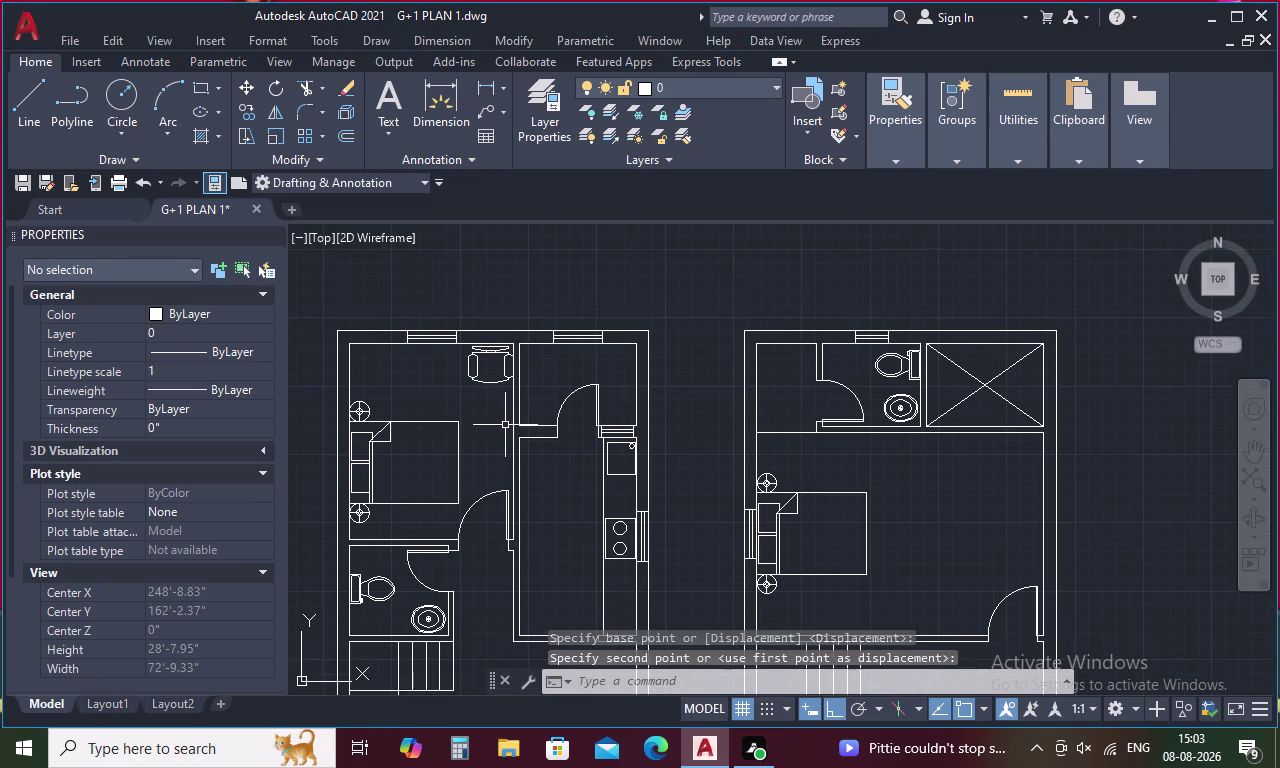
scroll(down, 3)
middle_drag(547, 474, 545, 405)
scroll(down, 3)
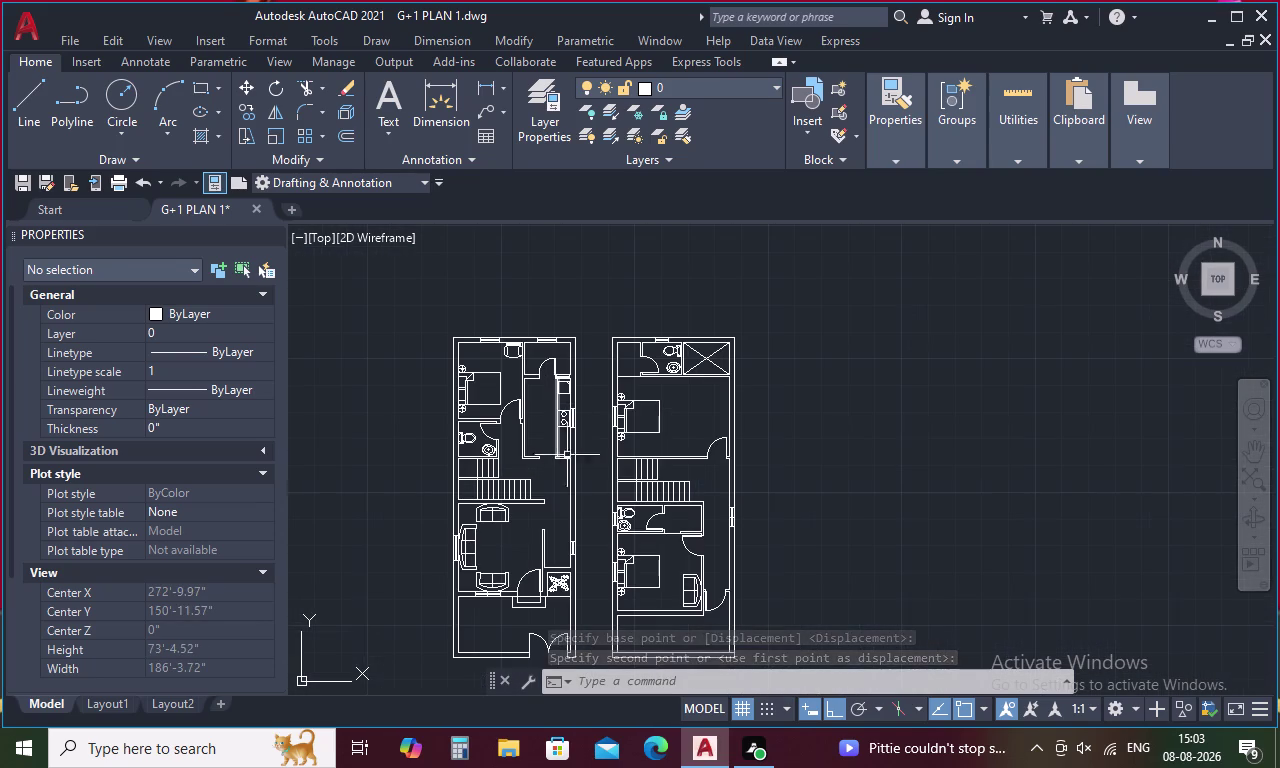
middle_drag(556, 460, 557, 390)
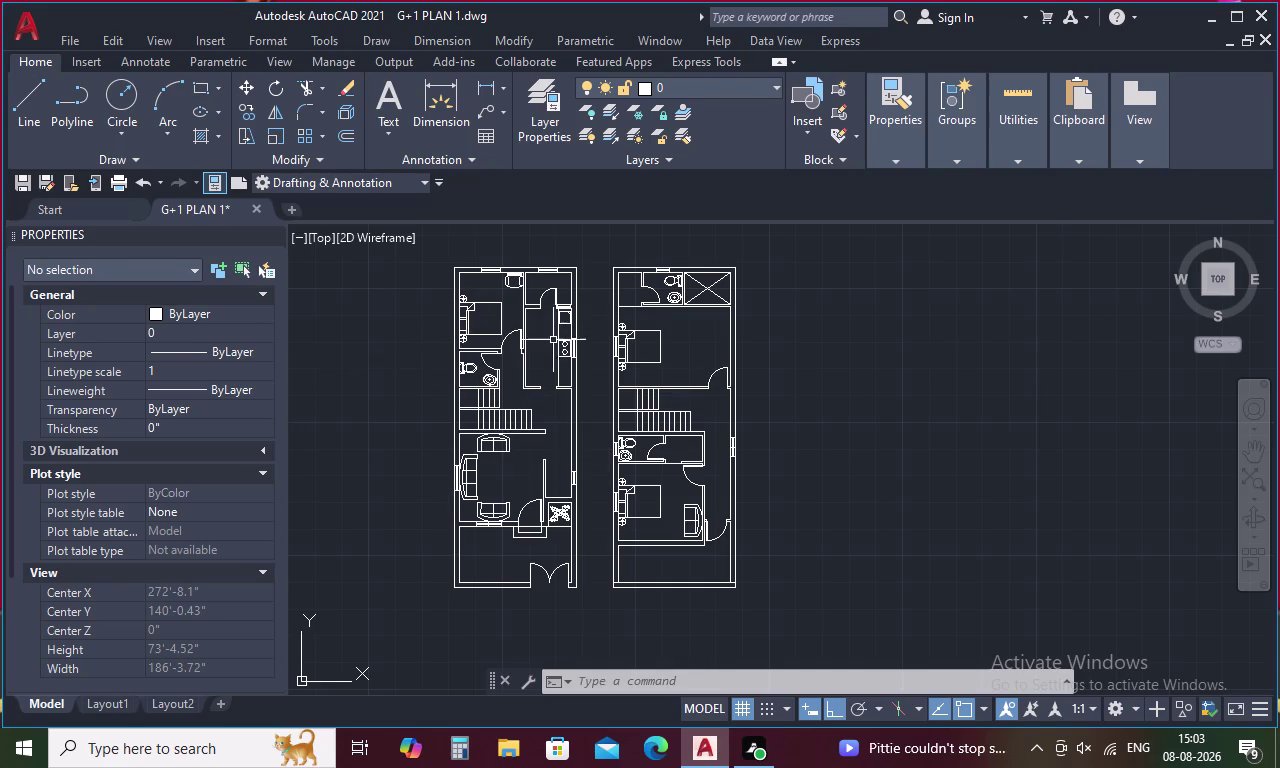
scroll(up, 3)
scroll(up, 3)
Move the selected window lines beside the toilet onto the bathroom wall.
drag(566, 383, 537, 411)
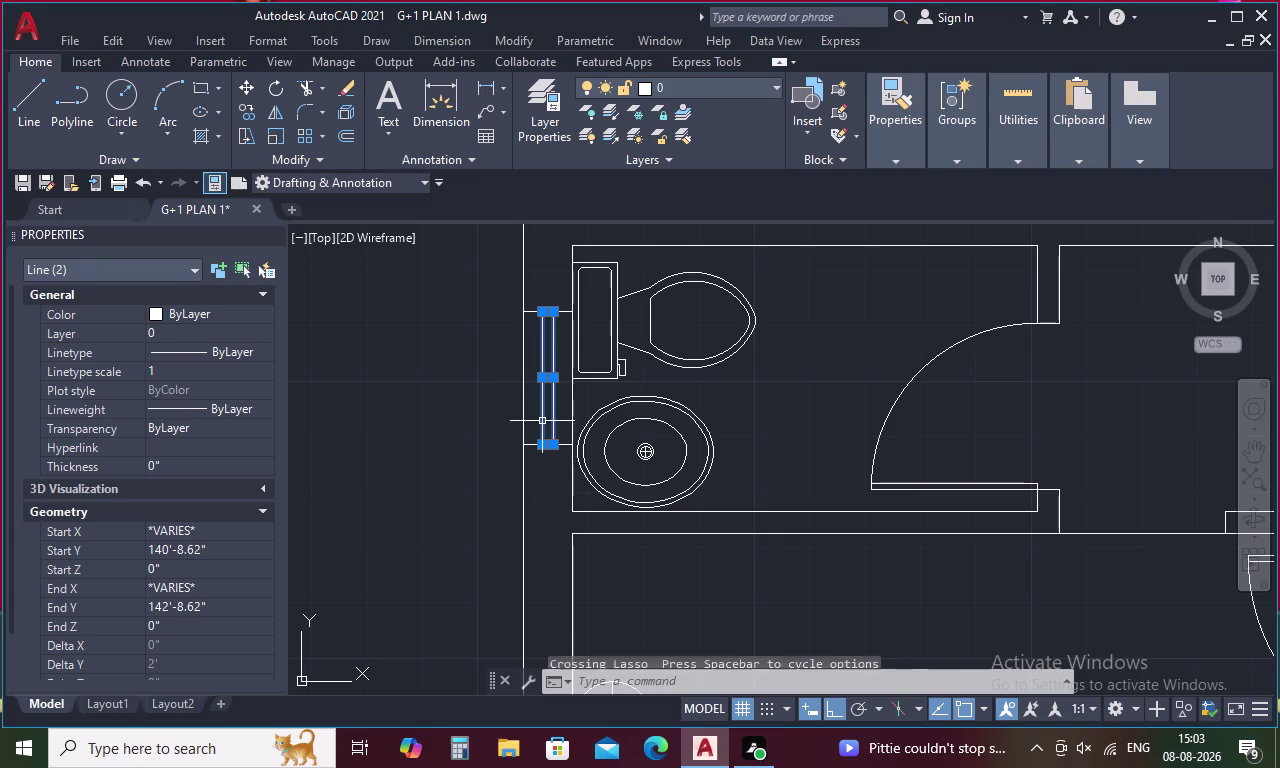
click(536, 445)
click(536, 311)
right_click(536, 311)
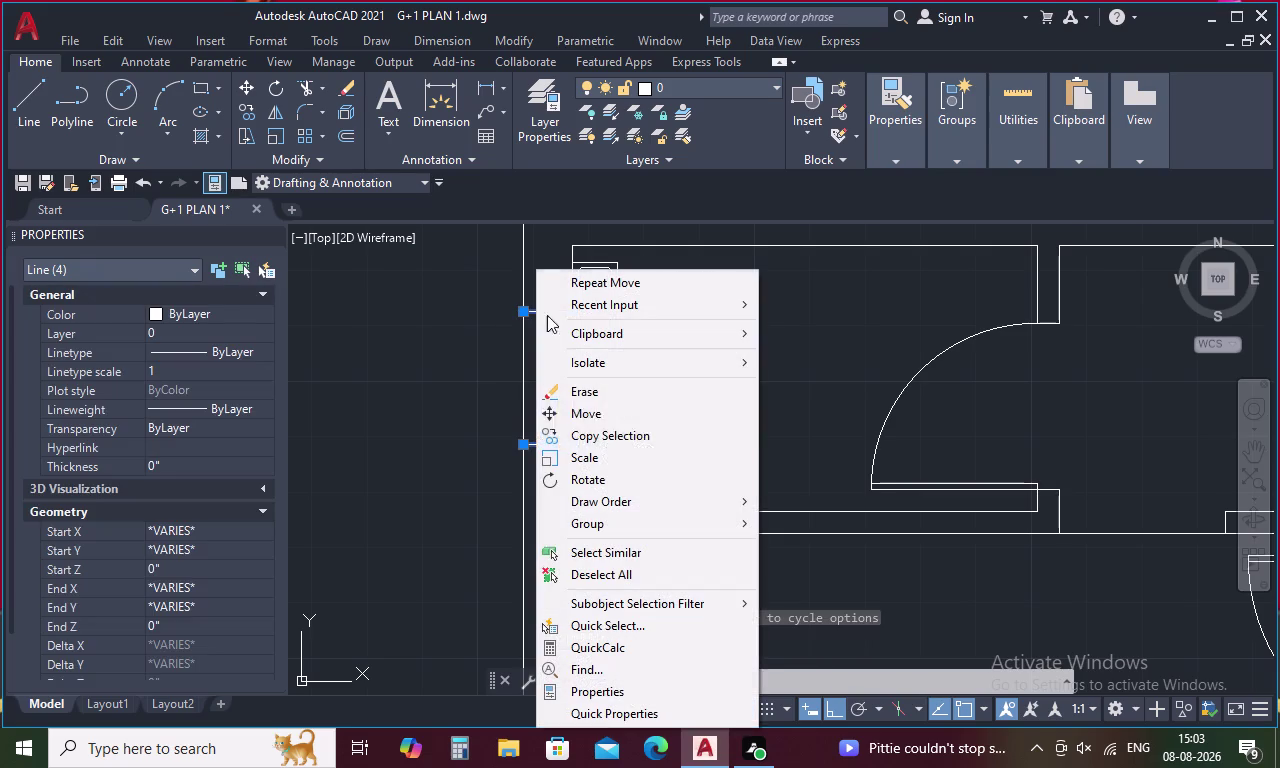
click(636, 427)
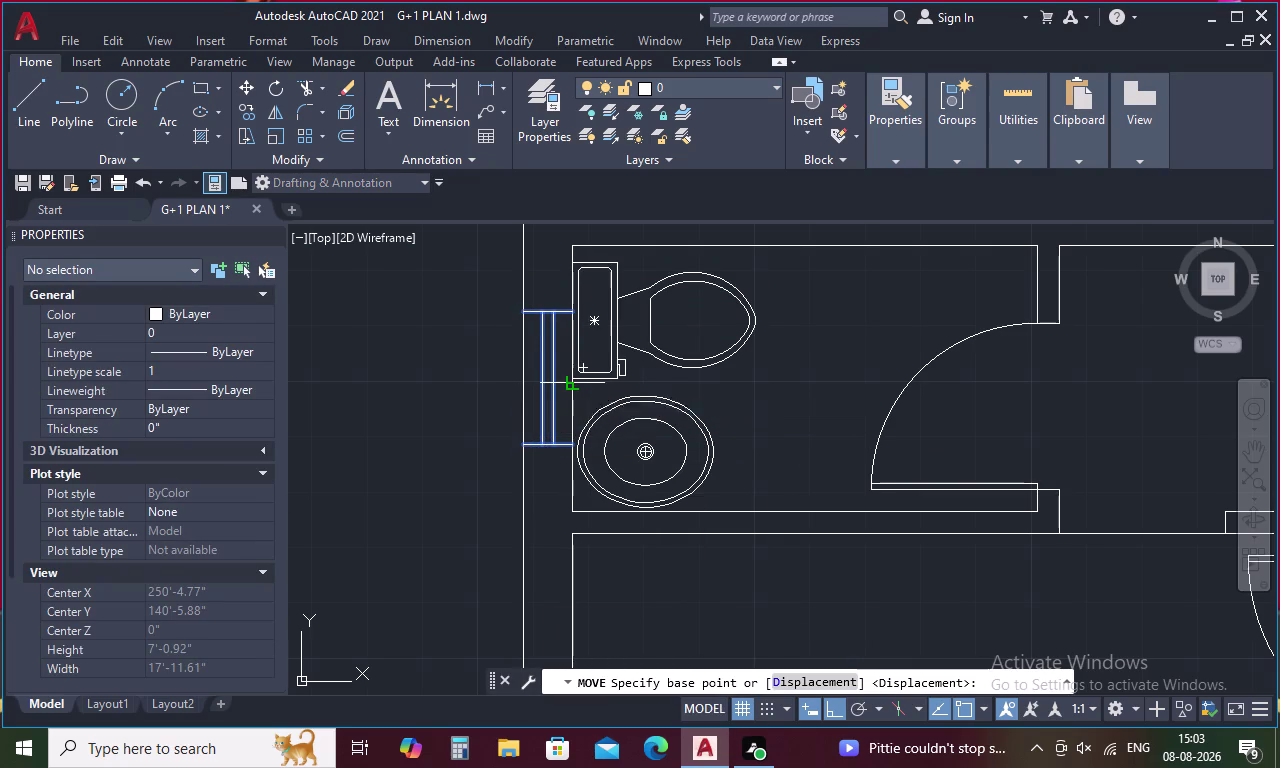
click(570, 381)
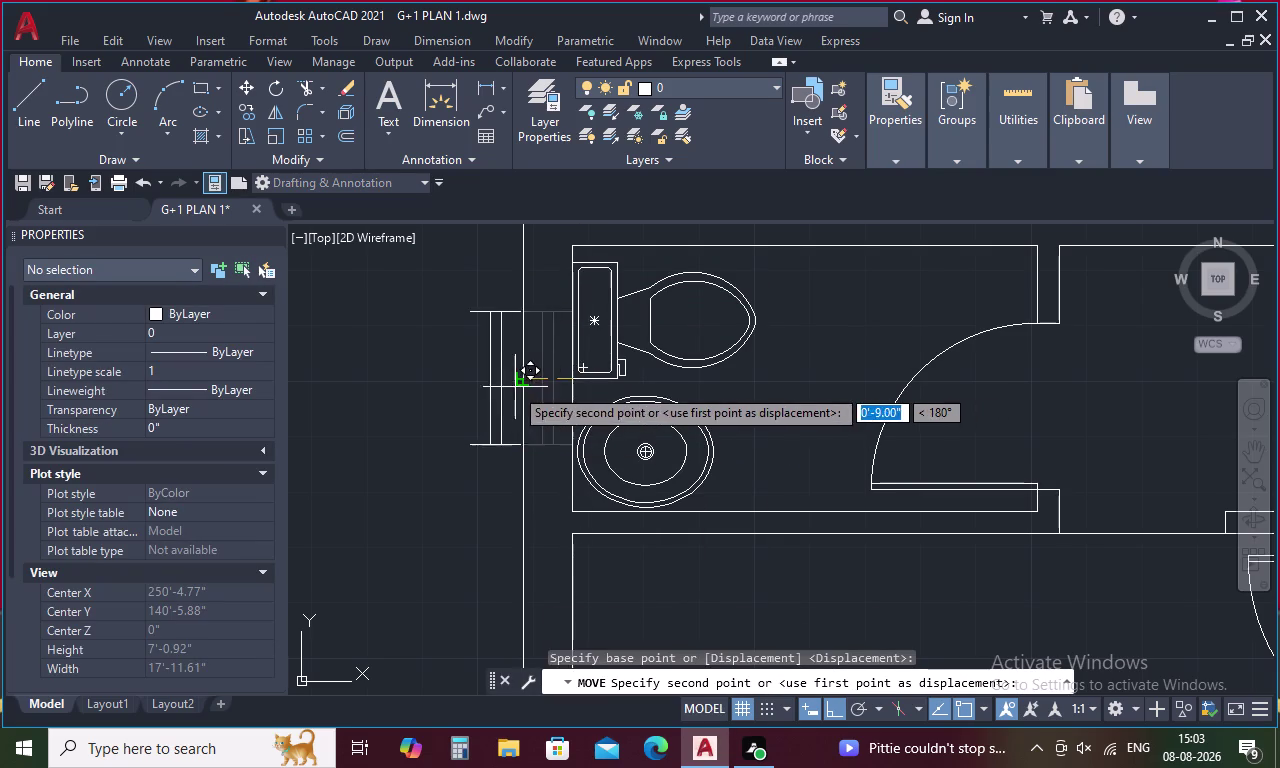
scroll(down, 3)
middle_drag(512, 386, 649, 488)
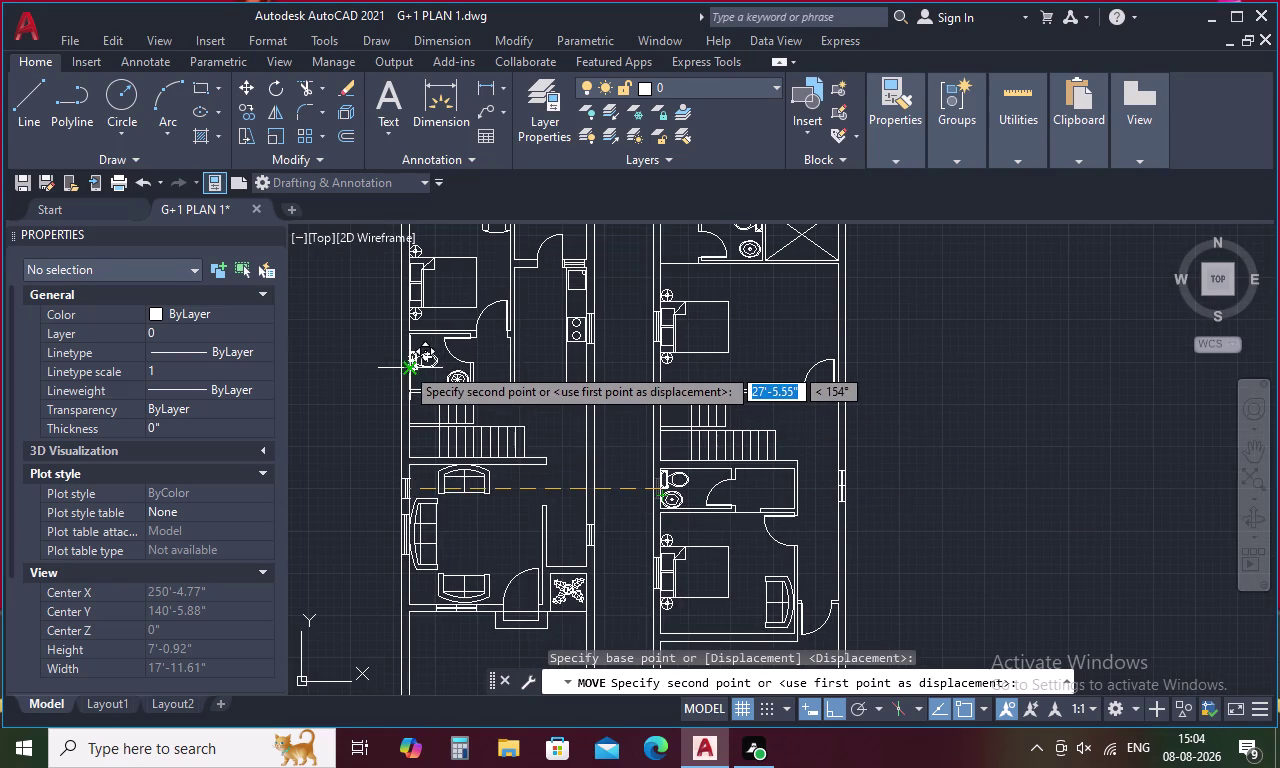
scroll(up, 3)
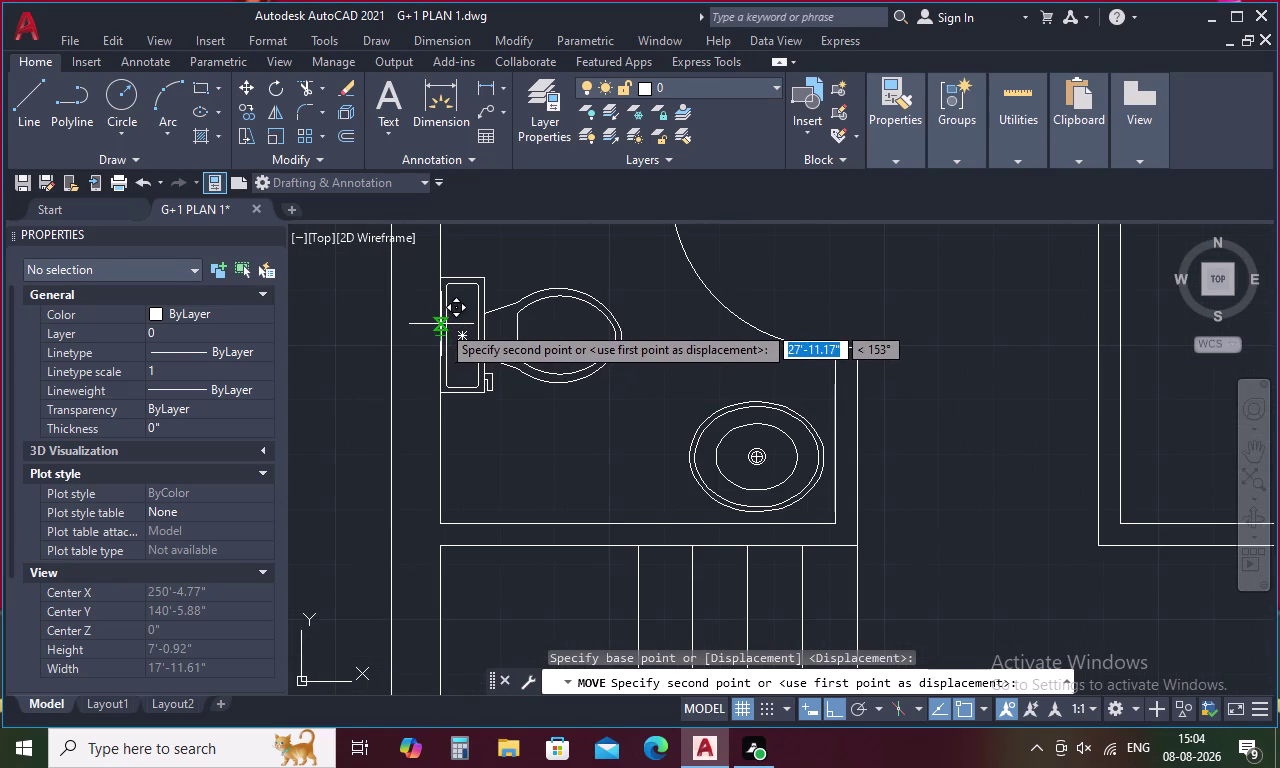
click(441, 337)
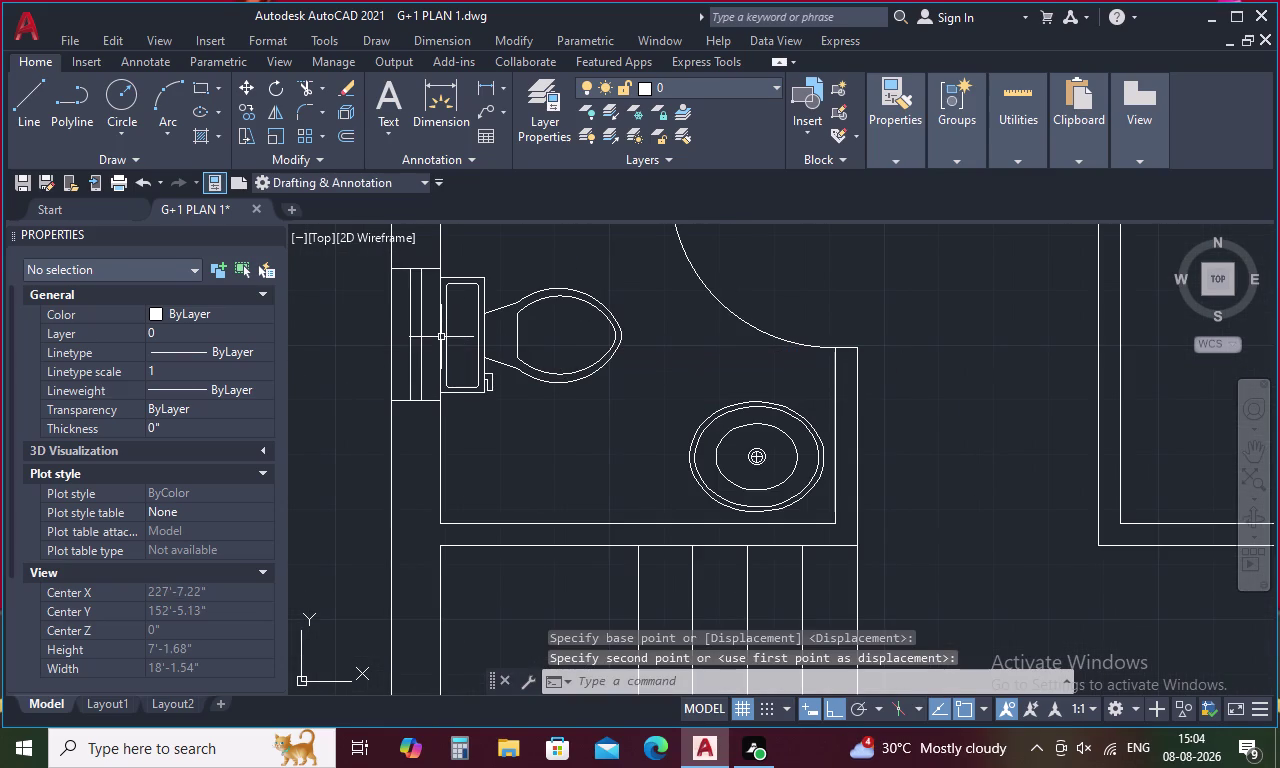
scroll(down, 3)
middle_click(580, 458)
Give the two window lines beside the toilet the dashed ACAD_ISO linetype.
scroll(down, 3)
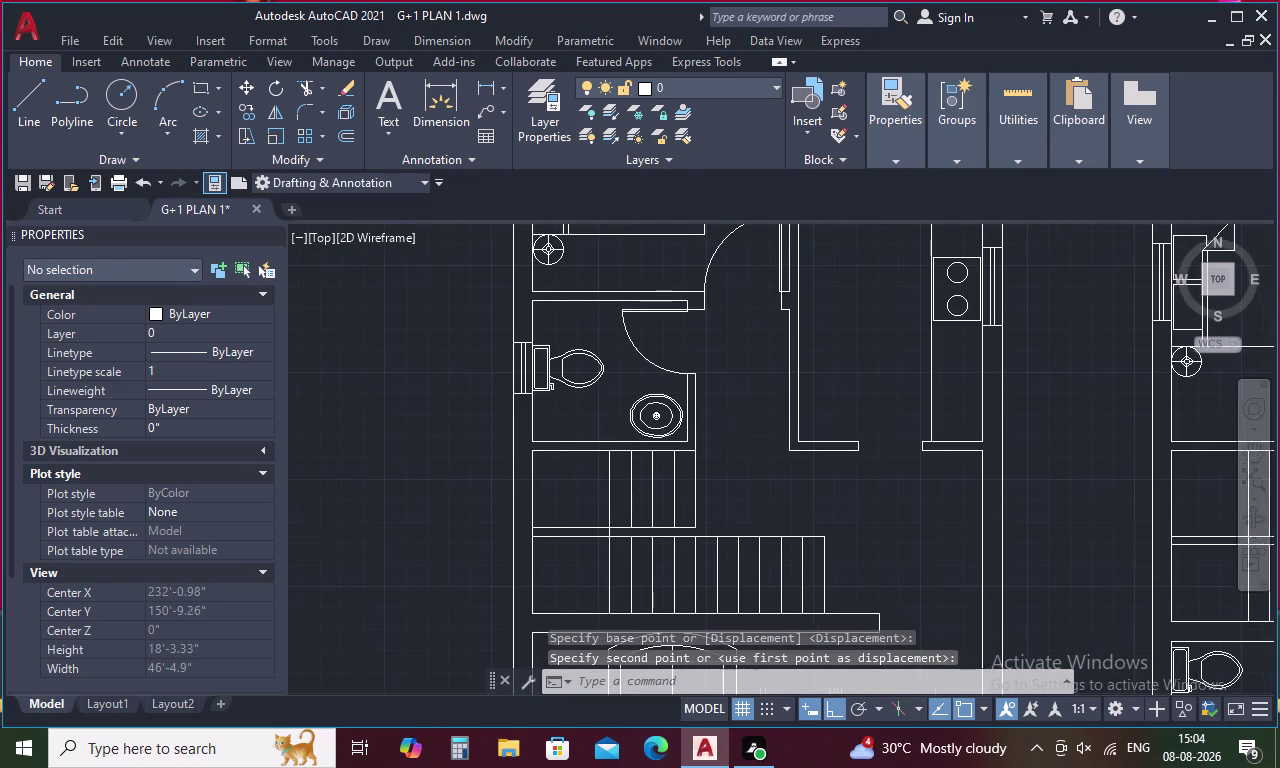
scroll(down, 3)
scroll(up, 3)
scroll(up, 3)
drag(536, 463, 485, 526)
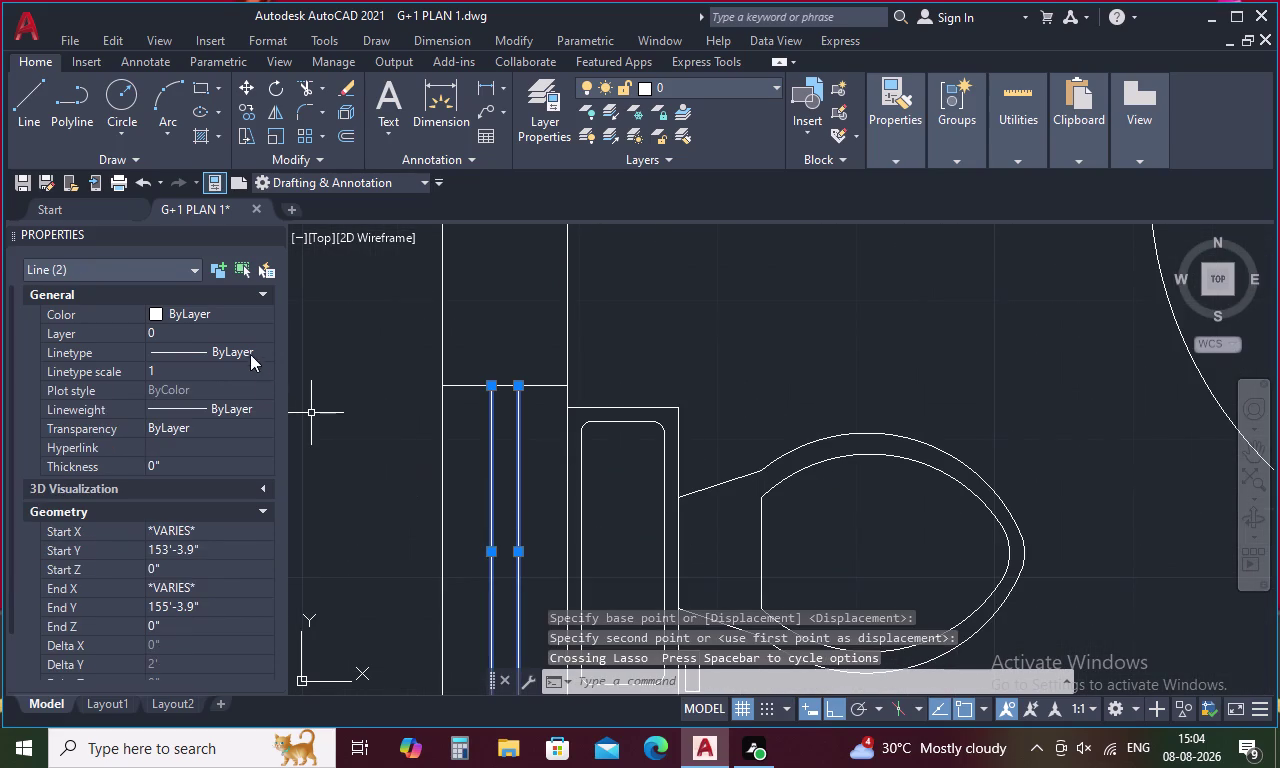
click(249, 348)
click(267, 350)
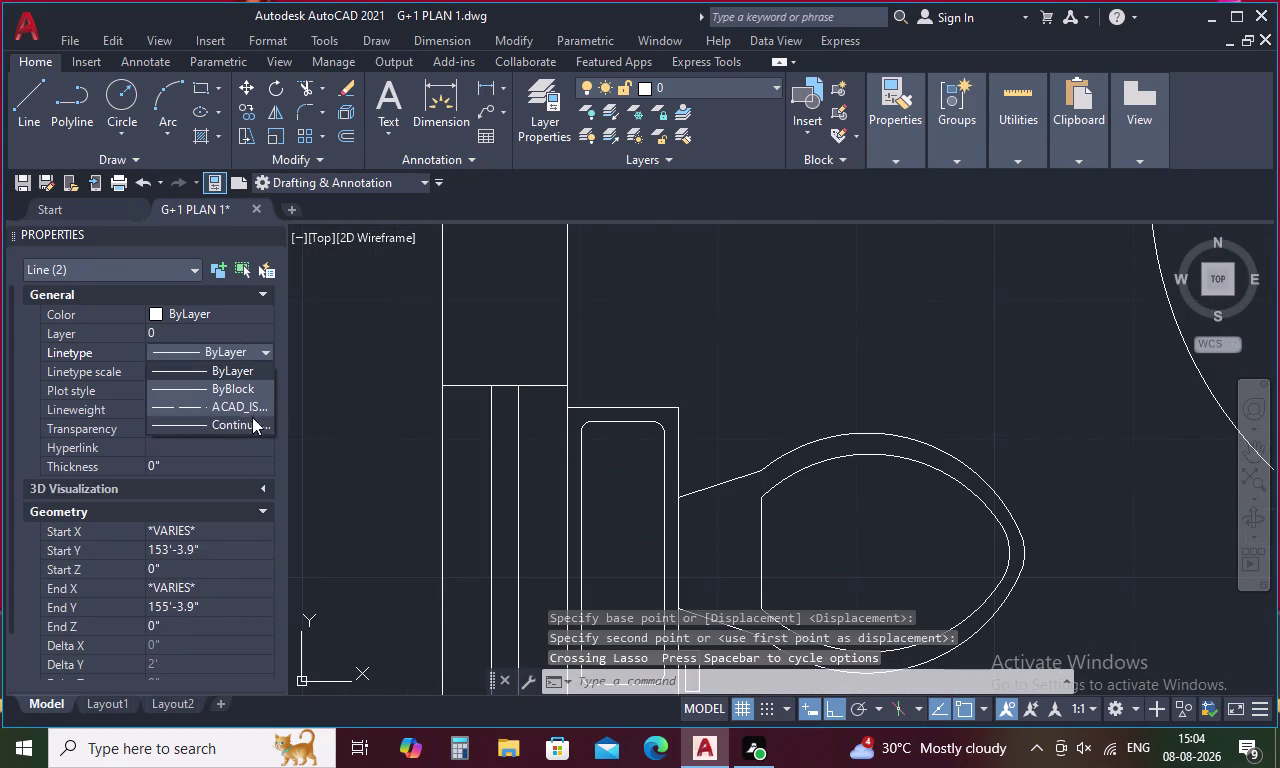
click(255, 409)
Set their linetype scale to 0.8 and clear the selection.
scroll(down, 3)
middle_drag(484, 497, 493, 471)
click(202, 371)
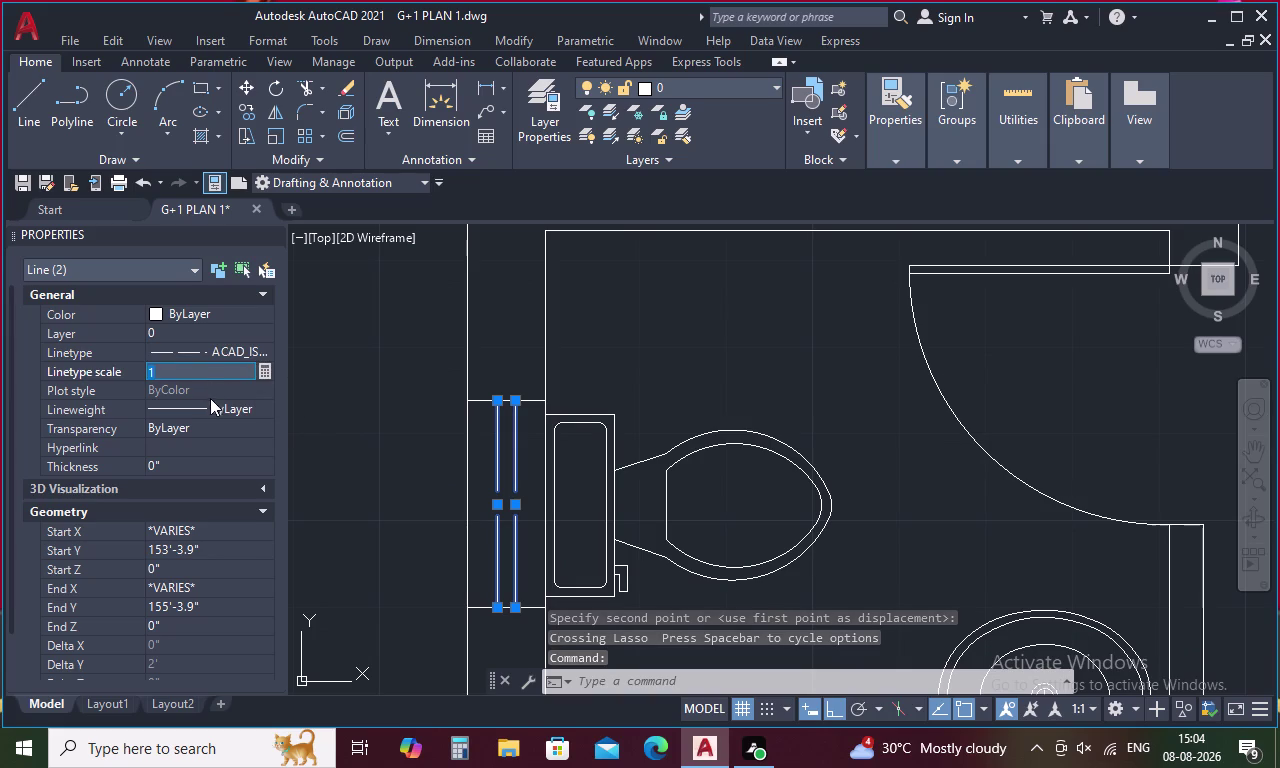
key(BackSpace)
text(.8)
key(Return)
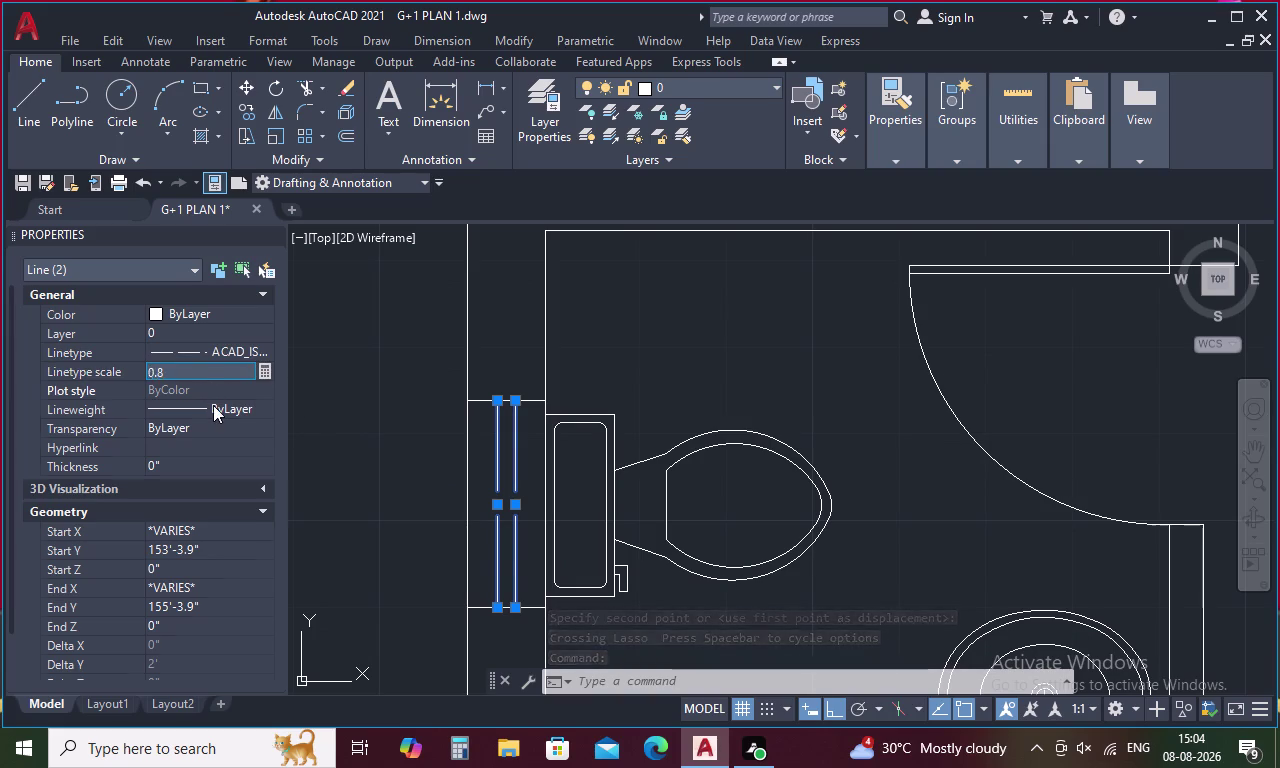
double_click(398, 411)
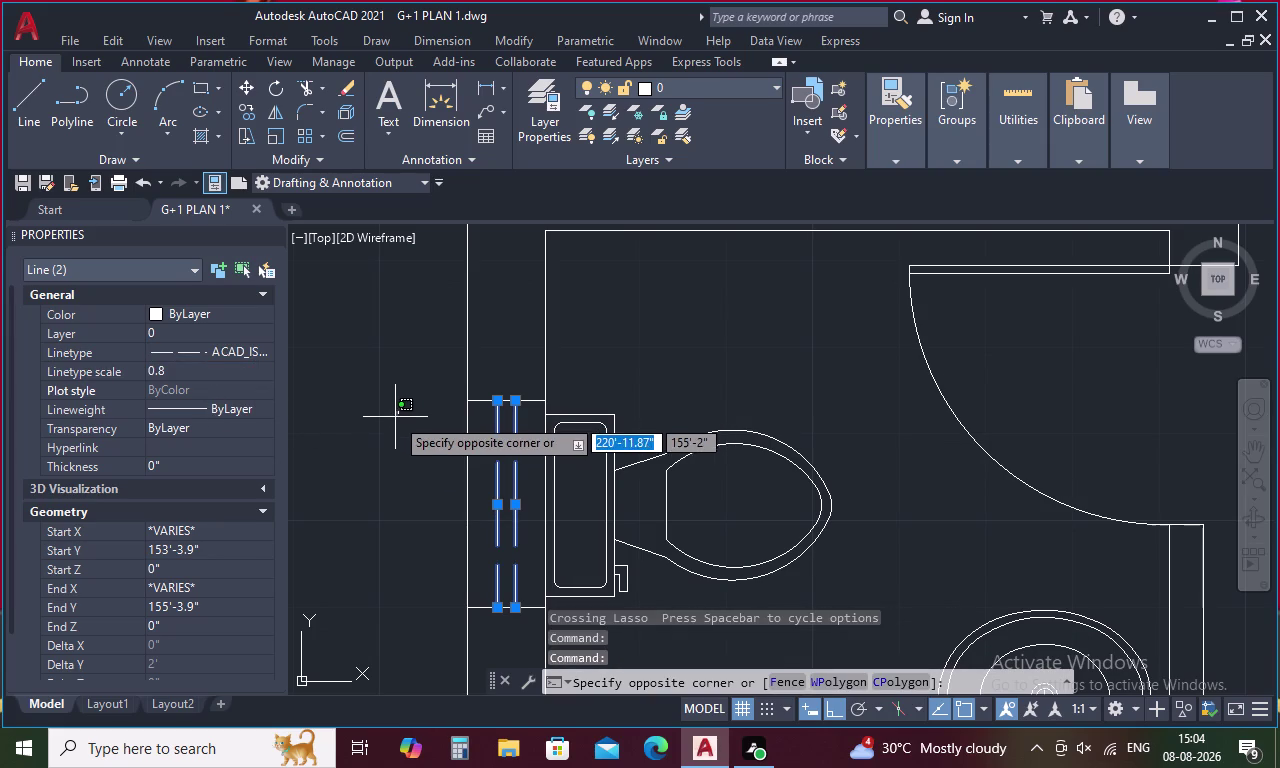
key(Escape)
key(Escape)
key(m)
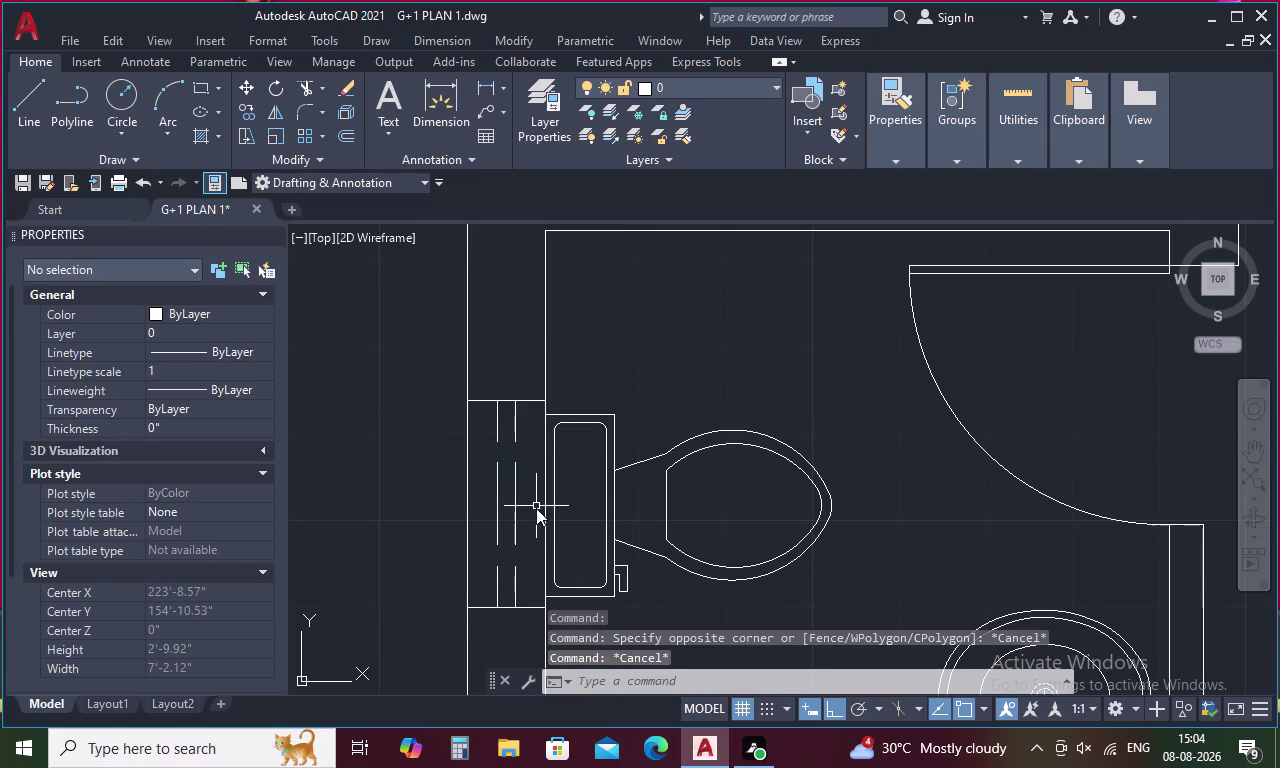
text(A)
key(space)
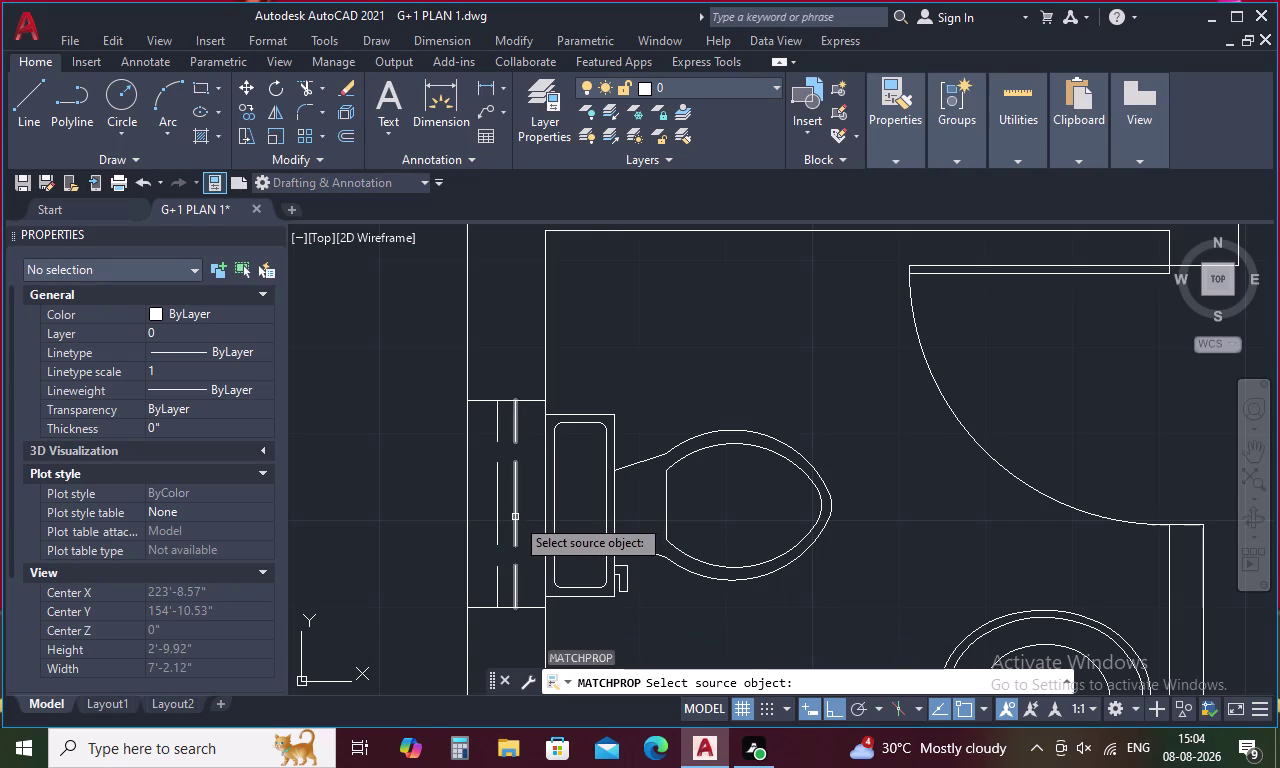
click(515, 517)
scroll(down, 3)
middle_drag(608, 538, 552, 308)
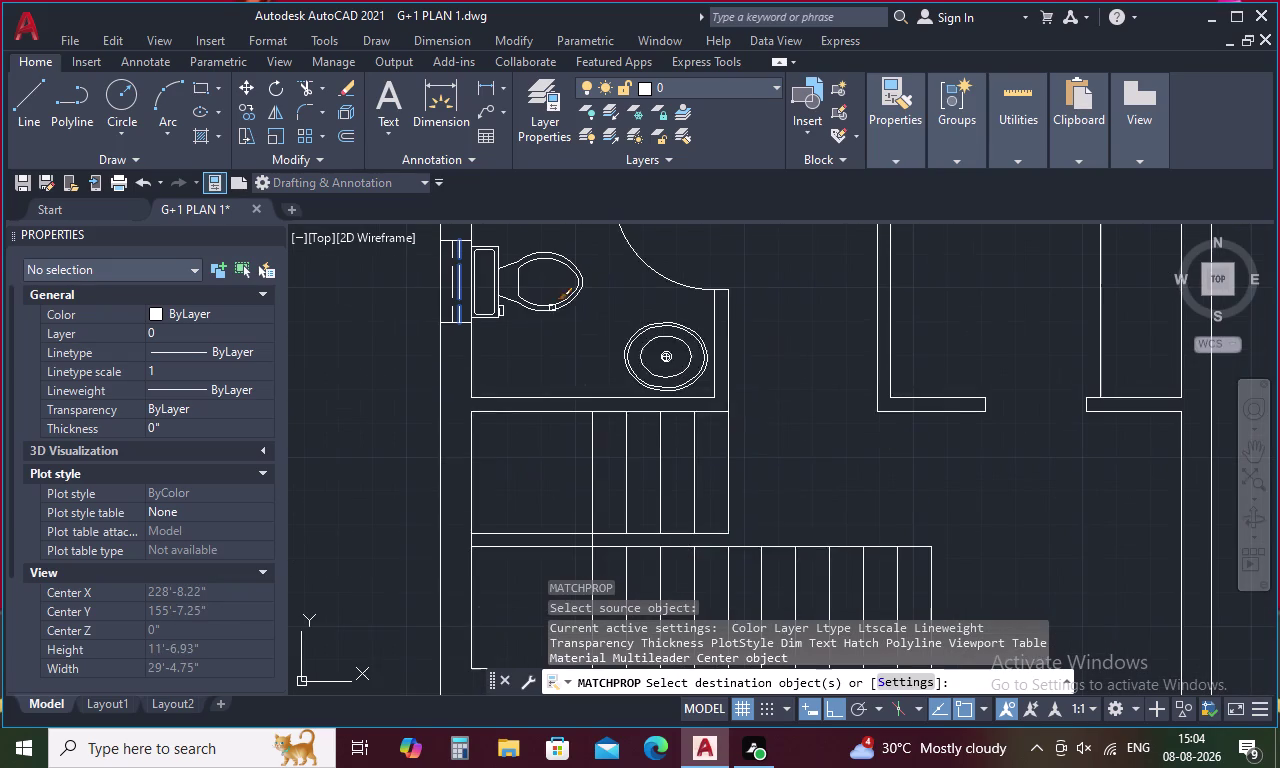
middle_drag(791, 519, 654, 455)
scroll(down, 3)
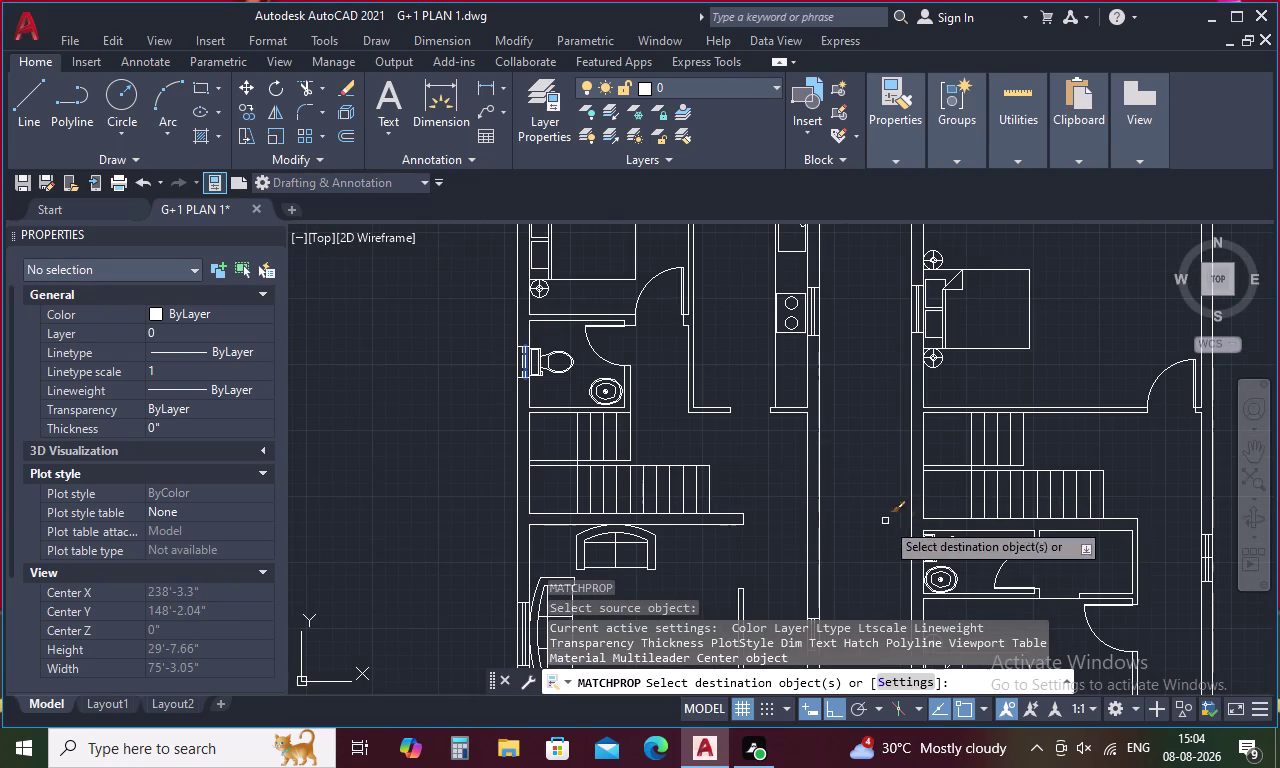
middle_drag(846, 571, 789, 428)
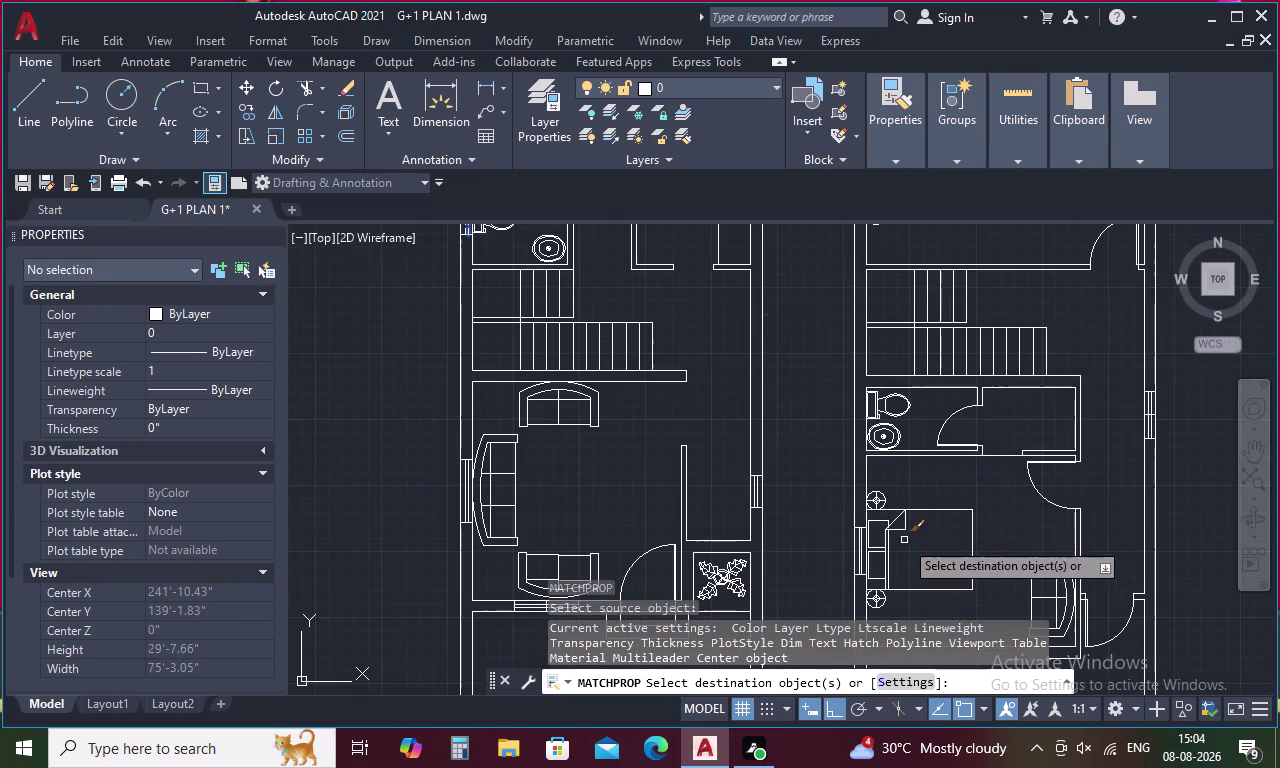
middle_drag(904, 540, 828, 451)
middle_drag(704, 513, 696, 424)
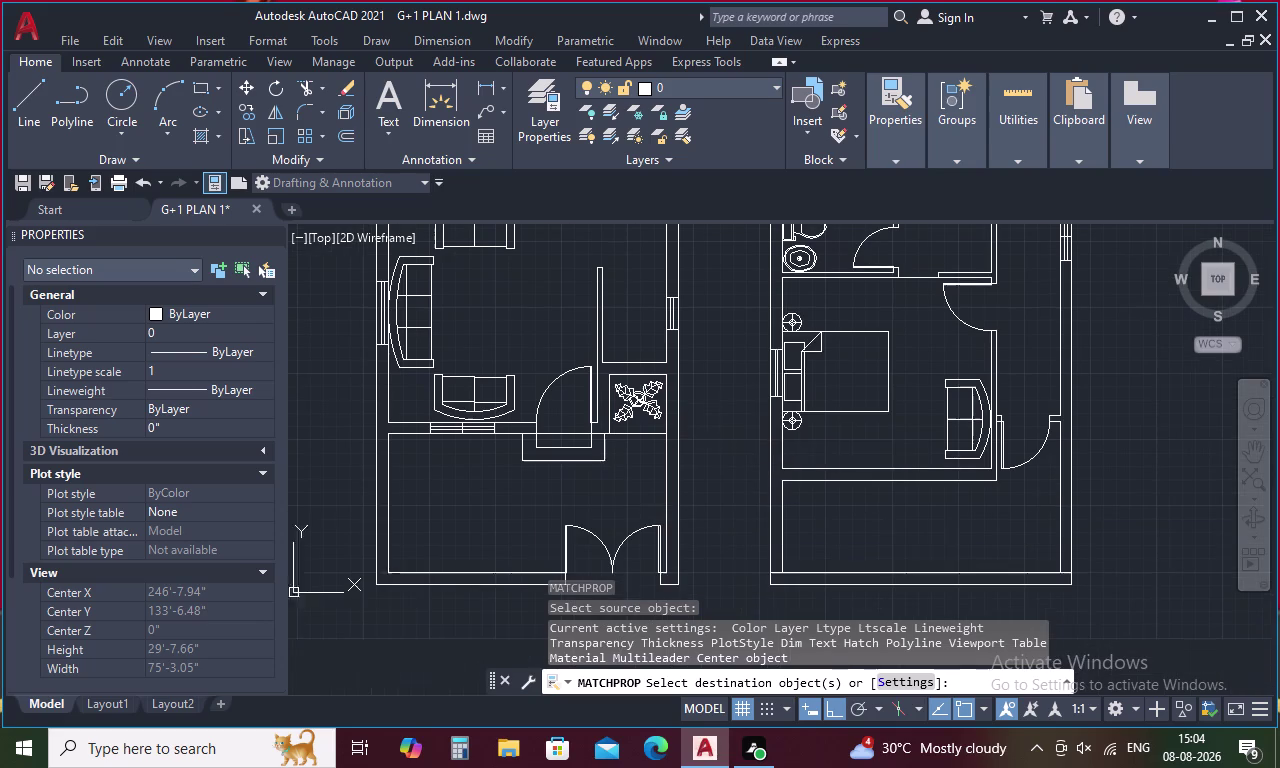
middle_drag(747, 427, 650, 537)
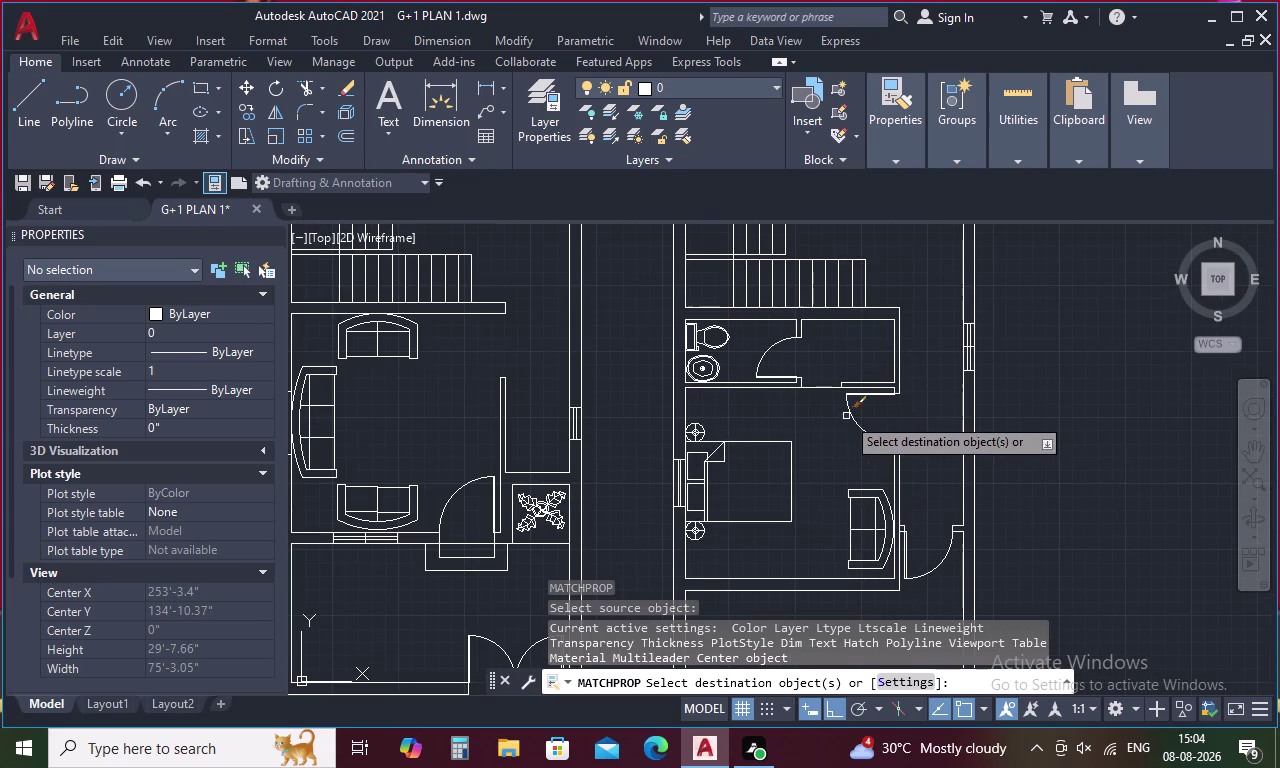
middle_drag(823, 414, 852, 508)
middle_drag(673, 347, 673, 346)
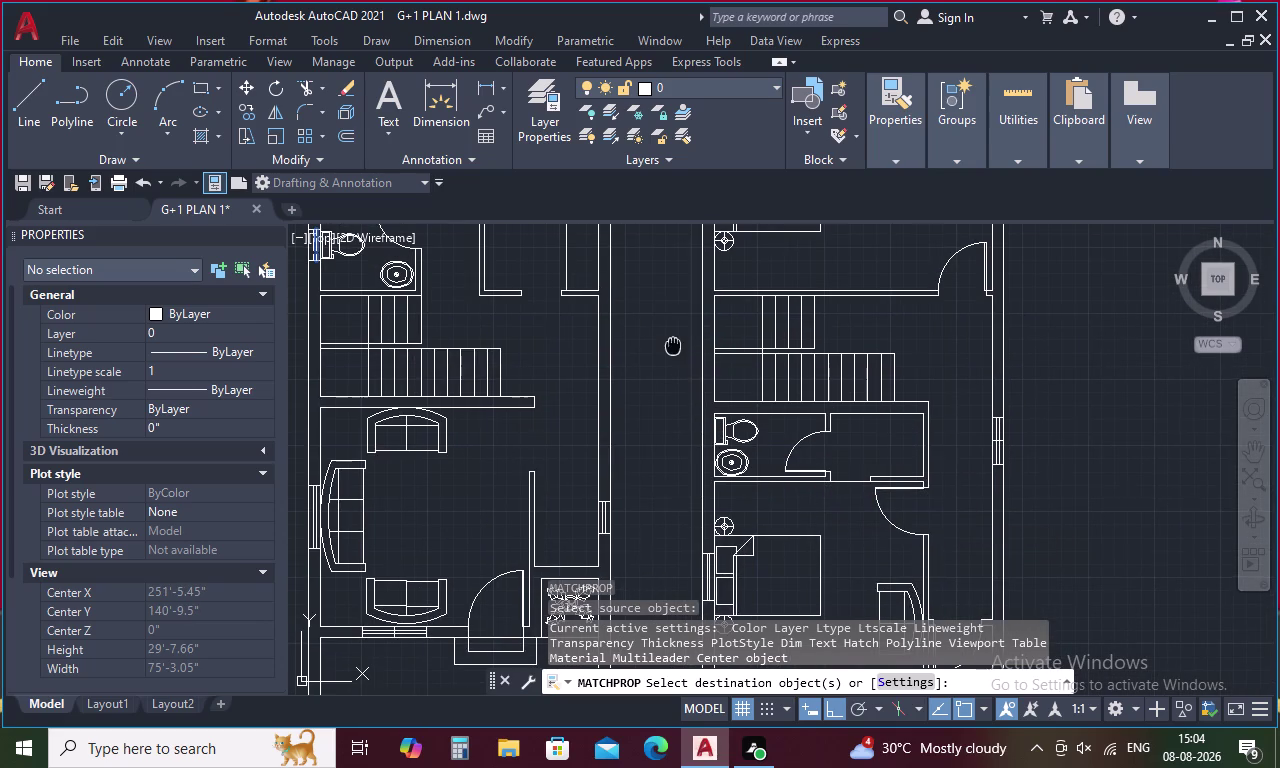
middle_drag(673, 346, 688, 456)
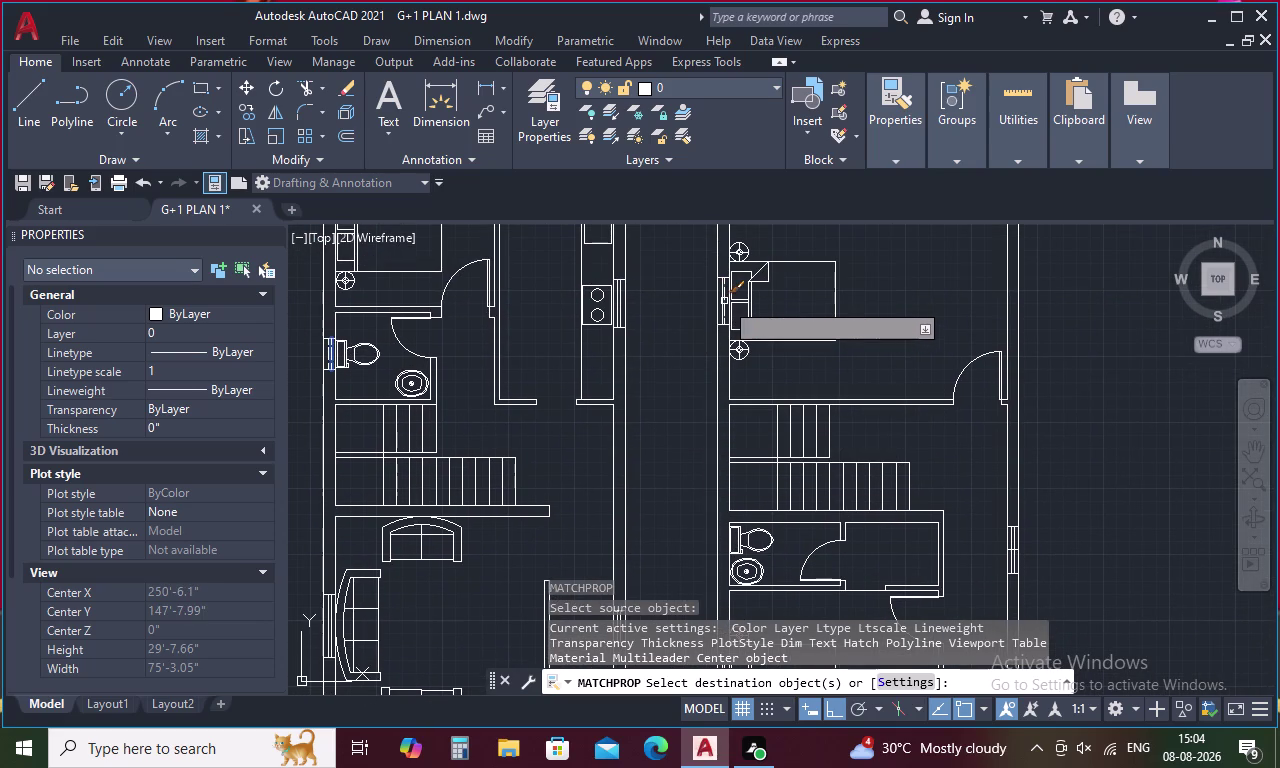
click(724, 301)
scroll(up, 3)
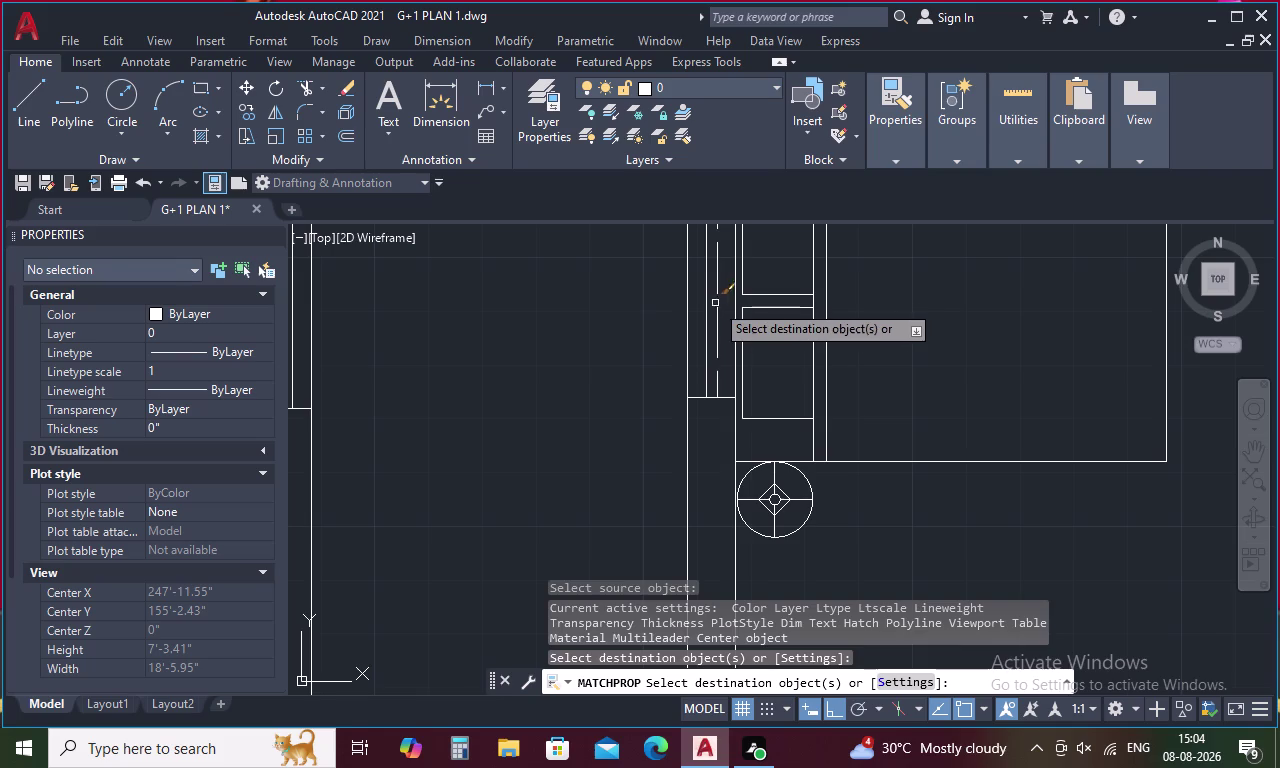
click(707, 312)
scroll(down, 3)
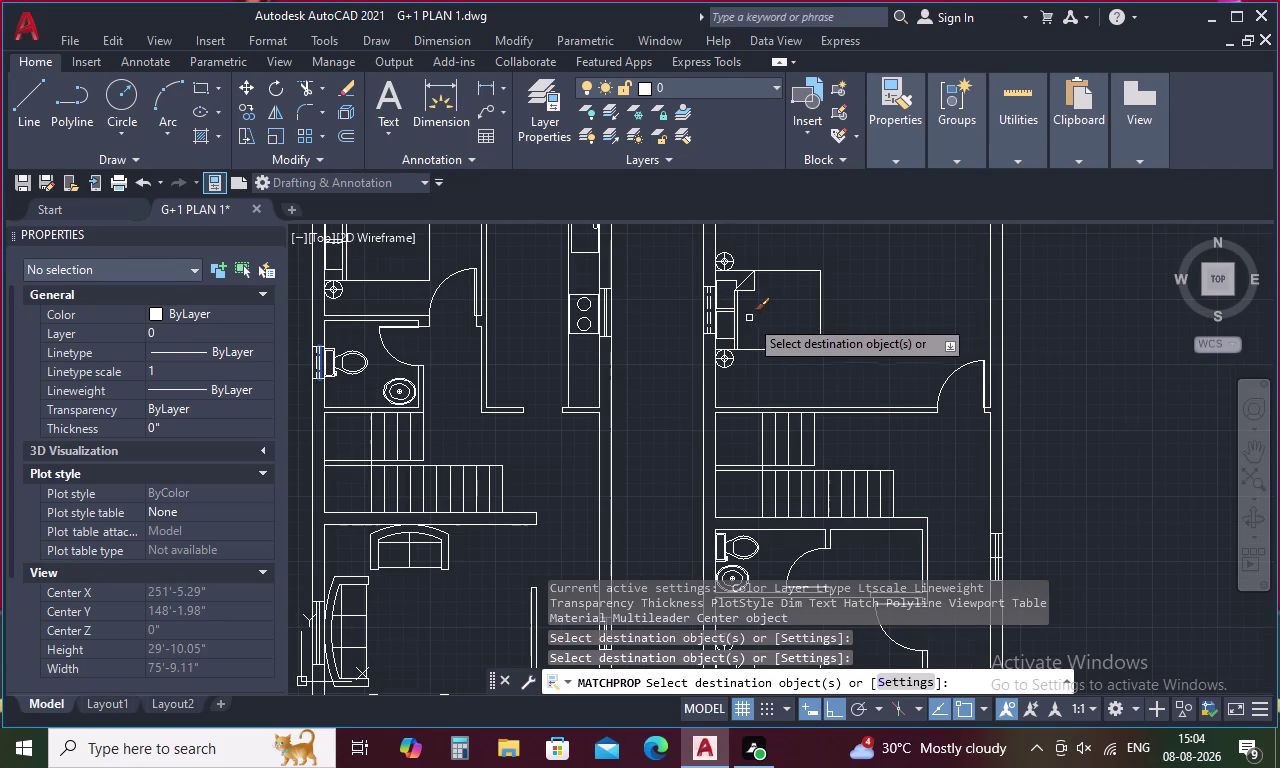
key(ctrl+z)
key(ctrl+z)
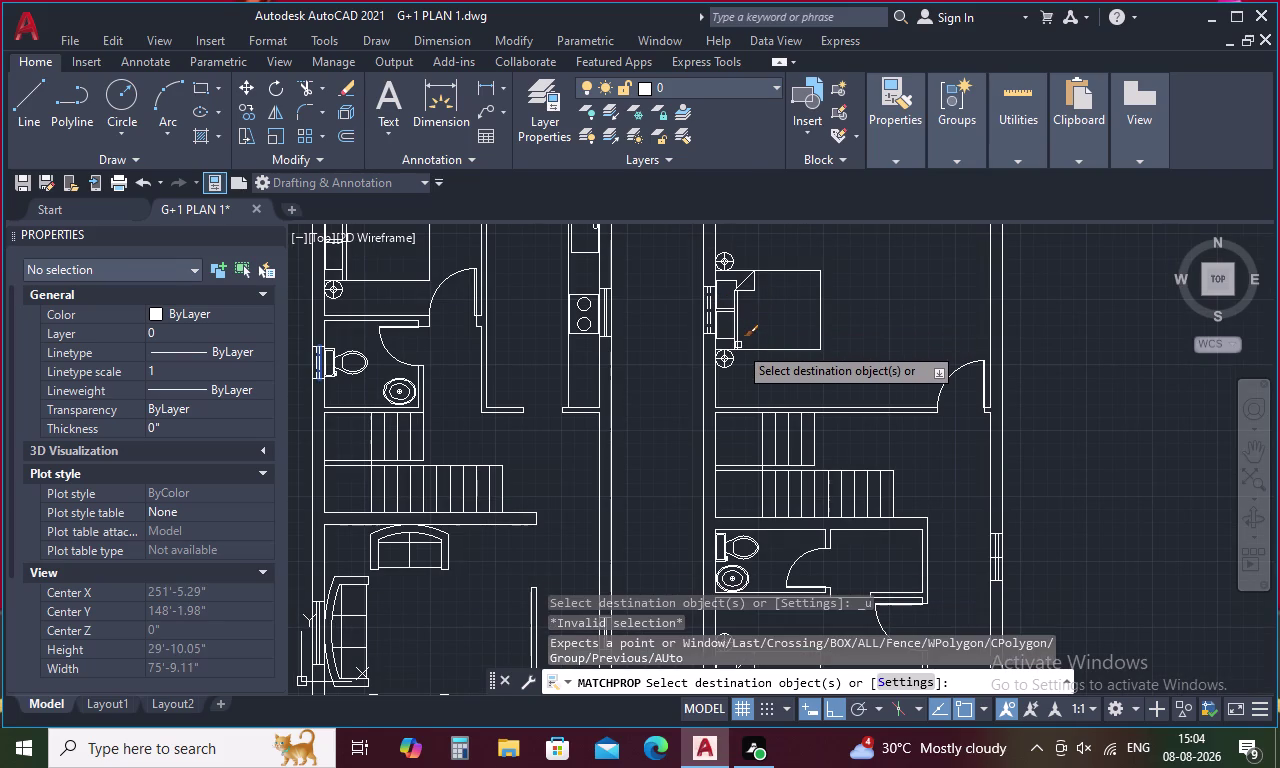
middle_drag(756, 315, 783, 488)
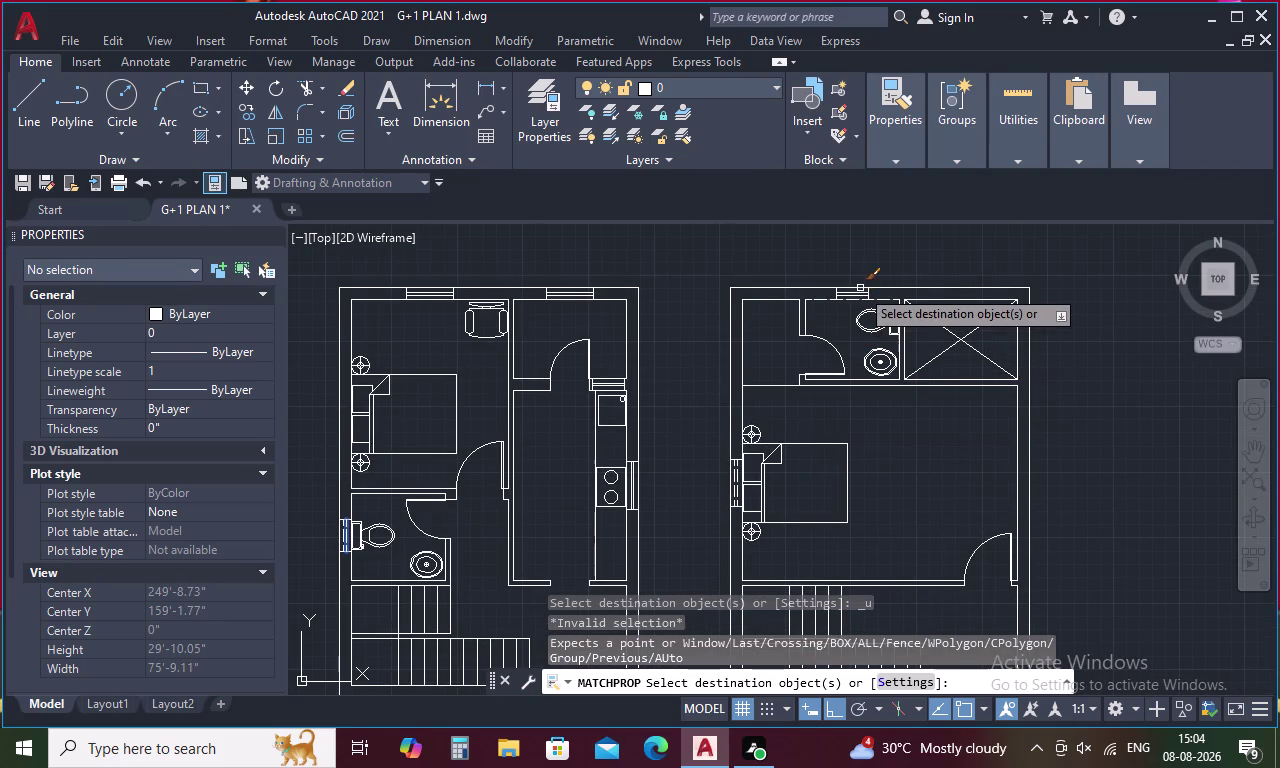
scroll(up, 3)
drag(866, 298, 856, 322)
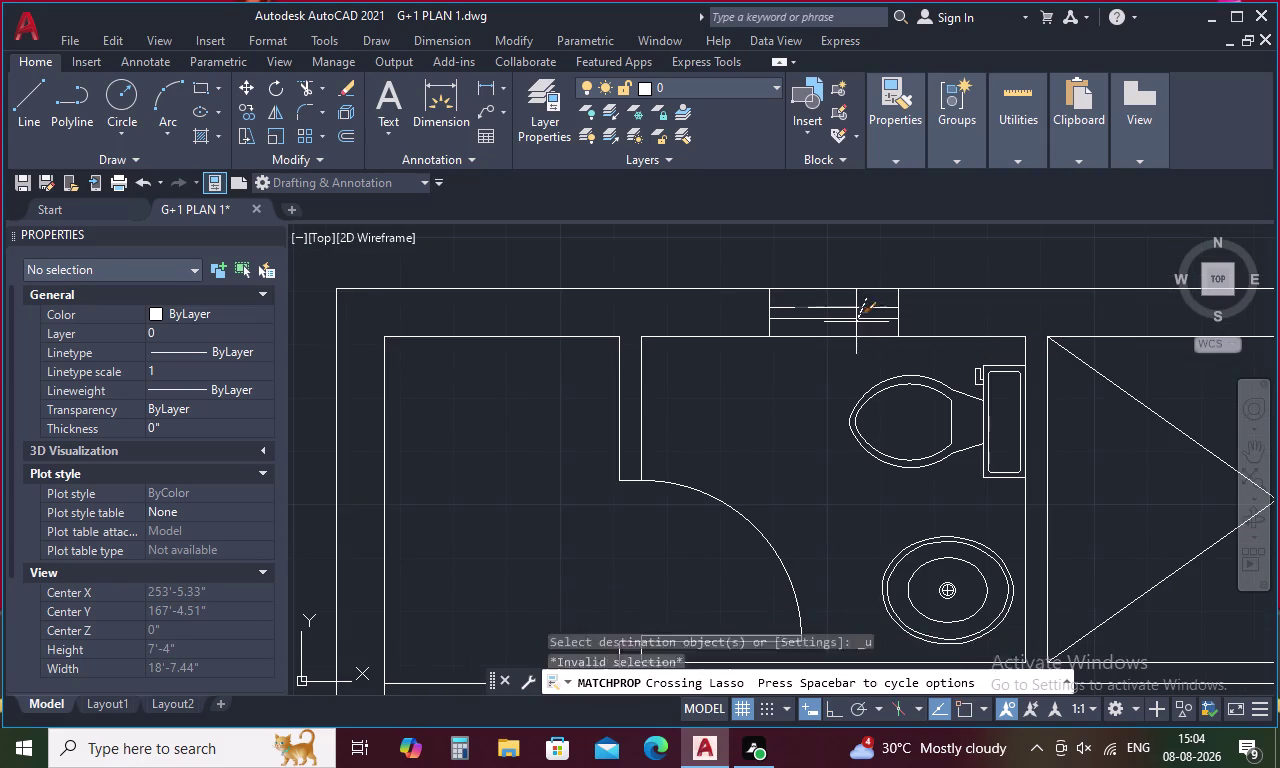
drag(856, 322, 854, 328)
scroll(down, 3)
middle_drag(800, 492, 743, 201)
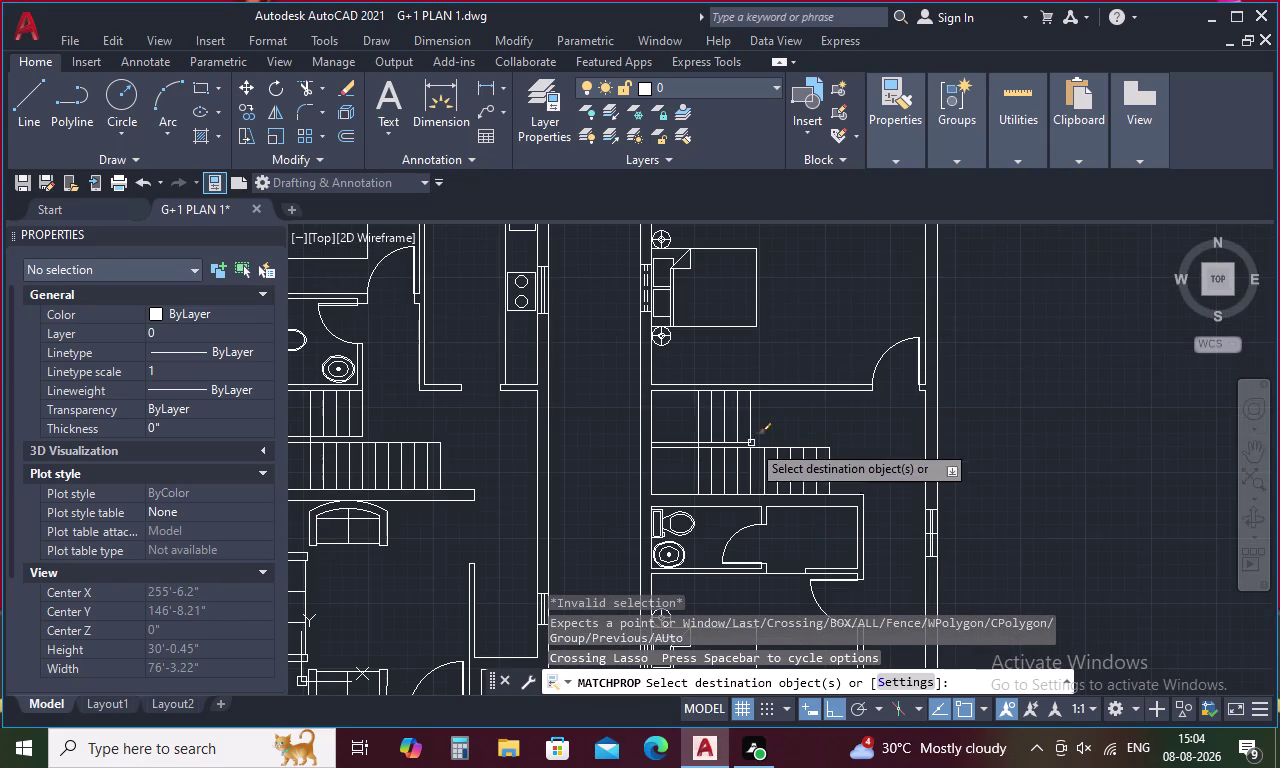
middle_drag(660, 467, 695, 331)
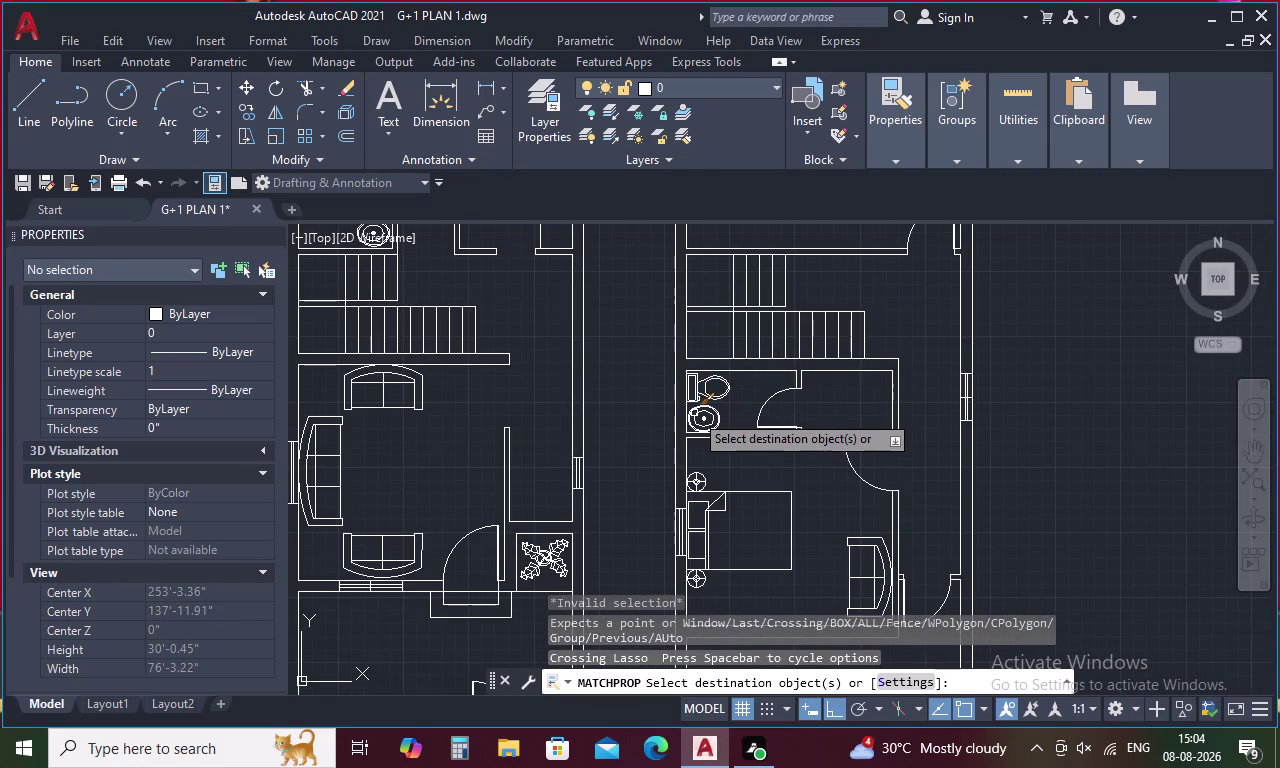
key(Escape)
key(Escape)
scroll(down, 3)
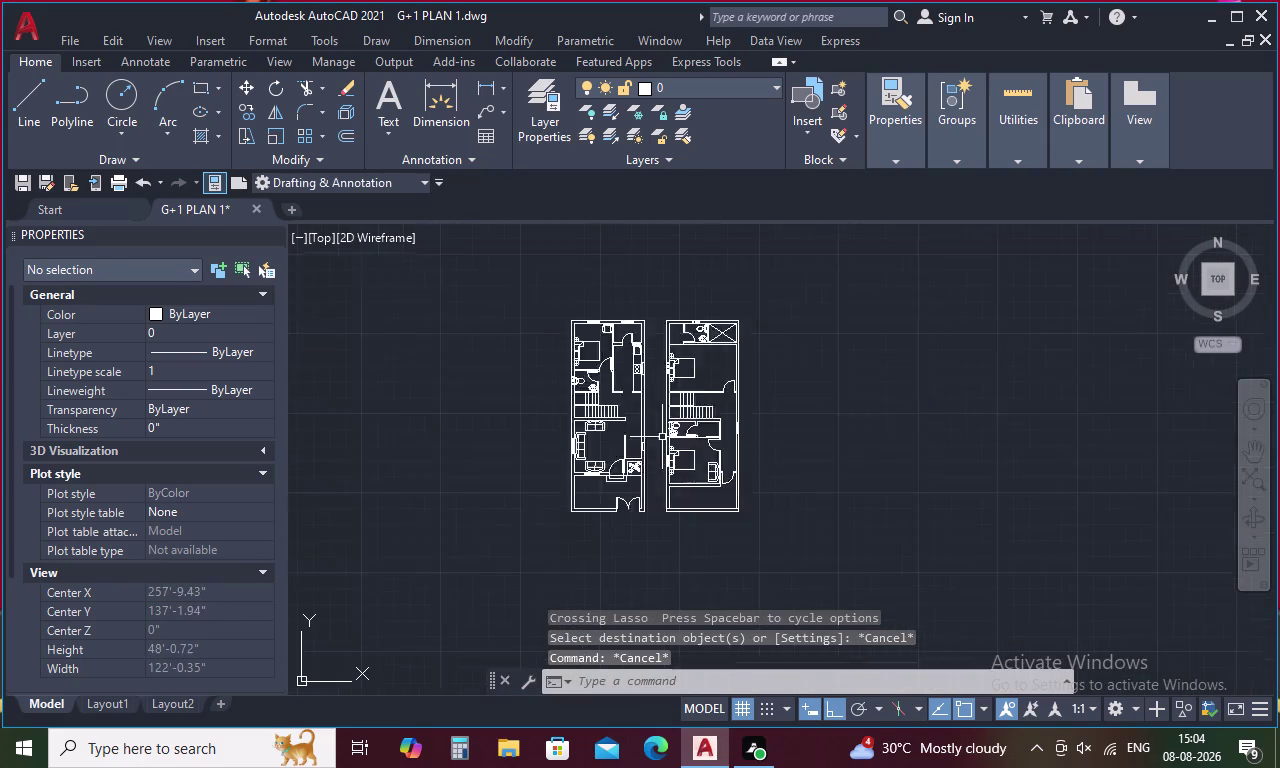
scroll(down, 3)
scroll(up, 3)
scroll(up, 3)
drag(649, 352, 575, 386)
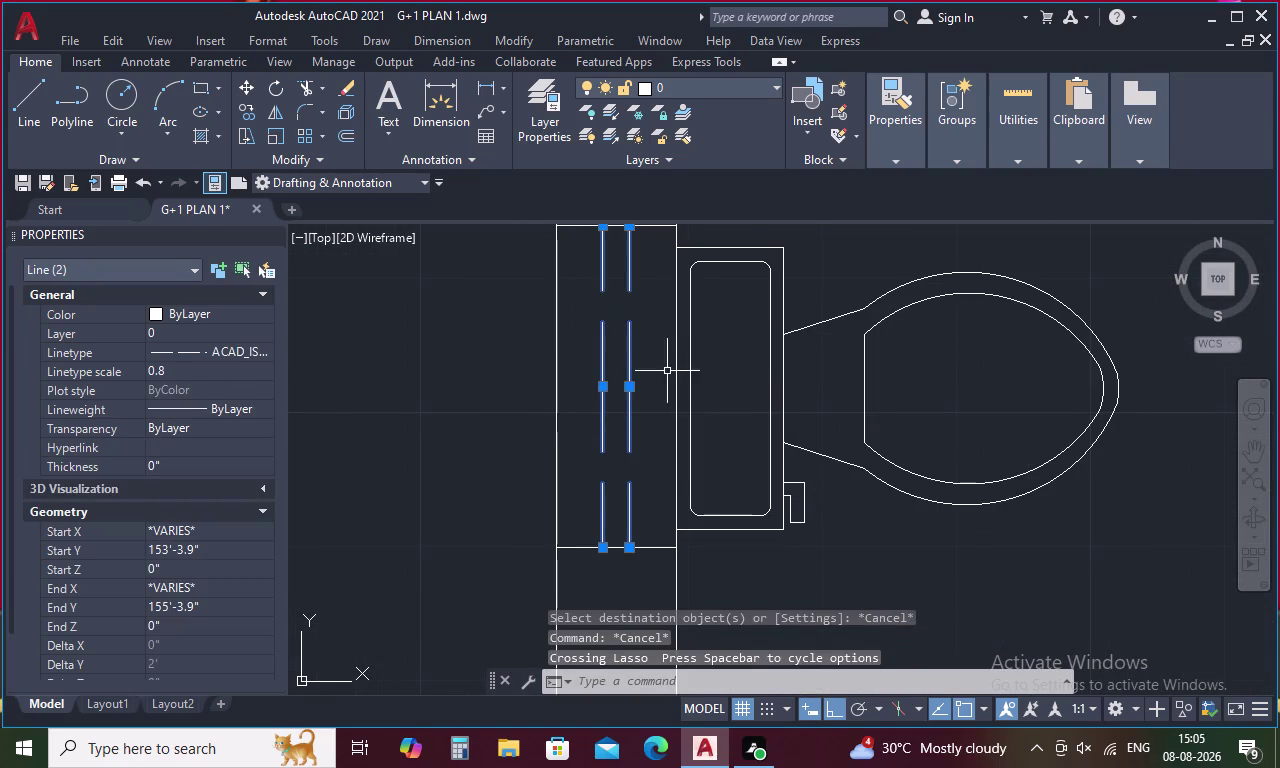
right_click(657, 389)
click(754, 437)
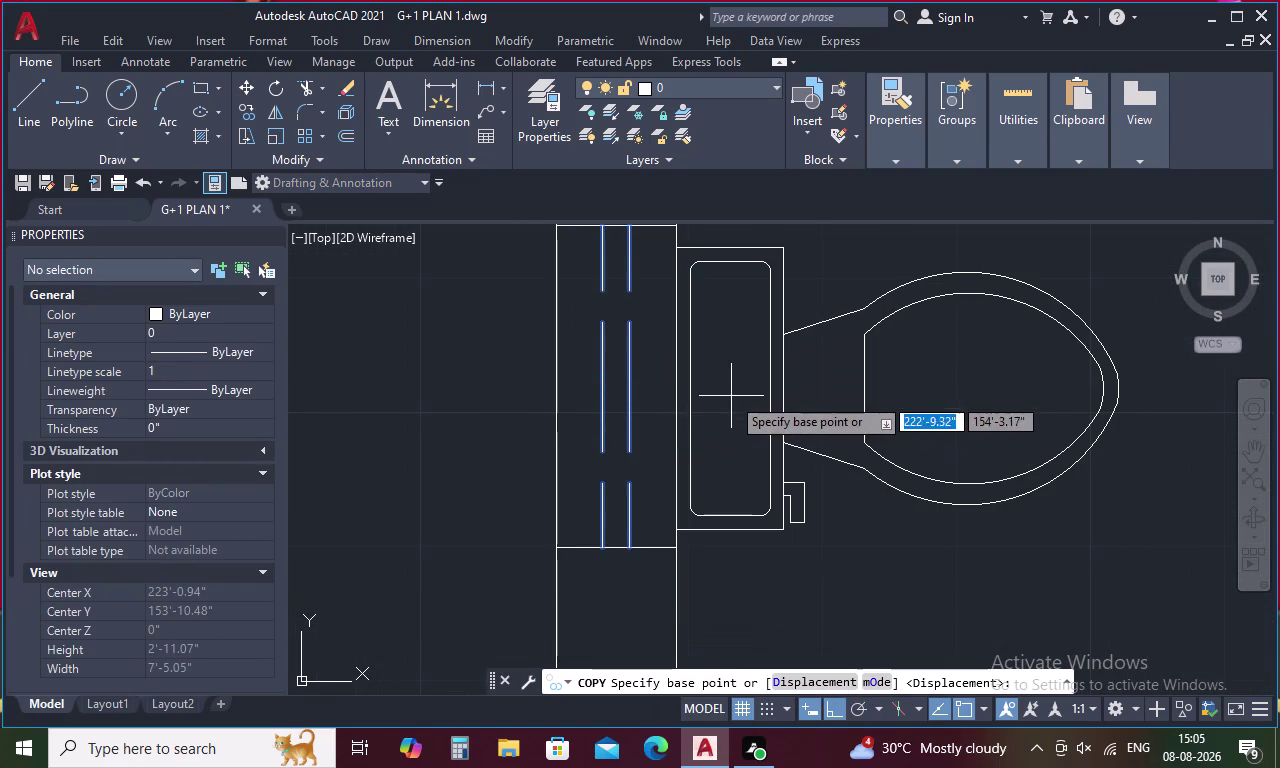
click(676, 388)
scroll(down, 3)
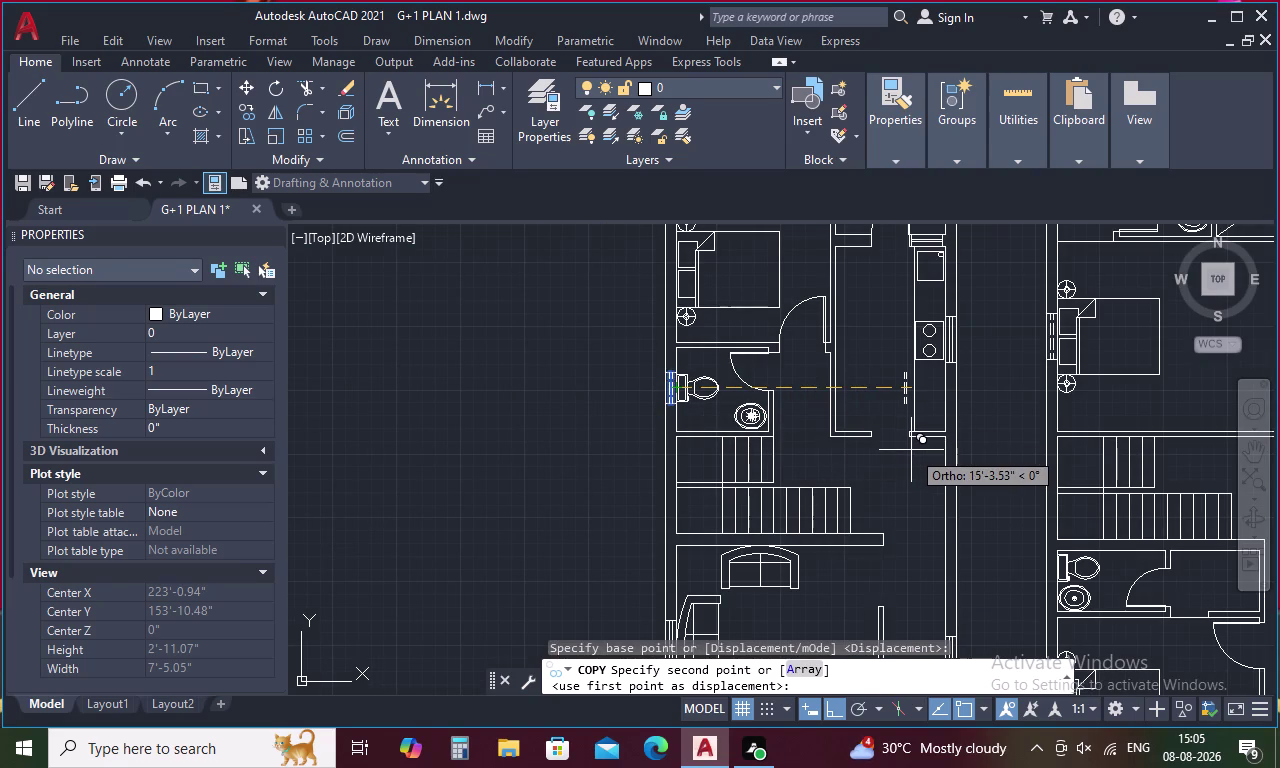
key(Escape)
scroll(up, 3)
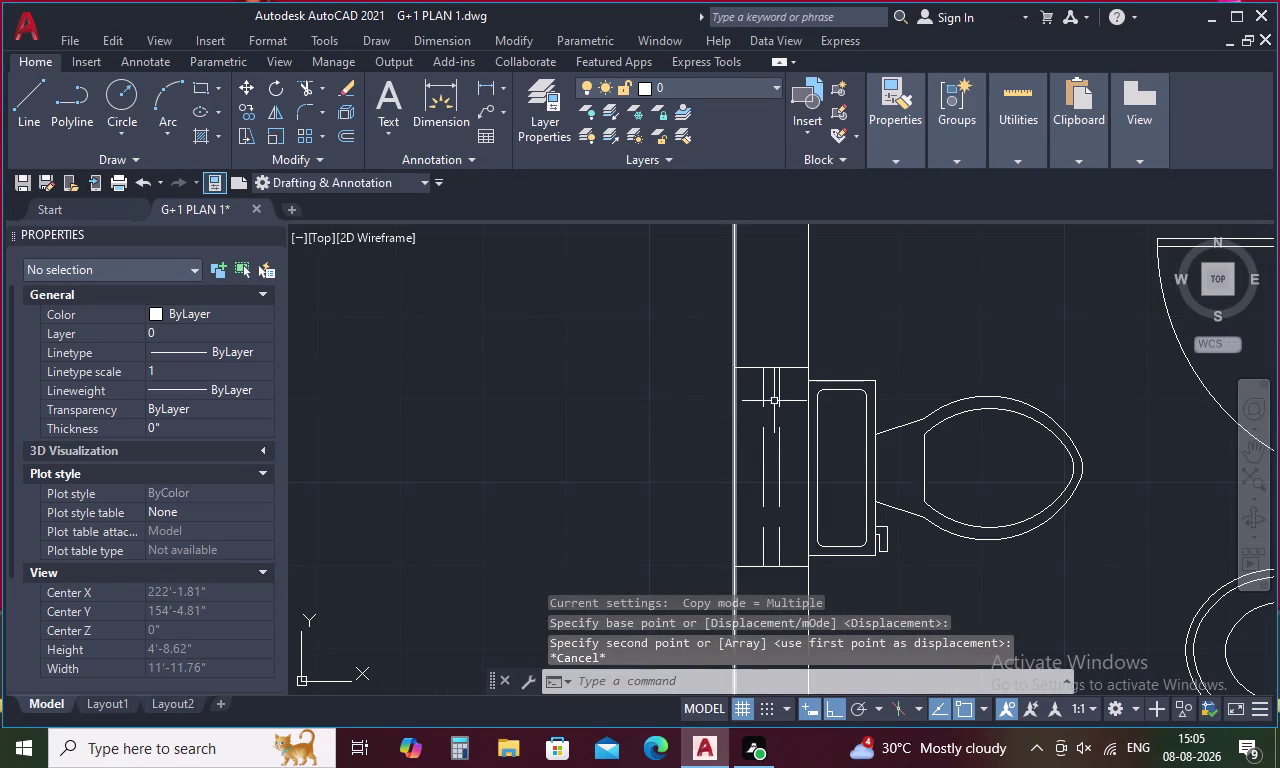
drag(790, 352, 797, 494)
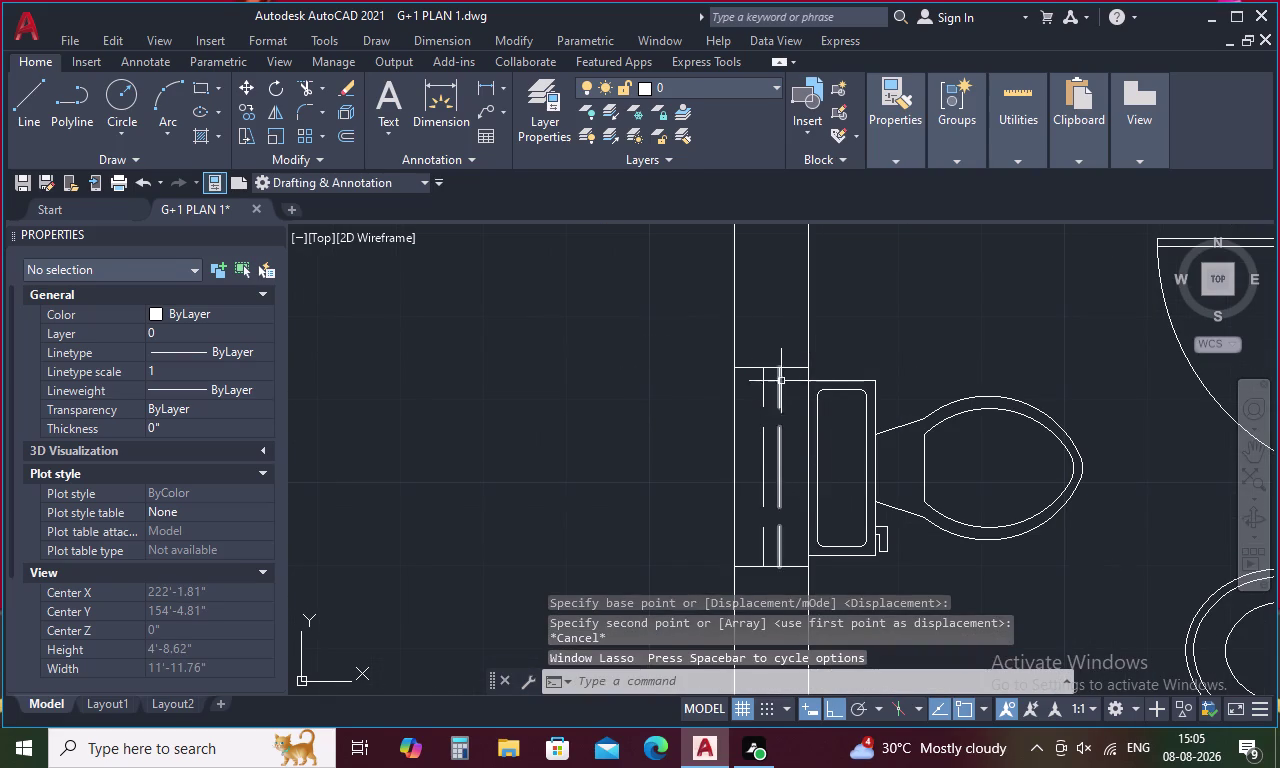
Try moving the four toilet window lines to the right plan's toilet wall, then cancel.
drag(789, 360, 749, 576)
right_click(772, 499)
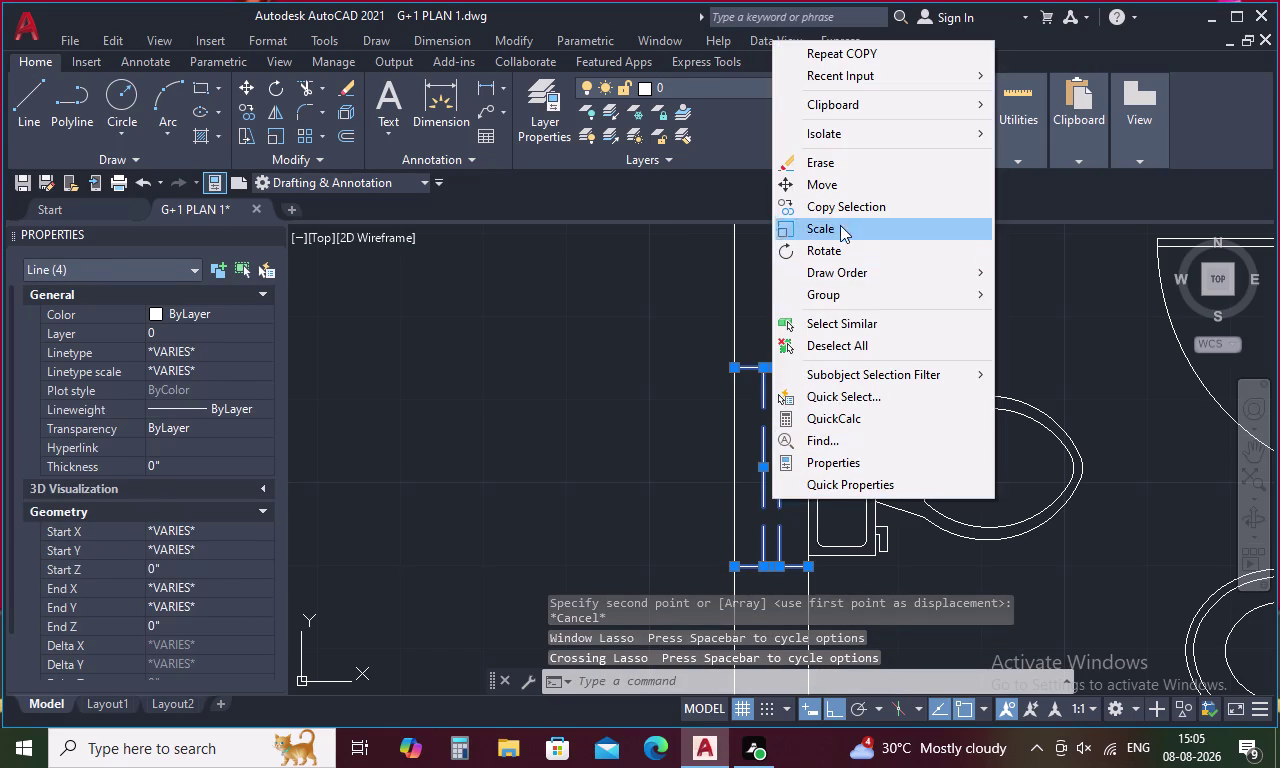
click(844, 188)
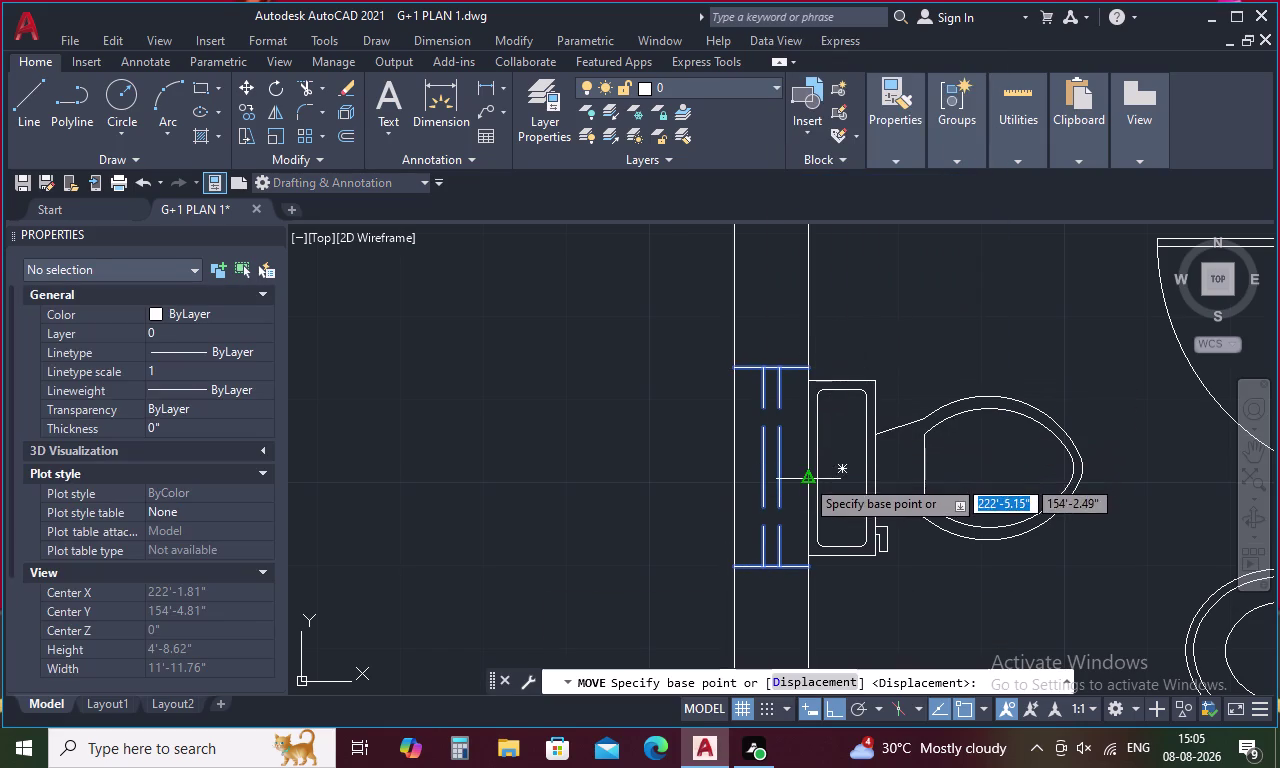
click(806, 464)
scroll(down, 3)
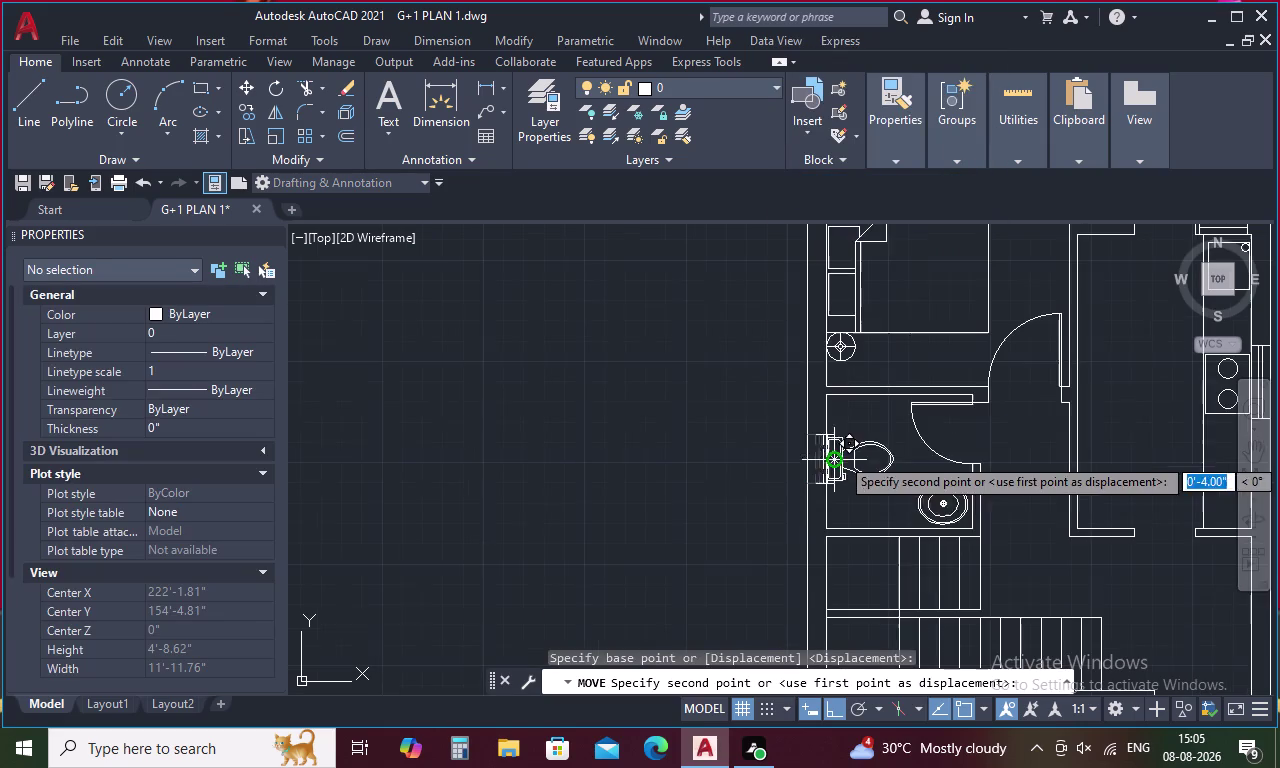
middle_drag(986, 486, 604, 243)
middle_drag(999, 480, 894, 361)
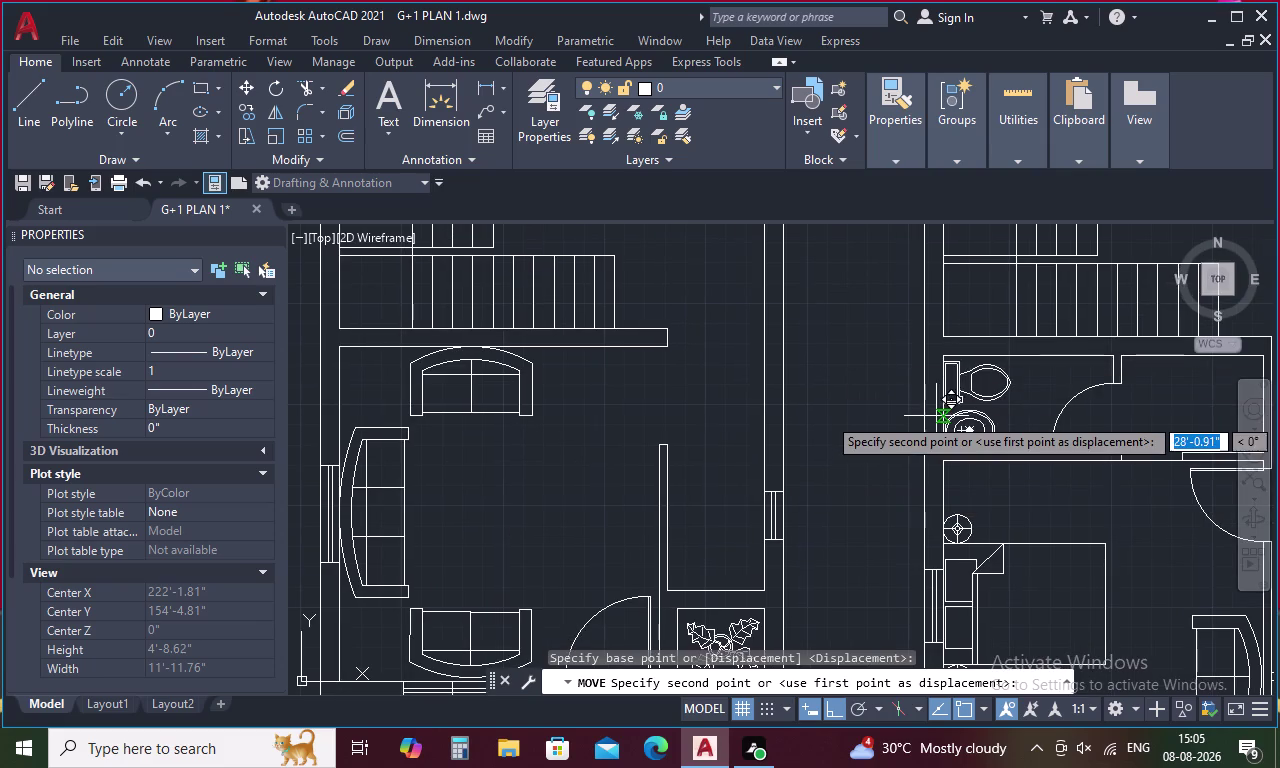
scroll(up, 3)
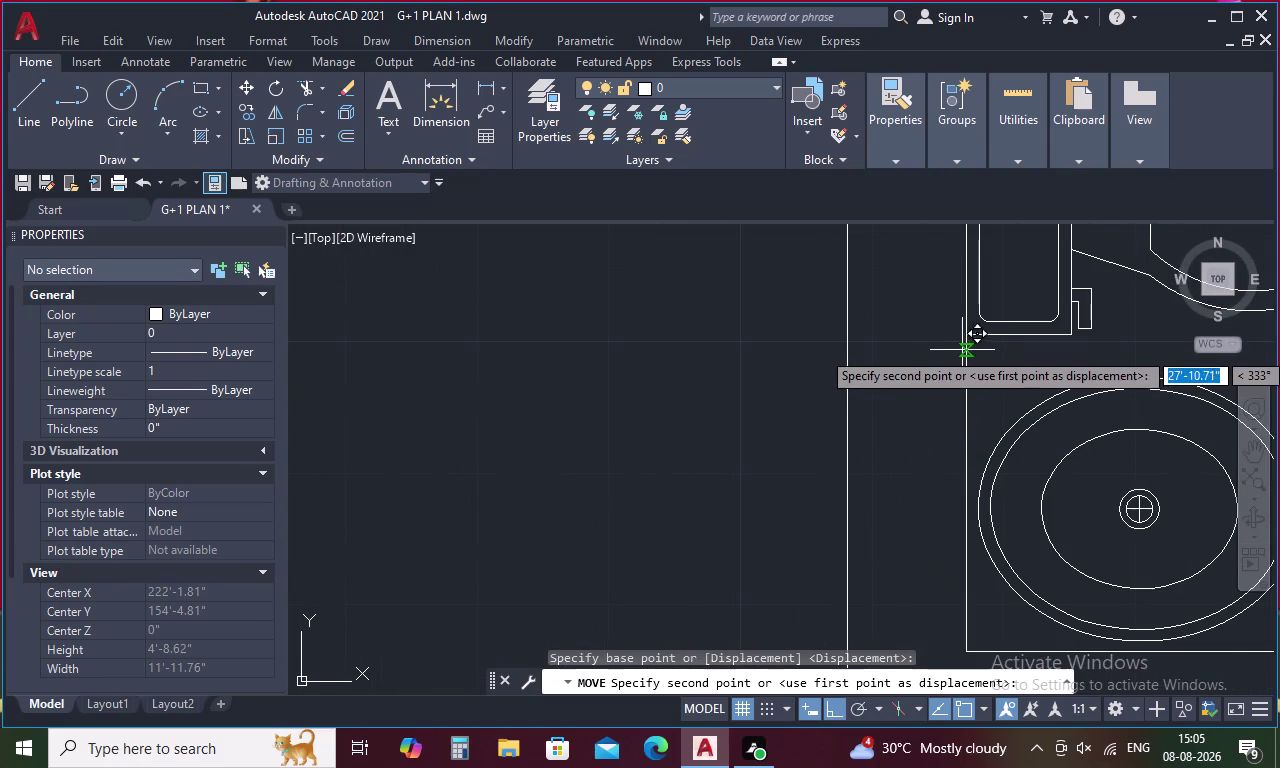
click(965, 341)
scroll(down, 3)
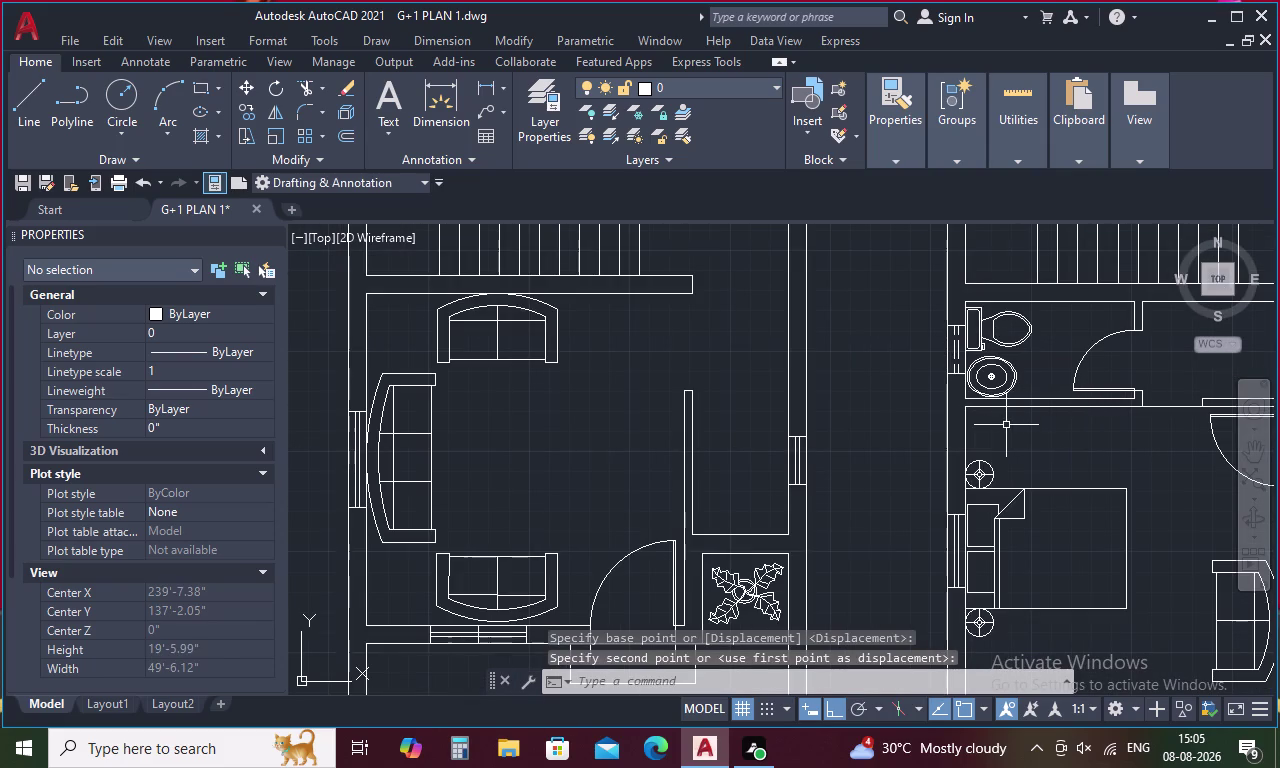
key(Escape)
scroll(down, 3)
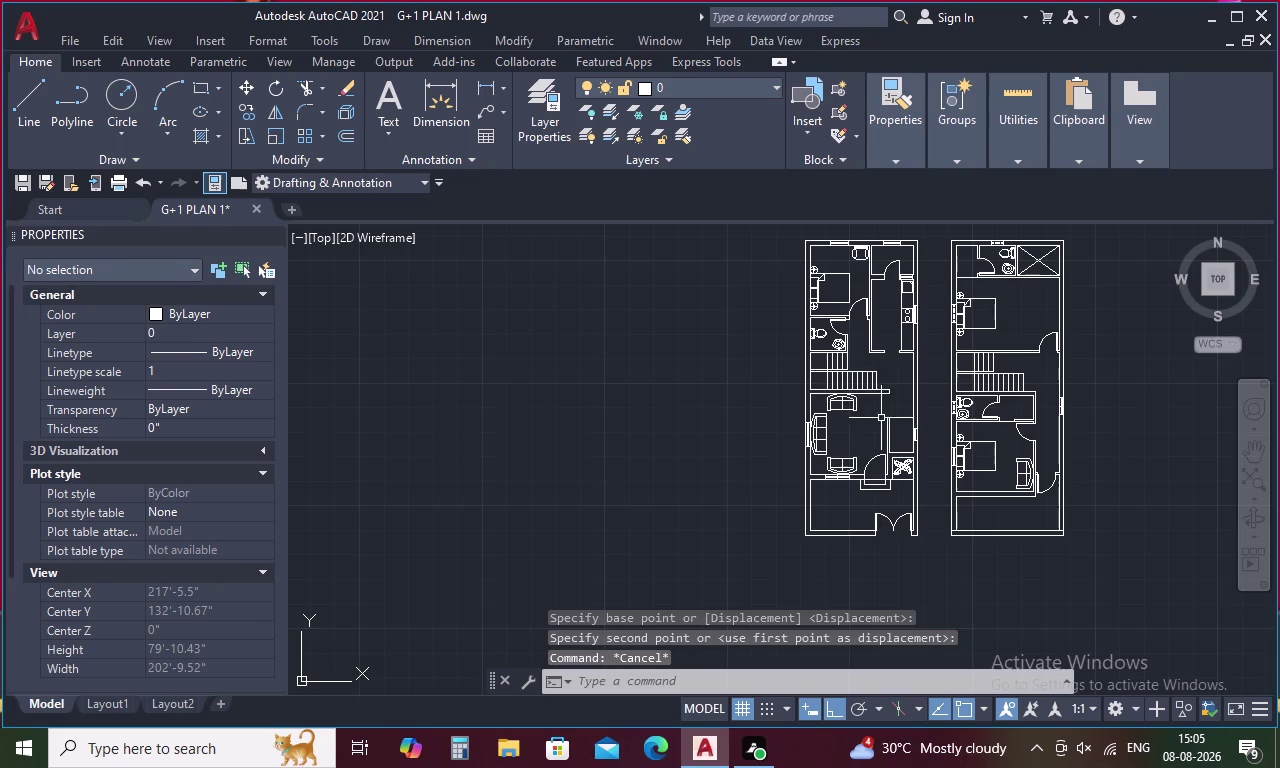
scroll(up, 3)
scroll(down, 3)
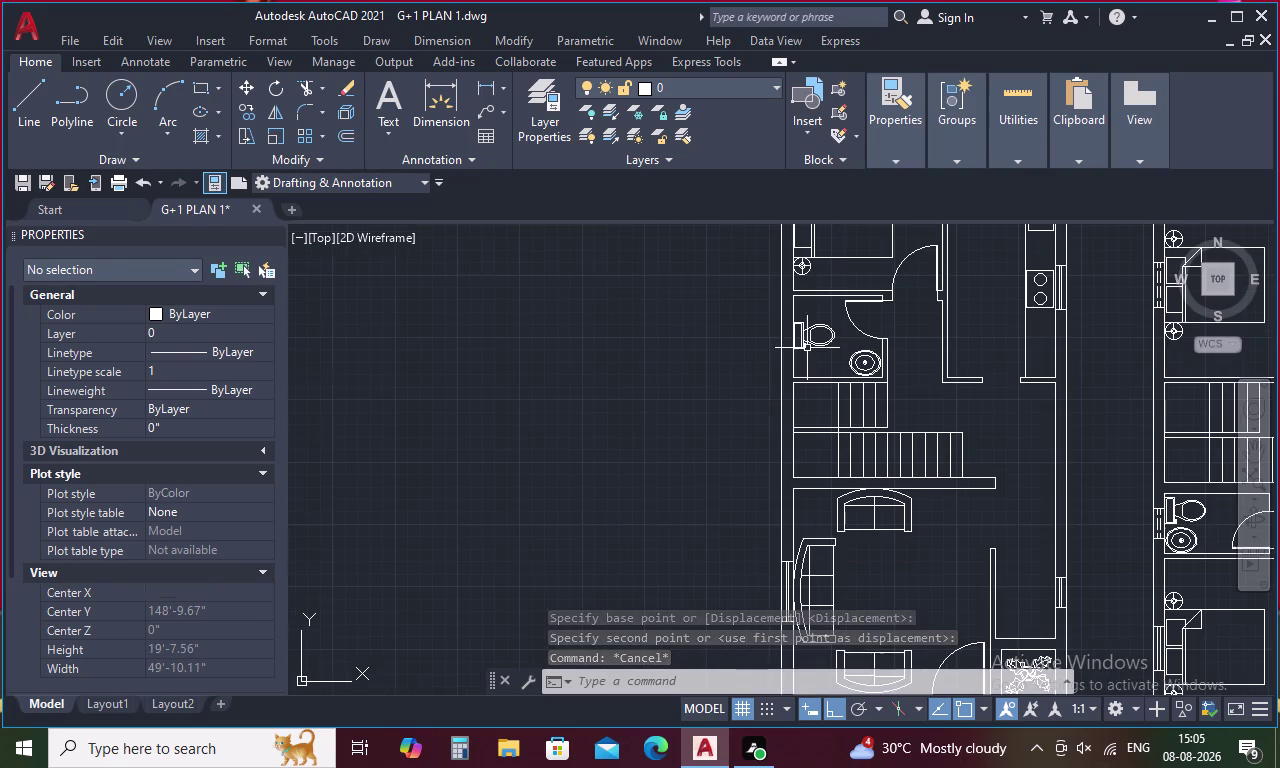
scroll(up, 3)
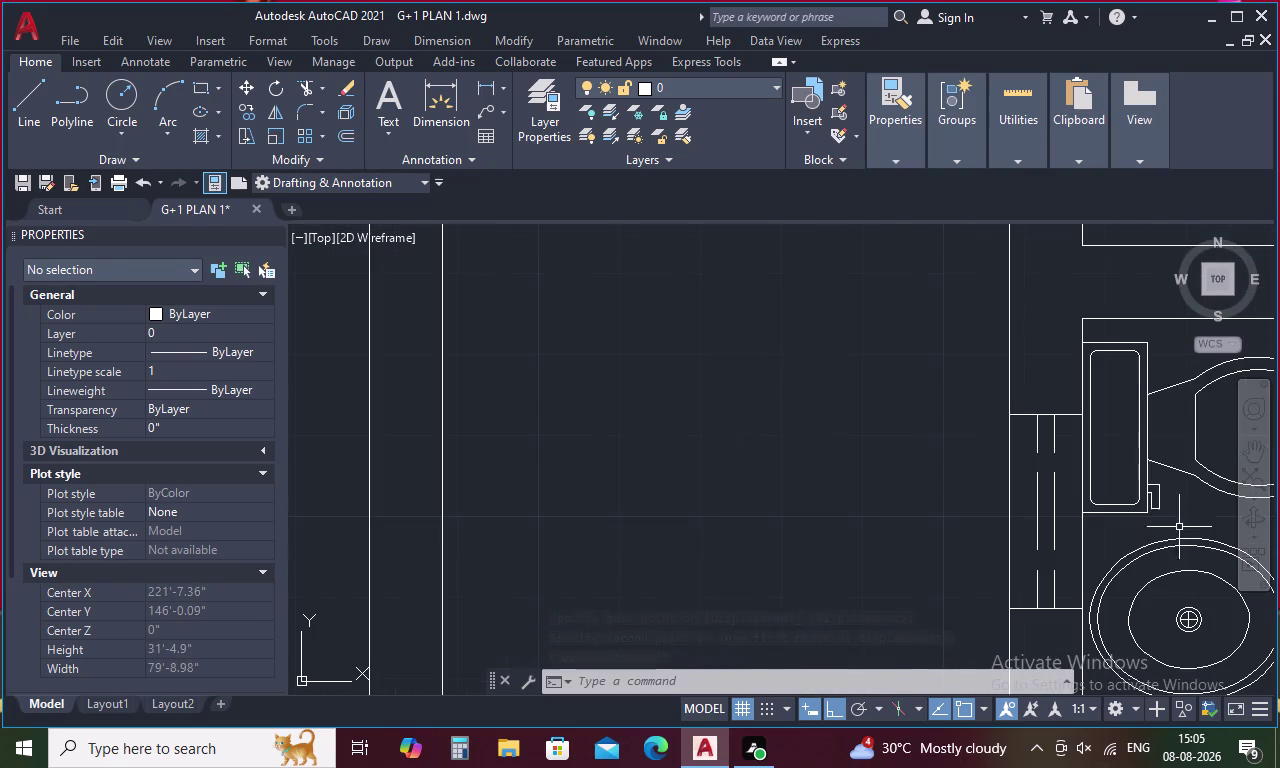
Select the dashed window lines and sill line beside the right plan's toilet.
drag(1065, 489, 1024, 603)
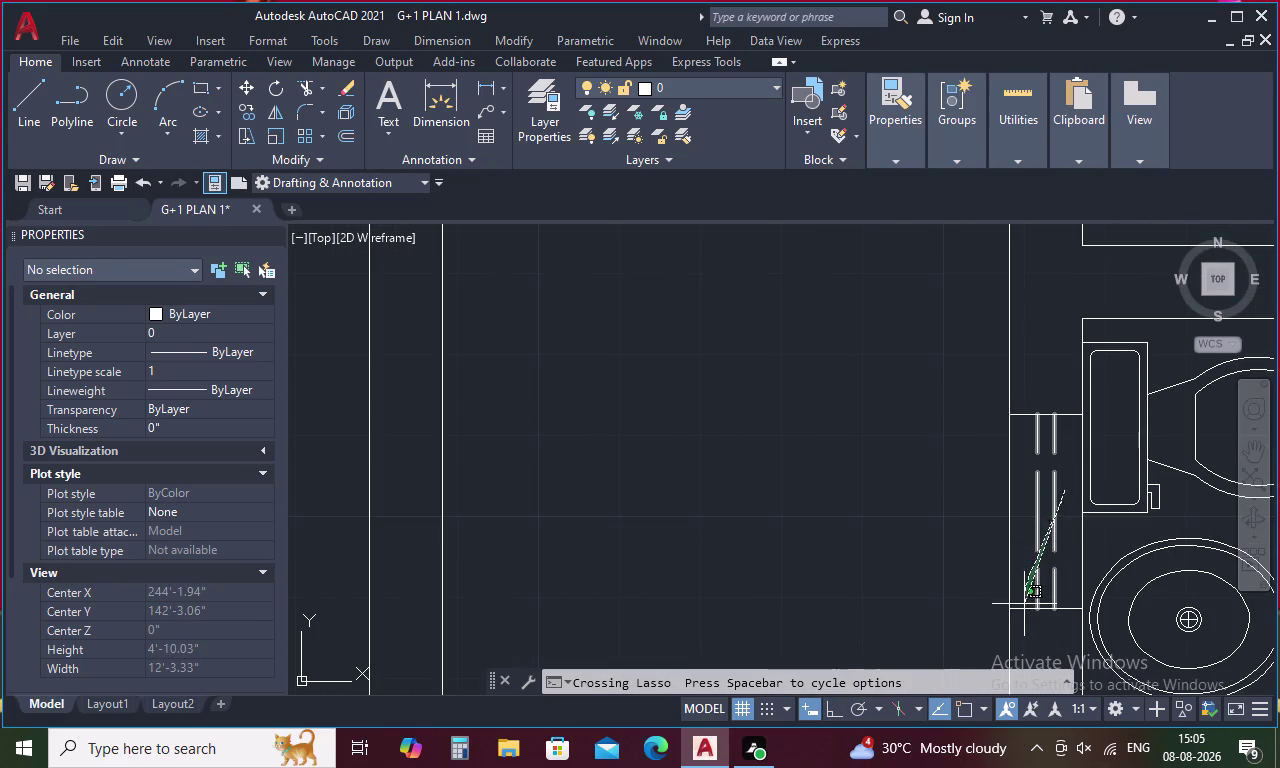
drag(1024, 603, 1022, 625)
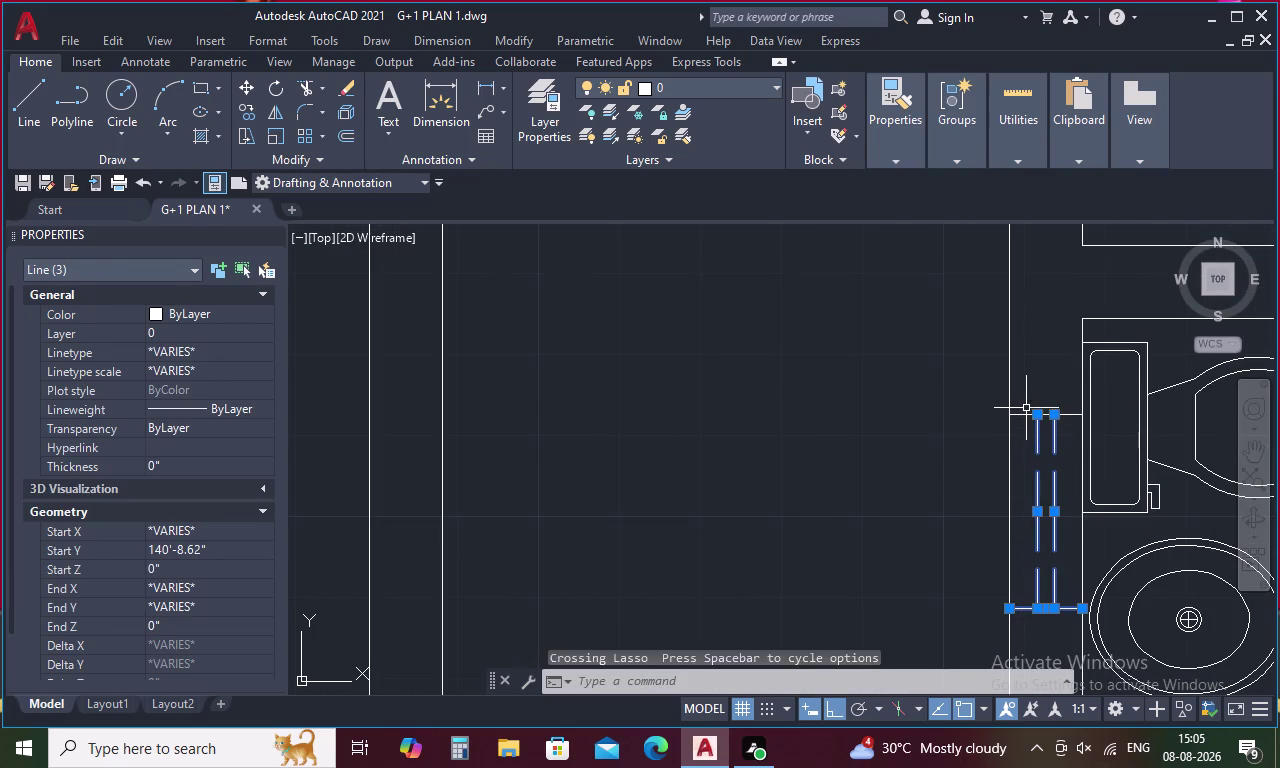
drag(1031, 399, 1026, 445)
right_click(1026, 445)
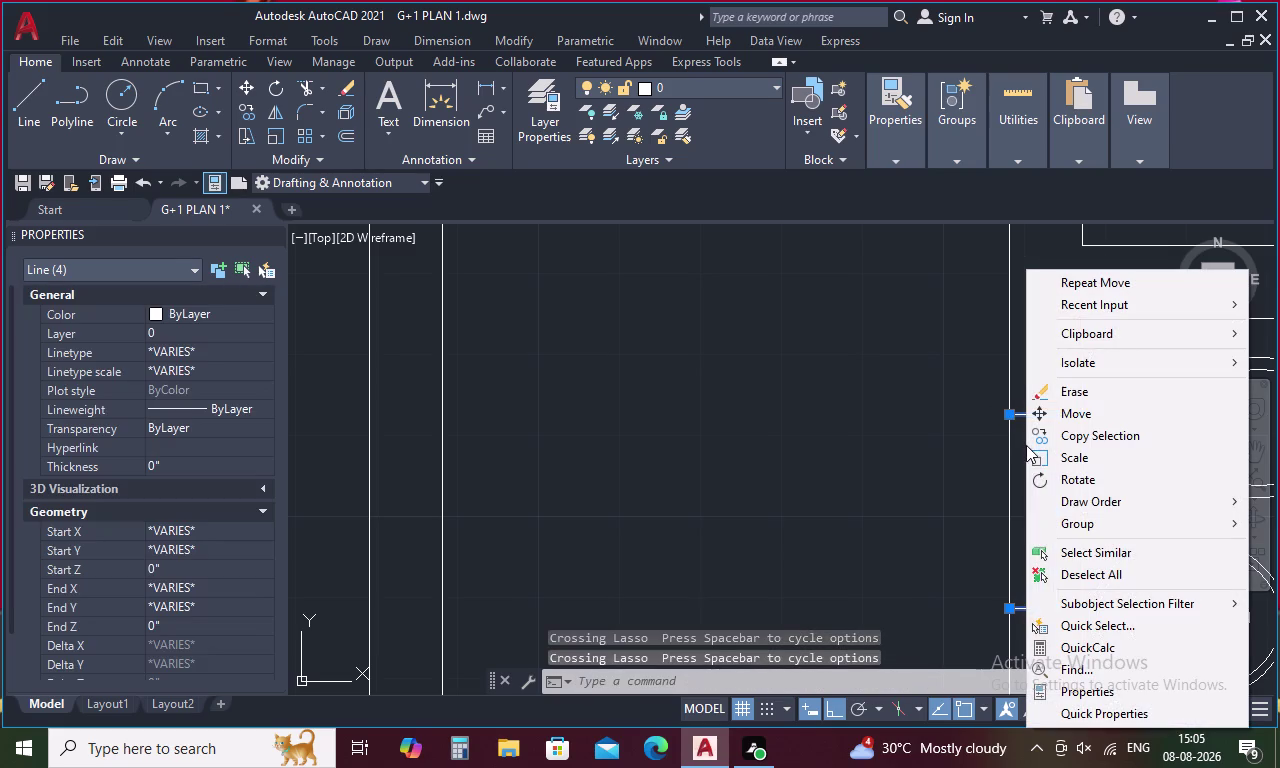
Copy the selected window lines onto the left plan's toilet wall.
click(1117, 430)
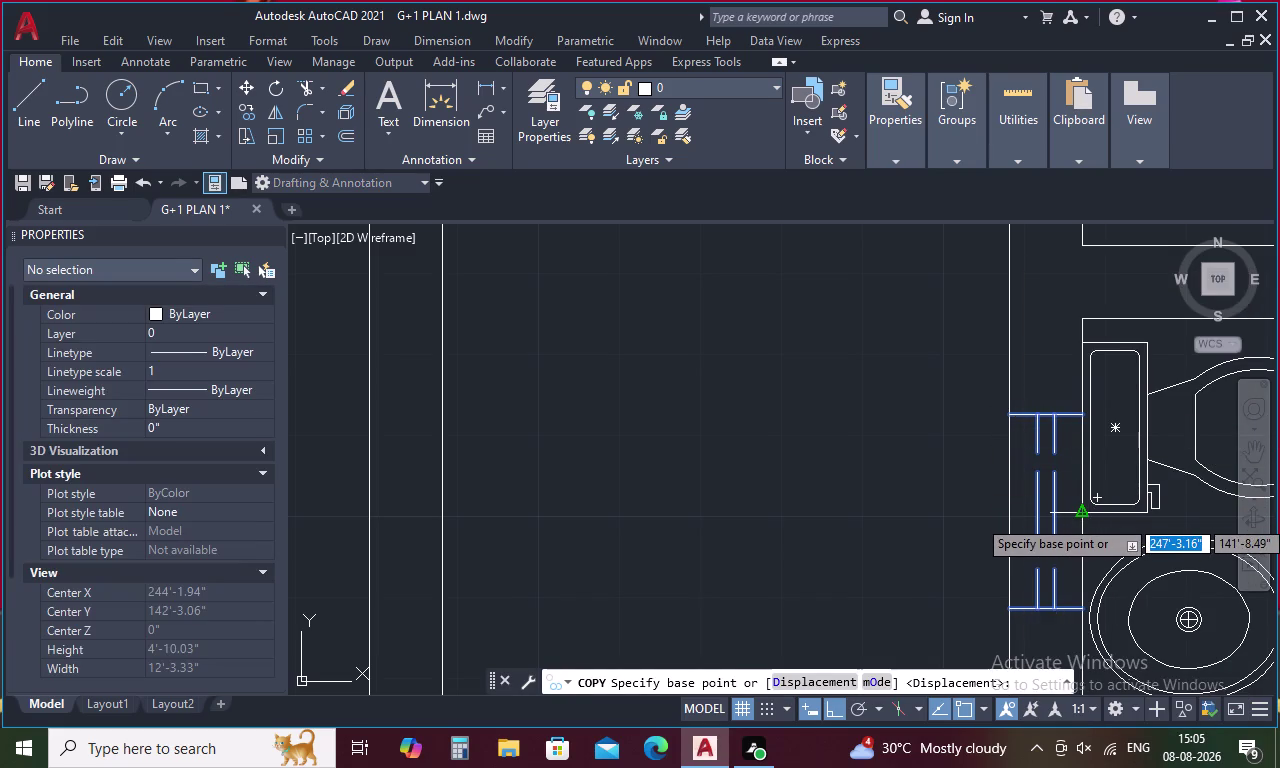
click(1082, 516)
scroll(down, 3)
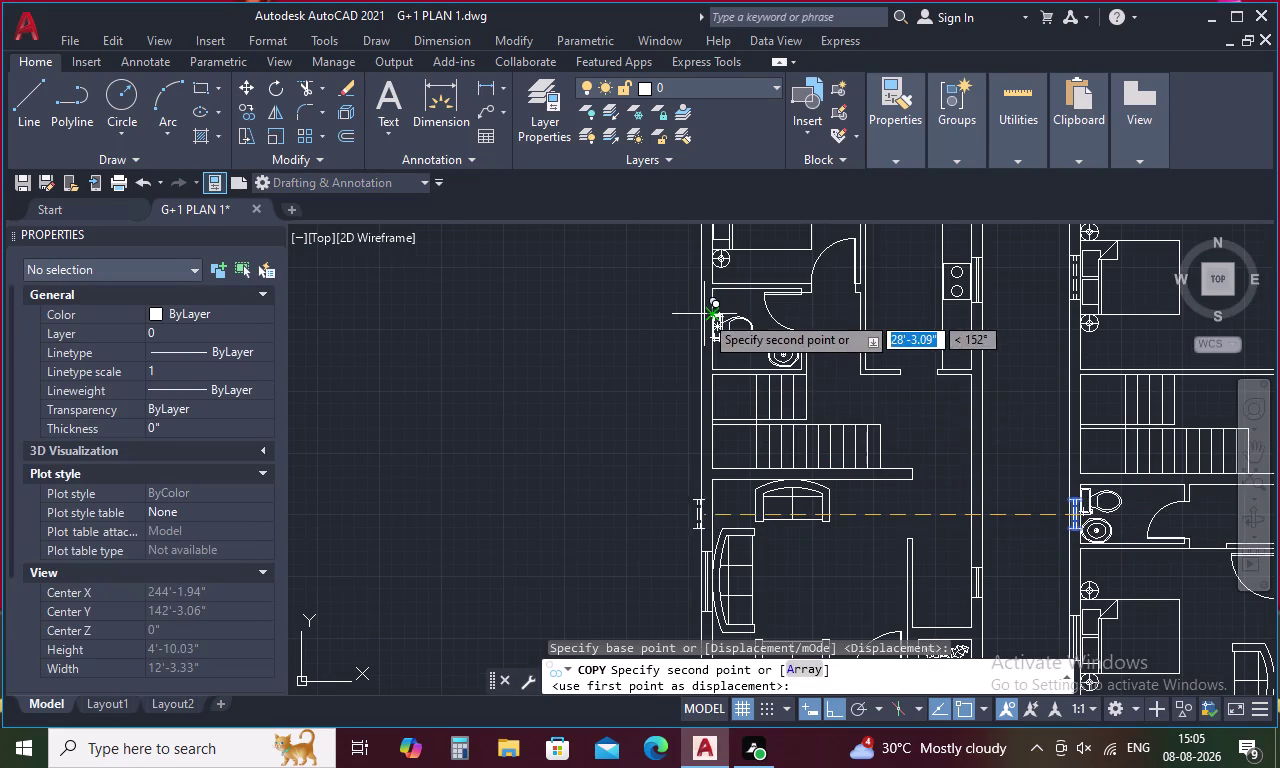
scroll(up, 3)
click(730, 374)
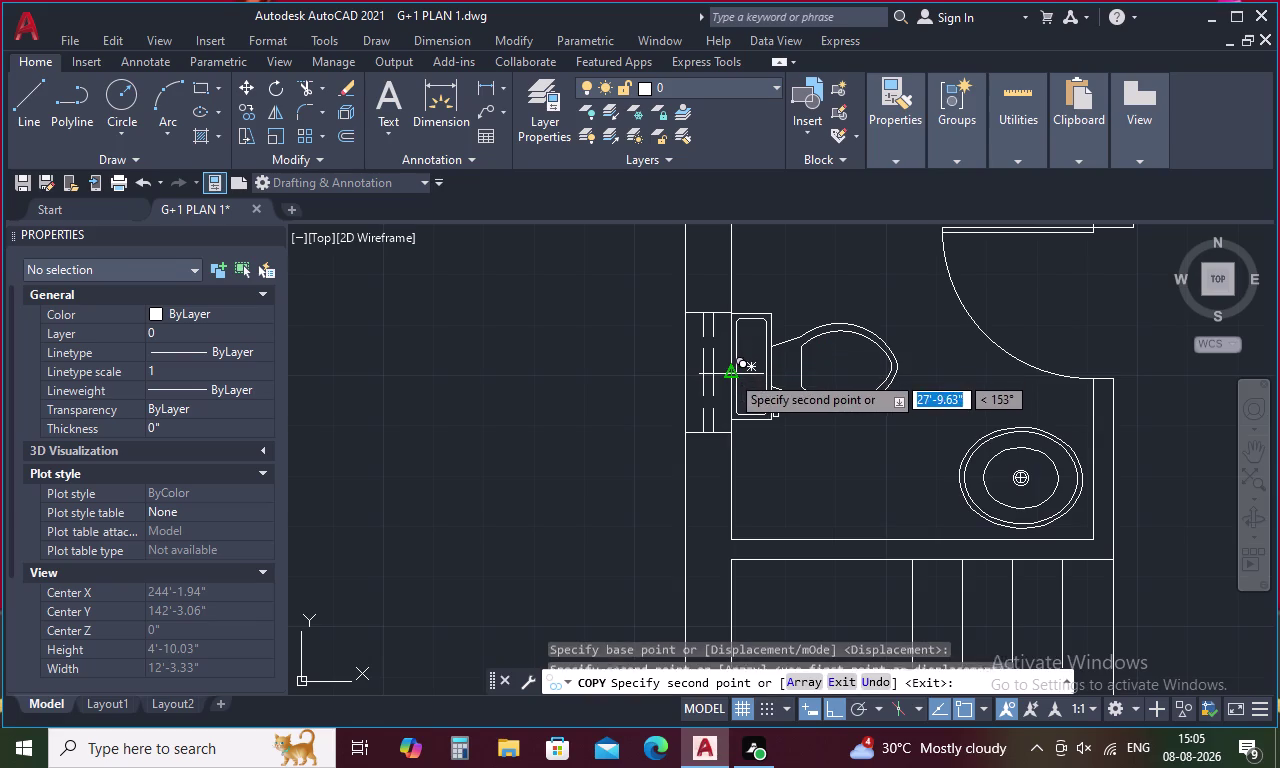
scroll(down, 3)
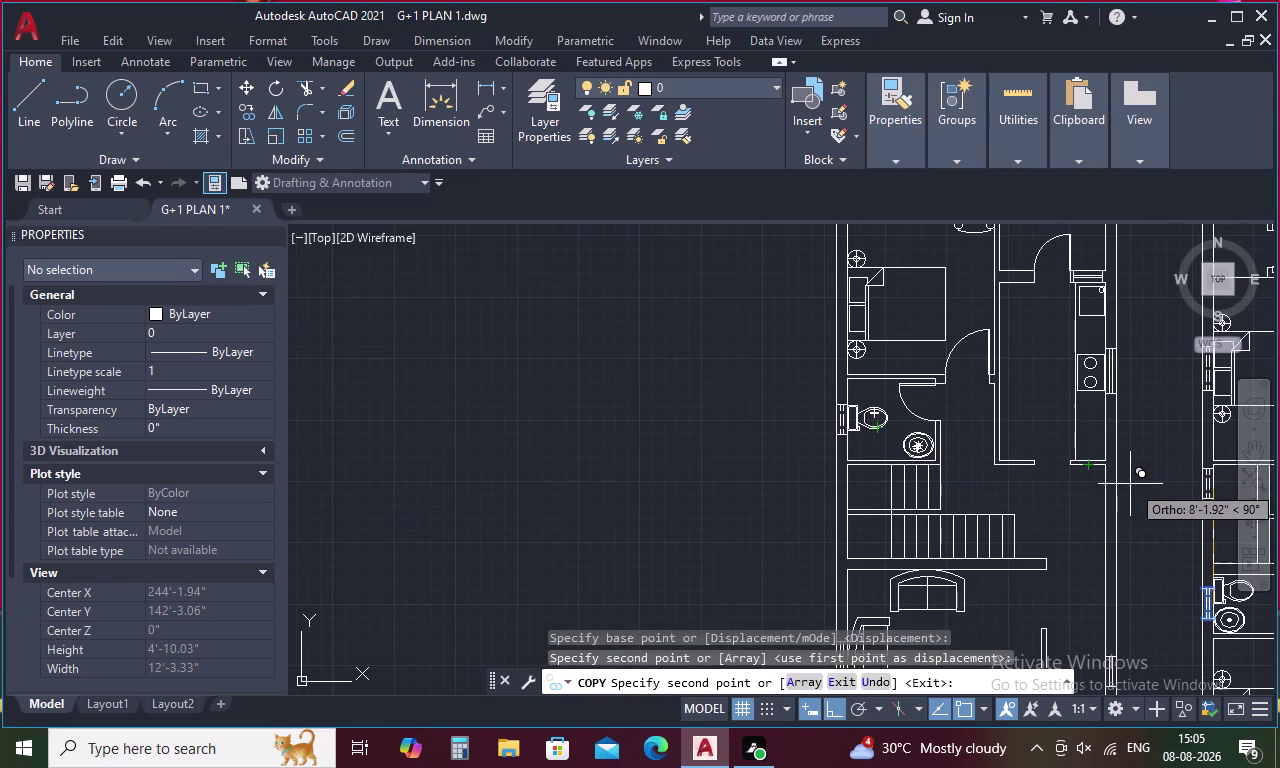
key(Escape)
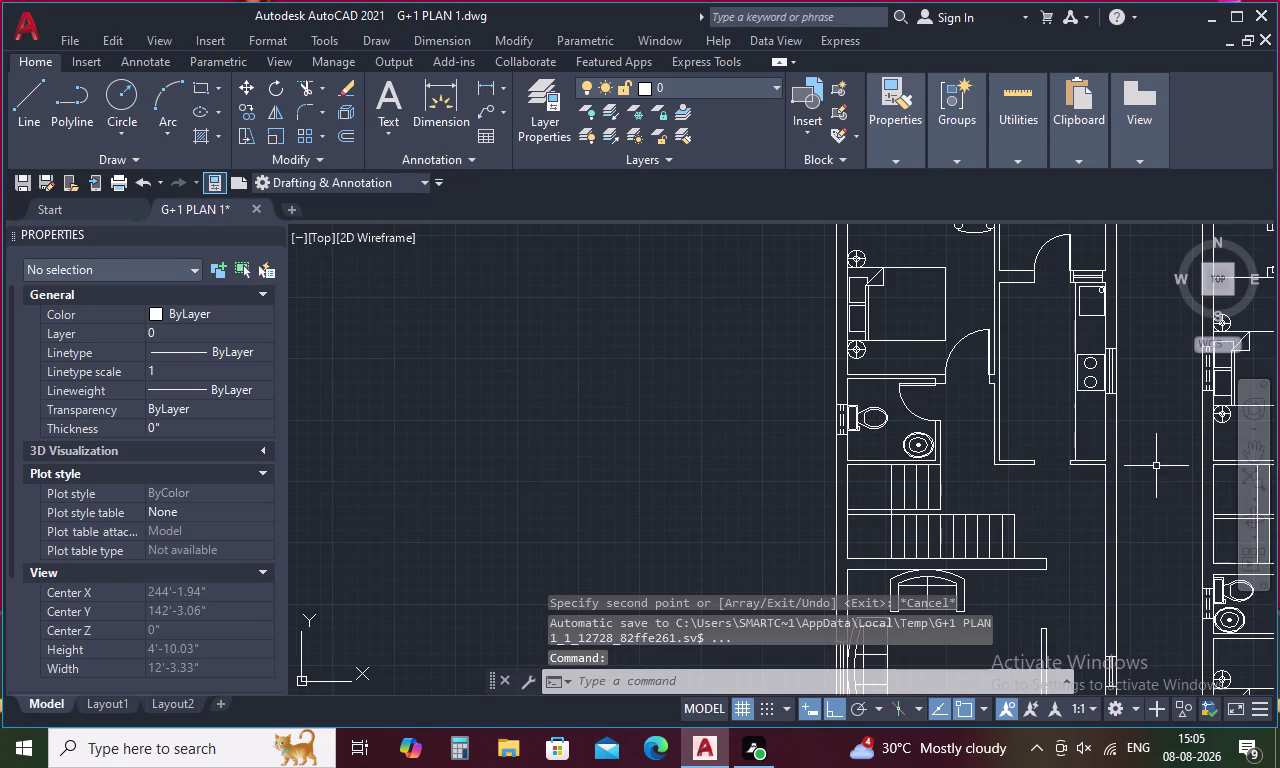
middle_drag(1157, 466, 967, 463)
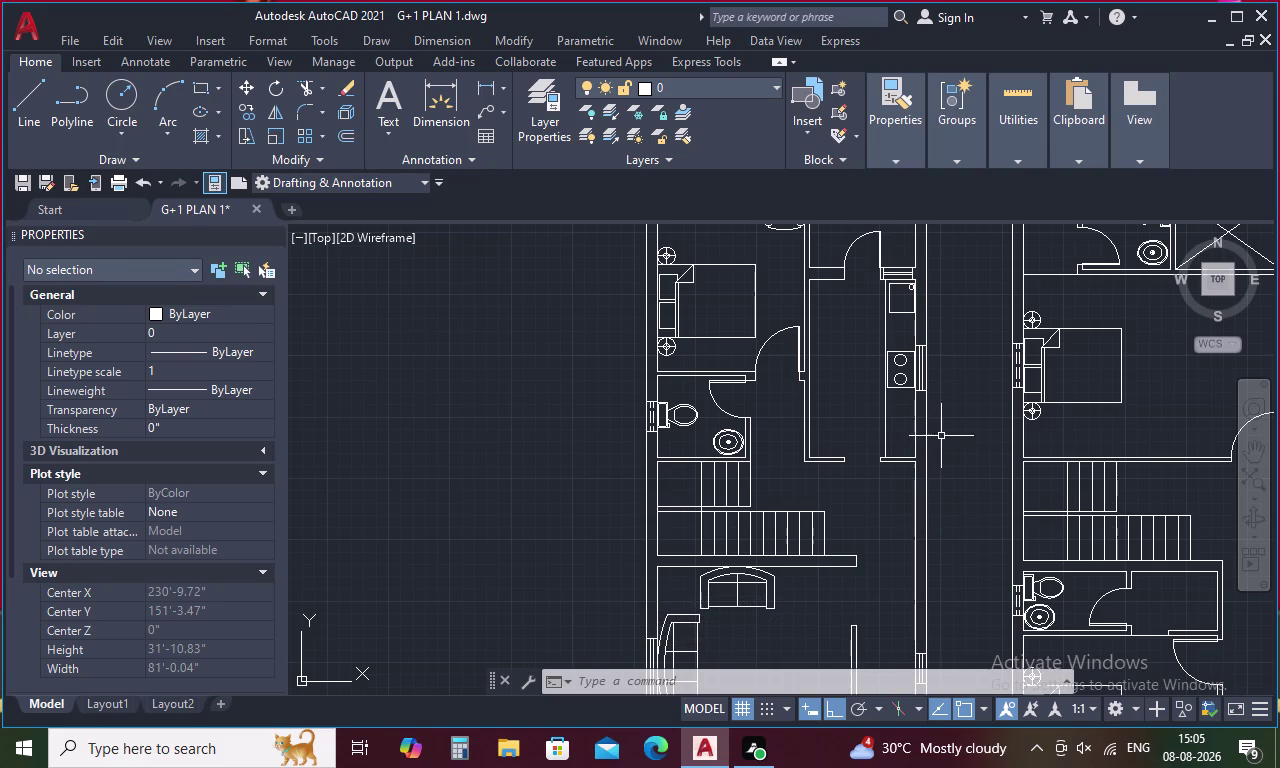
middle_drag(941, 436, 787, 477)
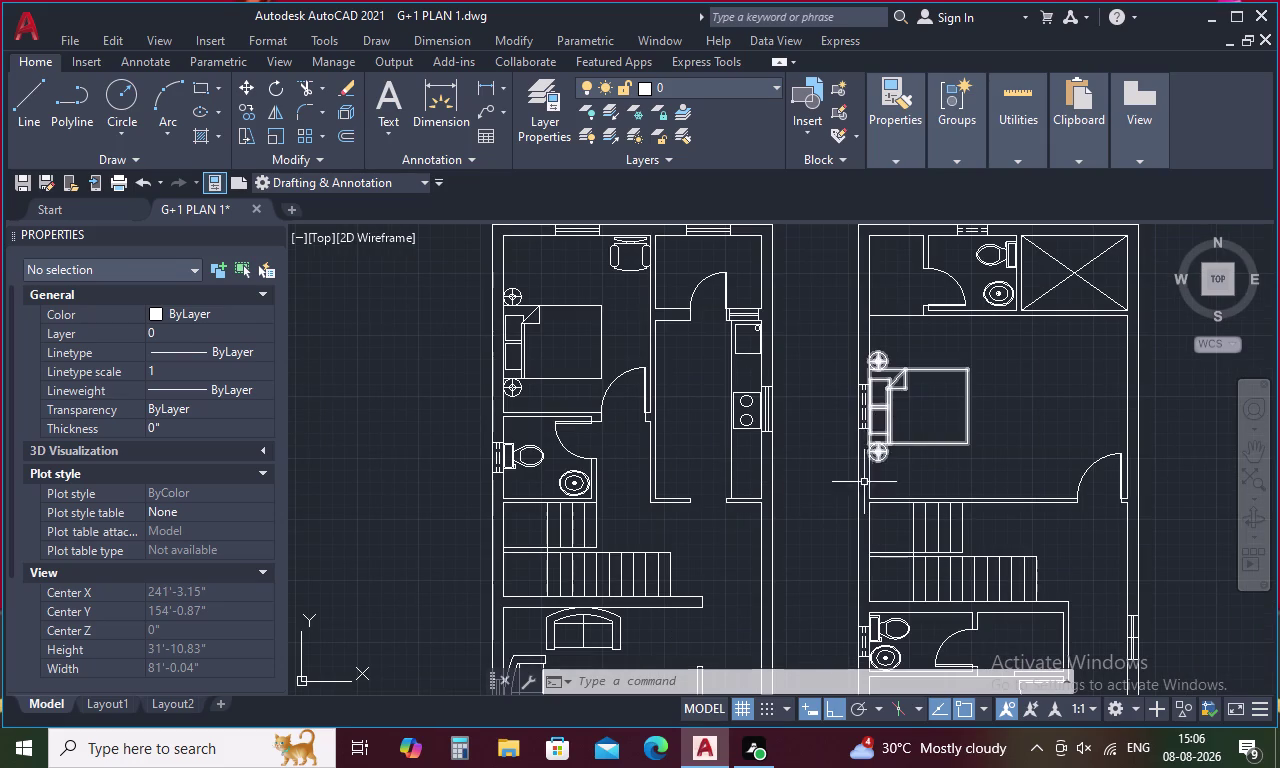
Use MA to match the dashed window line's properties onto two right-plan bedroom window lines.
key(Escape)
key(m)
key(a)
key(space)
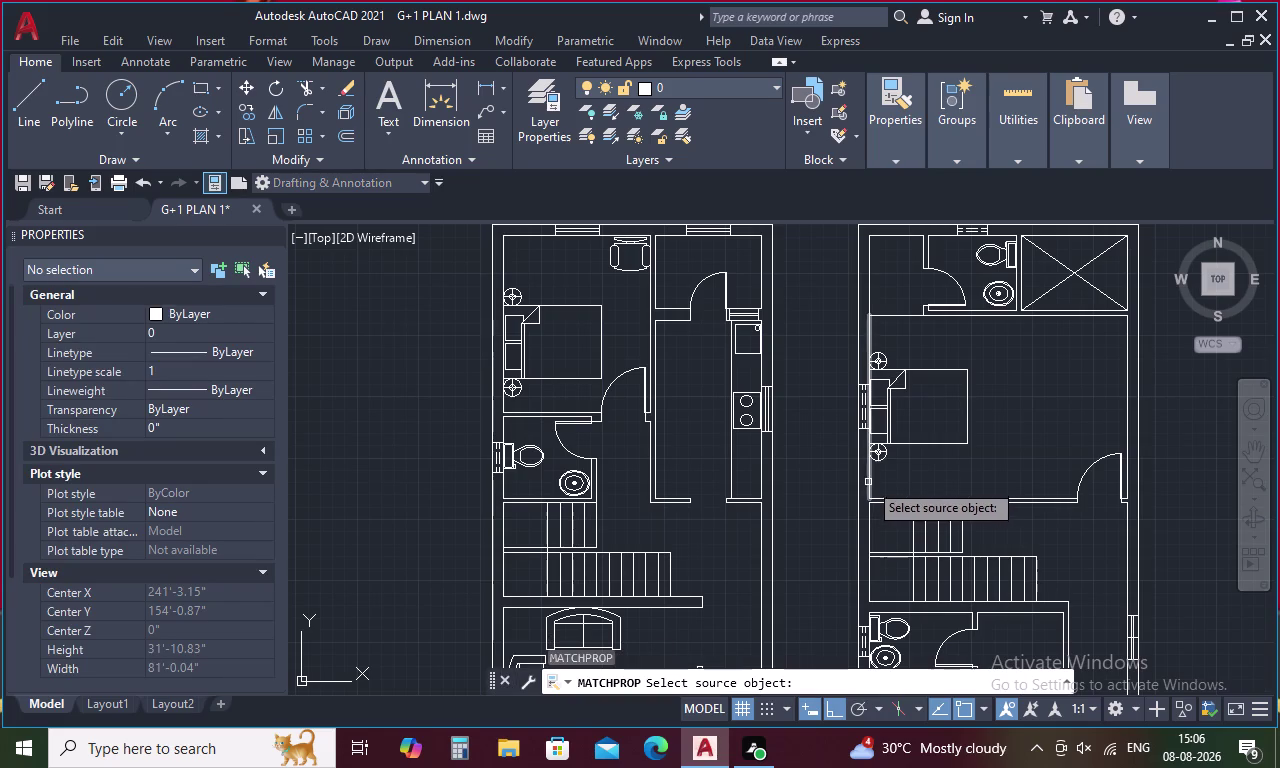
click(871, 480)
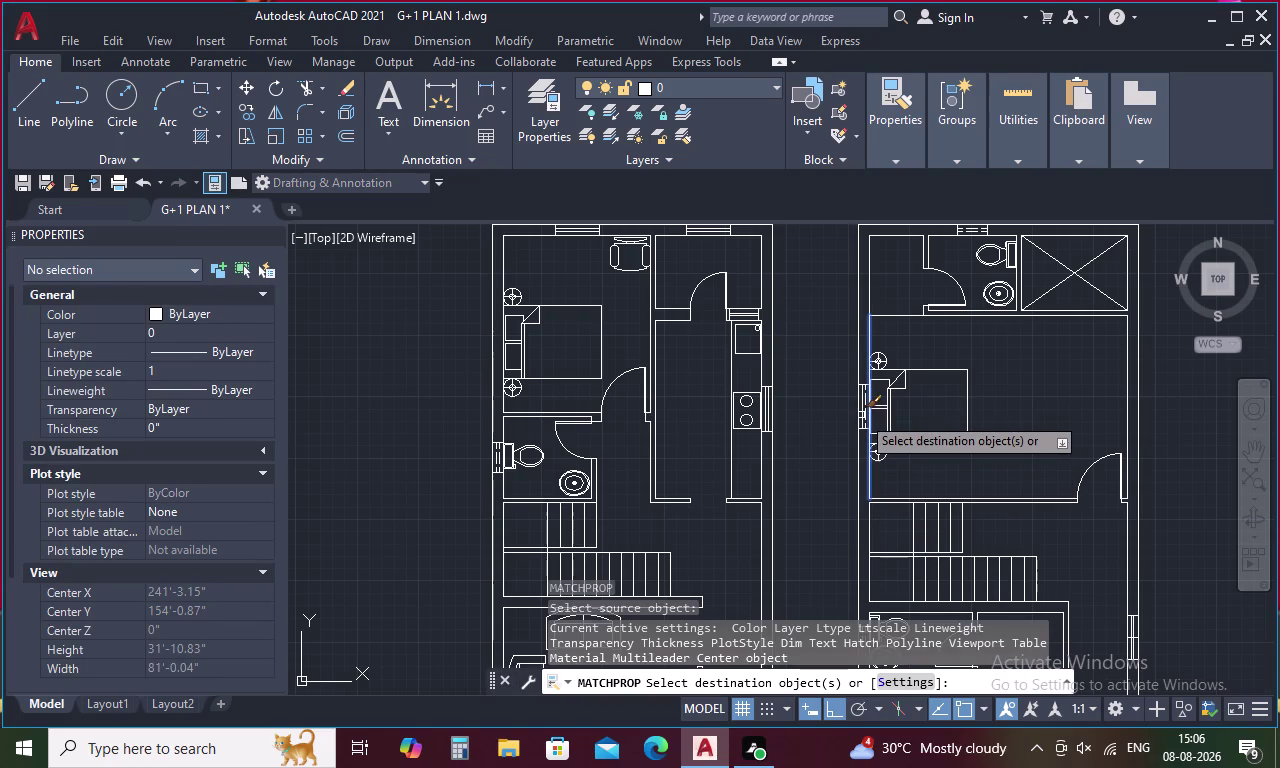
click(862, 414)
scroll(up, 3)
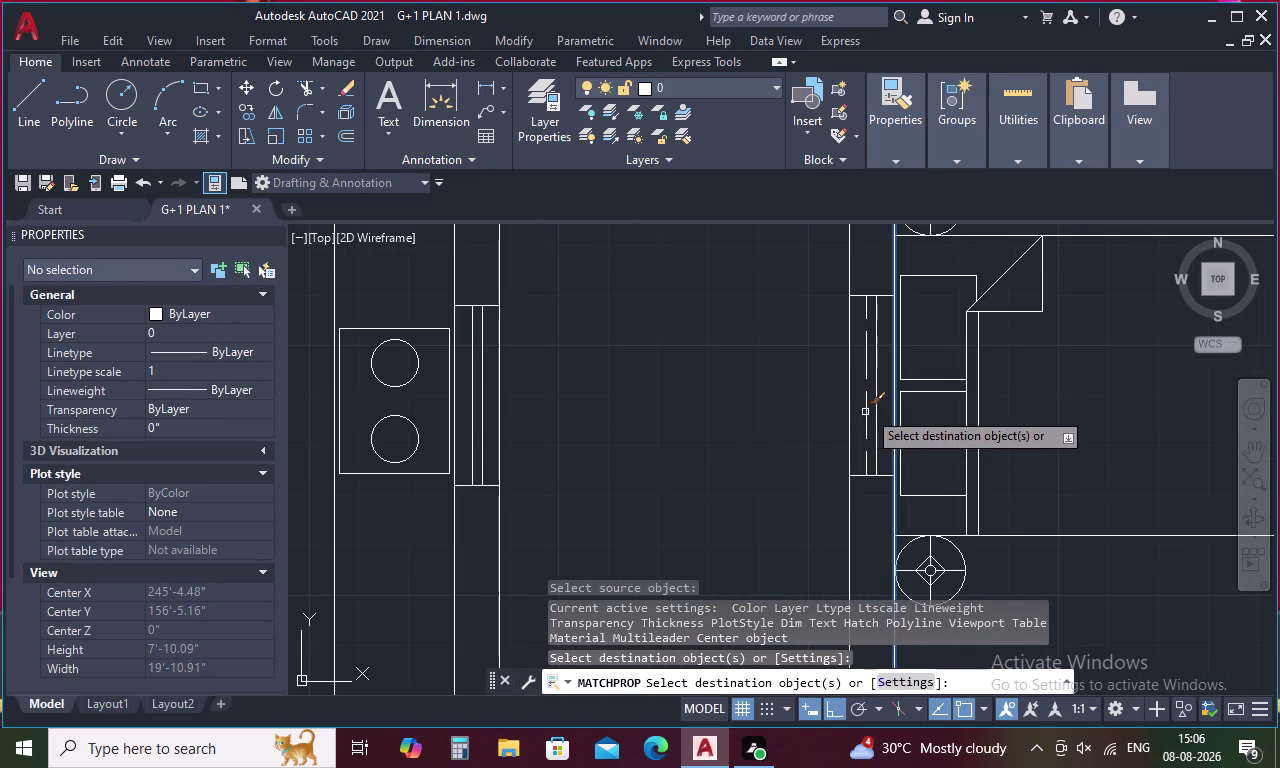
click(867, 410)
scroll(down, 3)
key(Escape)
scroll(down, 3)
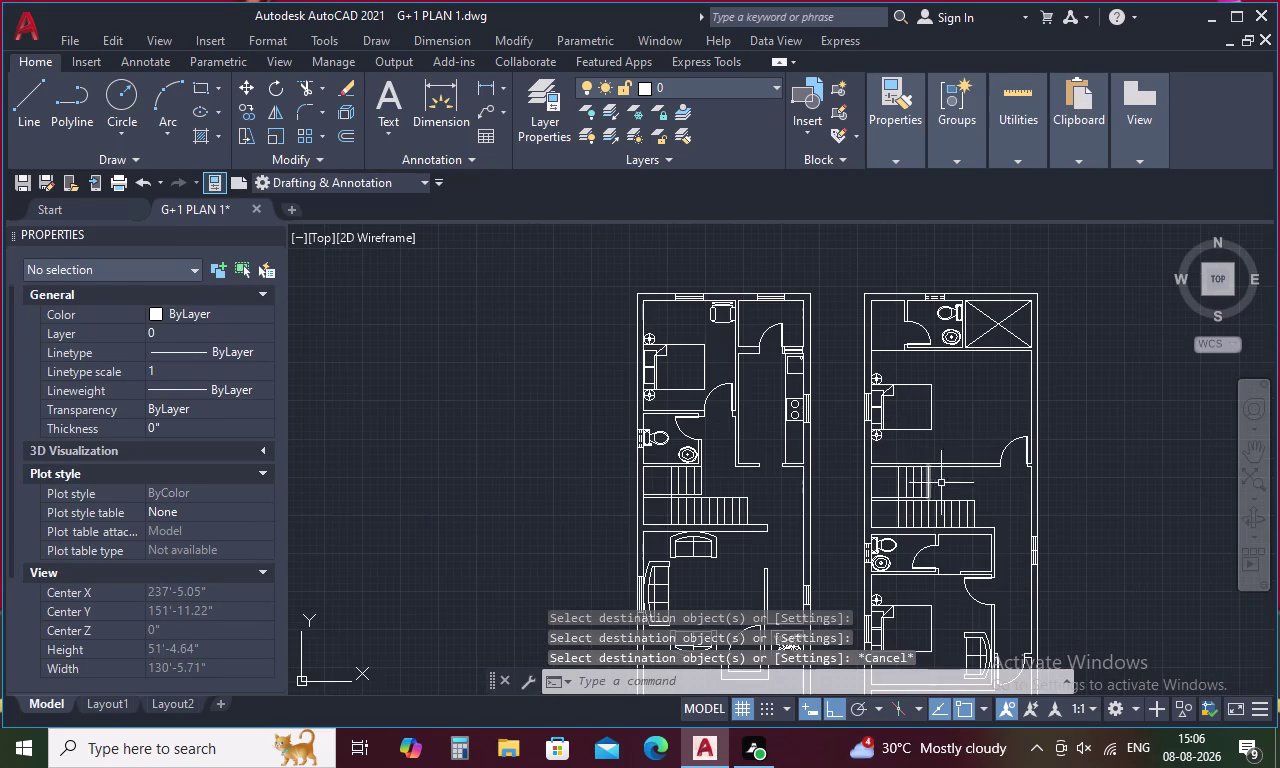